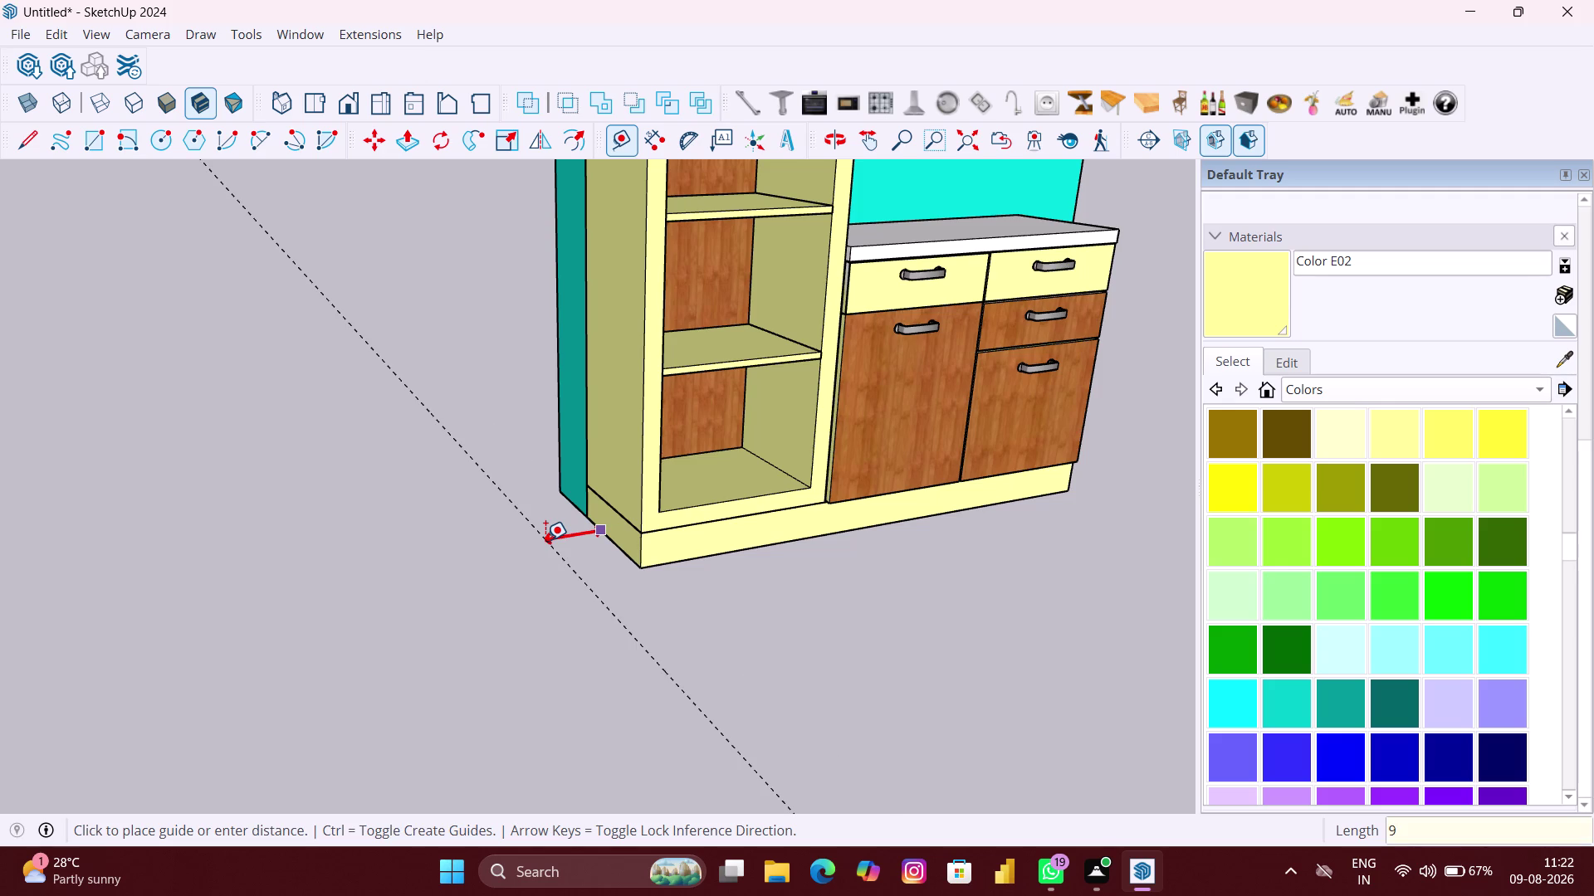
Place the first guide line 9 inches from a bottom wall corner.
key(shift+quotedbl)
key(Return)
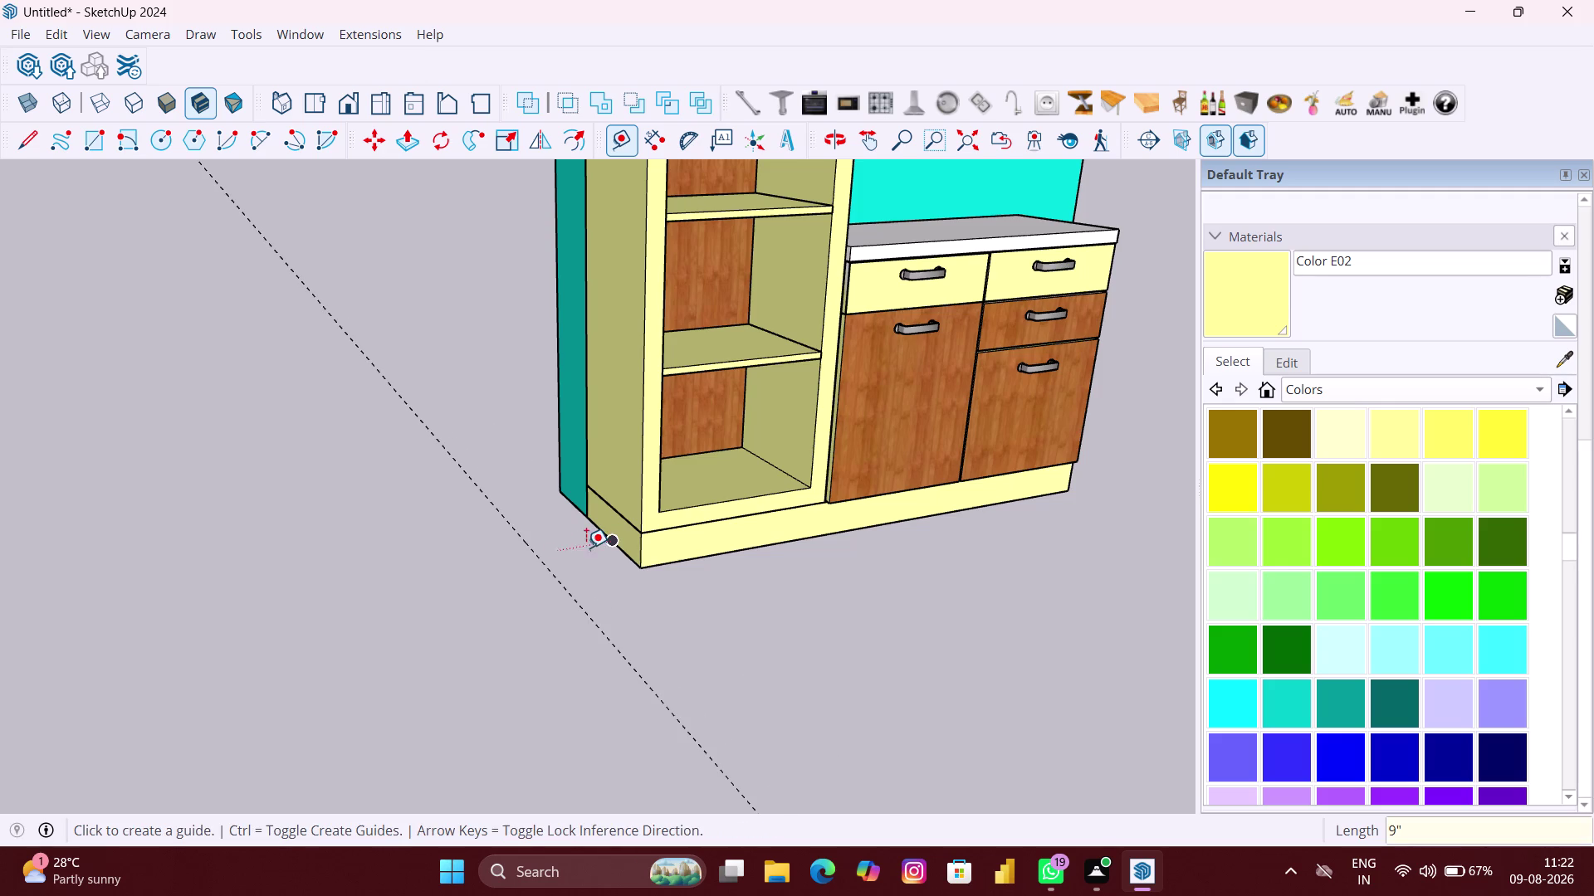
scroll(down, 3)
scroll(down, 3)
middle_drag(1032, 535, 775, 553)
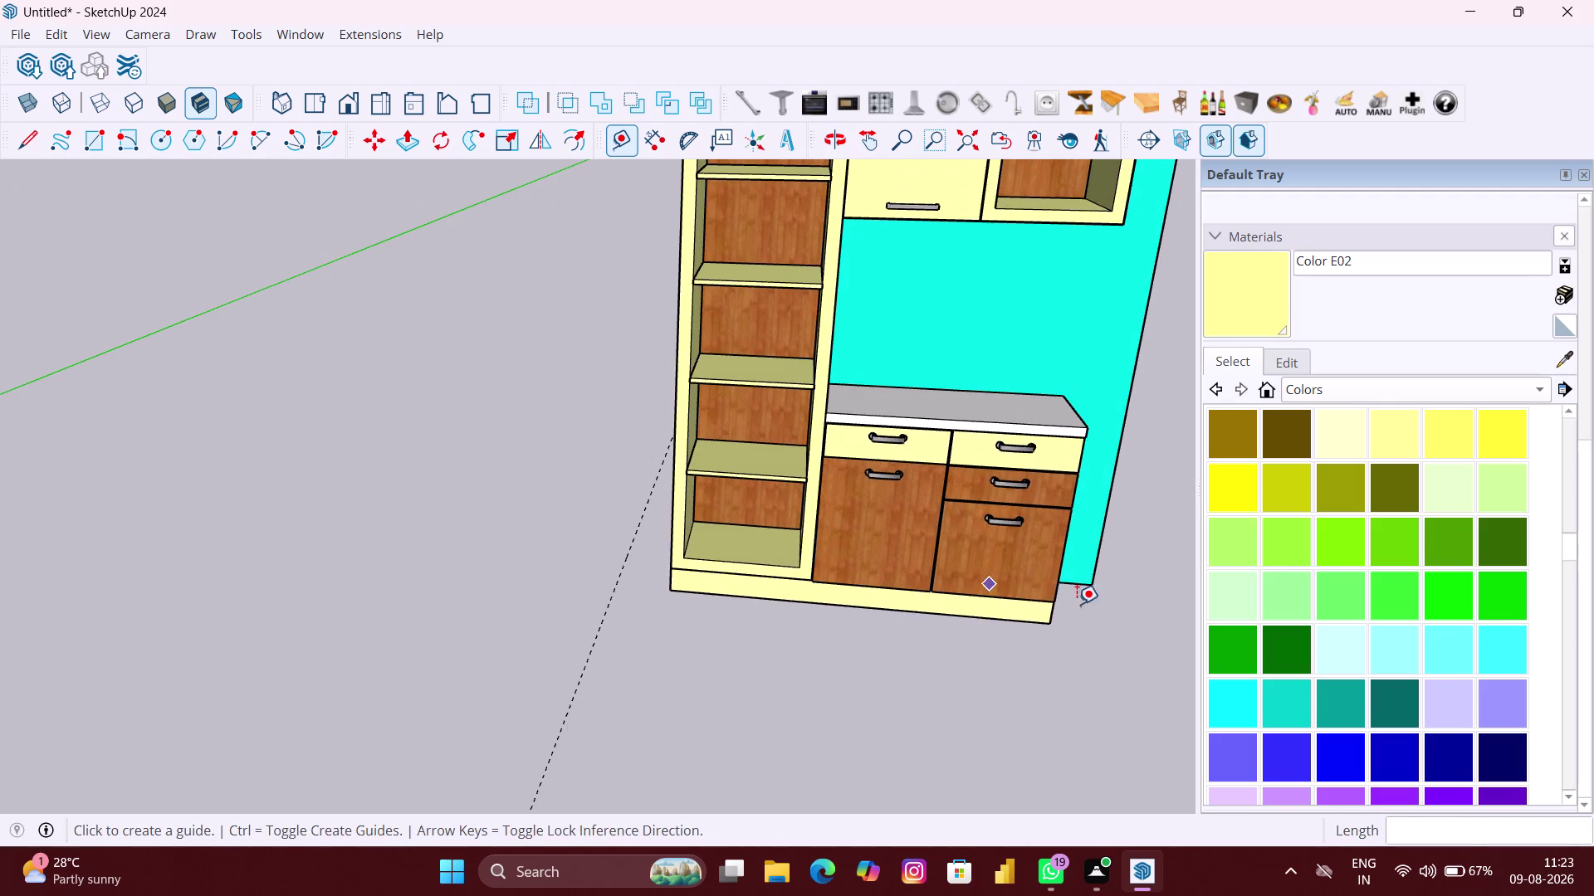
scroll(up, 3)
middle_drag(1111, 591, 1047, 595)
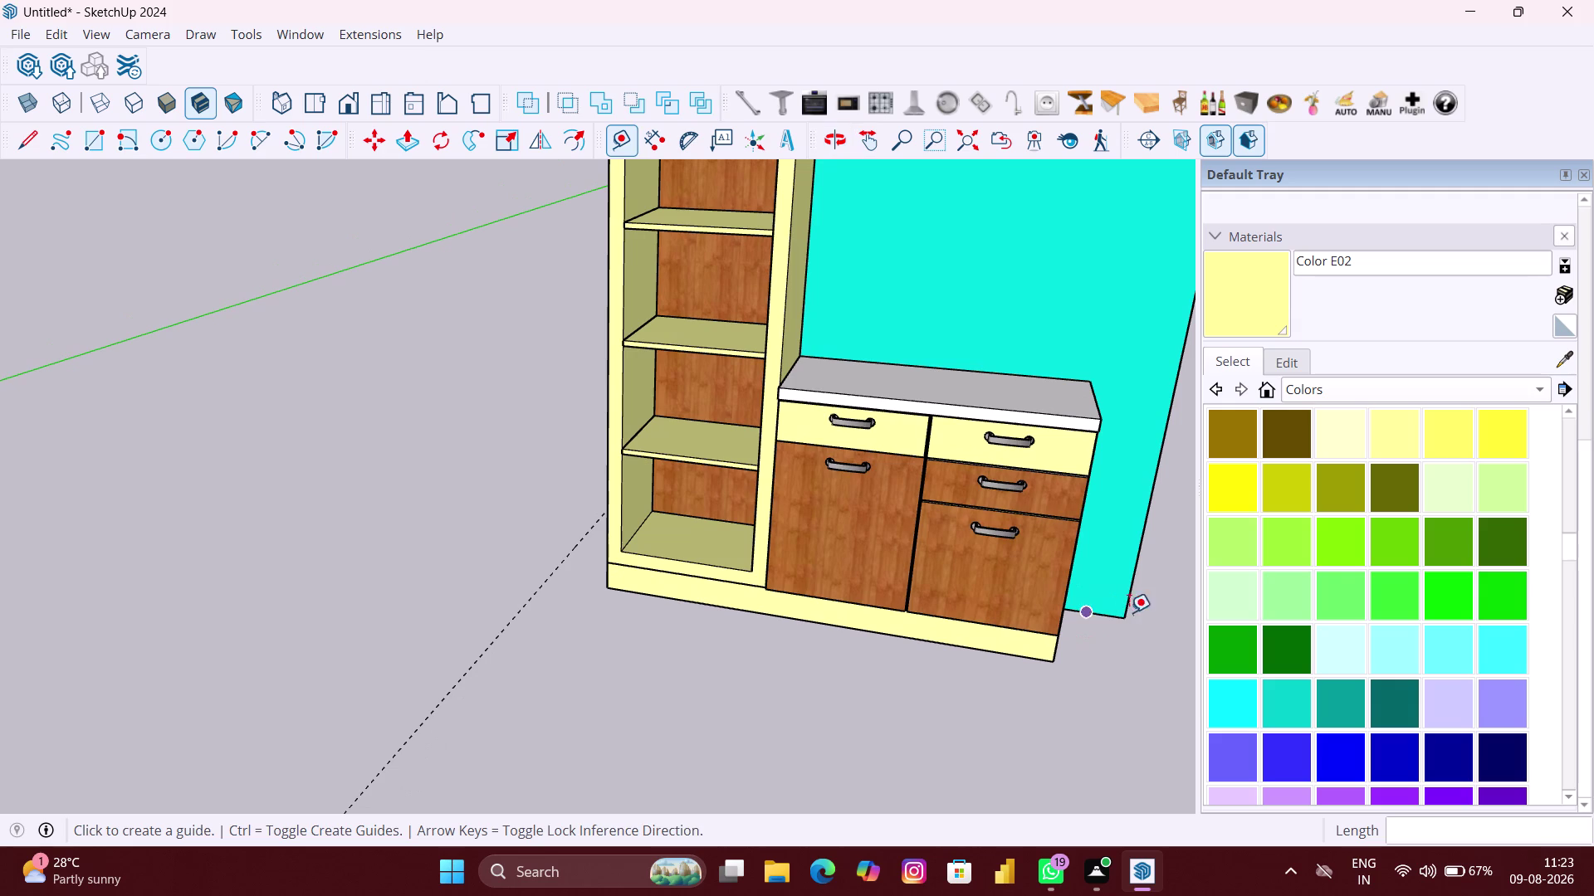
middle_drag(1147, 610, 920, 607)
scroll(up, 3)
scroll(up, 3)
scroll(up, 3)
middle_drag(890, 598, 842, 616)
Add a second 9-inch guide from the wall's right bottom corner.
click(908, 599)
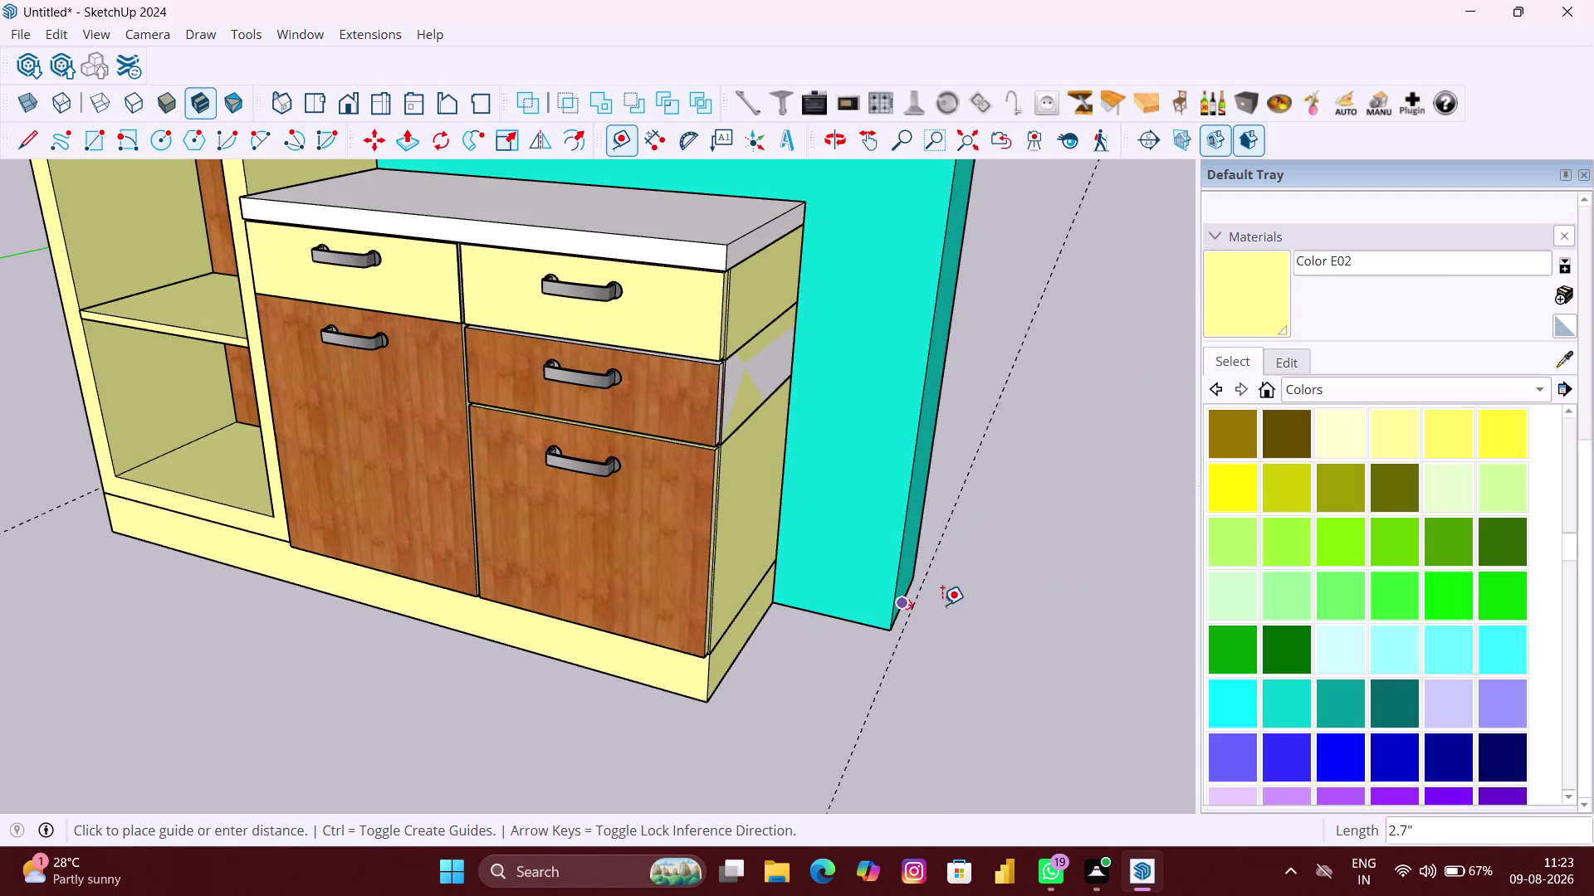
text(9")
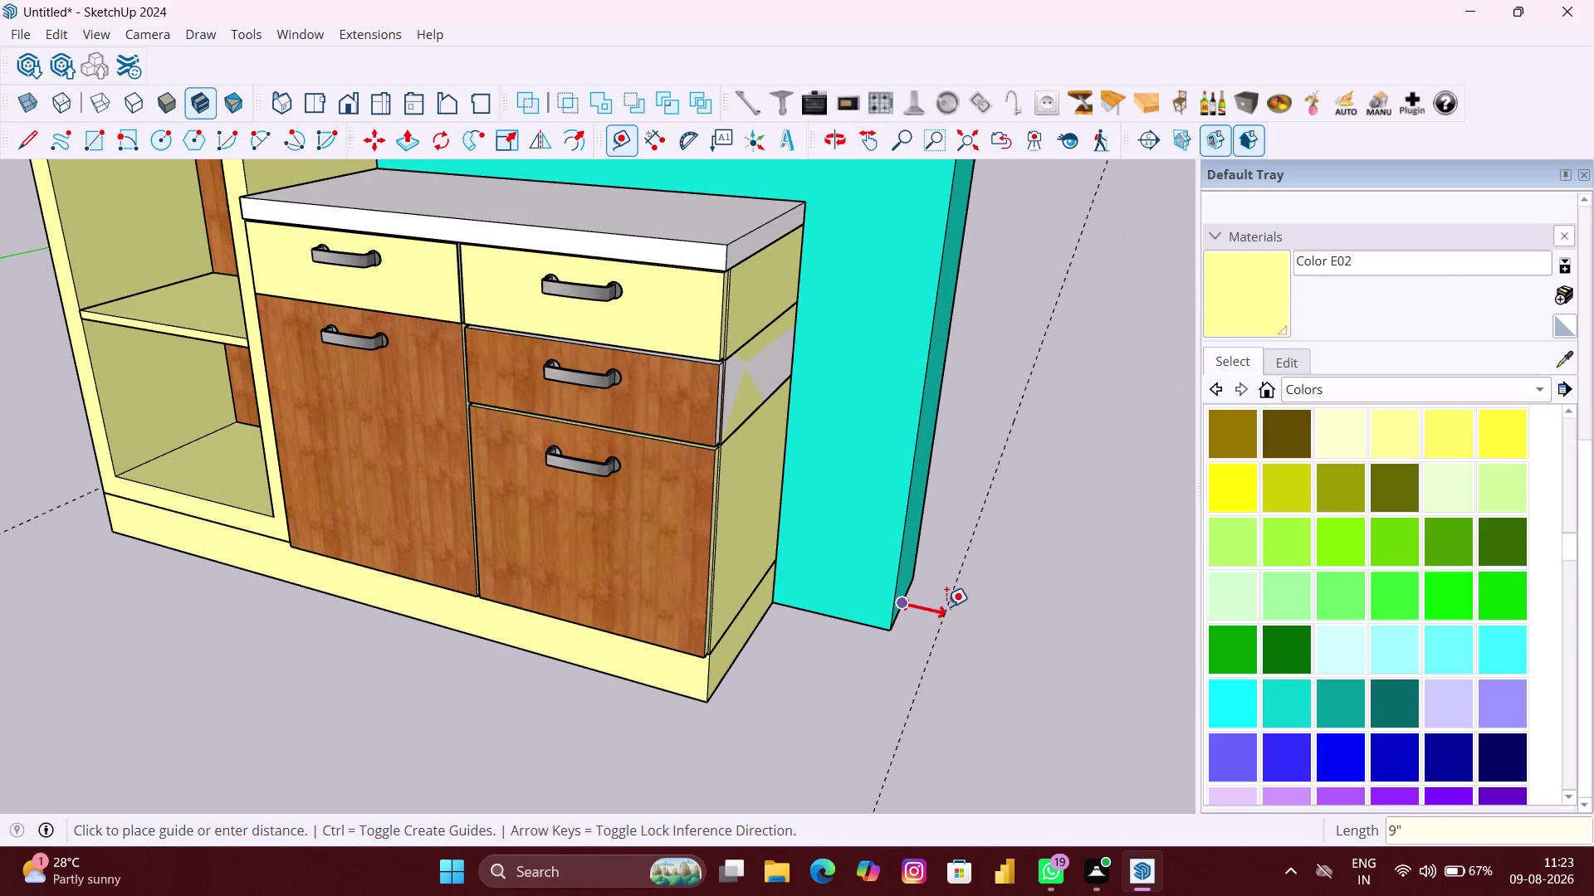
key(Return)
key(space)
click(941, 612)
scroll(up, 3)
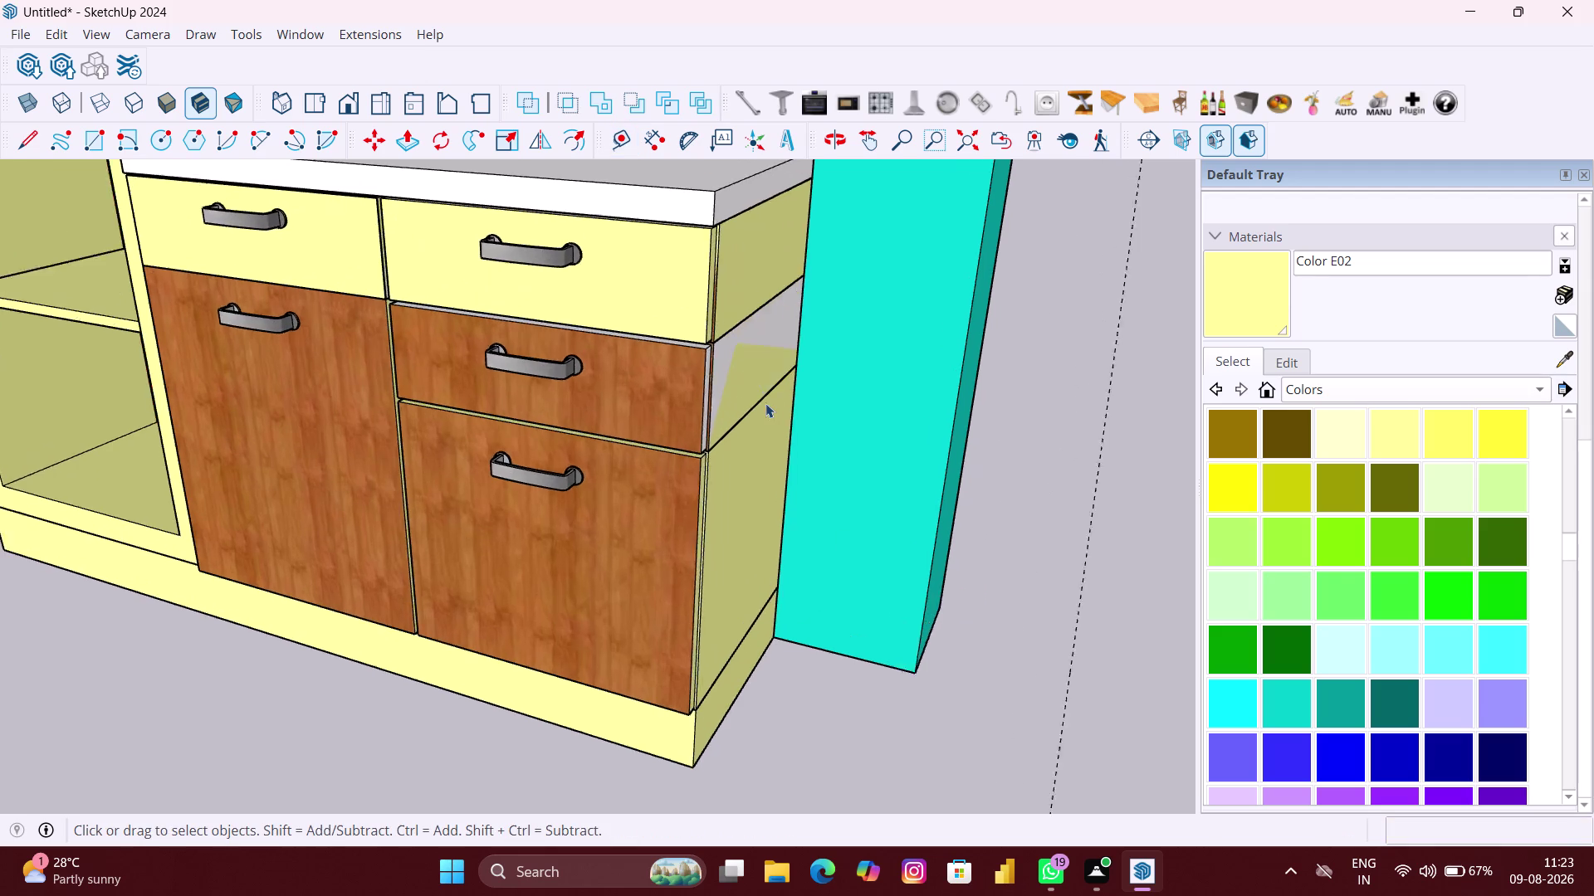
Try deleting the broken face inside the drawer group, then undo and exit.
middle_drag(761, 401, 667, 375)
click(714, 359)
double_click(716, 360)
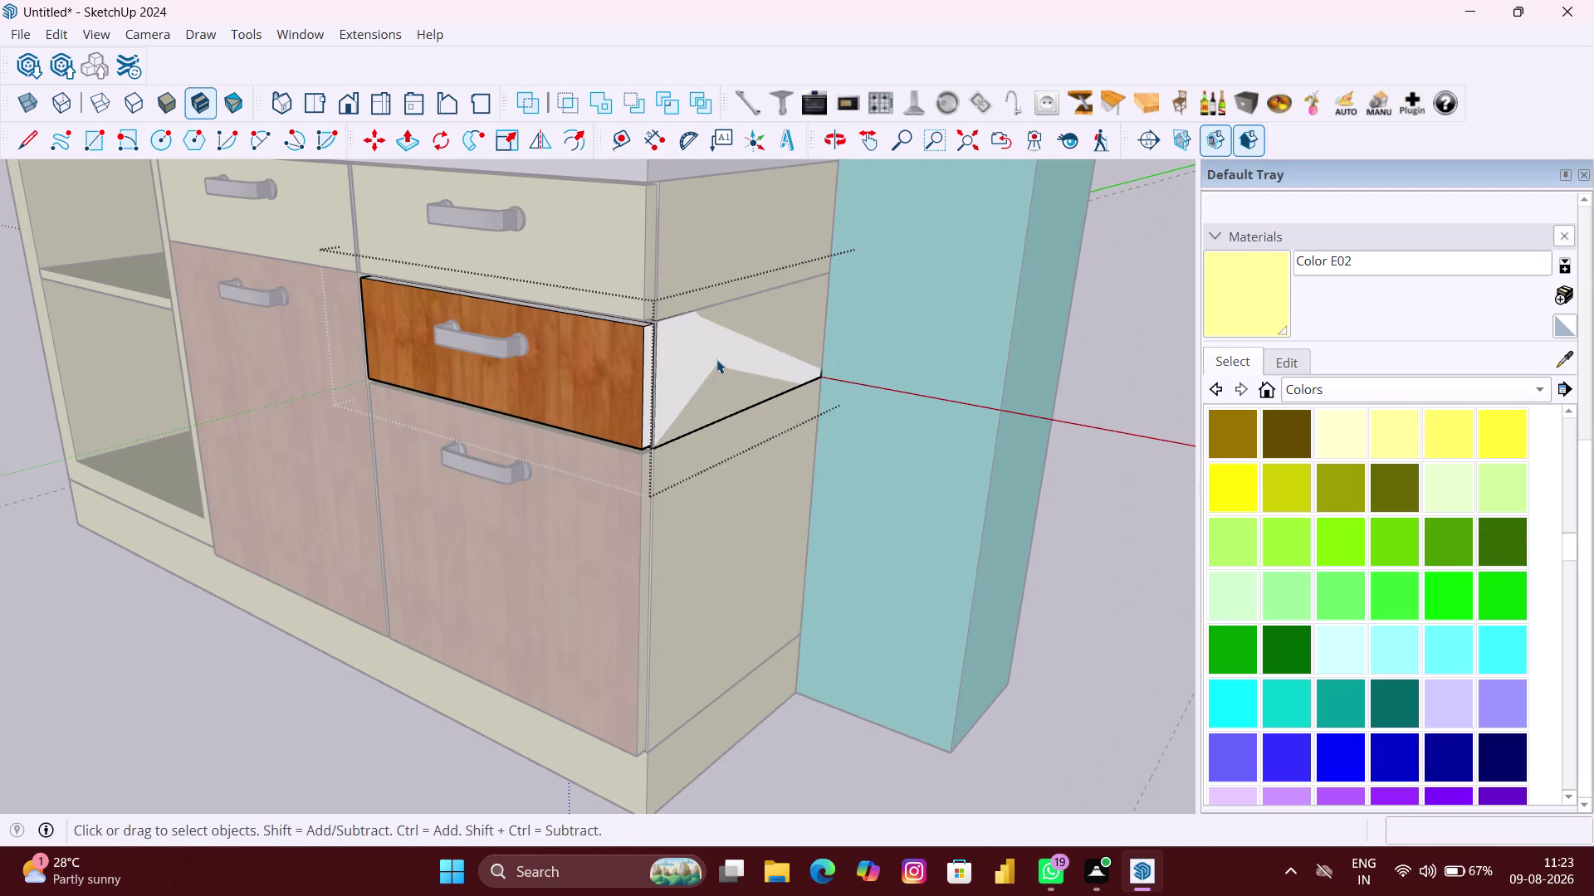
click(716, 359)
key(Delete)
scroll(down, 3)
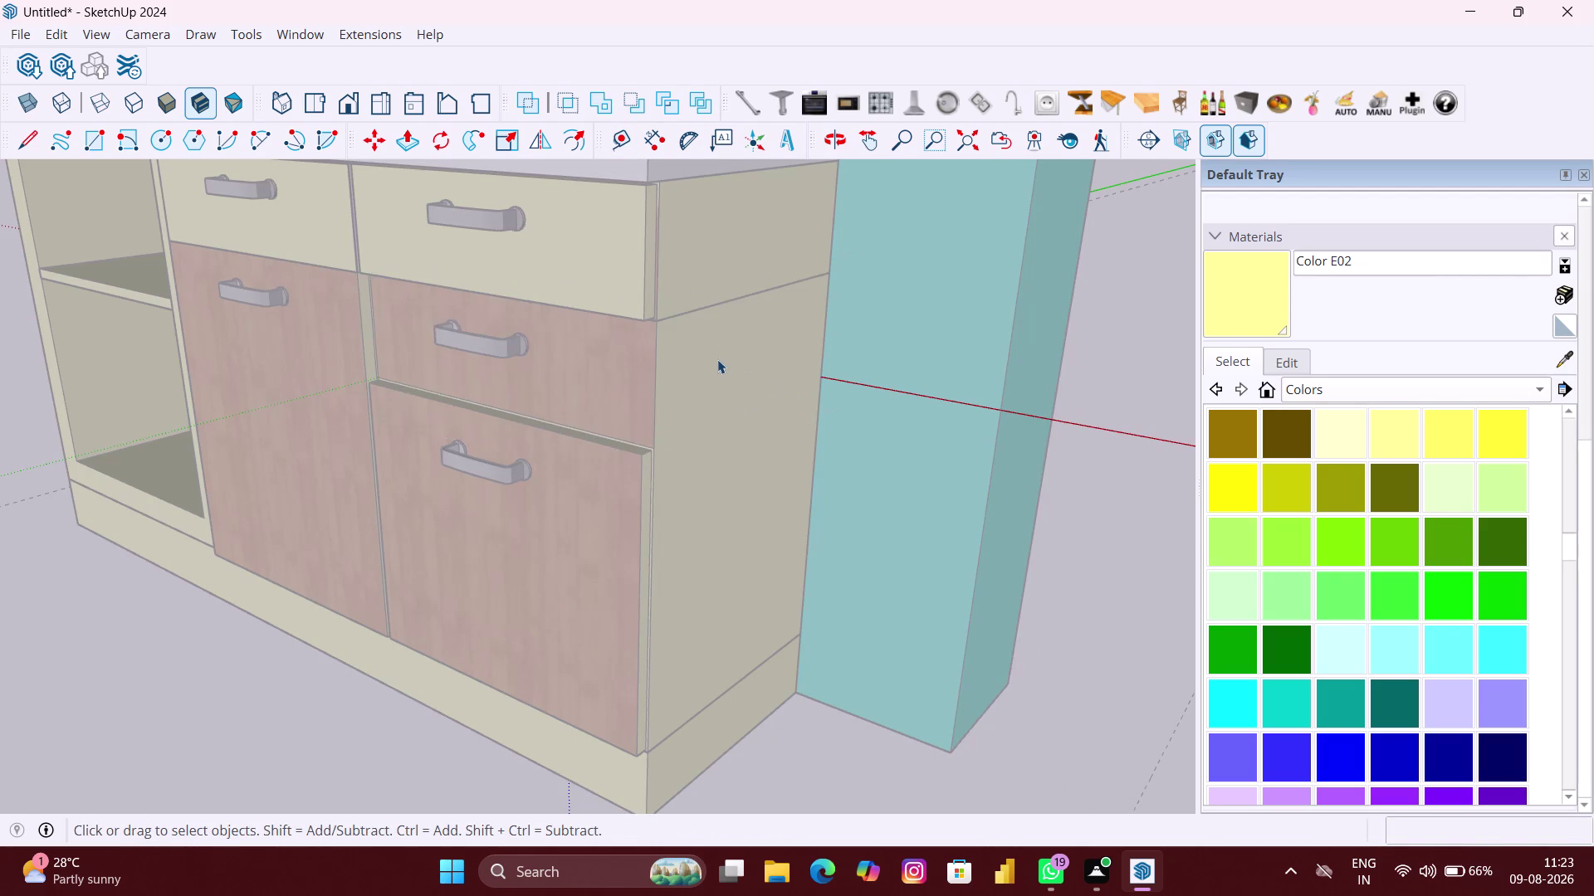
scroll(down, 3)
key(ctrl+z)
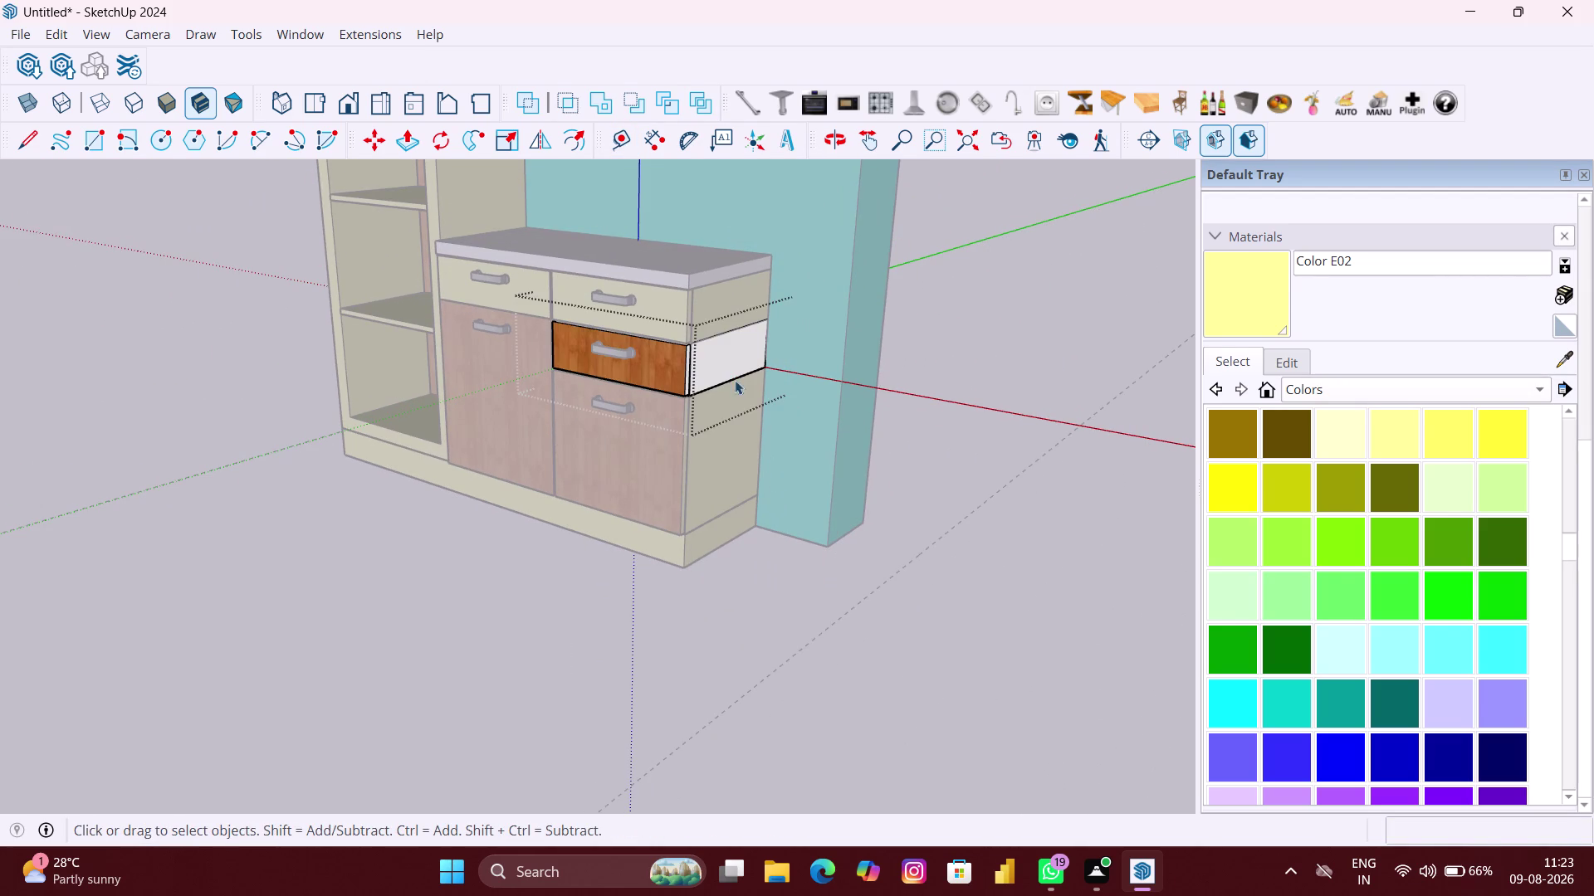
click(981, 440)
Open the side-panel group and select the face beside the drawer.
scroll(up, 3)
middle_drag(731, 373, 711, 370)
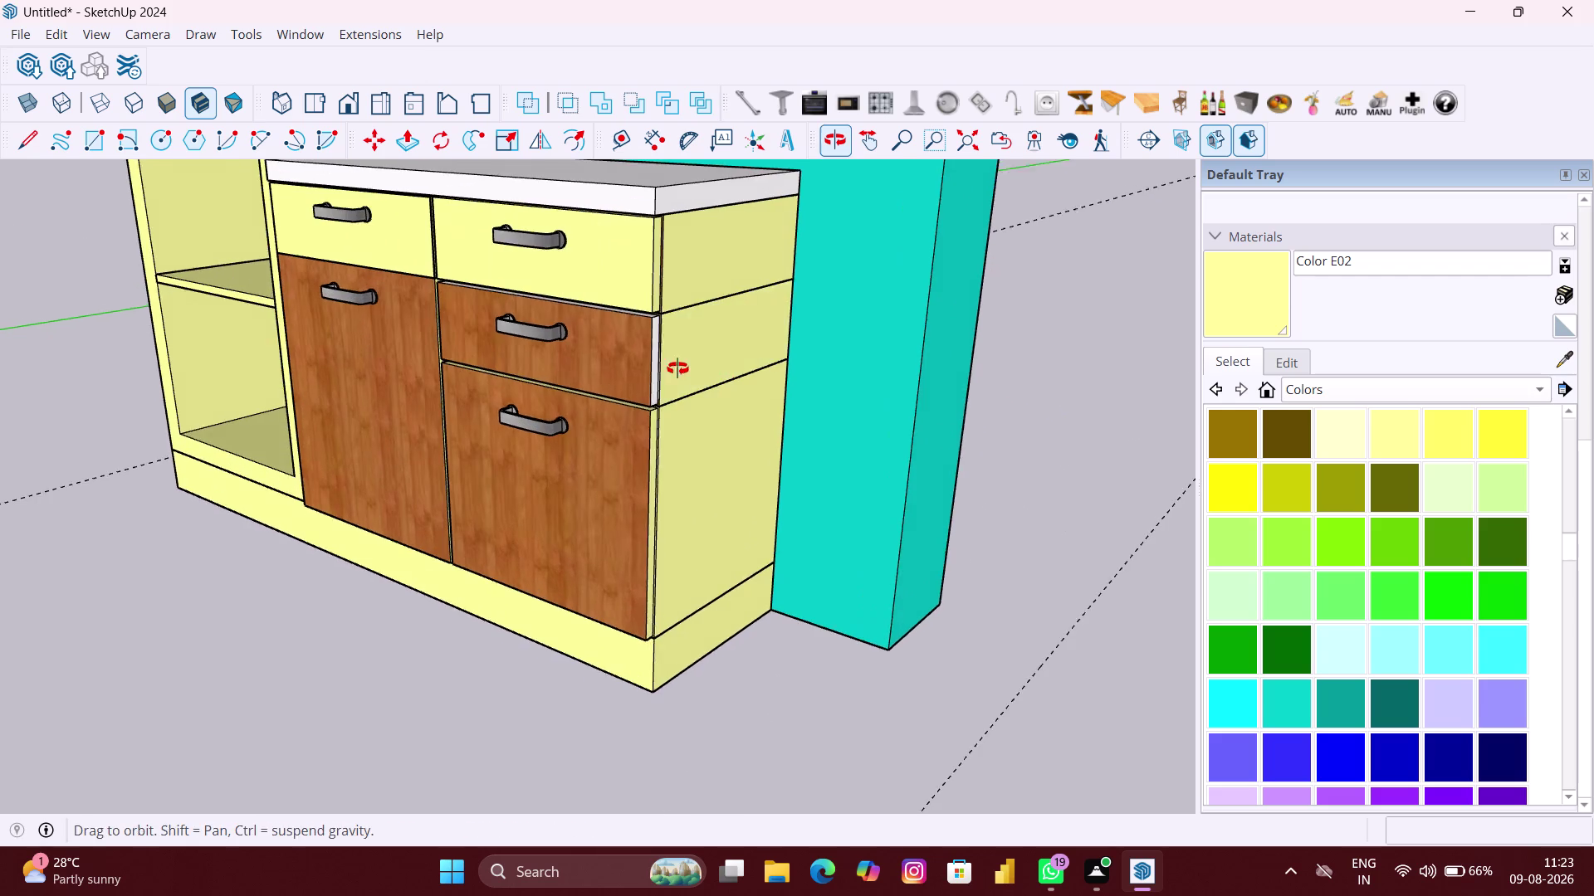
middle_drag(711, 369, 626, 369)
scroll(up, 3)
click(714, 352)
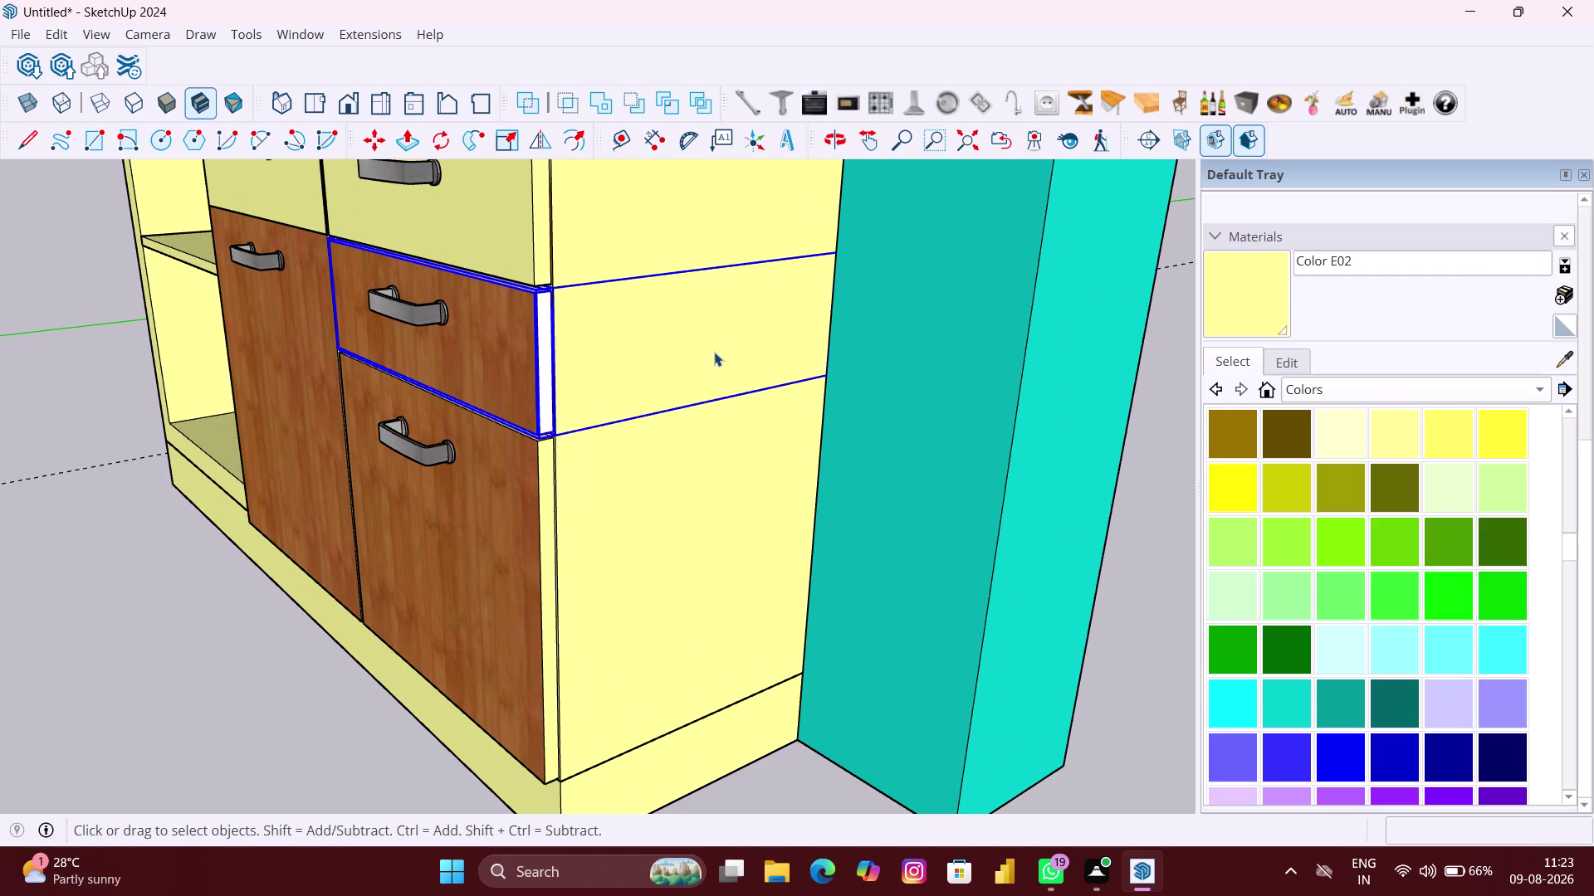
double_click(588, 359)
scroll(up, 3)
click(655, 345)
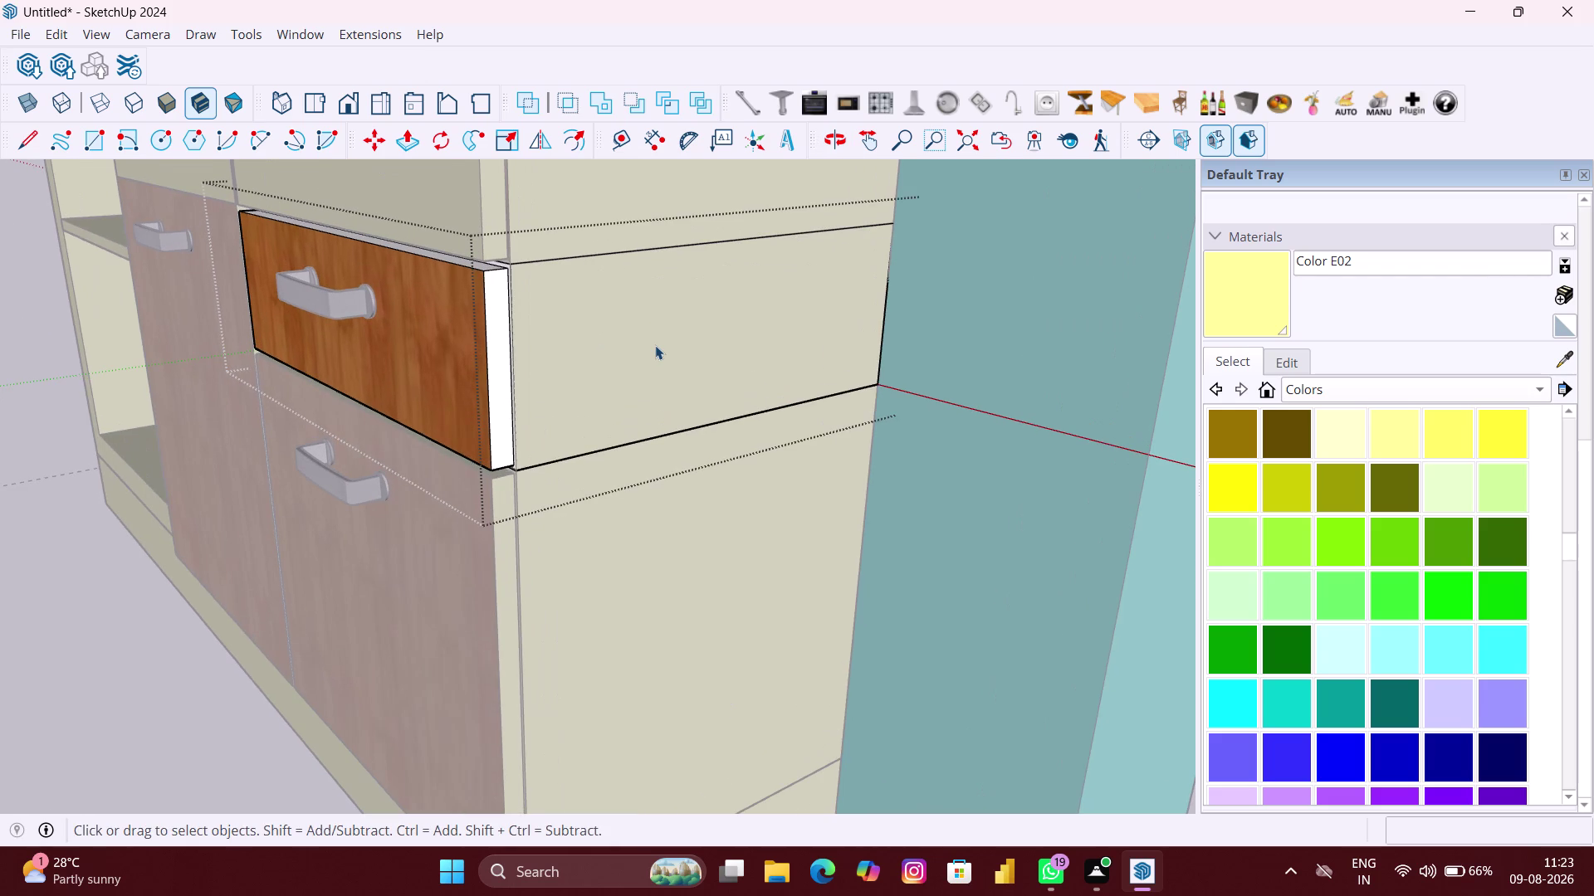
middle_drag(720, 348, 670, 352)
scroll(down, 3)
scroll(up, 3)
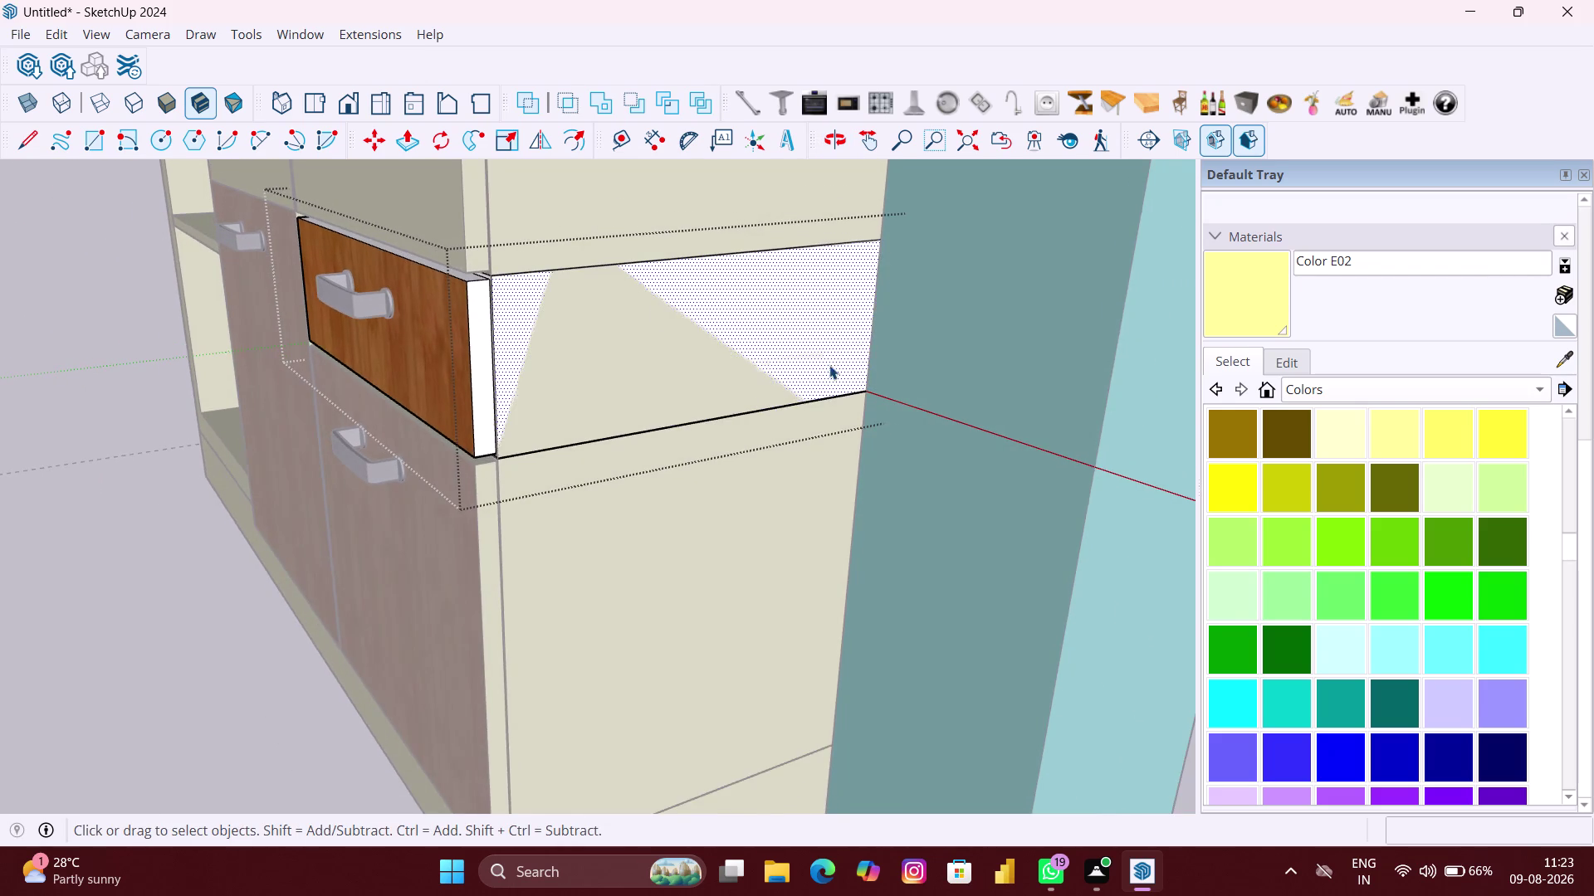
scroll(up, 3)
Delete the side face's back edge to restore a solid face, then exit the group.
click(884, 386)
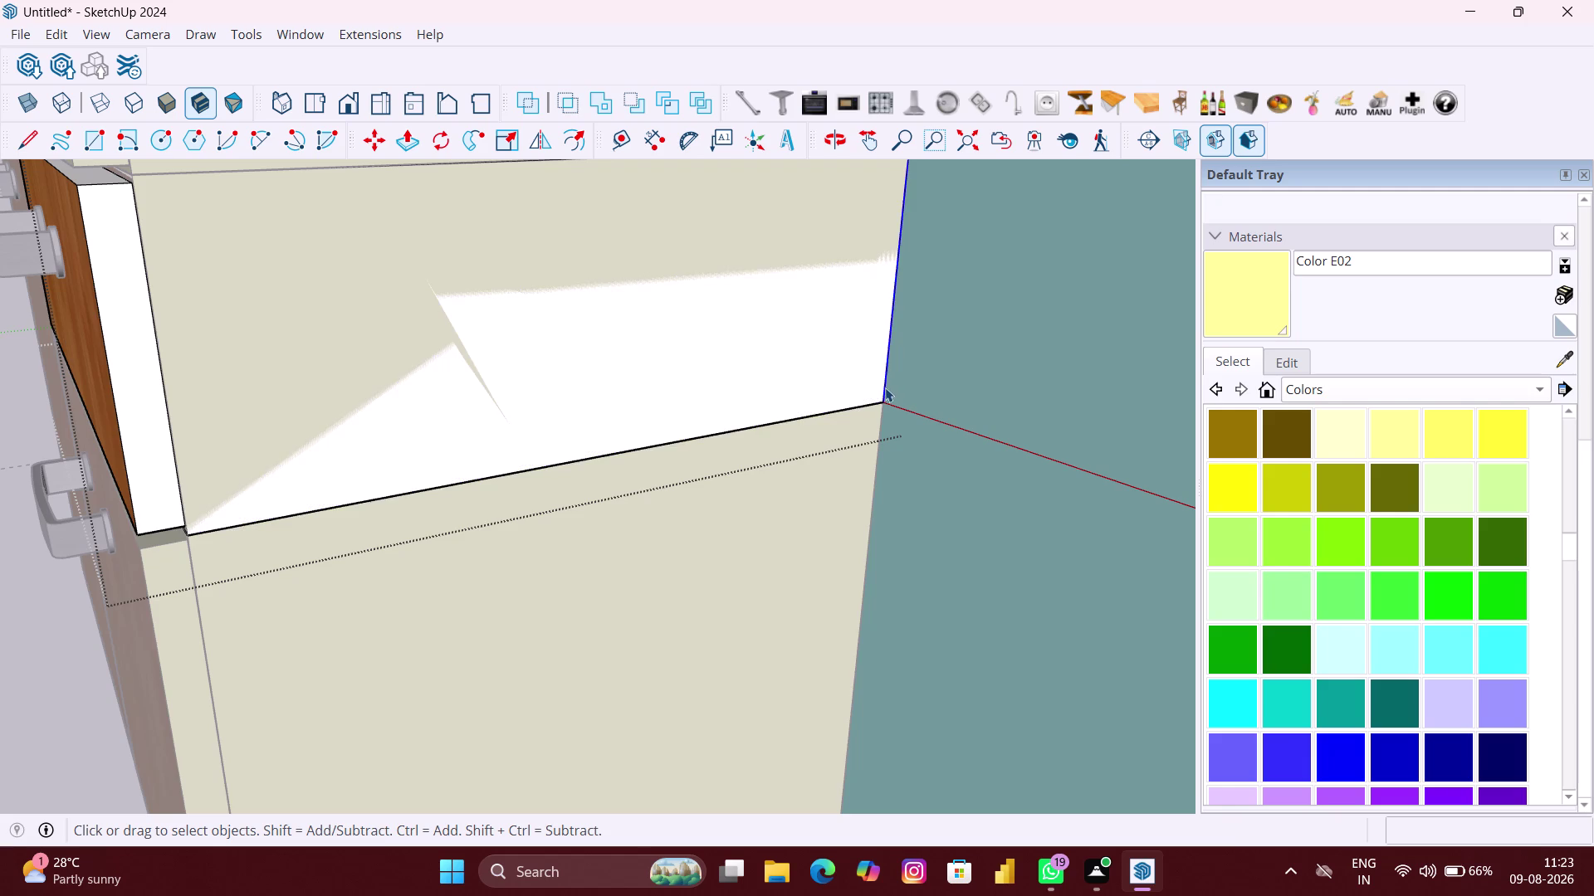
scroll(down, 3)
scroll(down, 3)
scroll(down, 3)
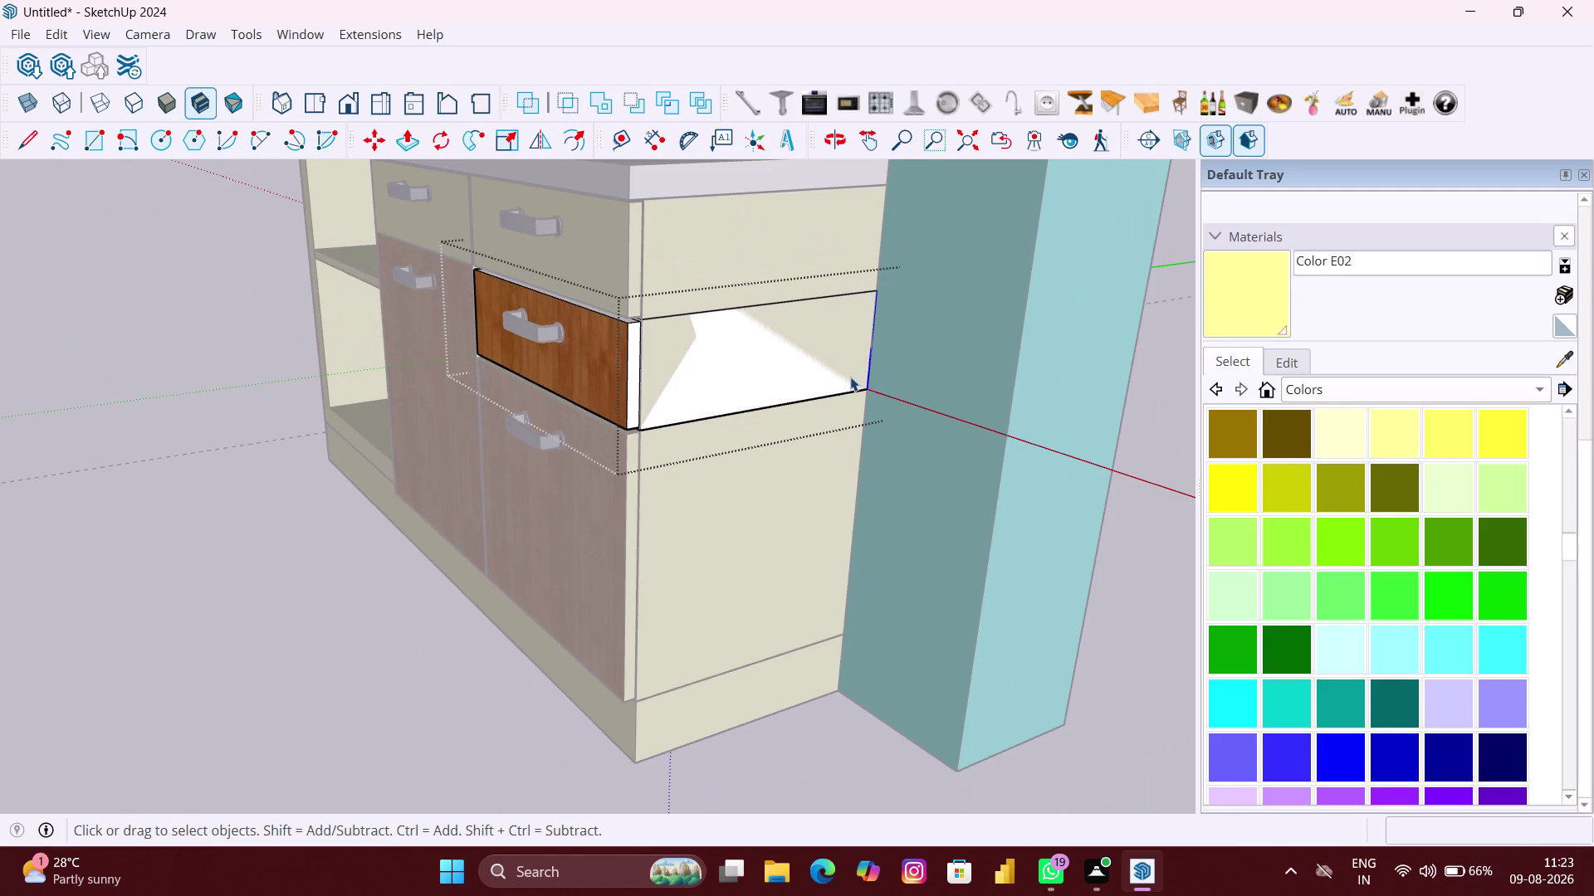
key(Delete)
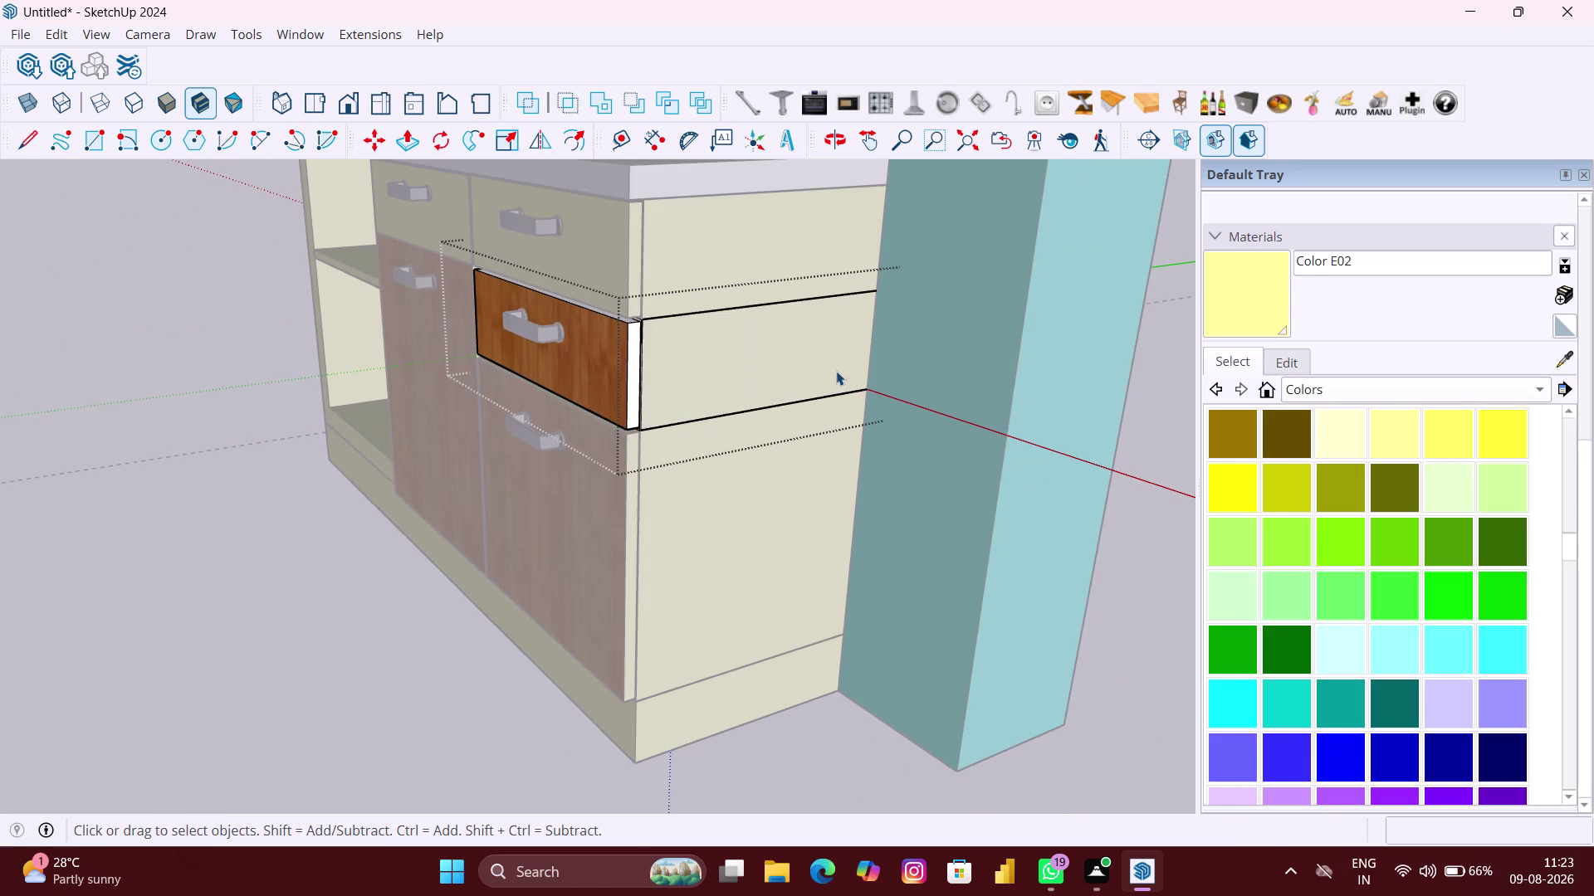
scroll(down, 3)
click(267, 513)
scroll(down, 3)
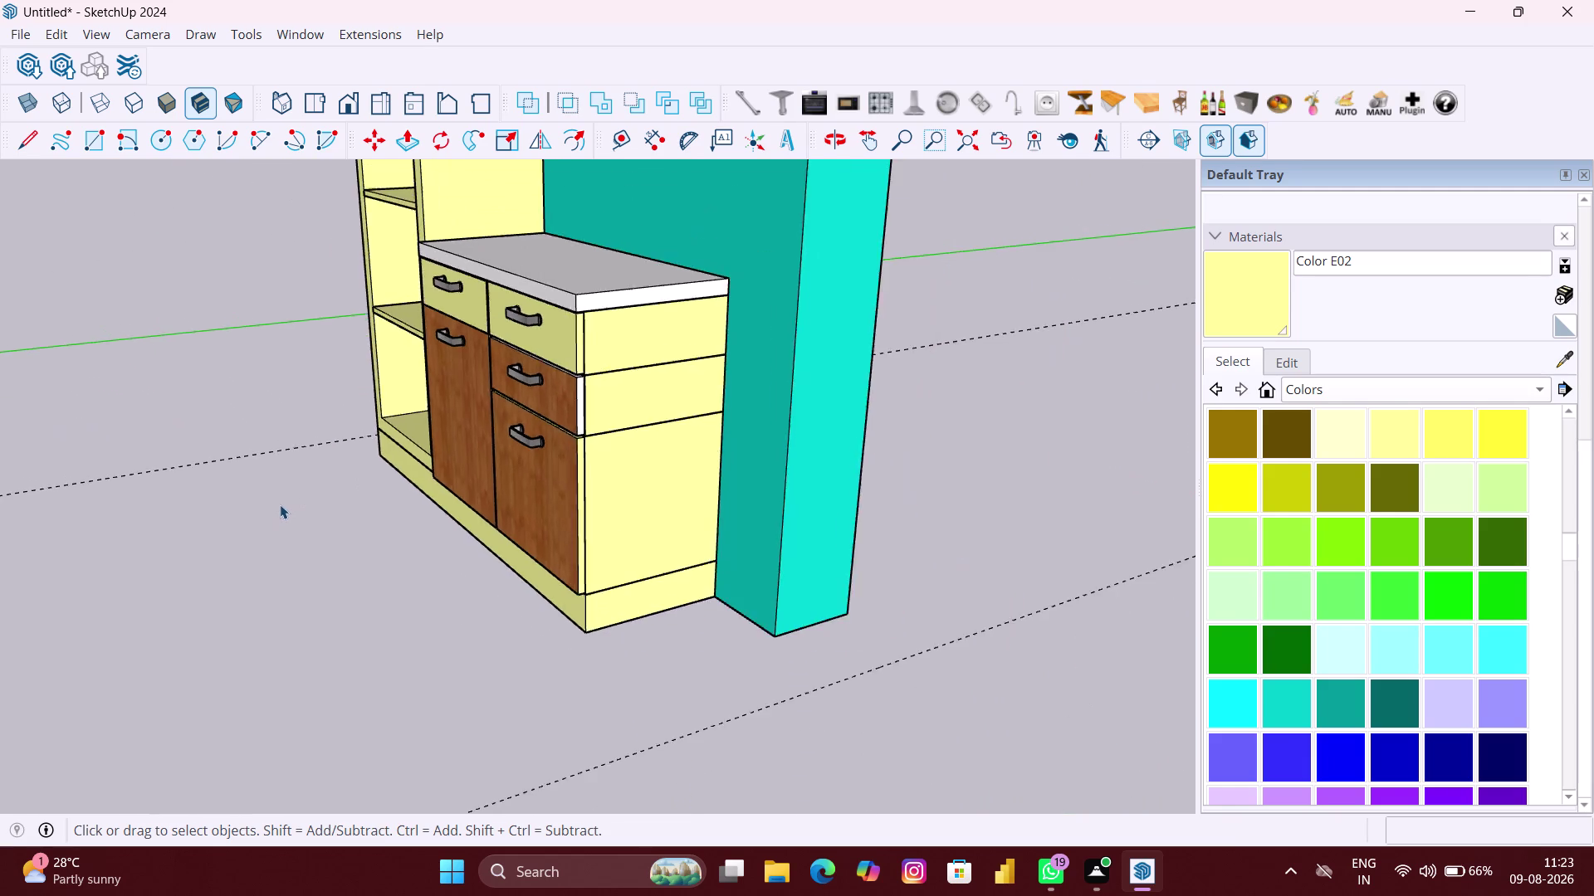
scroll(down, 3)
middle_drag(287, 503, 657, 449)
scroll(down, 3)
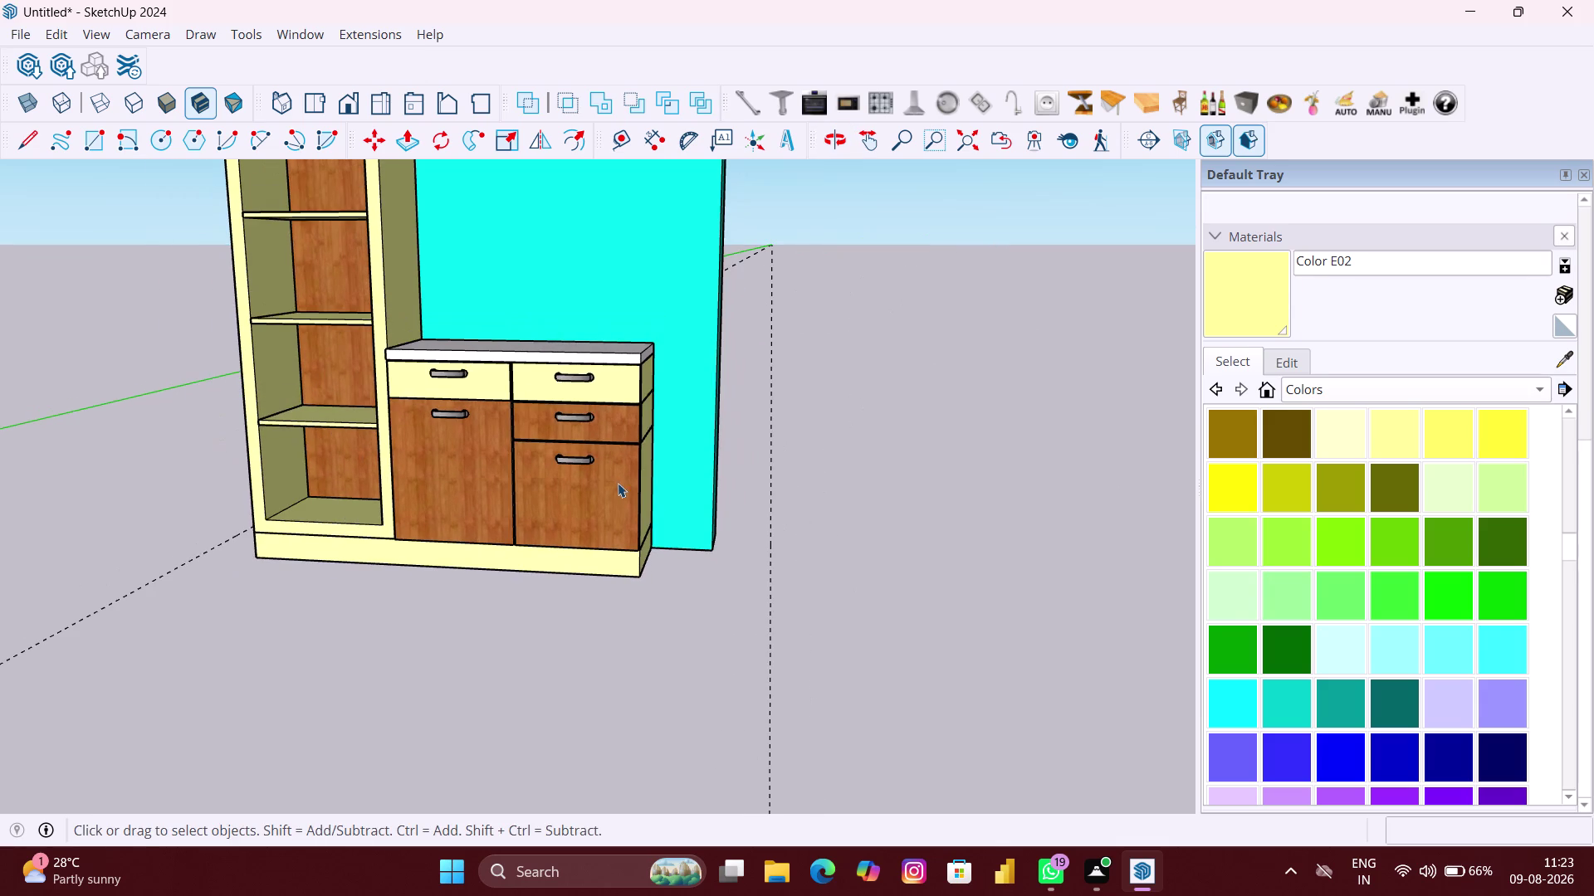
scroll(up, 3)
middle_drag(644, 439, 354, 450)
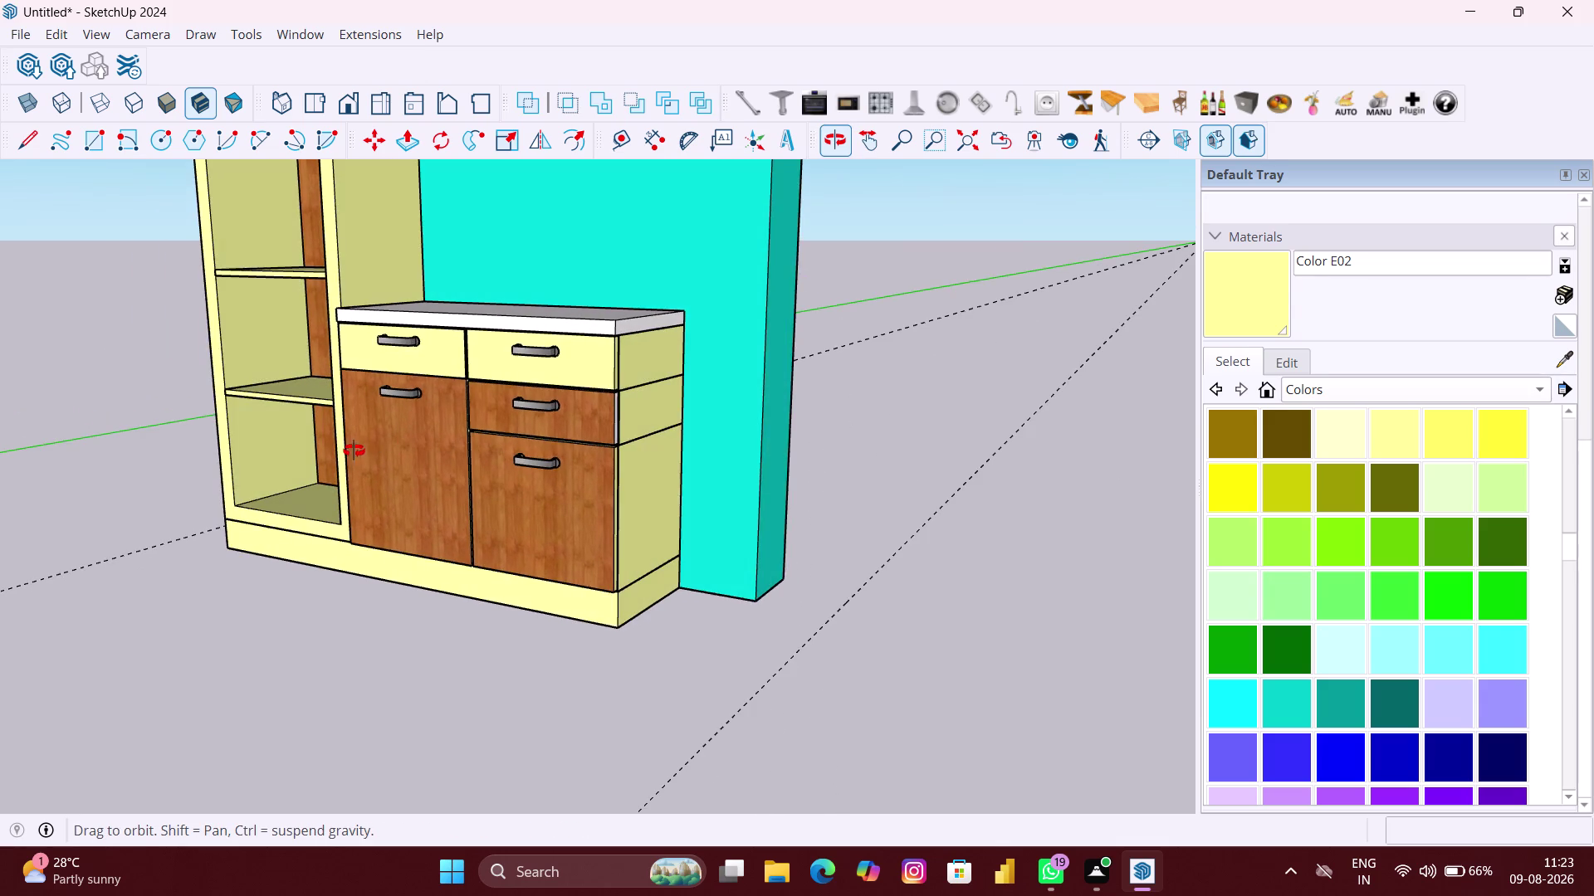
middle_drag(354, 451, 602, 468)
scroll(down, 3)
scroll(down, 3)
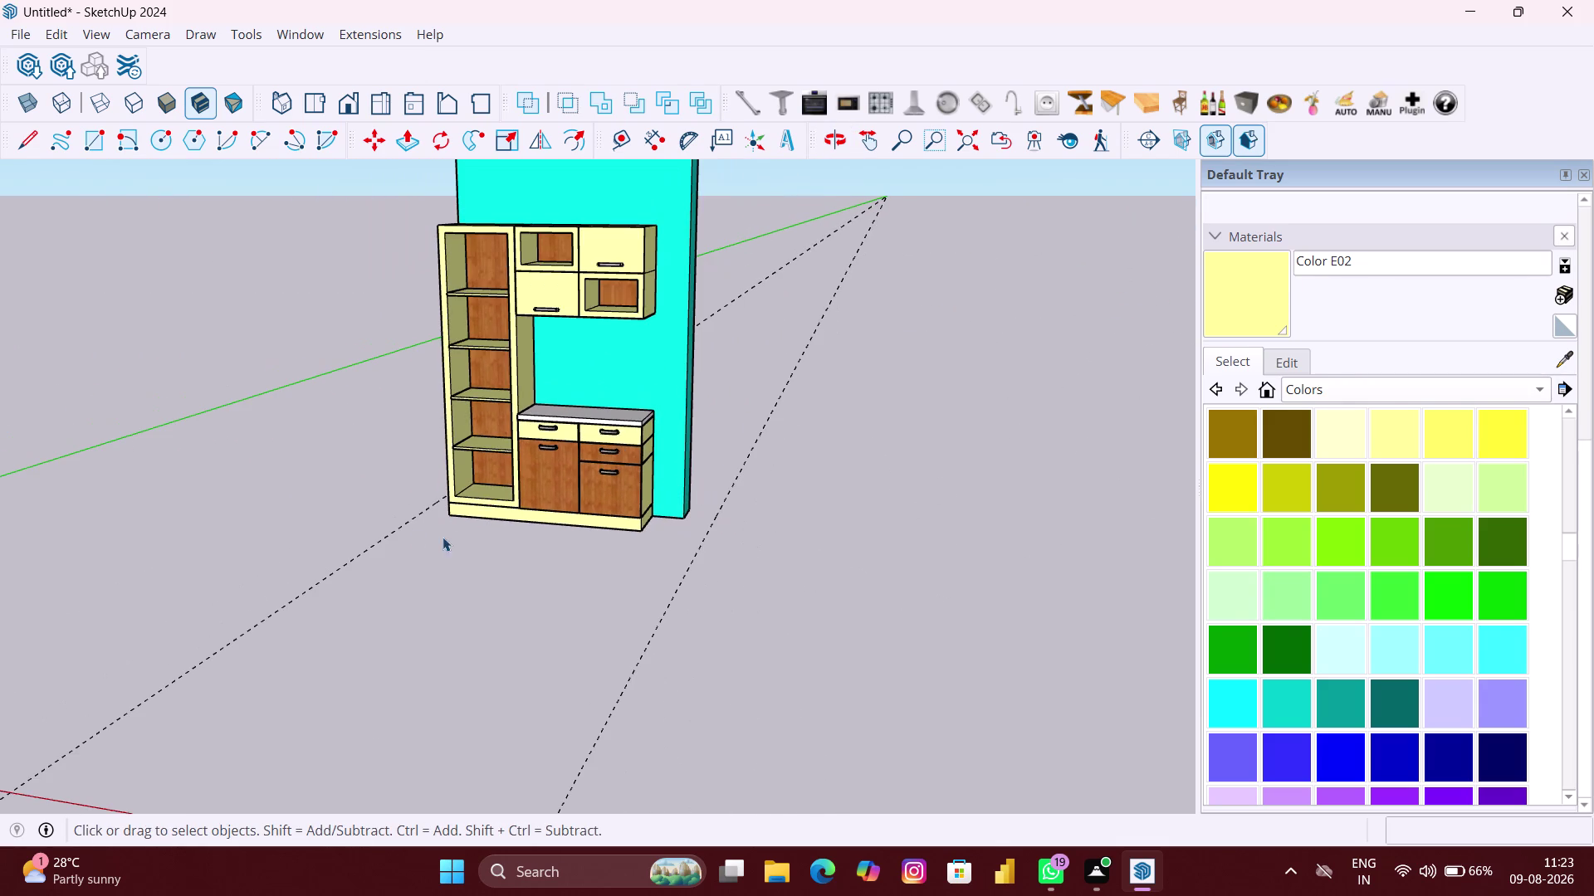
middle_drag(495, 534, 710, 545)
key(space)
click(554, 604)
scroll(up, 3)
middle_drag(576, 595, 571, 592)
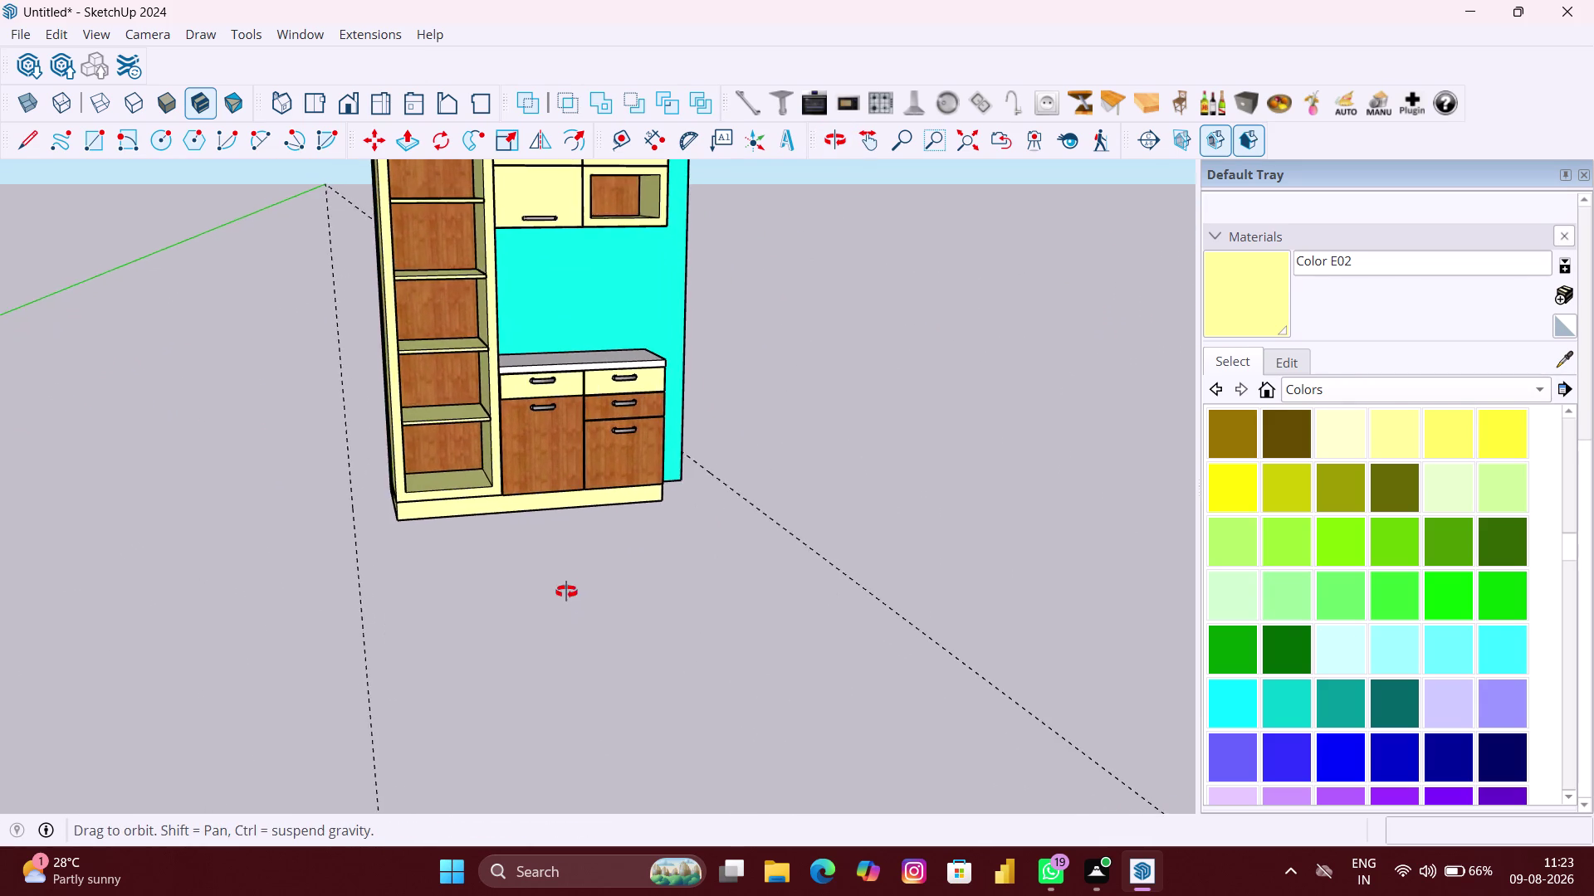
middle_drag(571, 592, 460, 581)
scroll(down, 3)
middle_drag(629, 530, 635, 530)
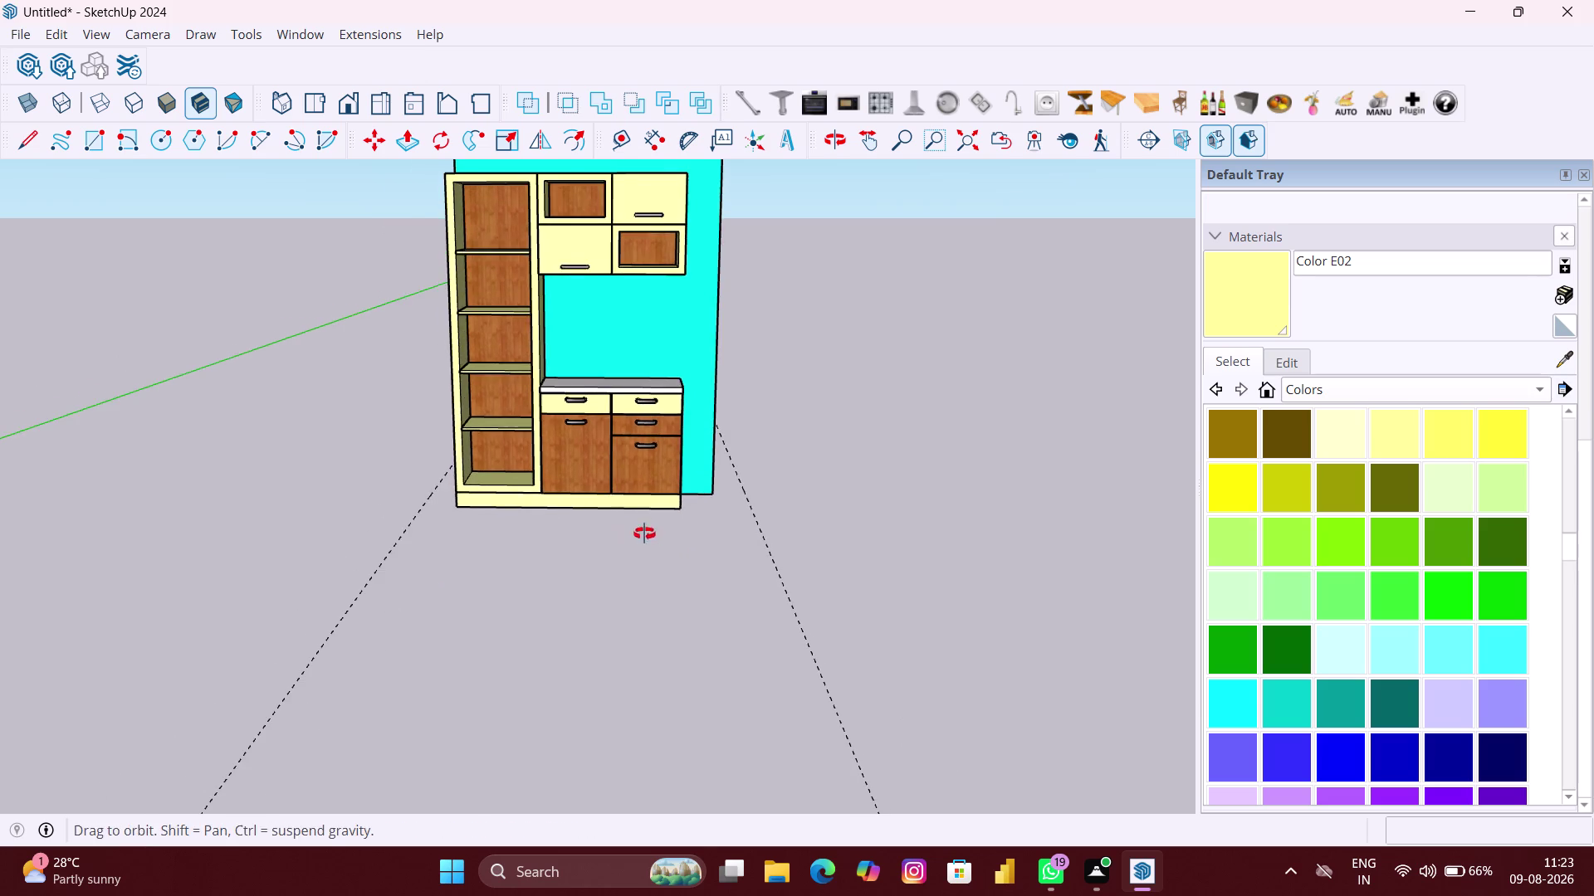
middle_drag(635, 530, 862, 554)
middle_drag(386, 537, 496, 554)
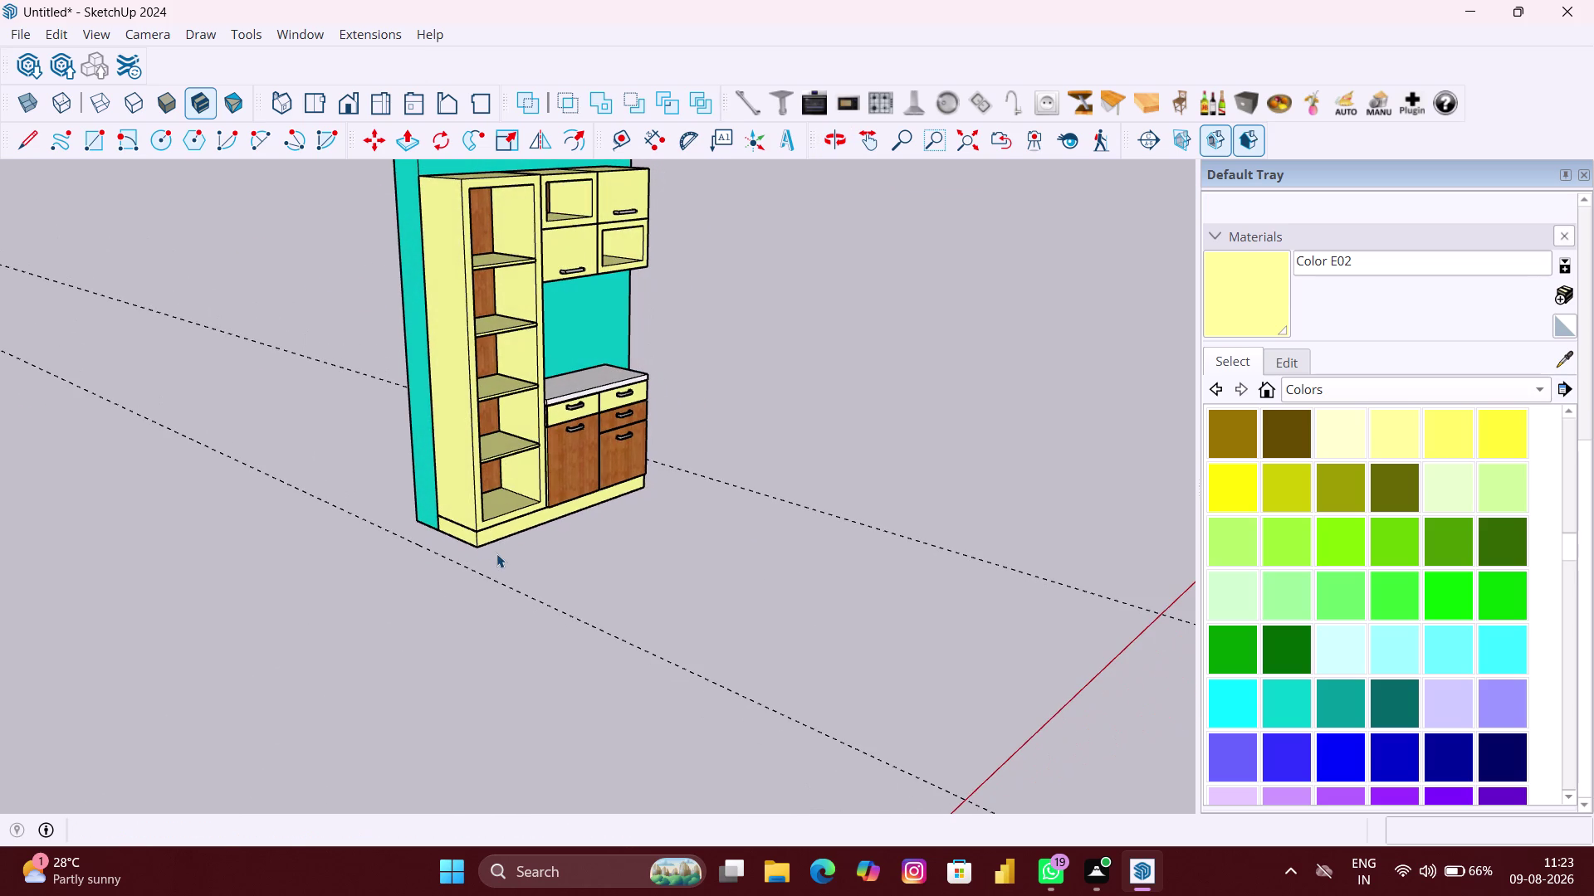
key(r)
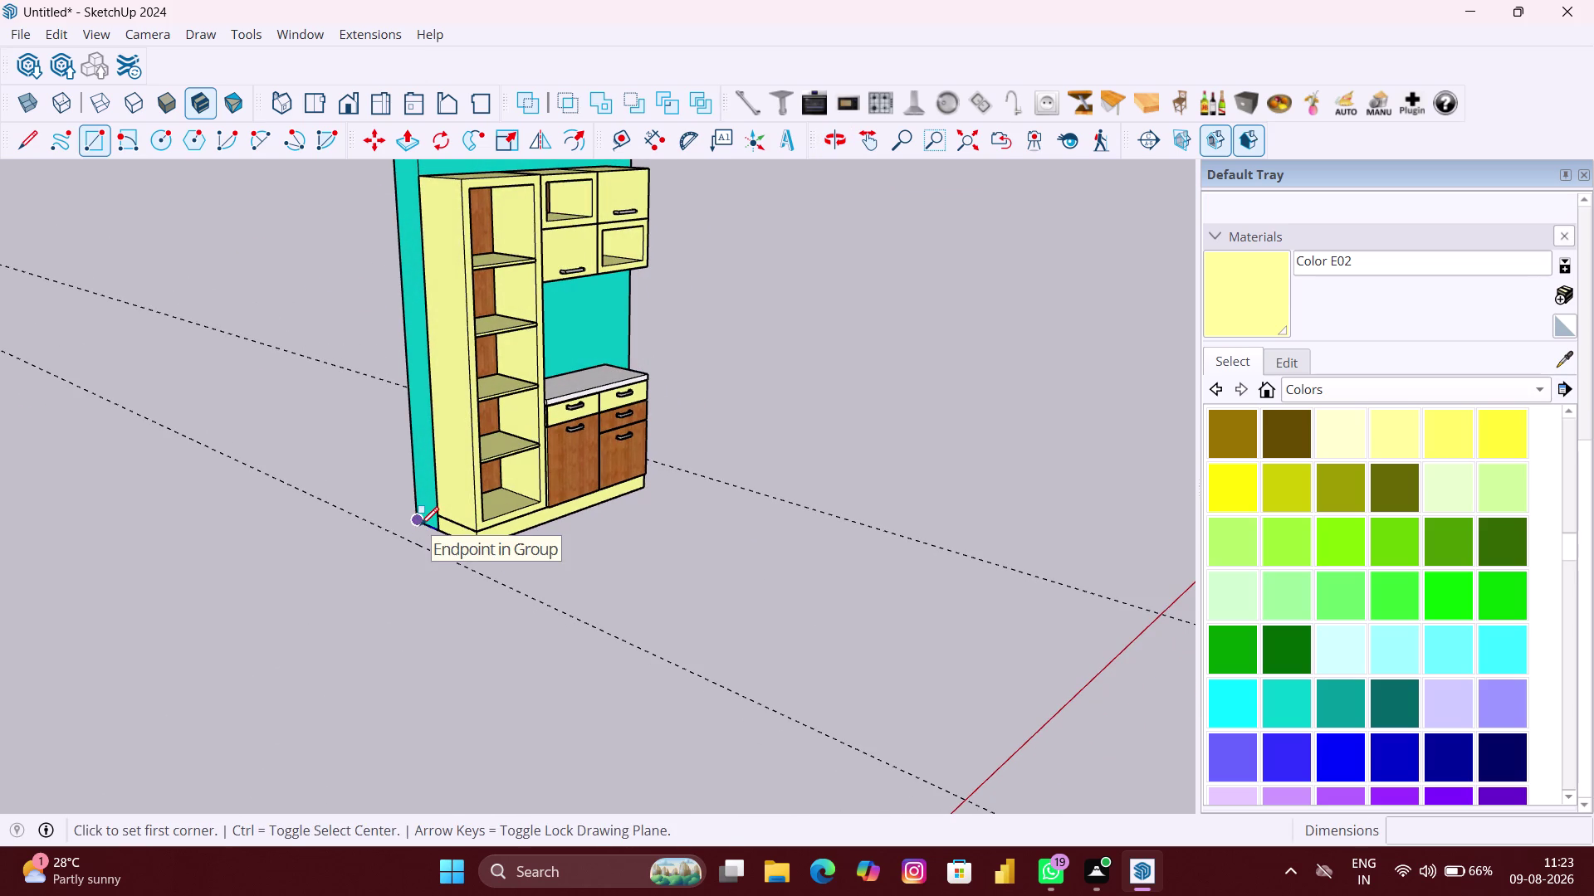
Draw a floor rectangle from the wall corner to the guide and make it a group.
click(420, 526)
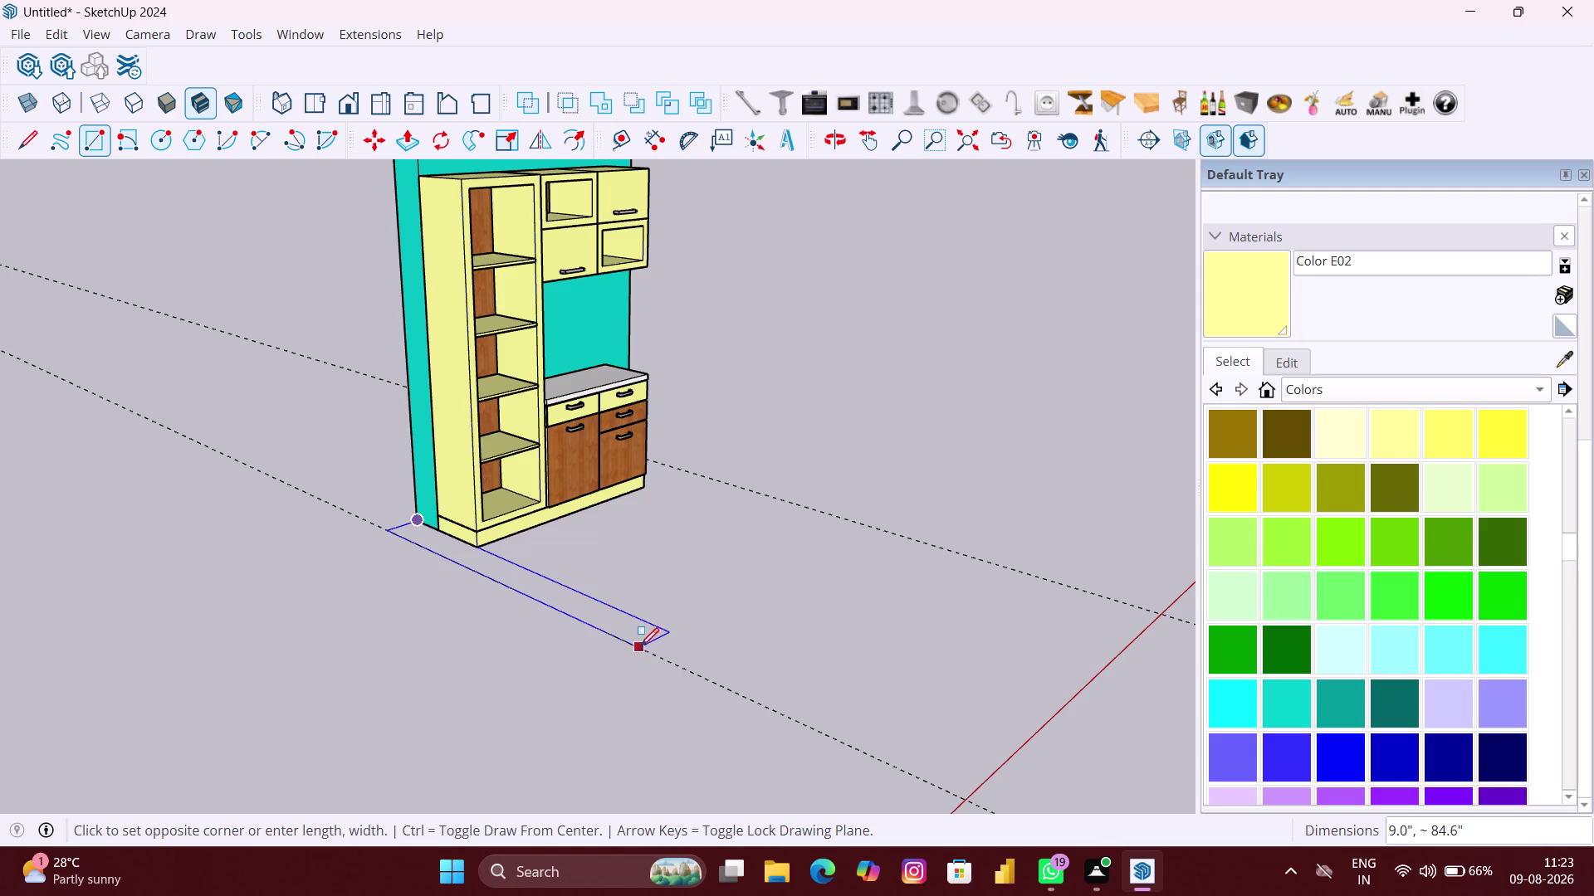
click(586, 622)
scroll(down, 3)
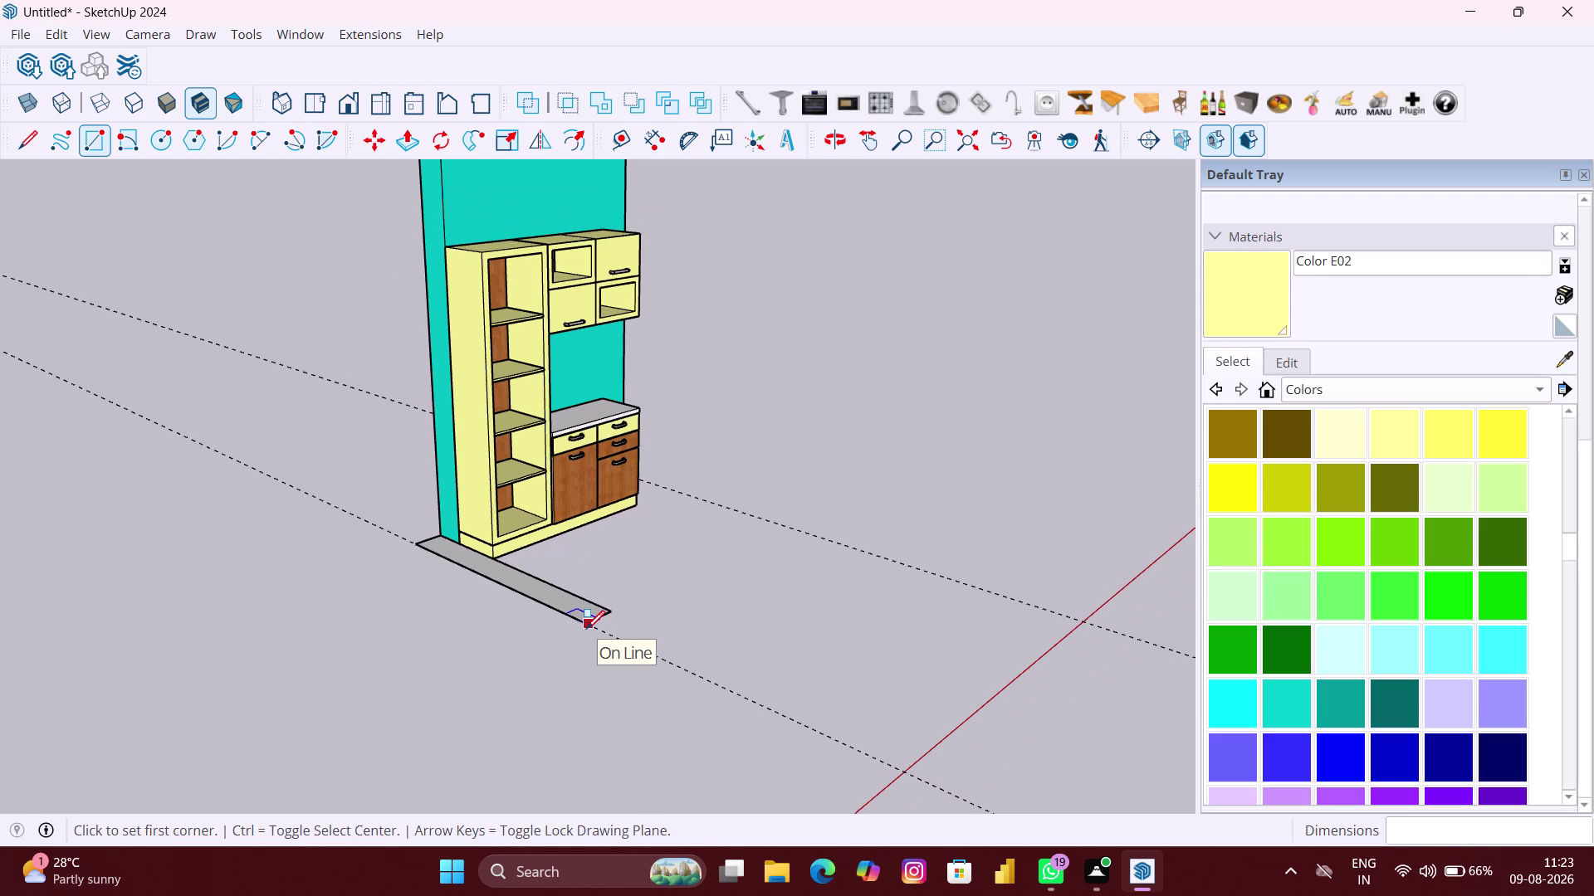
key(ctrl+z)
right_click(445, 591)
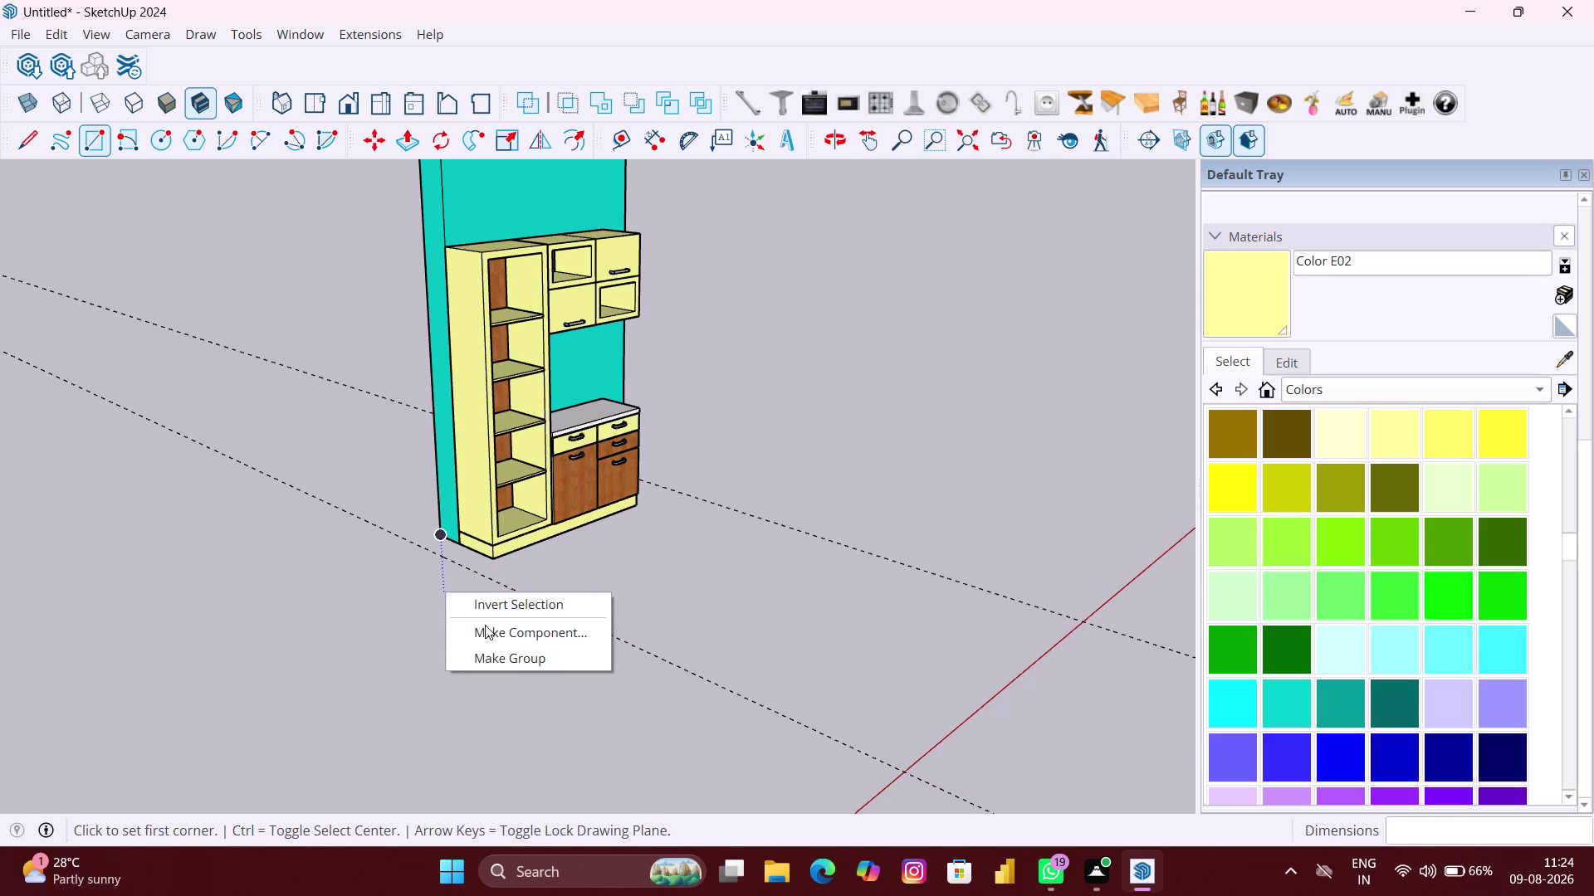
click(487, 651)
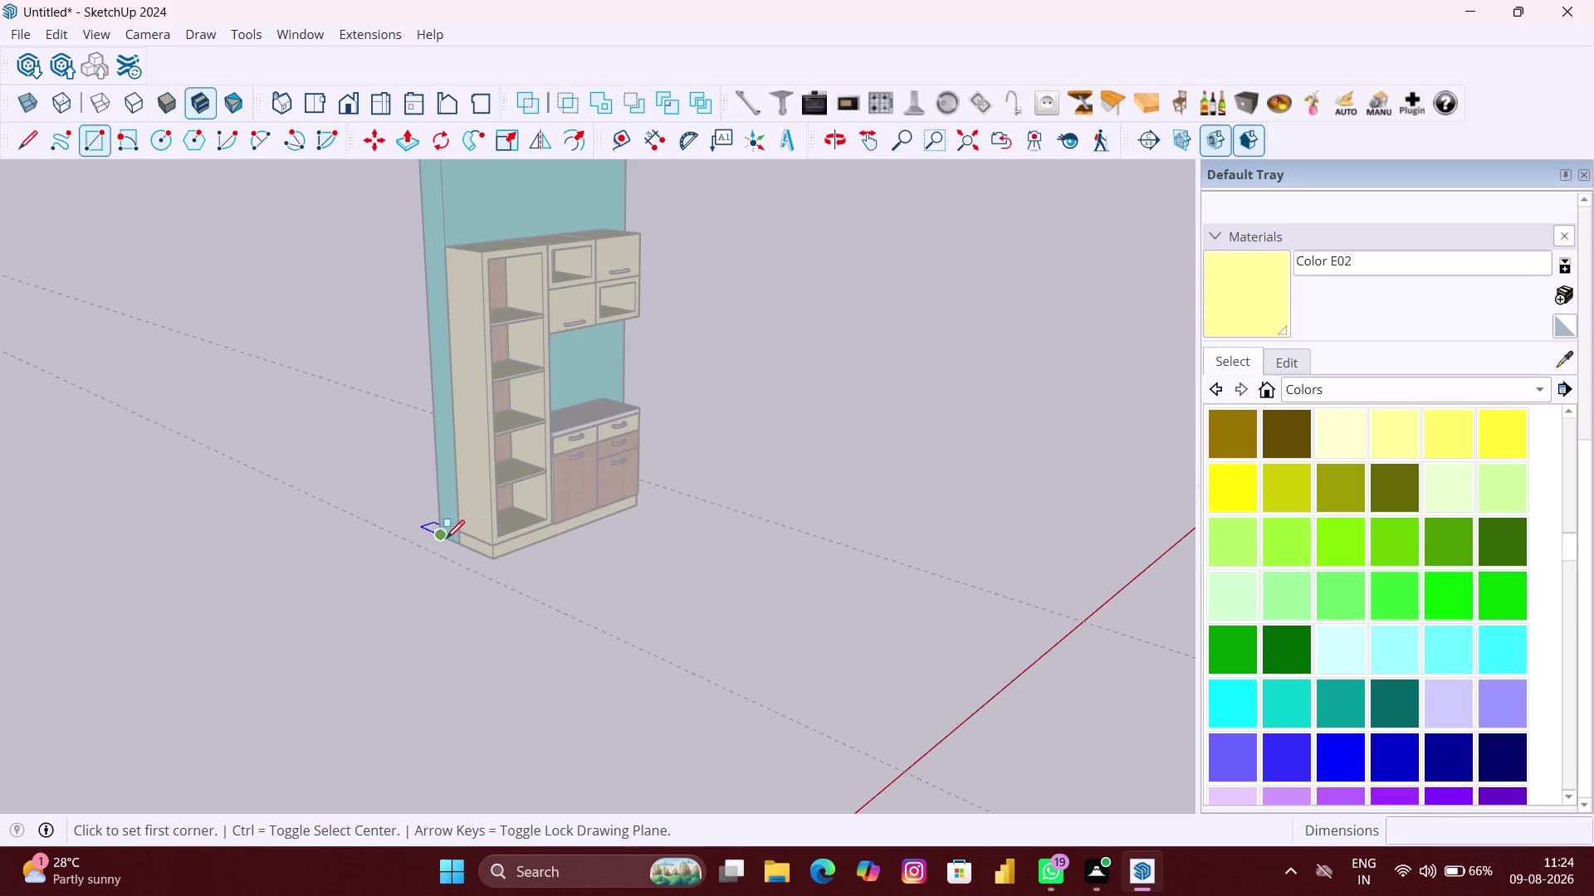
Draw the side panel rectangle along the guide and push/pull it up 10 feet.
click(445, 539)
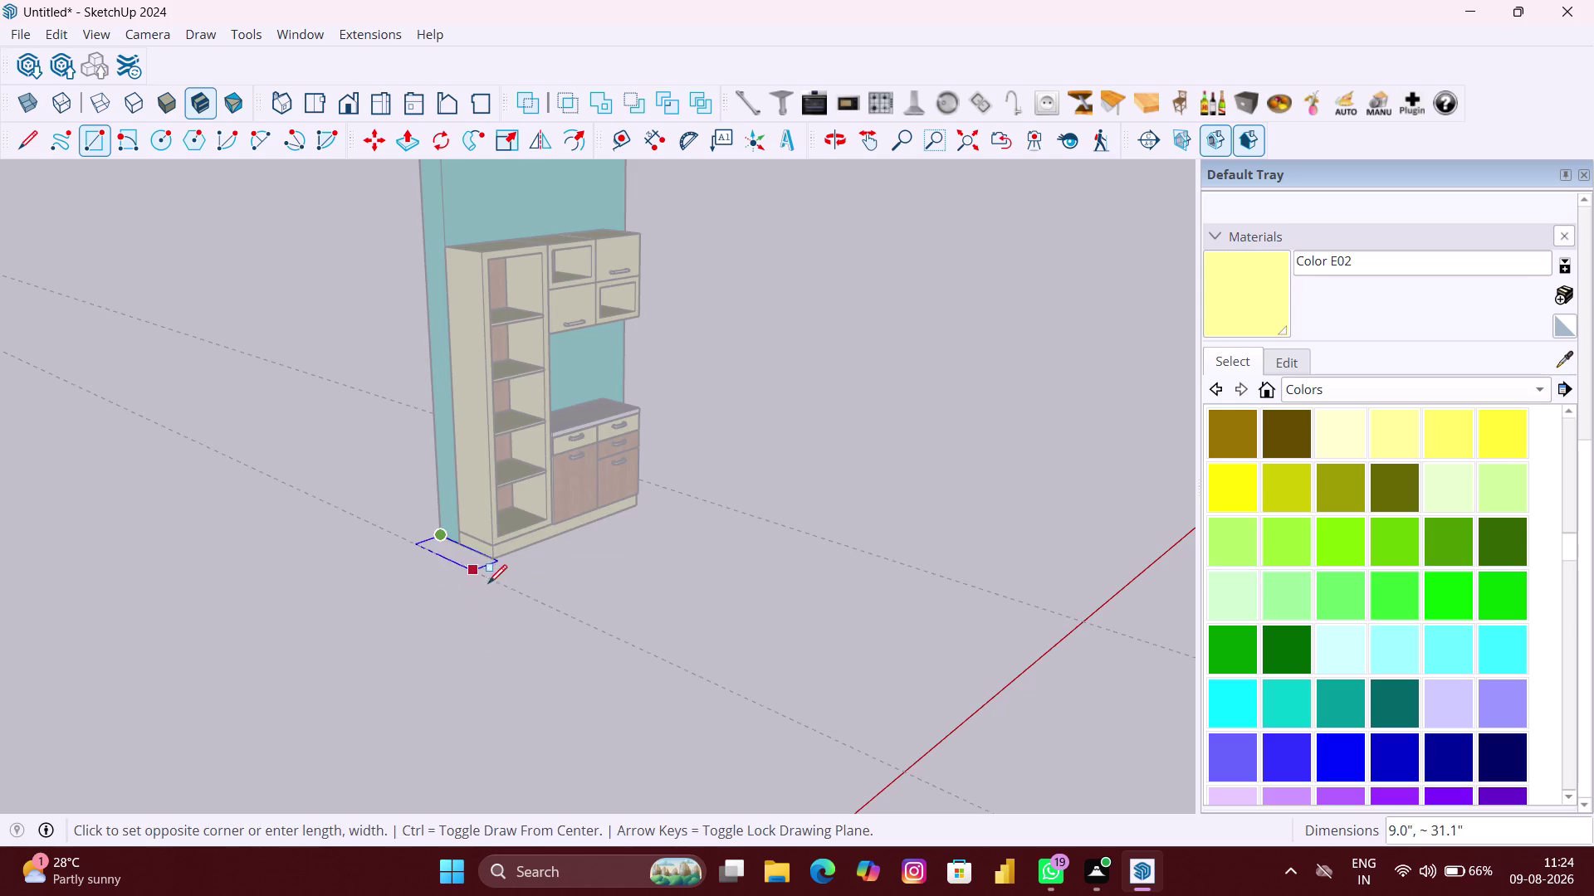
click(604, 630)
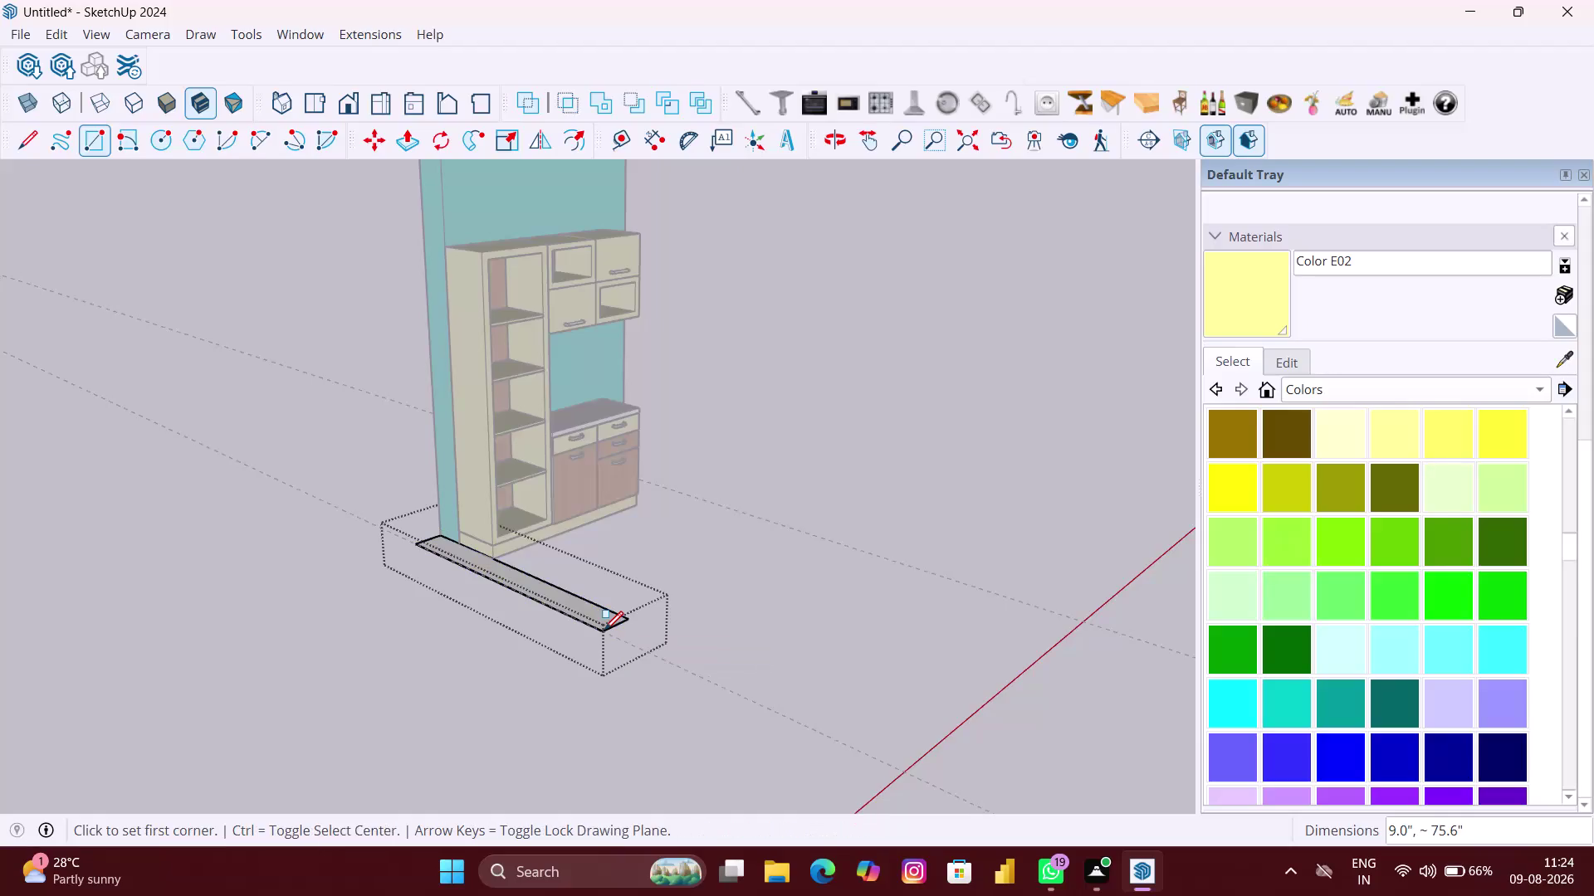
key(p)
scroll(up, 3)
click(591, 607)
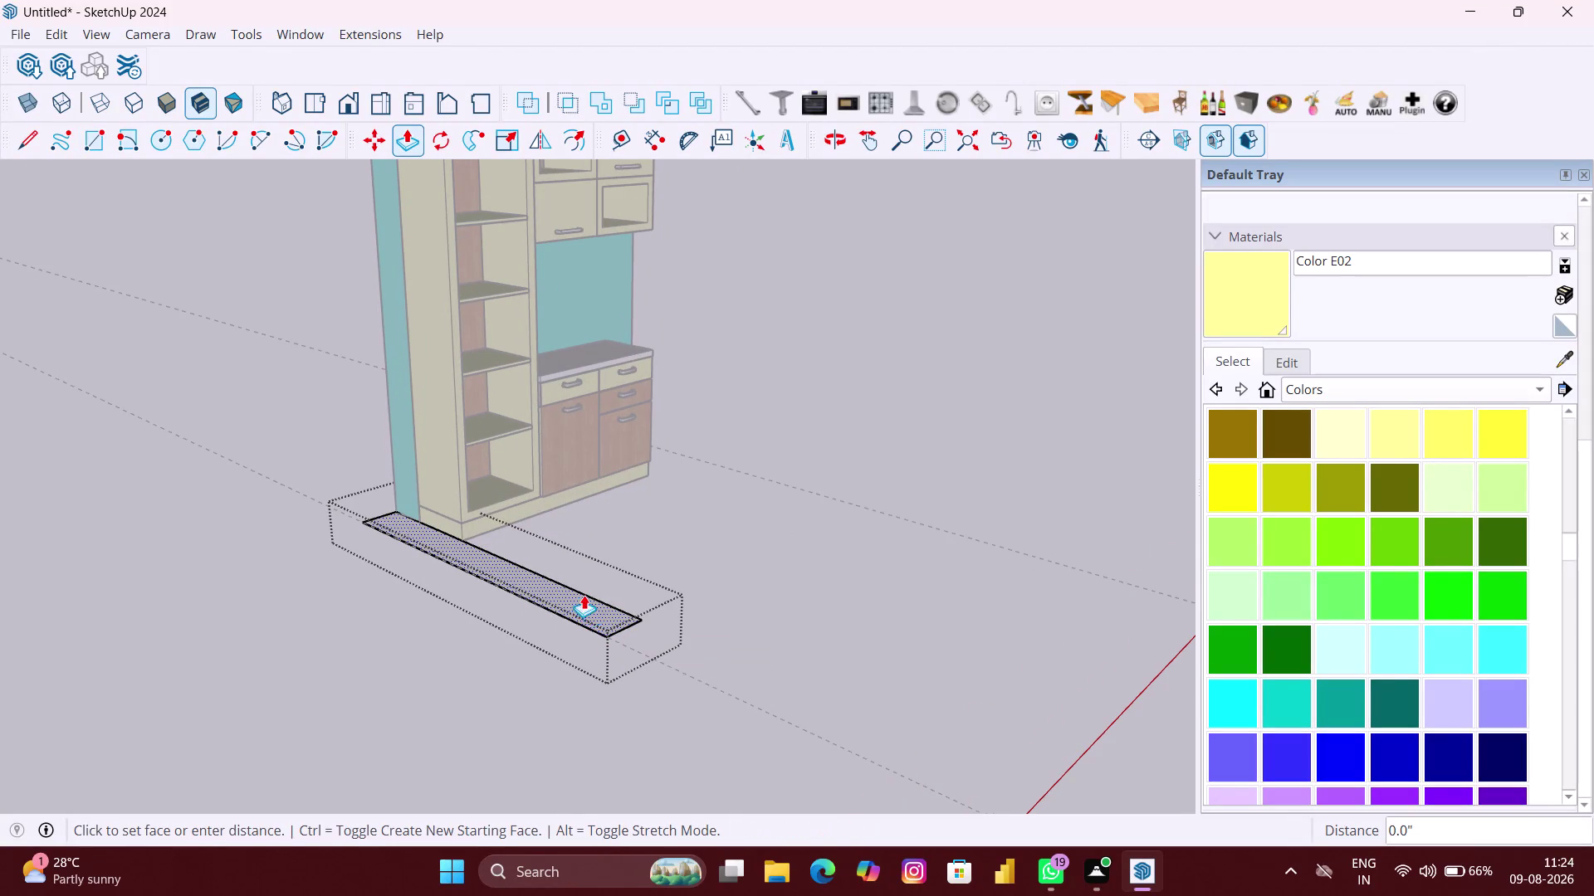
text(10)
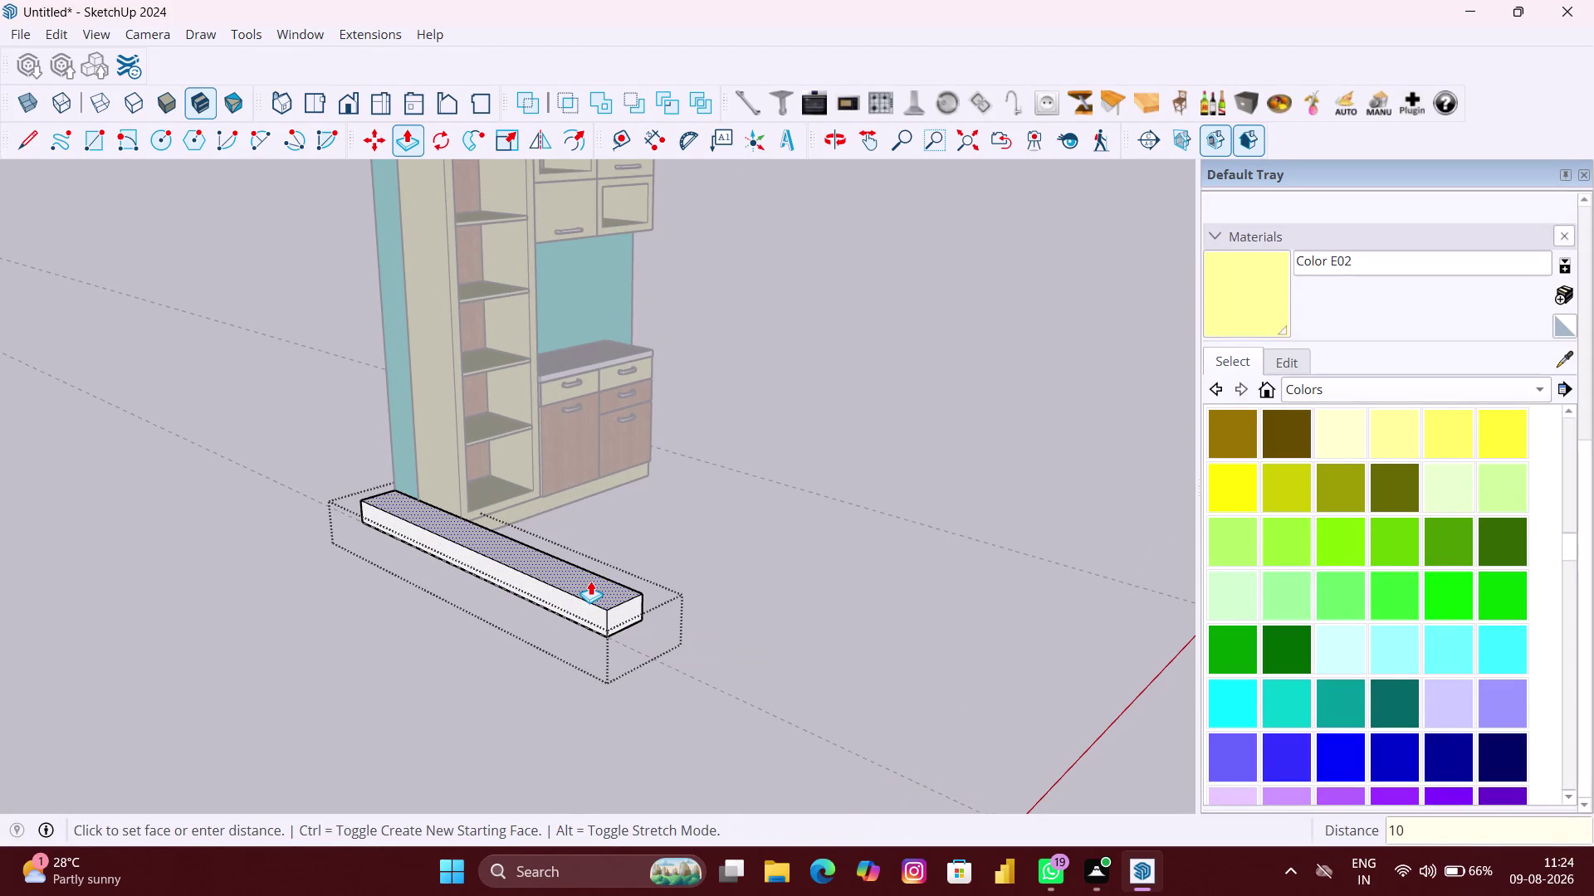
key(apostrophe)
key(Return)
Close the side panel group and orbit around the new wall.
scroll(down, 3)
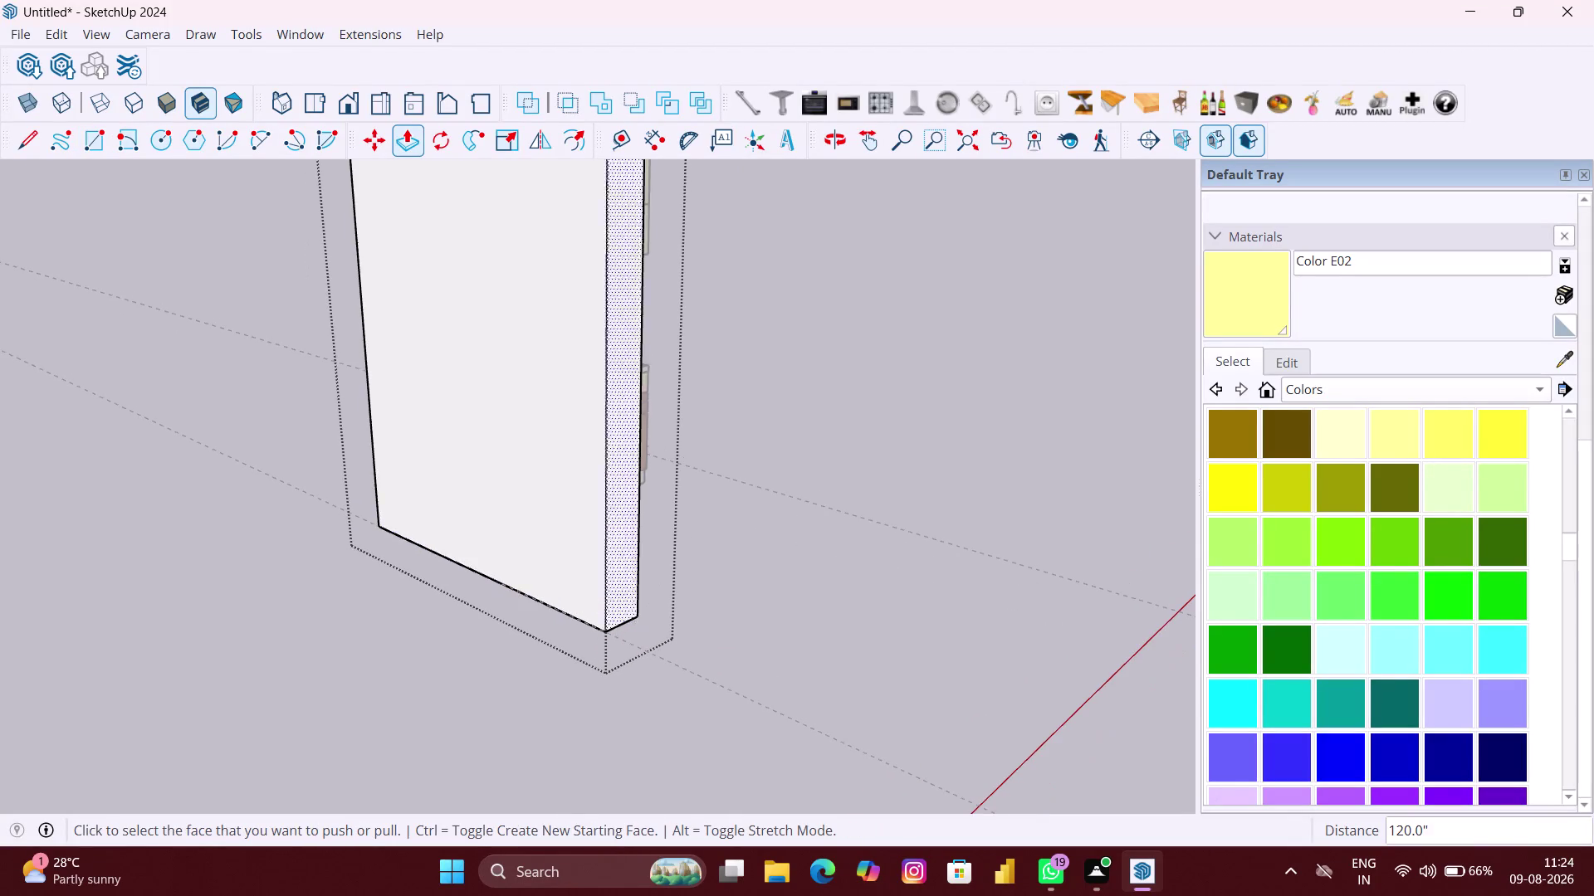
scroll(down, 3)
scroll(down, 3)
middle_drag(1063, 546, 556, 554)
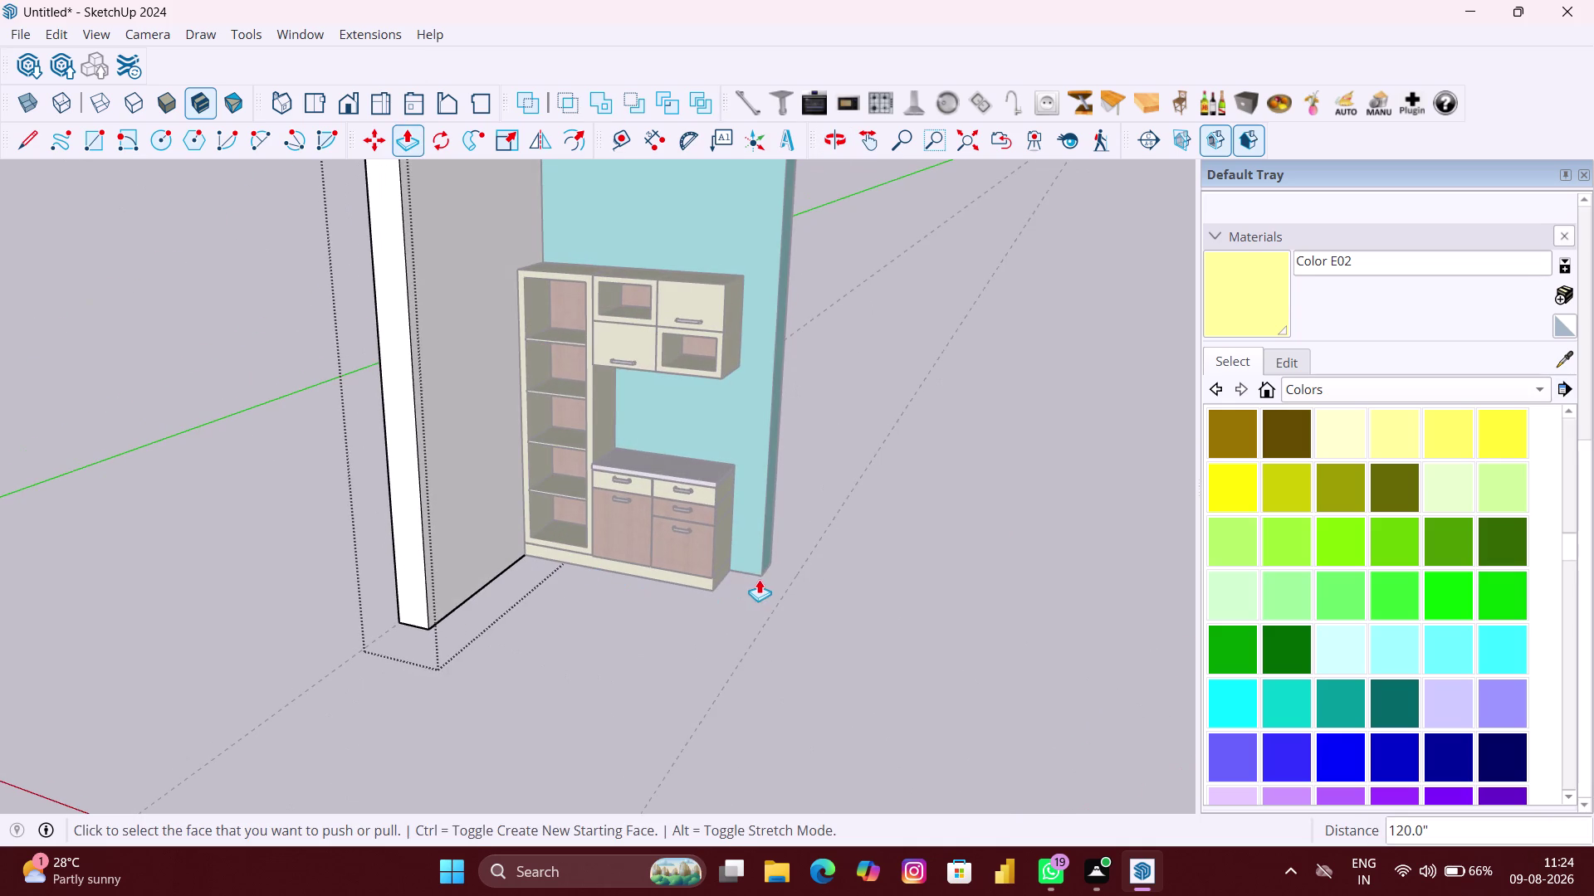
key(space)
click(585, 640)
scroll(down, 3)
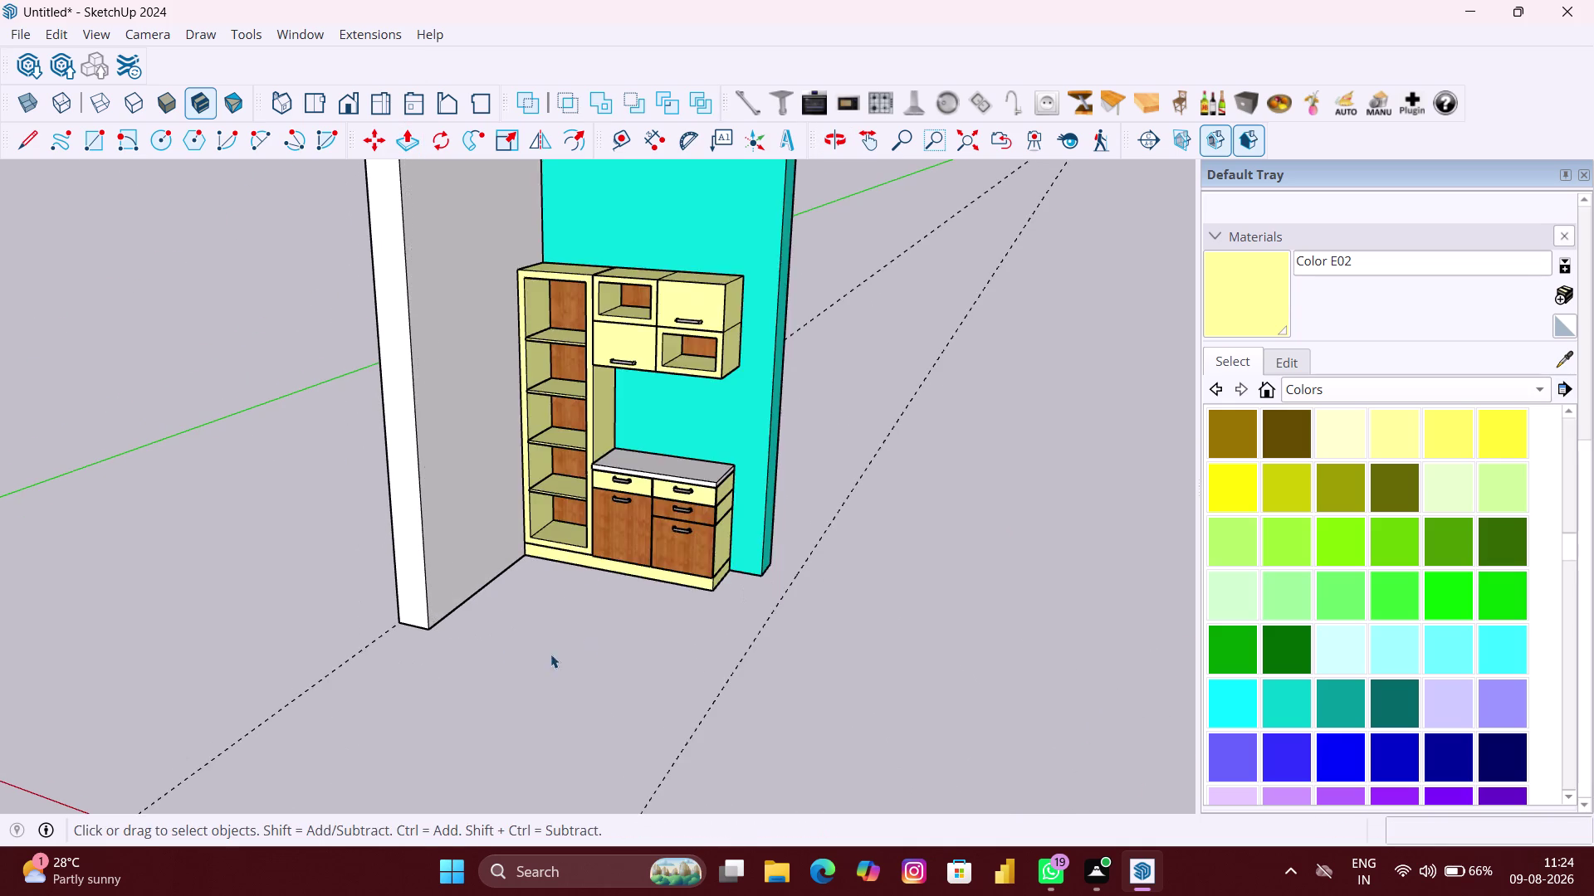
scroll(down, 3)
middle_drag(513, 643, 528, 635)
Select the tall side wall and orbit to its bottom corner.
scroll(up, 3)
middle_drag(465, 637, 466, 637)
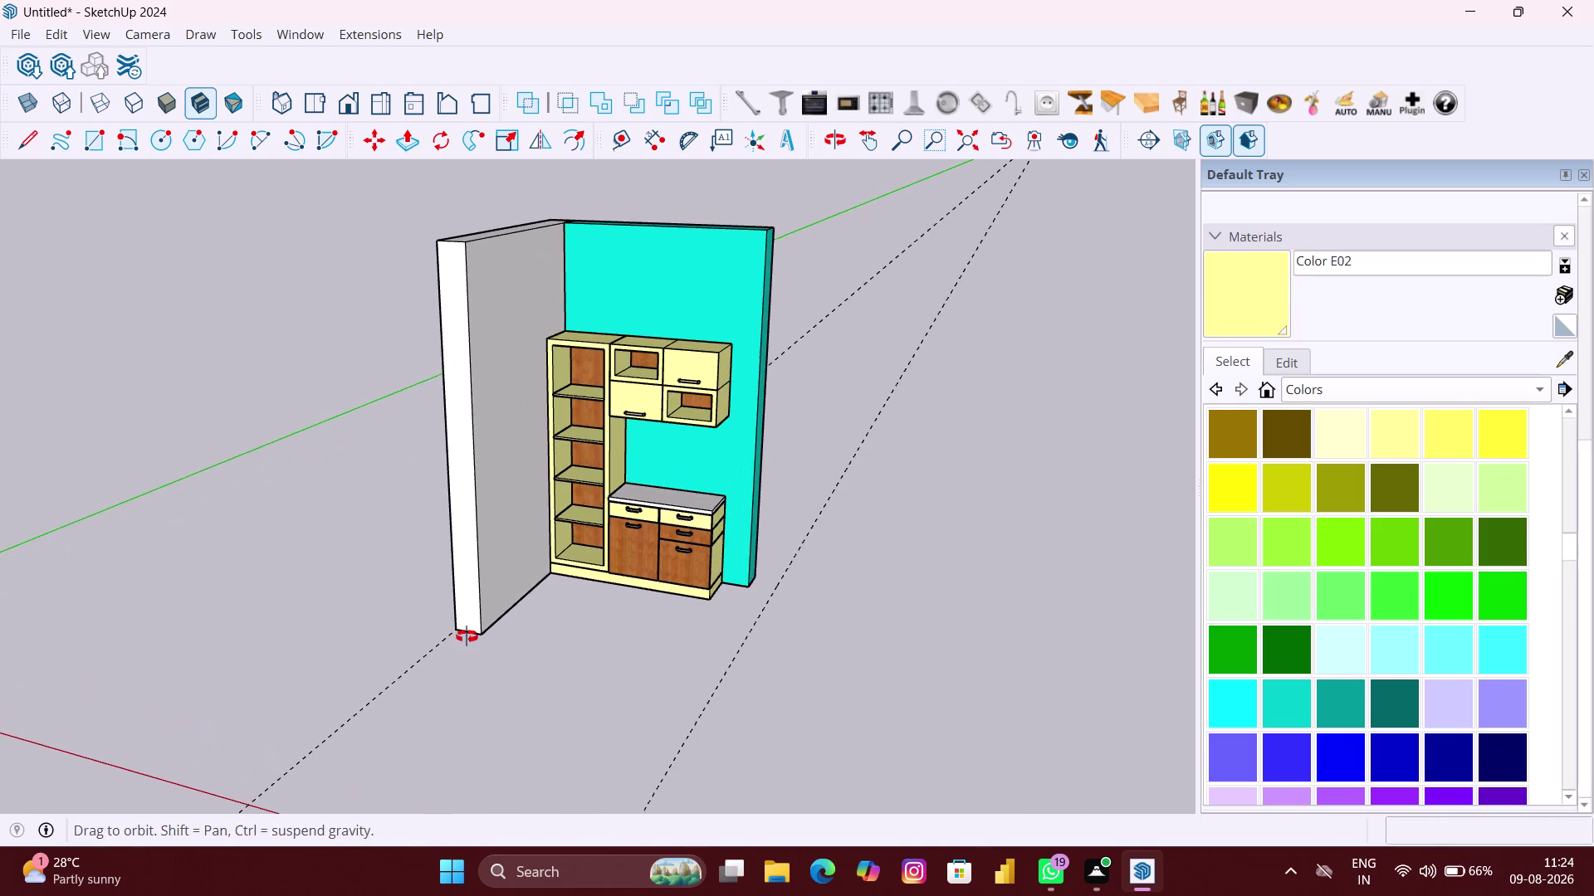
middle_drag(466, 636, 508, 633)
scroll(up, 3)
click(502, 622)
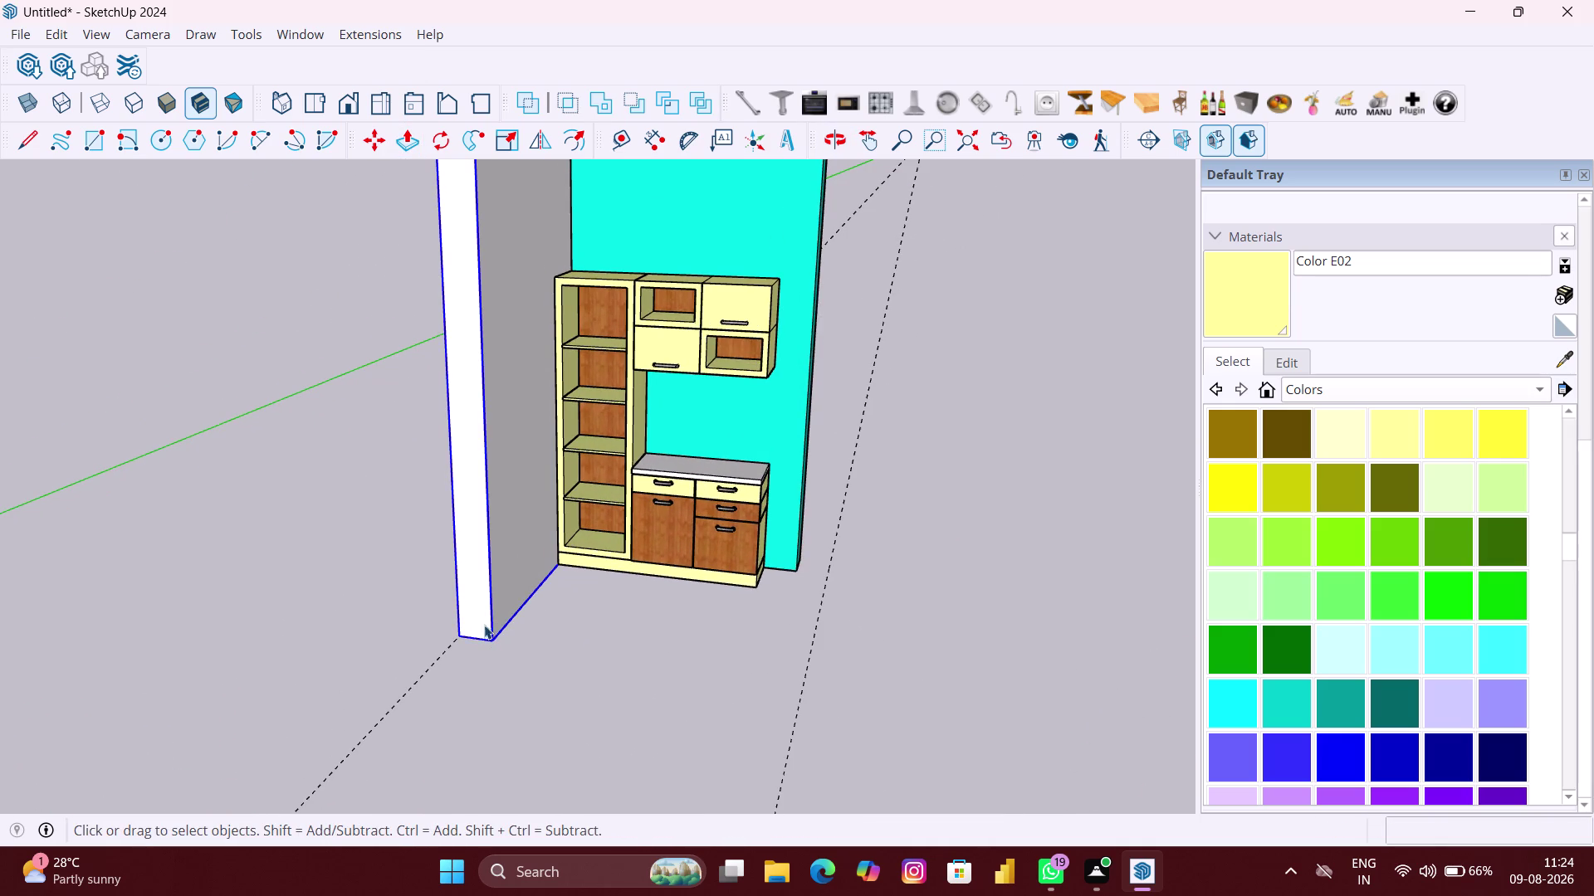
middle_drag(469, 630, 1091, 627)
middle_drag(551, 633, 614, 628)
scroll(up, 3)
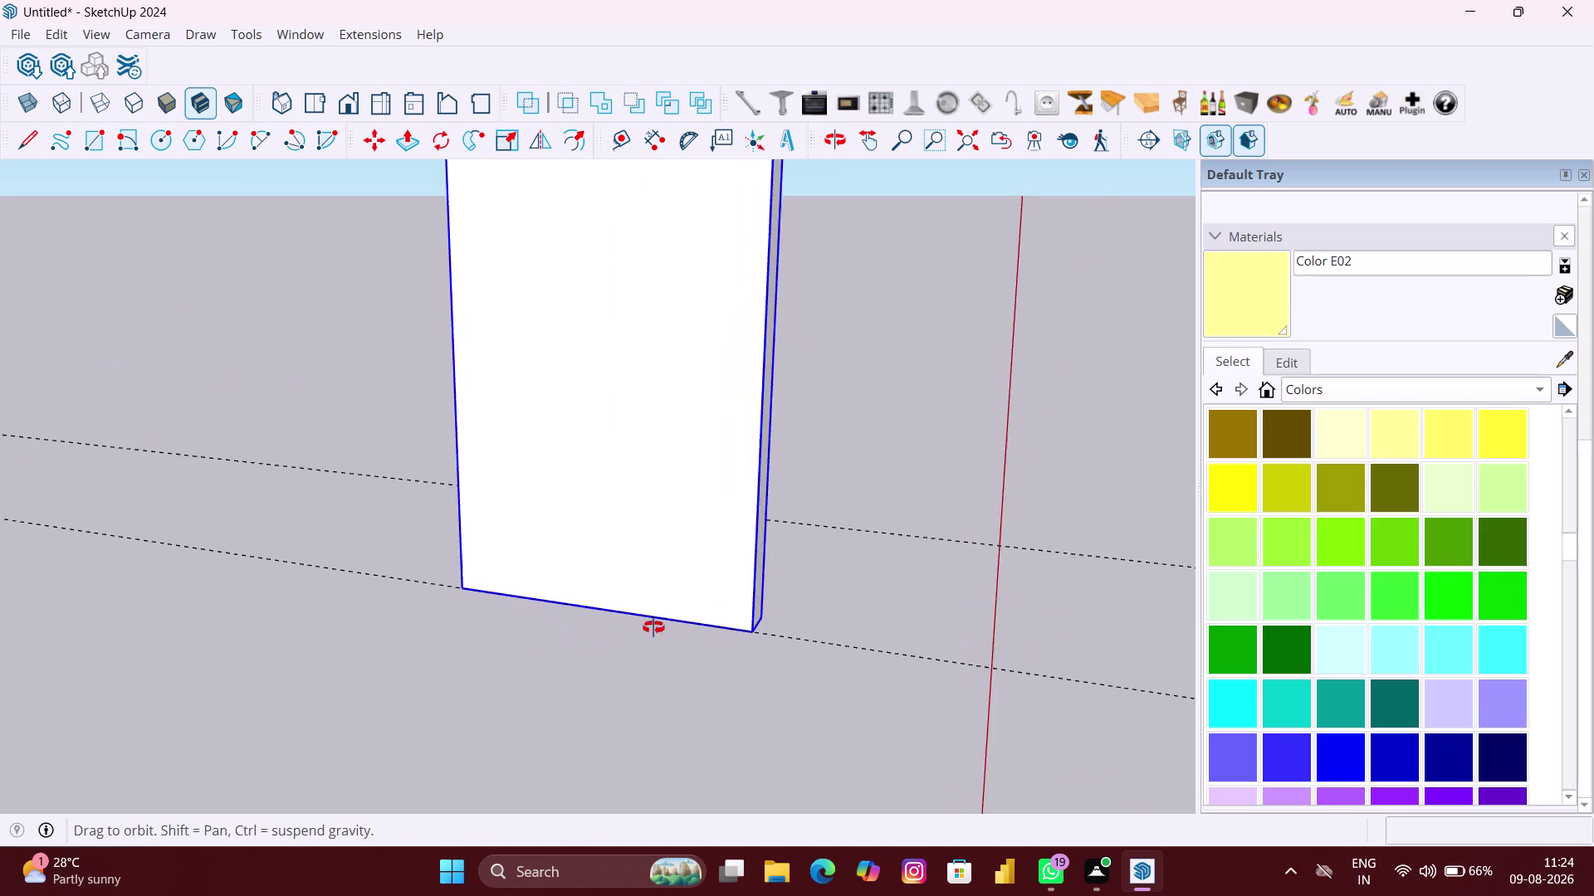
middle_drag(614, 627, 1028, 607)
Copy the side wall from its base corner to the cyan wall's far edge.
key(m)
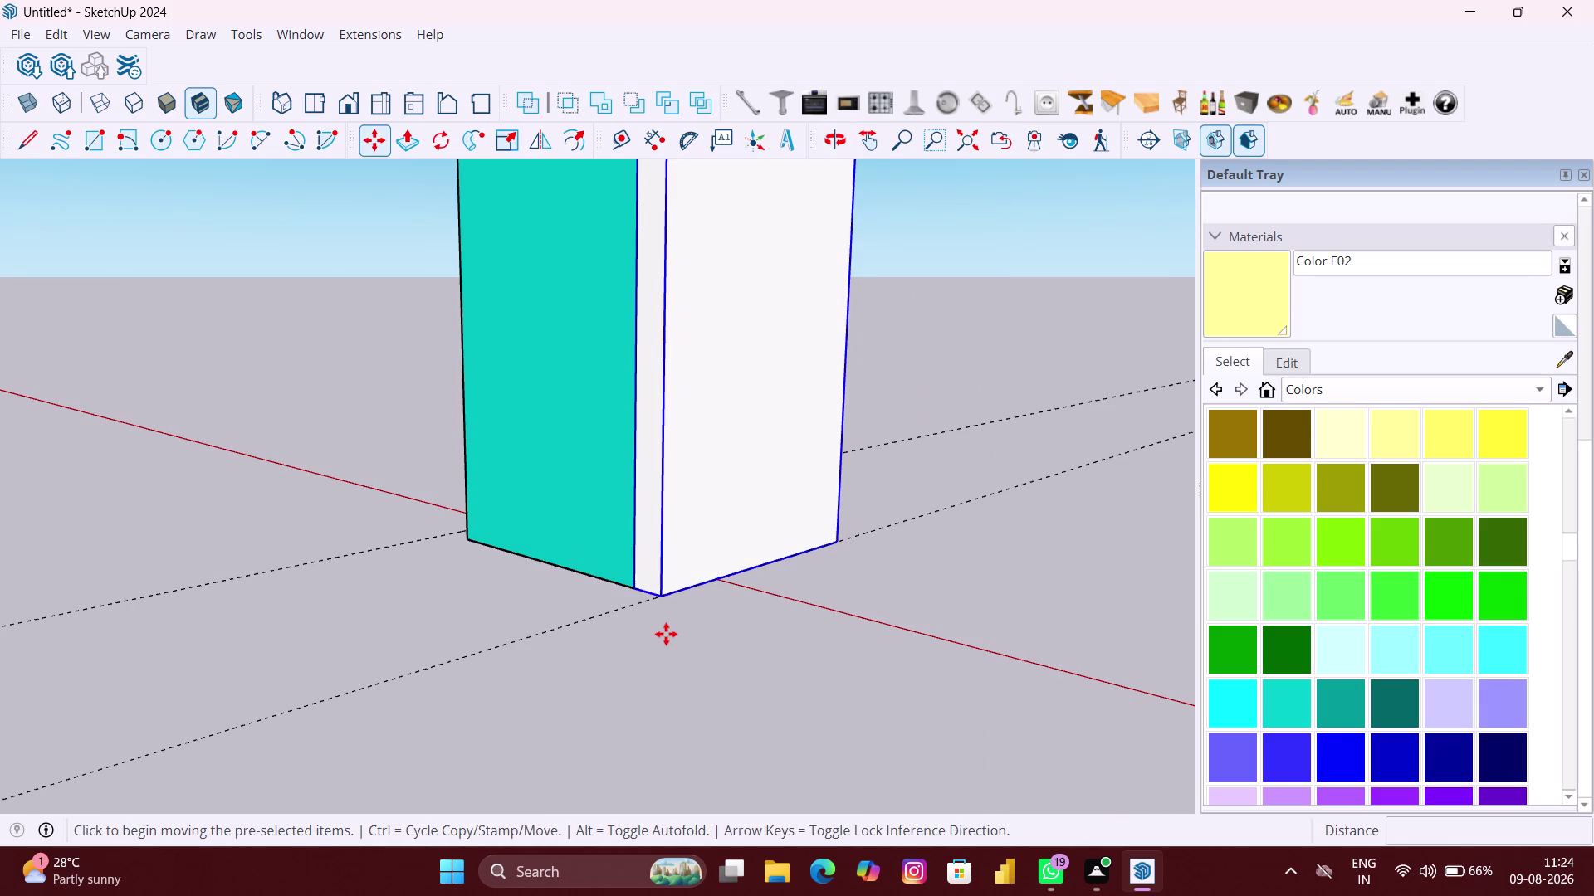
click(660, 595)
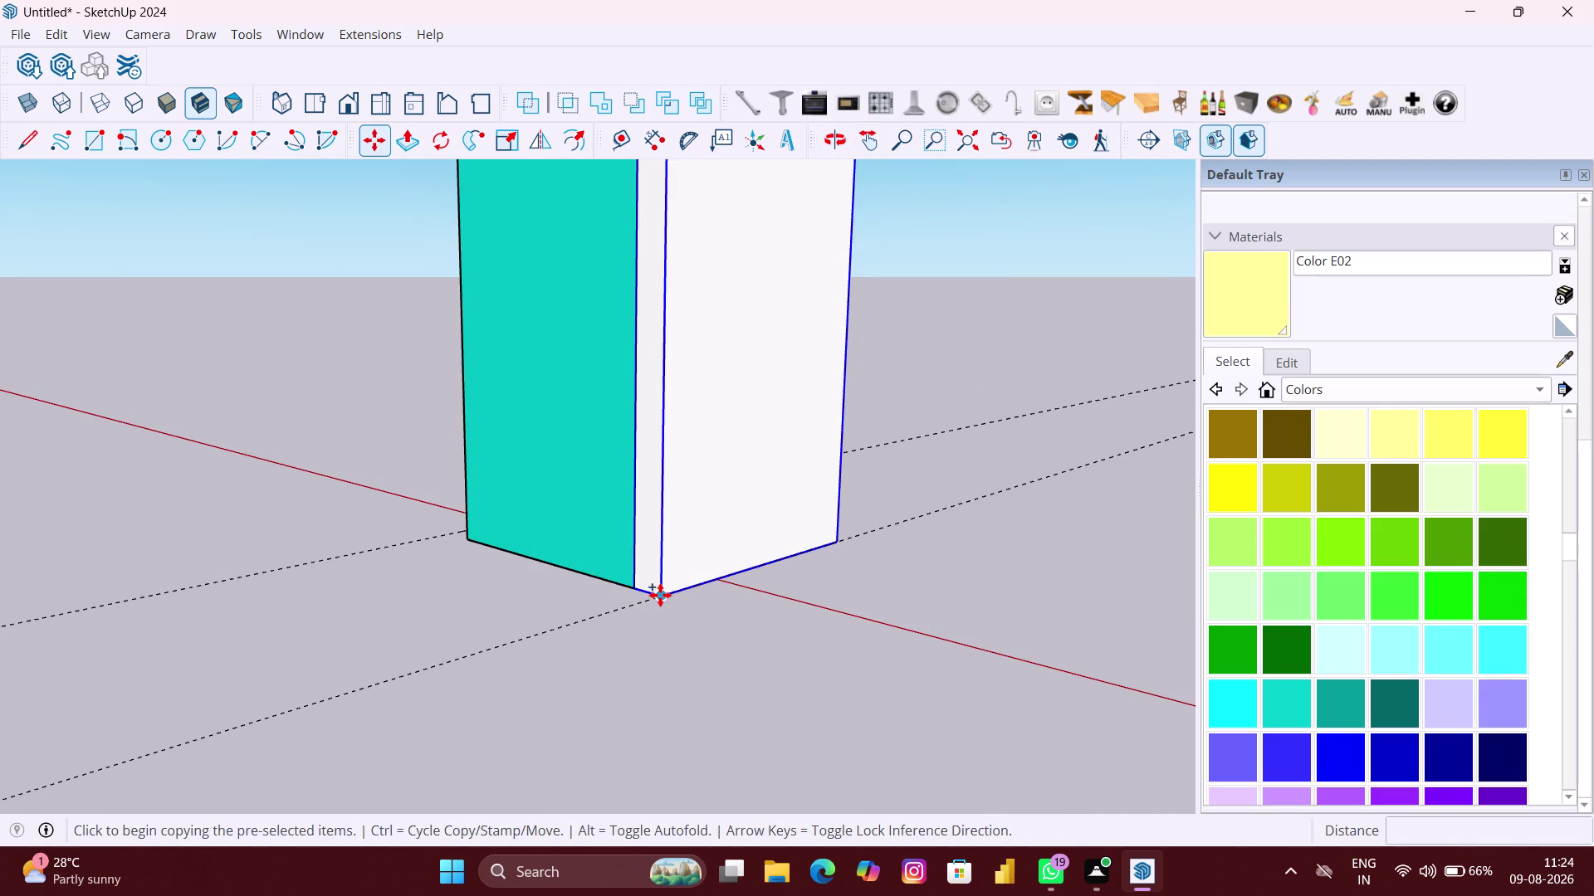
middle_drag(435, 564, 849, 664)
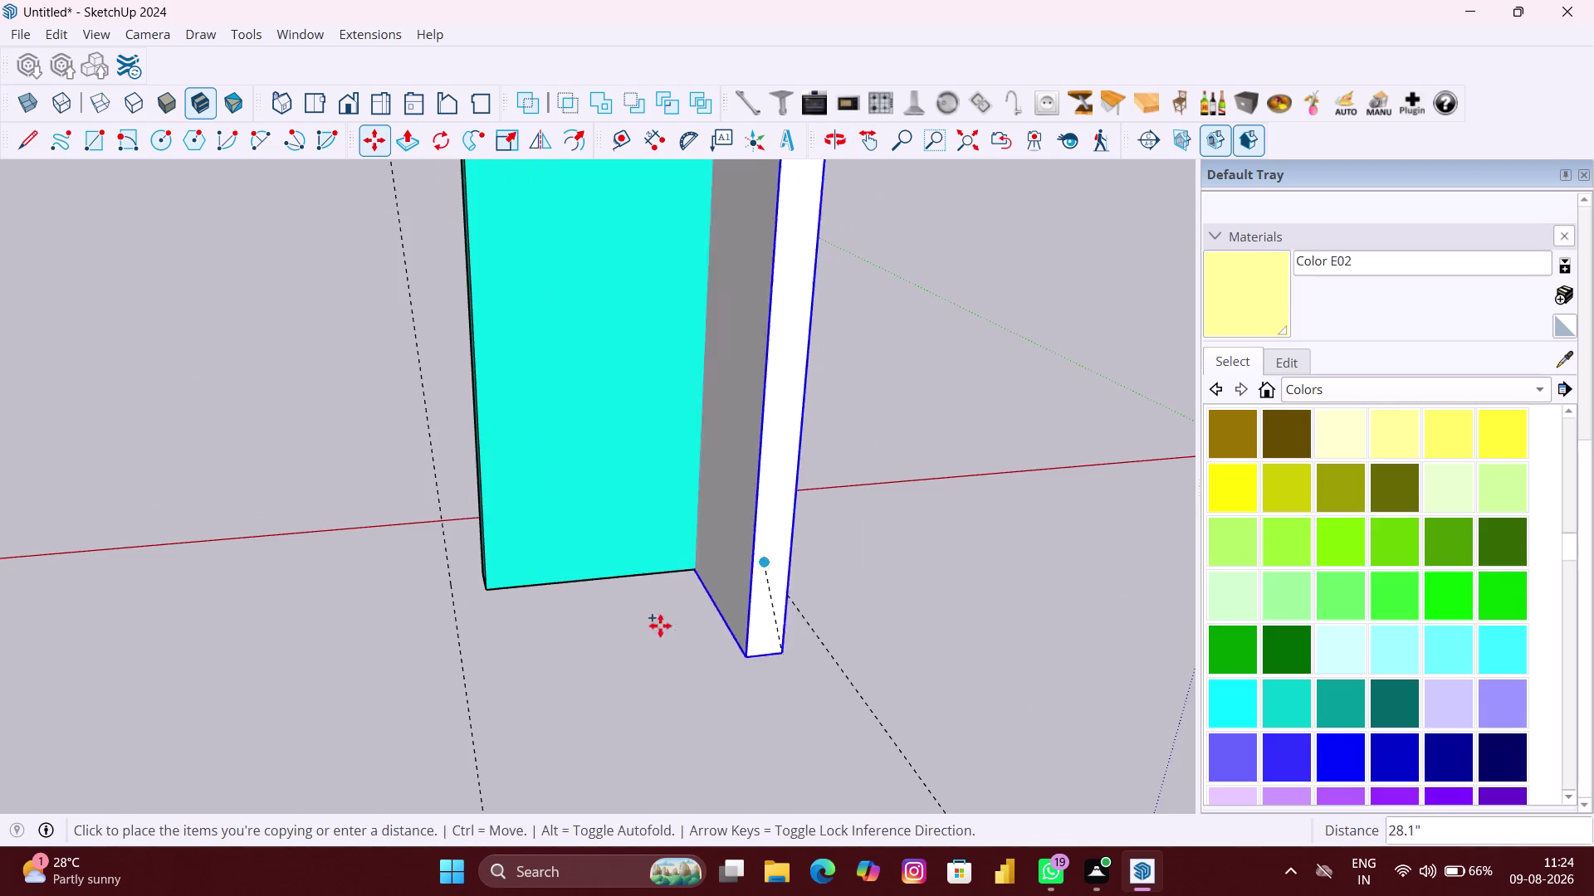
click(486, 589)
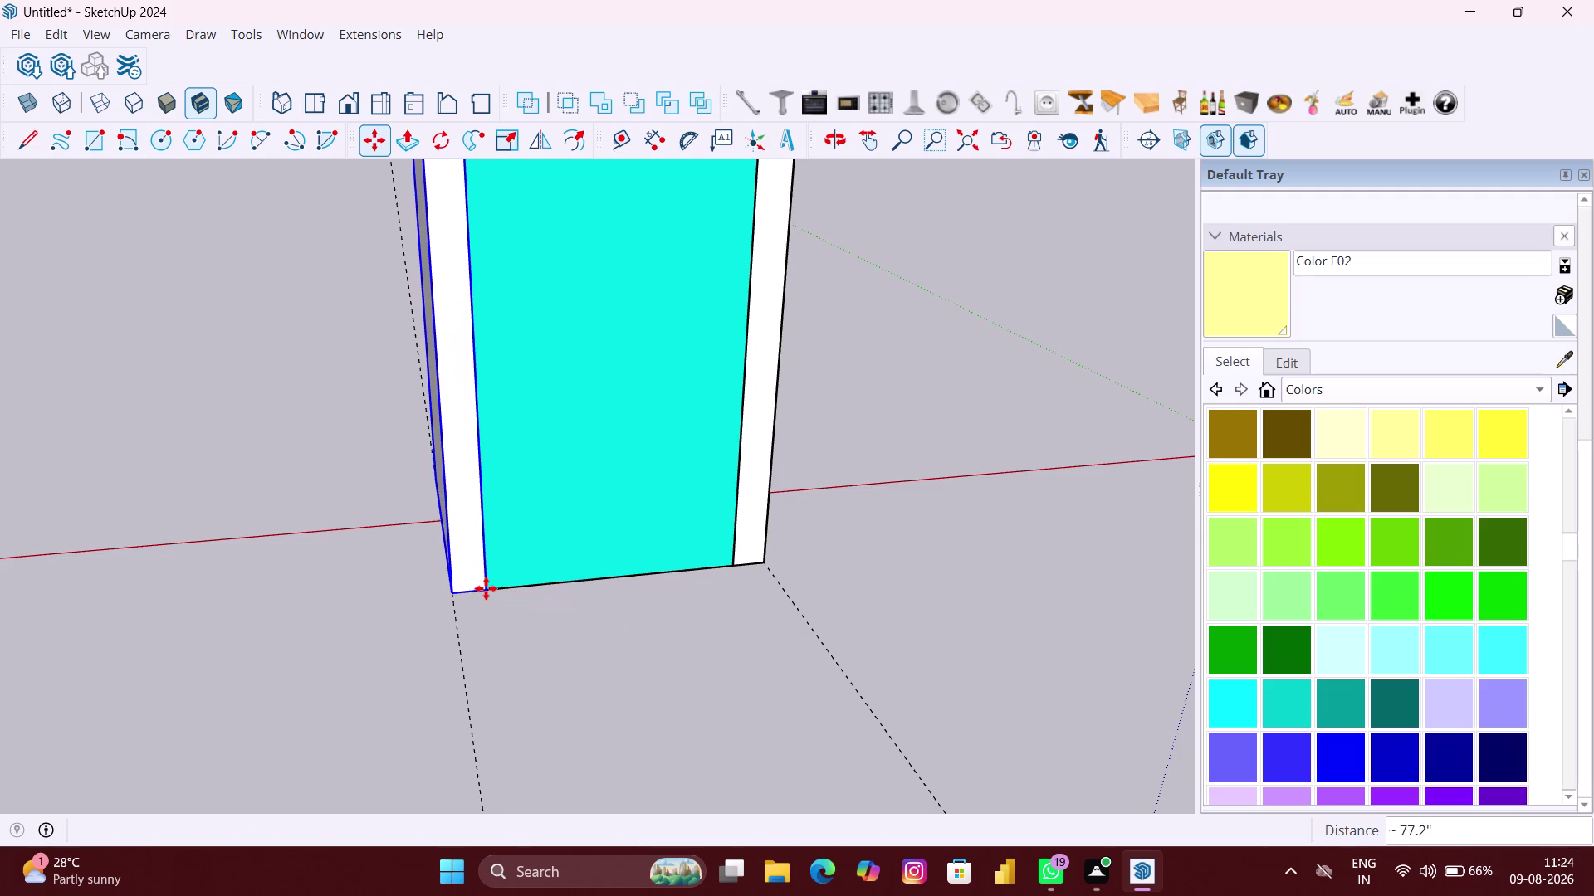
scroll(down, 3)
middle_drag(488, 589, 1012, 548)
middle_drag(280, 625, 915, 585)
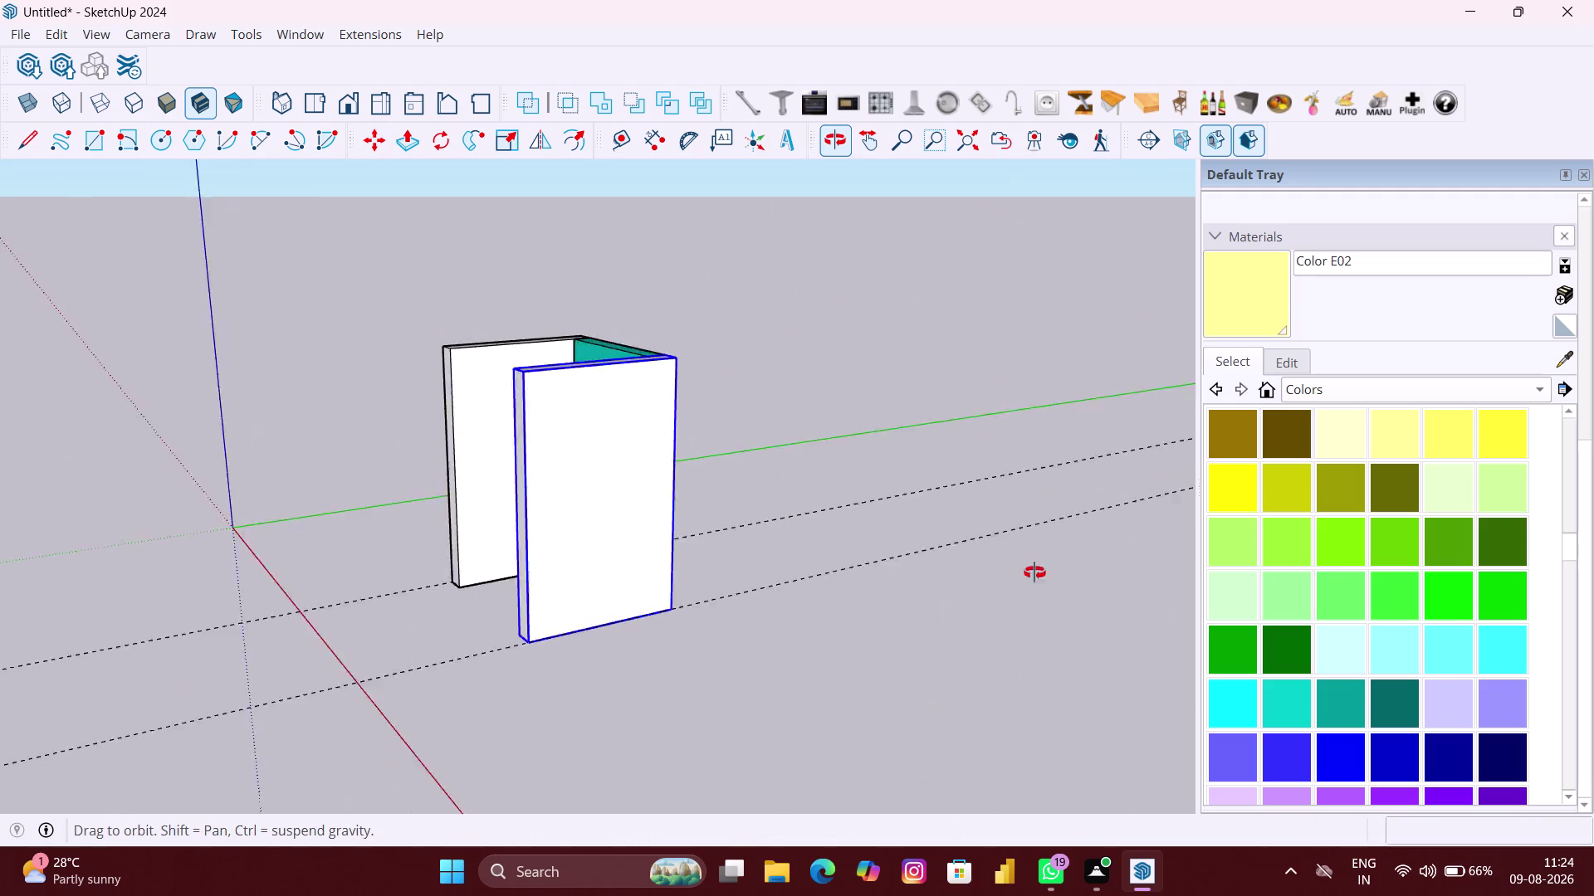
middle_drag(914, 586, 1073, 565)
click(797, 609)
key(space)
click(797, 610)
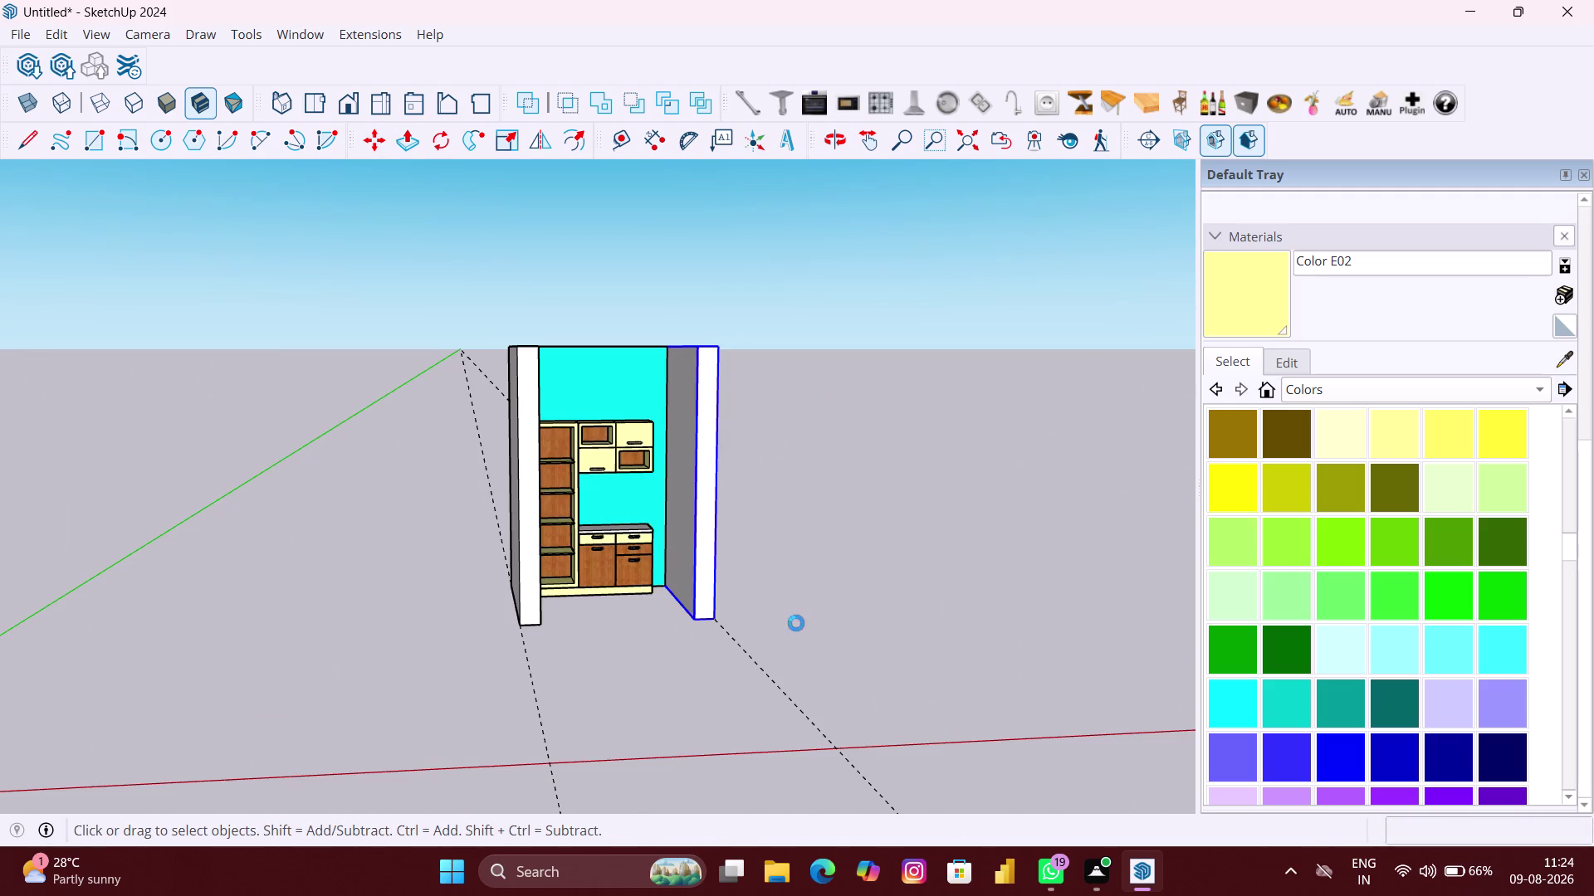
Clear the selection and view the enclosure from the front.
scroll(up, 3)
middle_drag(796, 622, 719, 621)
scroll(up, 3)
middle_drag(782, 600, 816, 600)
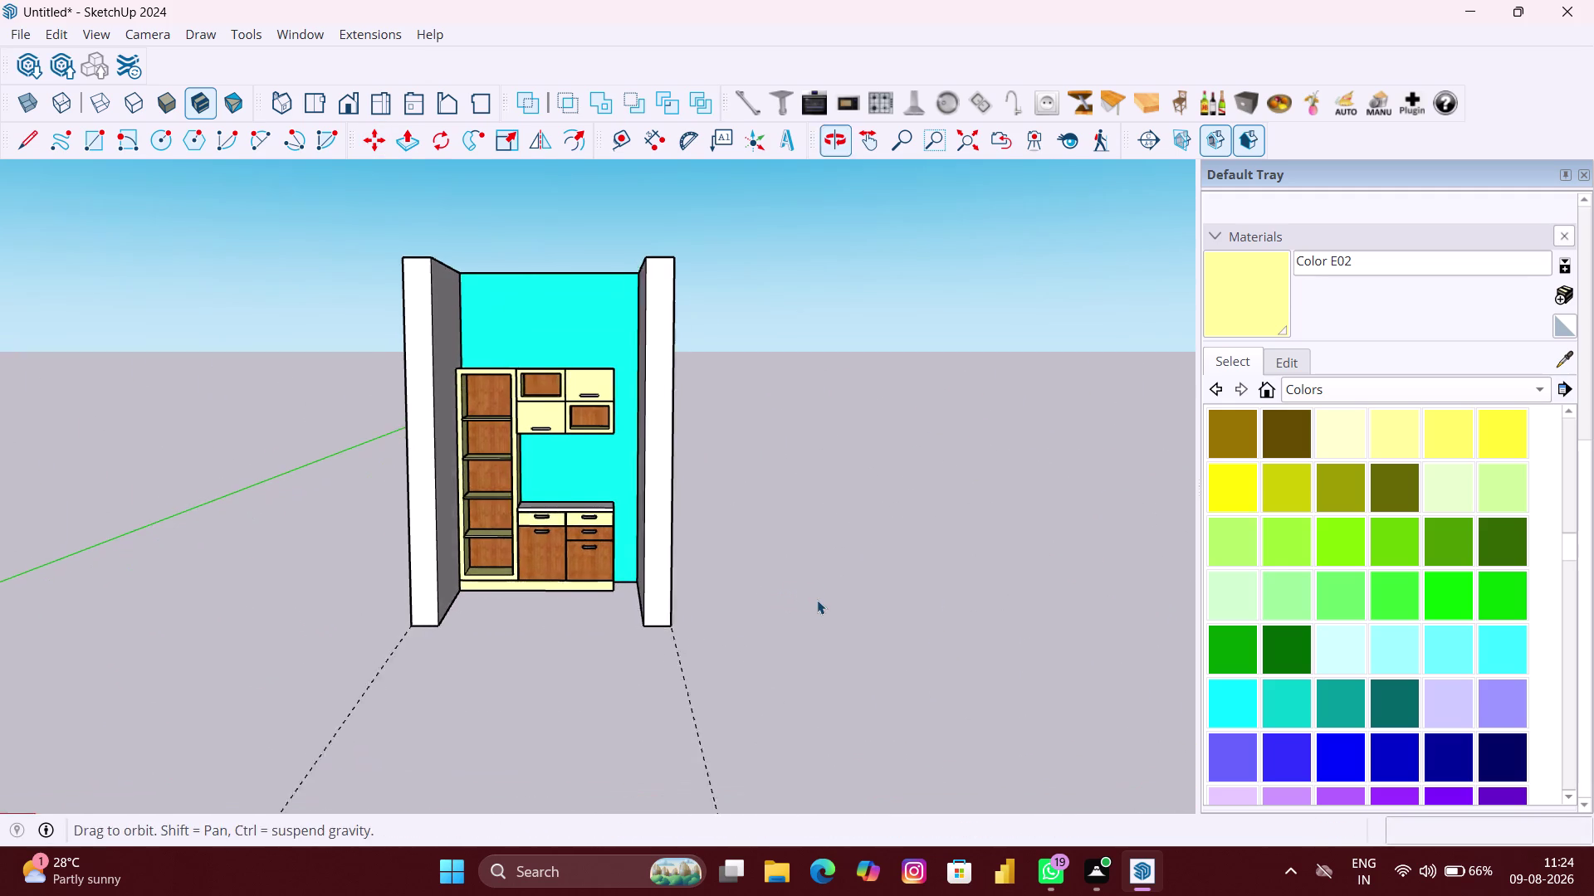
click(816, 603)
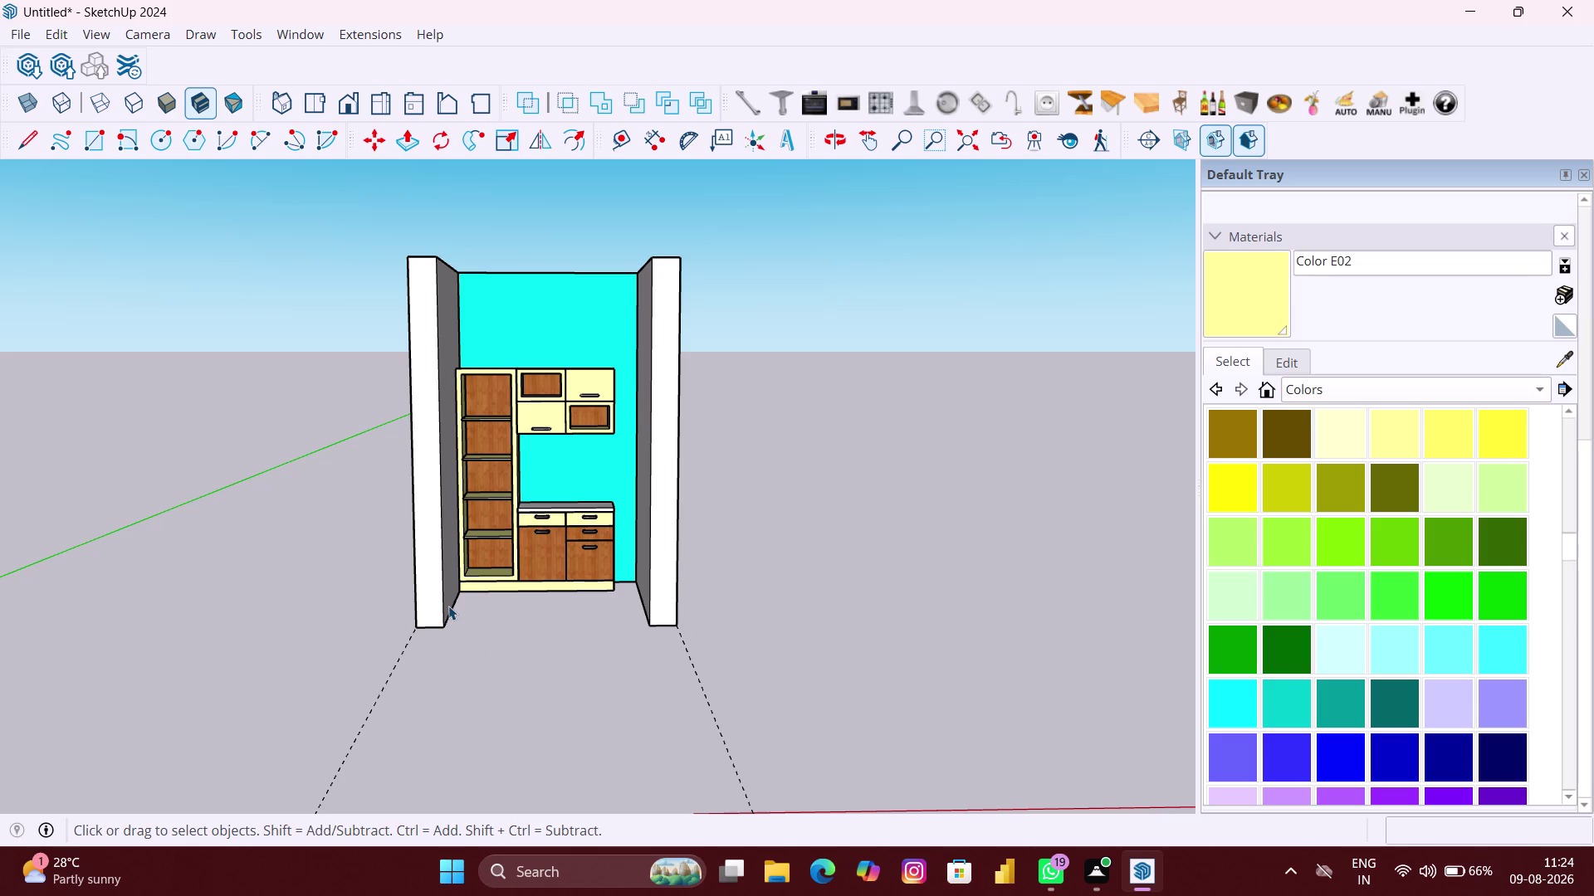
scroll(down, 3)
Orbit behind and over the walls to check the corners, then select the front side wall.
middle_drag(418, 585, 985, 684)
middle_drag(687, 644, 692, 703)
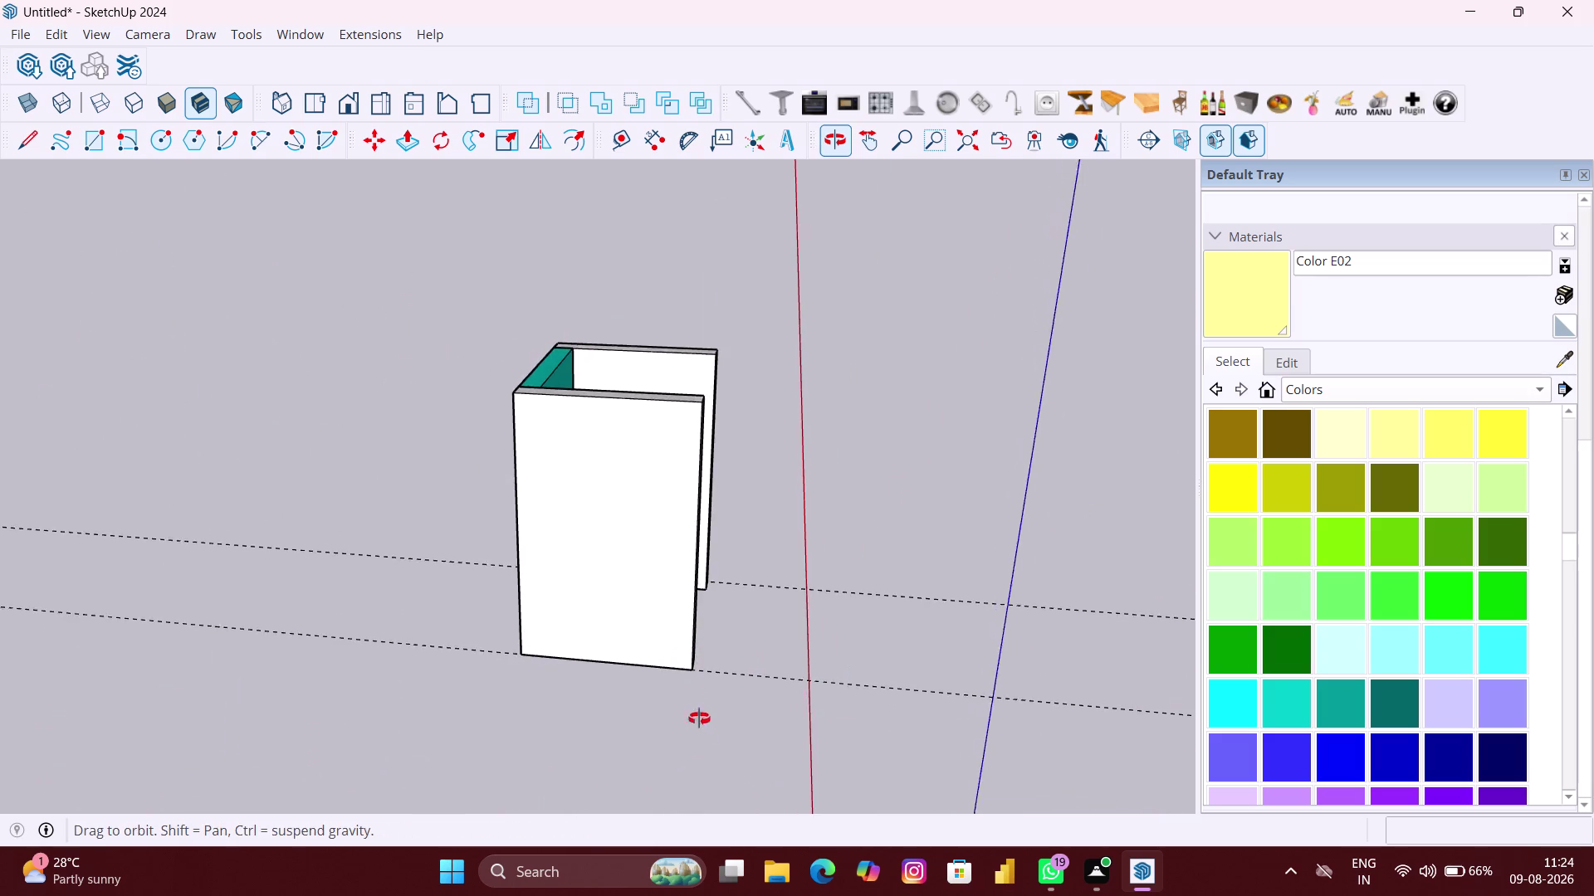
middle_drag(693, 703, 709, 748)
middle_drag(638, 631, 786, 639)
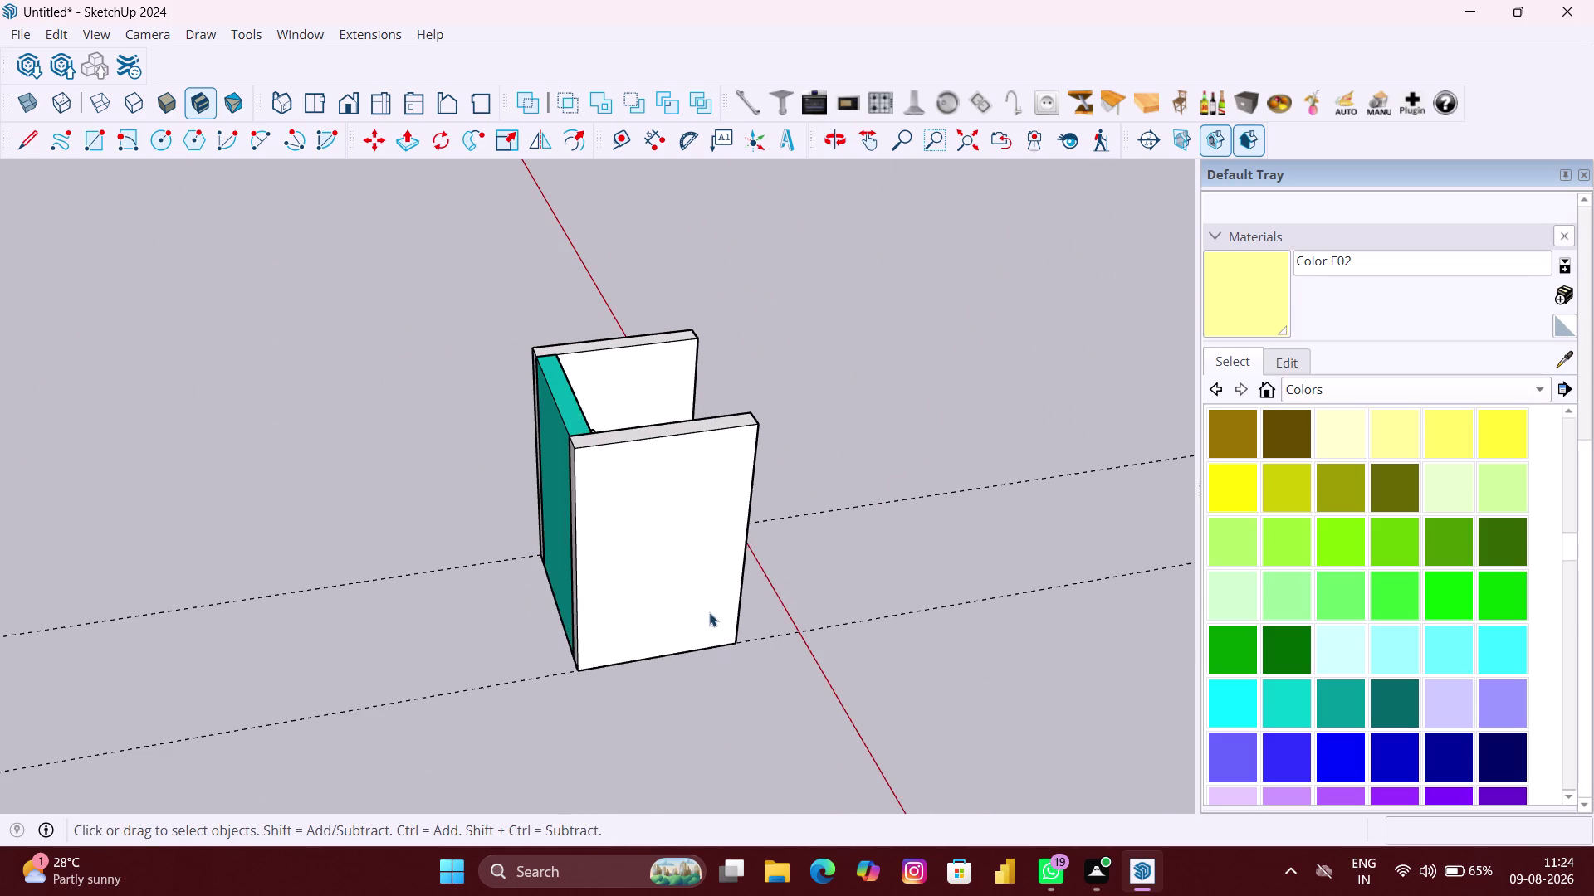
scroll(up, 3)
middle_drag(643, 606, 600, 688)
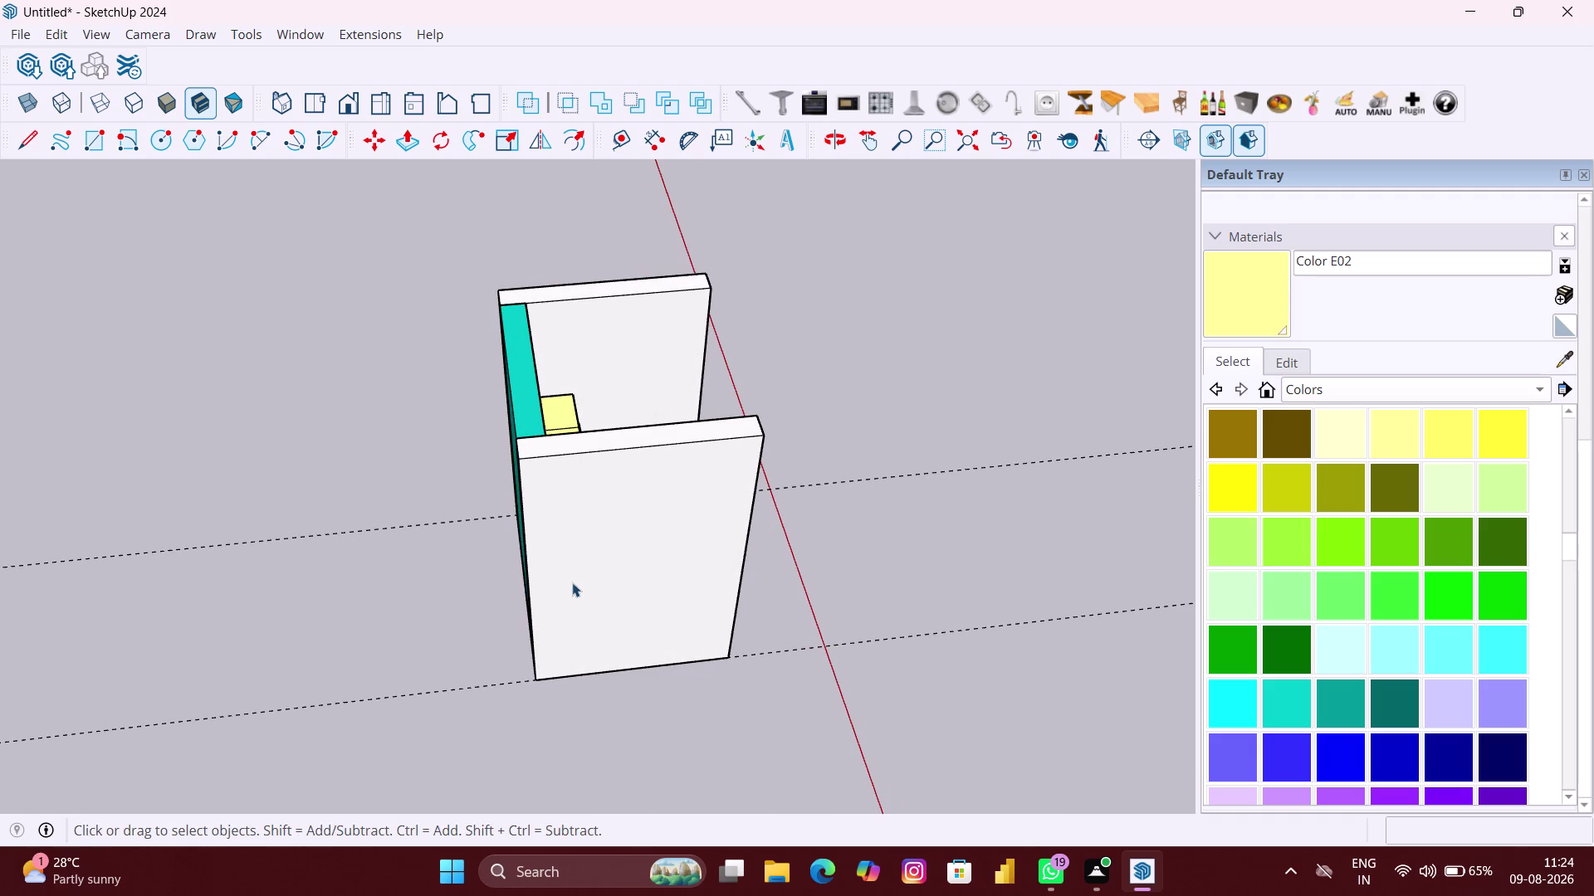
middle_drag(613, 457, 607, 483)
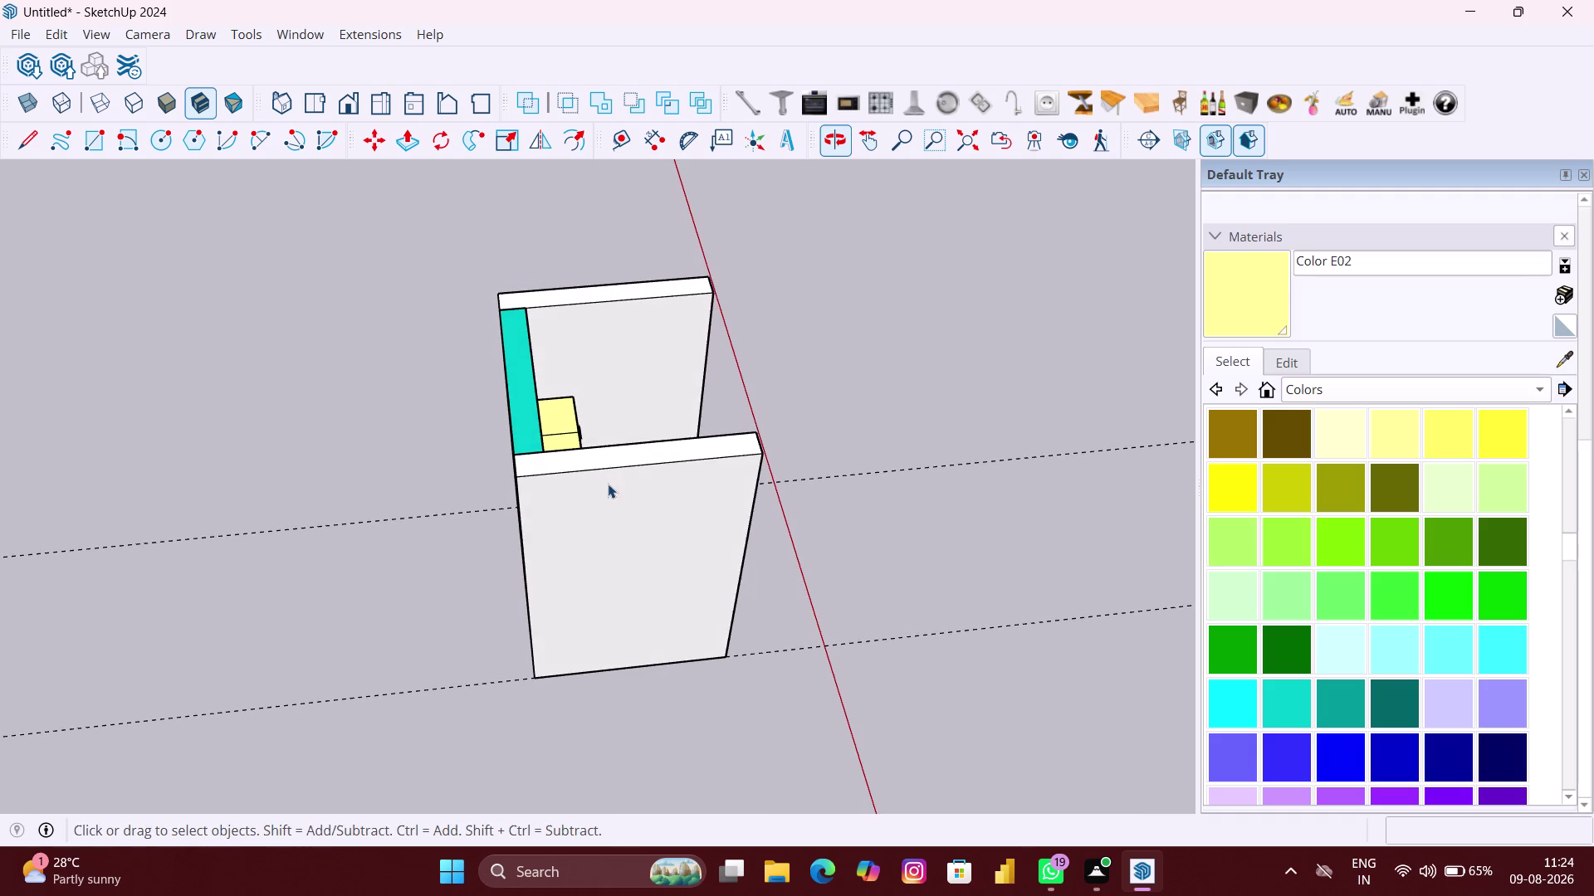
middle_drag(632, 494, 553, 500)
middle_drag(623, 506, 486, 526)
click(604, 517)
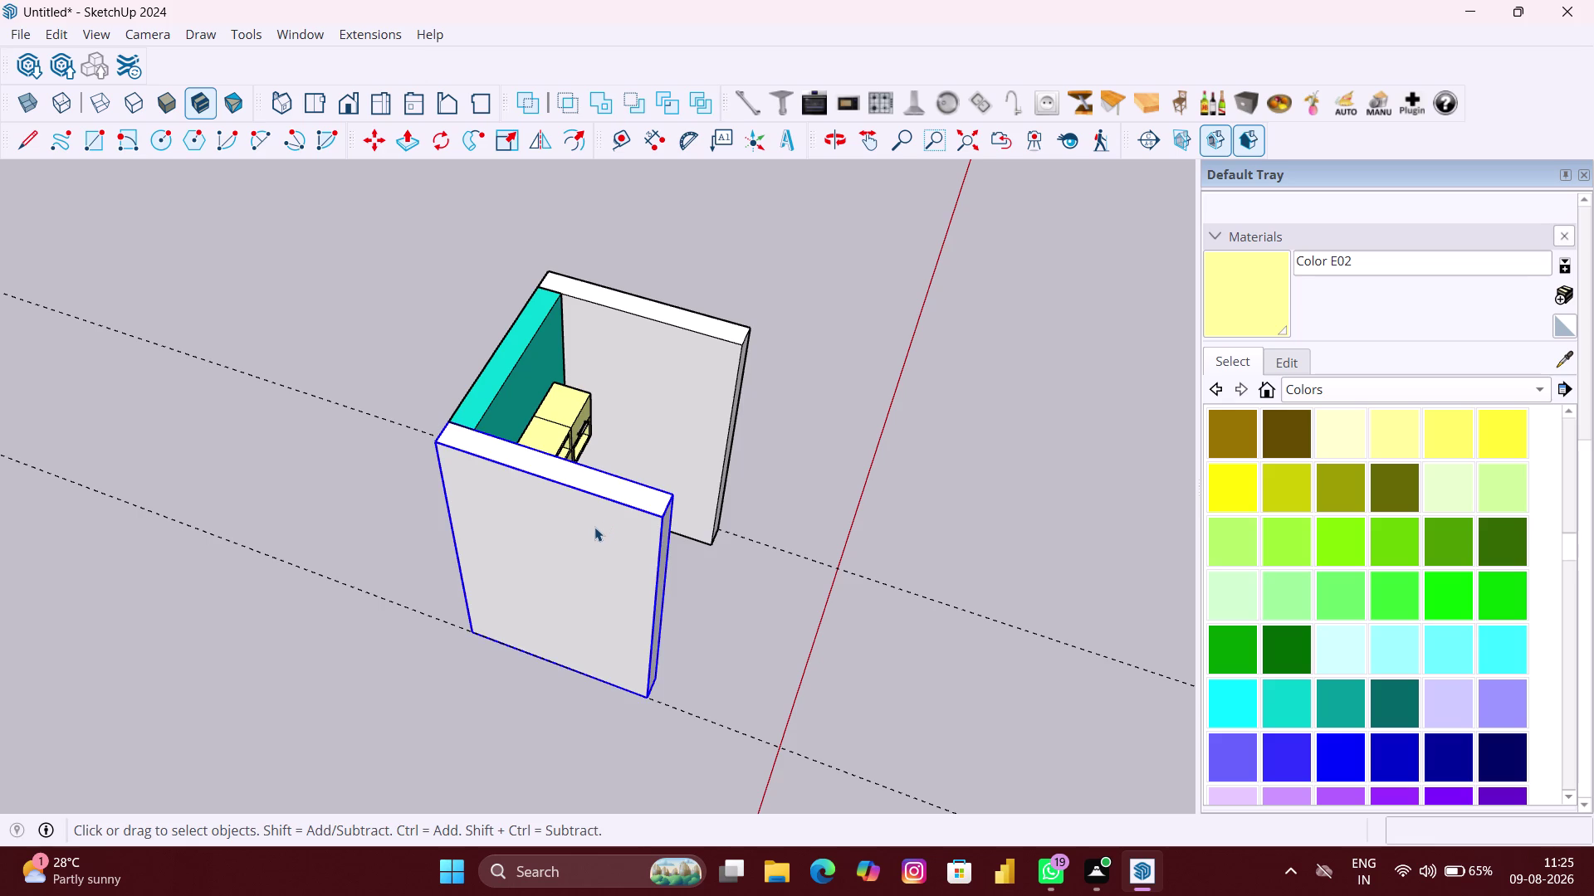
Move the front side wall from its bottom corner to a spot beside the cyan wall.
key(m)
middle_drag(499, 521, 1283, 527)
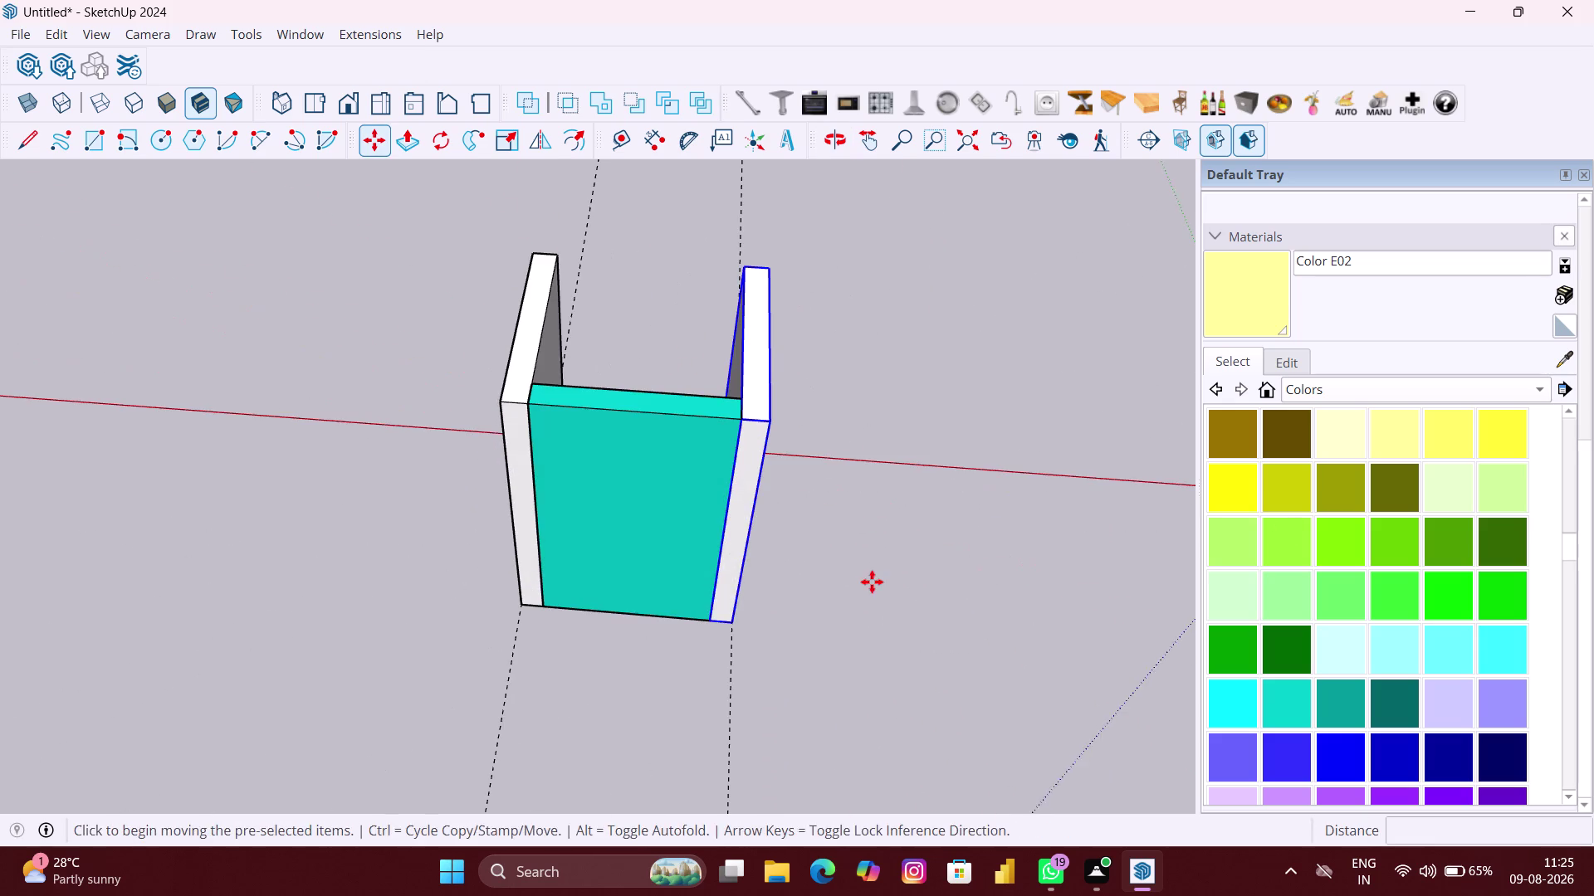
middle_drag(872, 582, 897, 575)
scroll(up, 3)
scroll(up, 3)
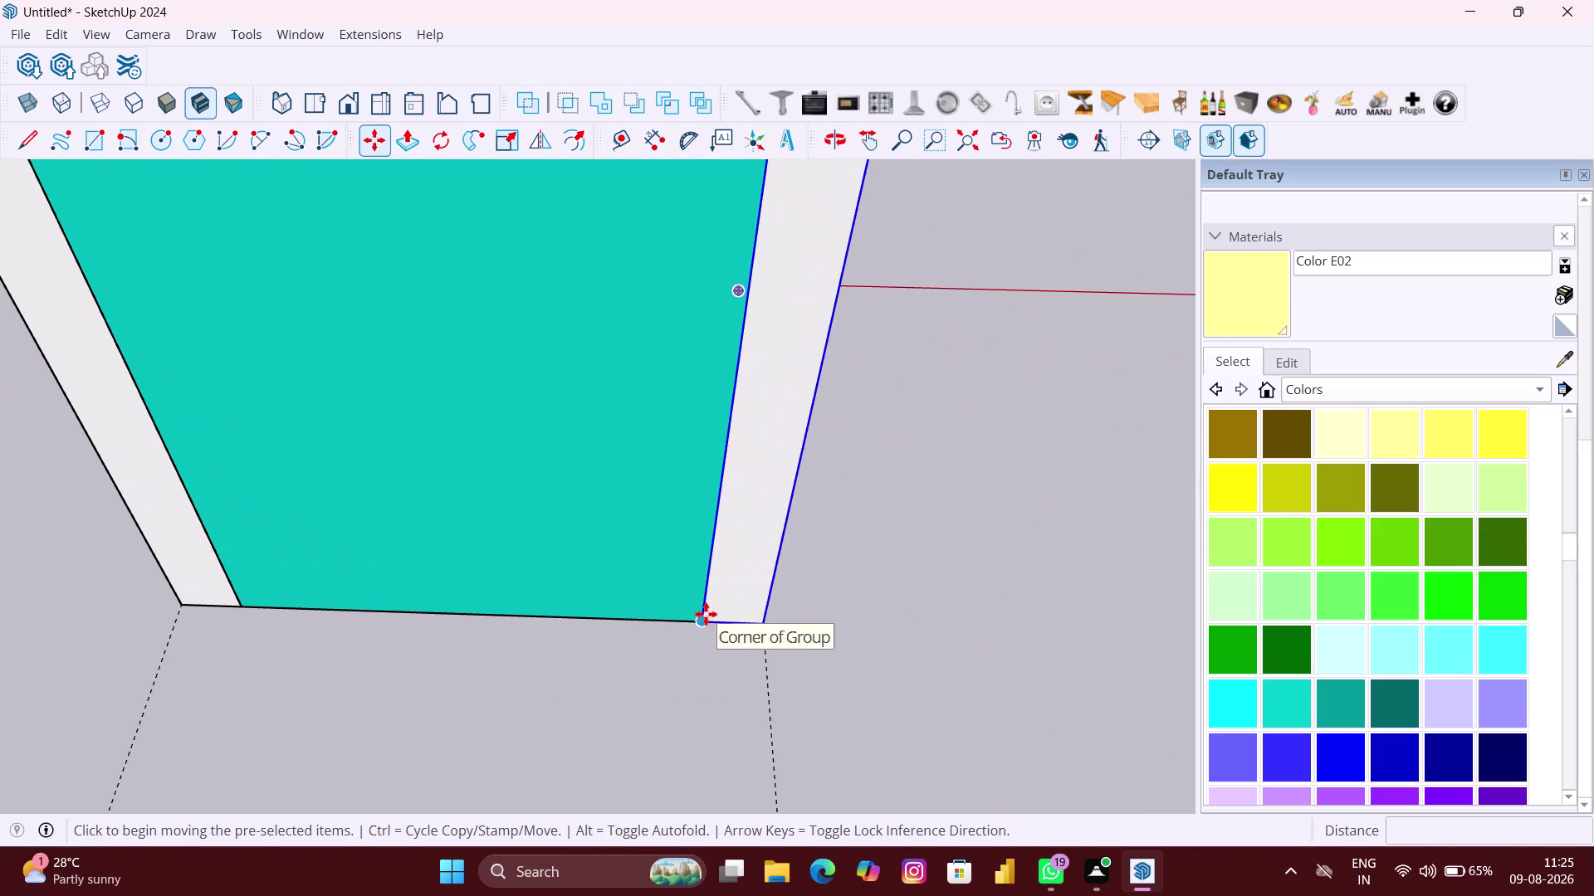
click(702, 625)
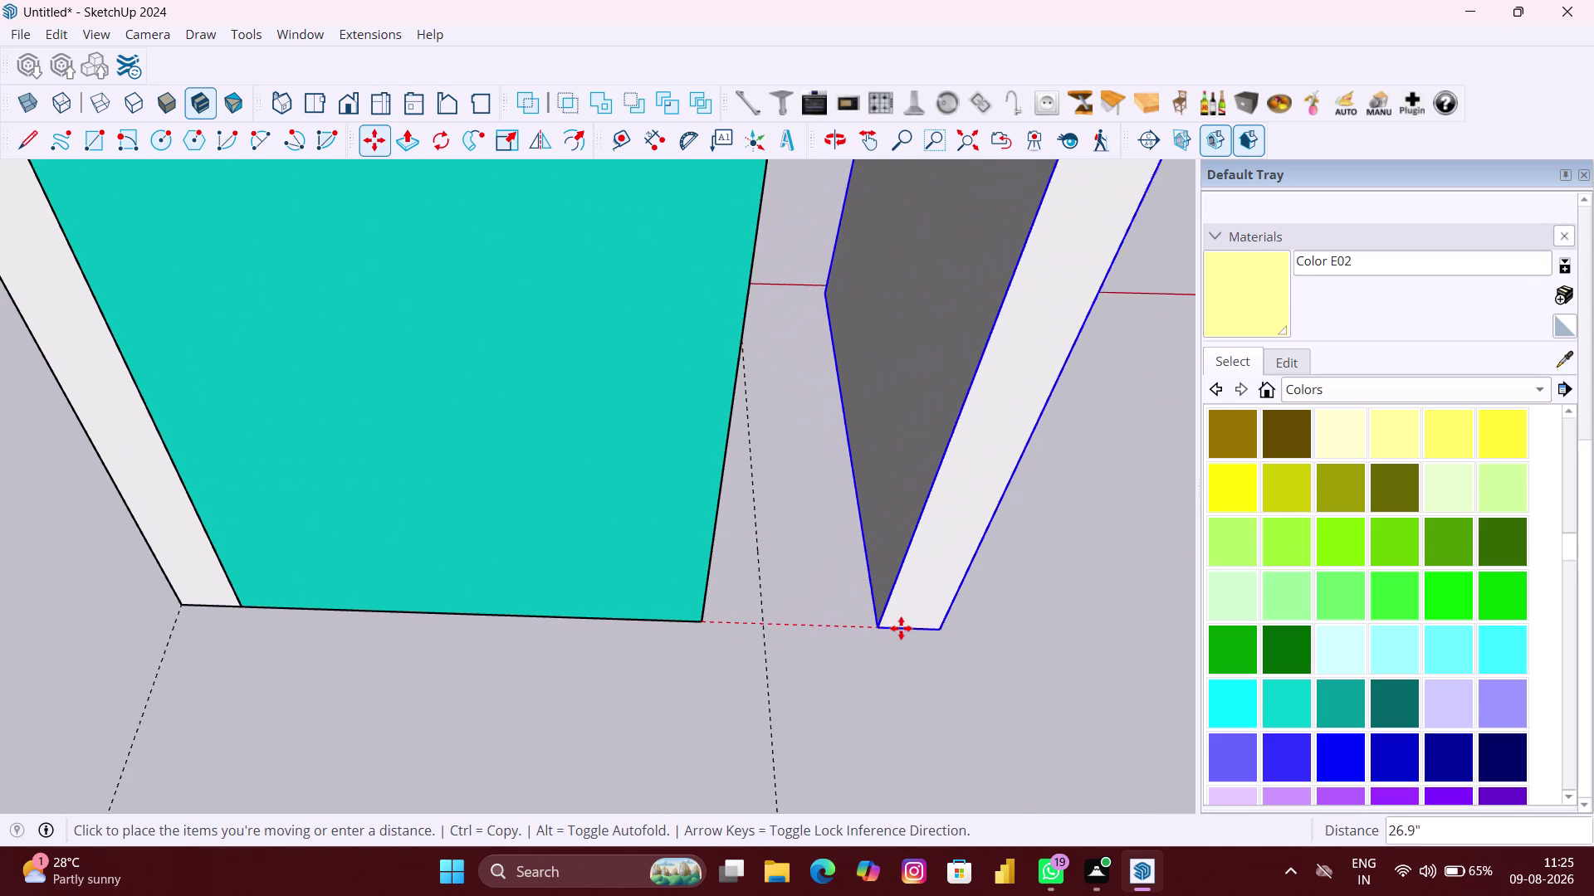
click(947, 630)
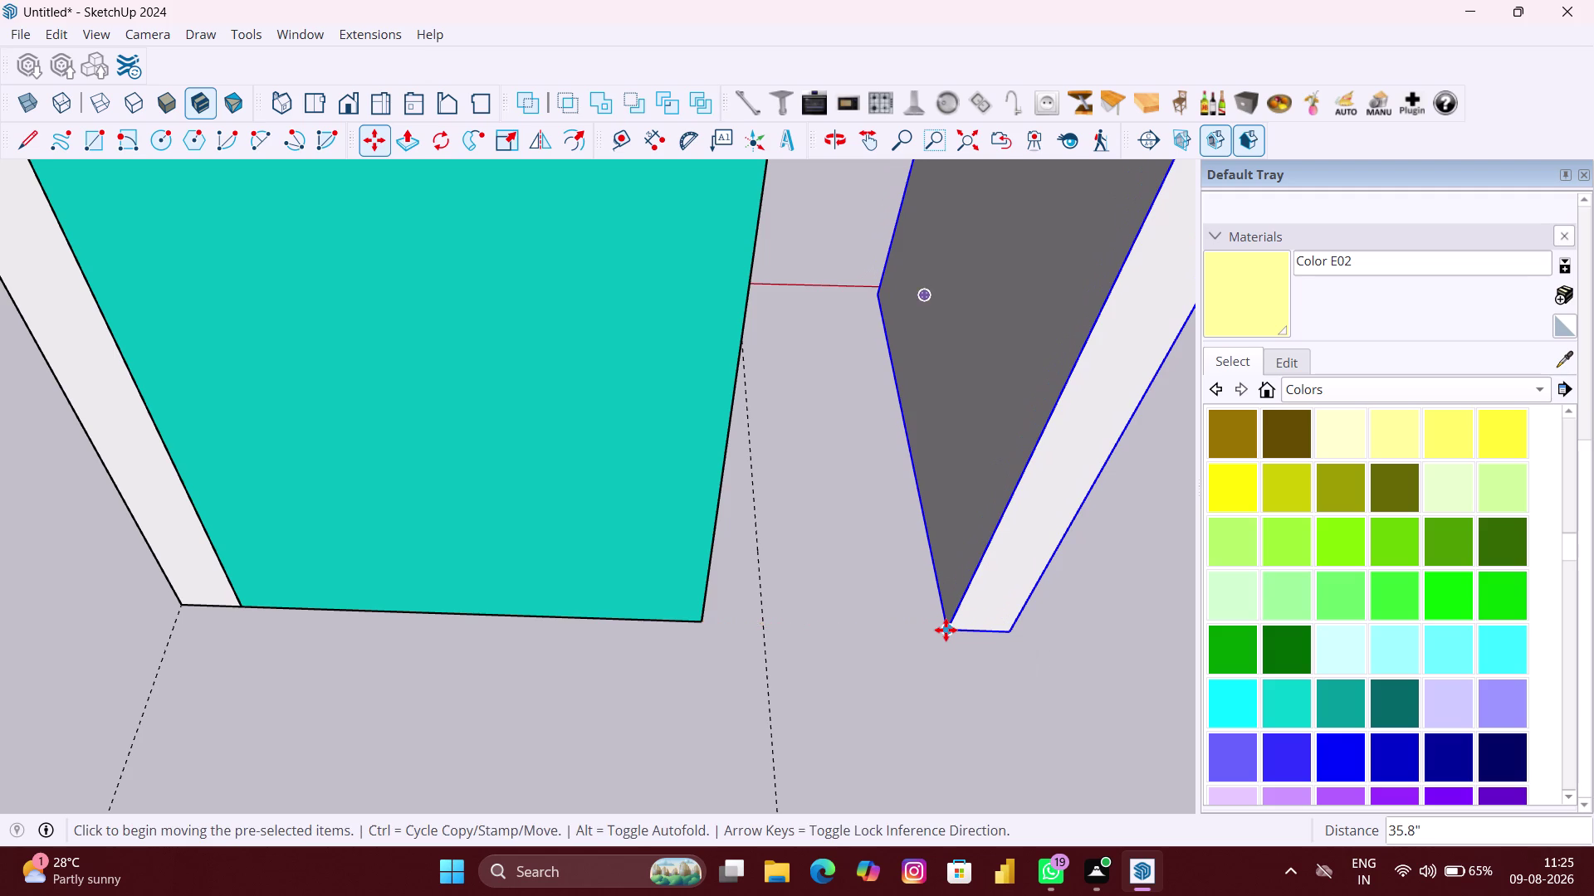
scroll(down, 3)
middle_drag(944, 630, 960, 630)
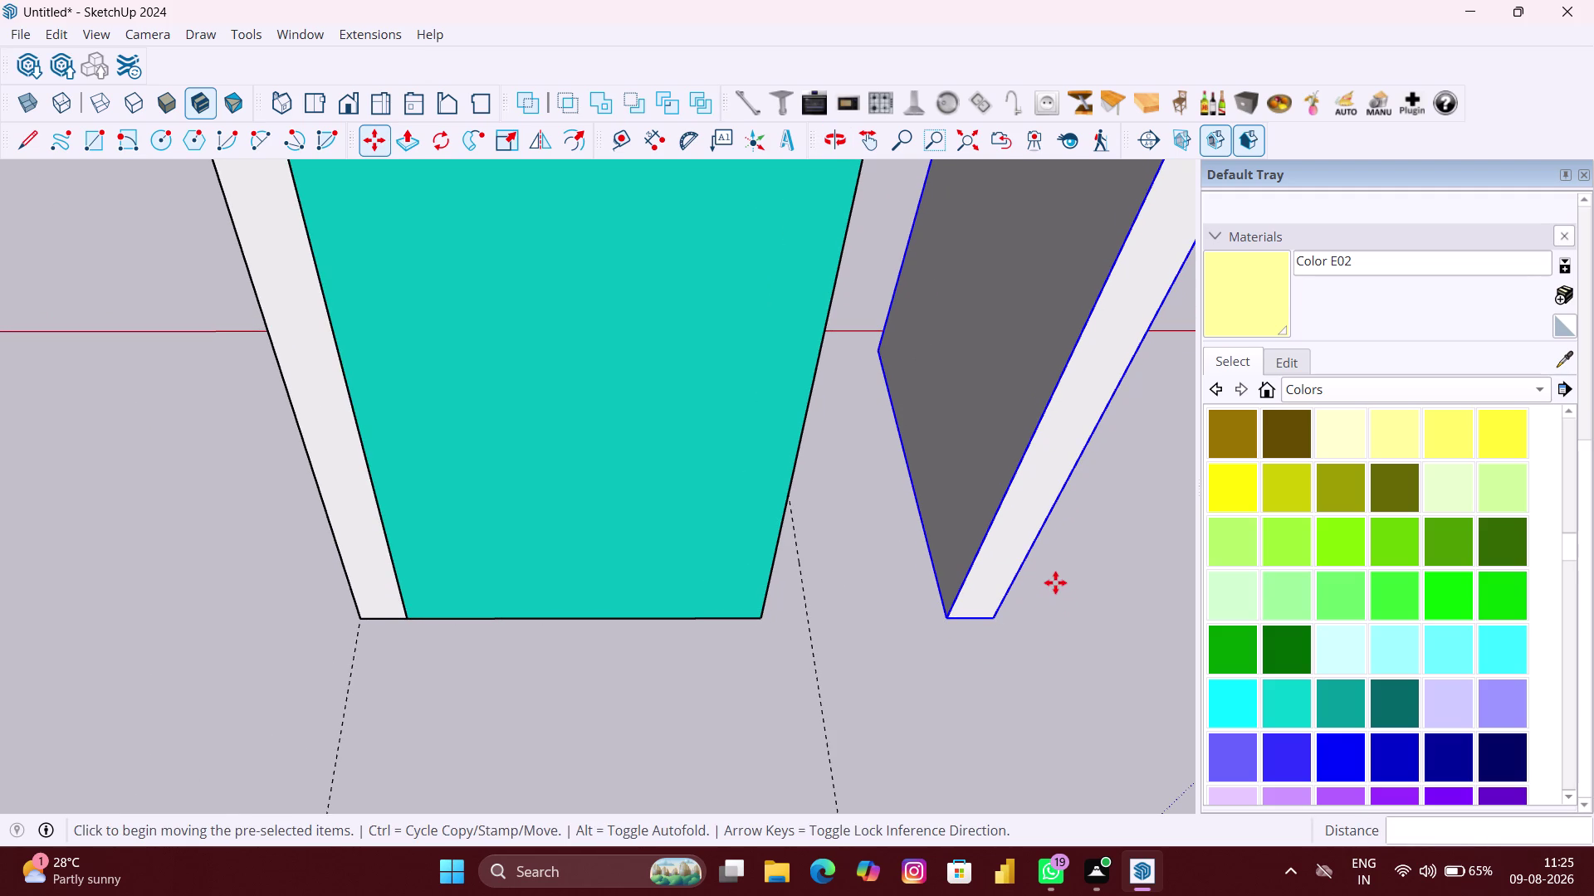
Open the moved wall's group and push/pull its inner face 9 inches.
key(space)
click(1022, 541)
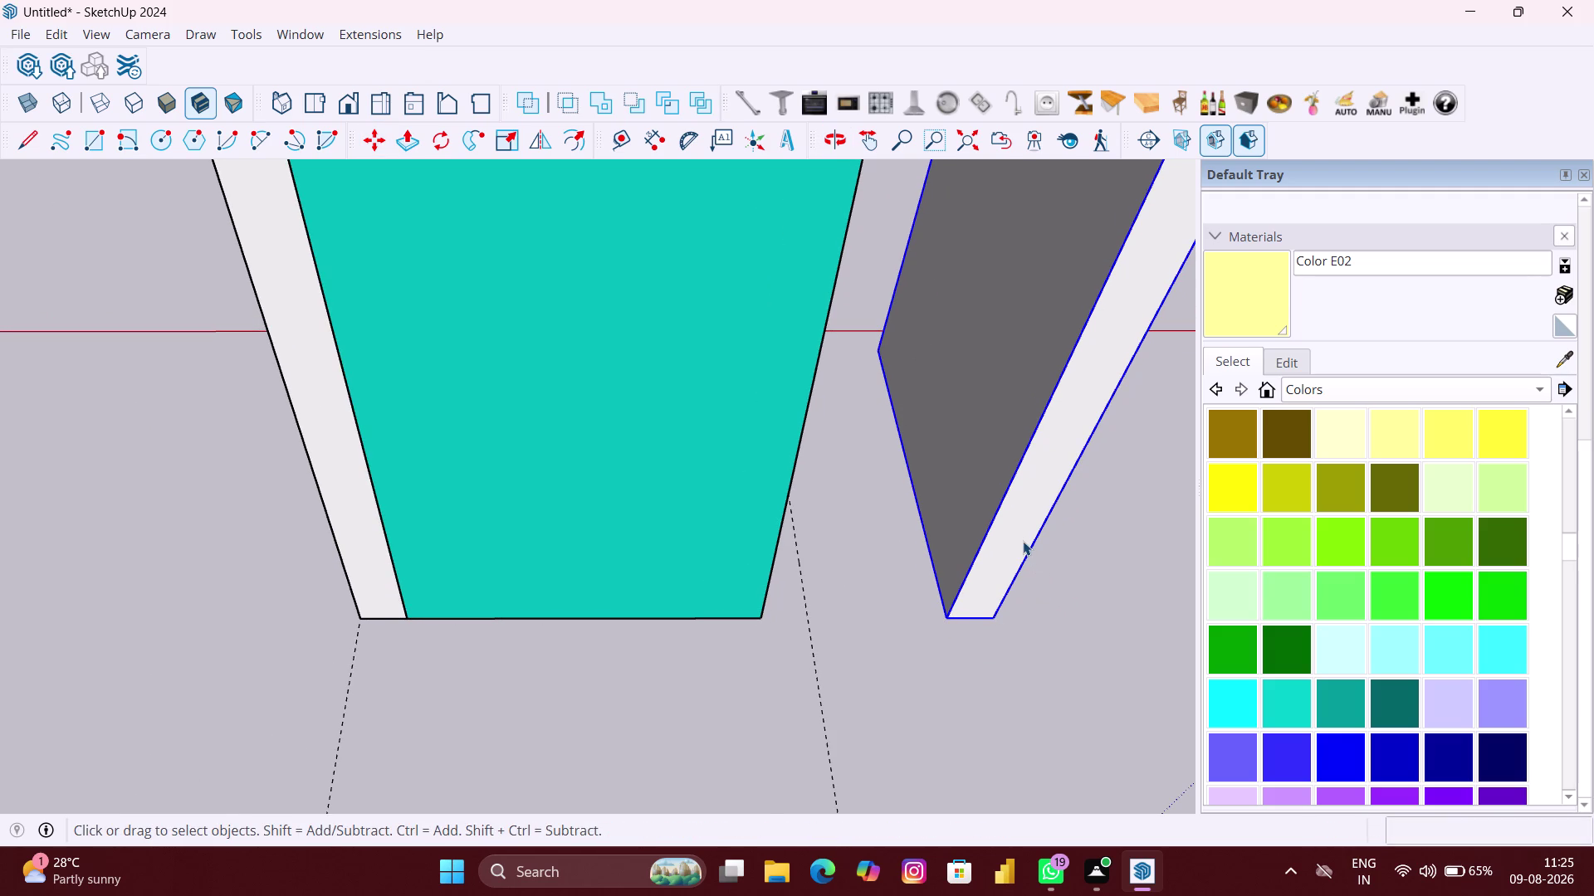
click(1022, 541)
scroll(up, 3)
key(p)
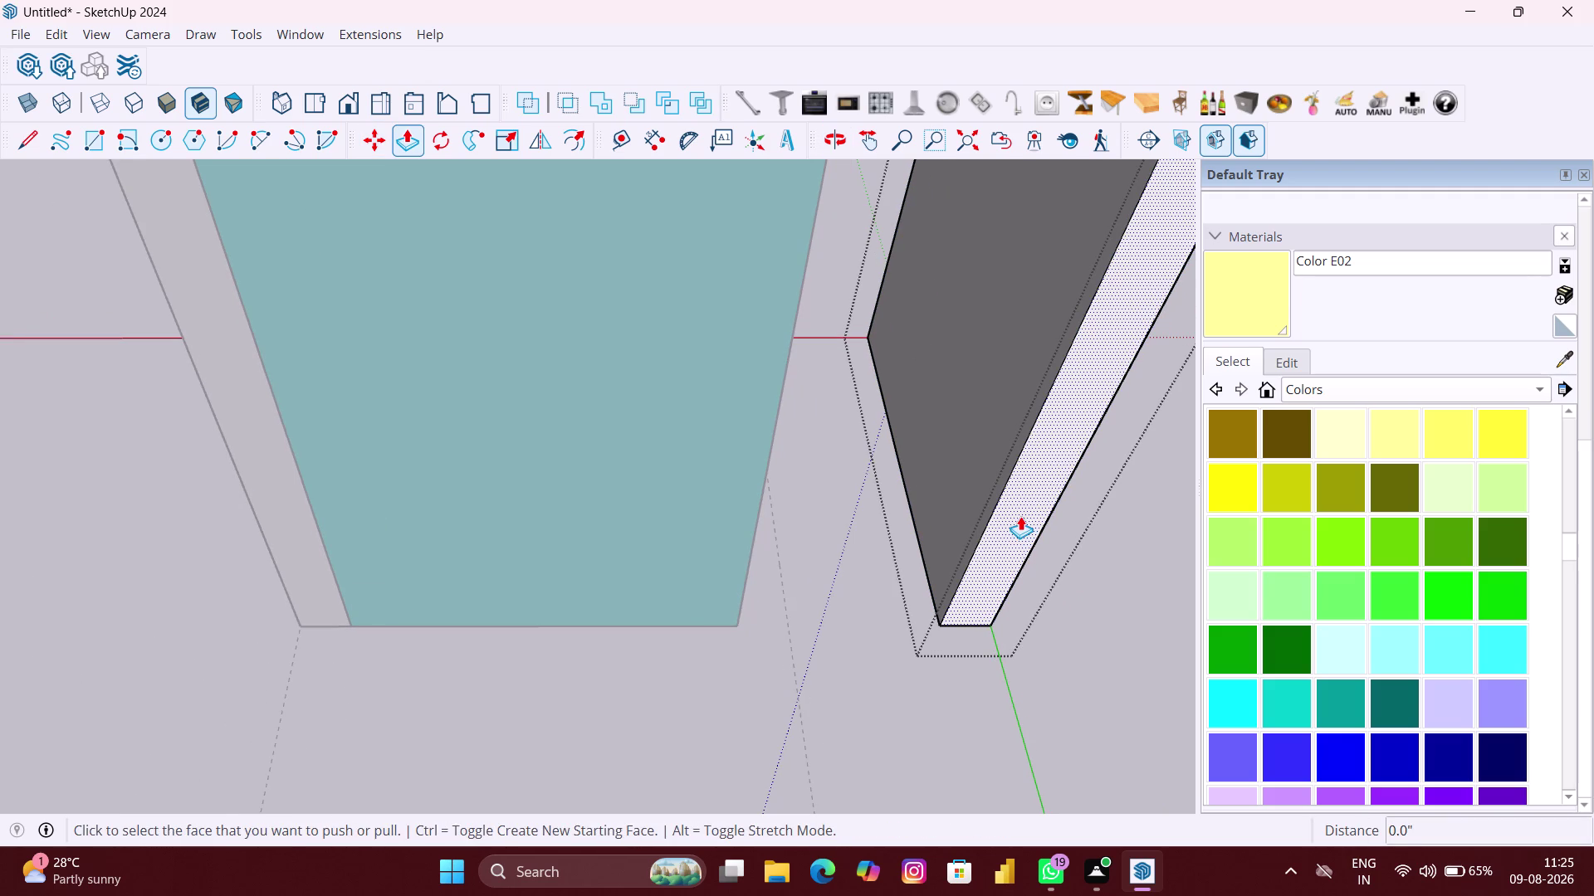
click(1020, 517)
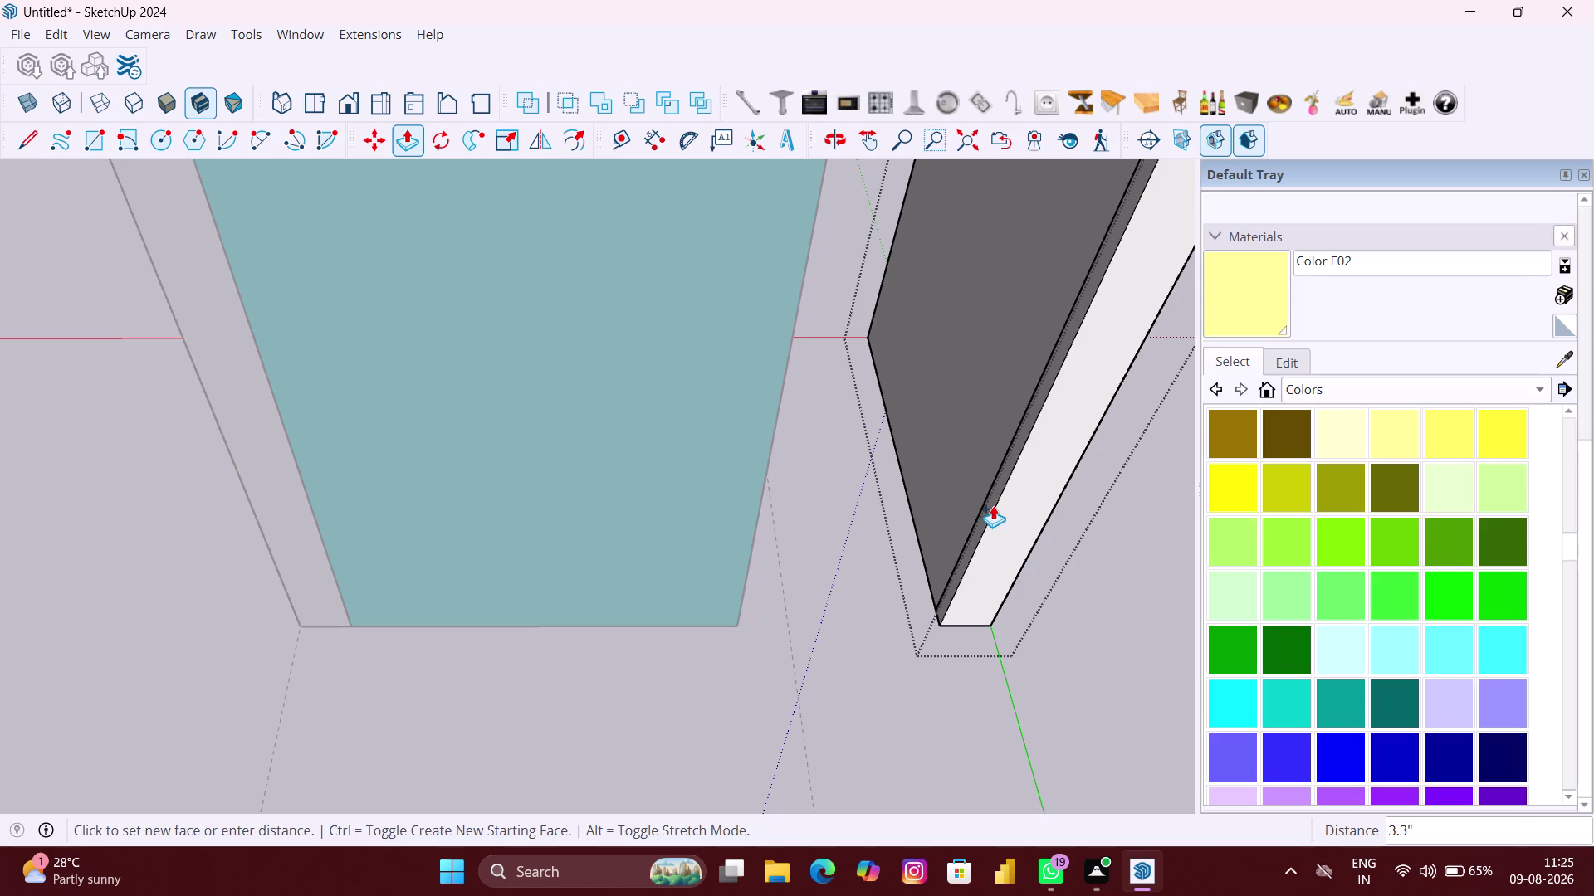
key(9)
key(shift+quotedbl)
key(Return)
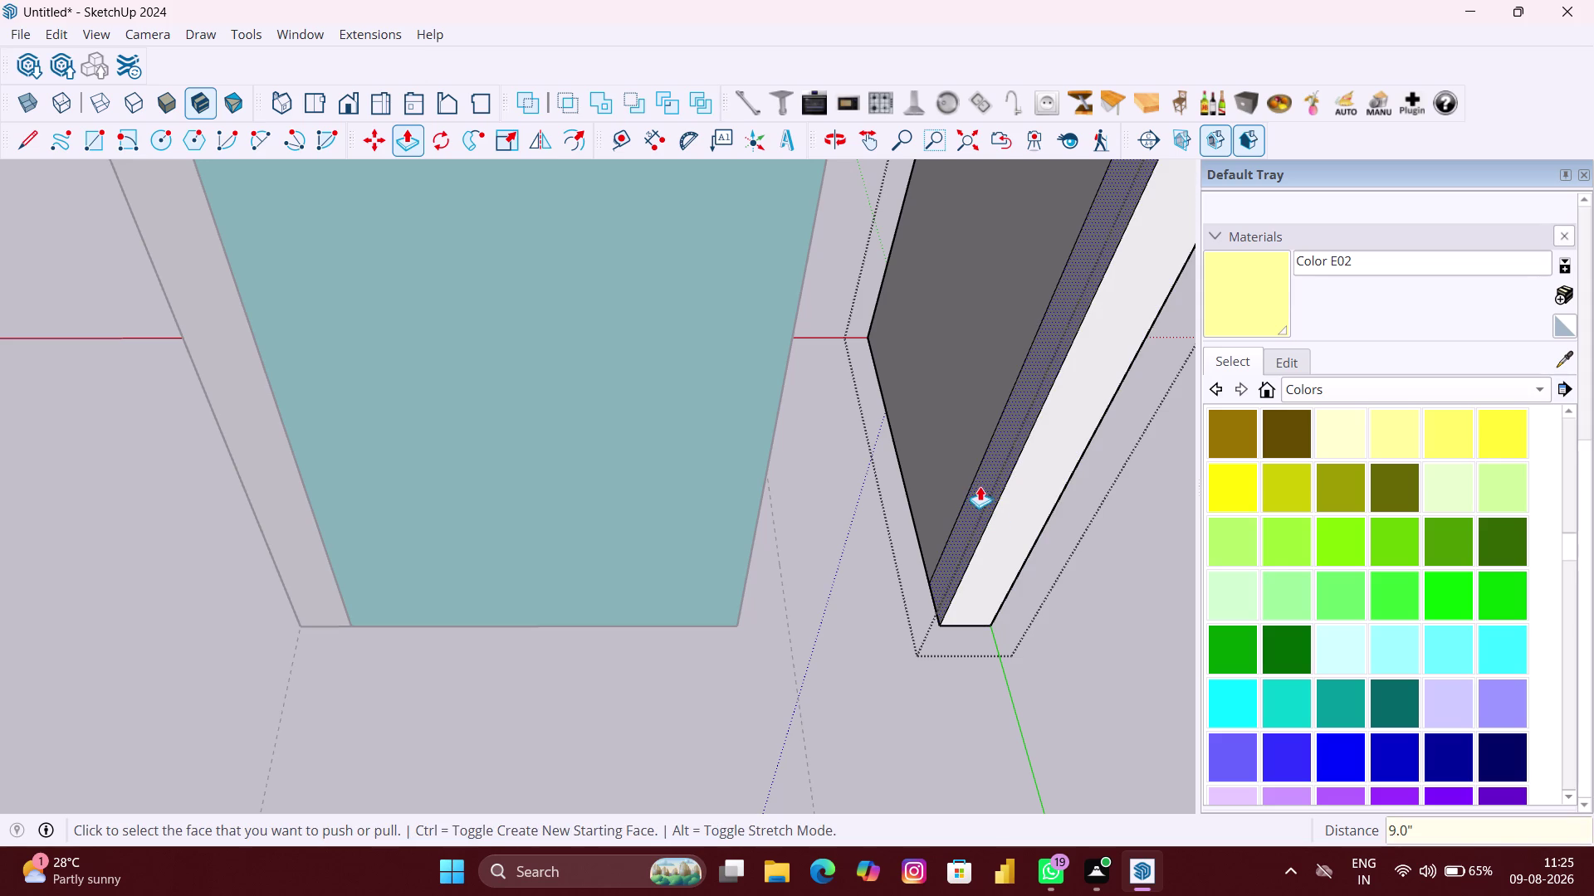
Pull the wall's inner face again, then orbit out to review the corner.
click(981, 486)
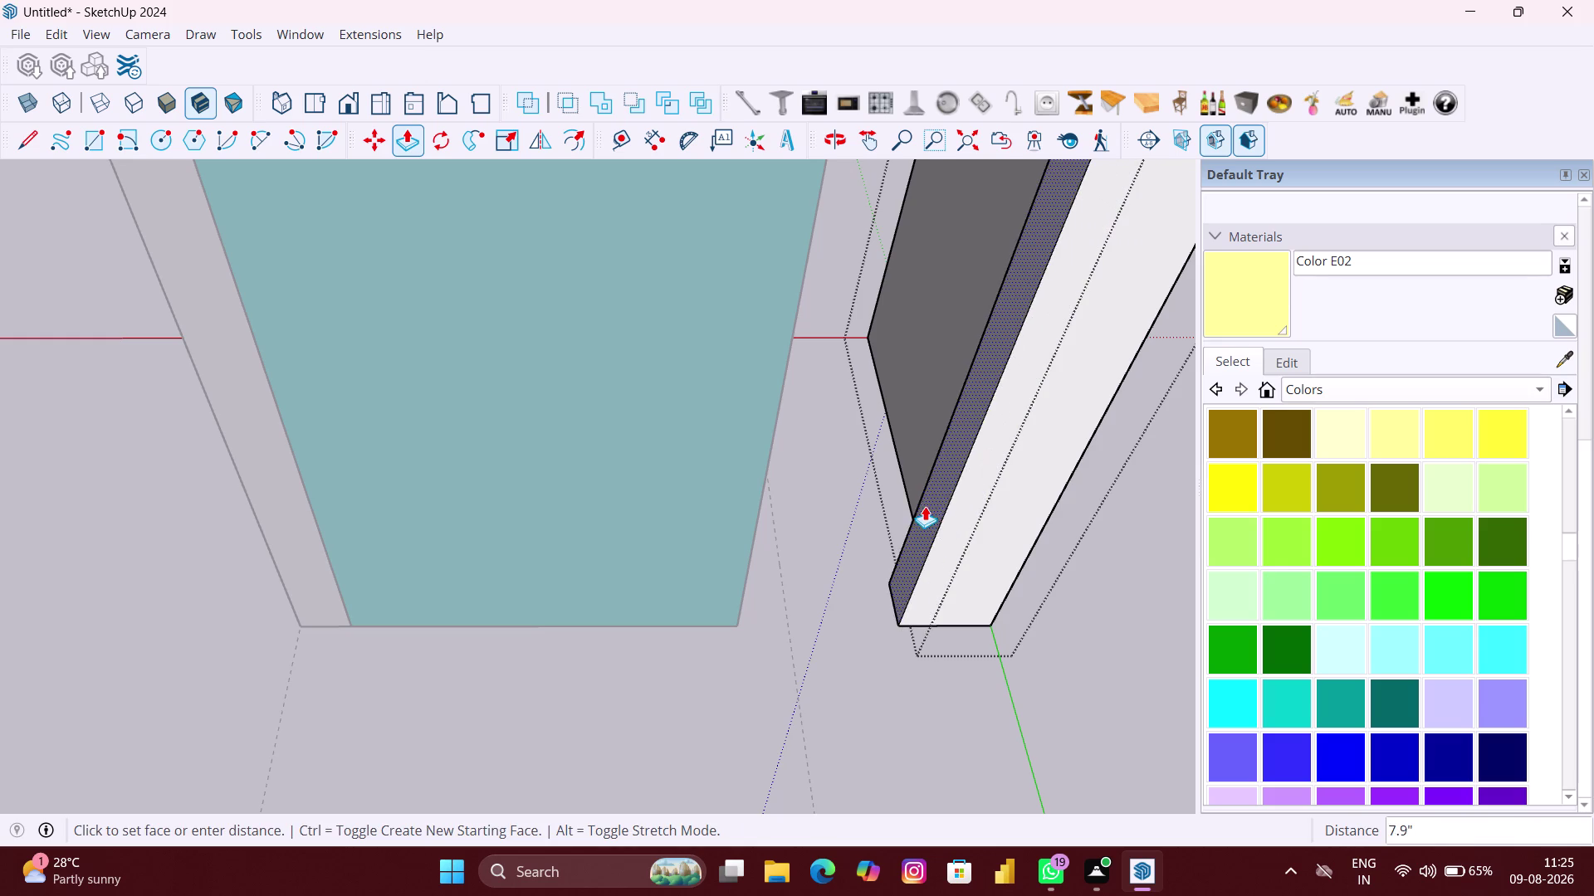
middle_drag(924, 506, 710, 523)
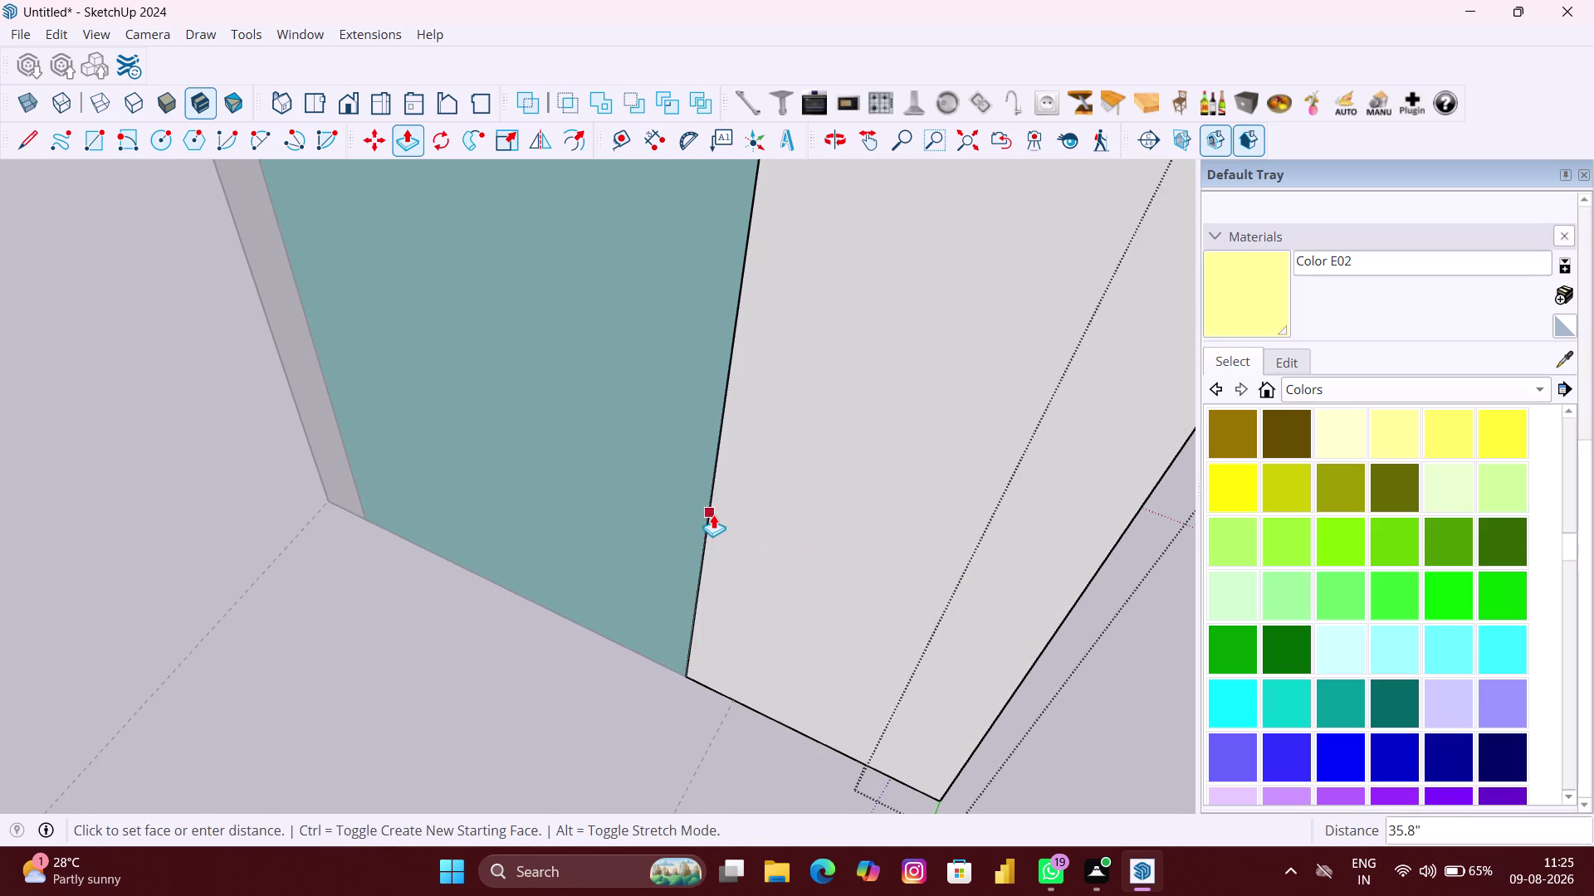
click(713, 514)
scroll(down, 3)
middle_drag(725, 542, 293, 520)
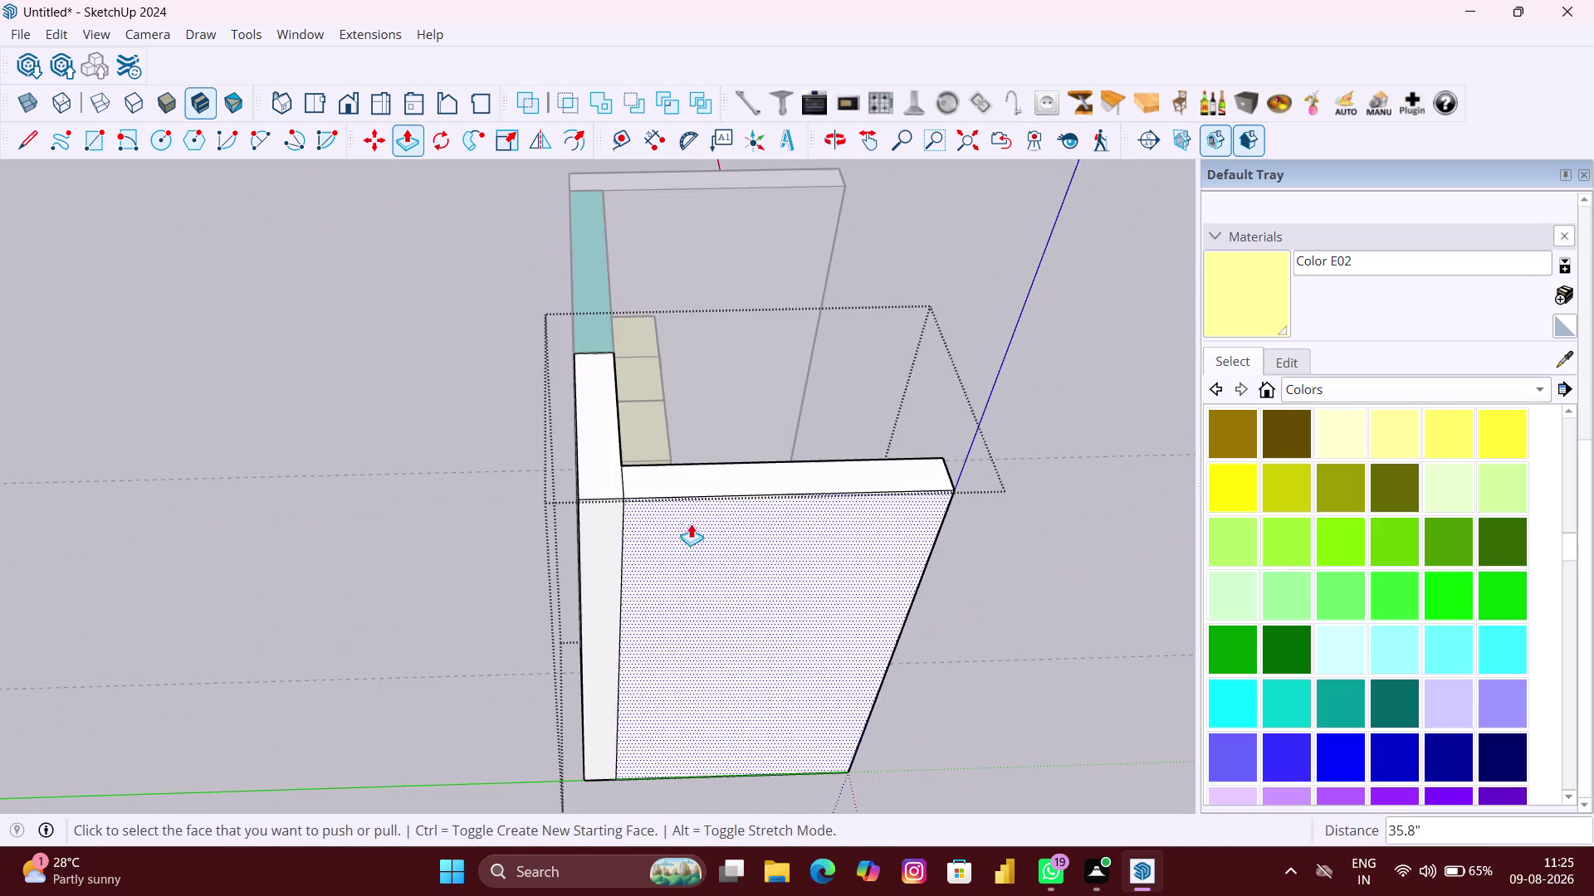
middle_drag(707, 525, 221, 470)
middle_drag(620, 473, 466, 451)
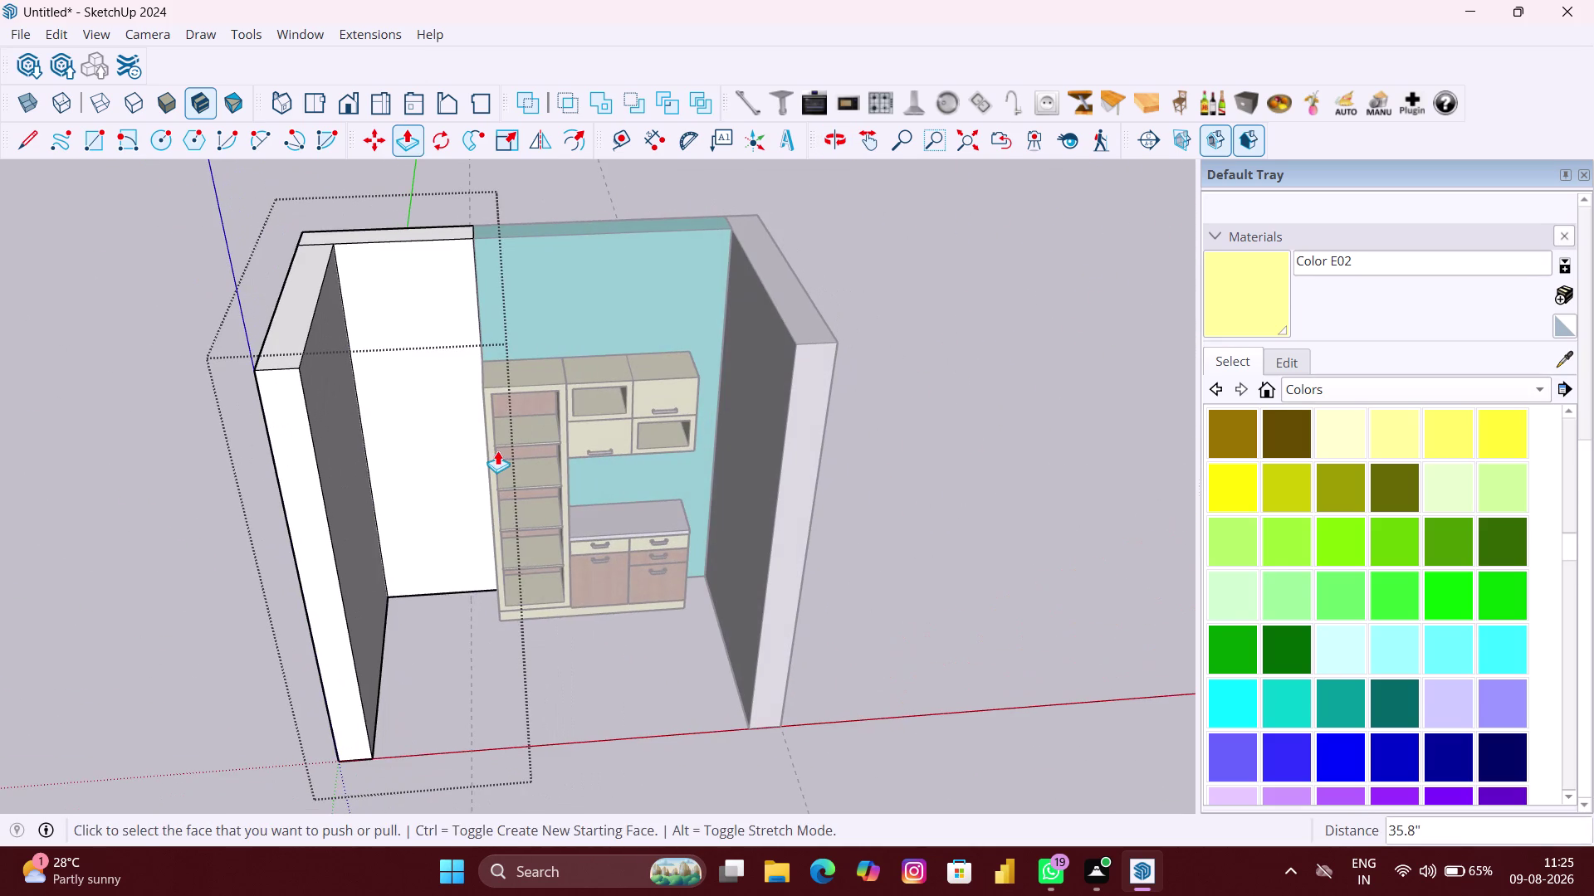
key(space)
Sample the back wall's cyan with Paint Bucket, undoing an accidental whole-wall paint.
click(1135, 565)
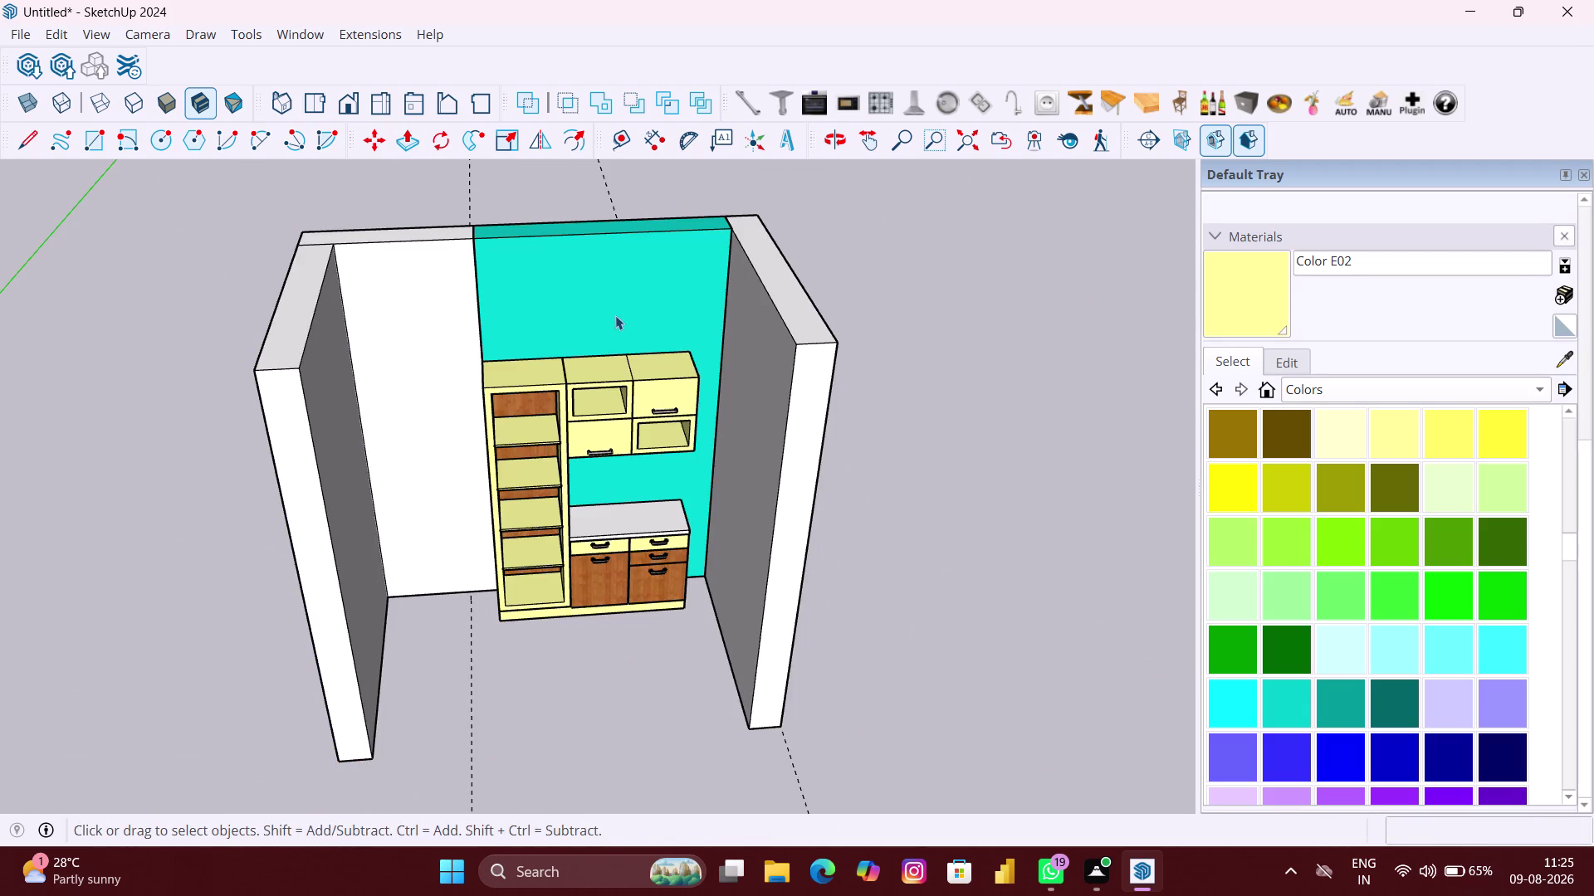
click(1565, 359)
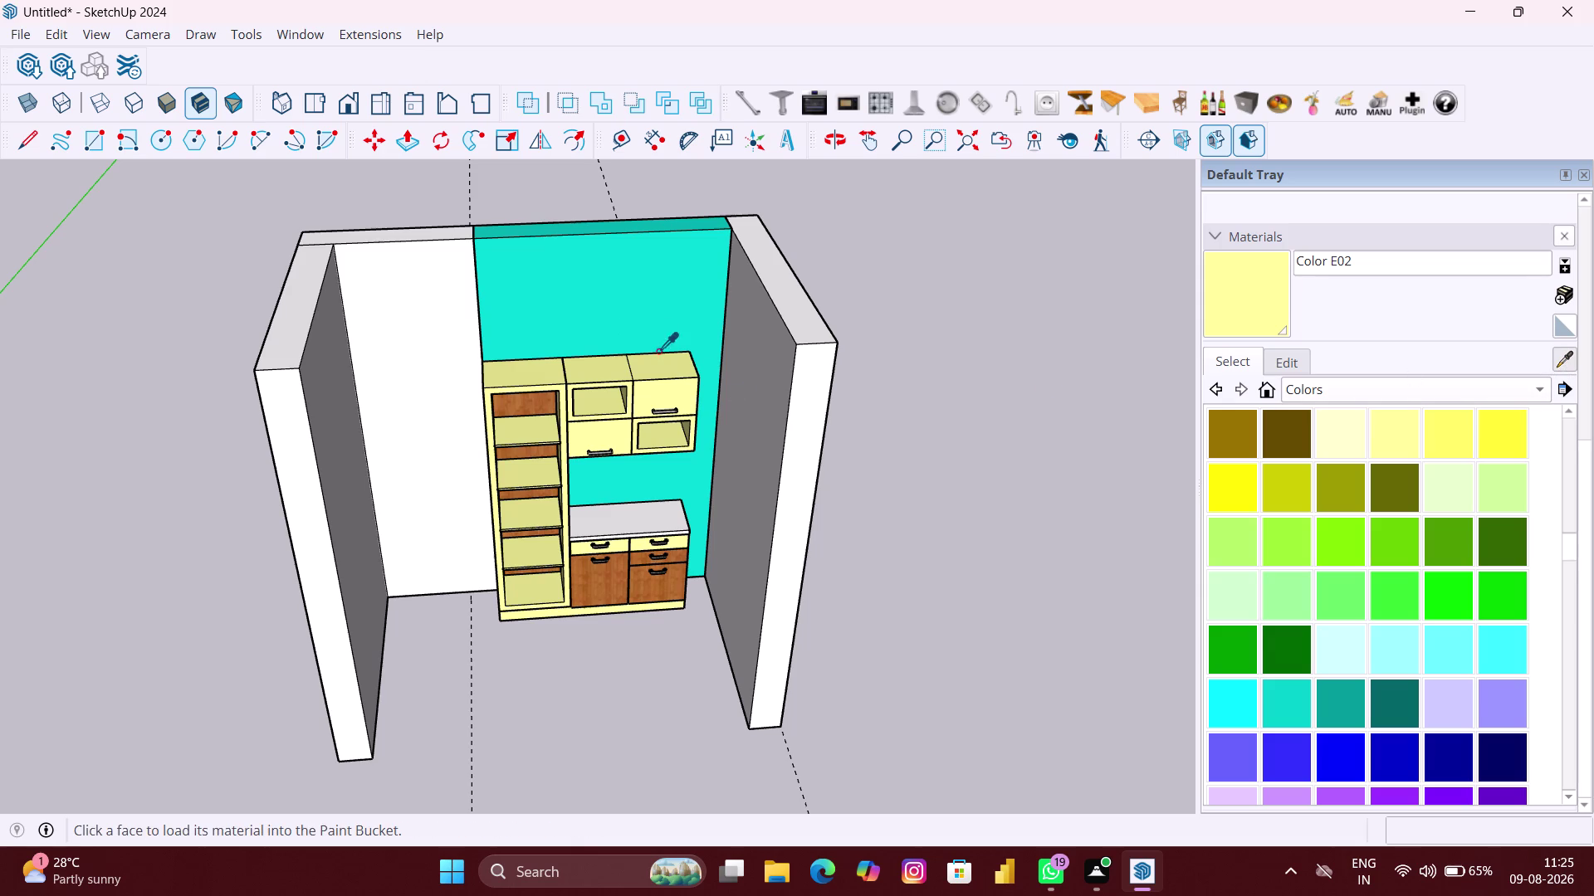
click(642, 329)
click(390, 336)
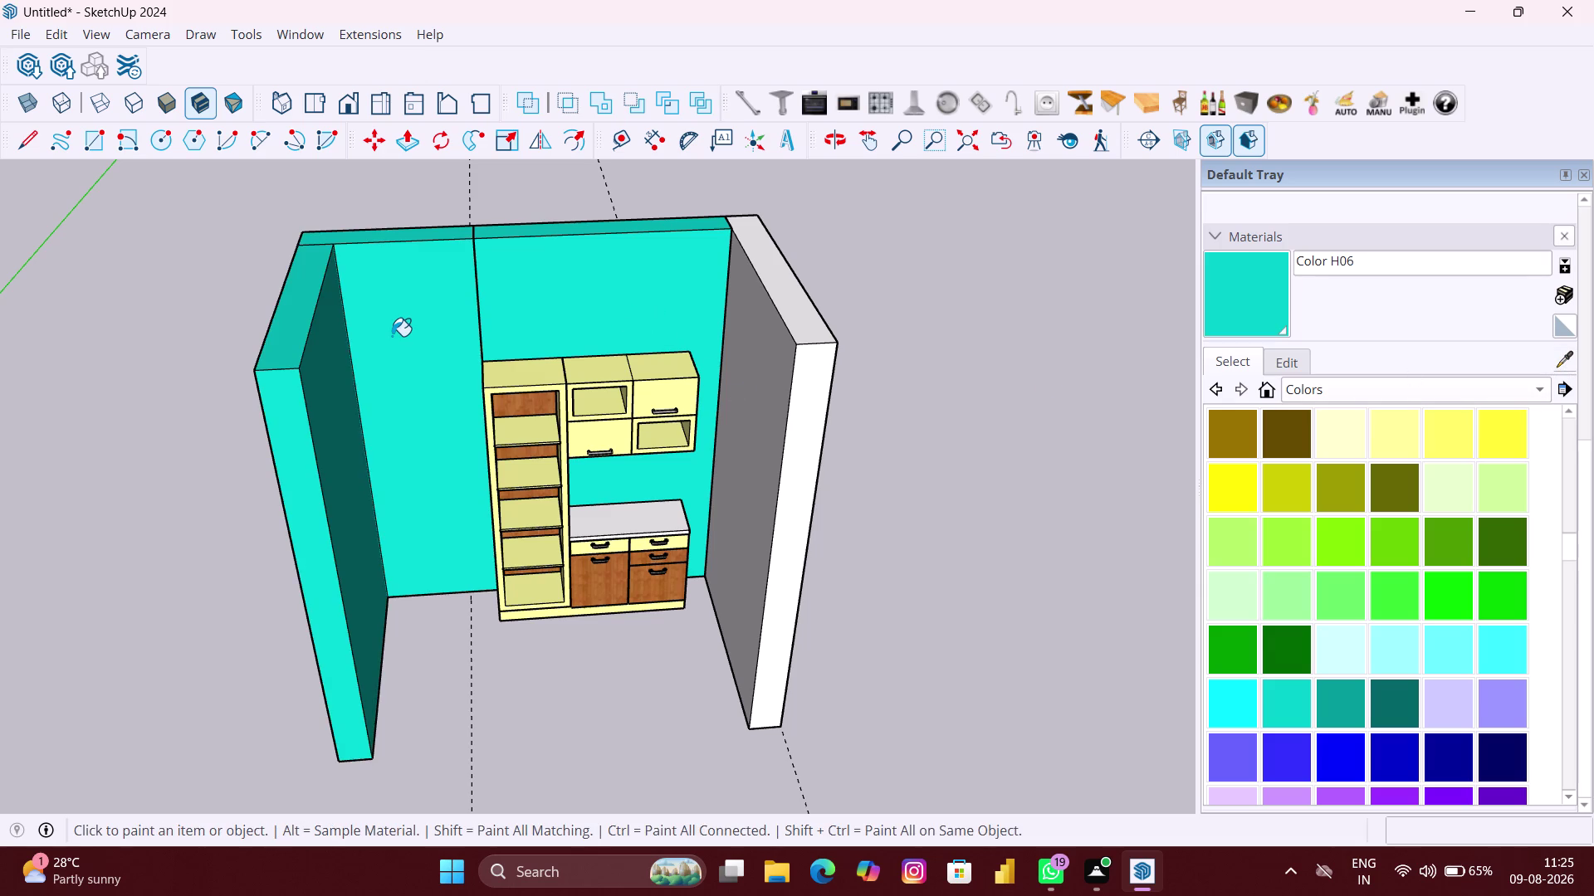
key(ctrl+z)
key(space)
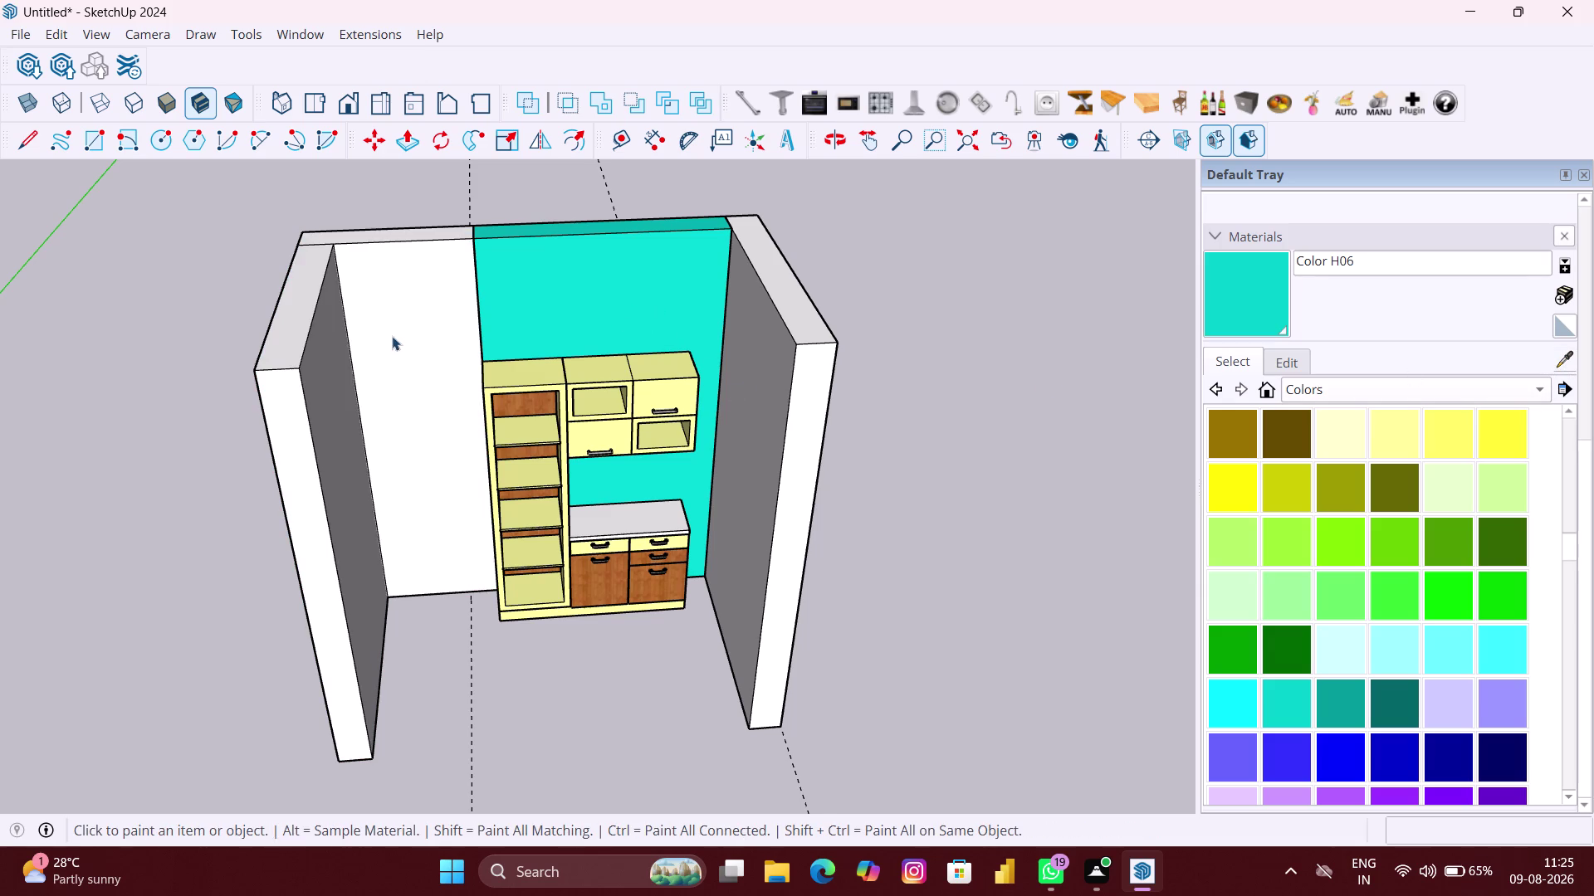
Open the left wall panel group and paint its inner face cyan.
click(400, 349)
click(375, 363)
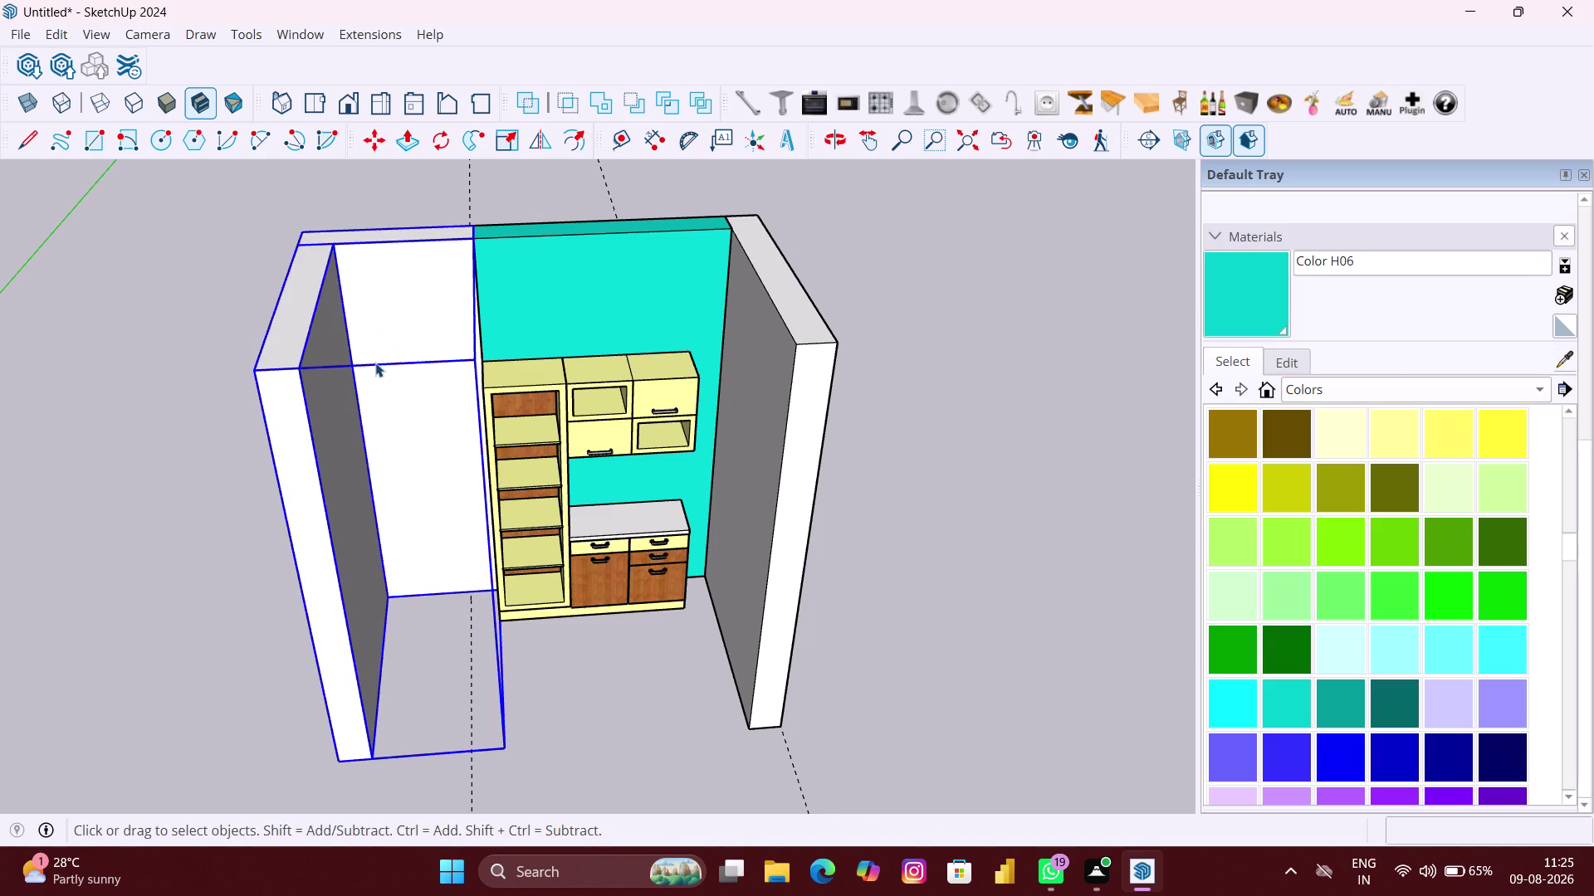
click(375, 363)
click(418, 355)
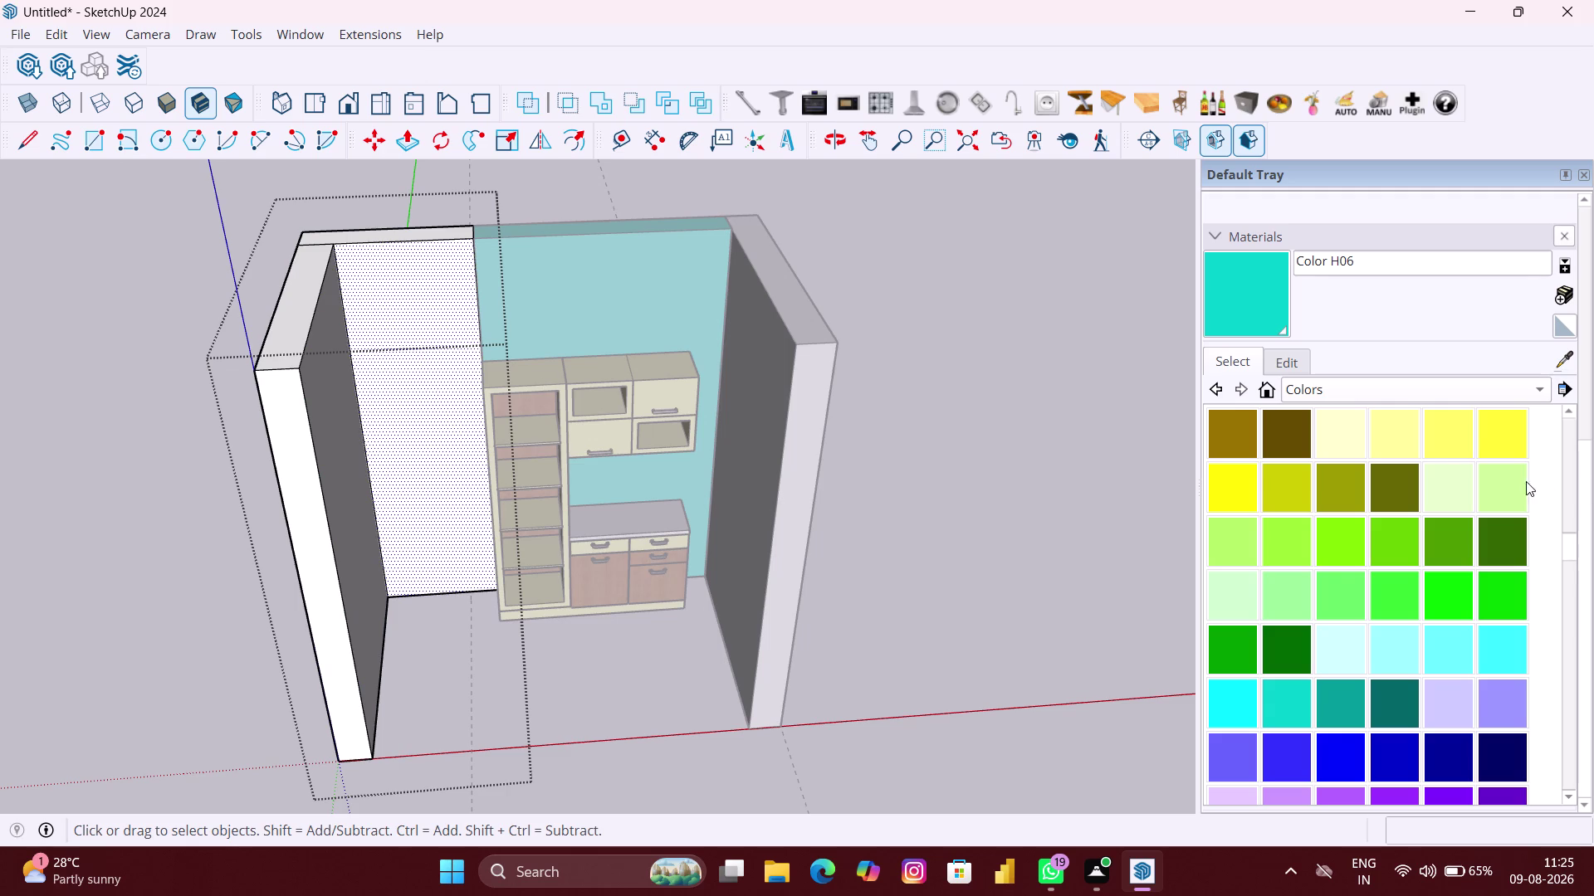
click(1230, 299)
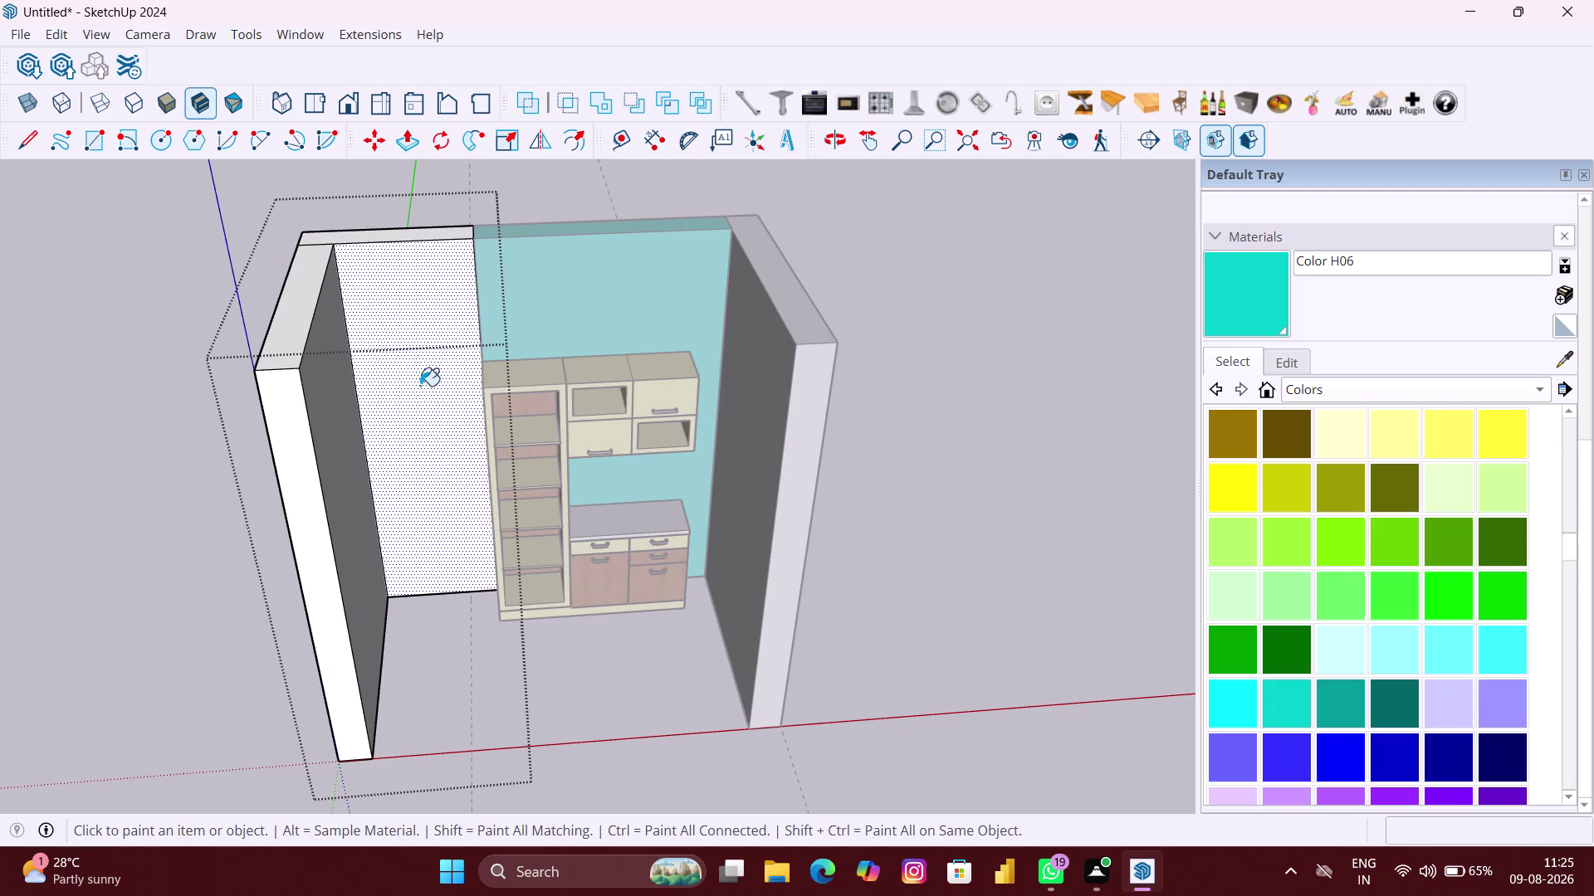
click(420, 386)
Paint the left panel's top edge cyan, then close the panel group.
middle_drag(433, 379, 452, 469)
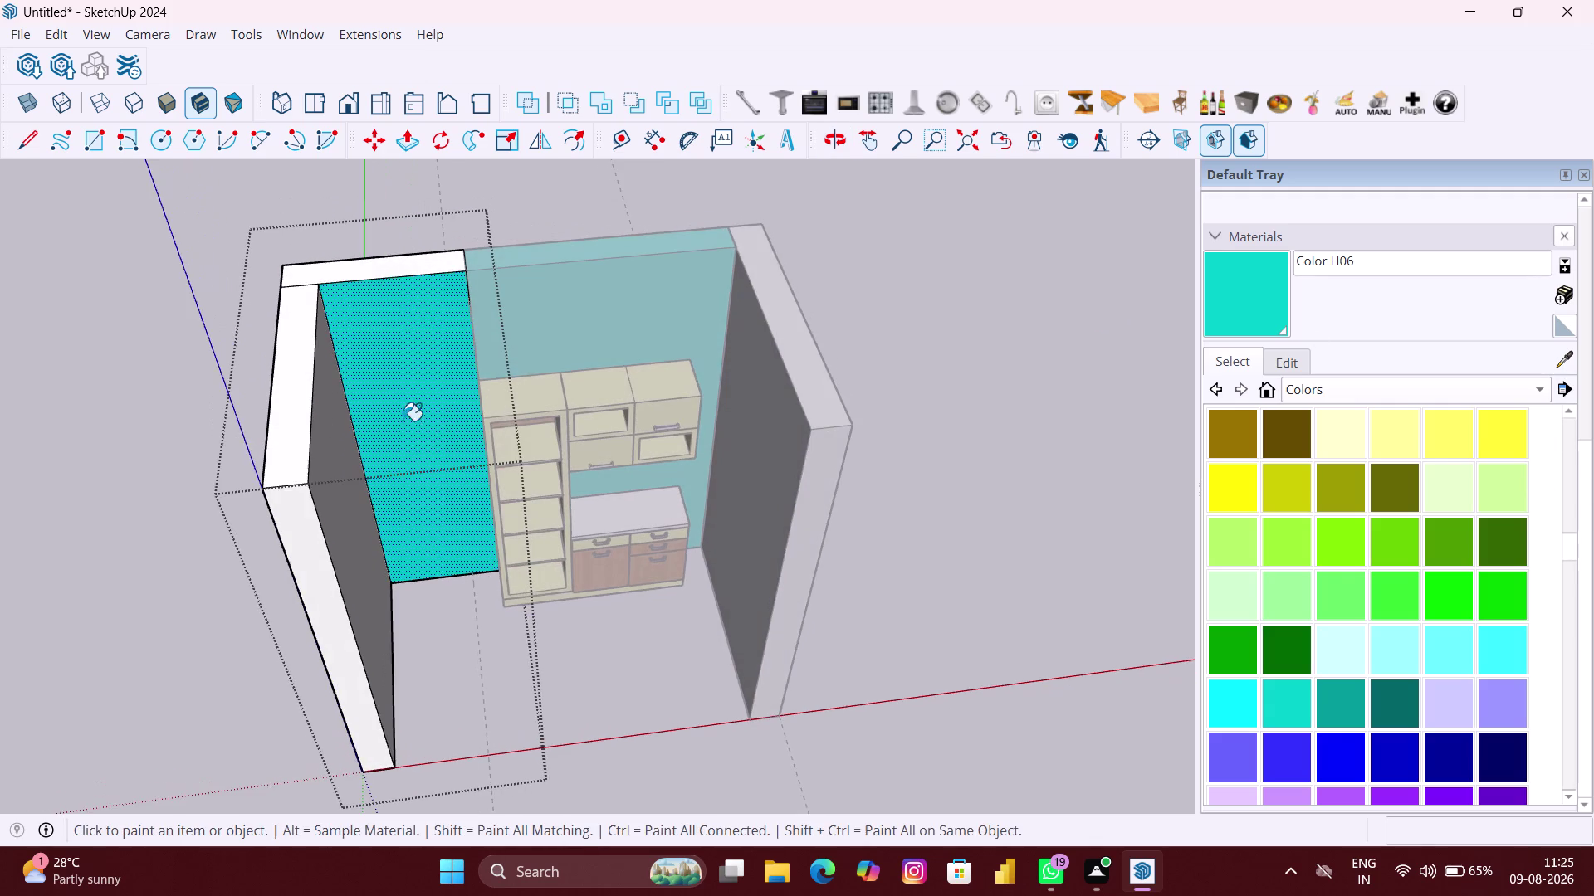
scroll(up, 3)
click(392, 271)
scroll(down, 3)
middle_drag(362, 274, 852, 286)
middle_drag(375, 330, 1021, 282)
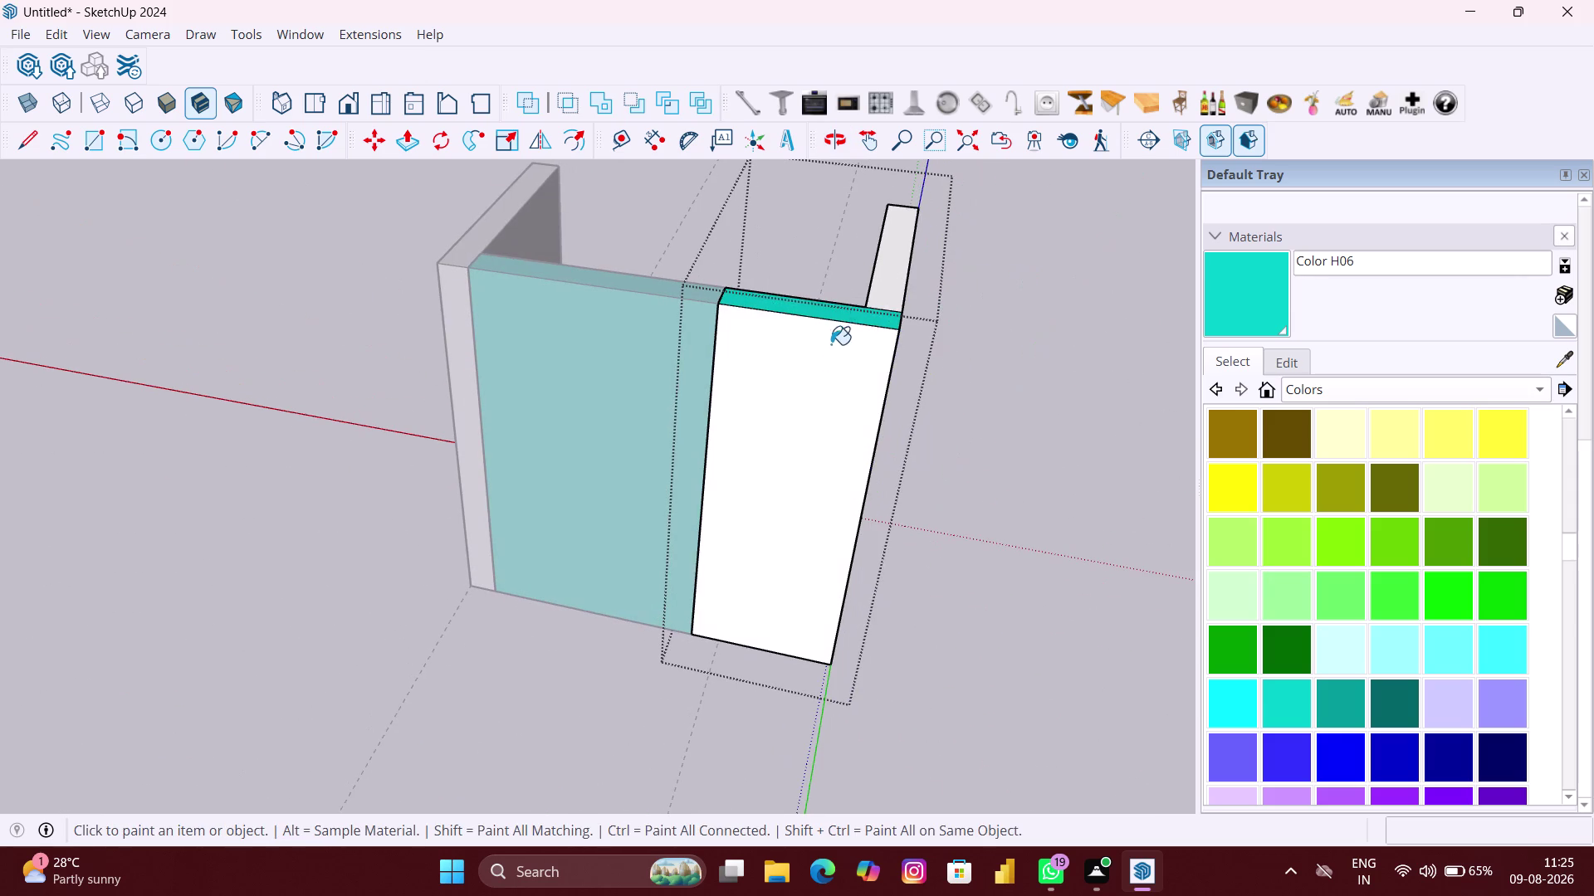
click(828, 367)
scroll(down, 3)
middle_drag(955, 362, 0, 314)
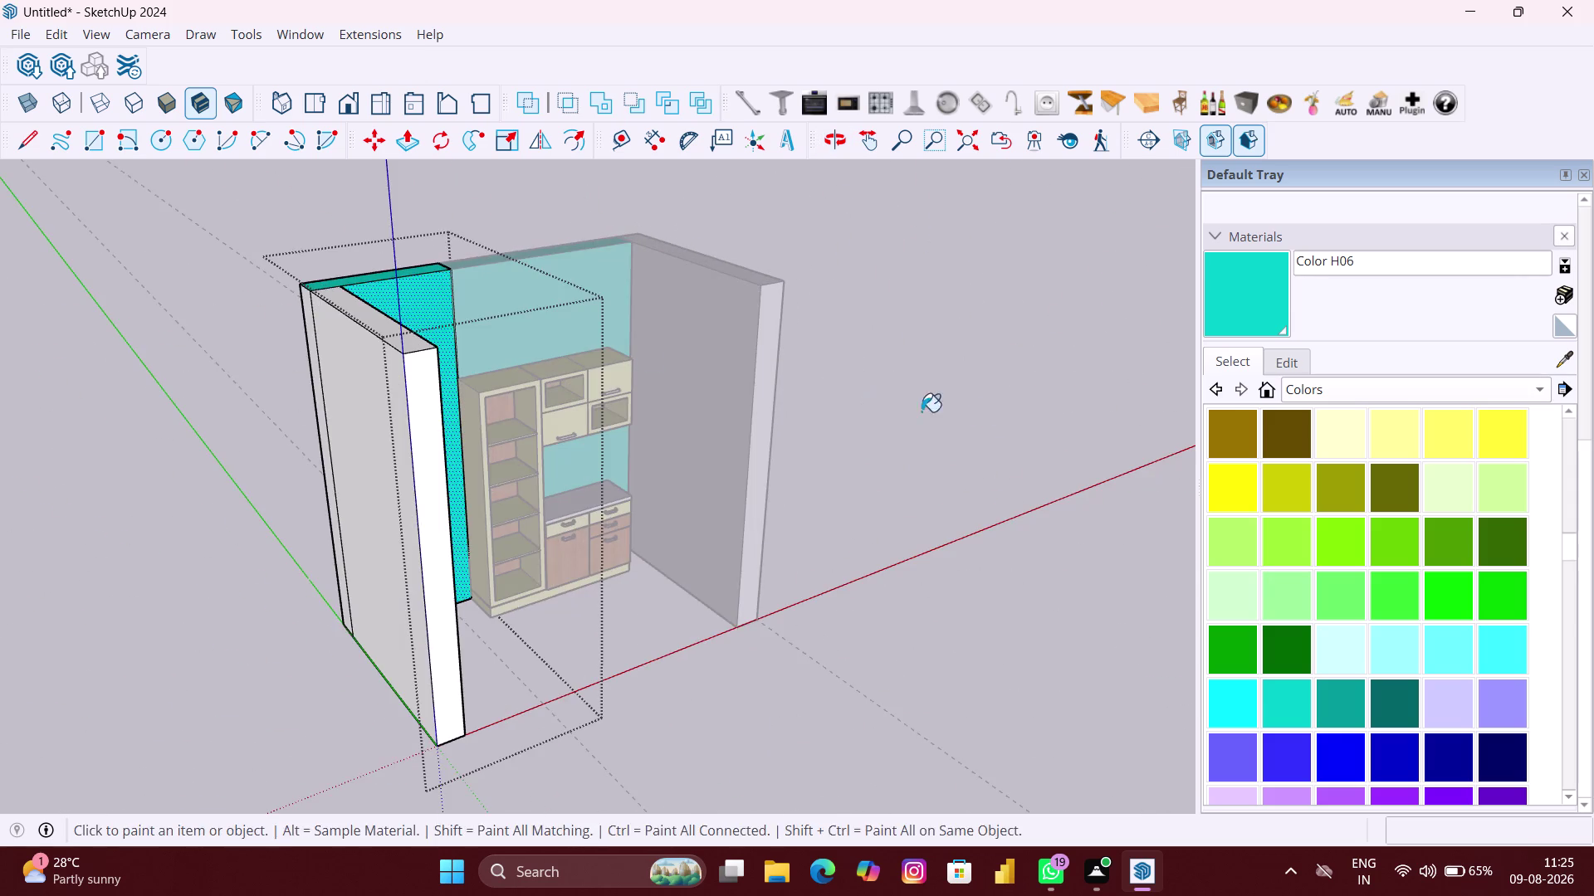
middle_drag(996, 425, 906, 409)
key(space)
click(1033, 405)
scroll(up, 3)
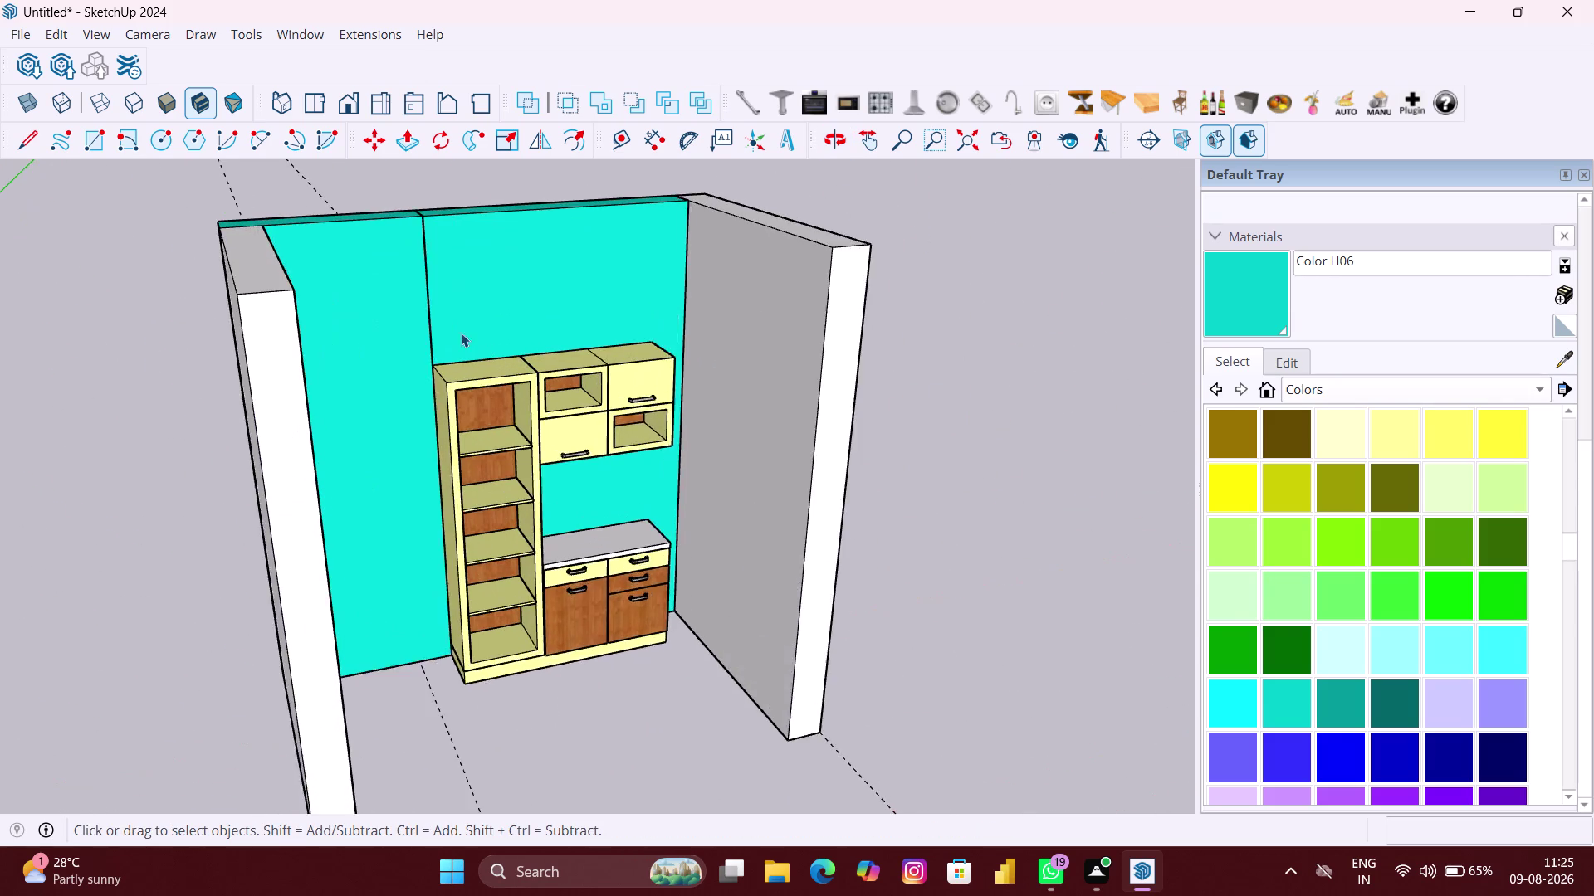
scroll(up, 3)
click(423, 326)
double_click(426, 327)
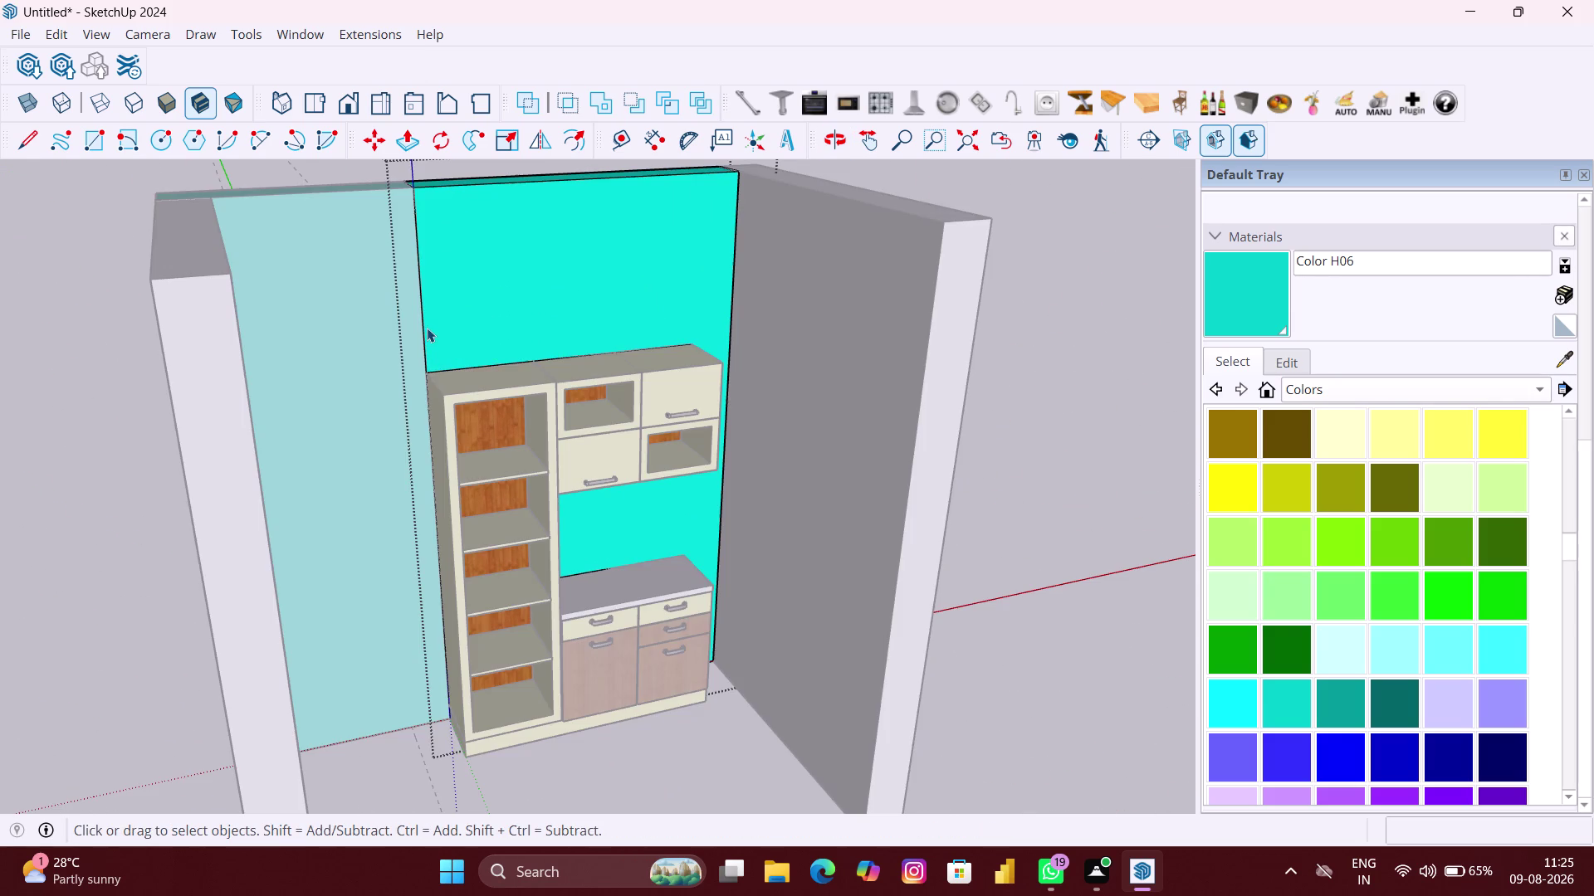
click(427, 322)
click(424, 323)
scroll(up, 3)
middle_drag(422, 323, 426, 377)
scroll(down, 3)
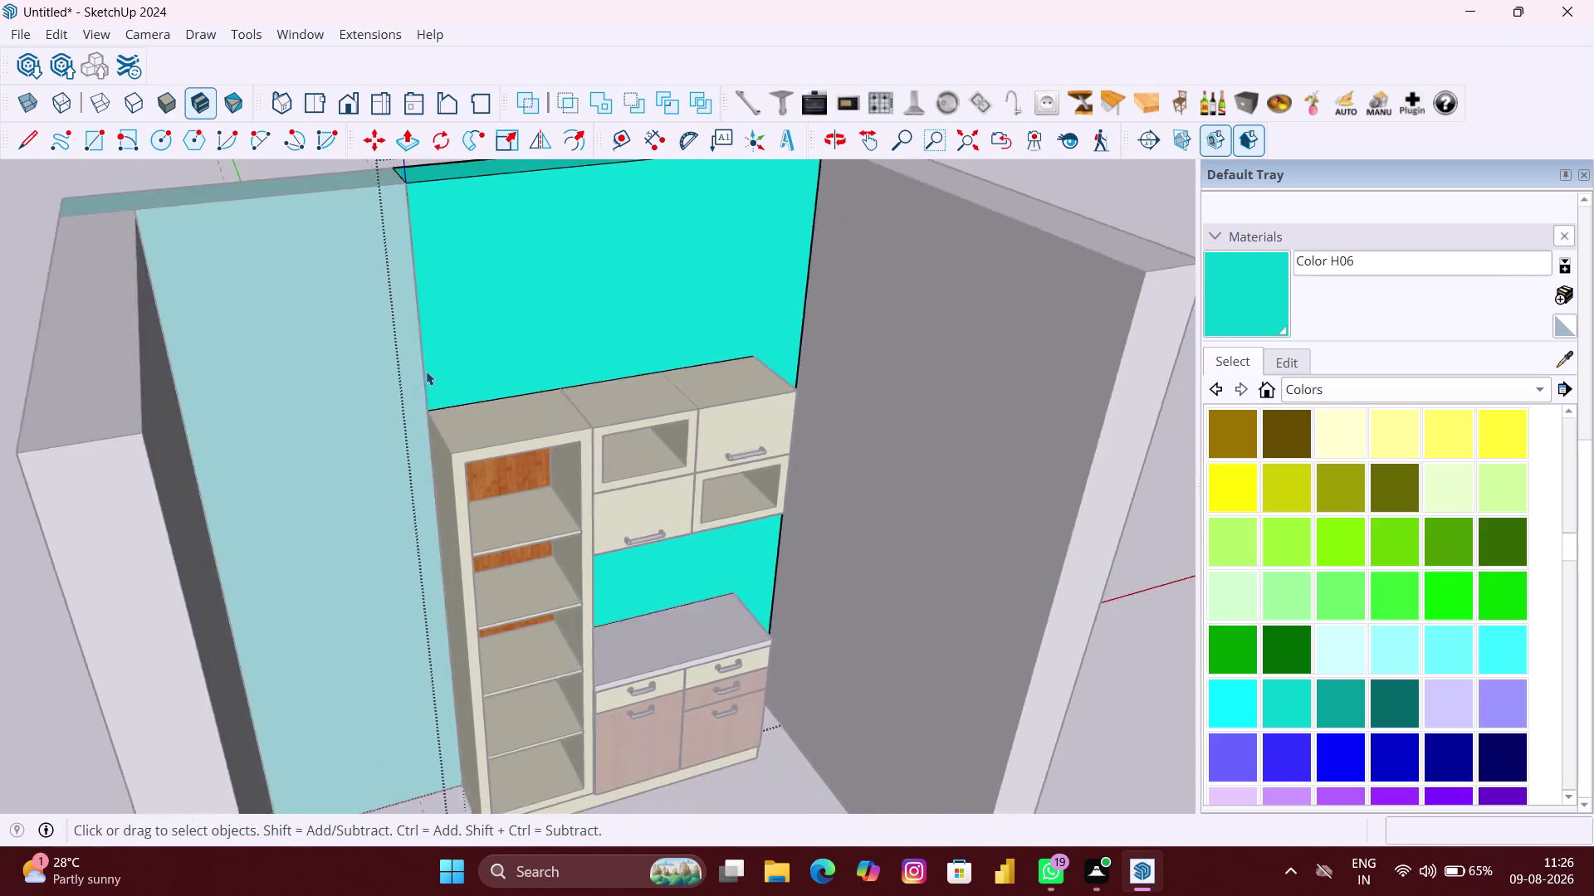
scroll(down, 3)
key(Escape)
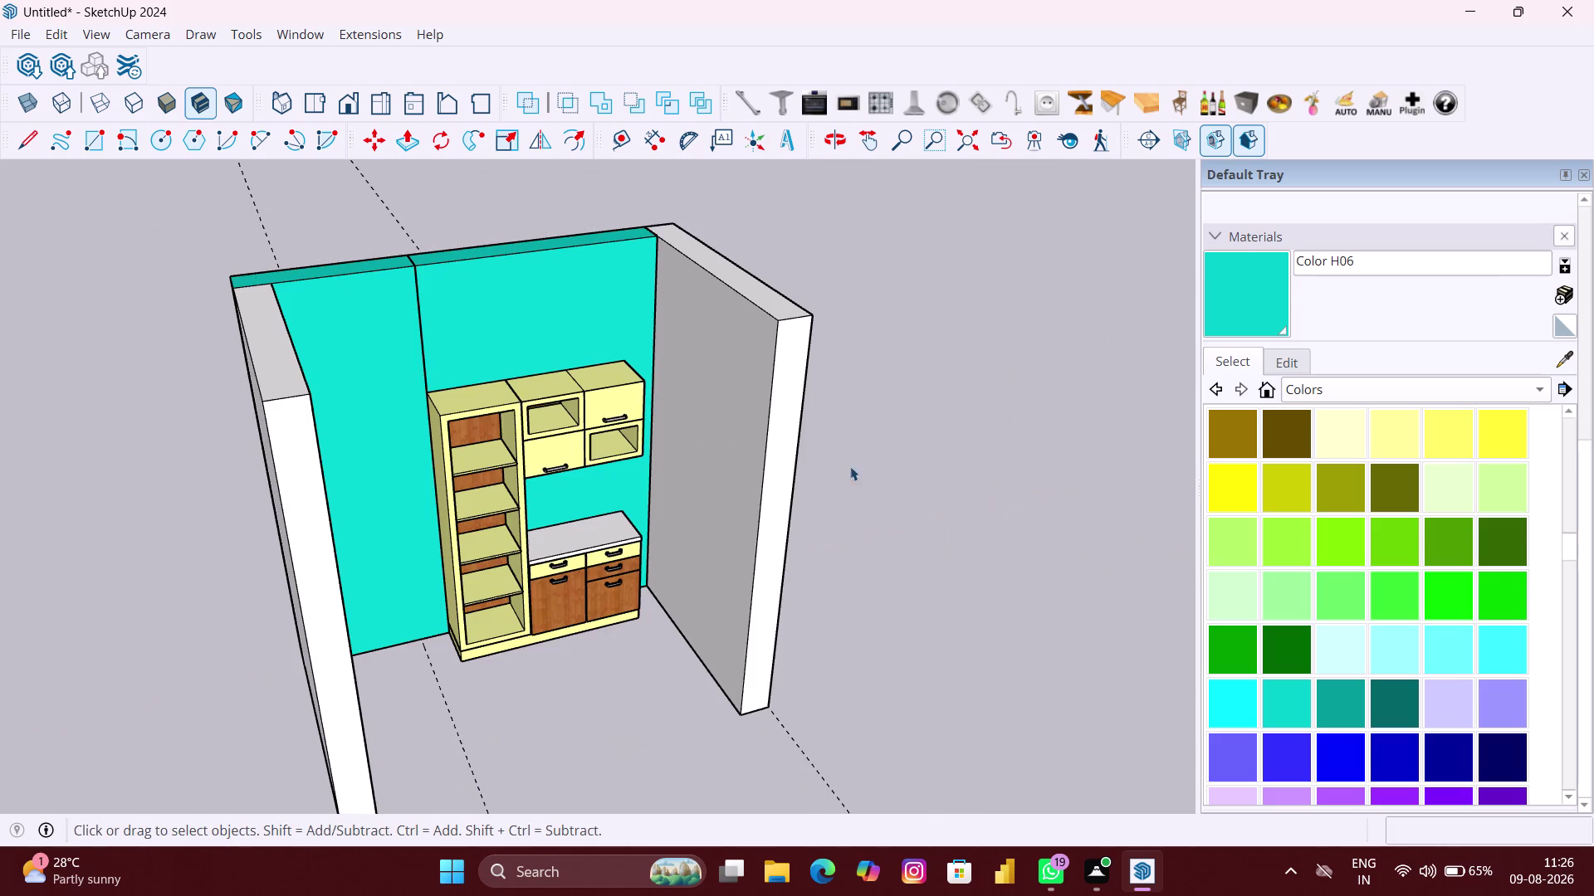
click(975, 478)
middle_drag(890, 487, 659, 449)
scroll(up, 3)
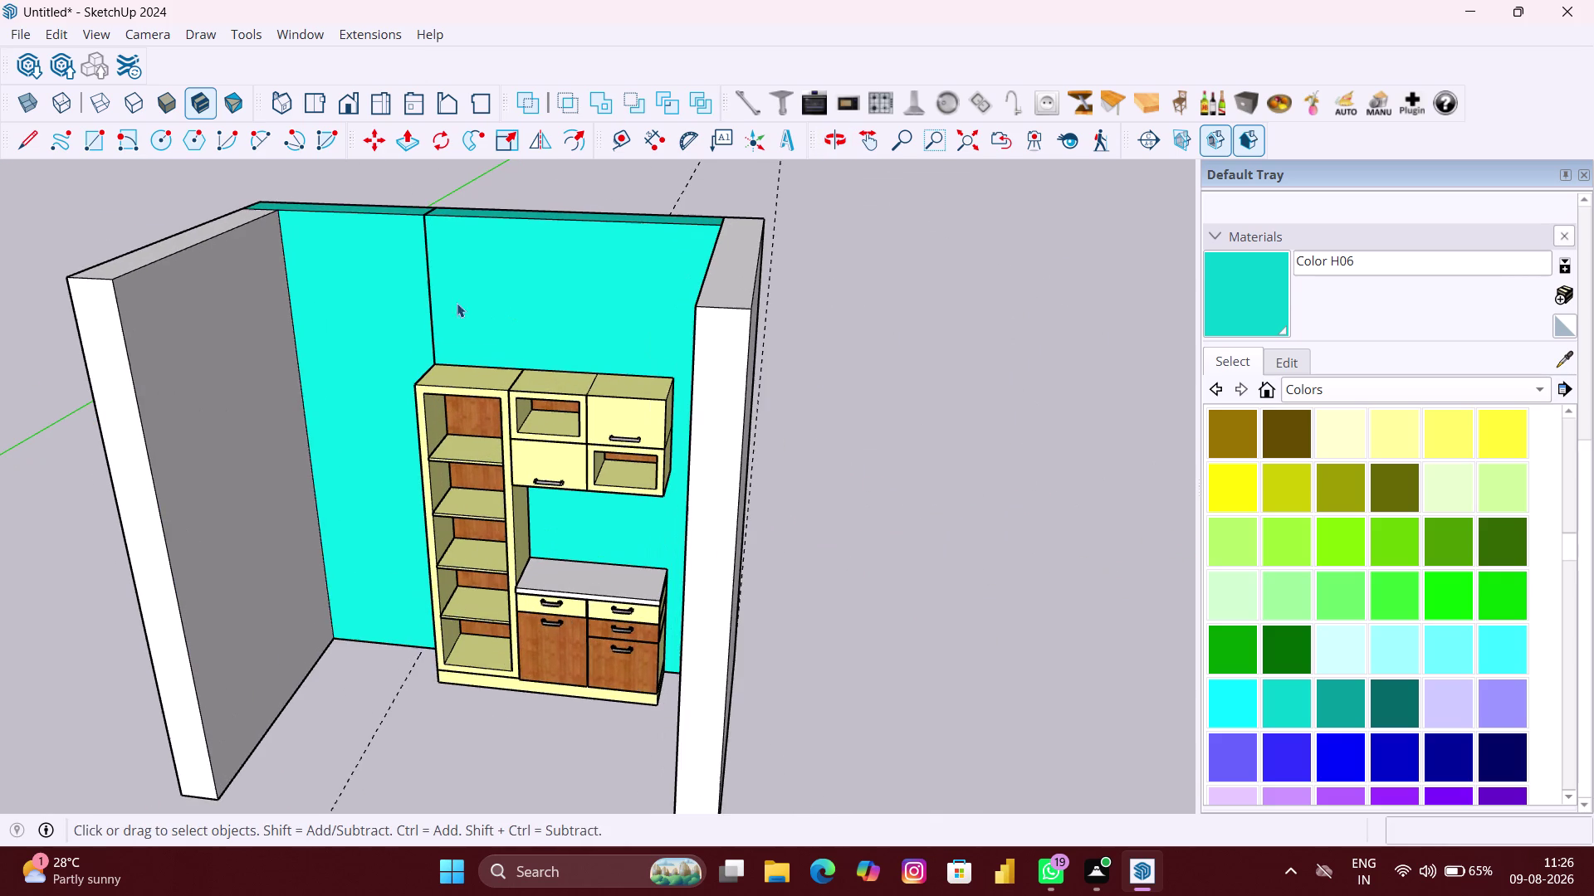
double_click(396, 309)
double_click(399, 310)
scroll(up, 3)
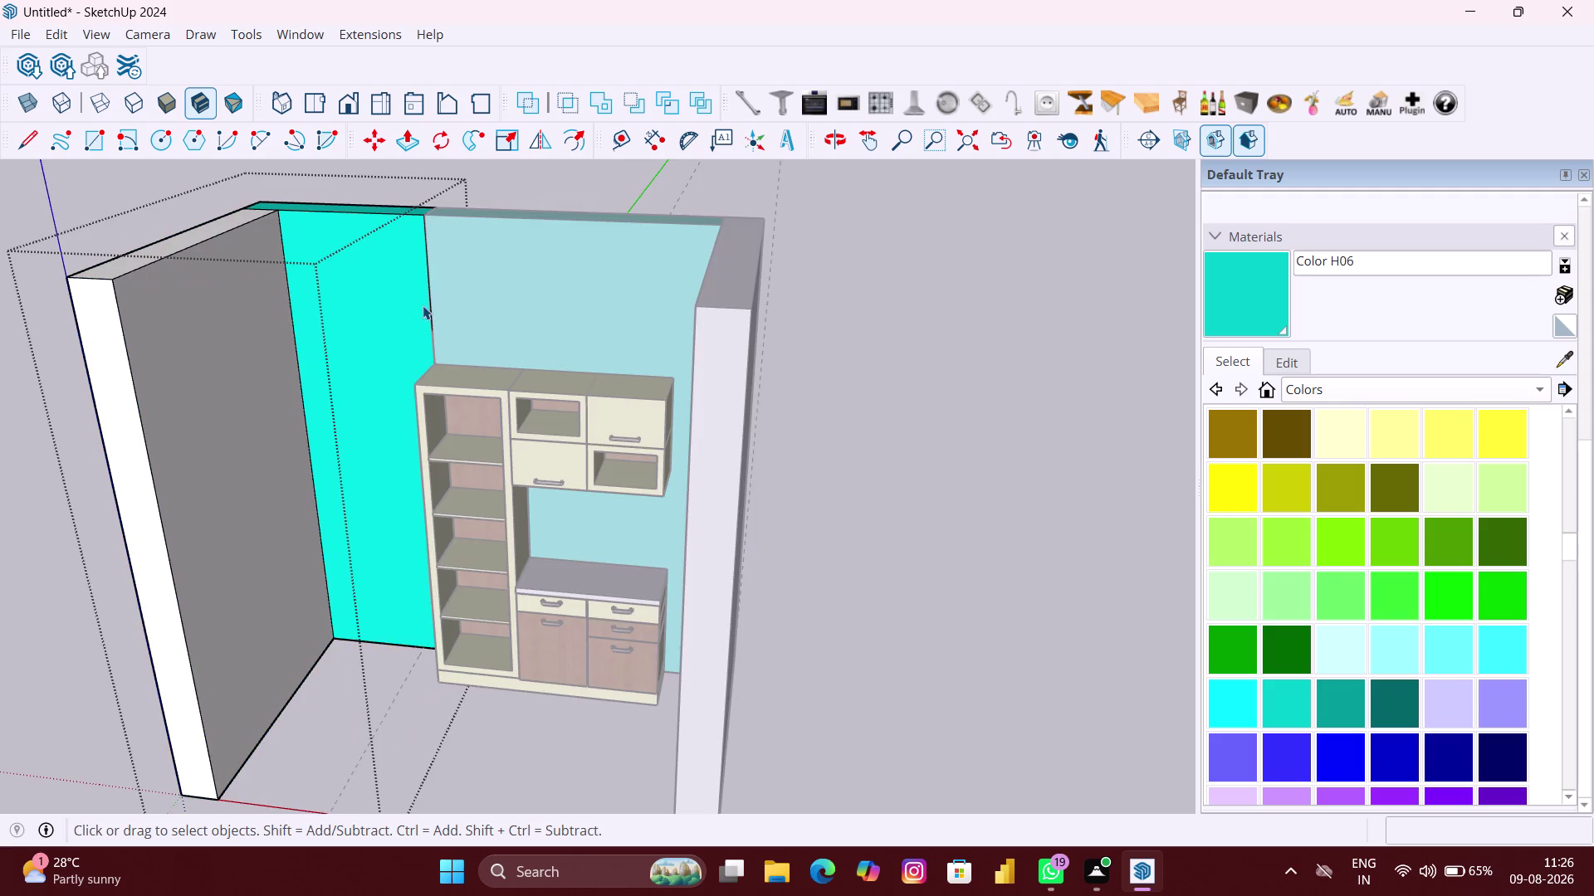
middle_drag(429, 309, 582, 318)
scroll(up, 3)
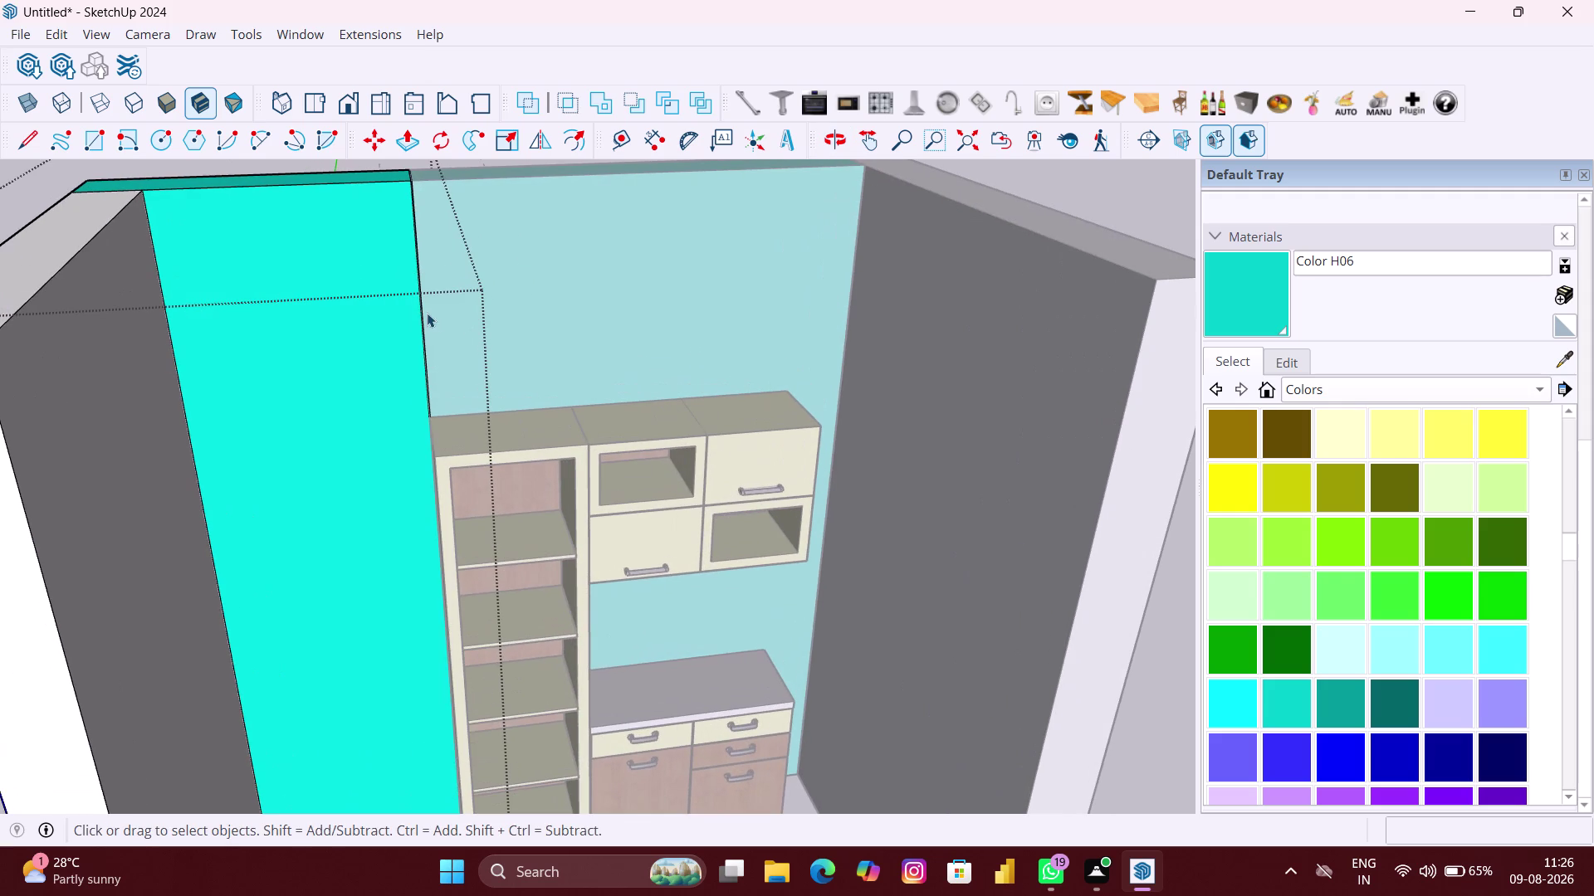
click(422, 312)
key(Delete)
key(ctrl+z)
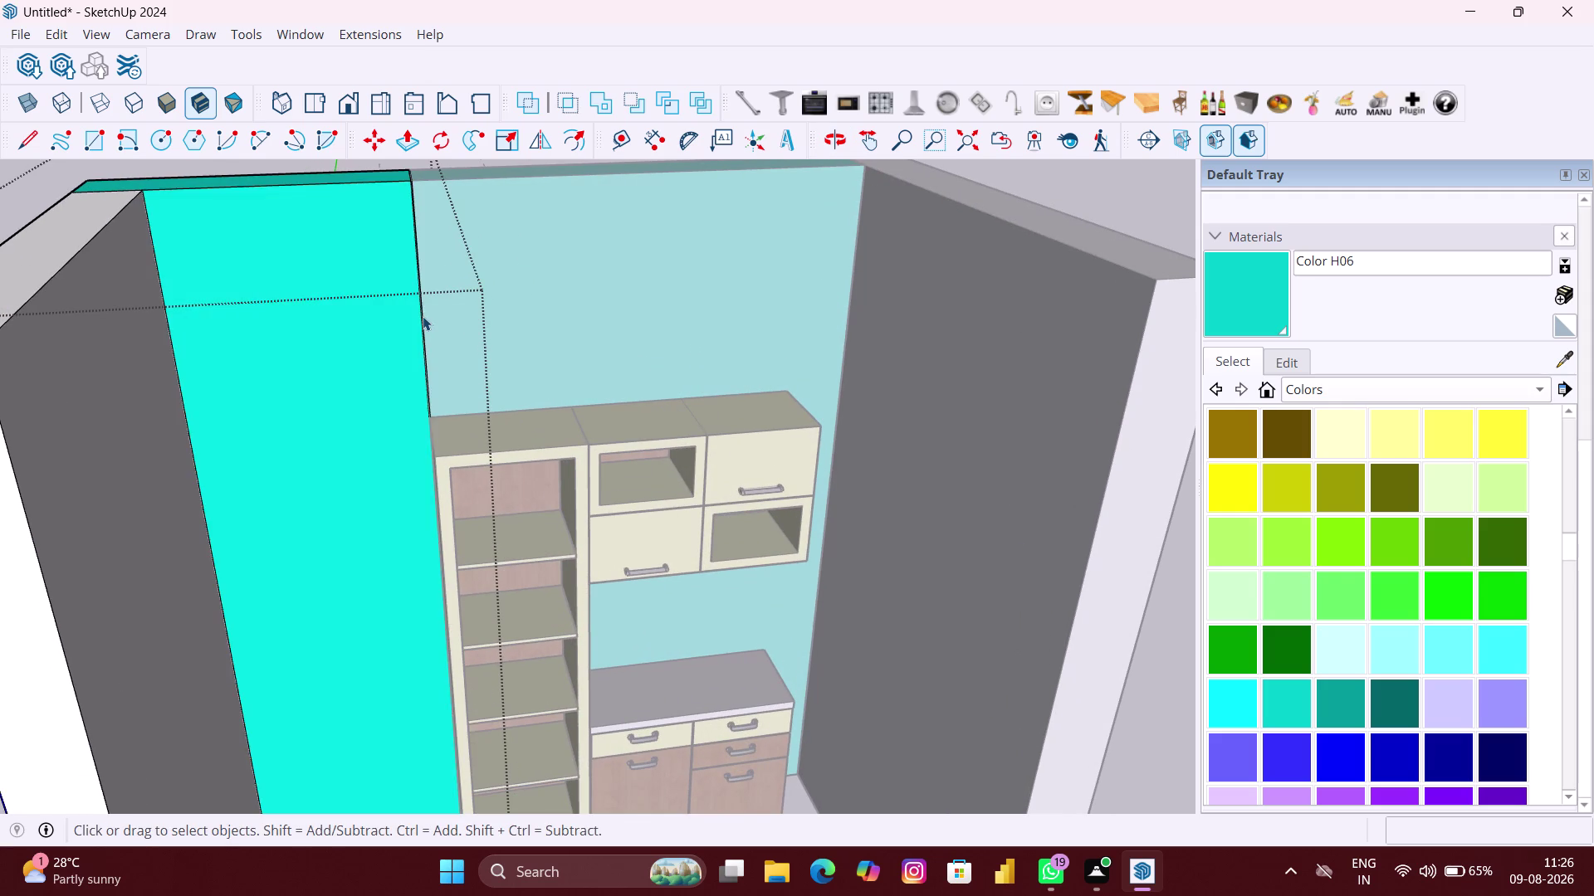
scroll(down, 3)
key(space)
click(867, 446)
middle_drag(662, 446, 519, 376)
scroll(up, 3)
middle_drag(554, 422, 649, 398)
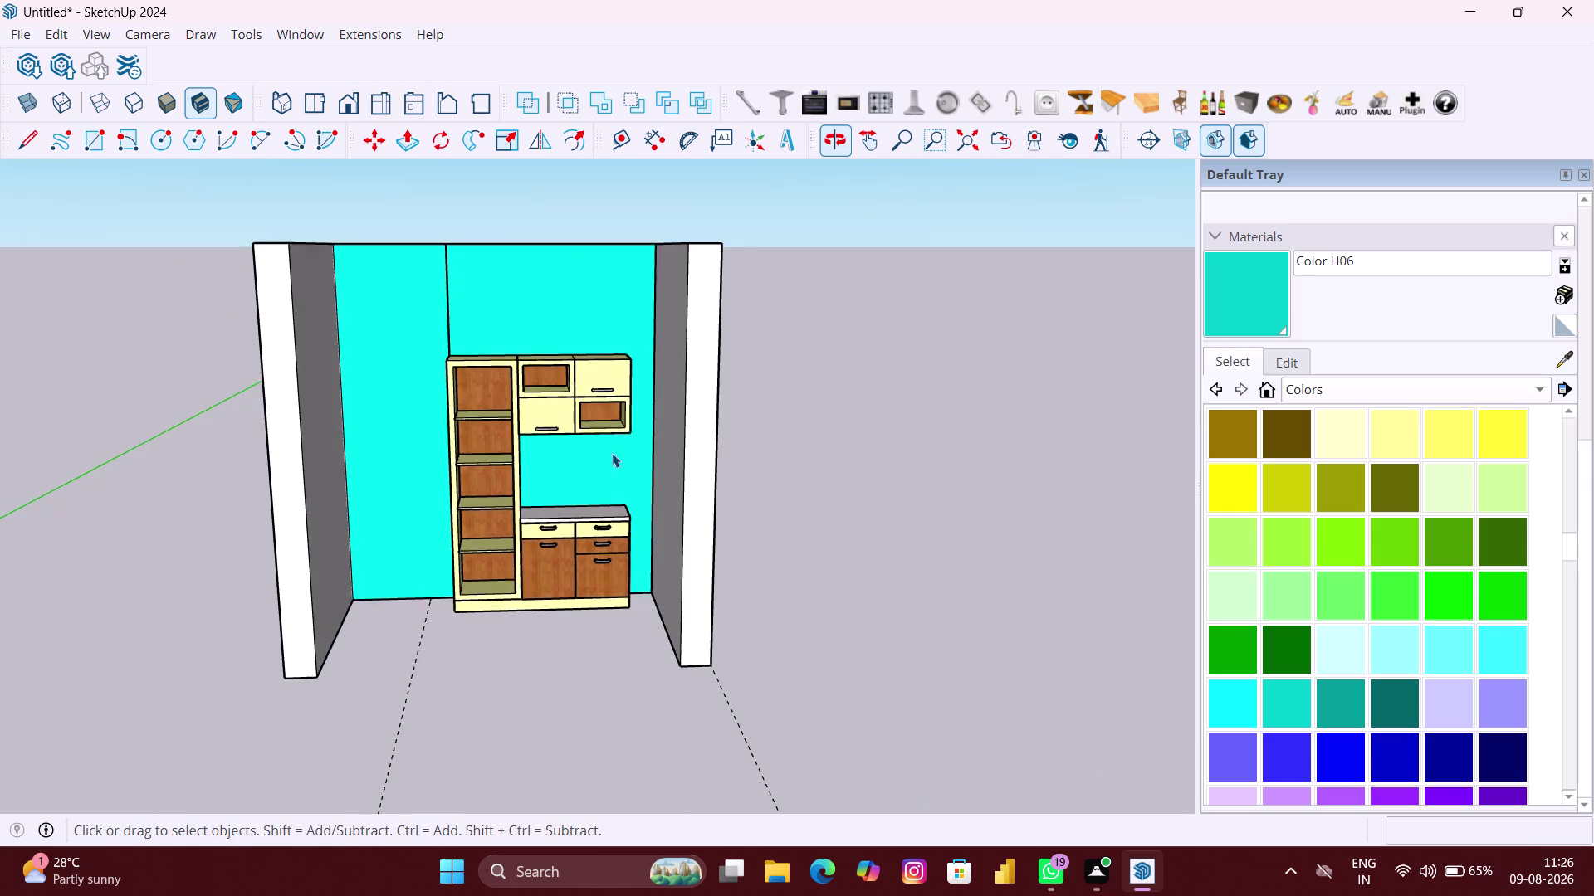
scroll(up, 3)
scroll(up, 3)
middle_drag(415, 460, 596, 466)
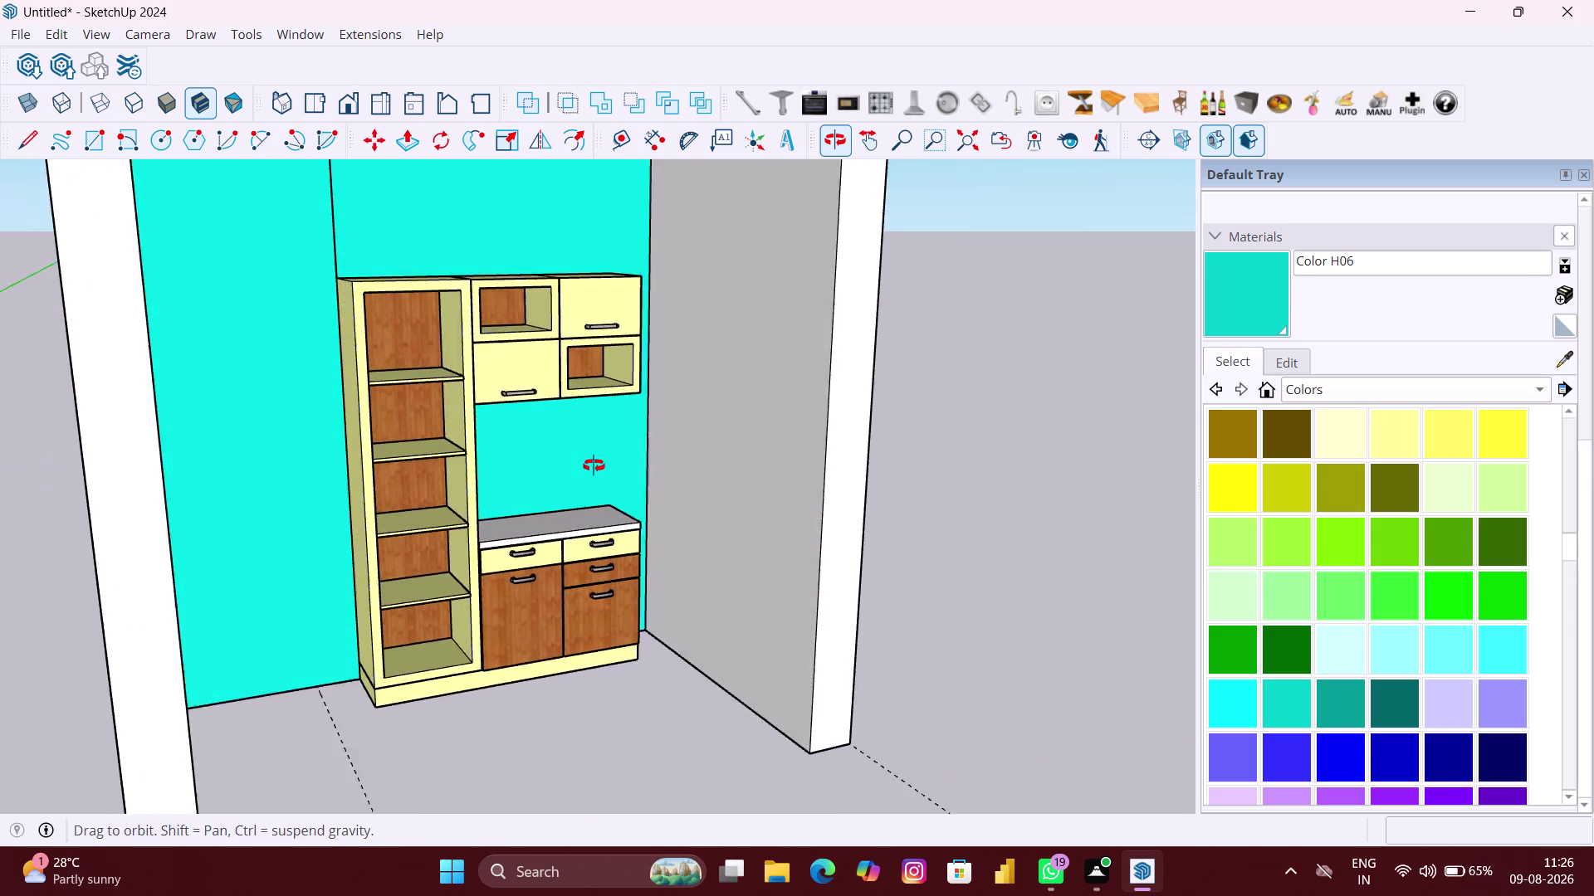
middle_drag(596, 466, 313, 484)
scroll(up, 3)
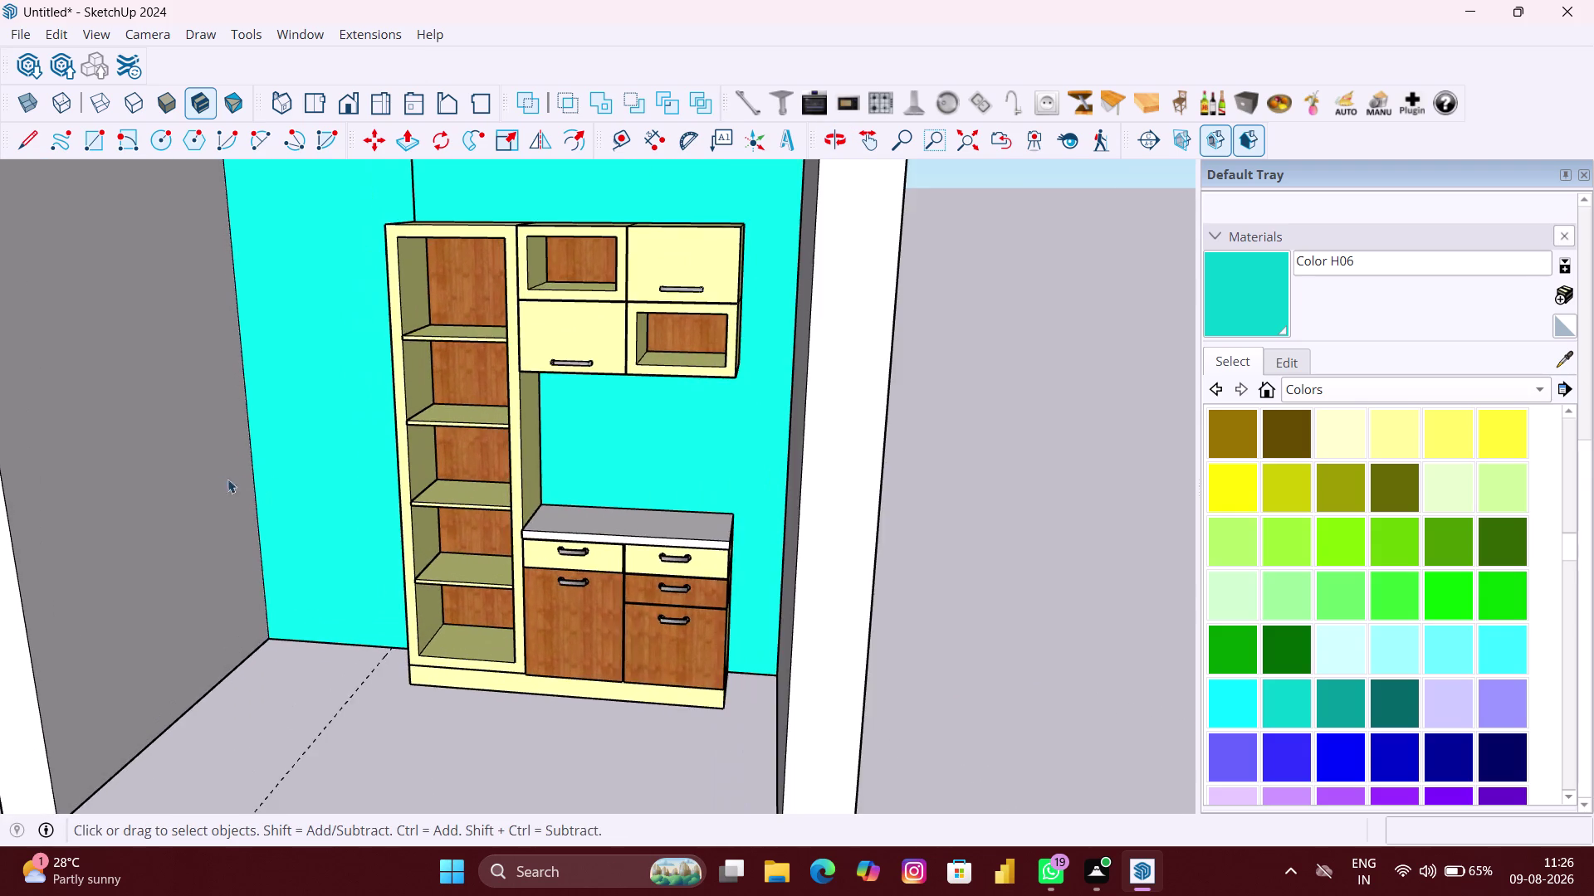
scroll(down, 3)
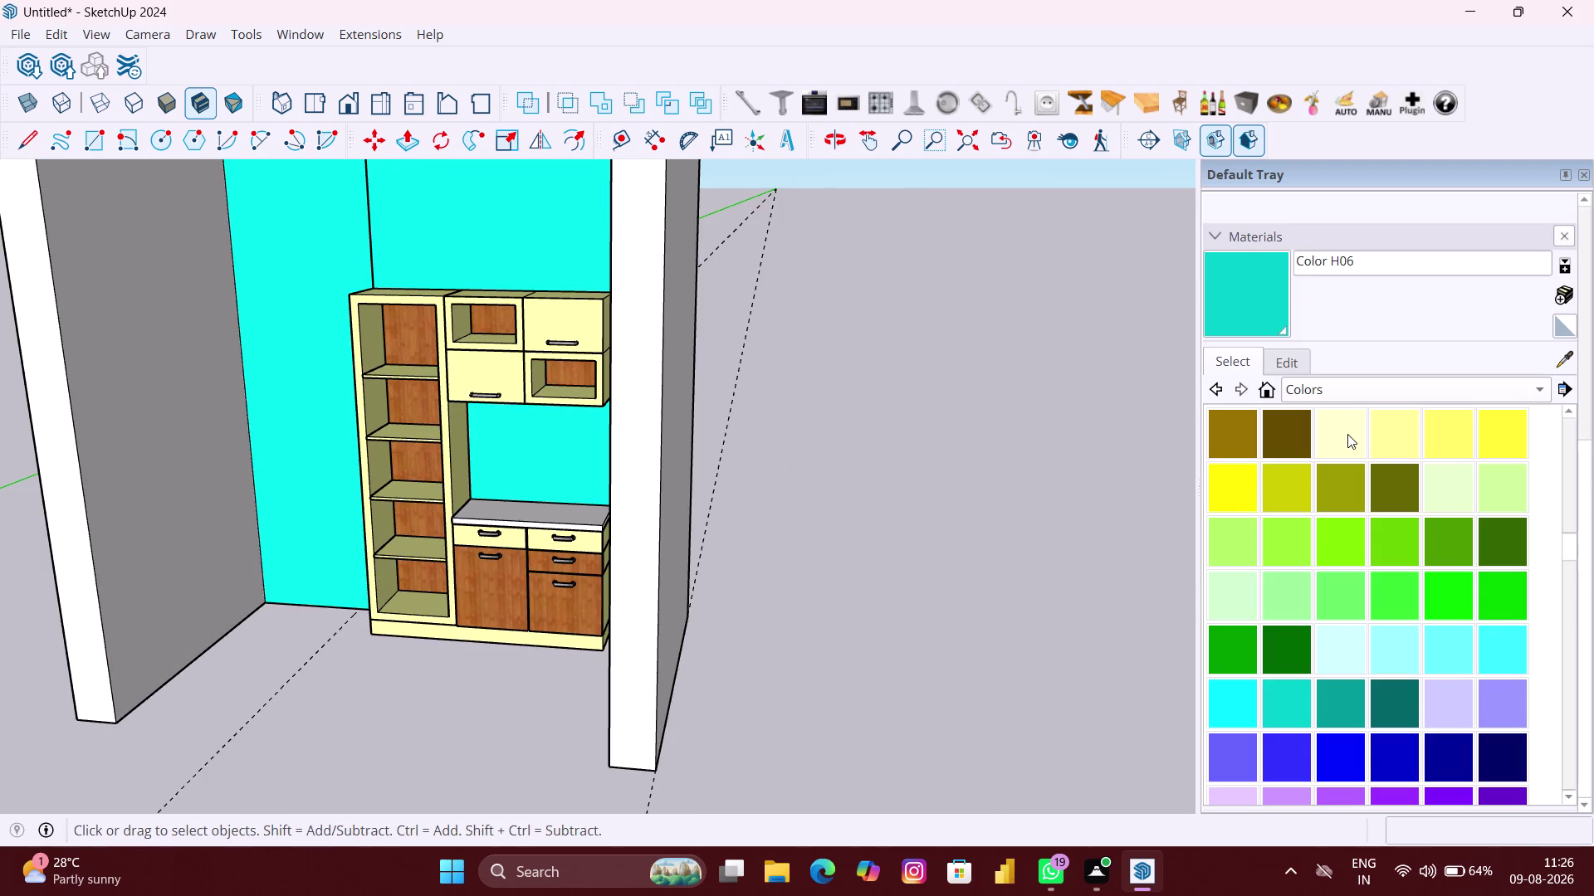
scroll(down, 3)
middle_drag(683, 512, 800, 620)
scroll(down, 3)
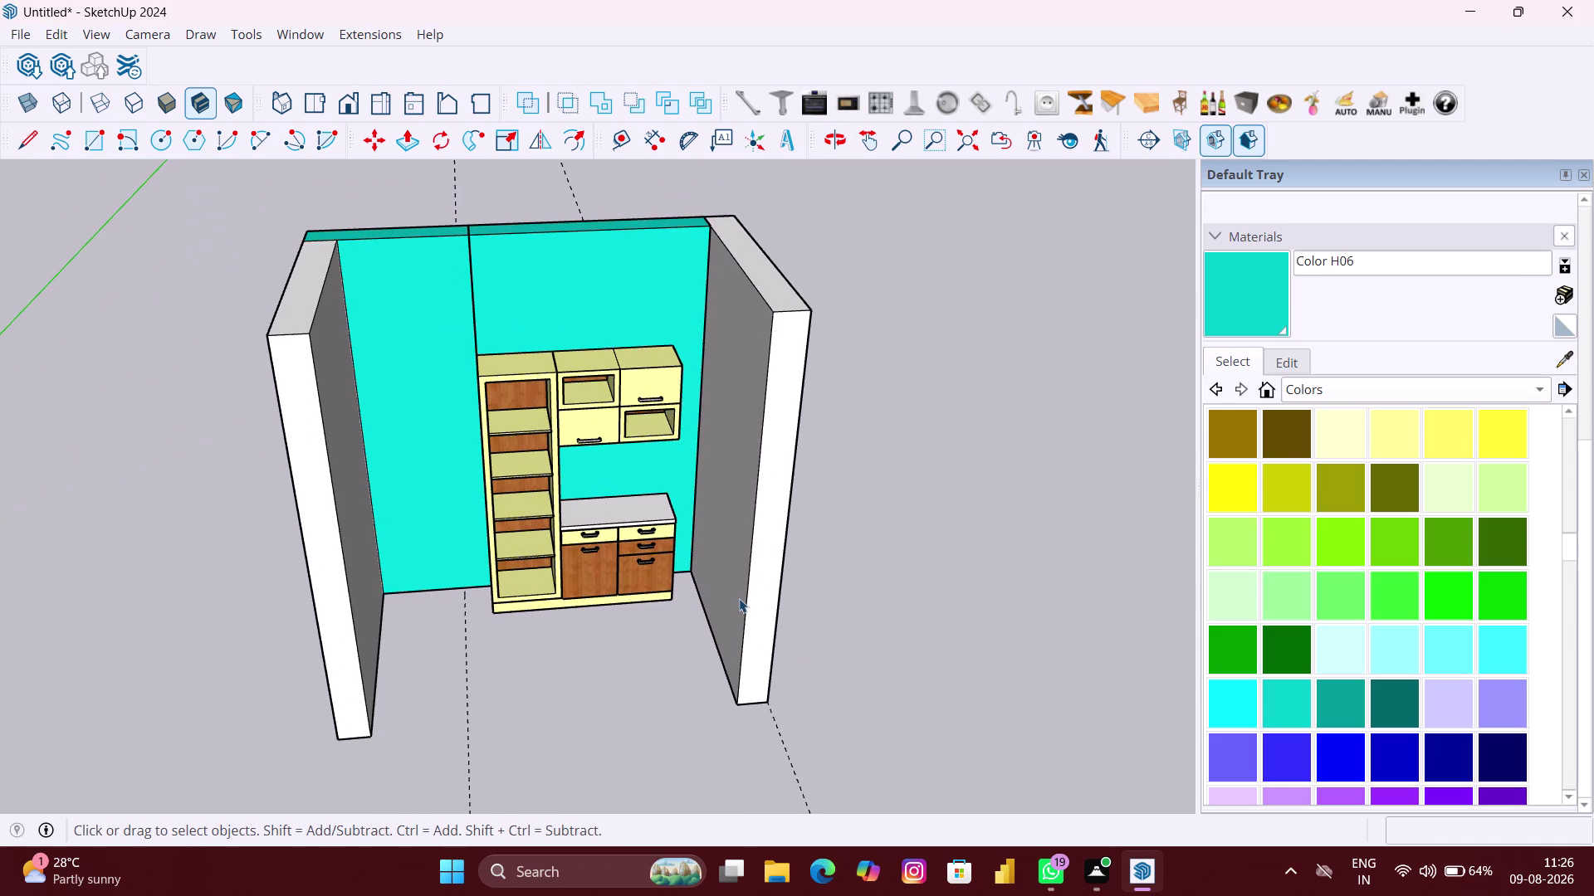
key(ctrl+z)
key(ctrl+z)
Undo back past the left panel's cyan paint and the left wall panel's creation.
key(ctrl+z)
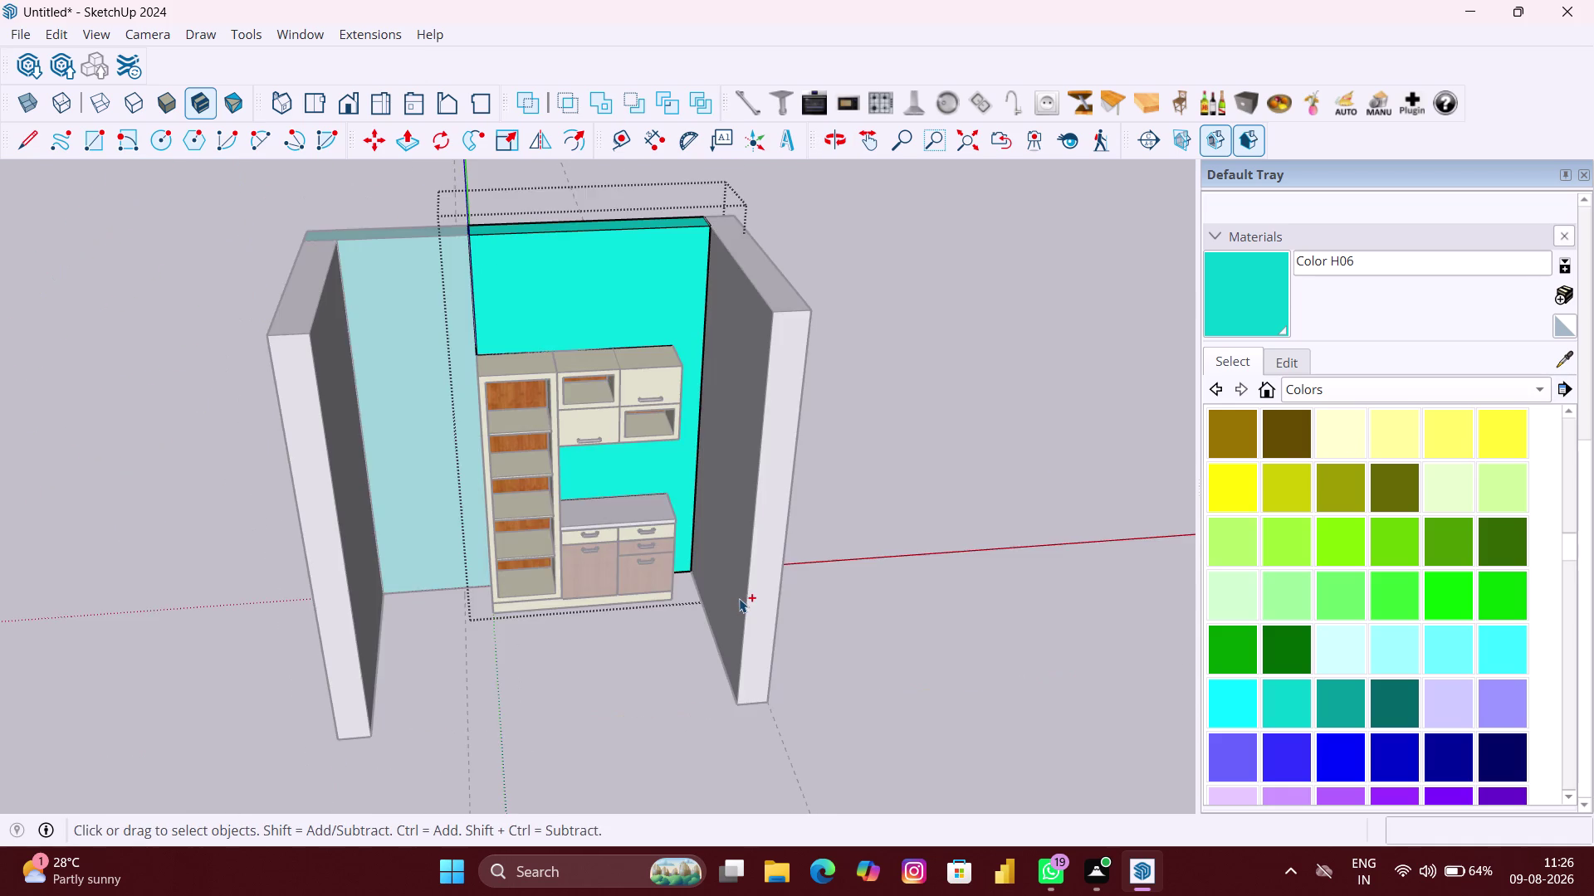
key(ctrl+z)
key(ctrl+z)
key(ctrl+z)
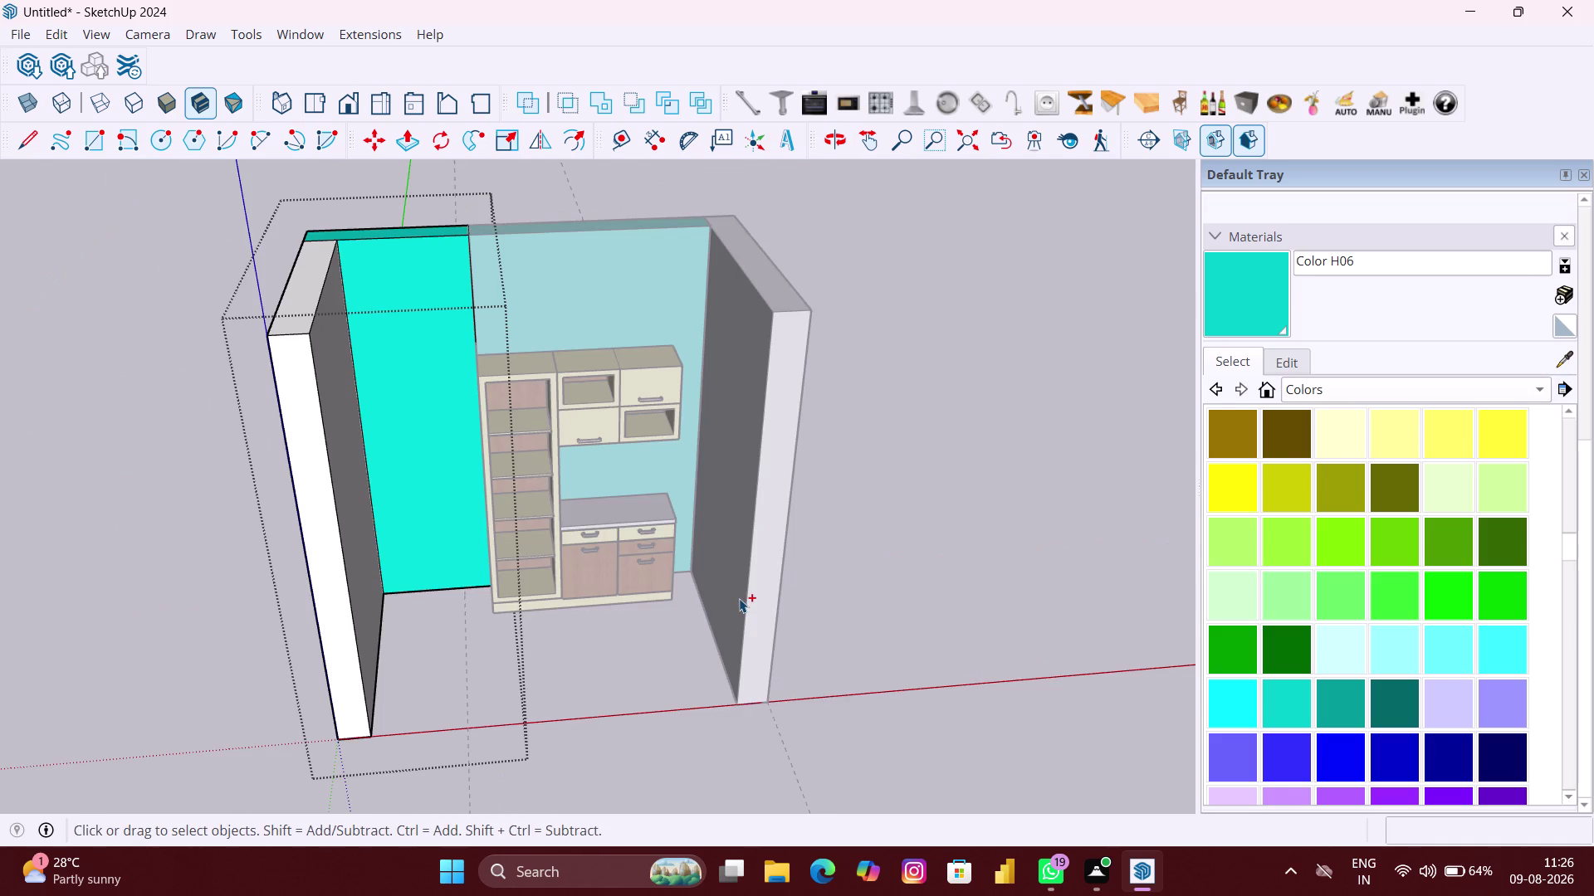
key(ctrl+z)
key(ctrl+z)
key(ctrl+z)
key(ctrl+z)
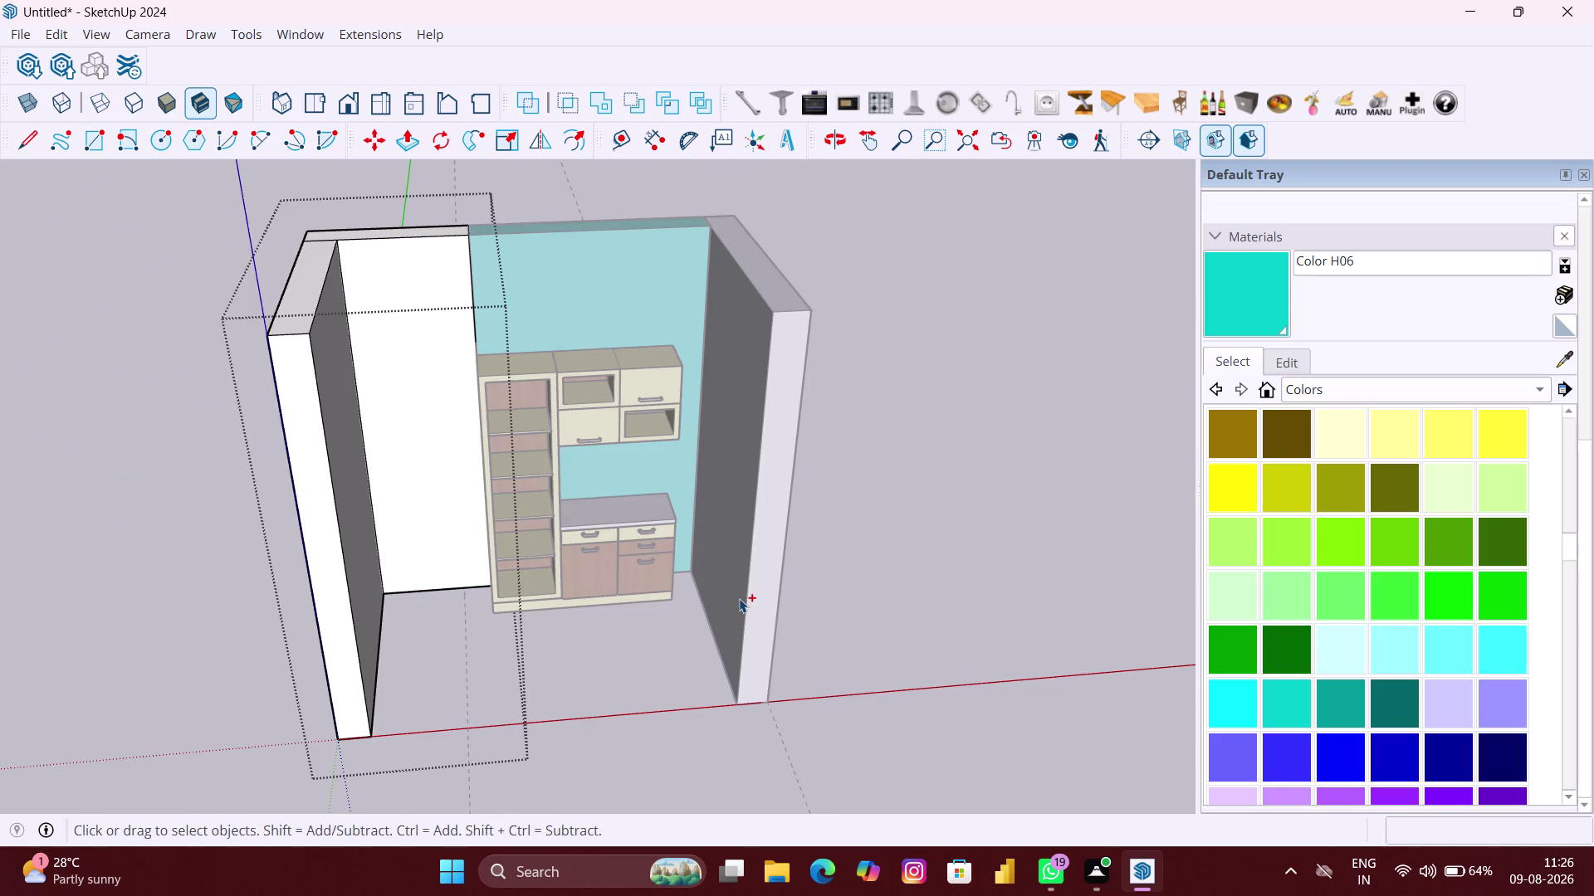
key(ctrl+z)
key(ctrl+z)
key(ctrl+z)
key(ctrl+z)
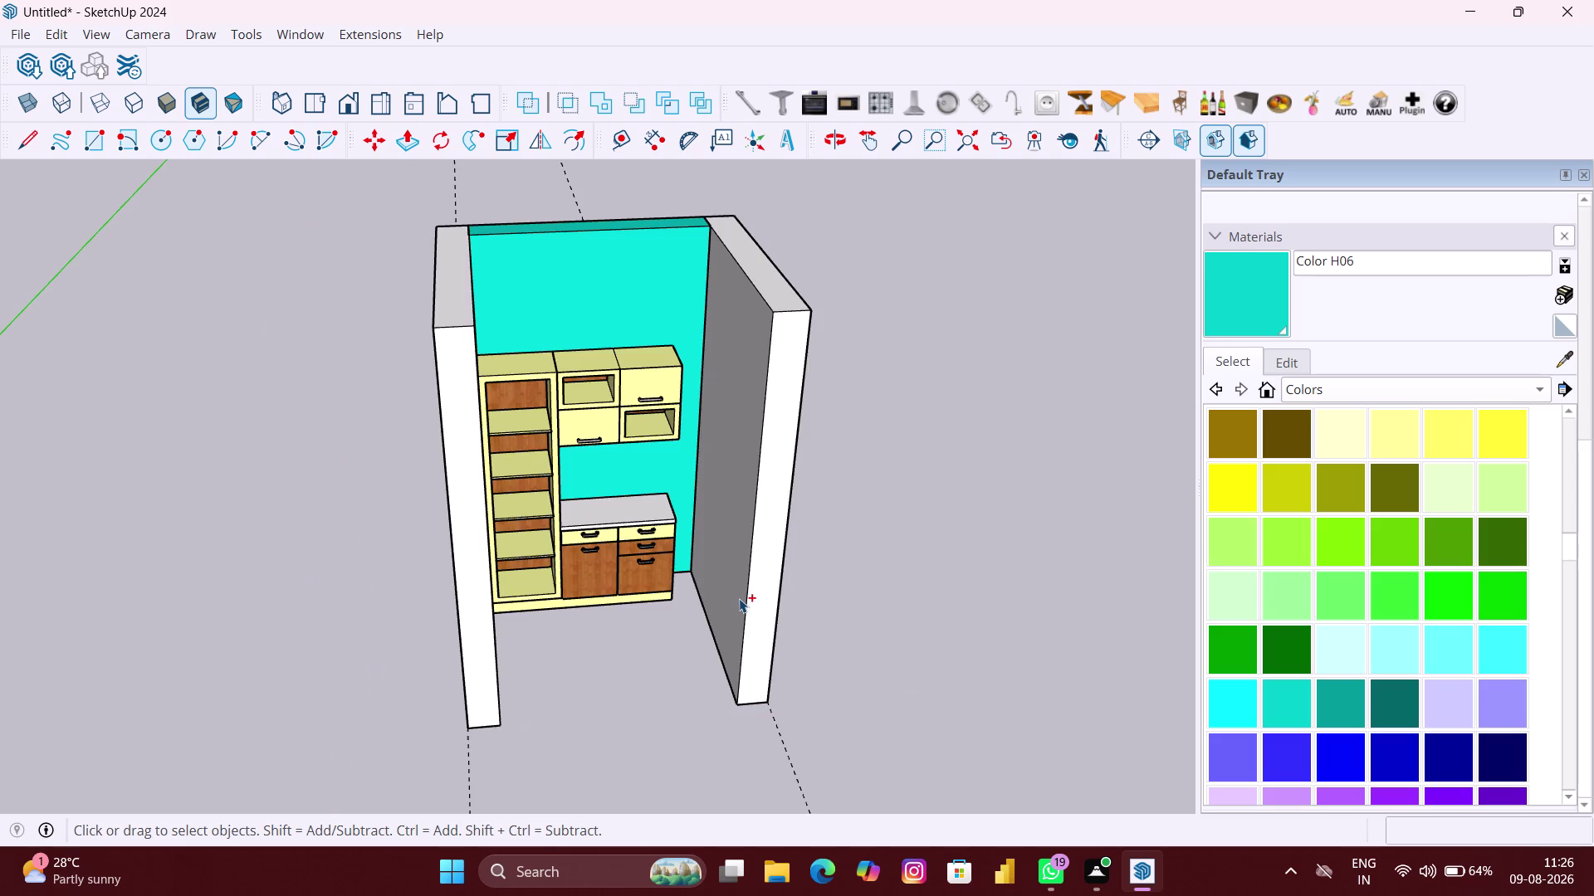
Orbit and zoom around the crockery unit, closing in on the lower cabinets.
key(space)
scroll(up, 3)
middle_drag(865, 615, 821, 596)
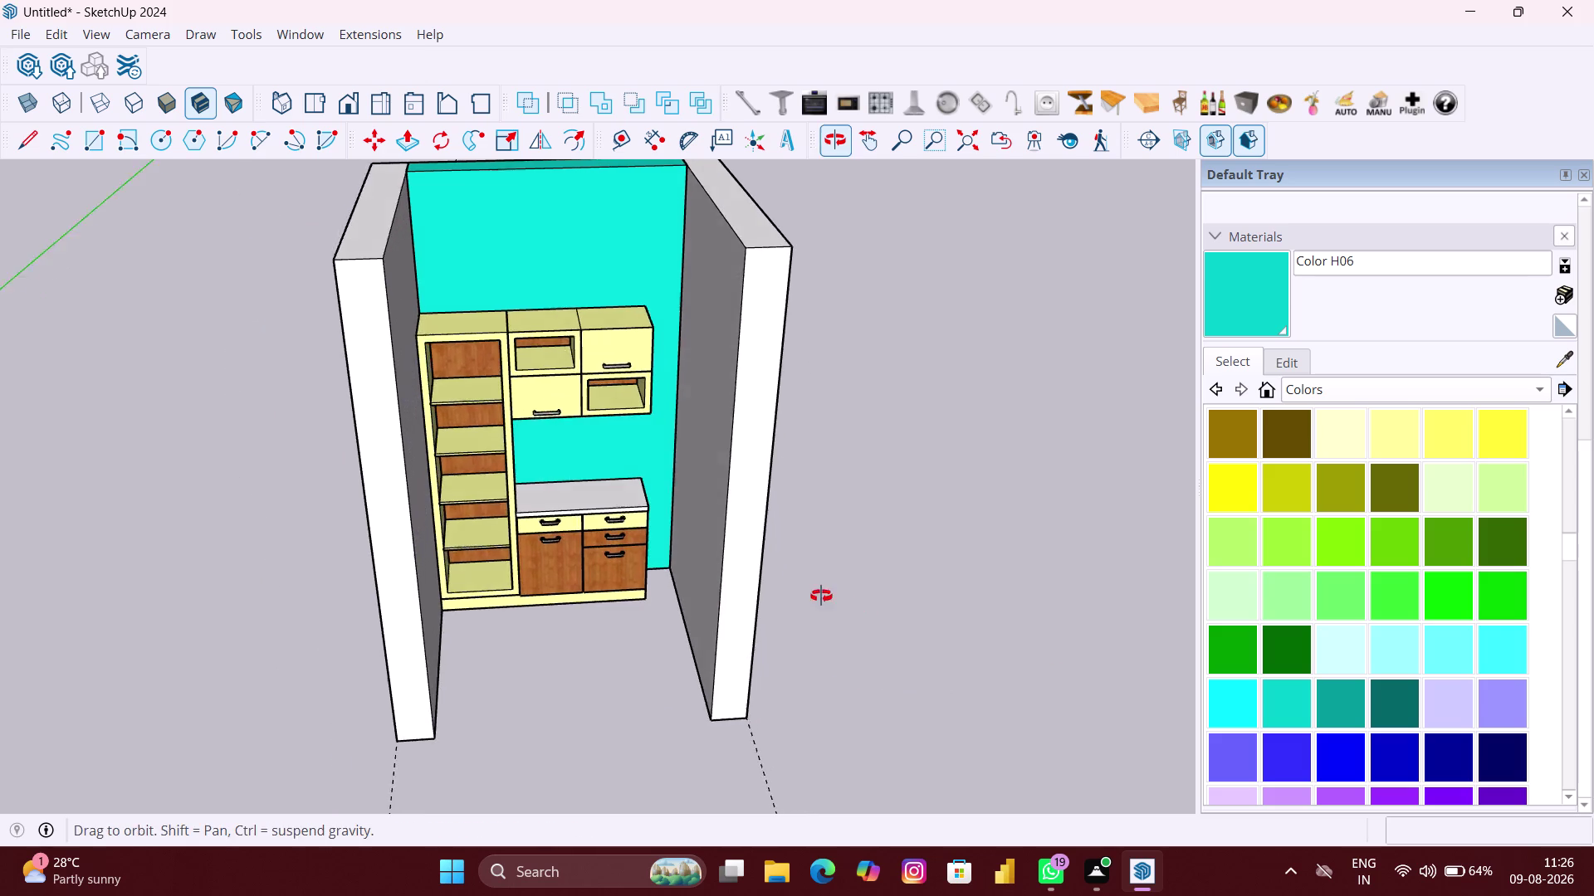
middle_drag(821, 597, 821, 596)
scroll(up, 3)
middle_drag(825, 591, 872, 585)
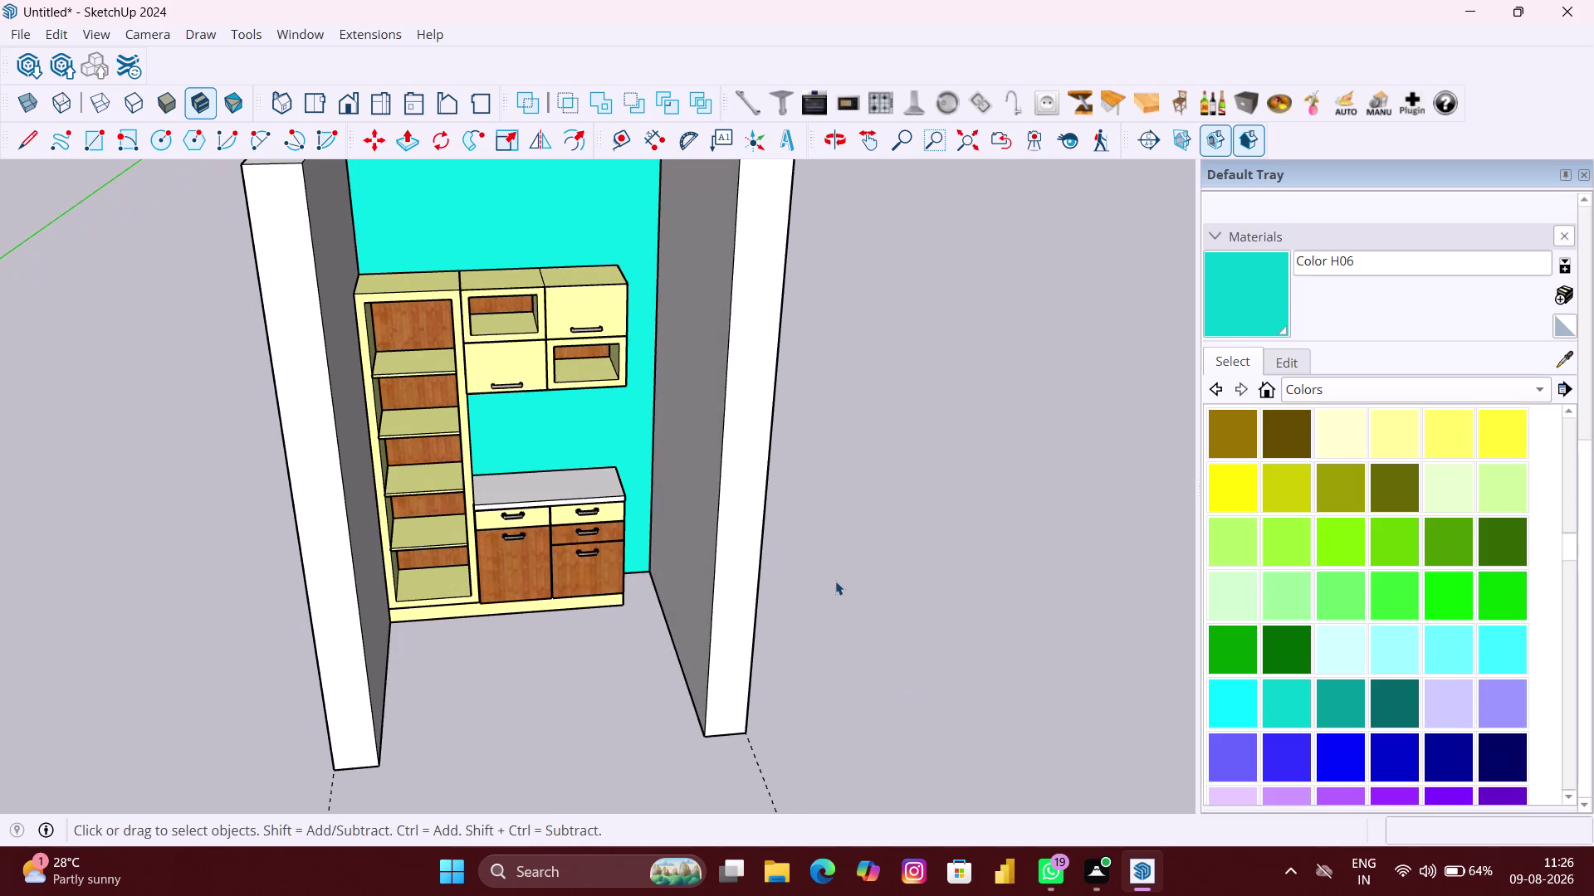
scroll(down, 3)
scroll(up, 3)
scroll(up, 3)
middle_drag(743, 553, 742, 548)
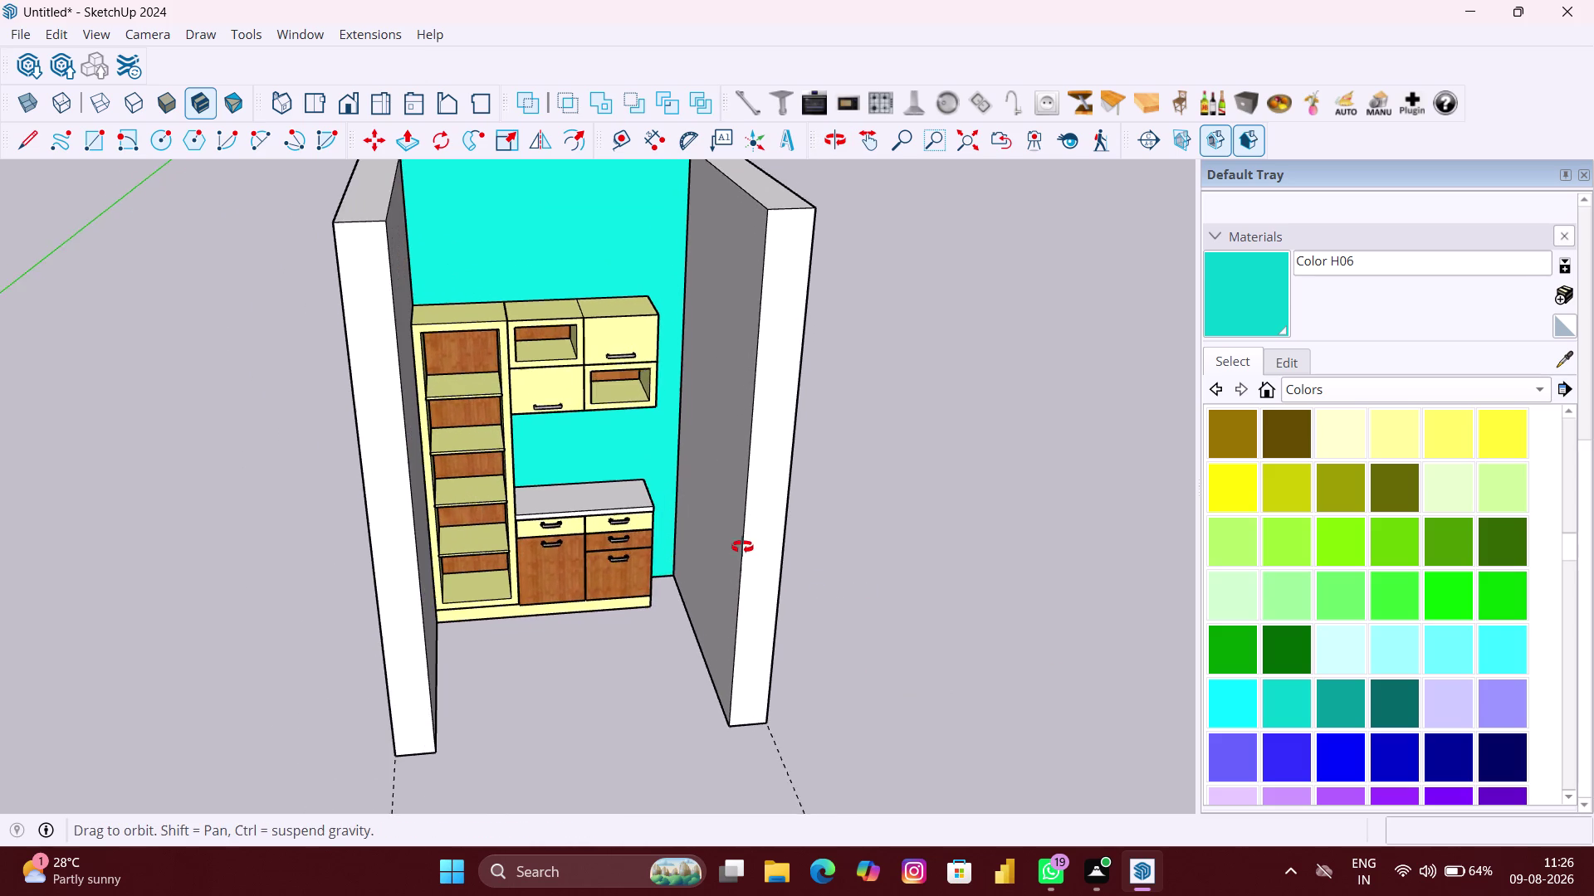
middle_drag(742, 548, 744, 525)
scroll(up, 3)
scroll(up, 3)
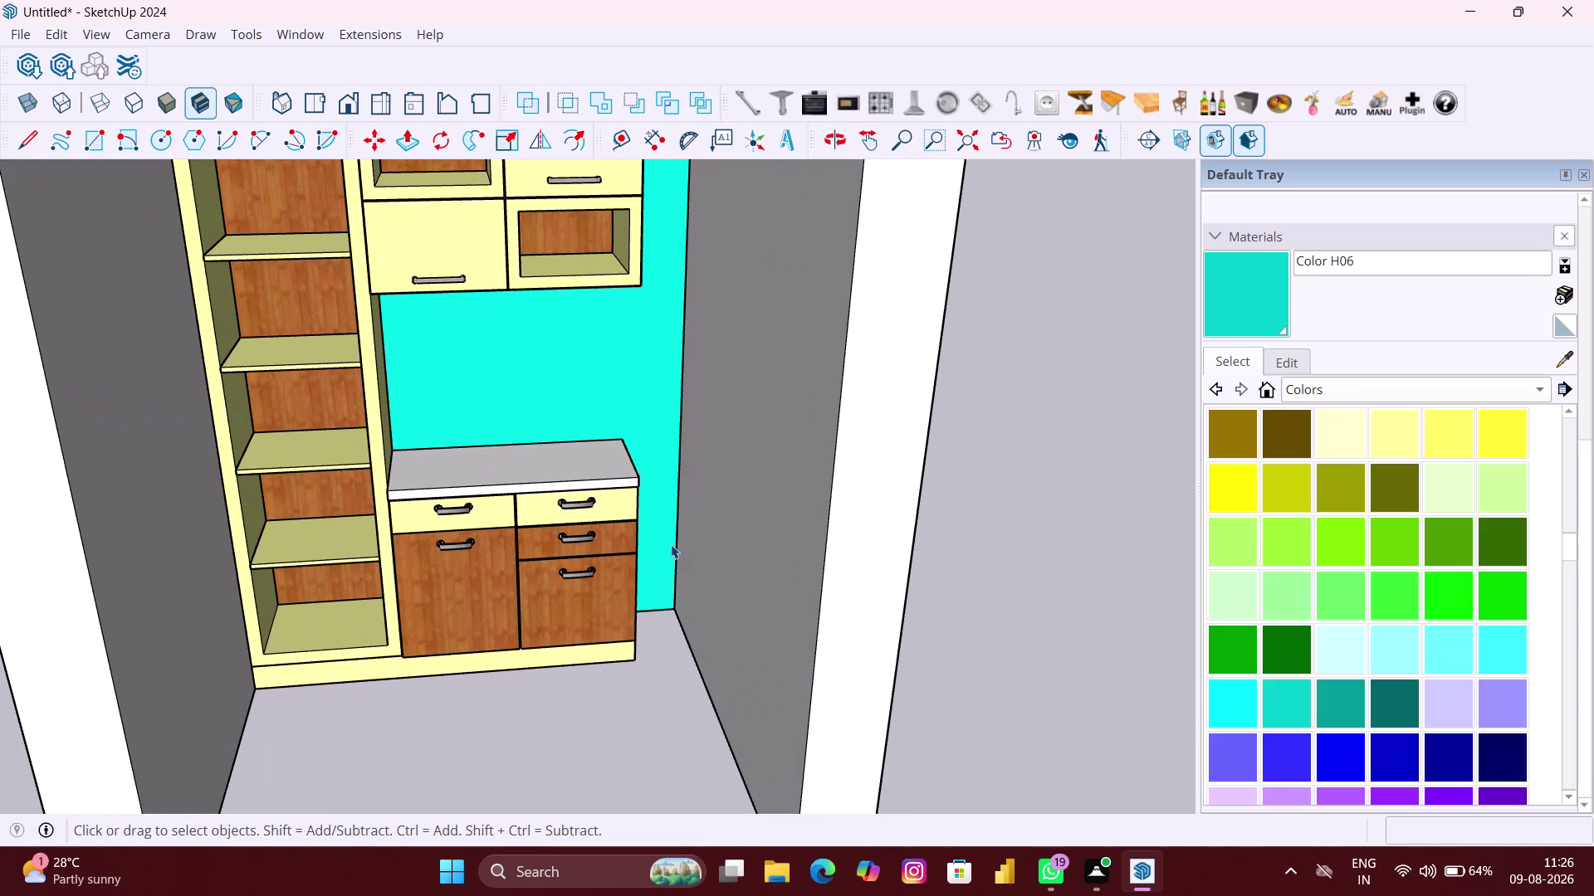
Undo four more steps, exit group editing, and face the unit front-on.
key(ctrl+z)
key(ctrl+z)
key(ctrl+z)
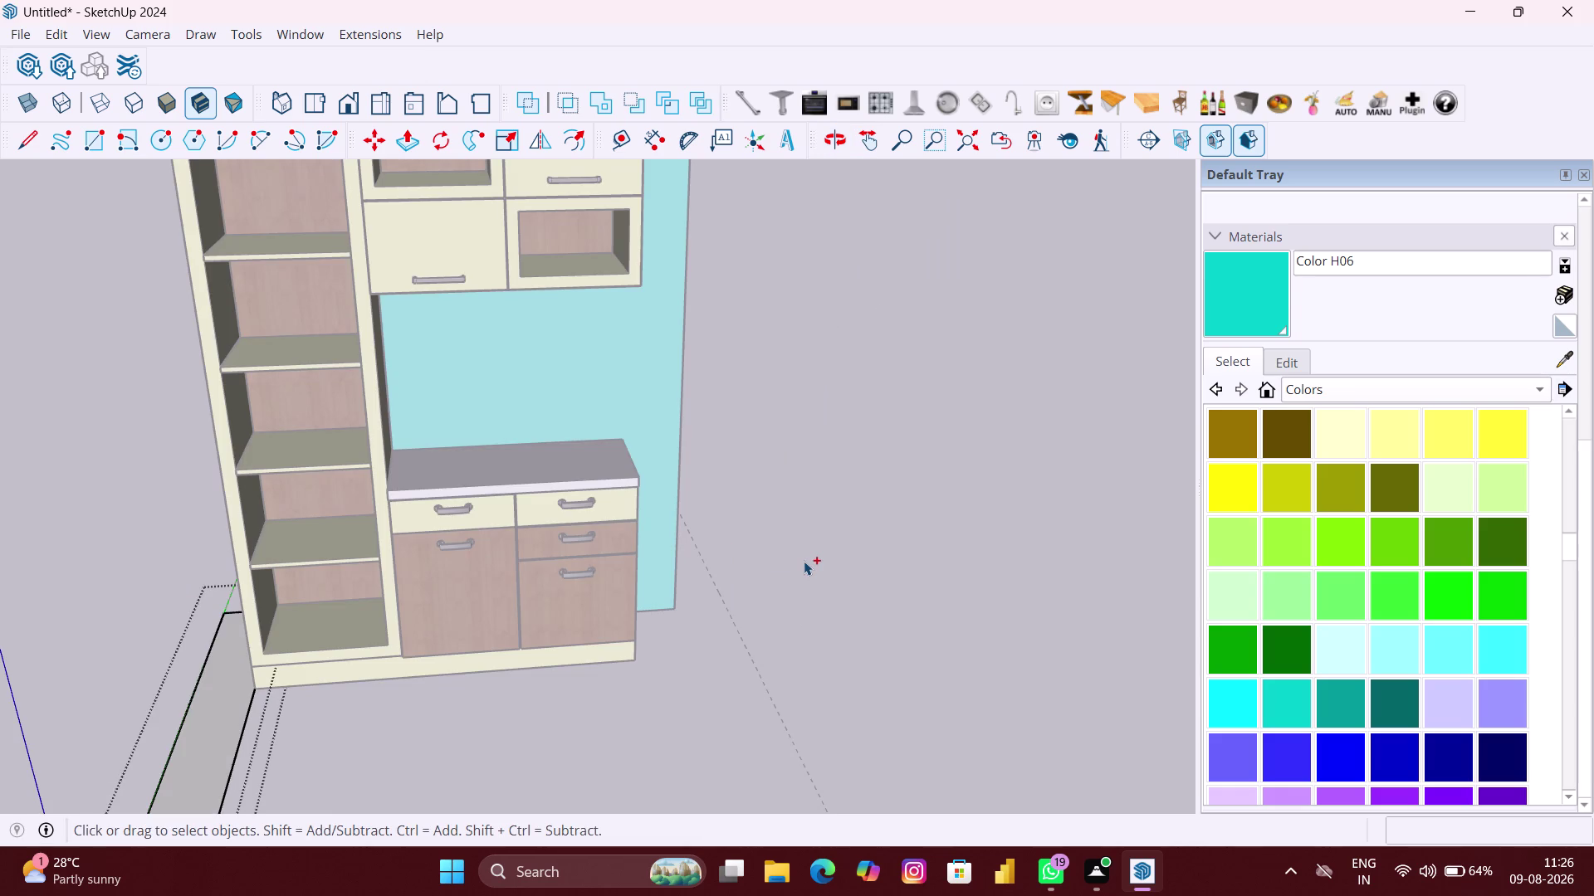
key(ctrl+z)
scroll(down, 3)
key(space)
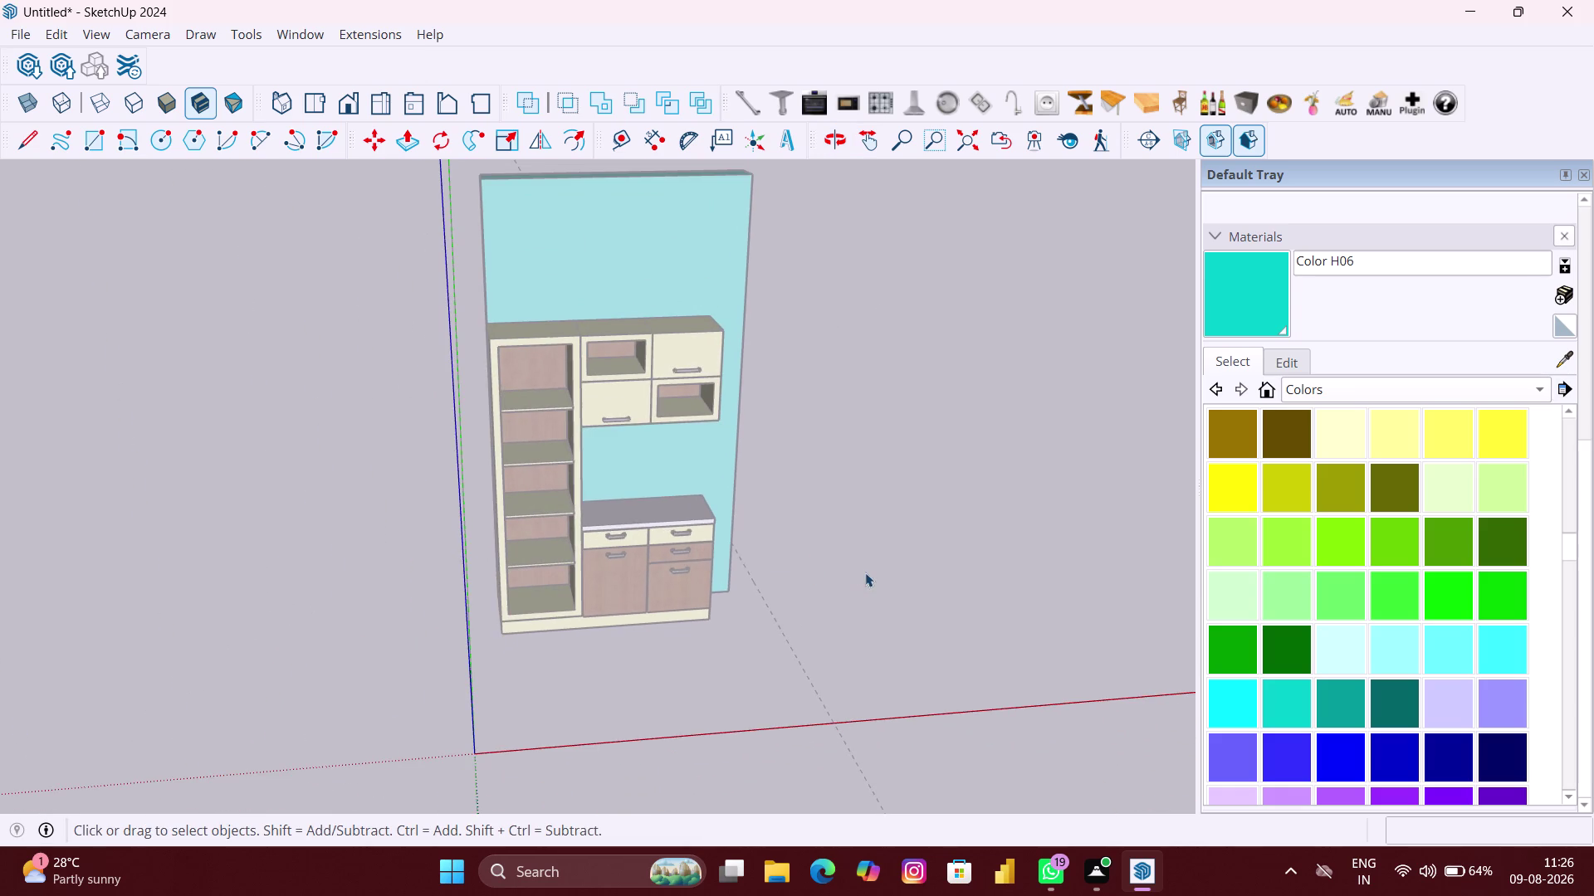
click(869, 576)
middle_drag(818, 587, 765, 544)
Orbit to view the unit's left side panel and lower cabinets up close.
scroll(up, 3)
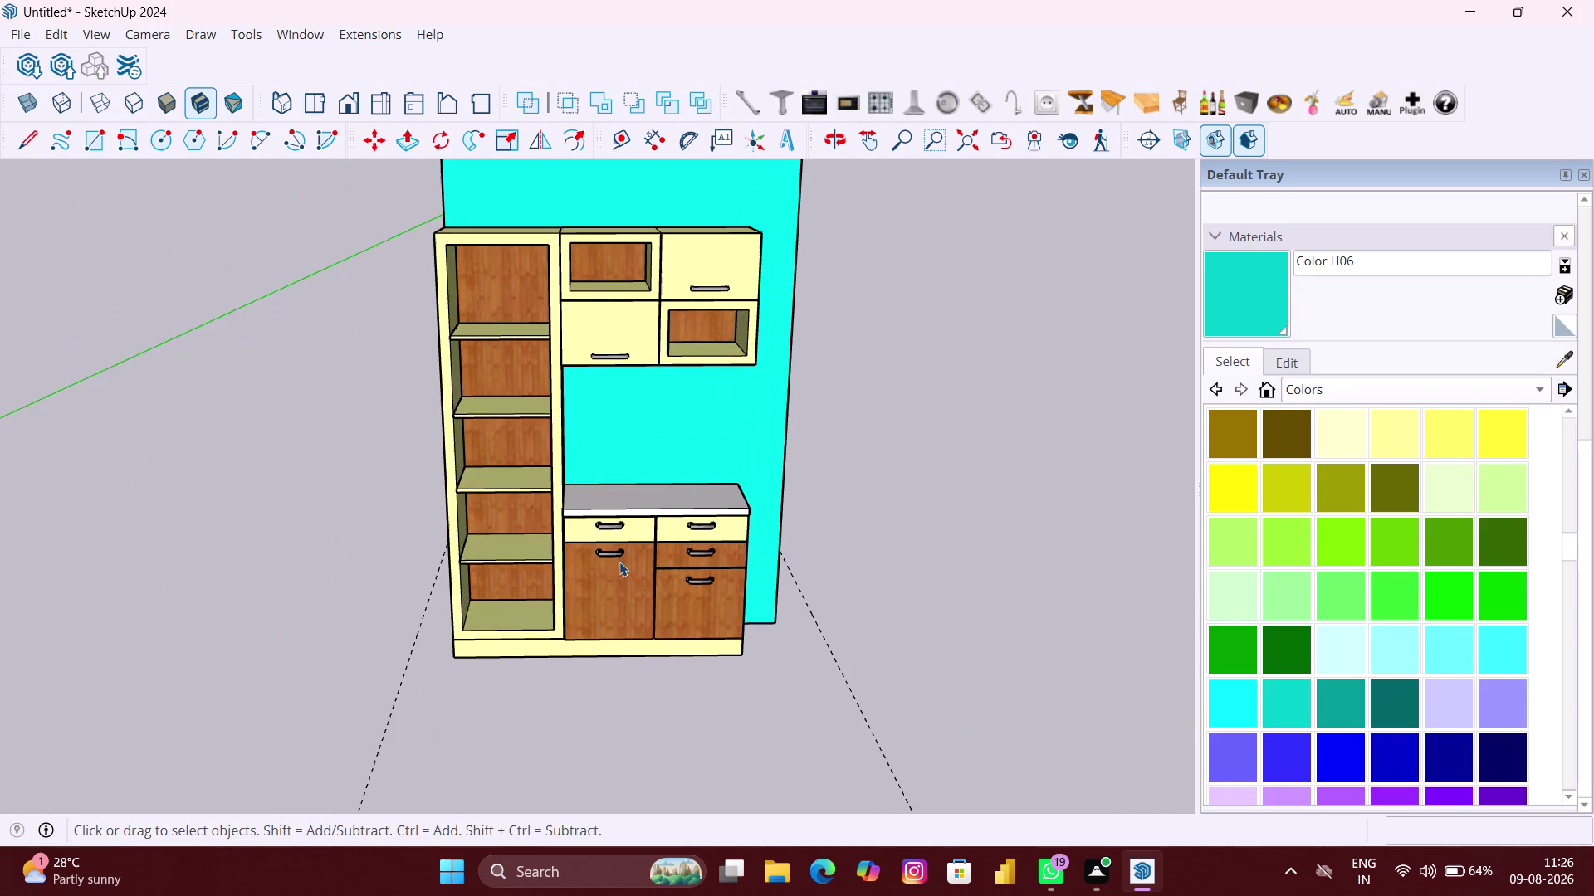
middle_drag(616, 562, 867, 546)
scroll(up, 3)
scroll(up, 3)
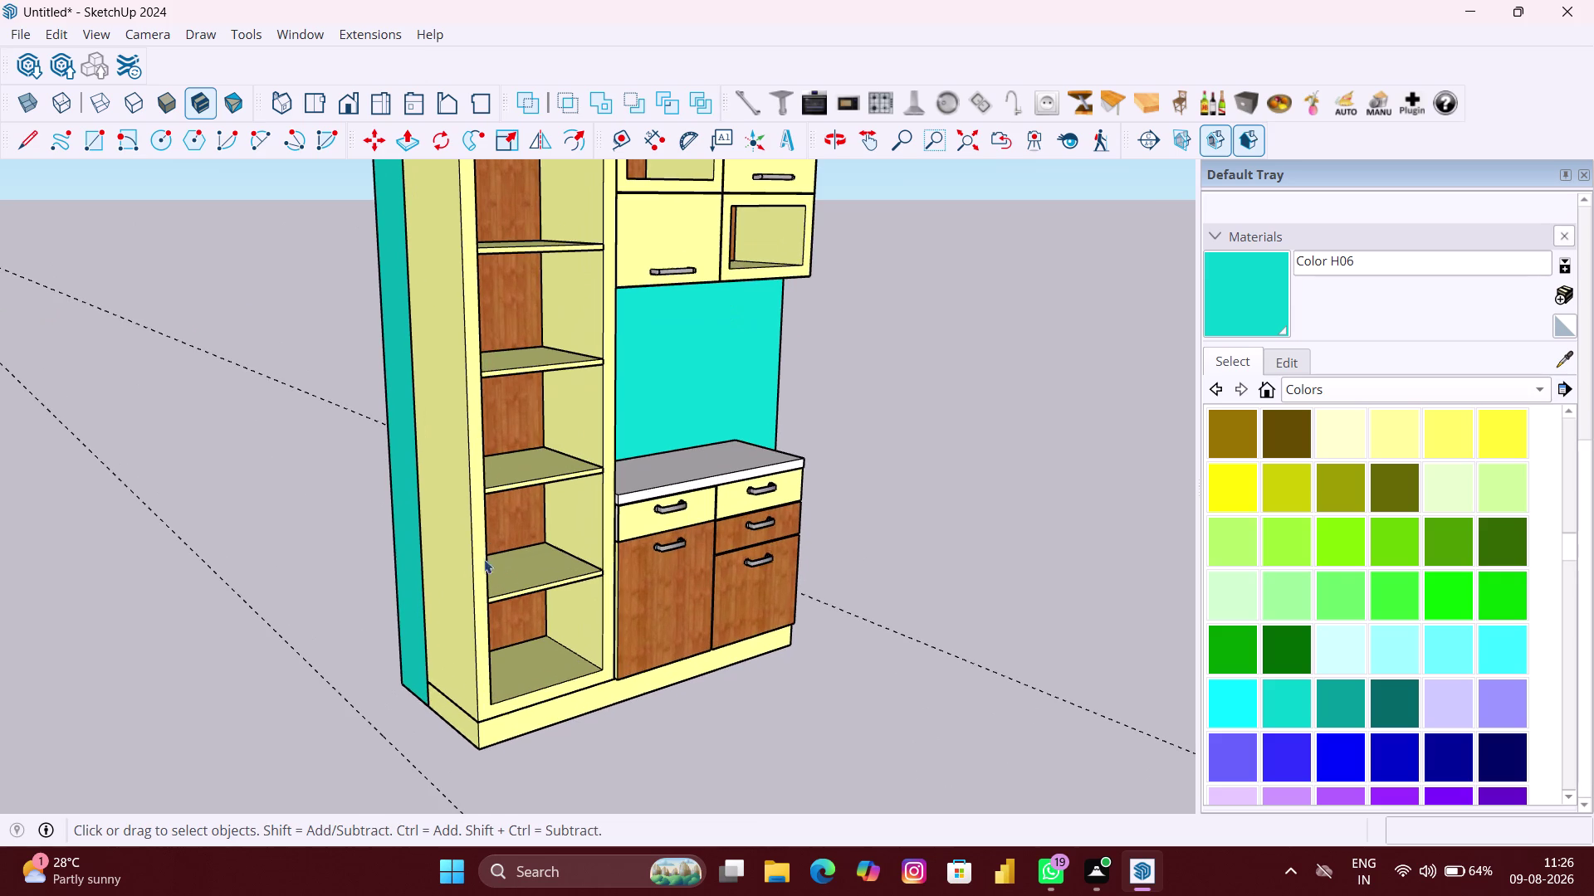
scroll(up, 3)
middle_drag(418, 610, 419, 609)
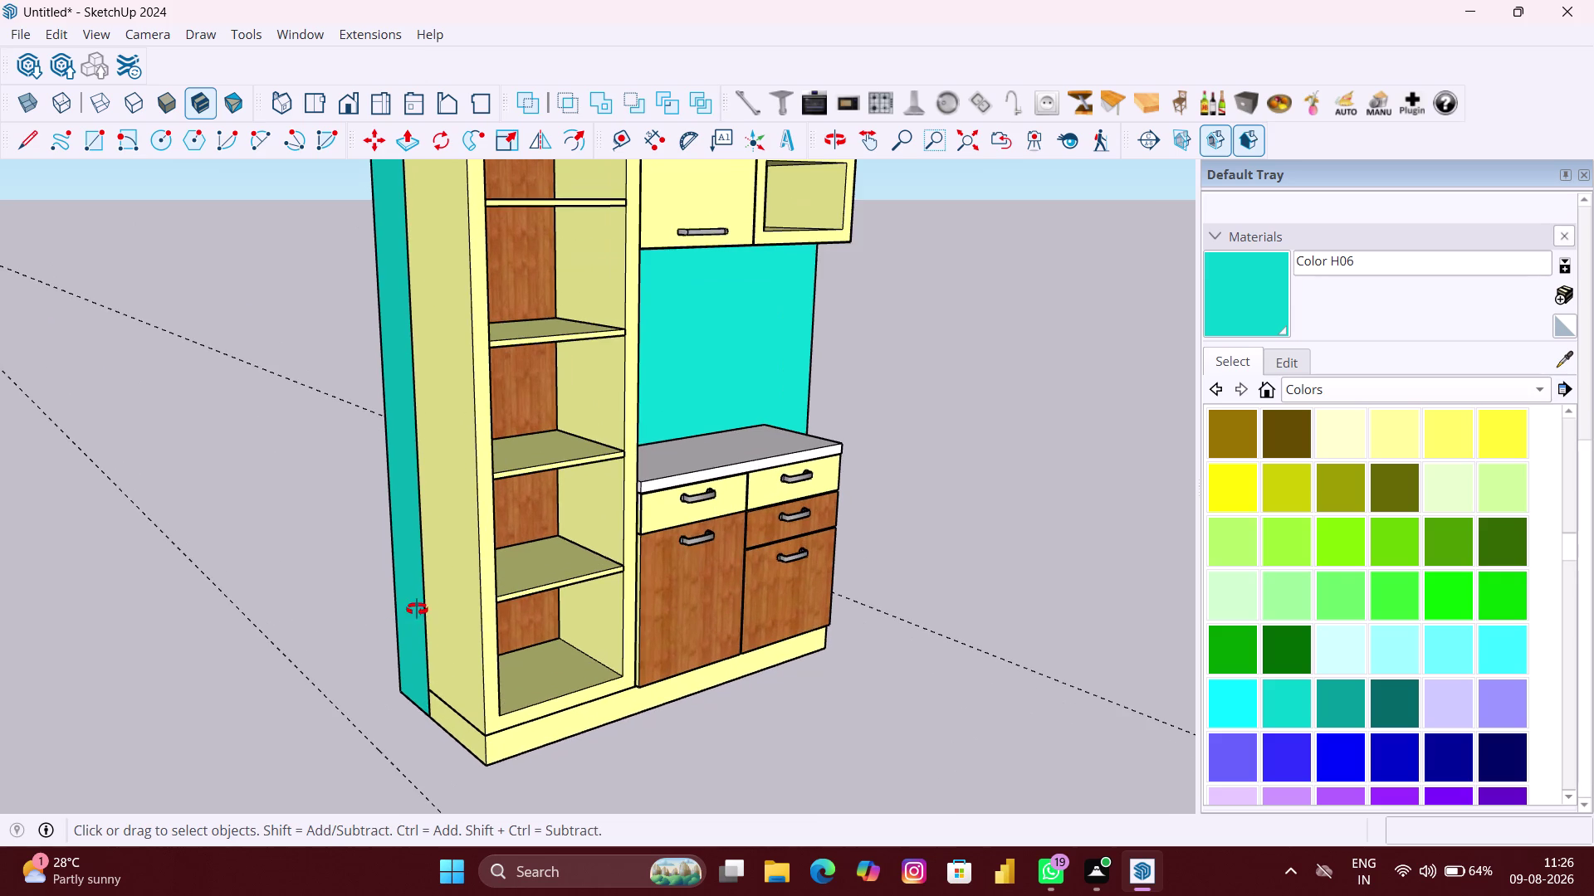
middle_drag(419, 609, 361, 610)
scroll(up, 3)
middle_drag(426, 602, 415, 600)
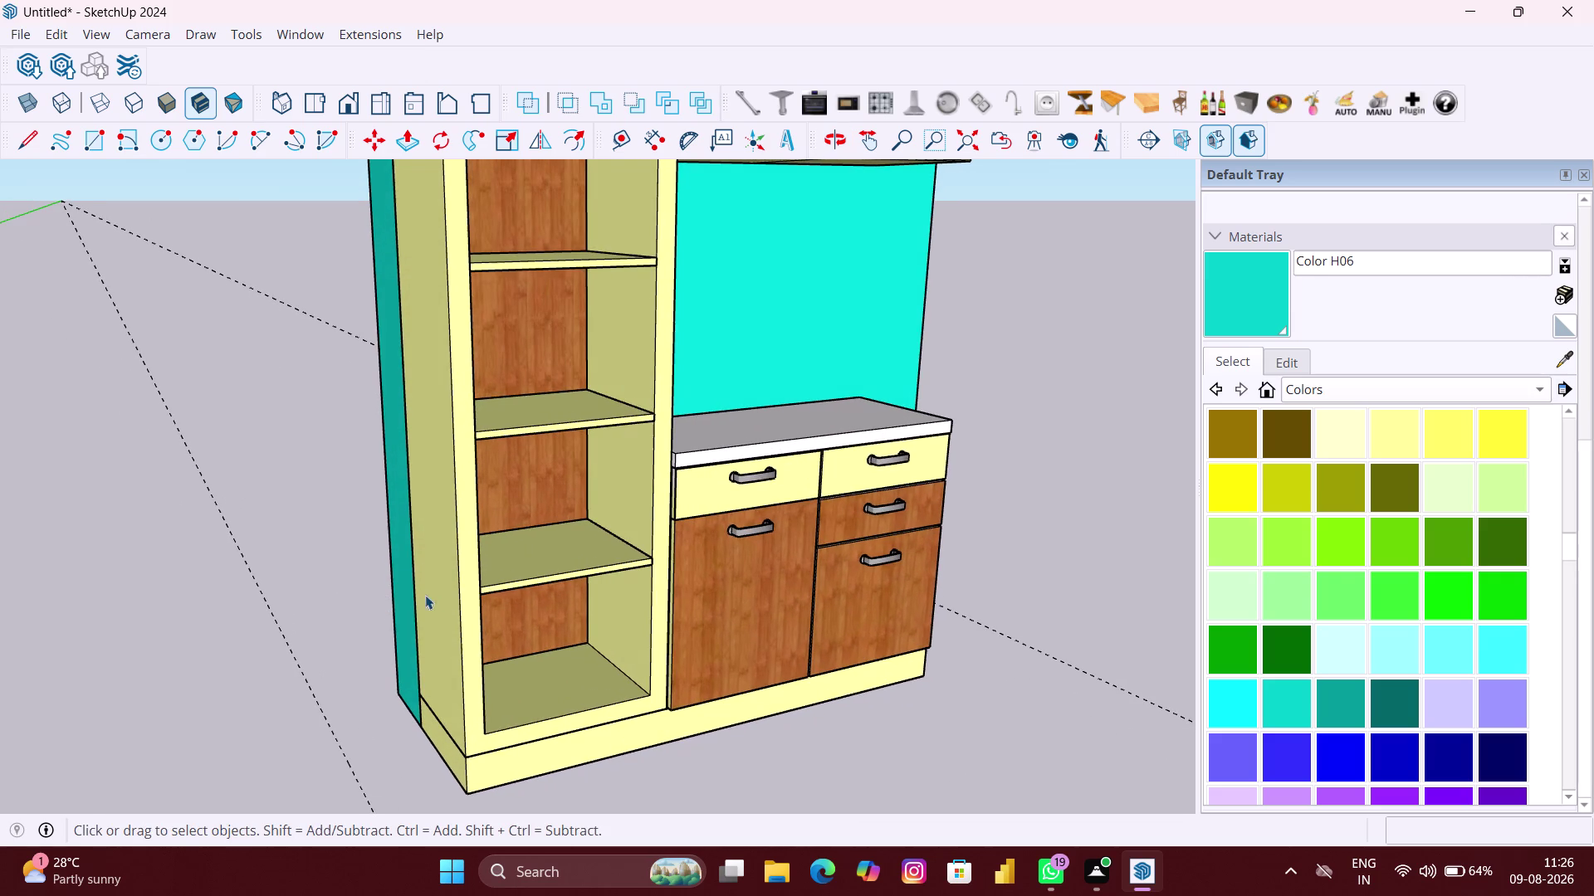
Open the crockery unit group and inspect its side panel against the wall.
click(545, 511)
double_click(537, 509)
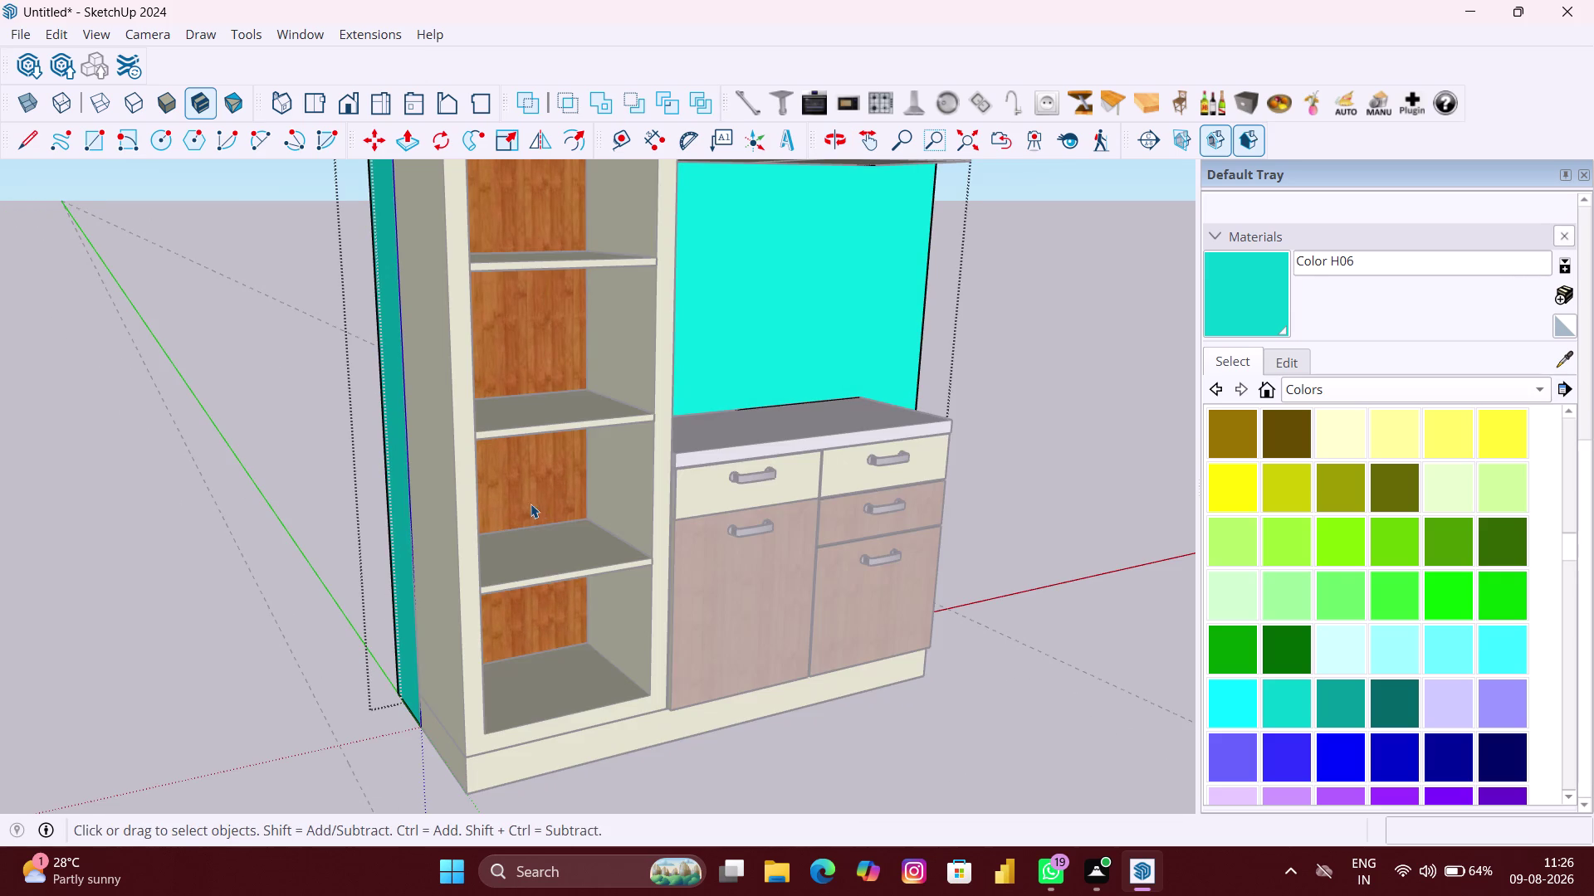
click(528, 498)
scroll(down, 3)
scroll(up, 3)
middle_drag(438, 513, 440, 513)
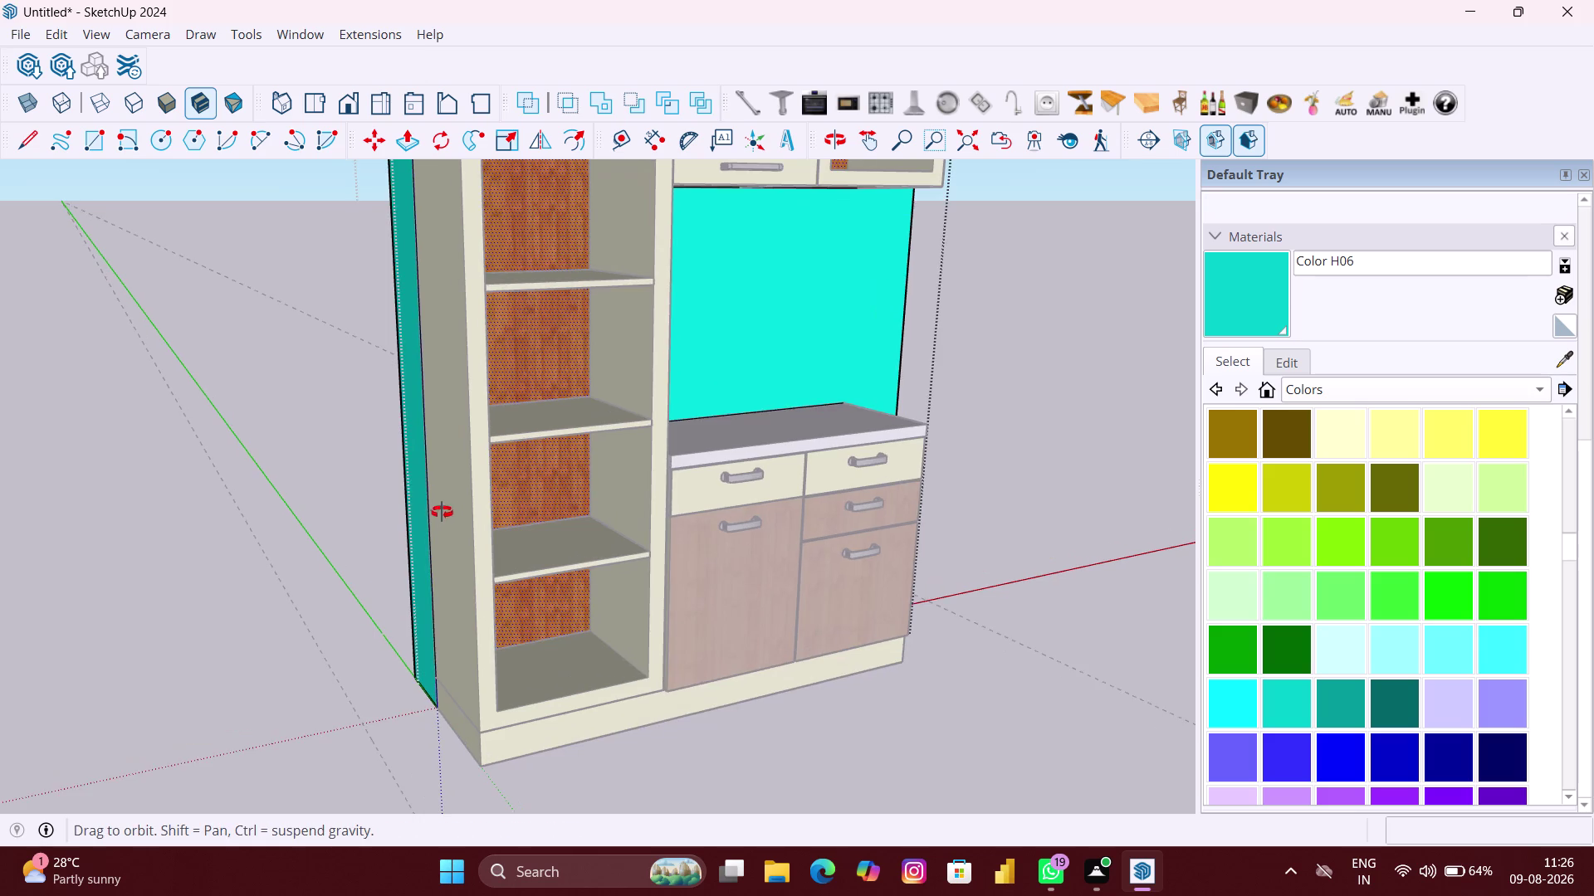
middle_drag(440, 513, 769, 497)
scroll(up, 3)
middle_drag(534, 526, 569, 525)
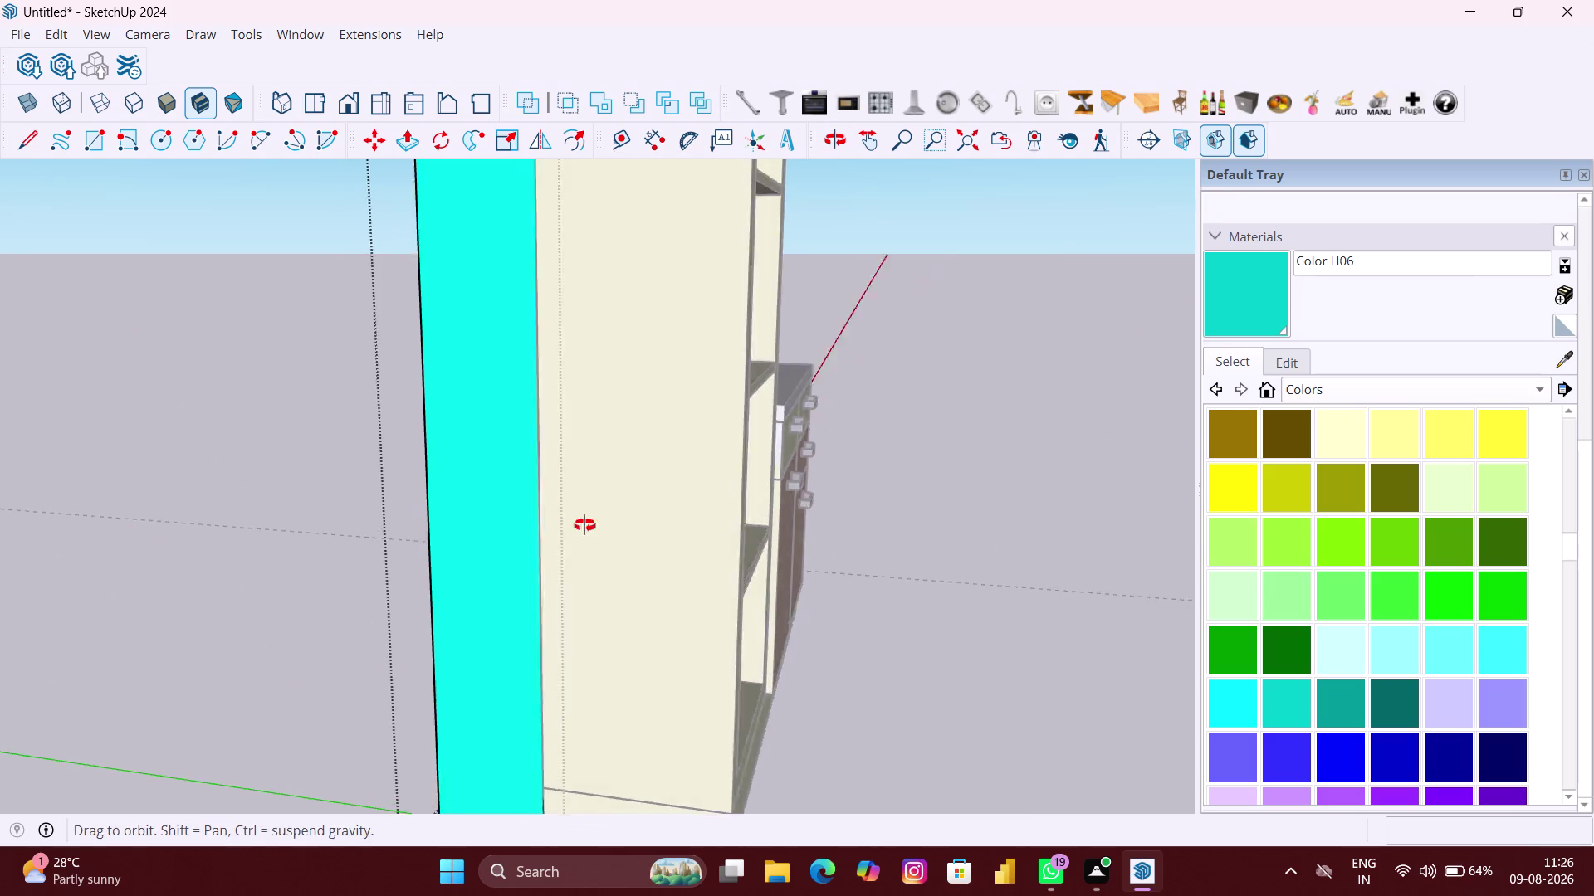
middle_drag(569, 525, 608, 525)
Orbit back to a front view, exit the group, and open 3D Warehouse.
scroll(up, 3)
scroll(down, 3)
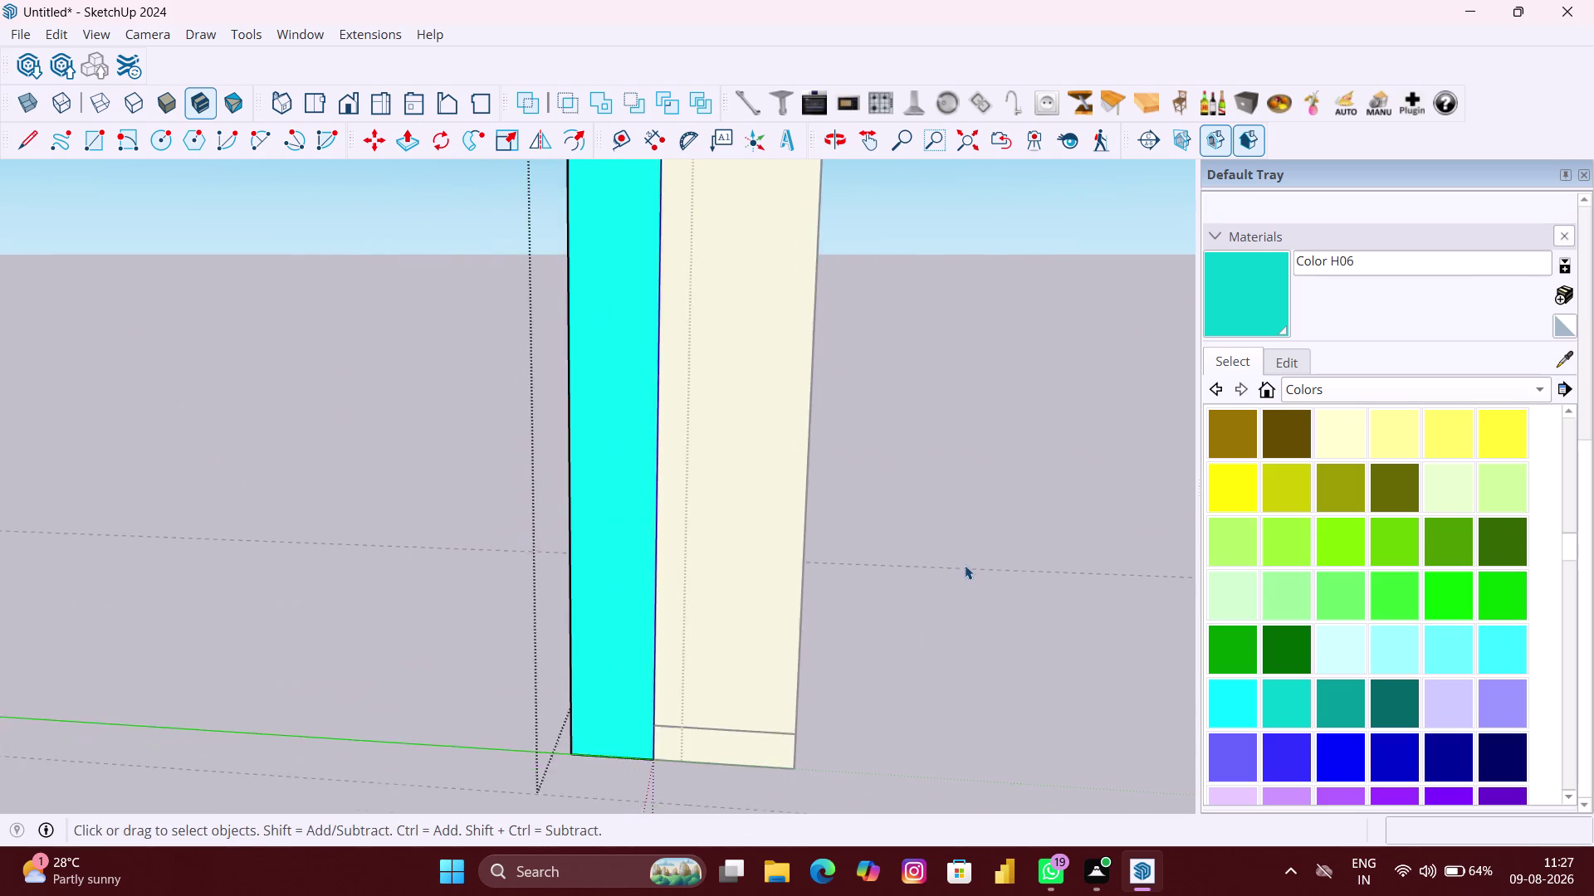
scroll(down, 3)
middle_drag(966, 564, 558, 541)
scroll(down, 3)
middle_drag(953, 534, 804, 524)
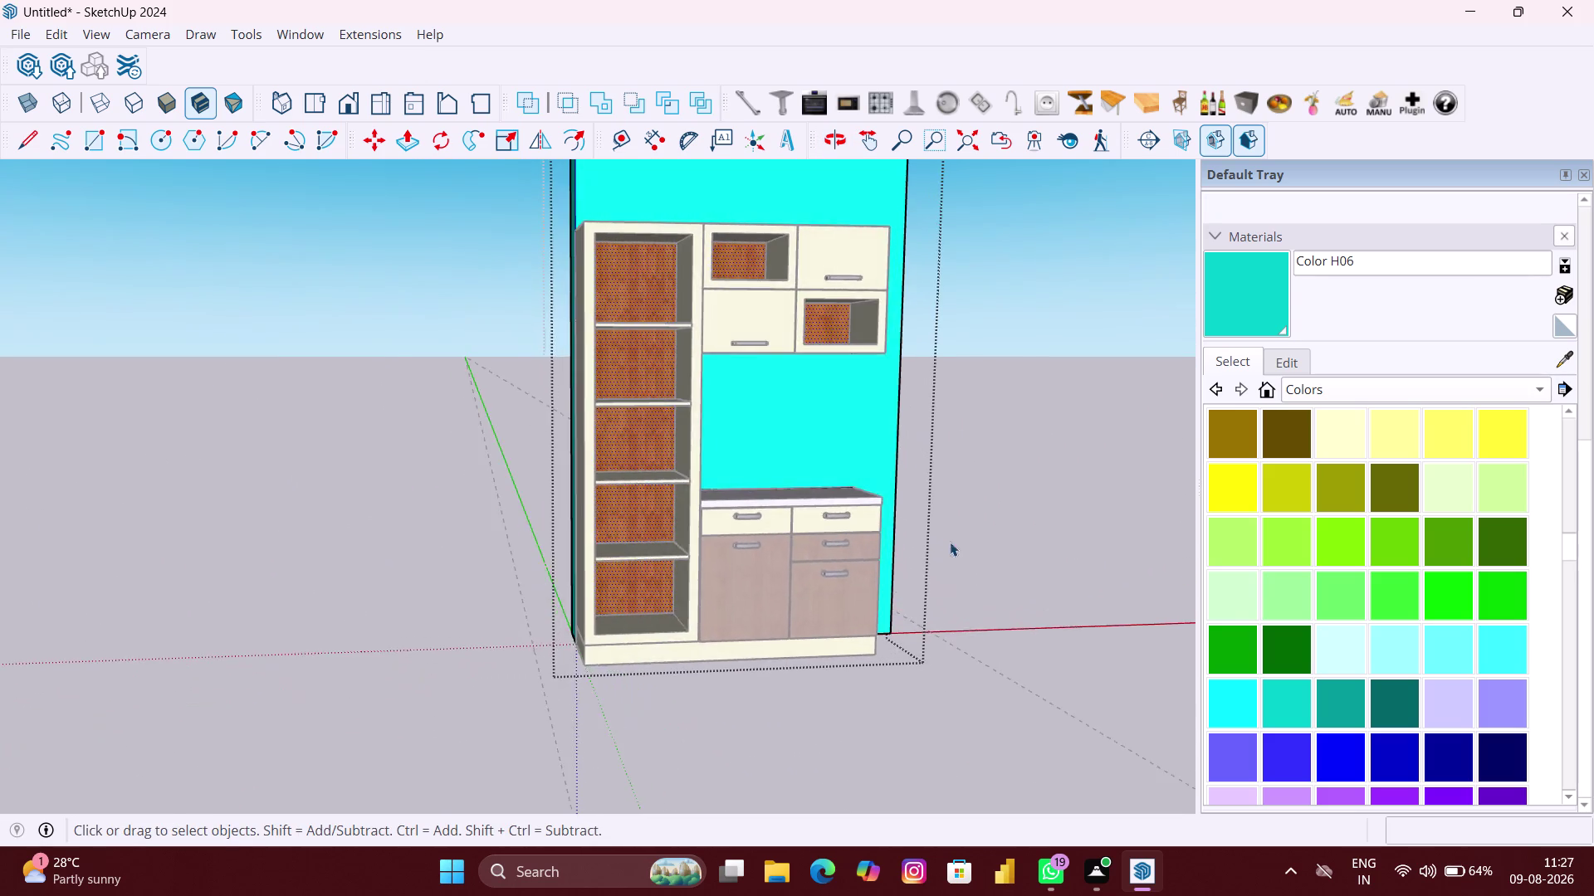
scroll(down, 3)
click(1064, 561)
middle_drag(969, 539, 898, 543)
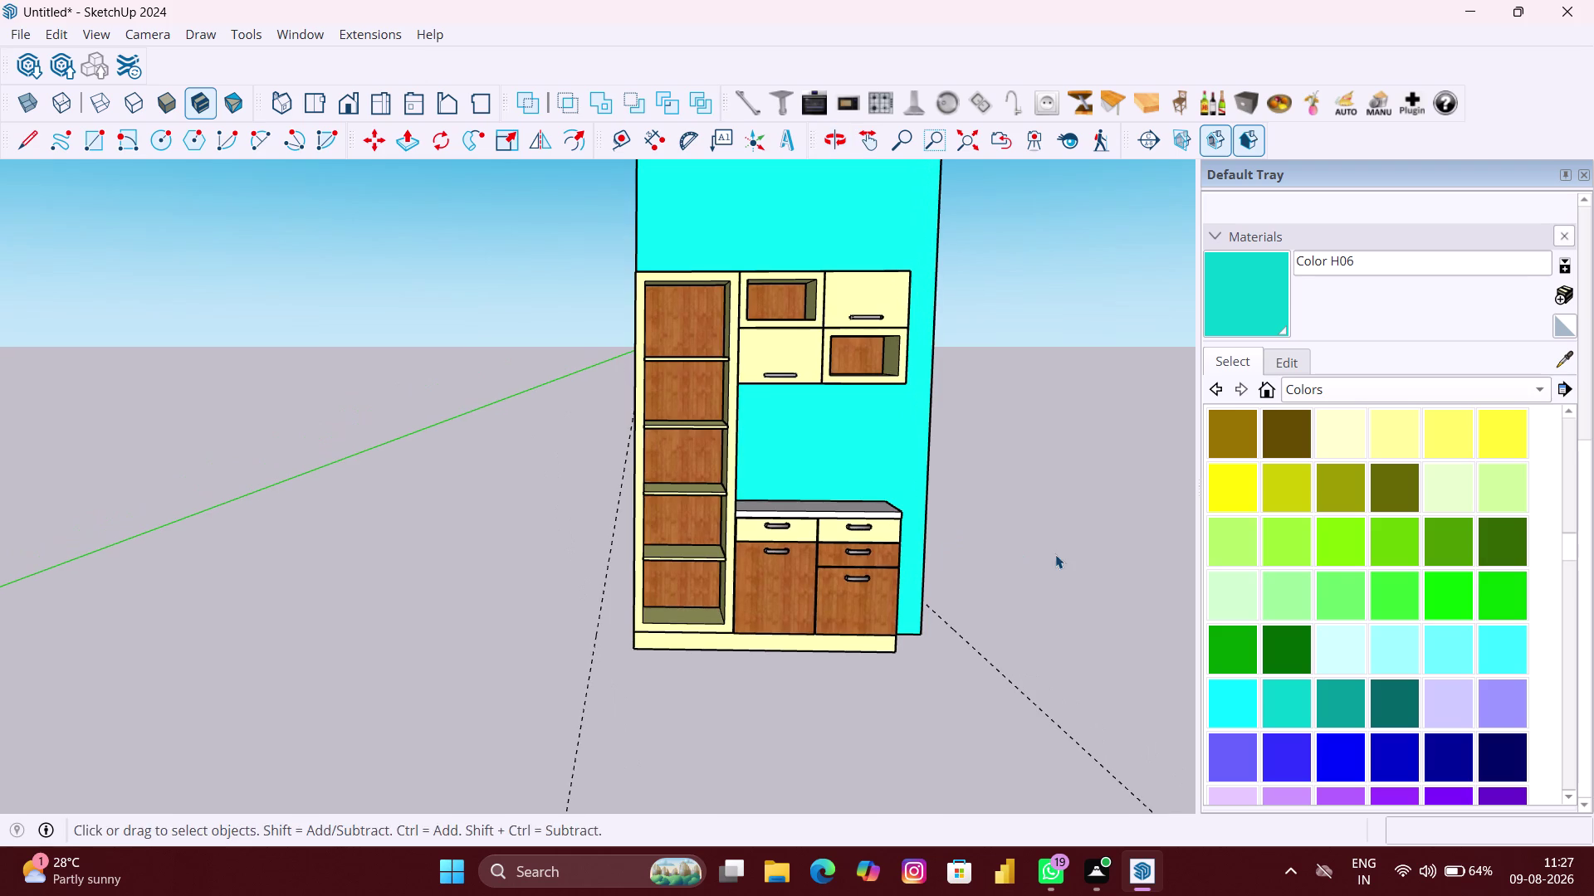
middle_drag(1055, 554, 1020, 609)
scroll(up, 3)
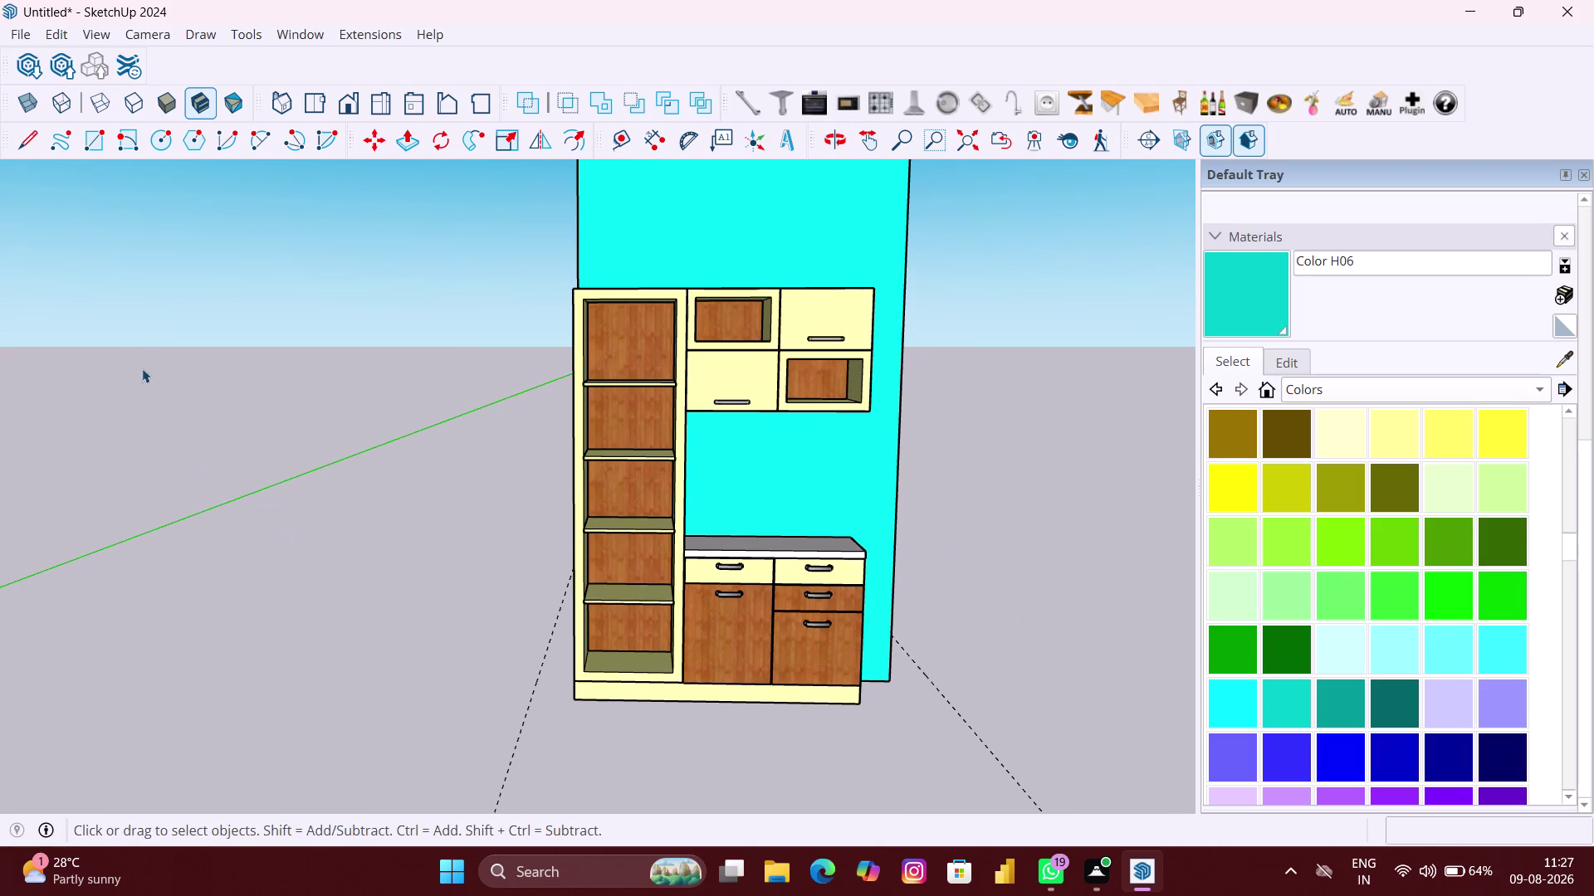
click(31, 55)
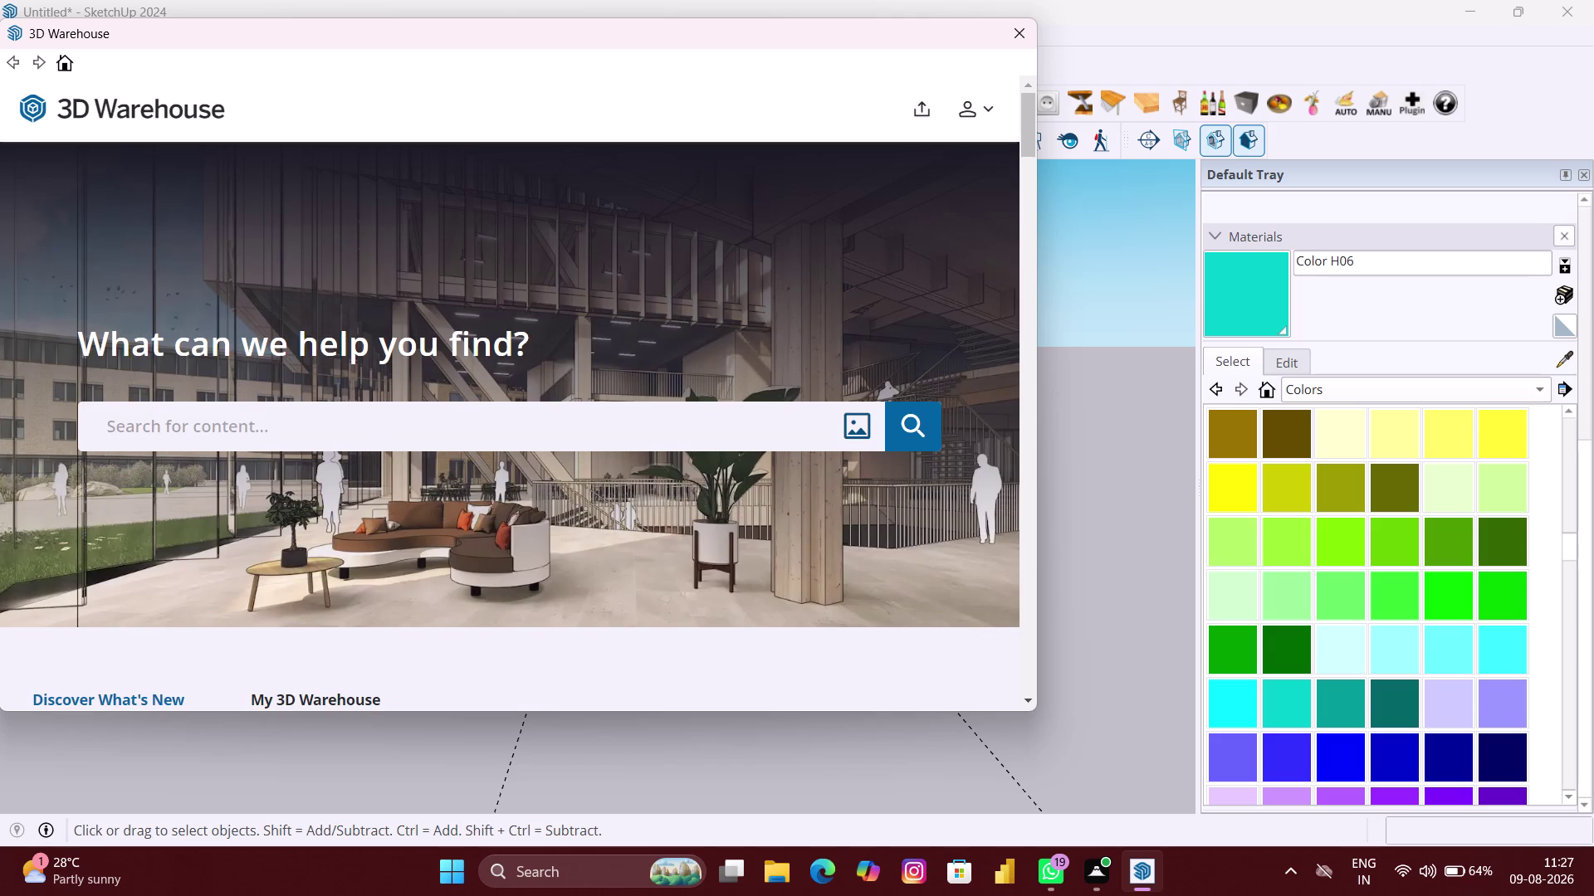
Search 3D Warehouse for 'CROCKERY'.
click(373, 422)
key(c)
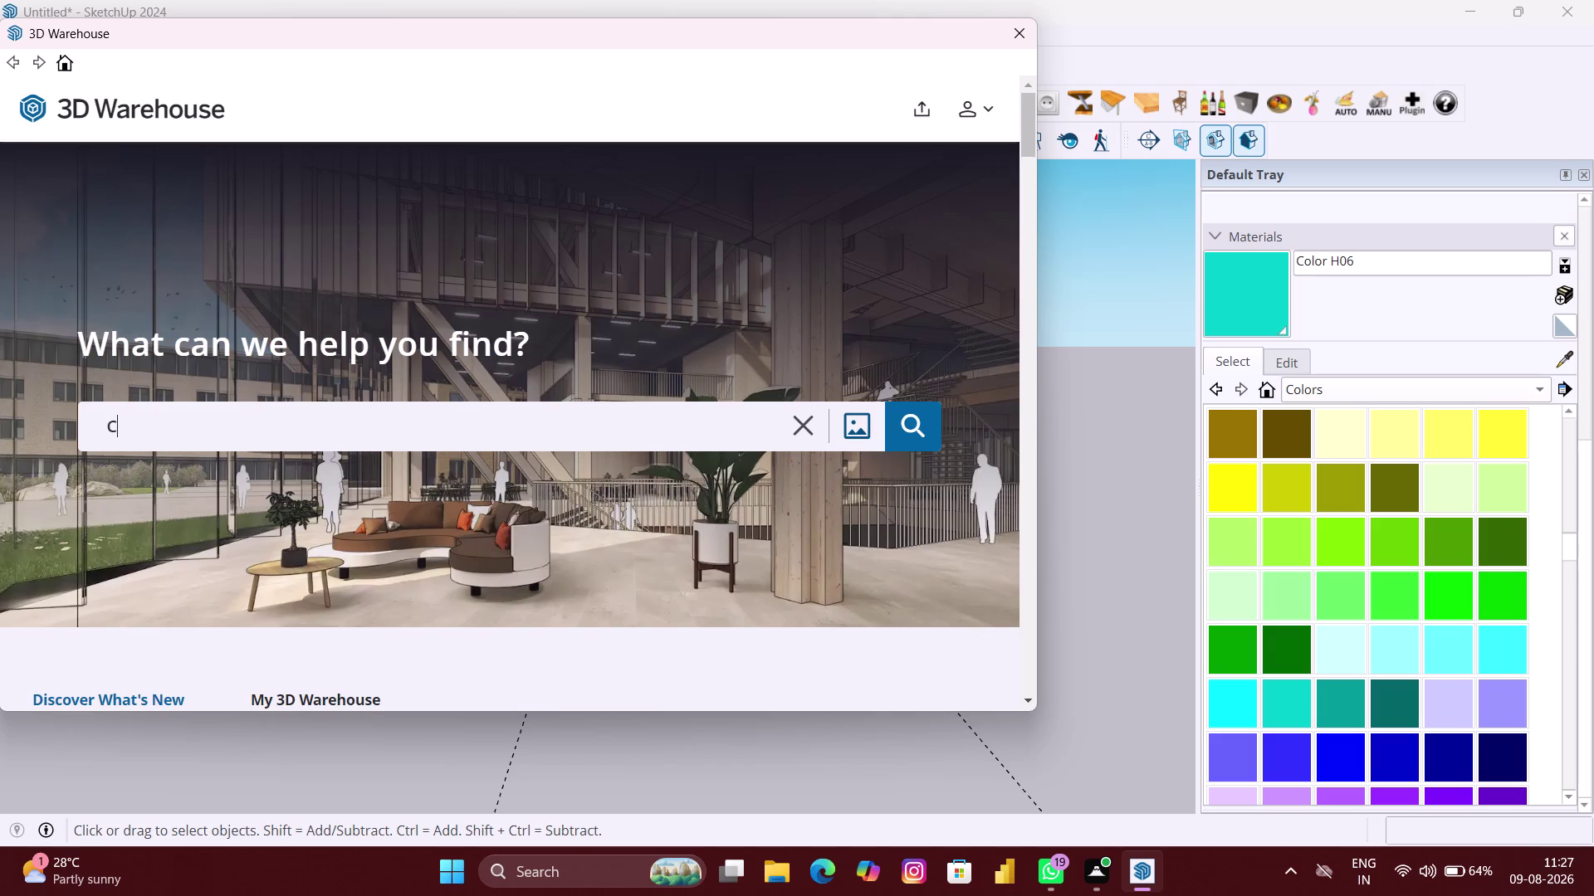
text(RO)
key(c)
key(k)
text(ER)
text(Y)
key(Return)
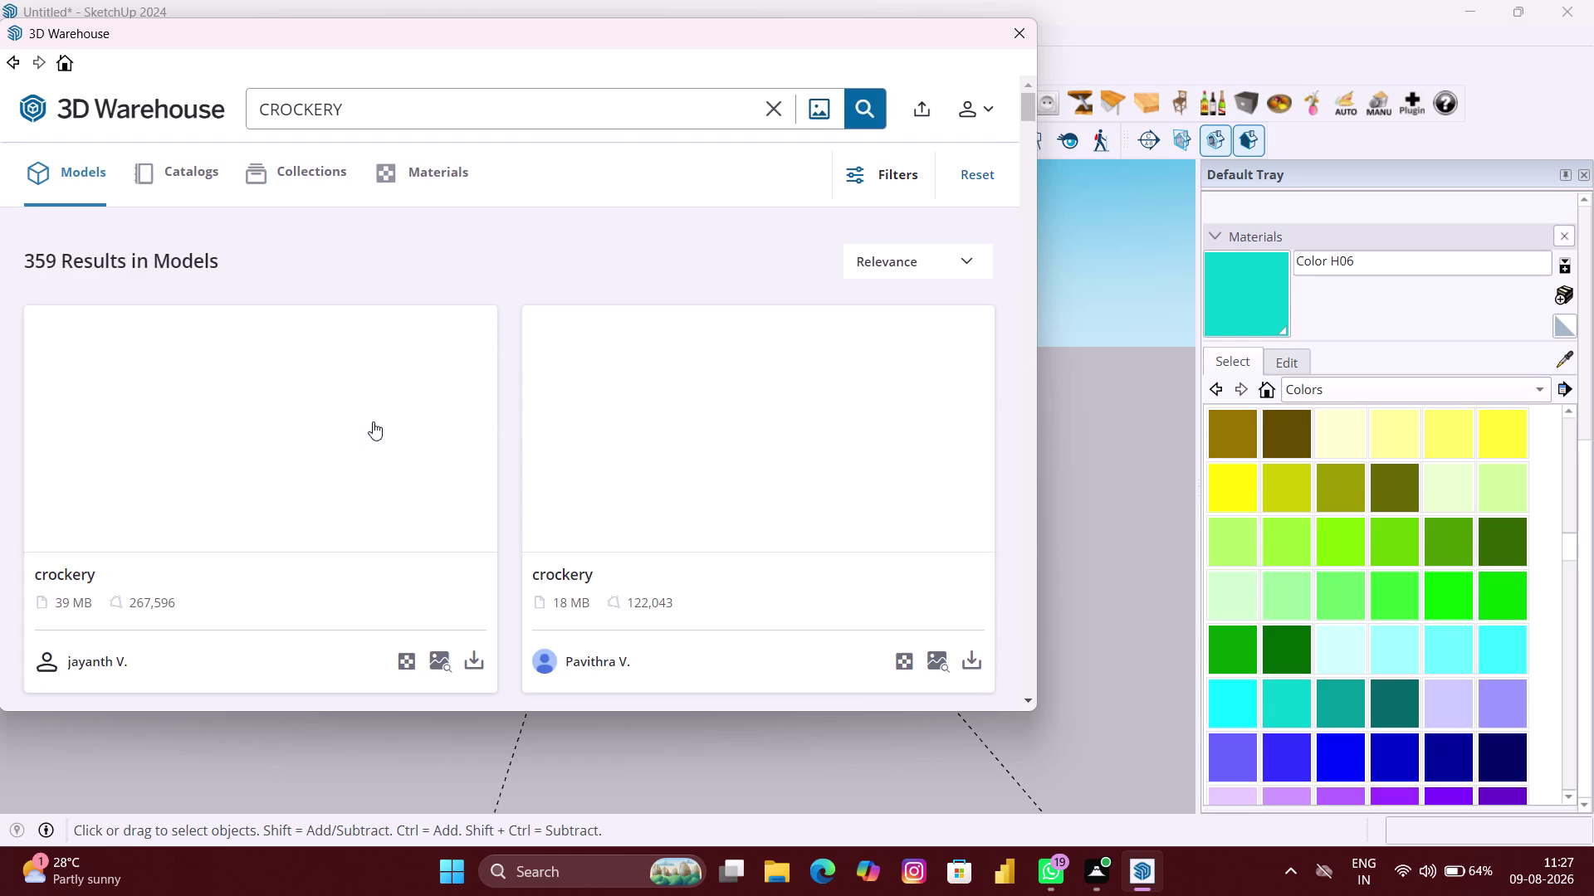
Scroll down through the crockery model results.
scroll(down, 3)
scroll(down, 3)
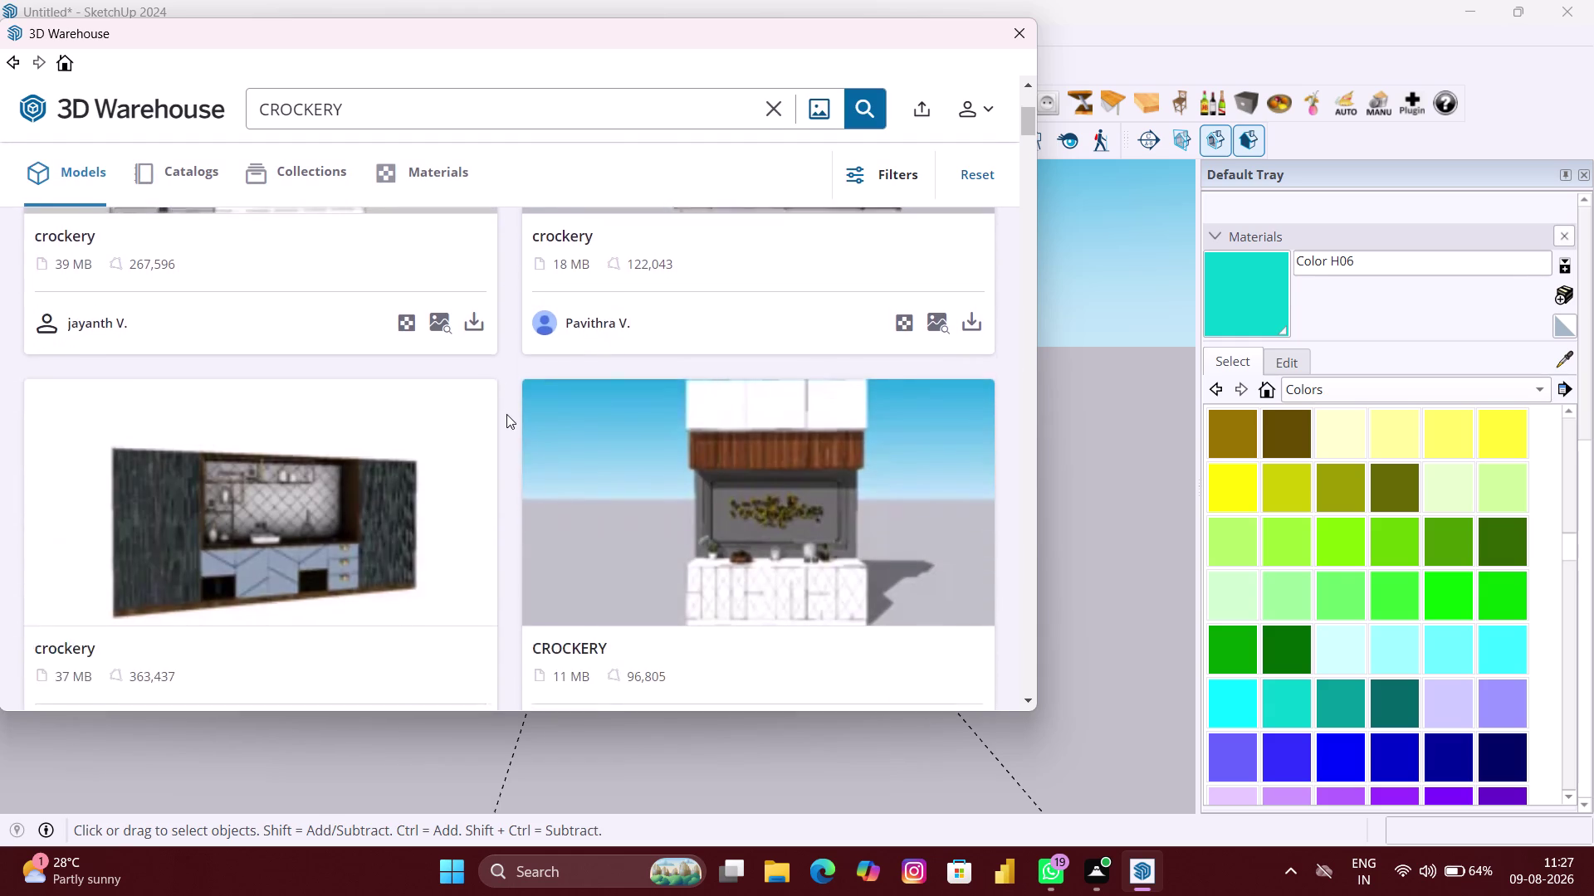
scroll(down, 3)
scroll(down, 3)
scroll(down, 3)
scroll(down, 3)
scroll(down, 3)
scroll(down, 3)
scroll(down, 3)
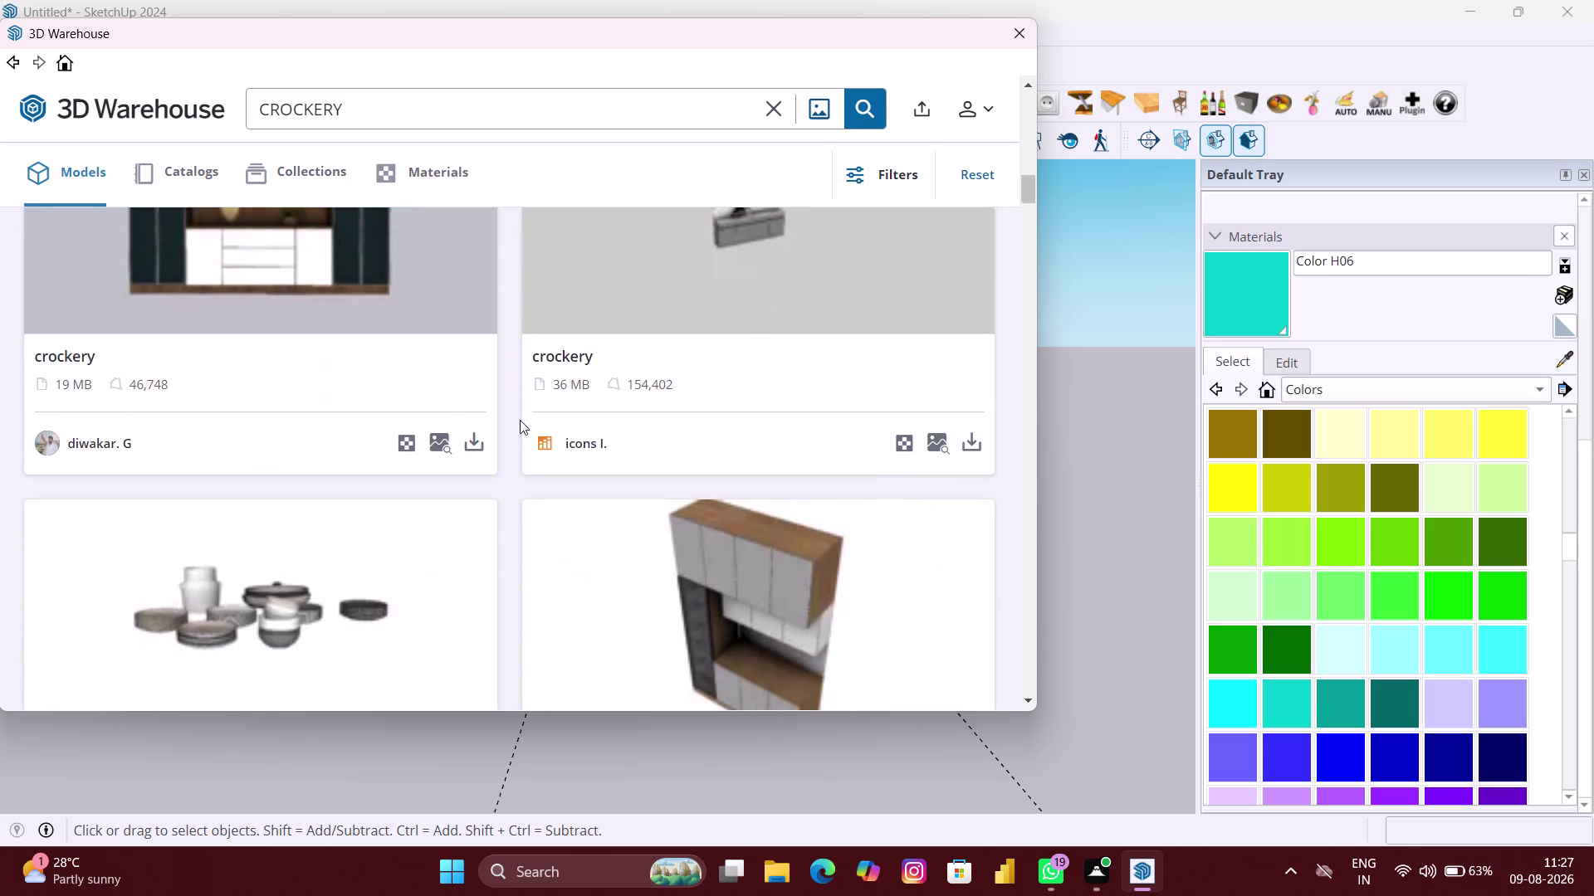
scroll(down, 3)
scroll(down, 3)
scroll(down, 3)
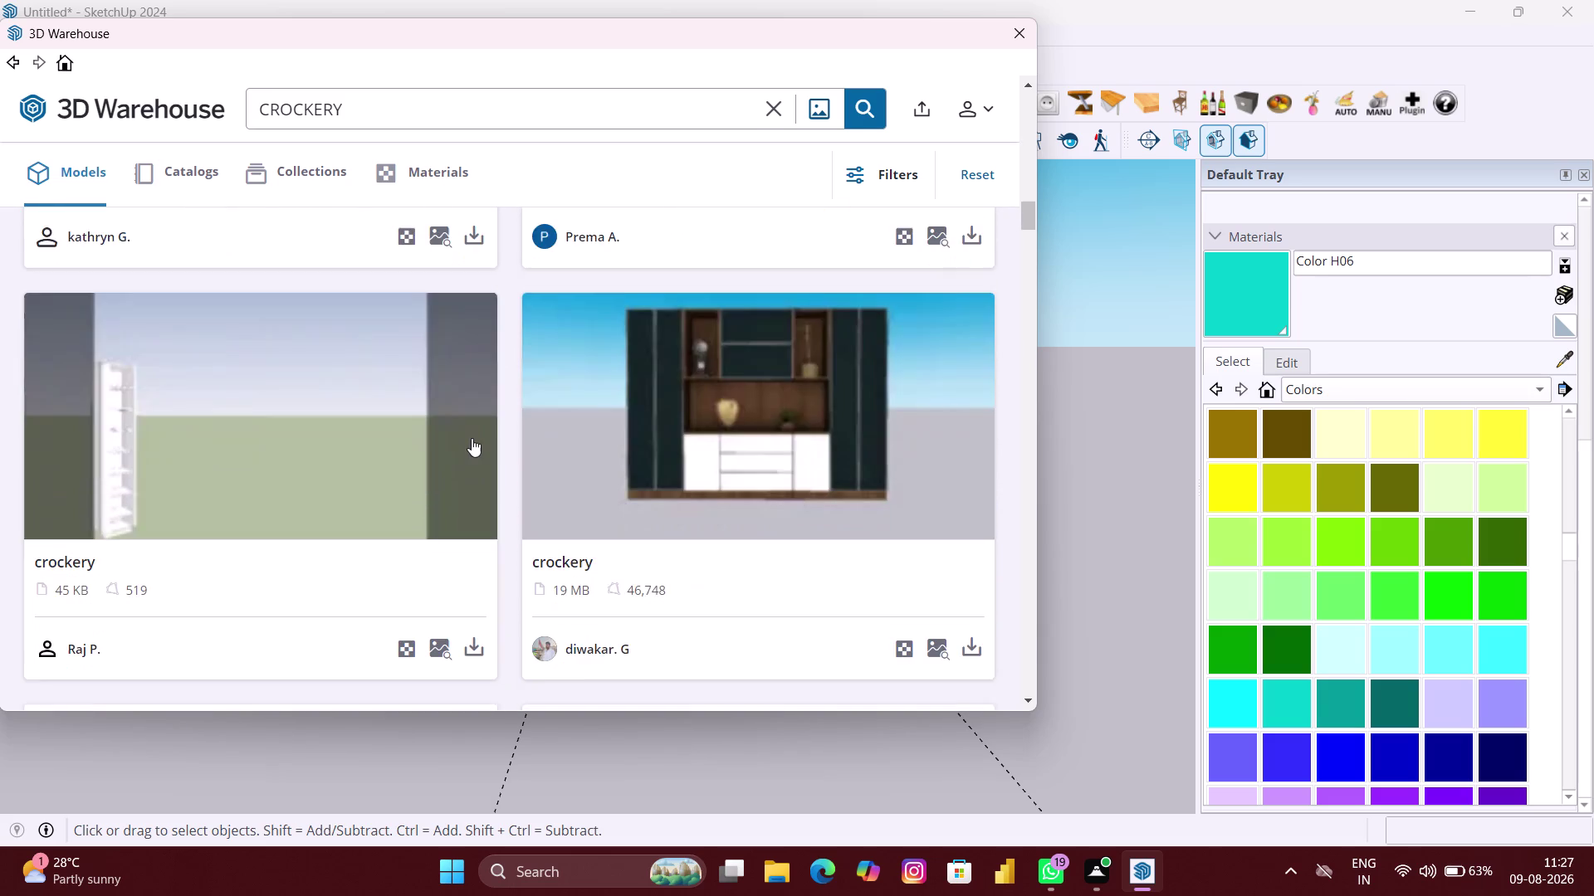
scroll(down, 3)
scroll(down, 3)
scroll(down, 3)
scroll(down, 3)
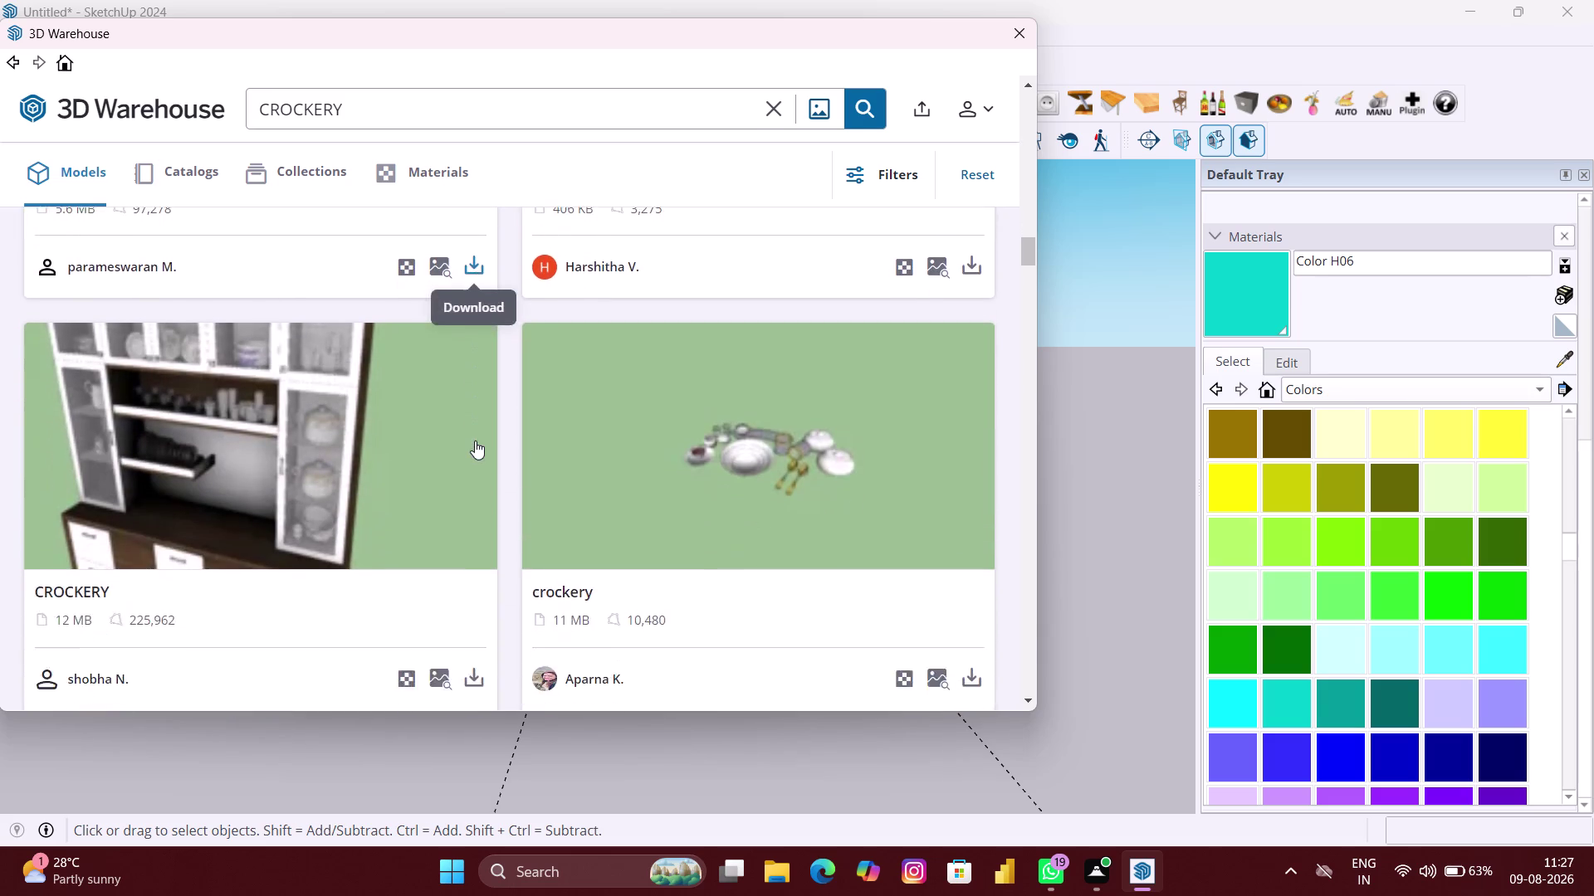
scroll(down, 3)
scroll(down, 3)
scroll(down, 3)
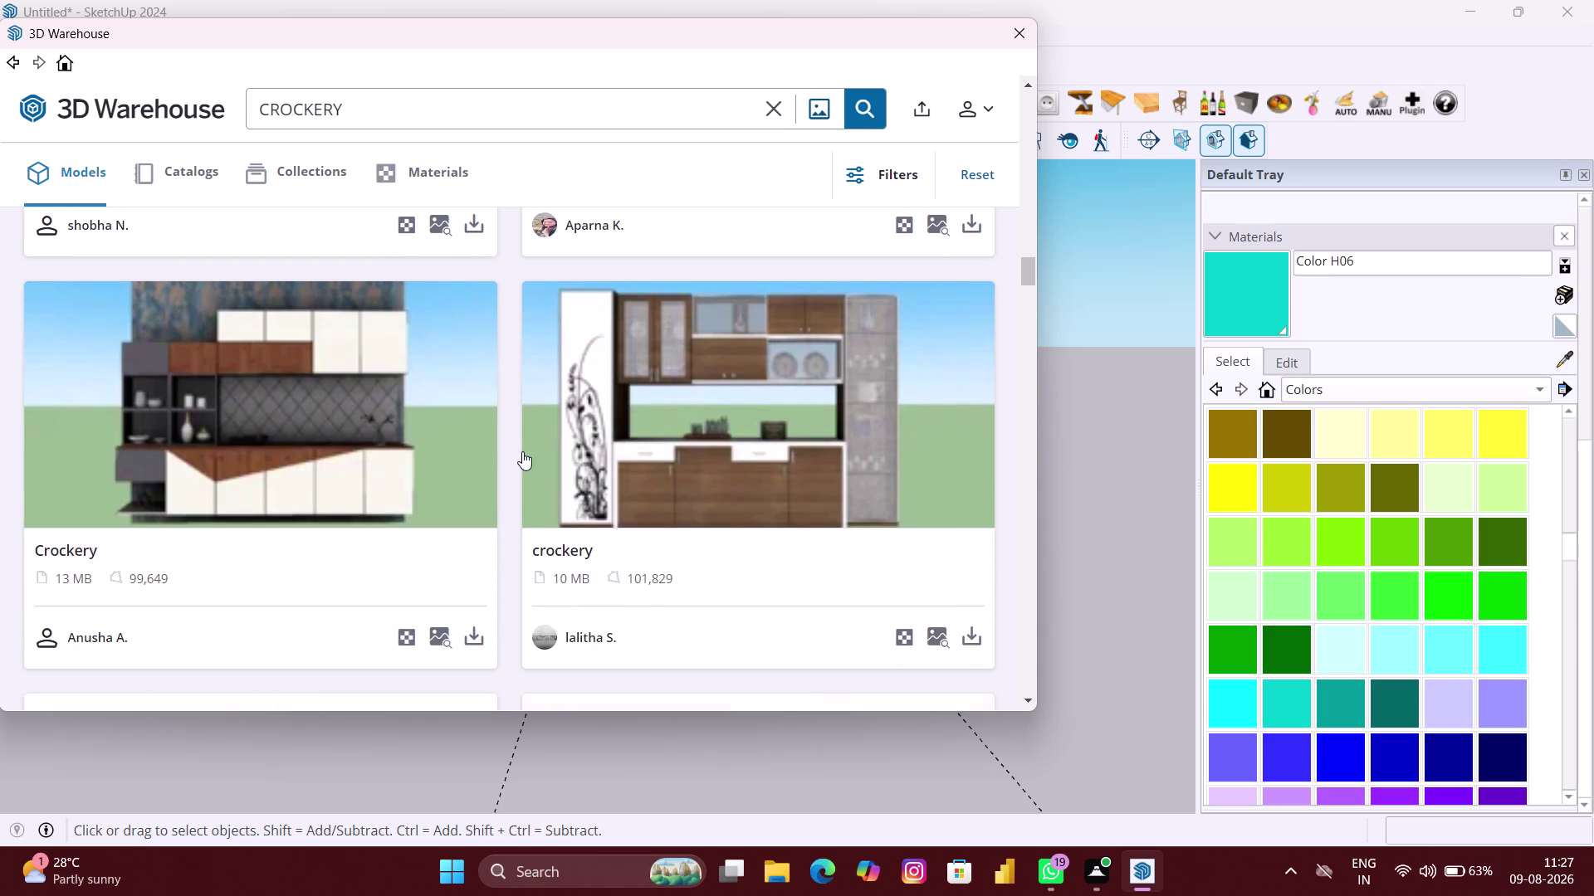
scroll(down, 3)
scroll(down, 3)
scroll(down, 3)
scroll(down, 3)
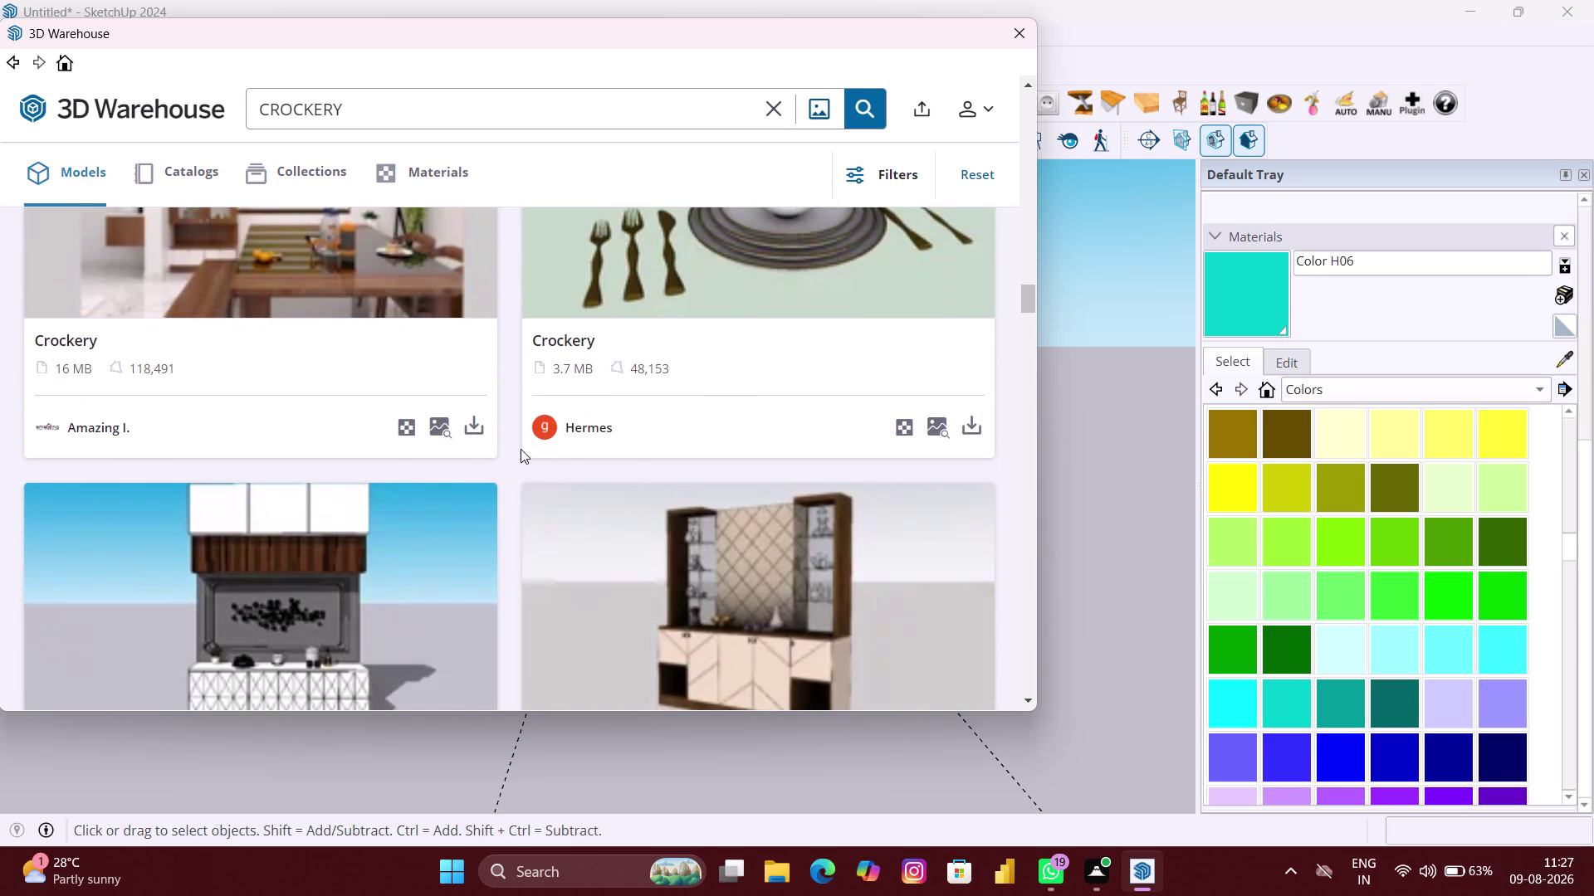
scroll(down, 3)
scroll(down, 3)
scroll(down, 3)
scroll(down, 3)
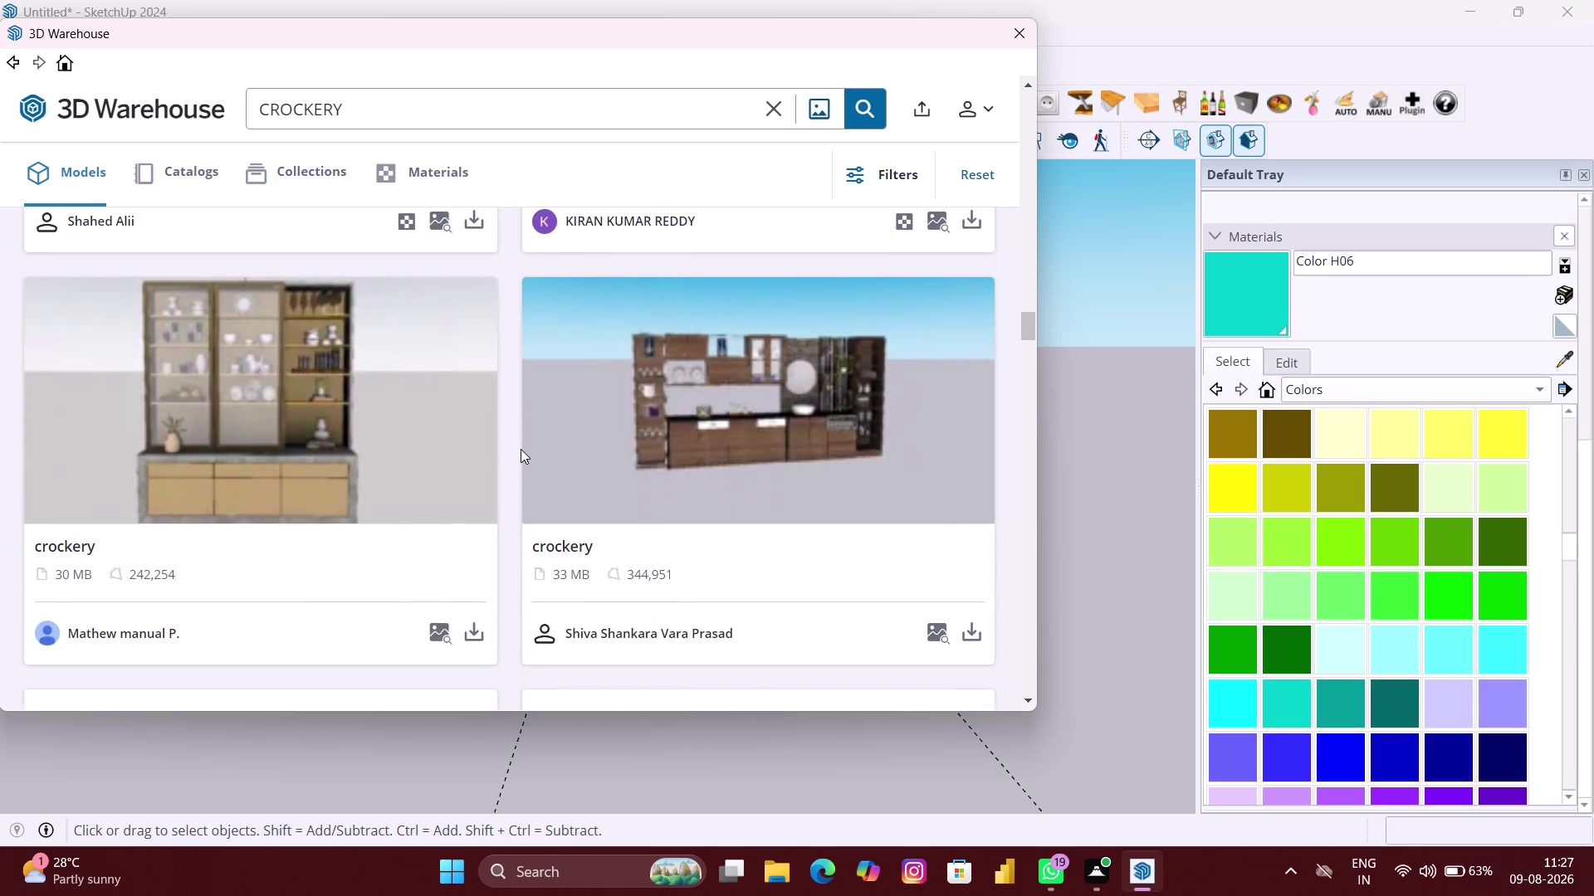
scroll(down, 3)
scroll(down, 3)
scroll(down, 3)
scroll(down, 3)
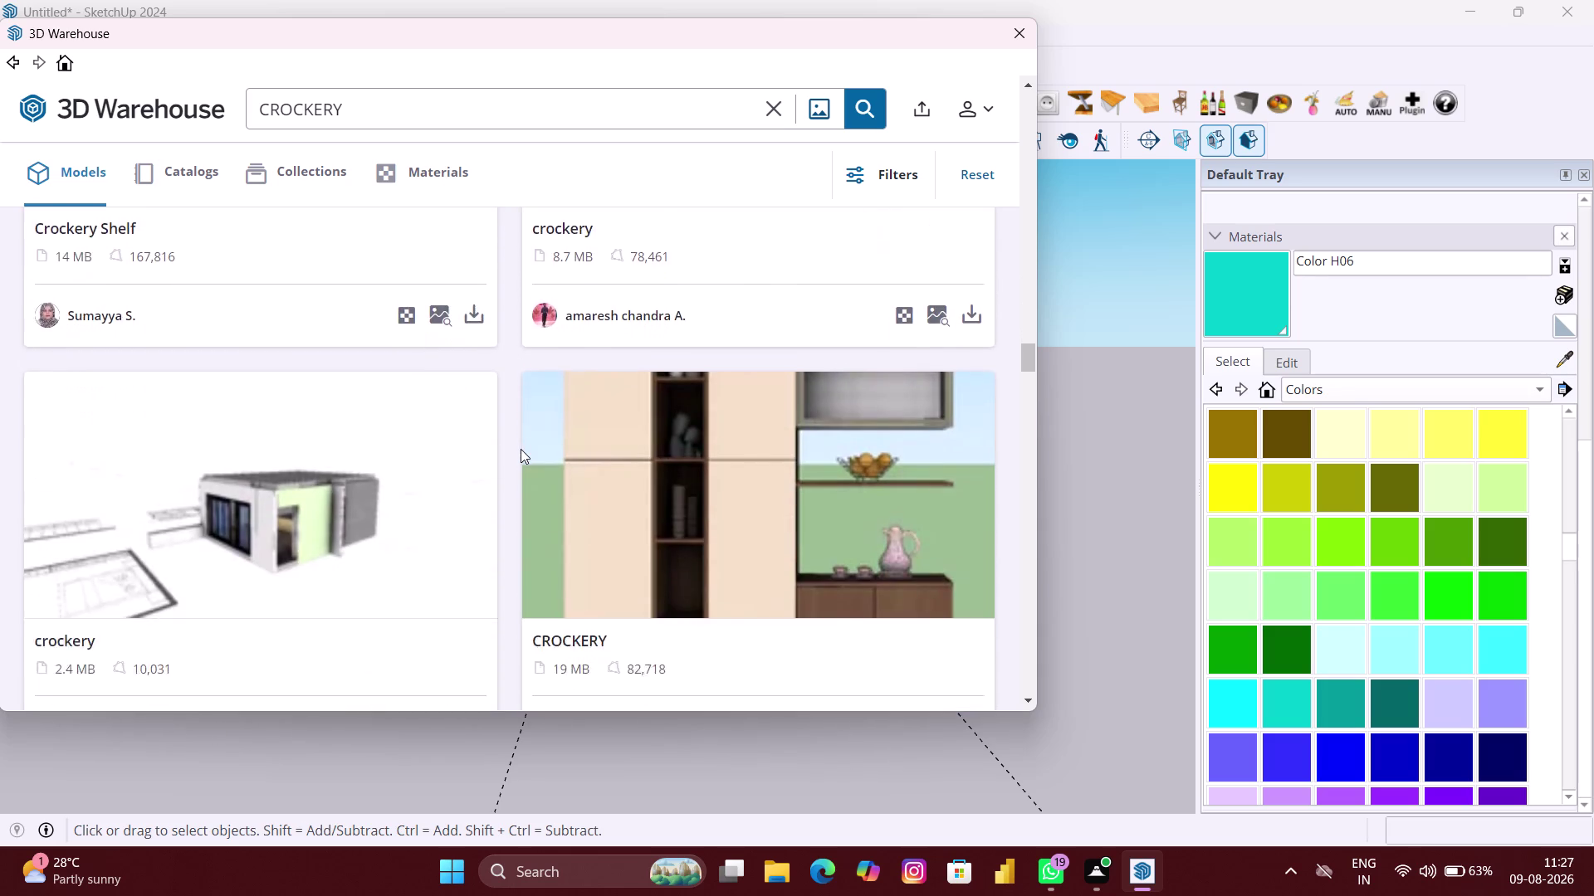
scroll(down, 3)
scroll(down, 3)
scroll(down, 3)
scroll(down, 3)
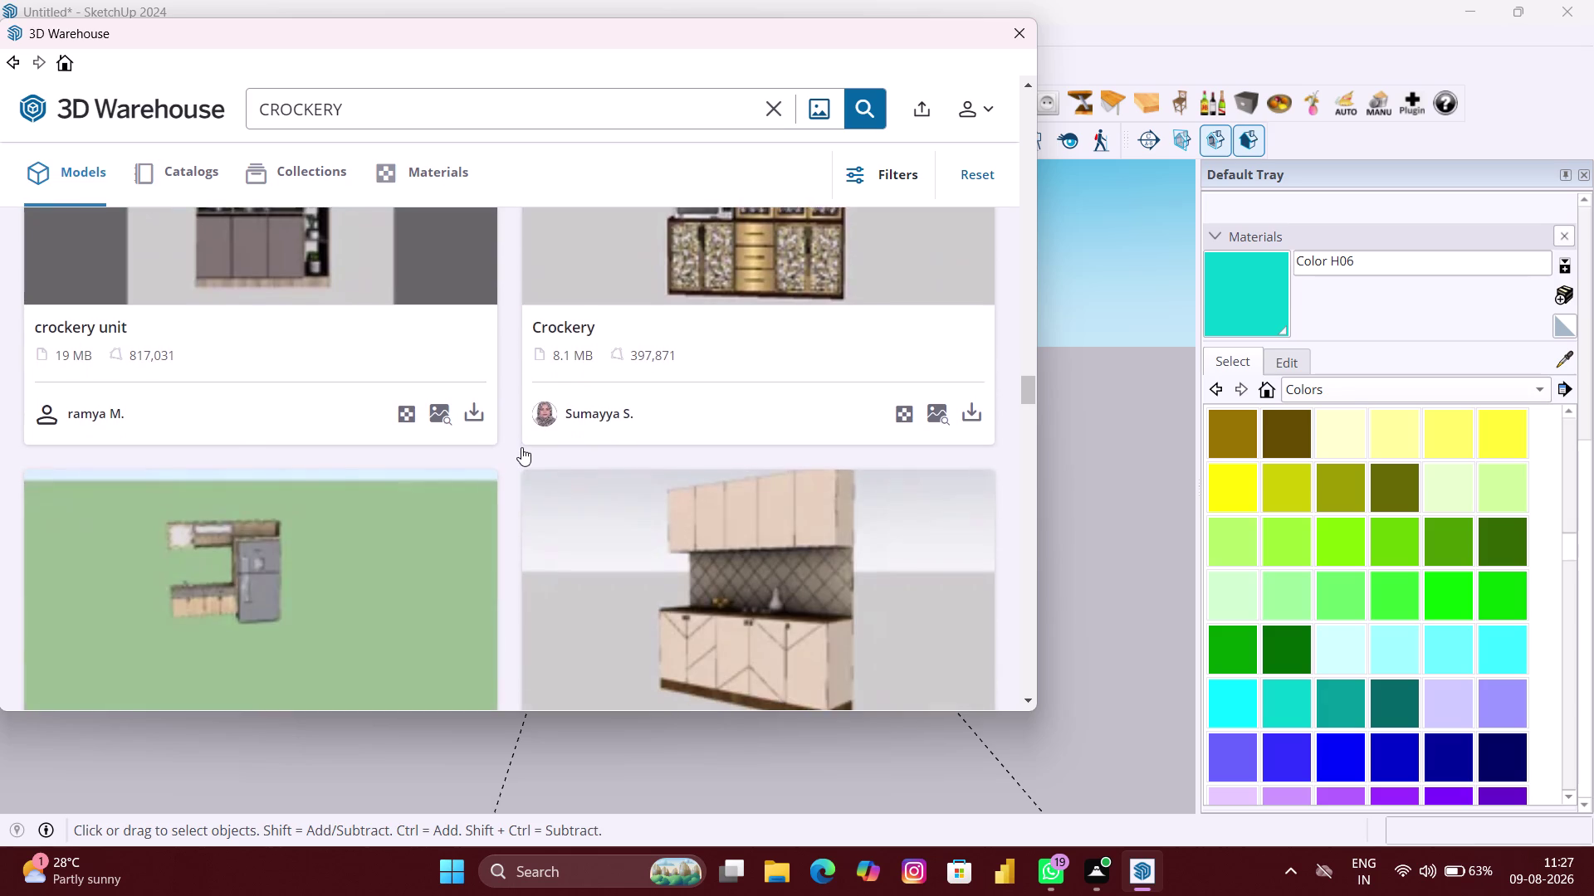
scroll(down, 3)
scroll(down, 3)
scroll(down, 3)
scroll(down, 3)
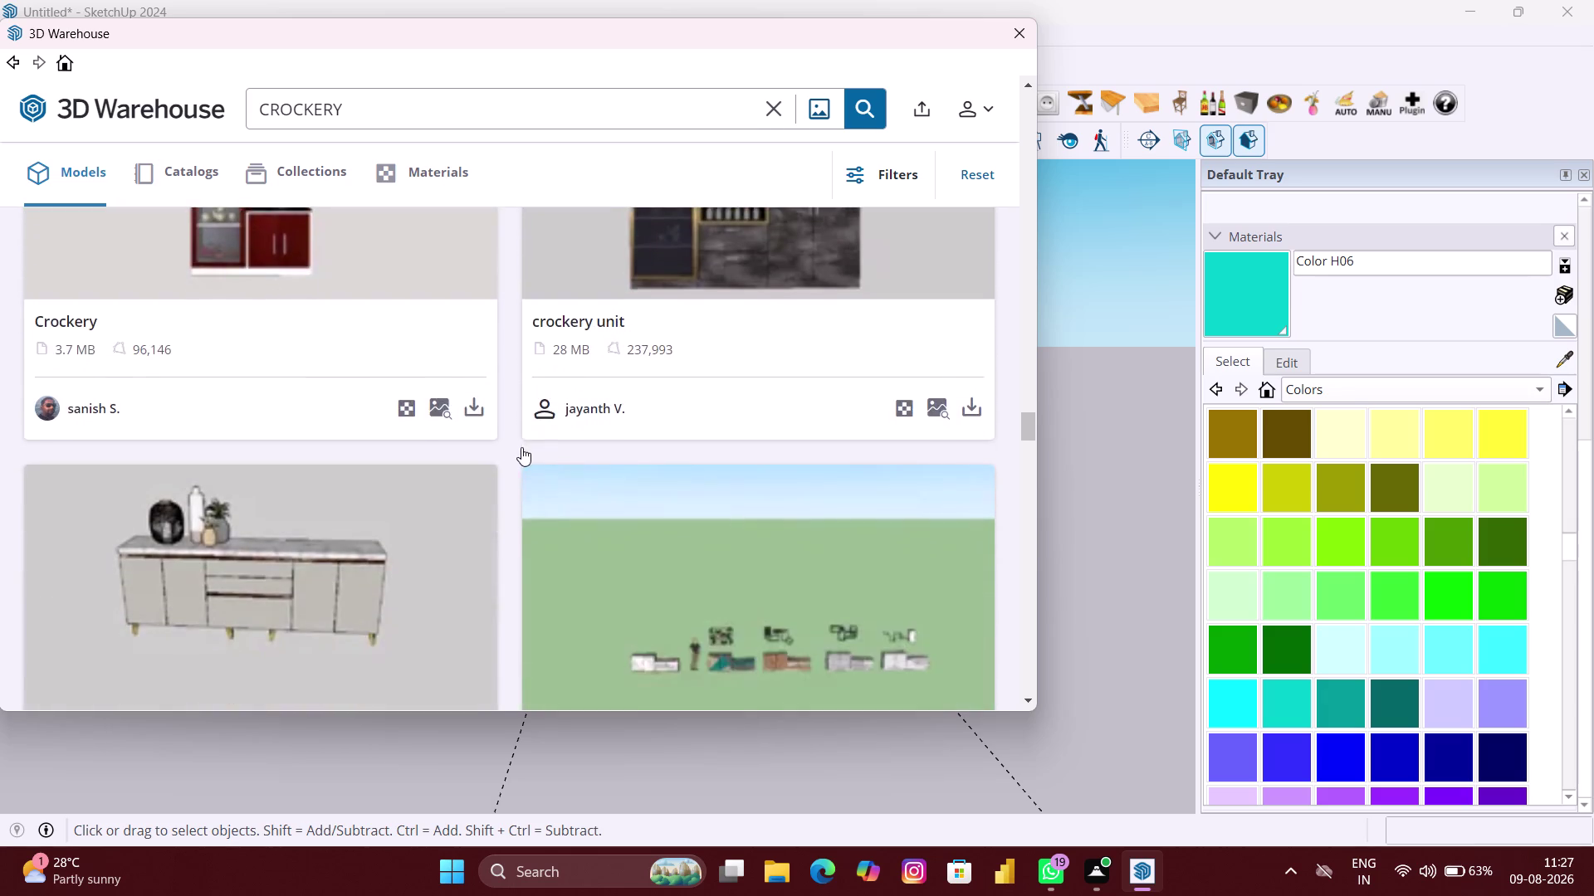
scroll(down, 3)
scroll(down, 3)
scroll(down, 3)
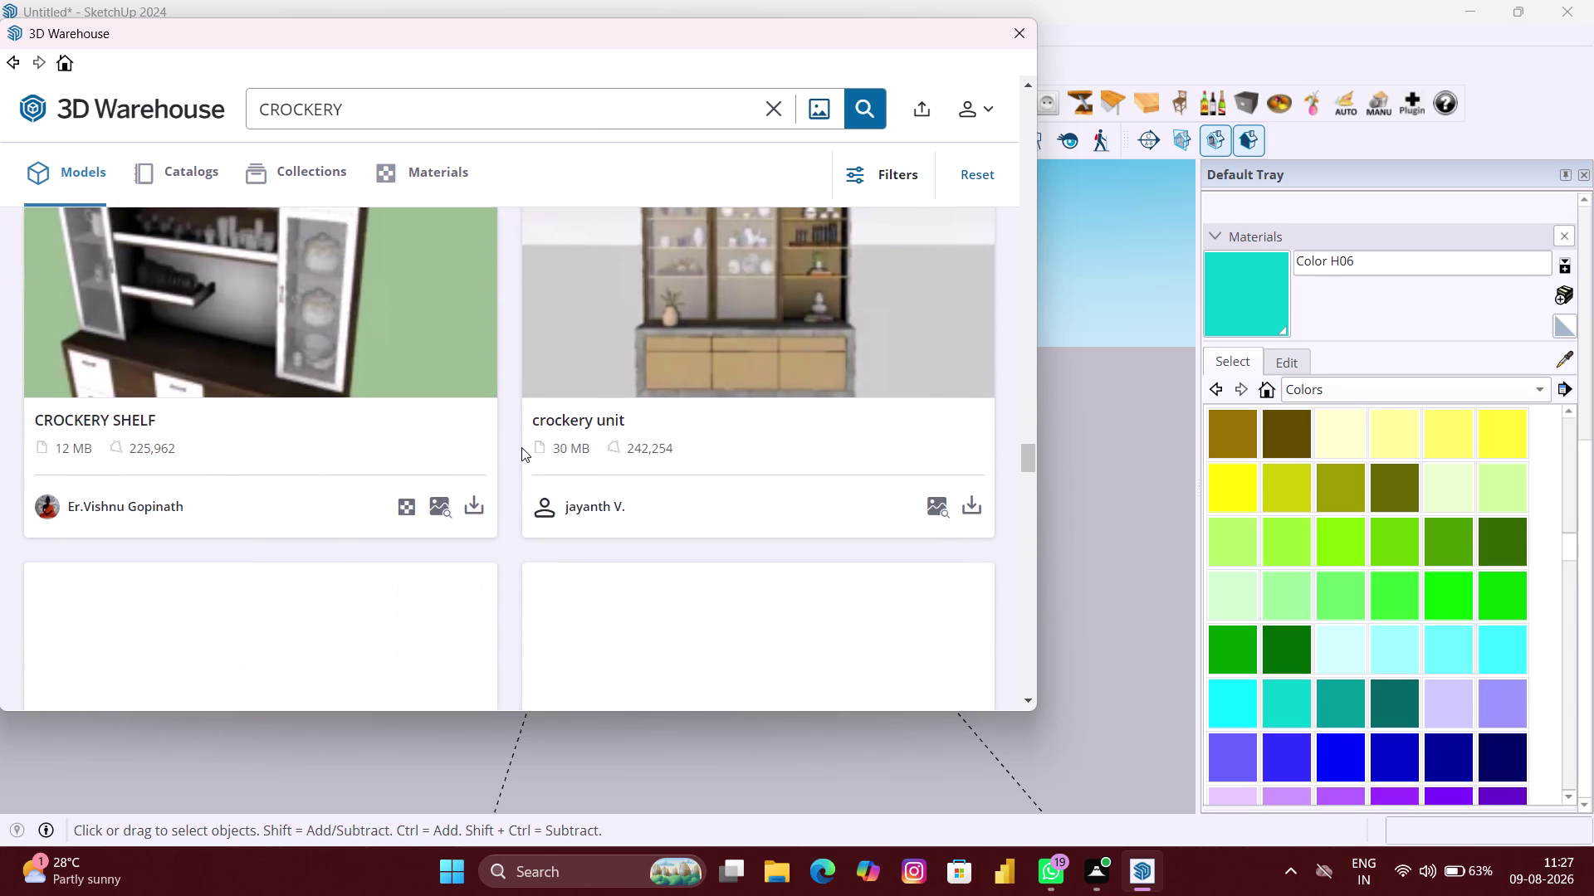
scroll(down, 3)
scroll(down, 3)
scroll(down, 3)
scroll(down, 3)
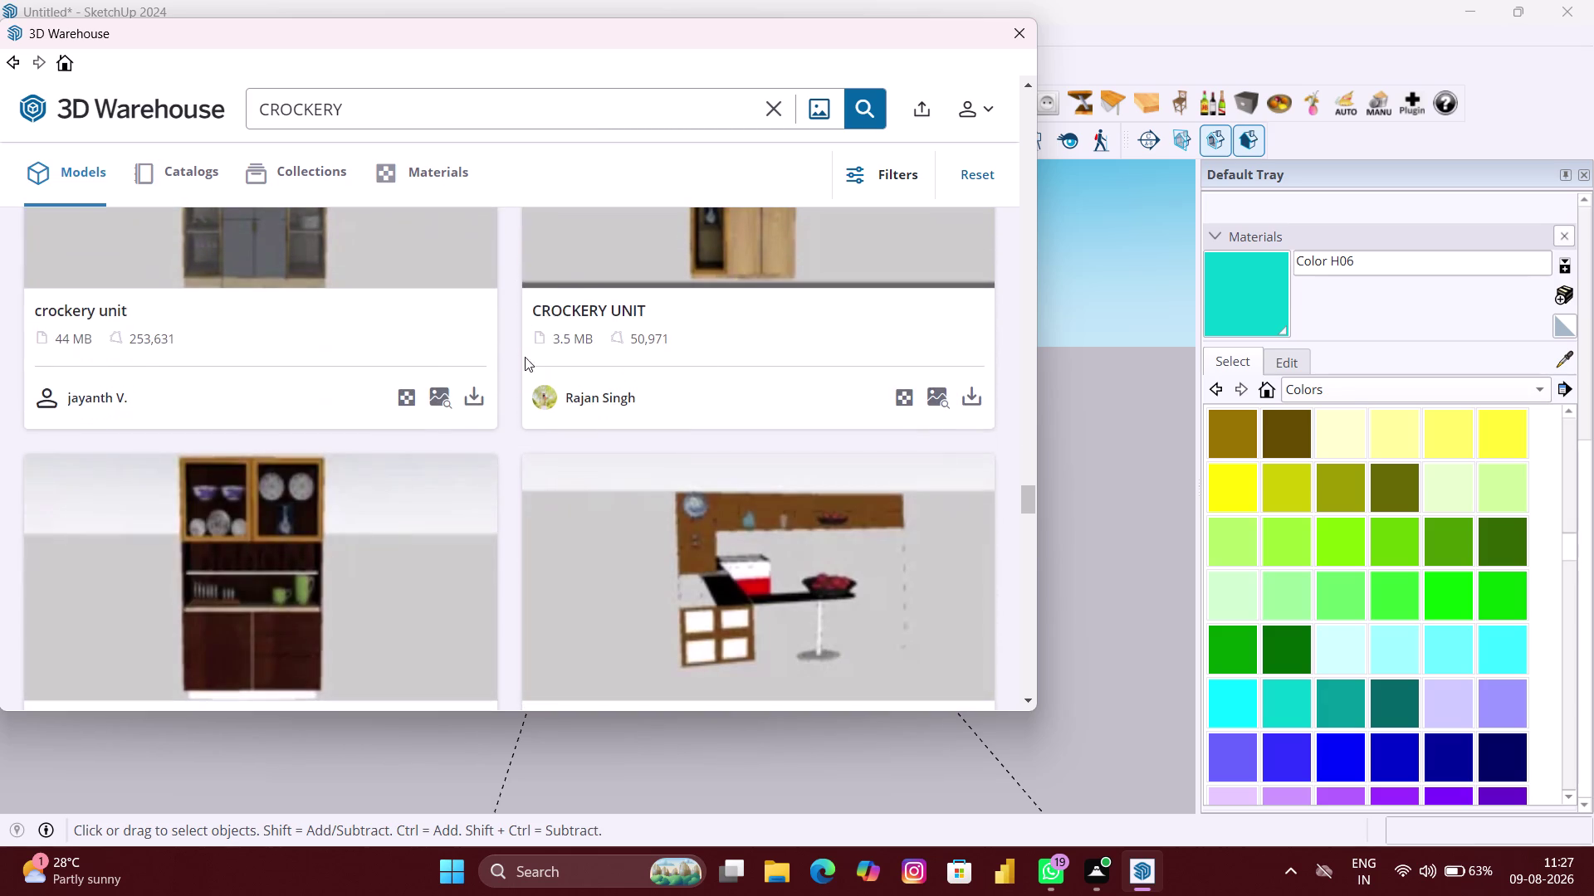
Refine the 3D Warehouse search to 'CROCKERY DECOR'.
click(477, 126)
key(space)
text(DE)
key(c)
text(OR)
key(Return)
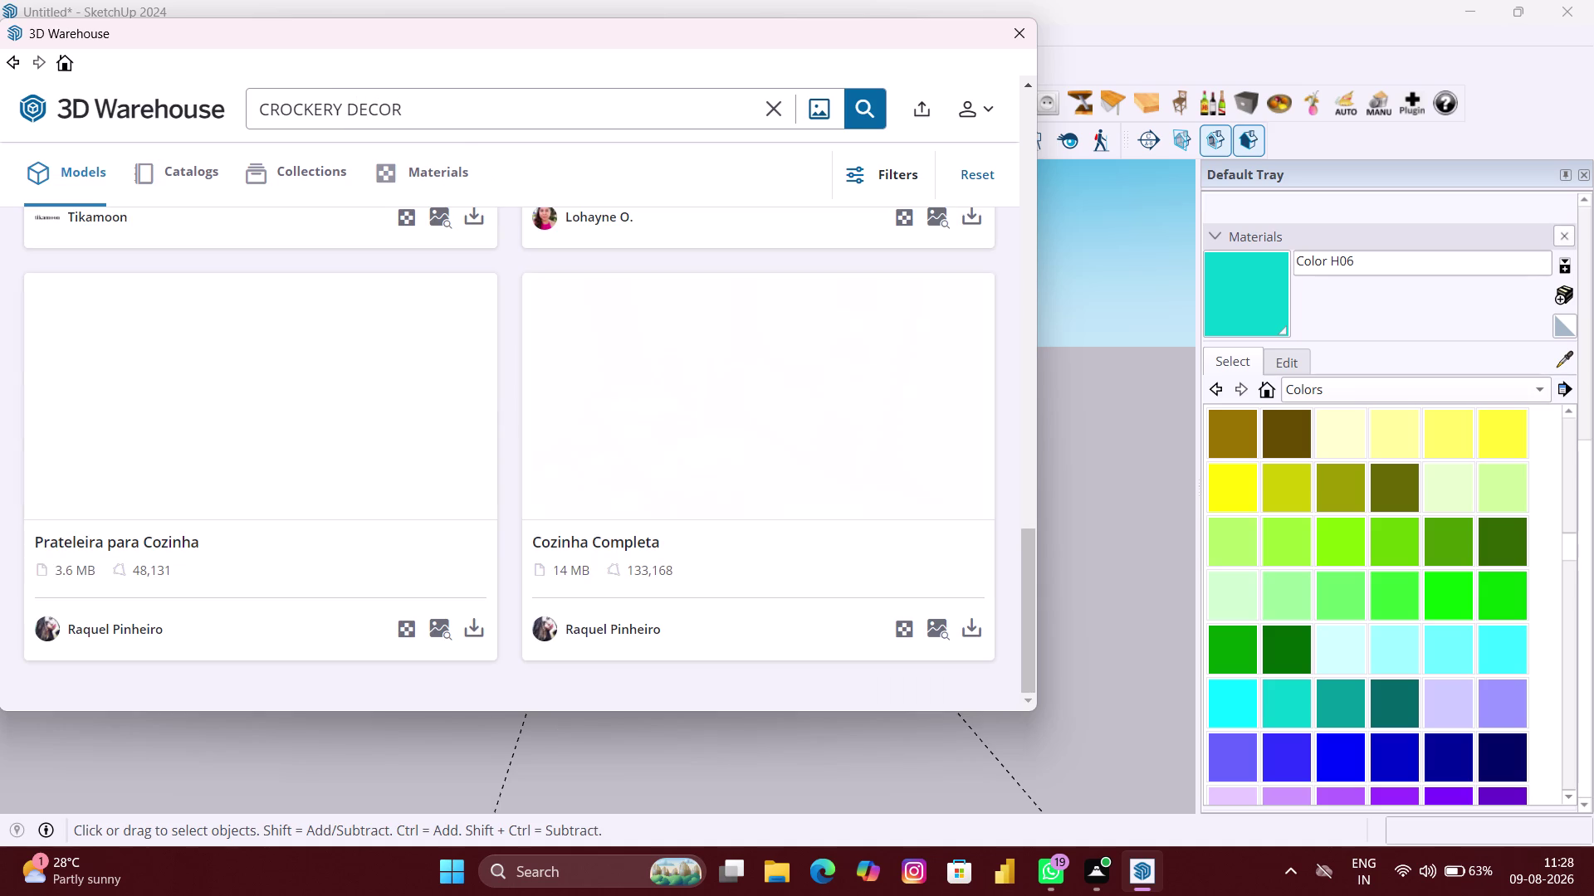
Browse the 10 crockery decor results, then close 3D Warehouse.
scroll(down, 3)
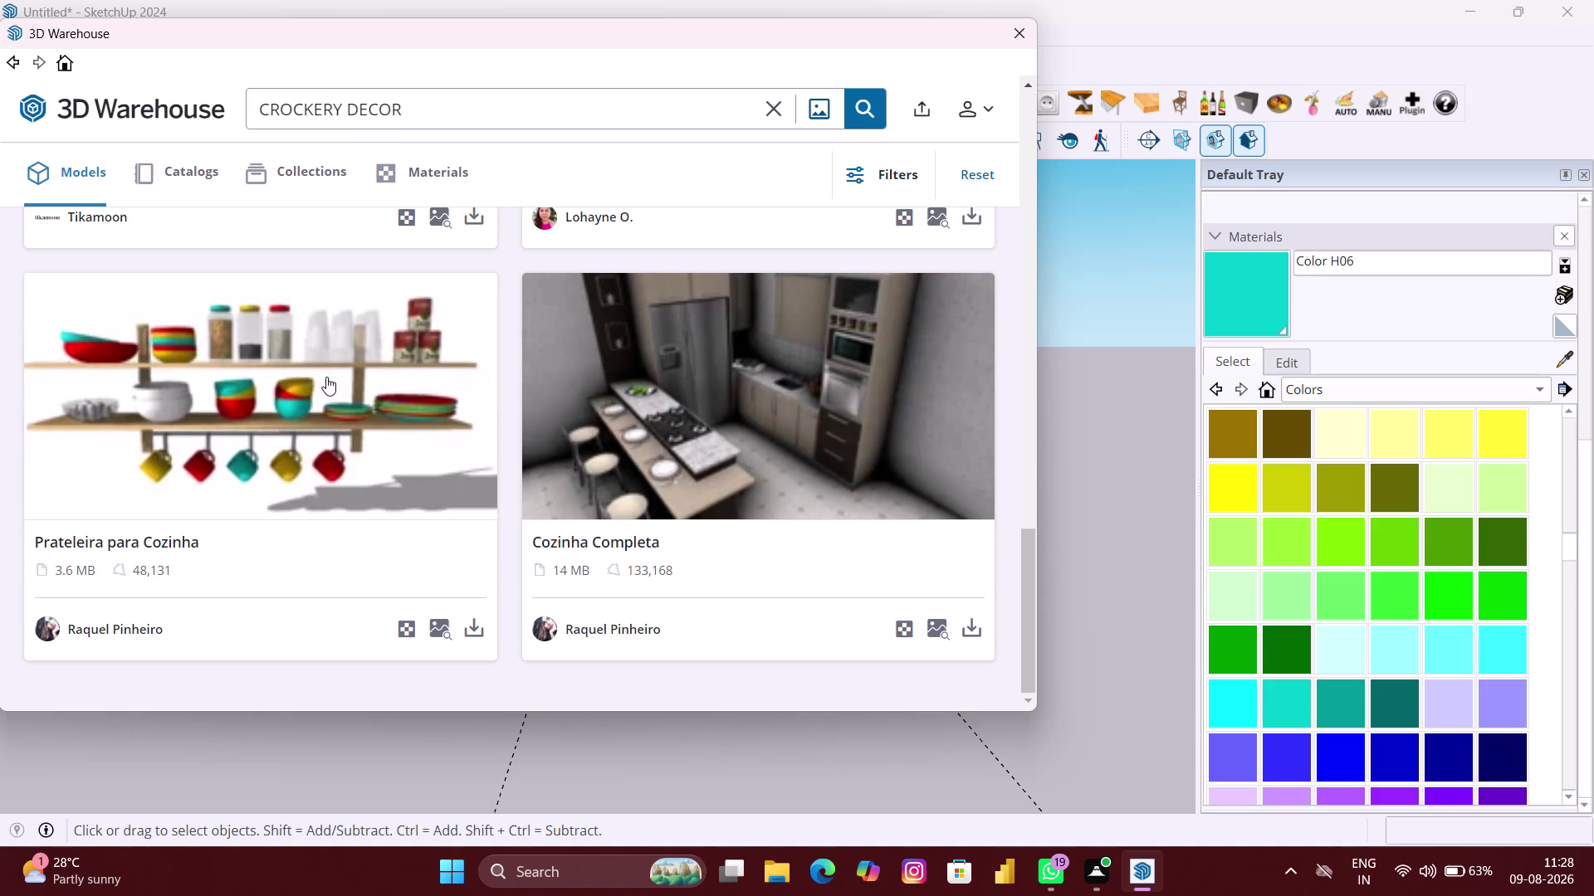
scroll(down, 3)
scroll(down, 3)
scroll(down, 3)
scroll(down, 3)
scroll(up, 3)
scroll(up, 3)
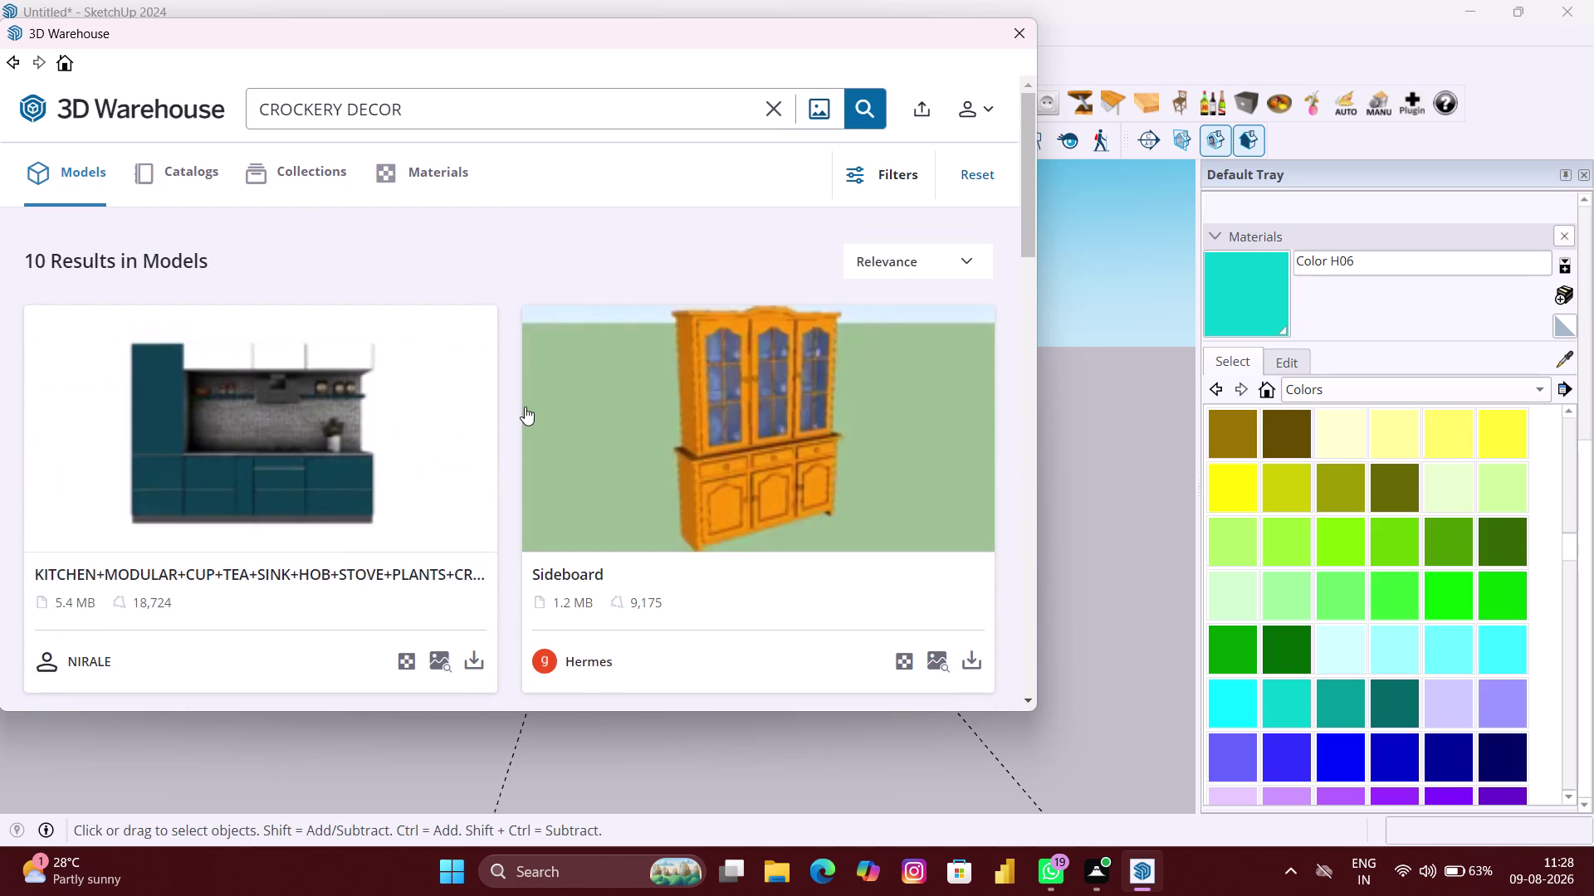
scroll(up, 3)
scroll(down, 3)
scroll(down, 3)
scroll(down, 3)
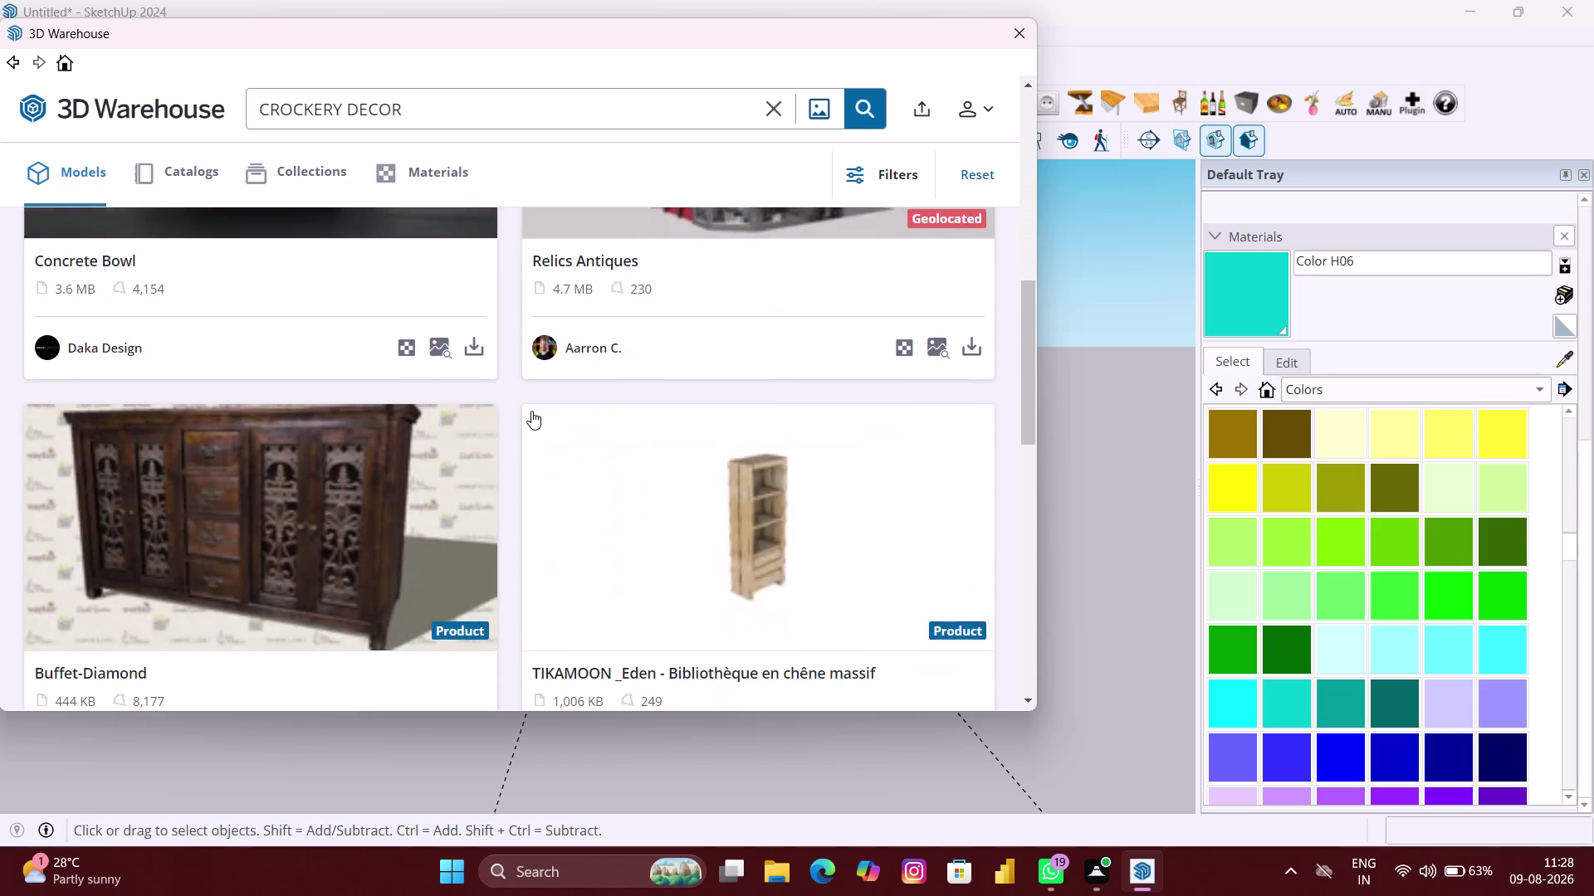
scroll(down, 3)
scroll(down, 3)
scroll(down, 3)
scroll(down, 3)
scroll(down, 3)
scroll(down, 3)
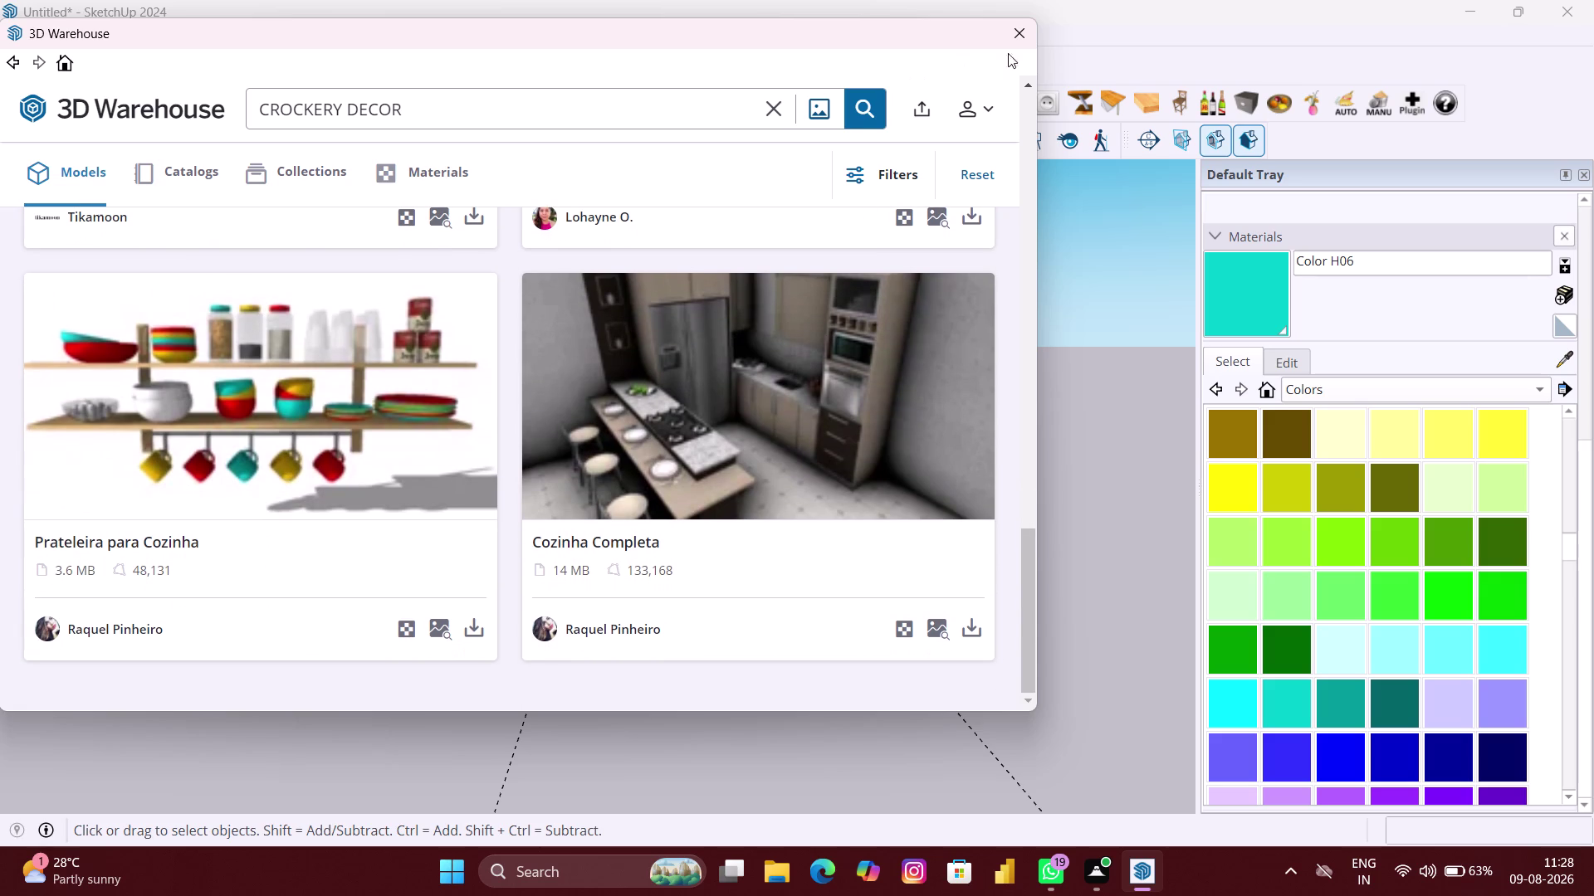
click(1027, 35)
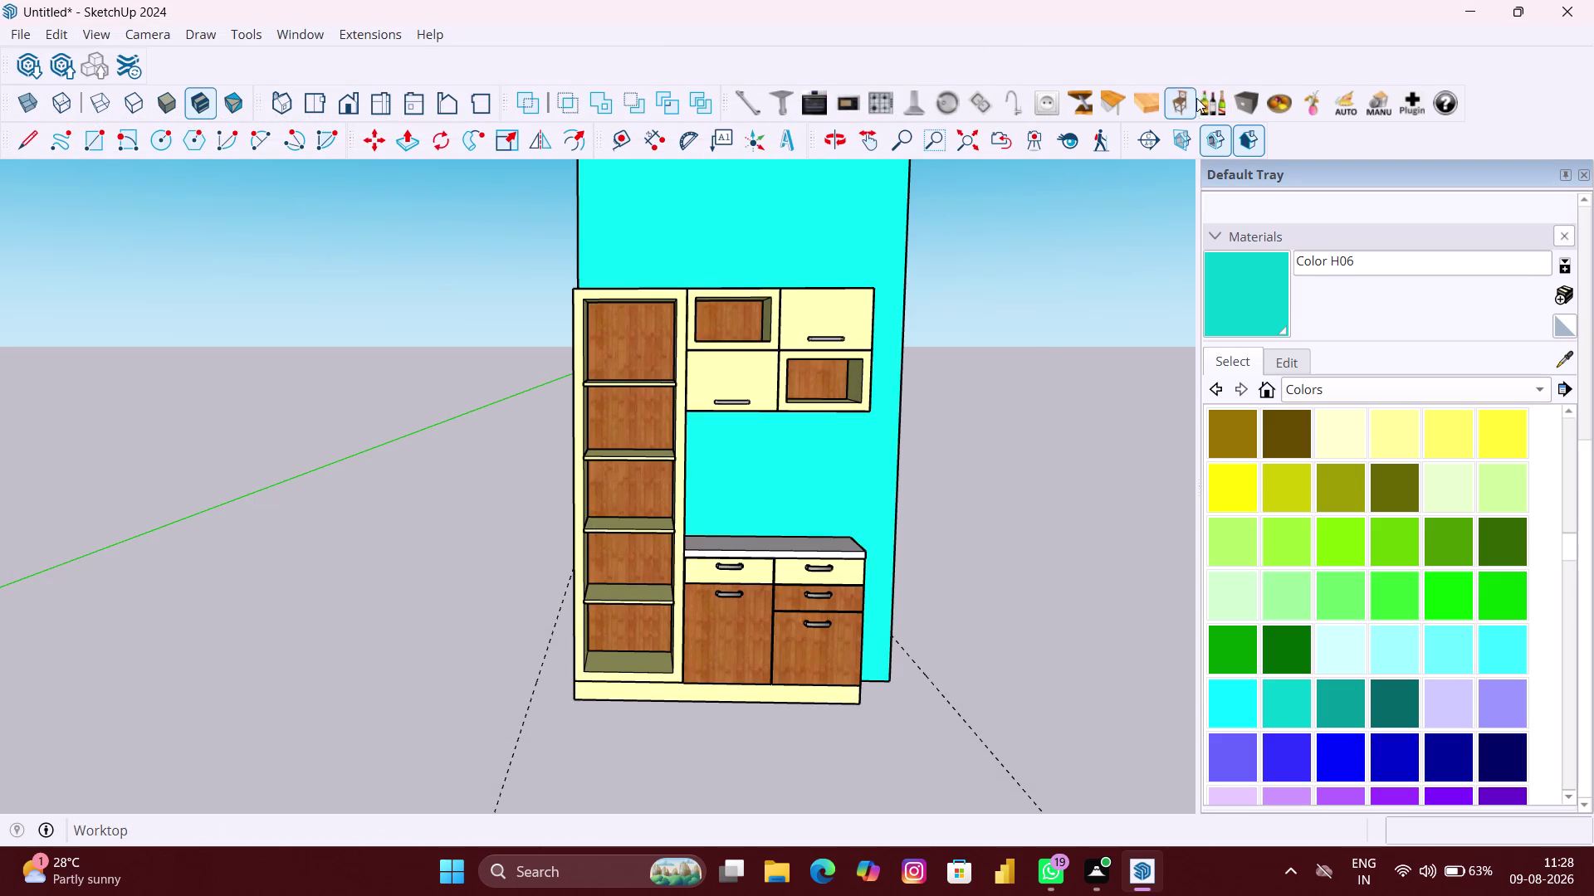
Place a box on the upper shelf, try grey basket variants, and keep the black storage box.
click(1249, 94)
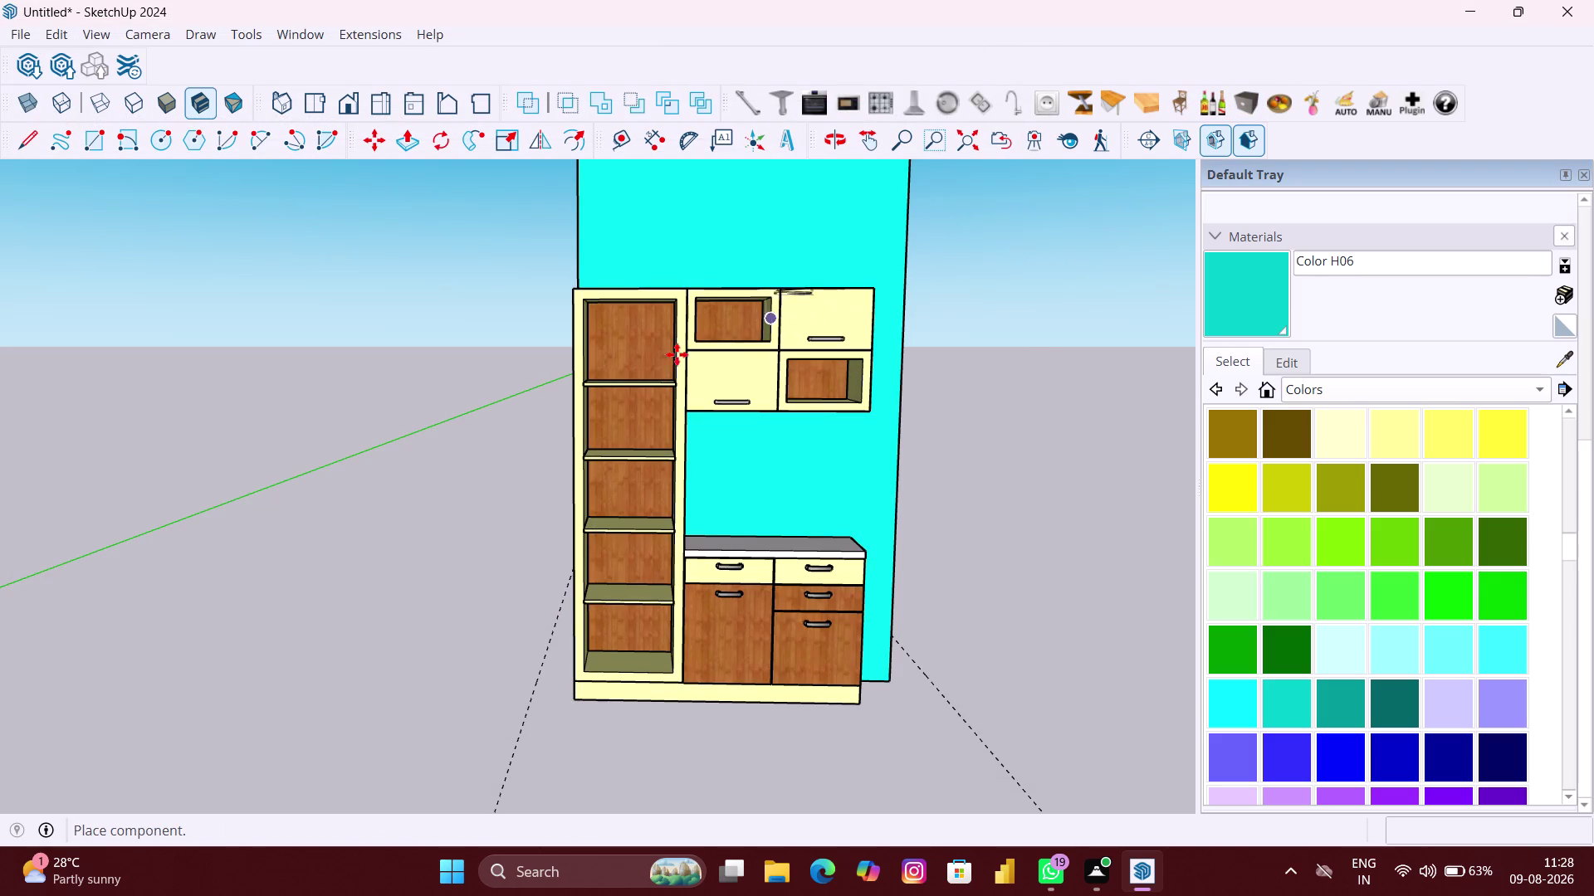
scroll(up, 3)
scroll(up, 3)
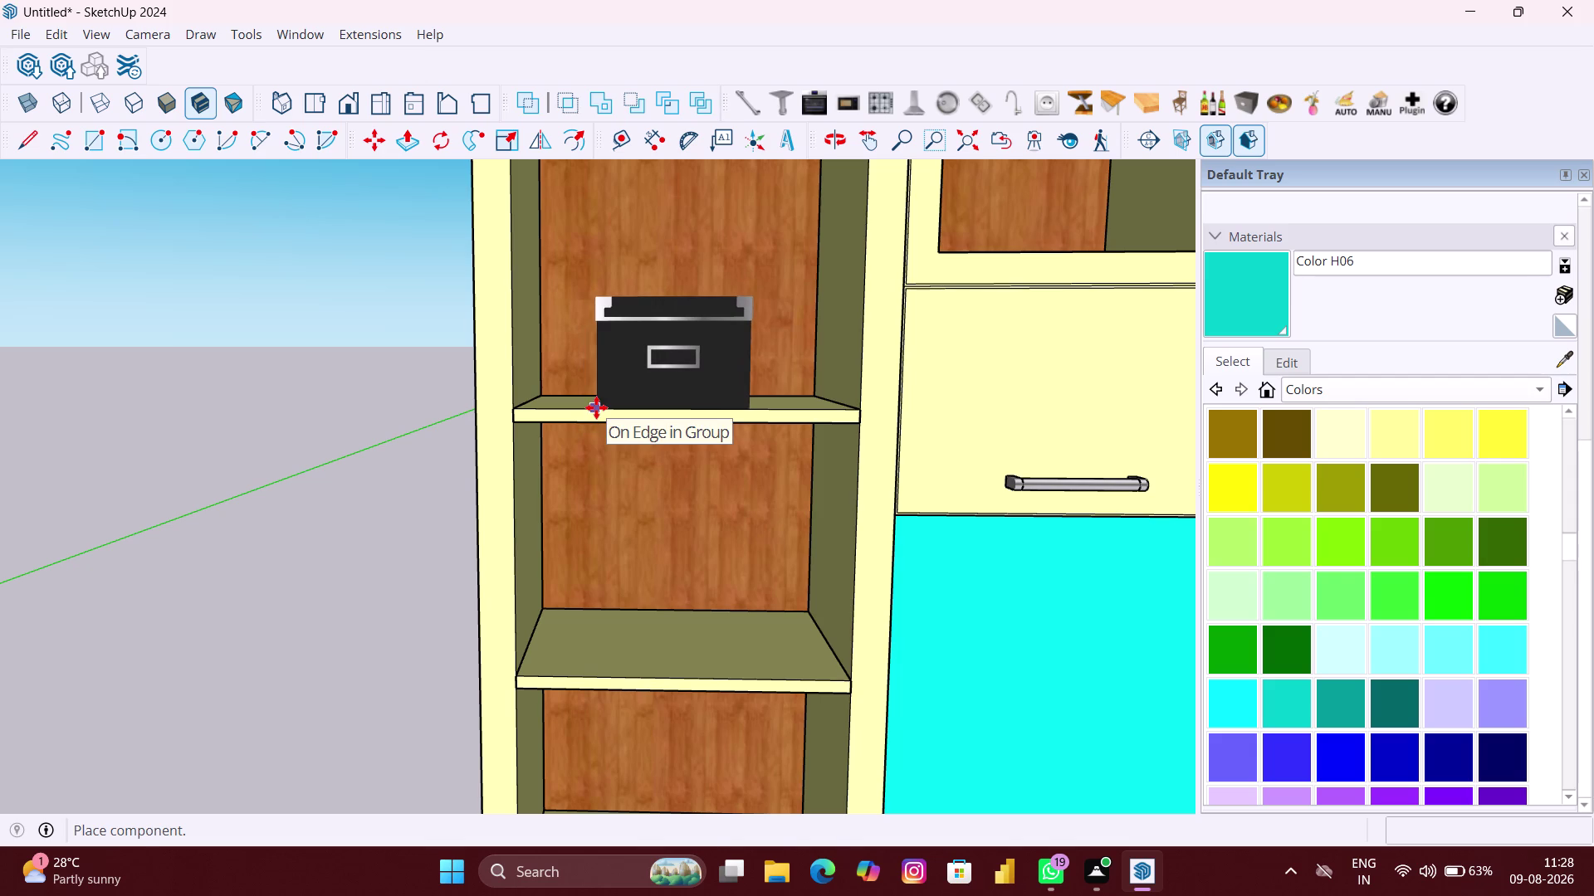
click(596, 407)
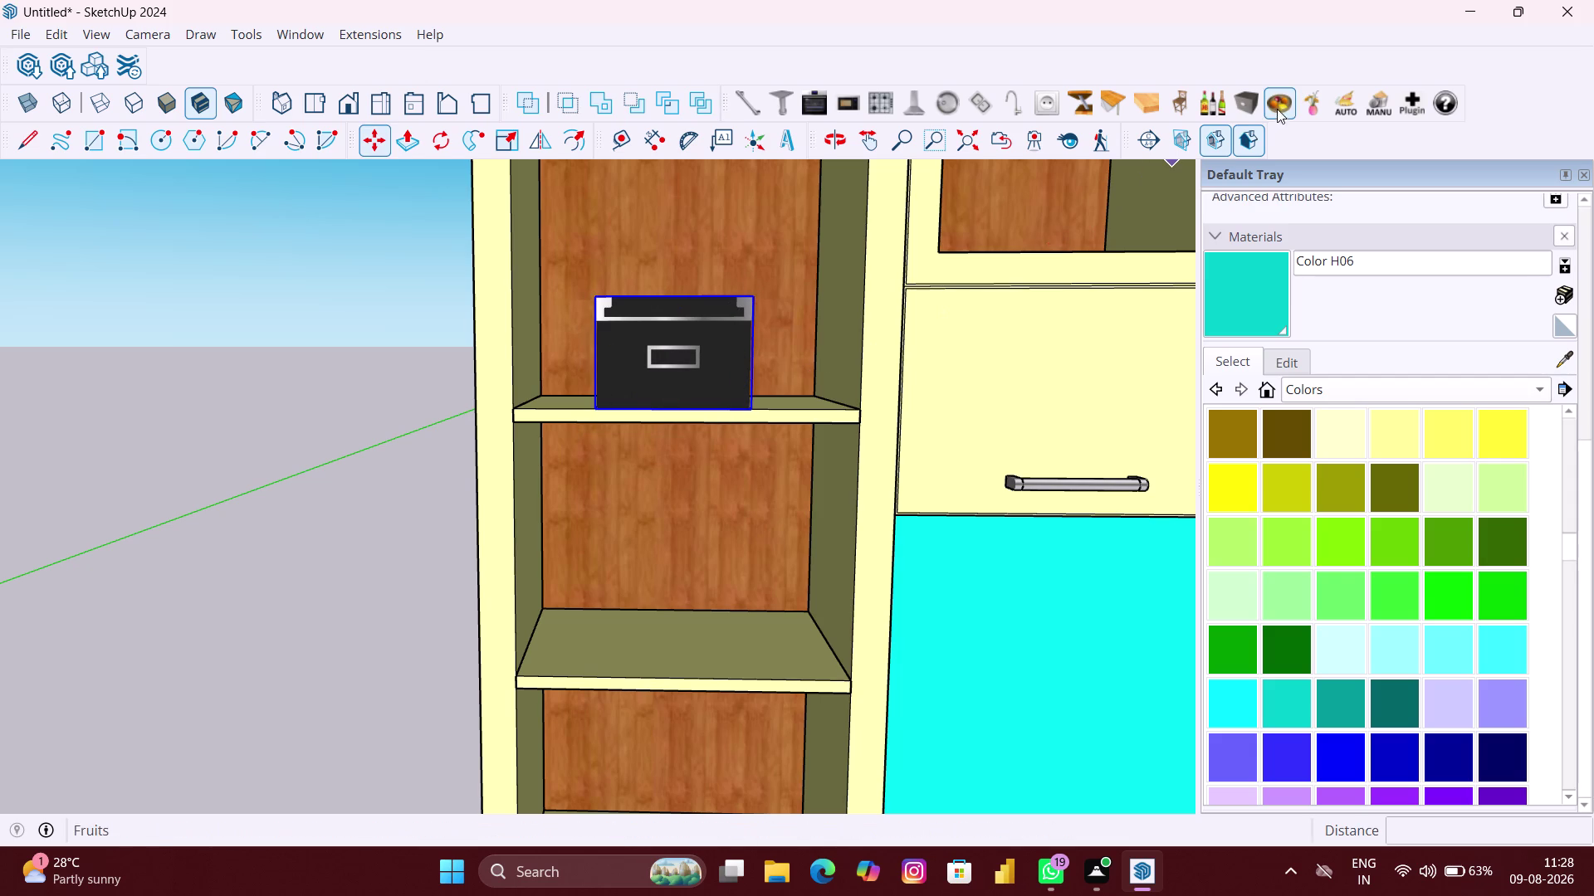
click(1245, 104)
click(1245, 104)
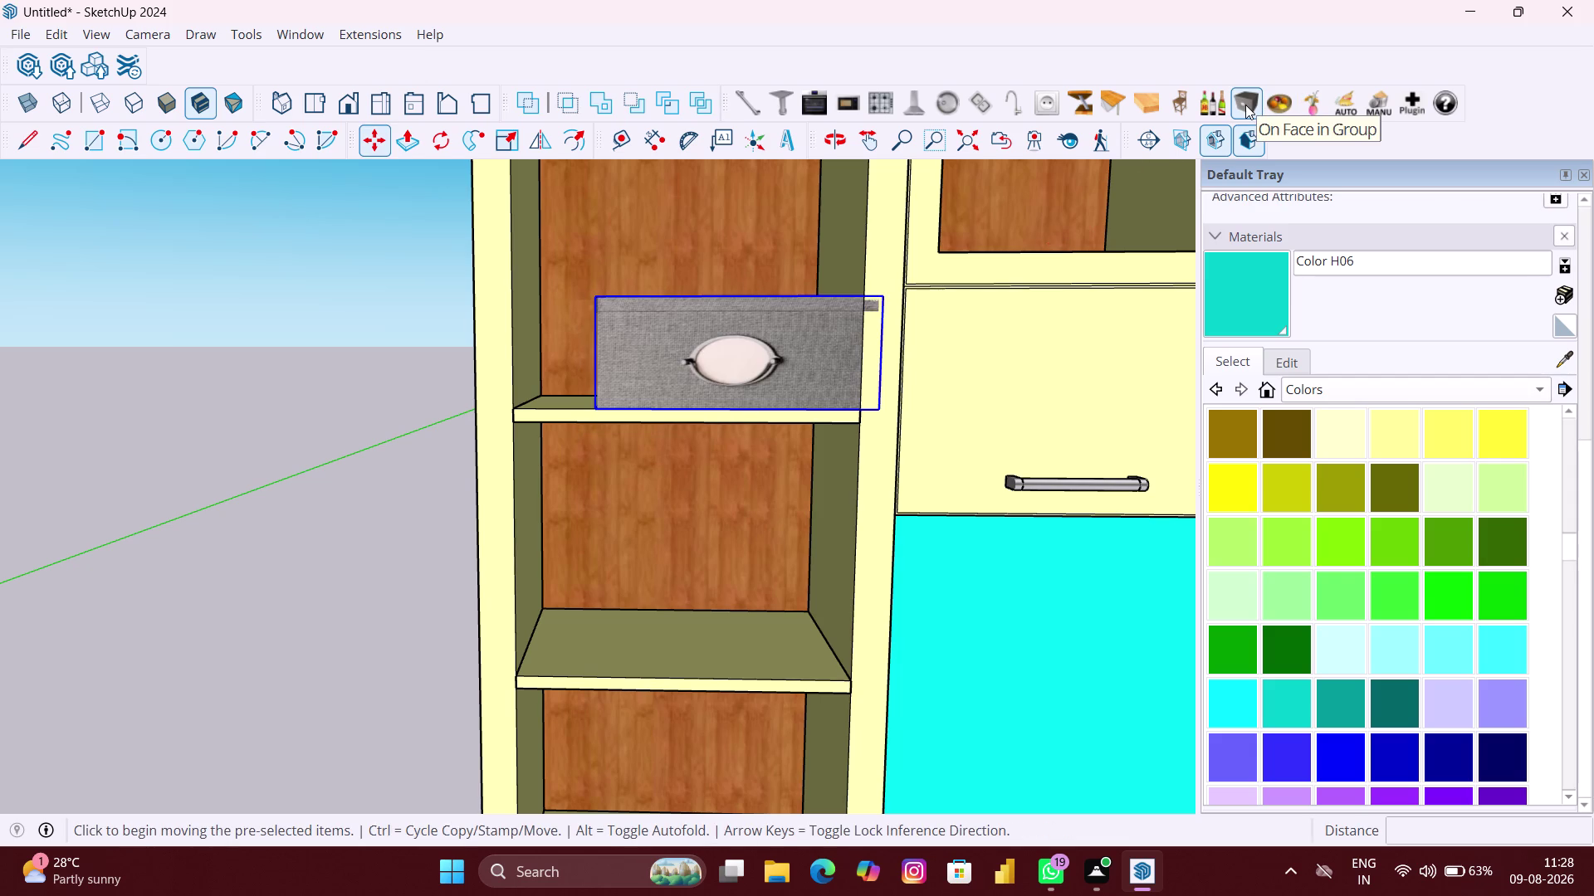
click(1245, 104)
click(1245, 105)
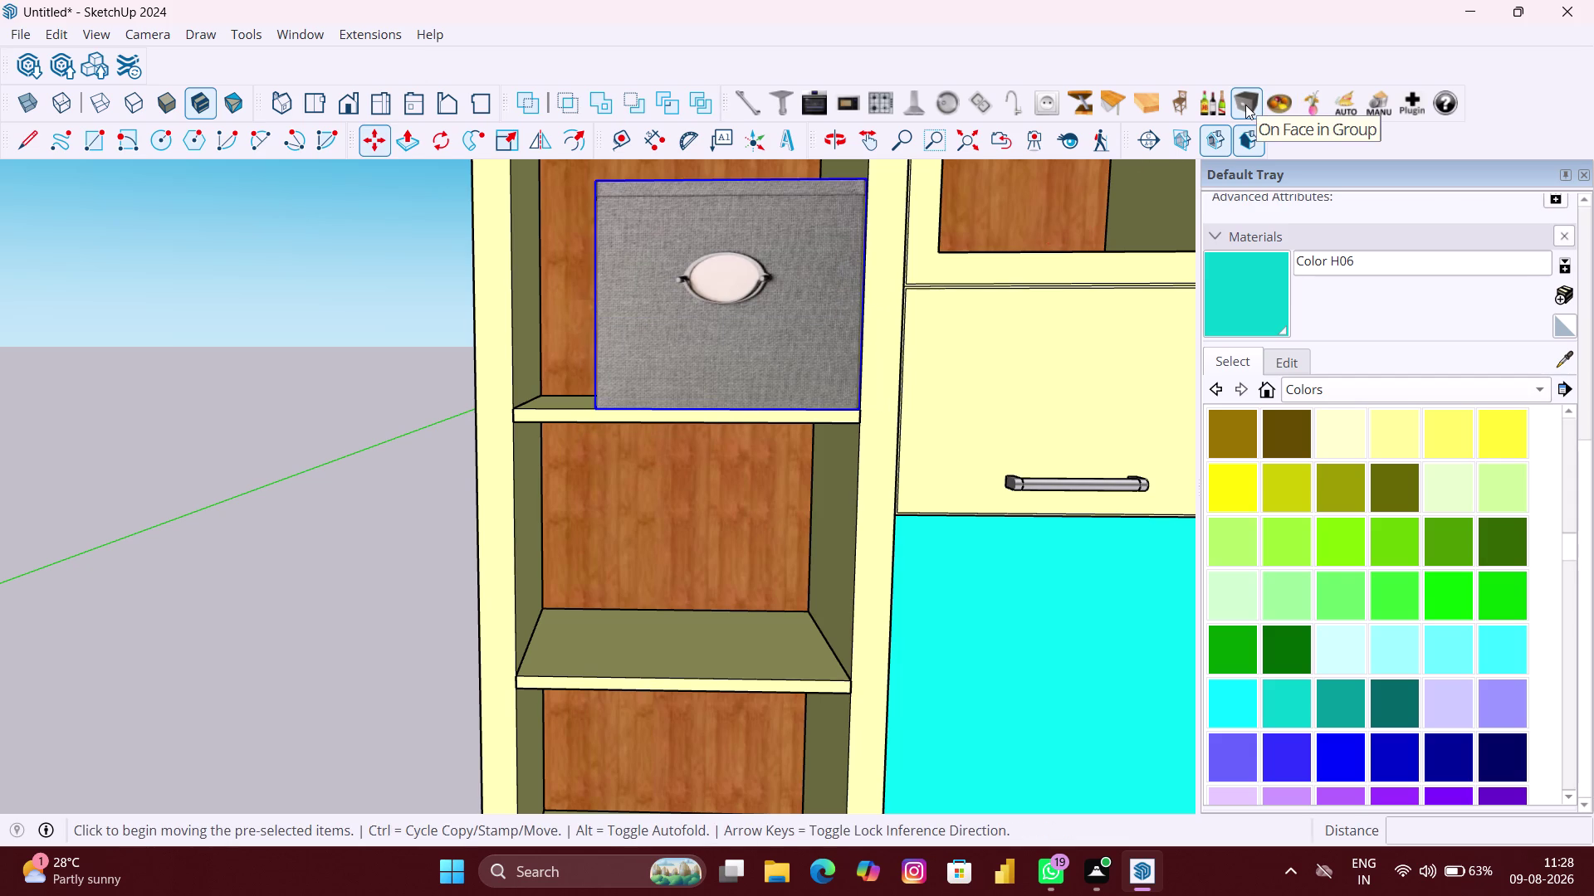
click(1245, 104)
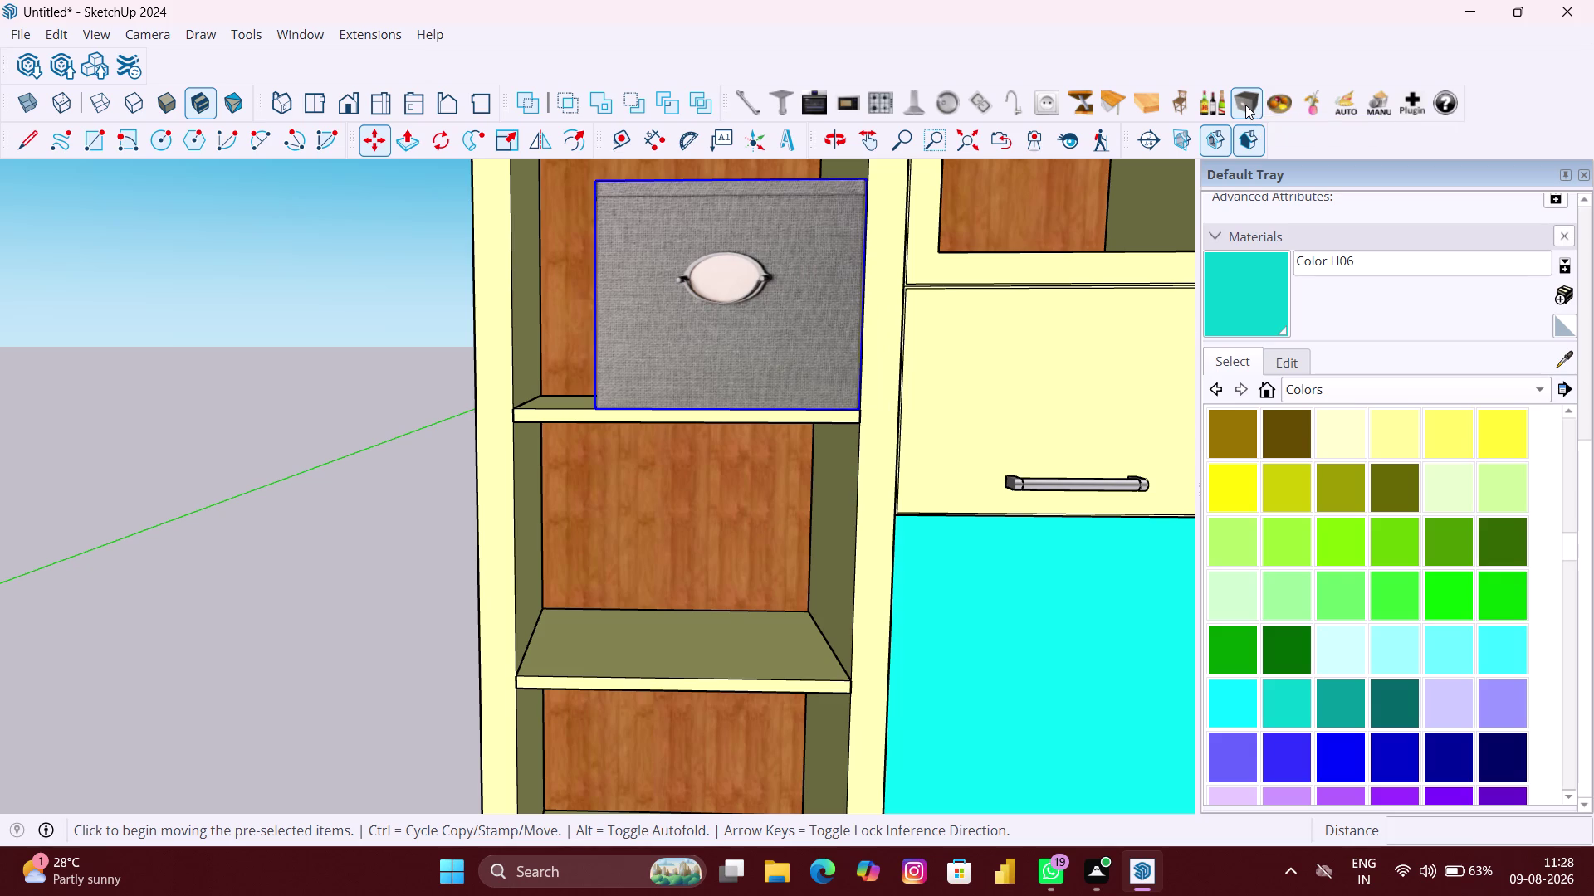
click(1242, 106)
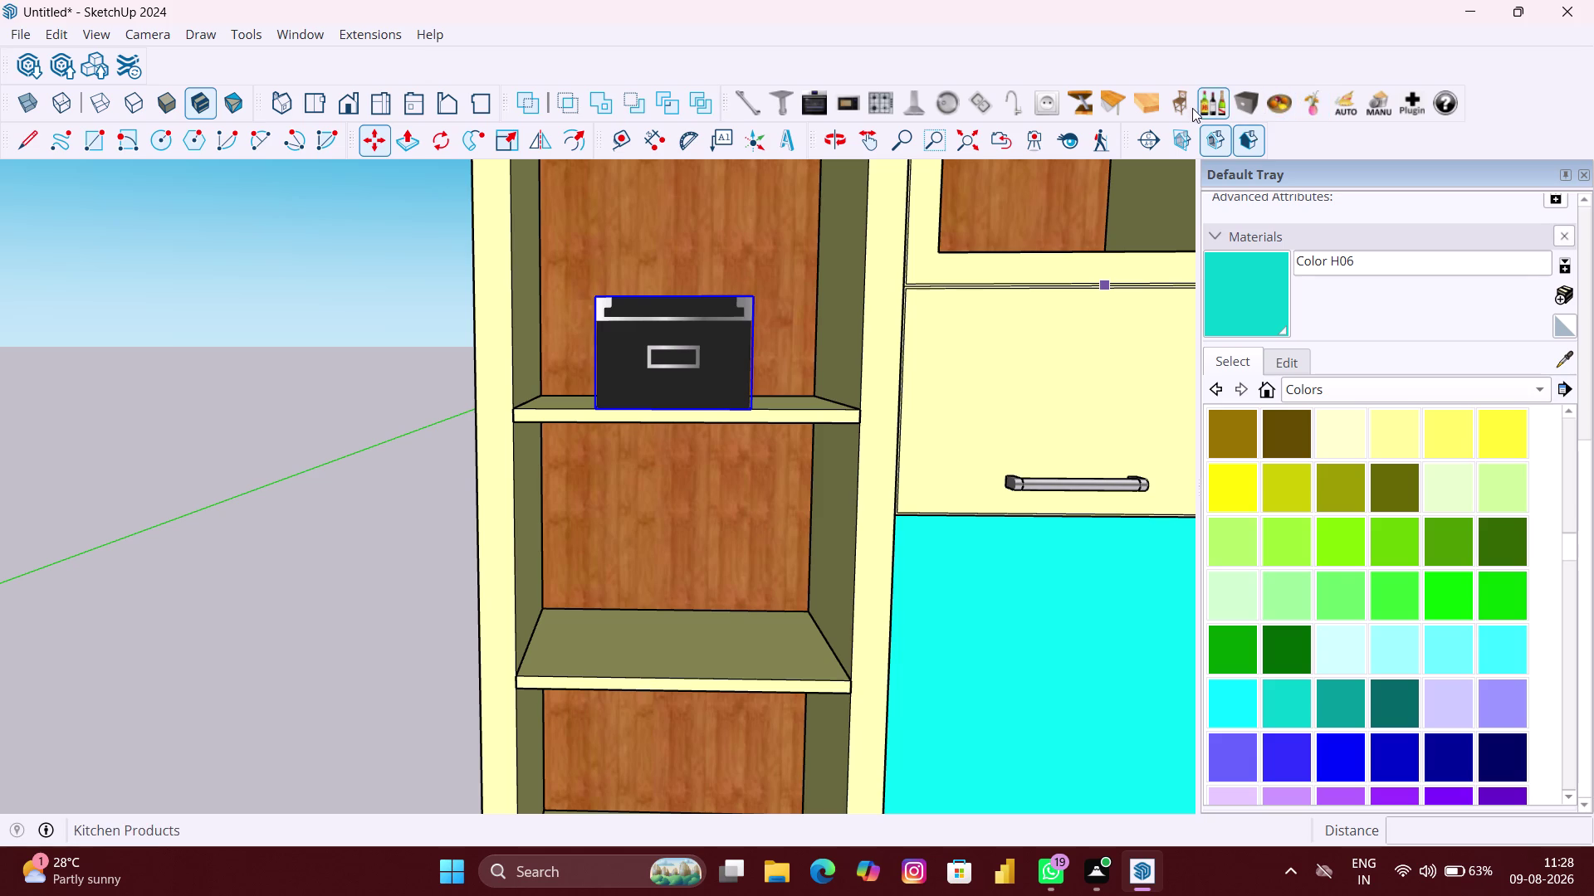
Cycle the shelf item through bottles and a pepper mill to the white patterned bowl.
click(1215, 101)
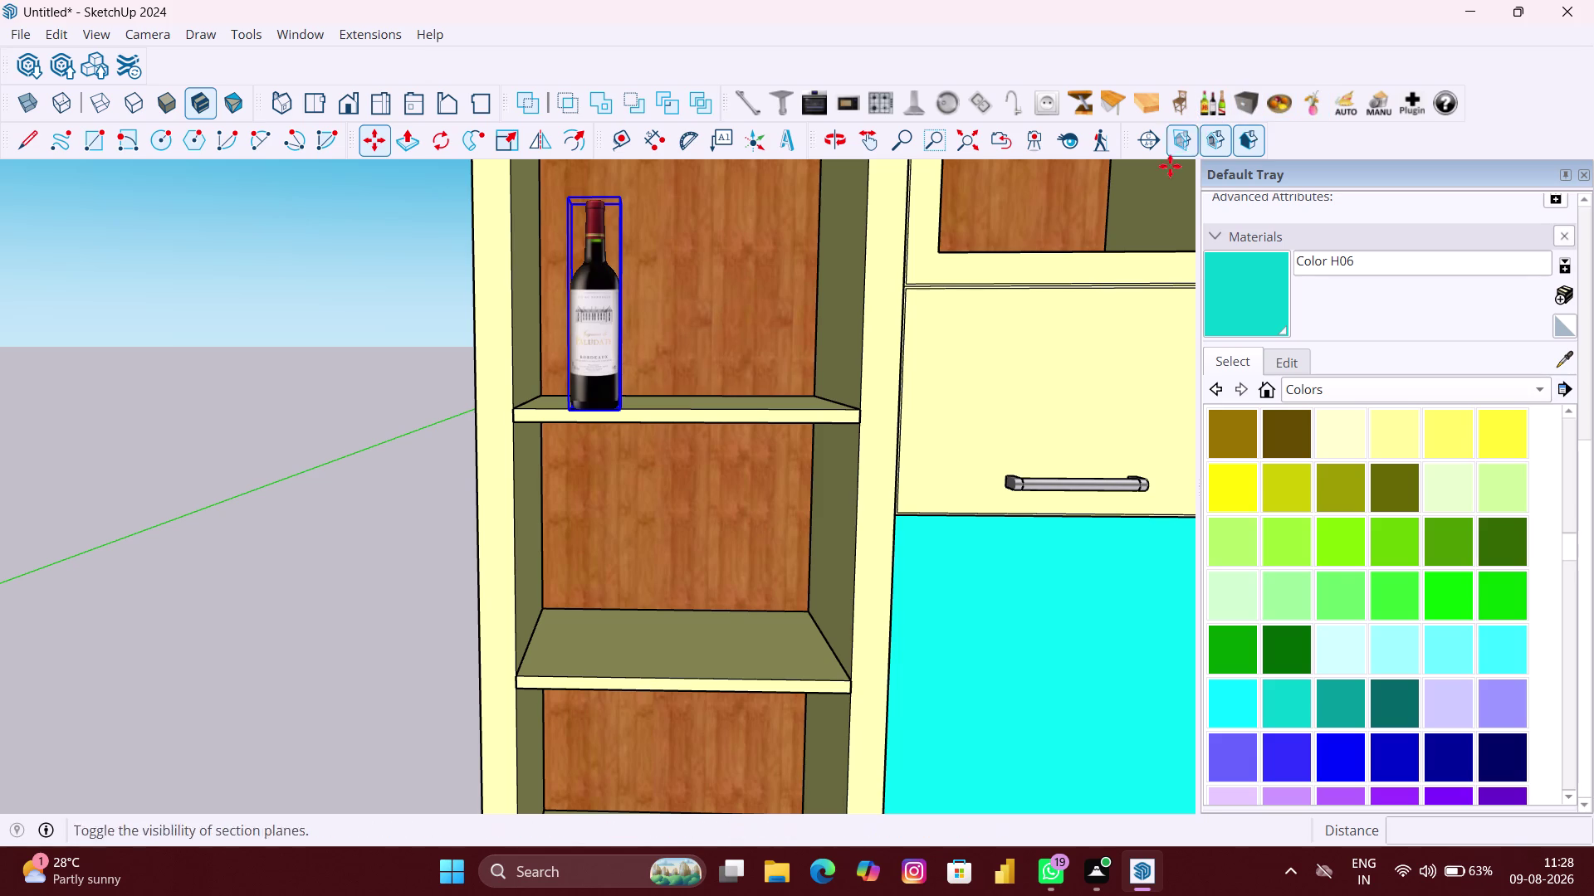
click(1221, 108)
click(1220, 109)
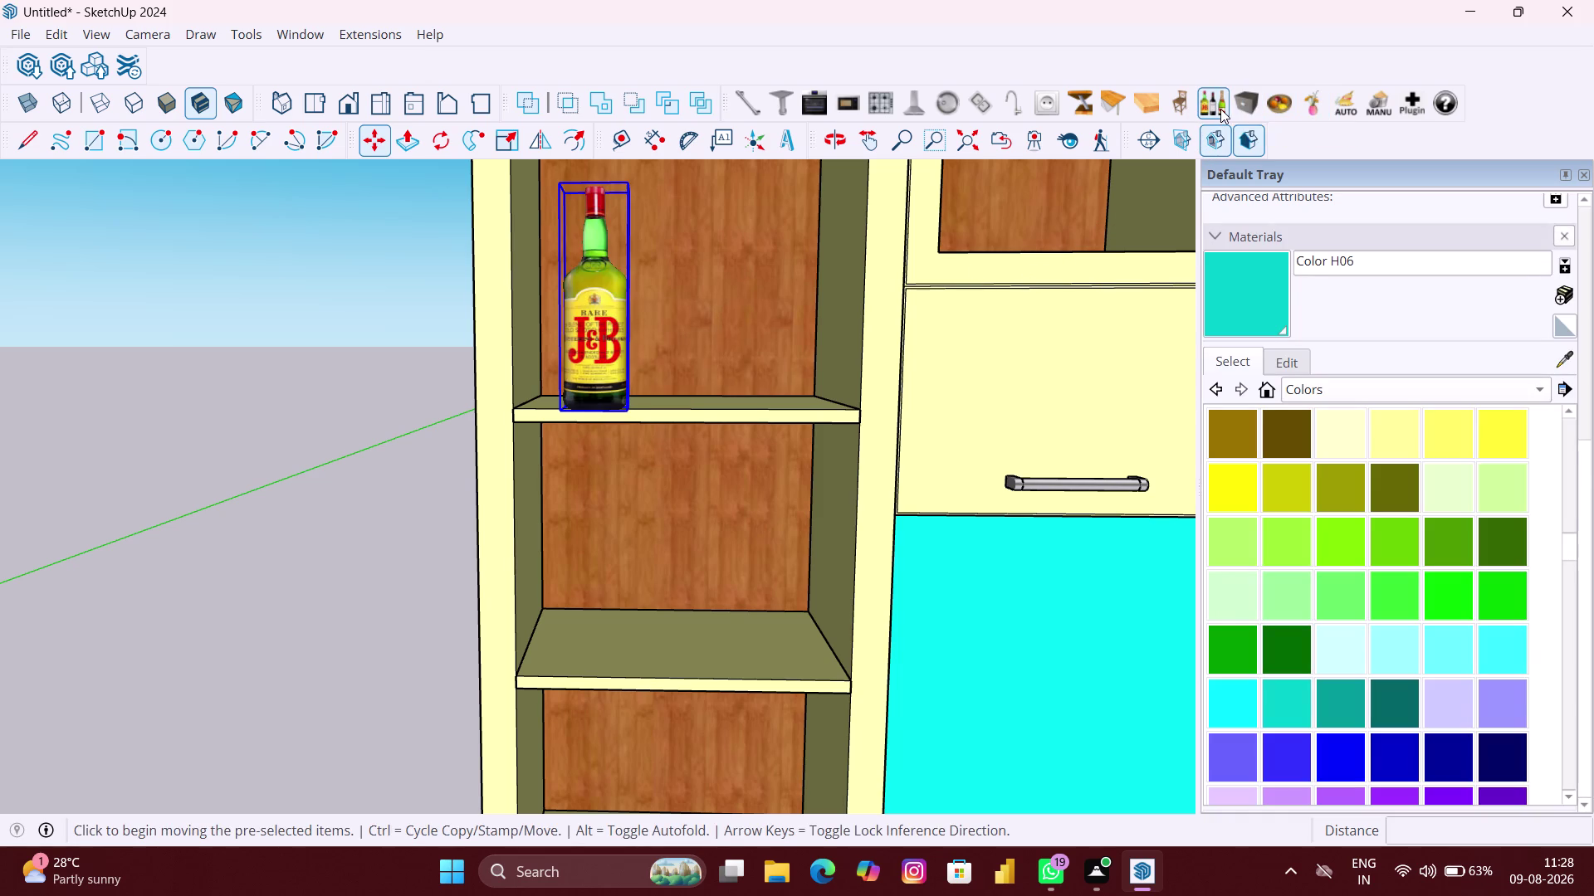
click(1220, 109)
click(1220, 109)
click(1220, 109)
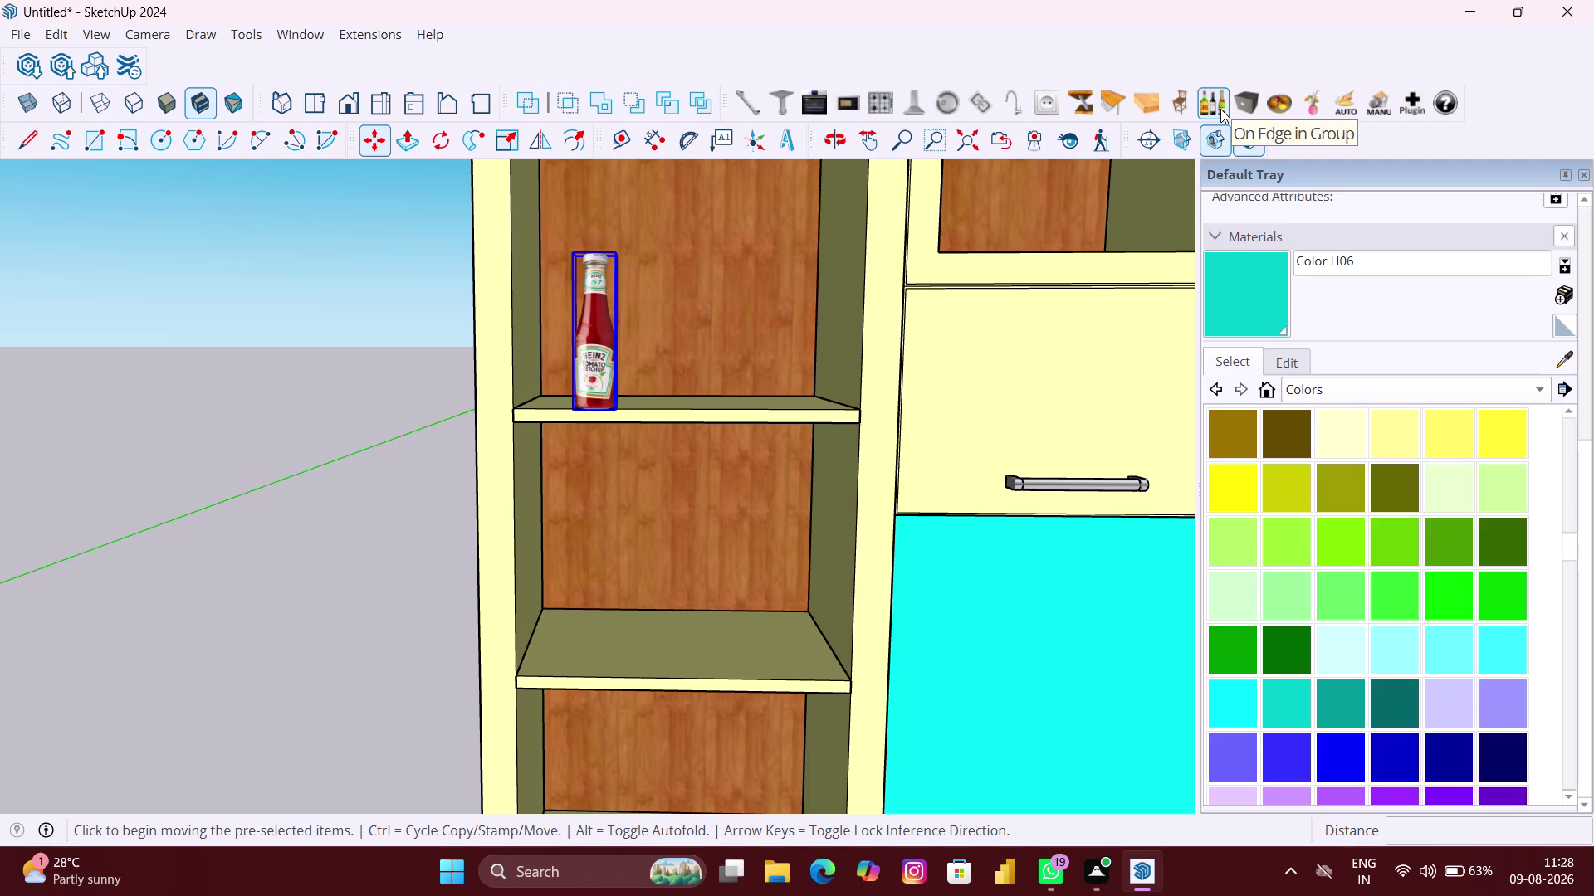
click(1220, 108)
click(1220, 109)
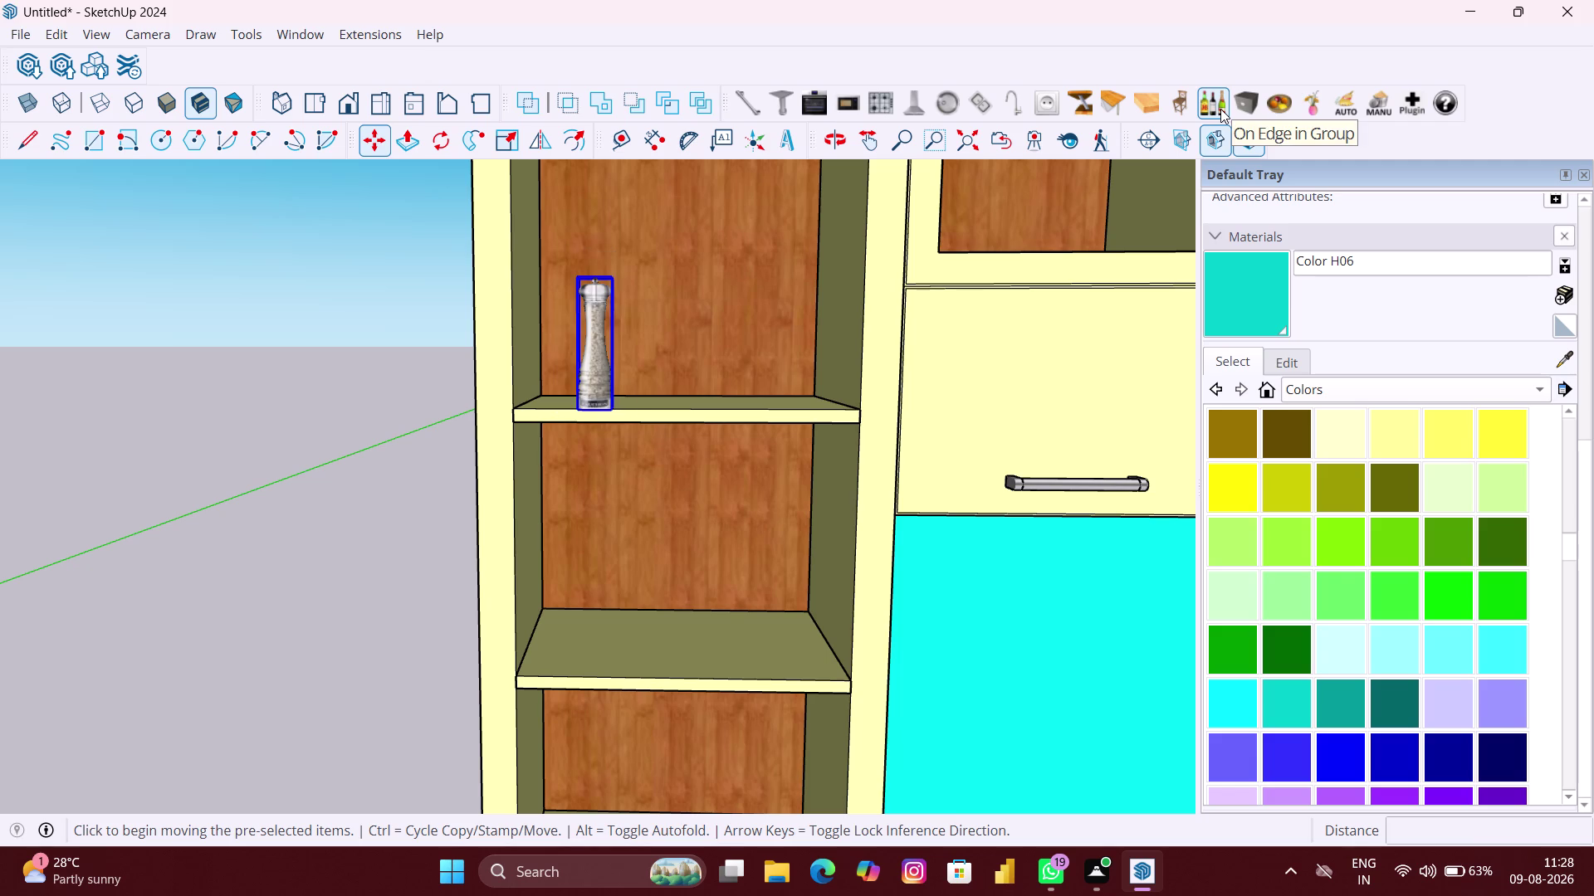
click(1220, 109)
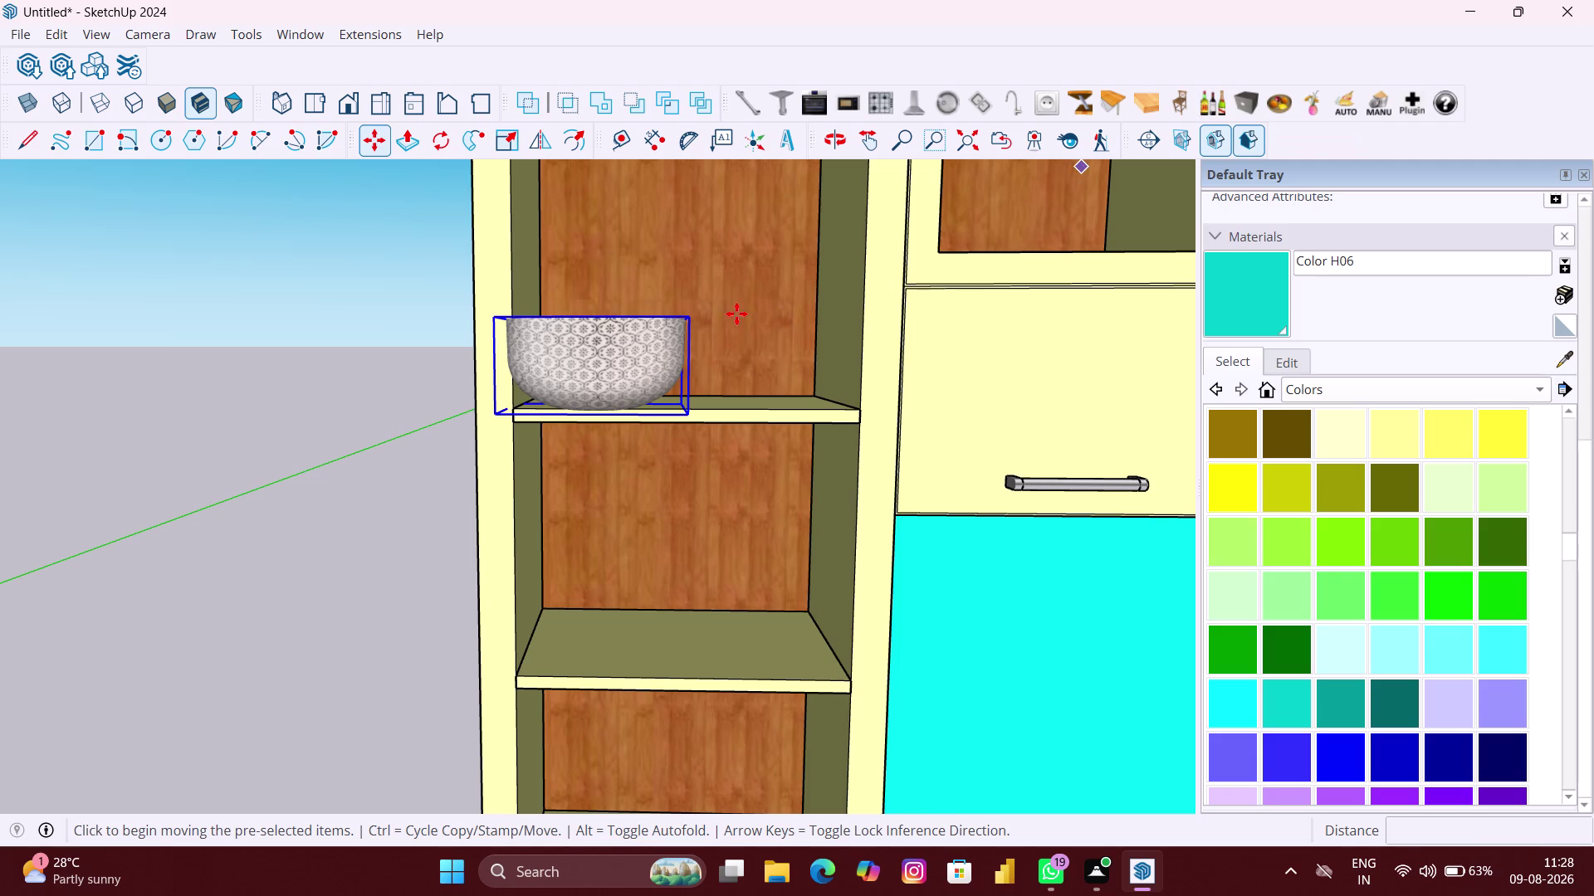
Move the white patterned bowl slightly to the right on the shelf.
click(688, 410)
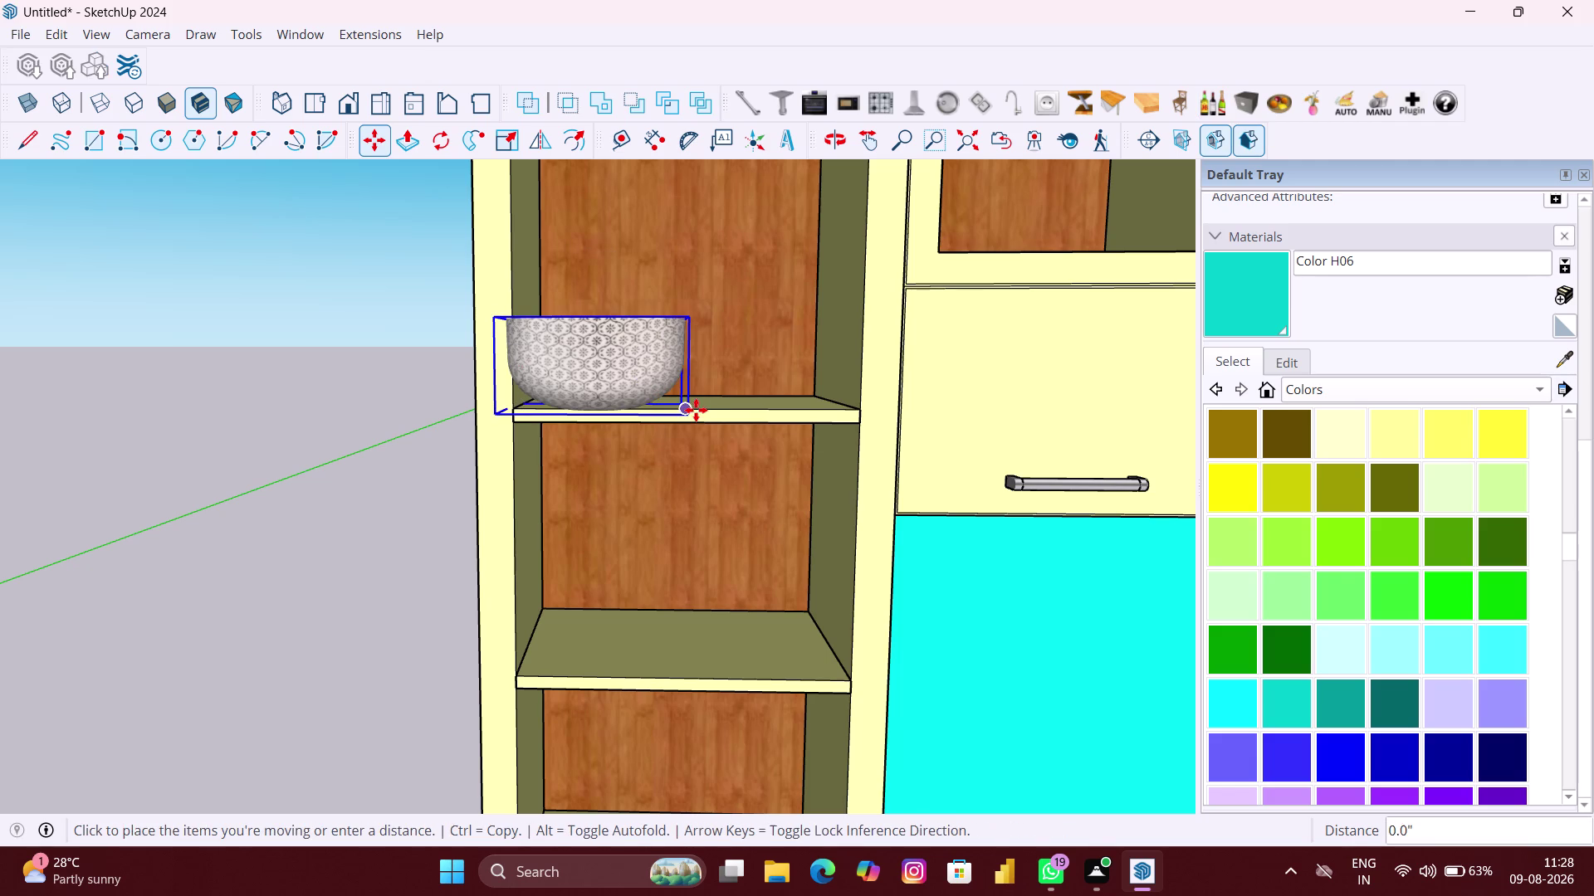
click(715, 407)
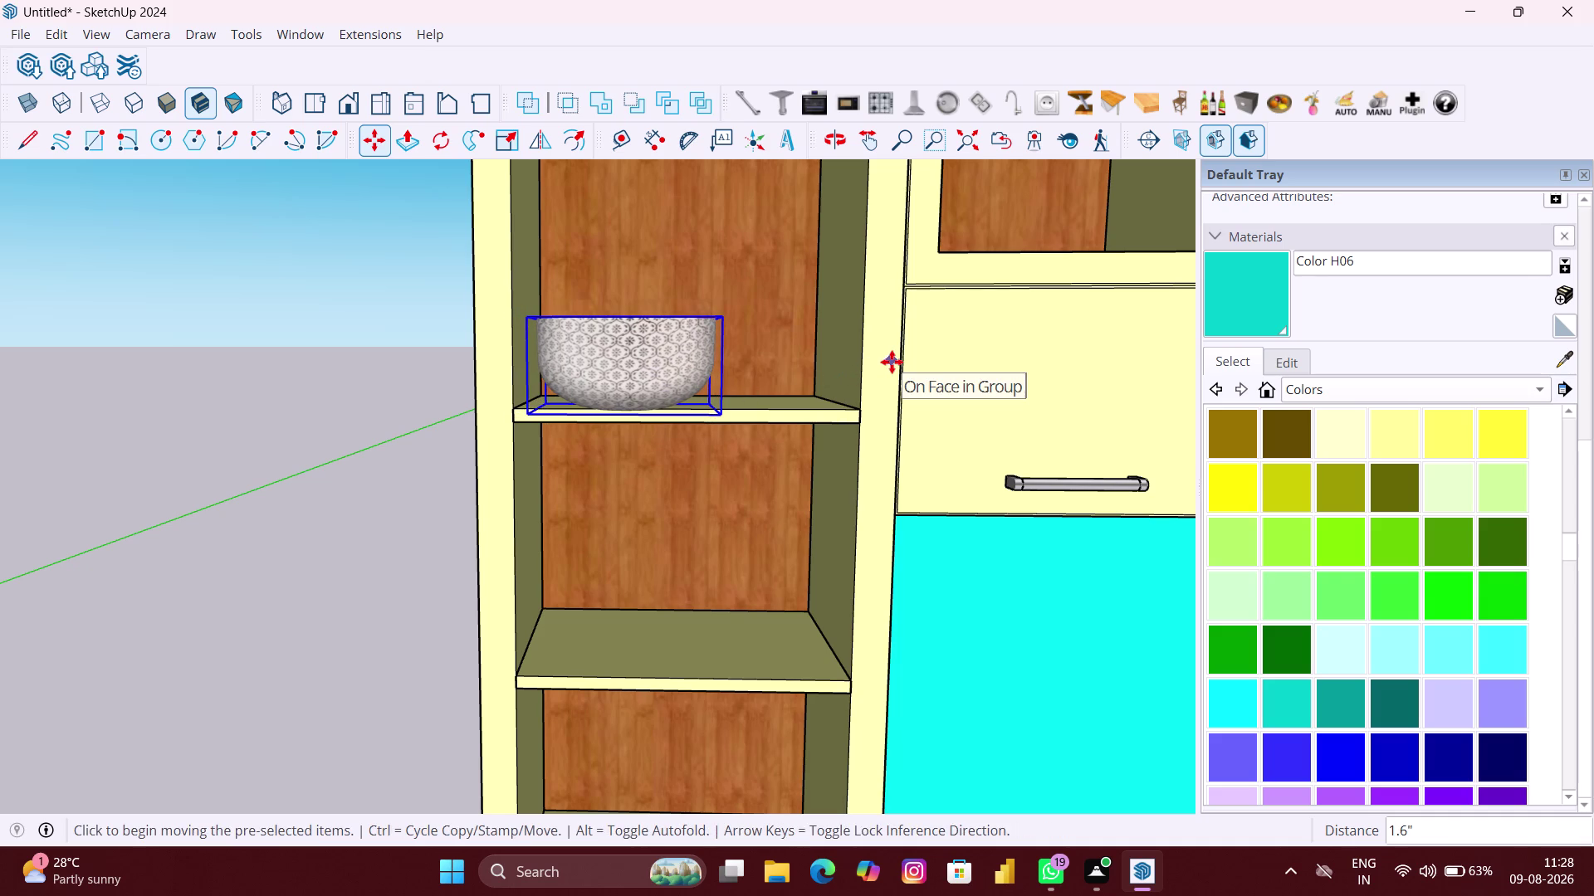
key(space)
click(433, 383)
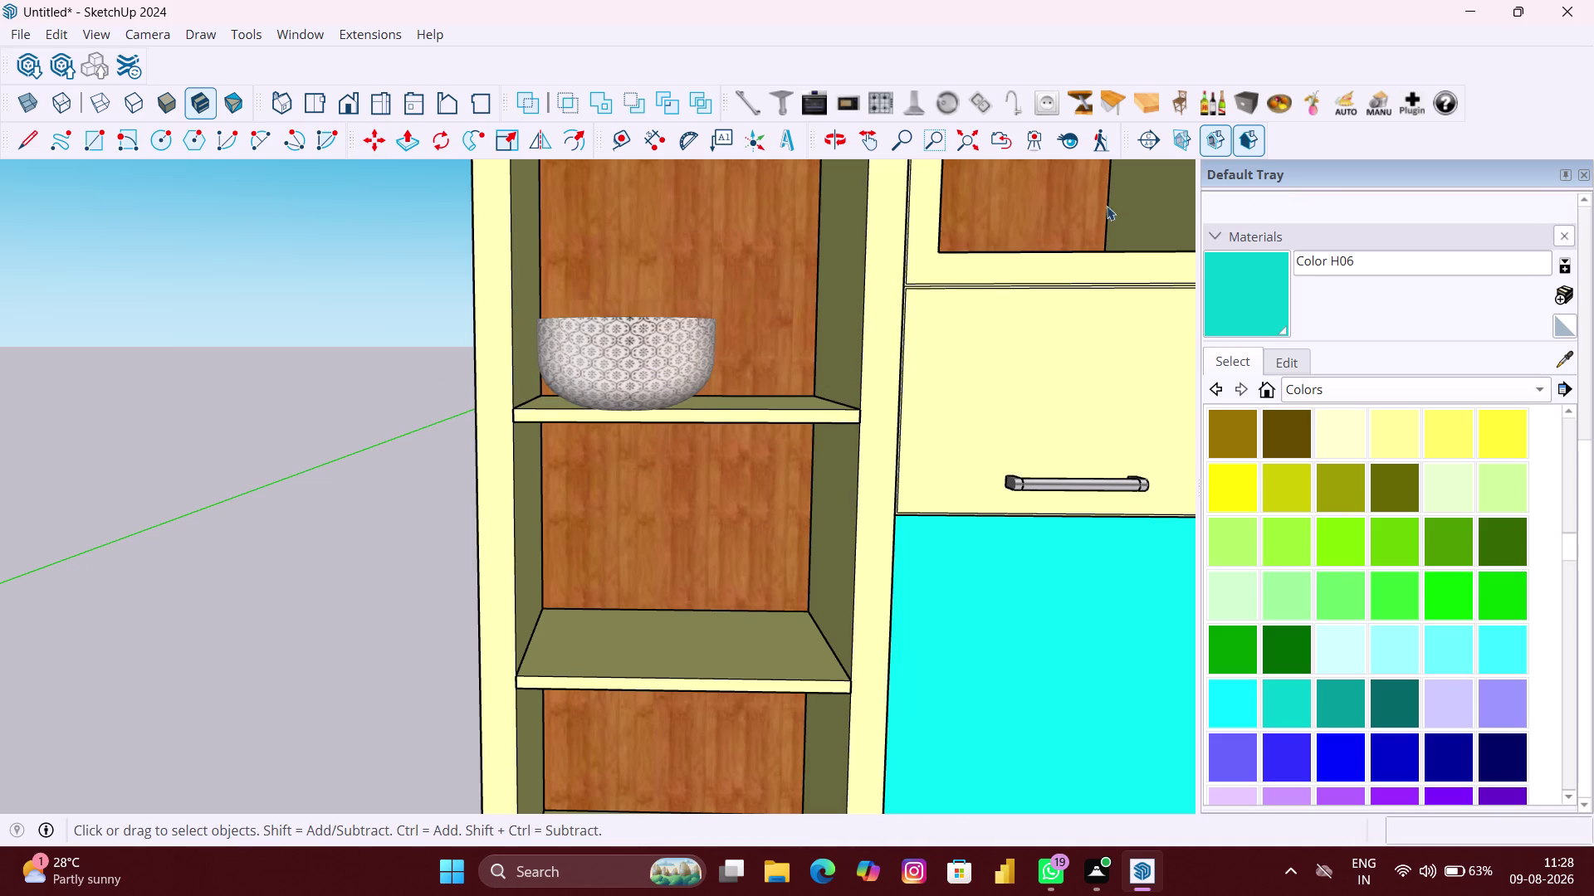
click(1240, 104)
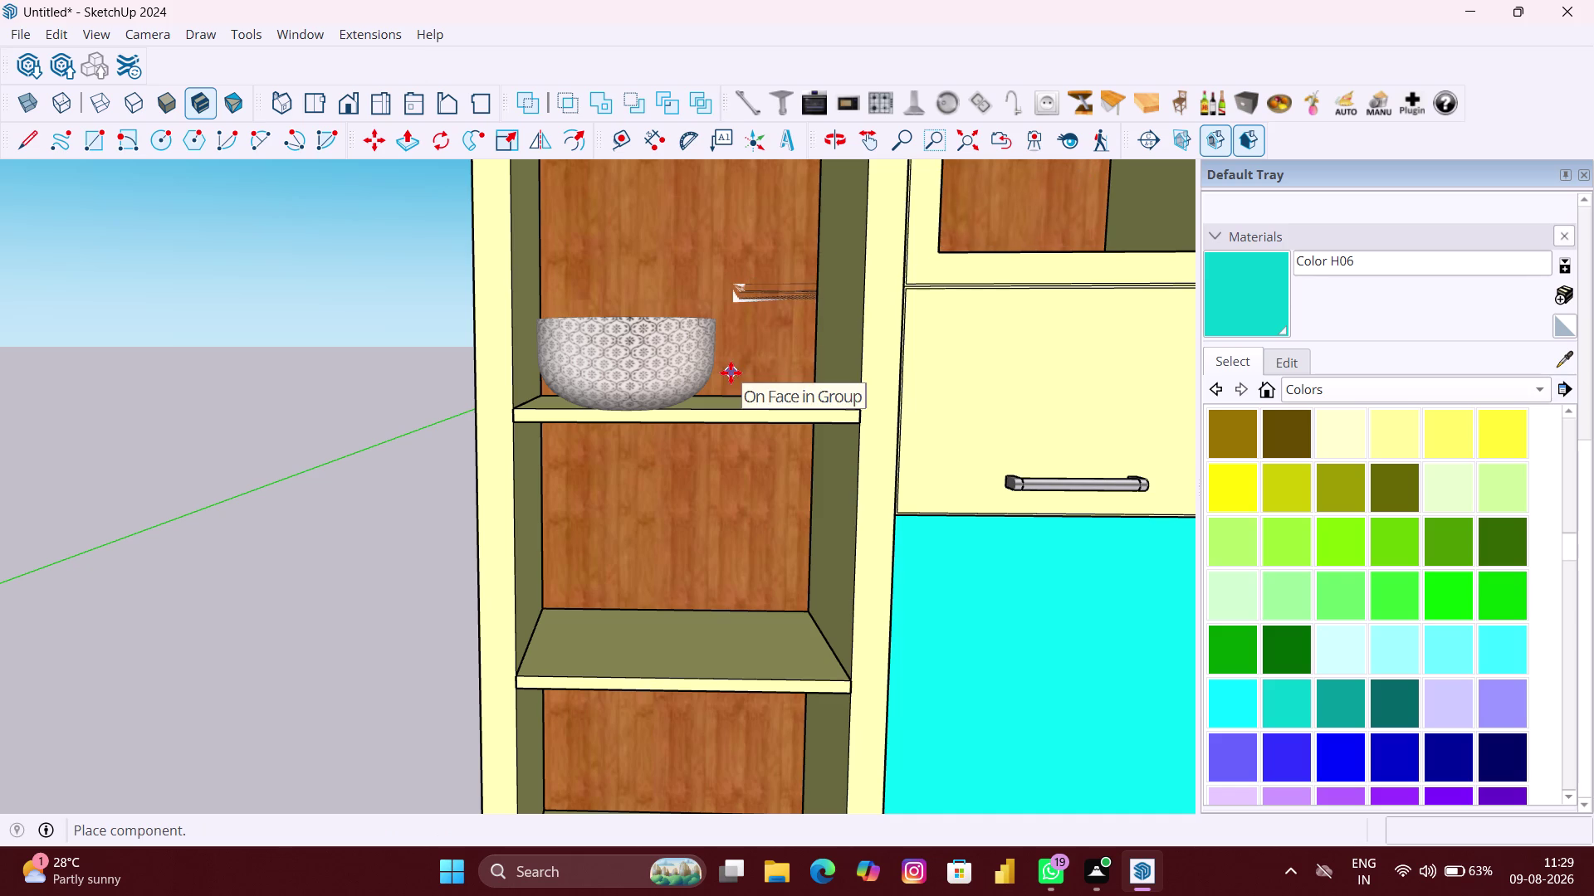
Place a bottle on the lower shelf and cycle through wine, ketchup, pepper mill and spice variants.
click(1224, 111)
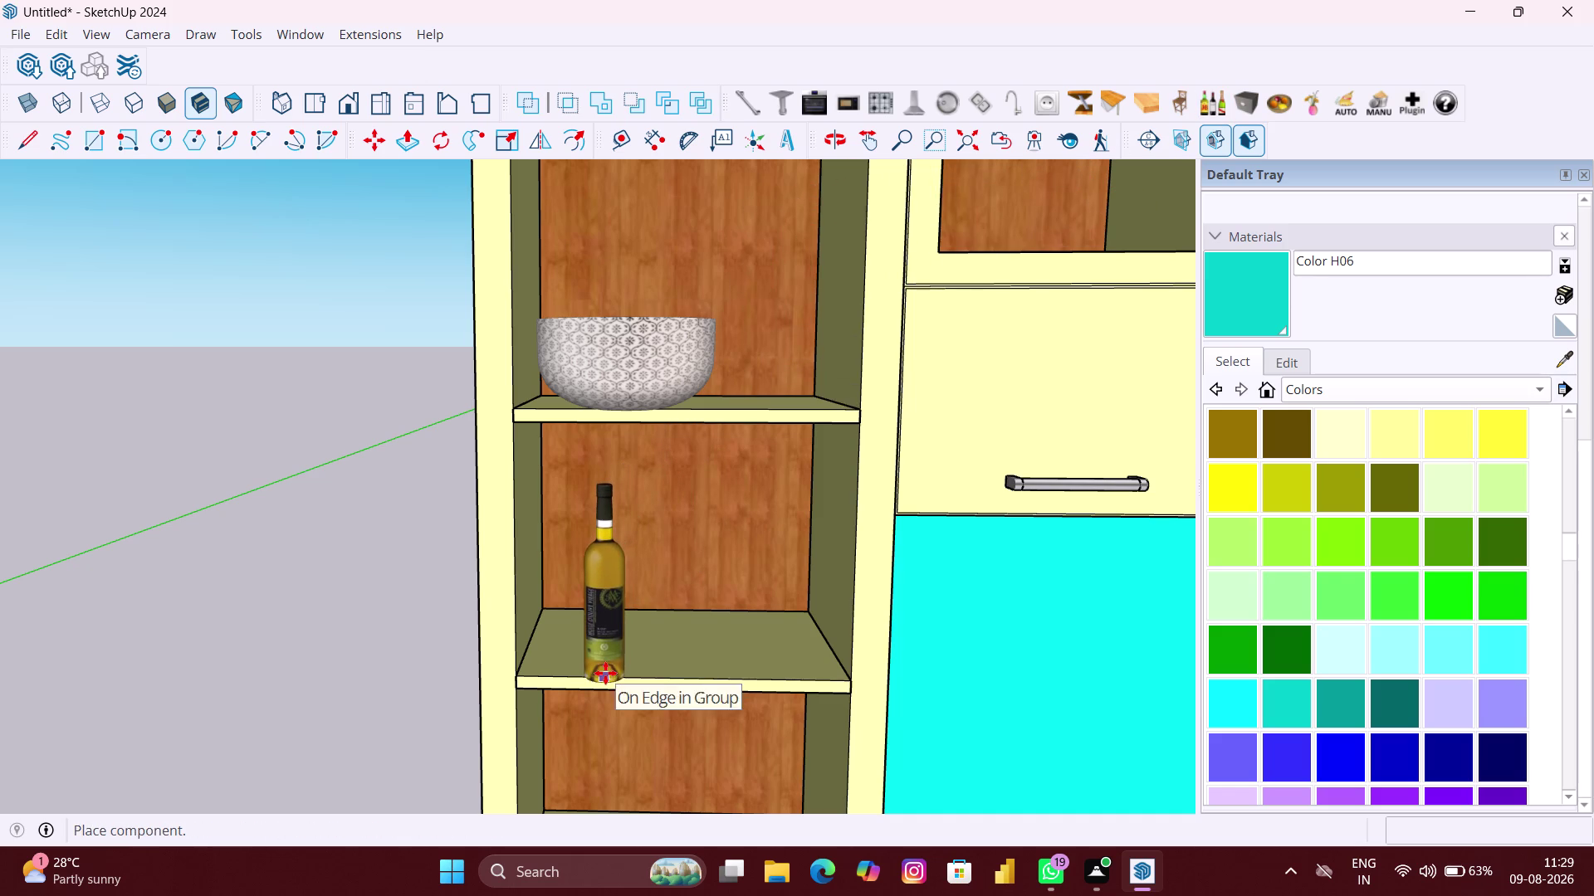
click(610, 633)
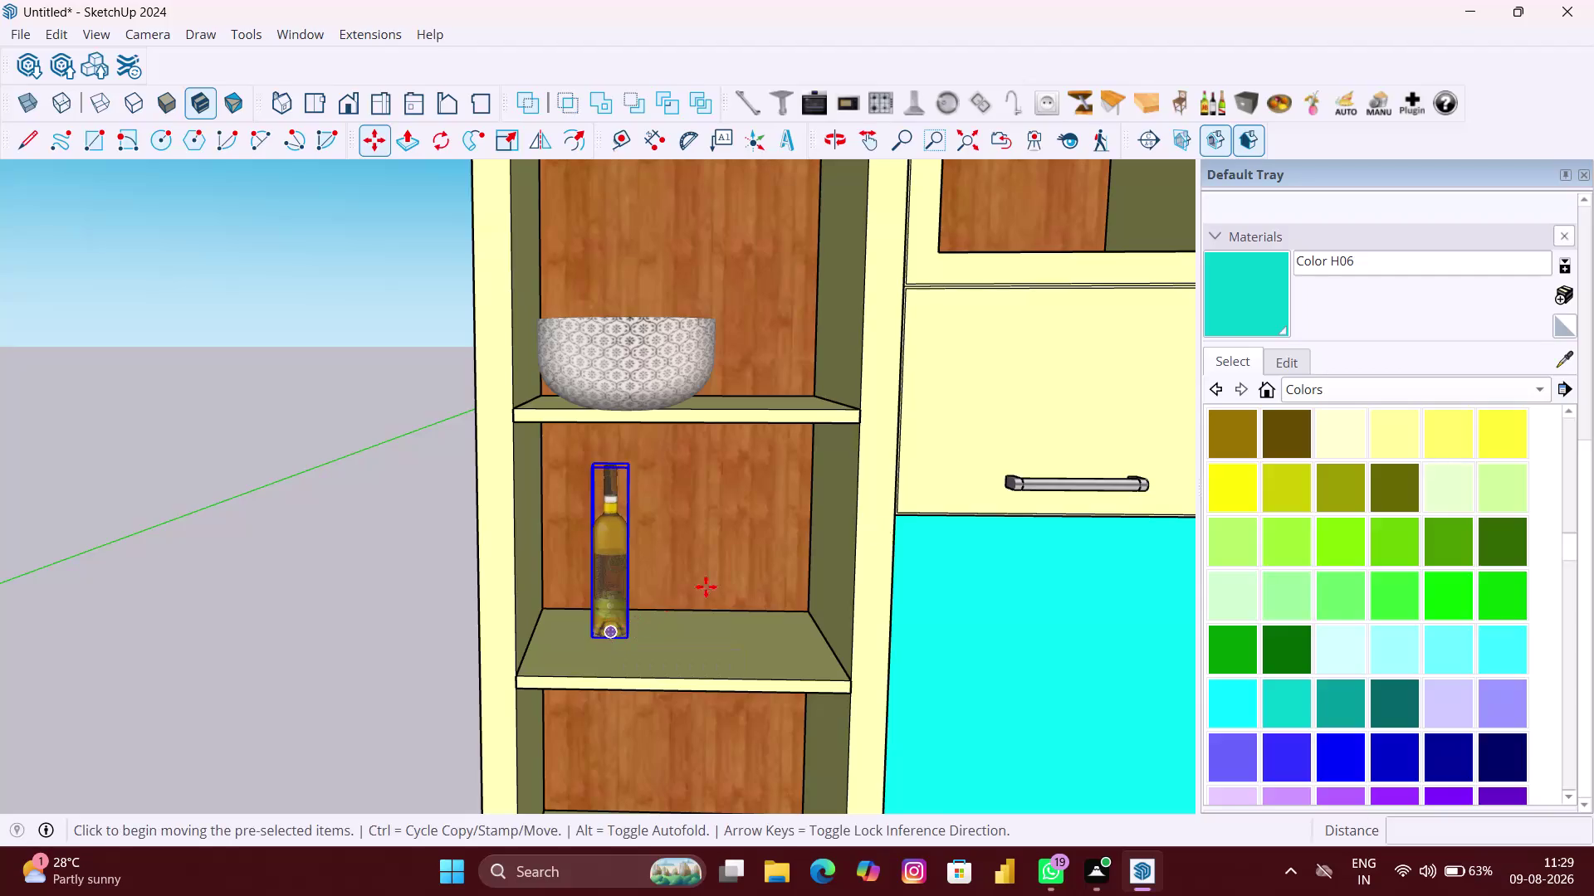
click(1213, 101)
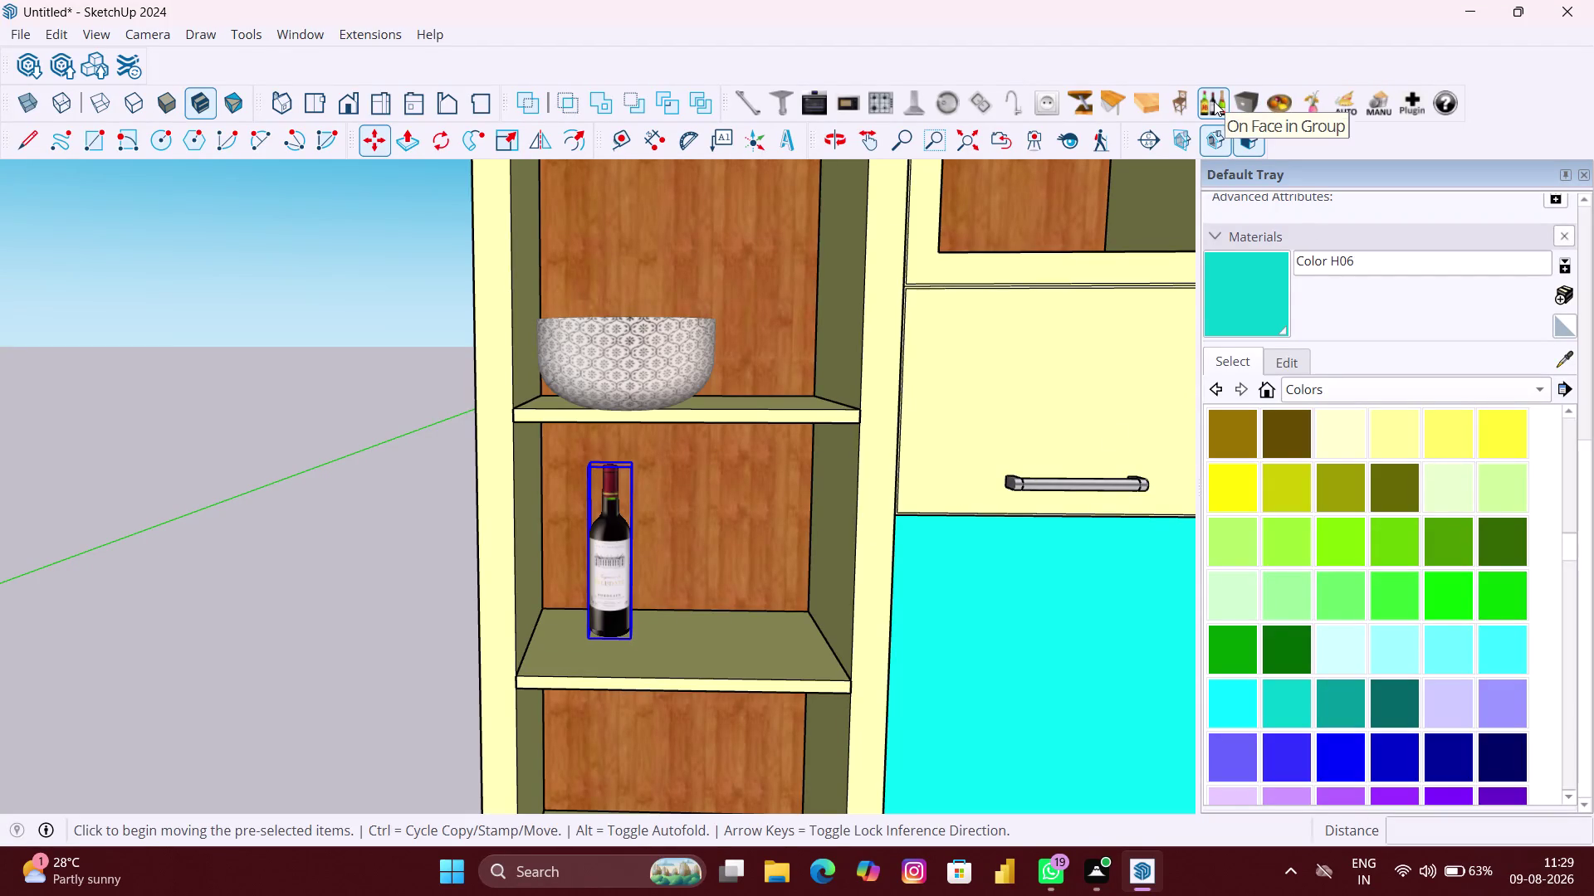
click(1213, 101)
click(1213, 102)
click(1213, 101)
click(1214, 101)
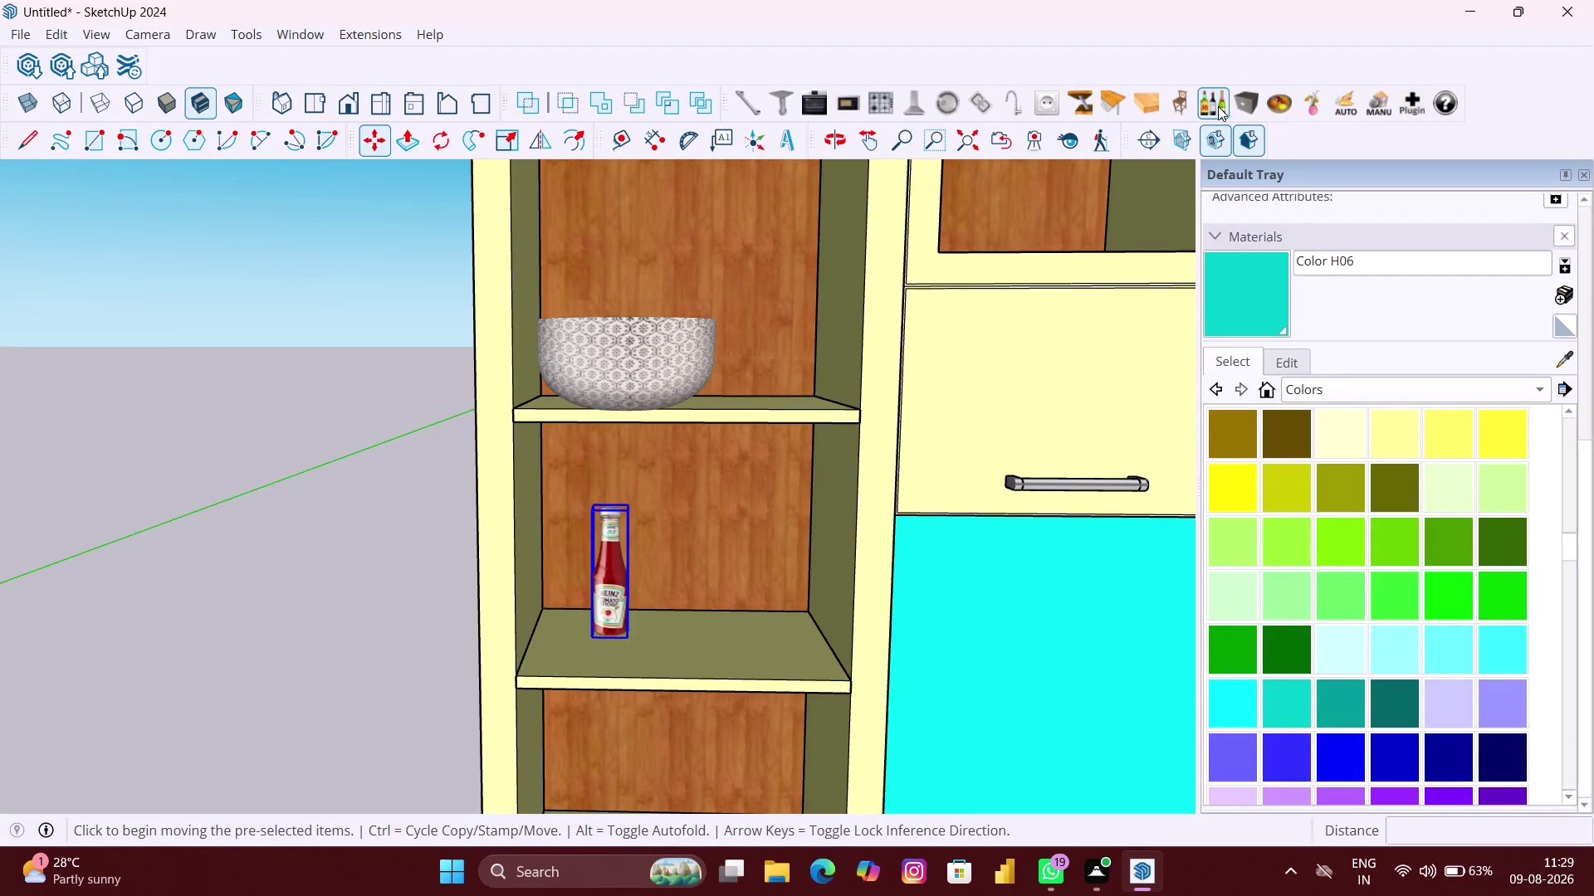
click(1217, 106)
click(1221, 107)
click(1222, 107)
click(1222, 107)
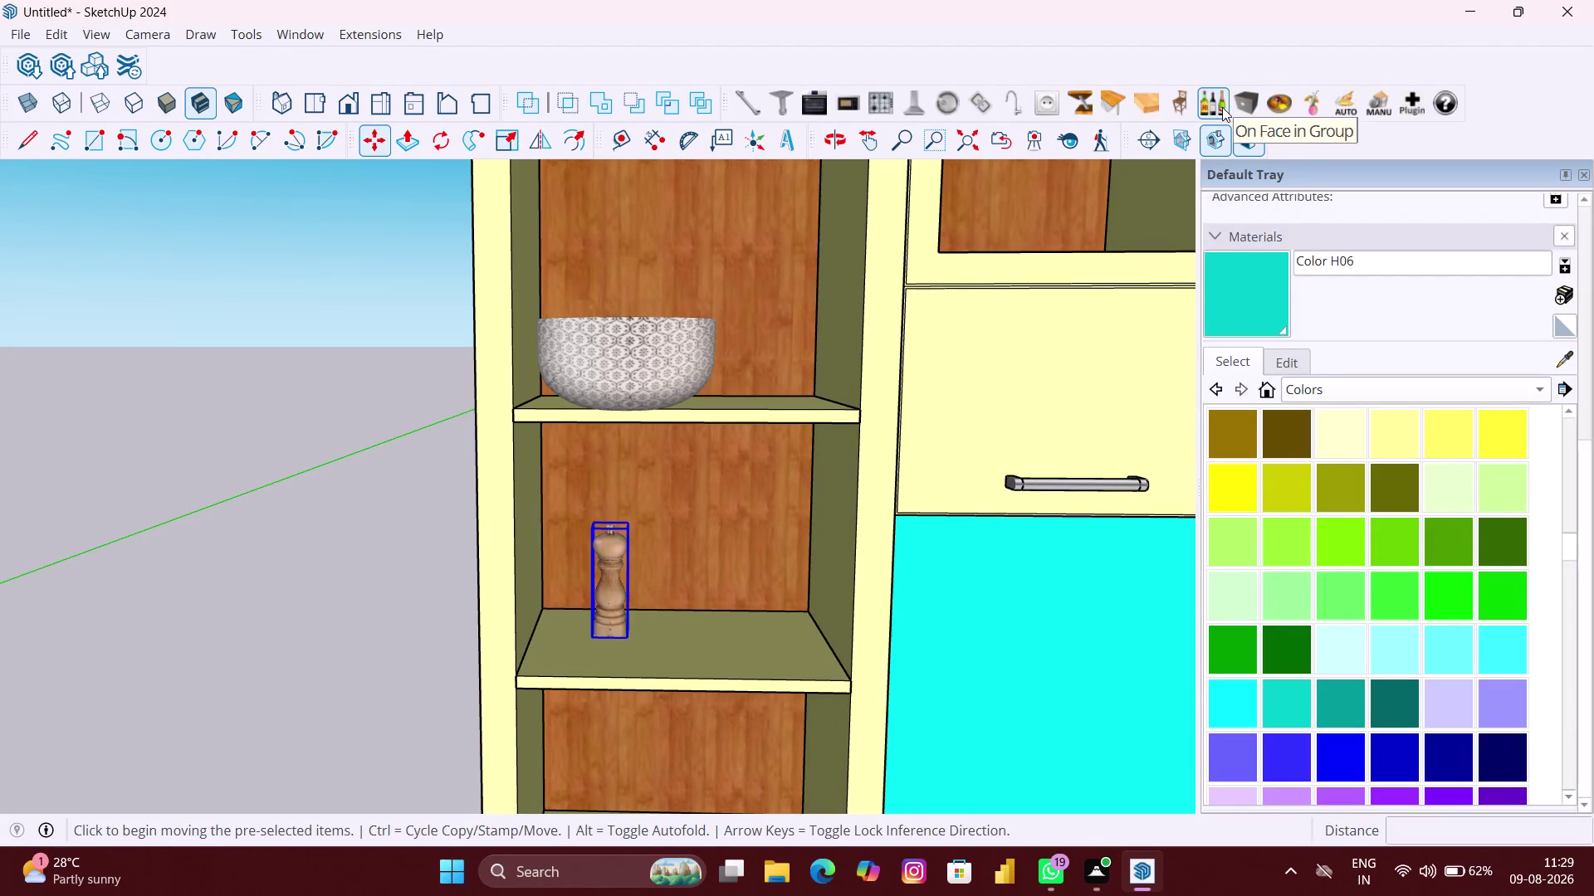
drag(1221, 107, 1230, 117)
click(1250, 134)
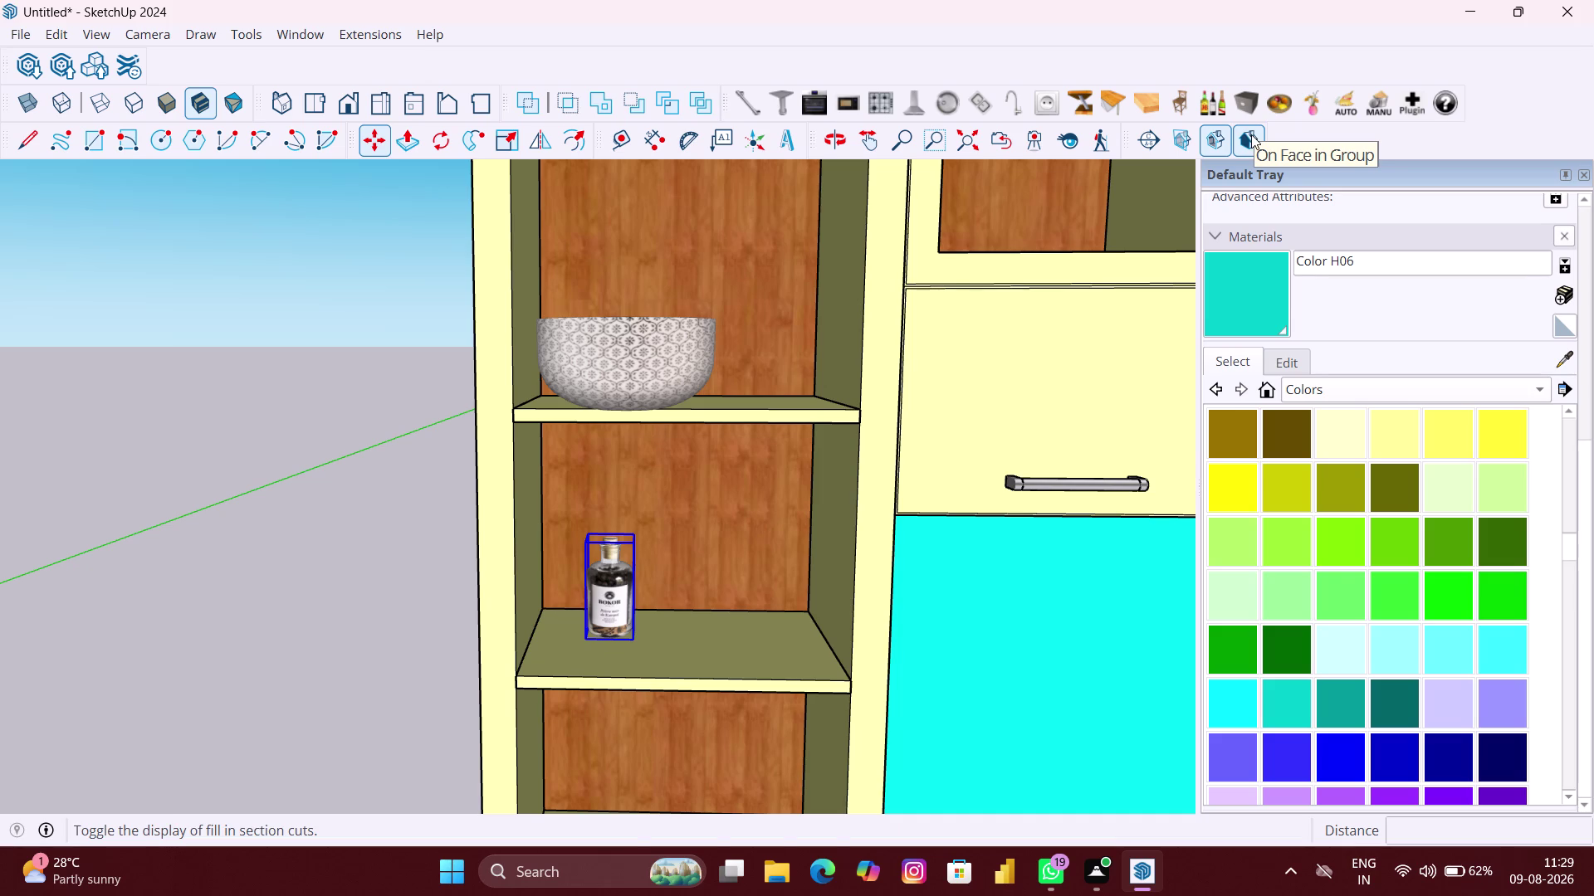
Cycle through the jar variants until the white lidded pot appears.
click(1218, 107)
click(1221, 105)
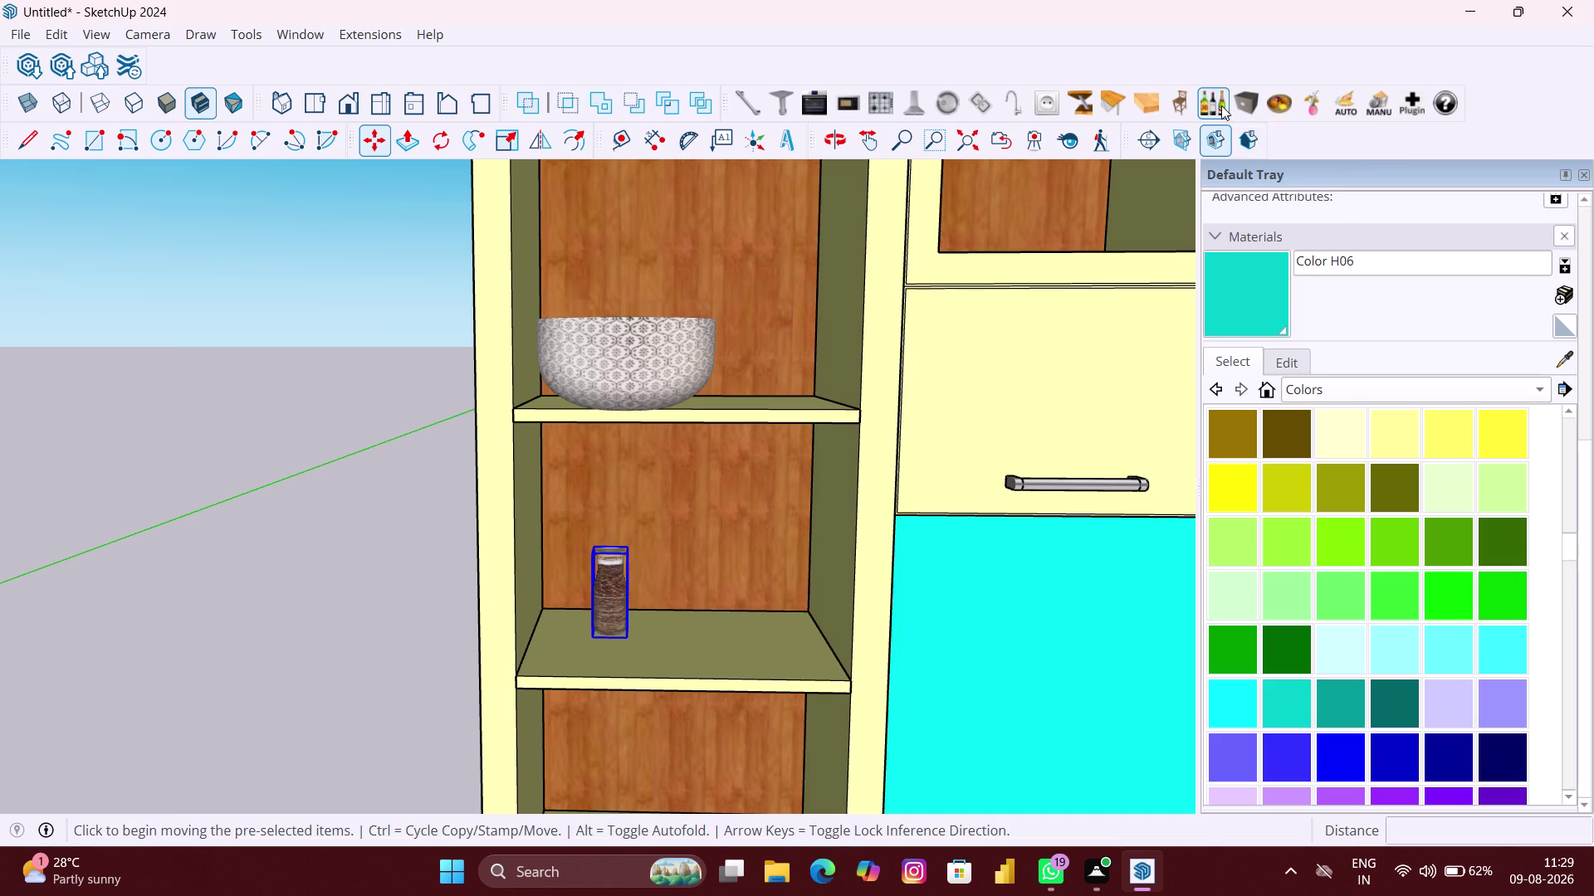
click(1221, 105)
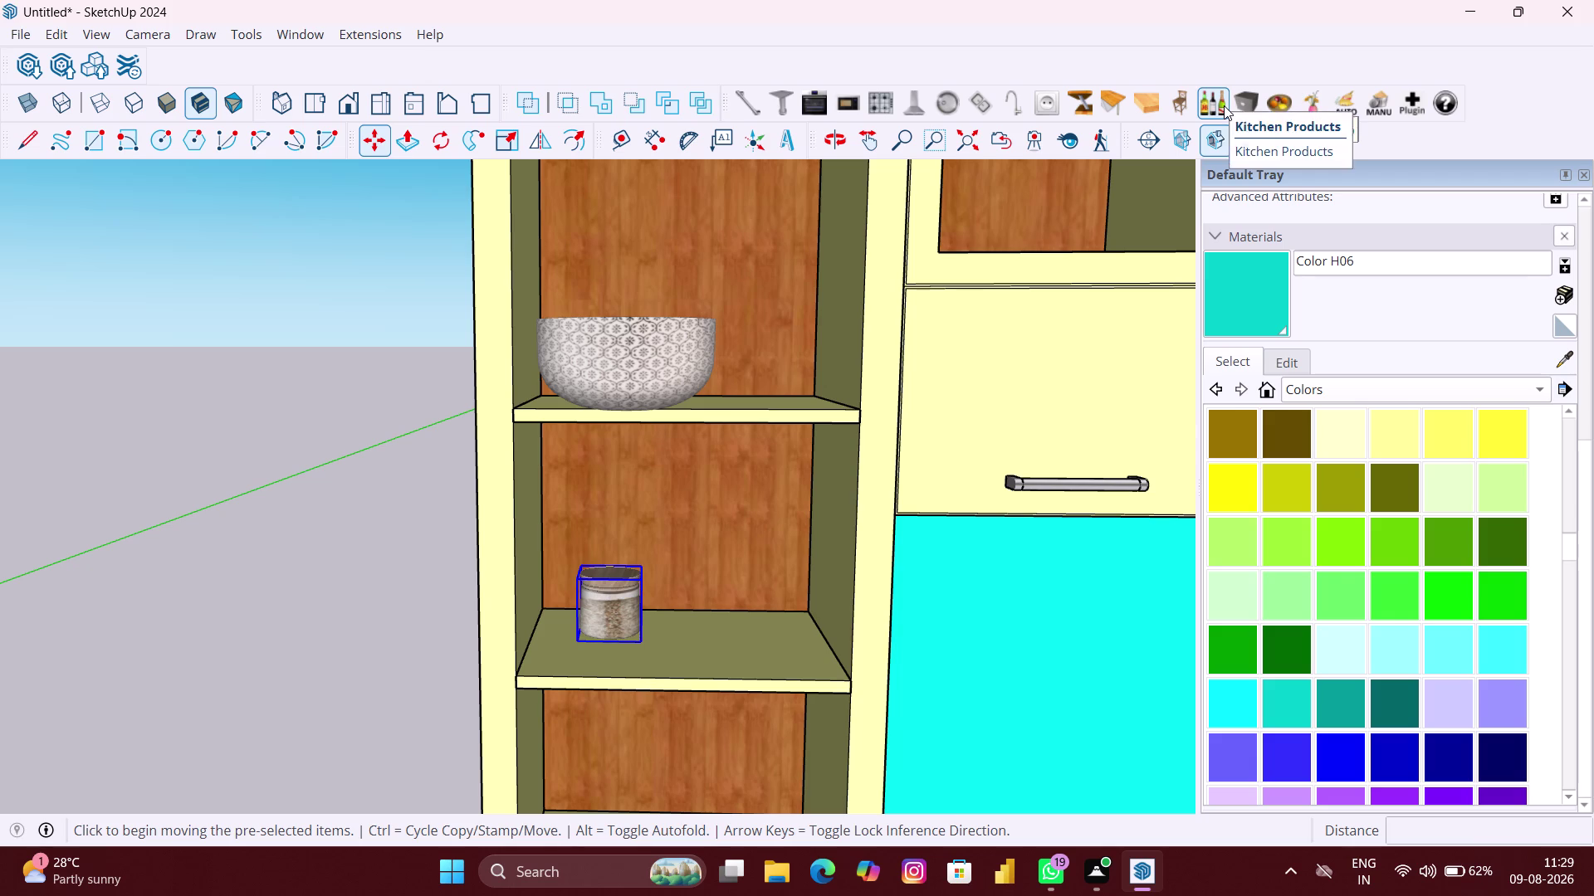
click(1223, 105)
click(1228, 103)
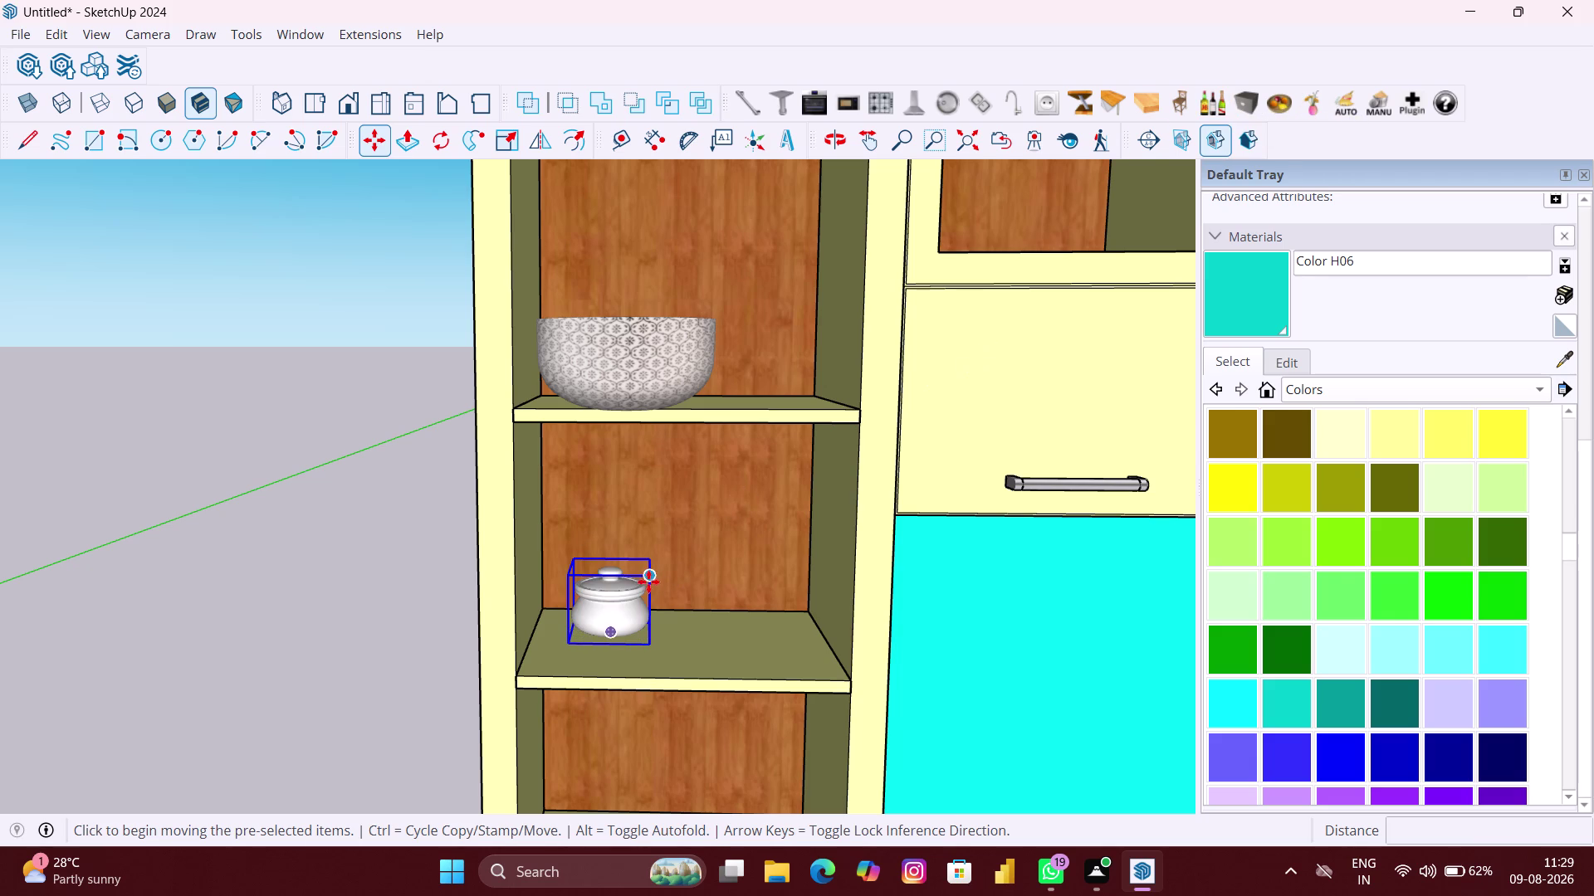
Move the white lidded pot up beside the patterned bowl on the upper shelf.
click(650, 579)
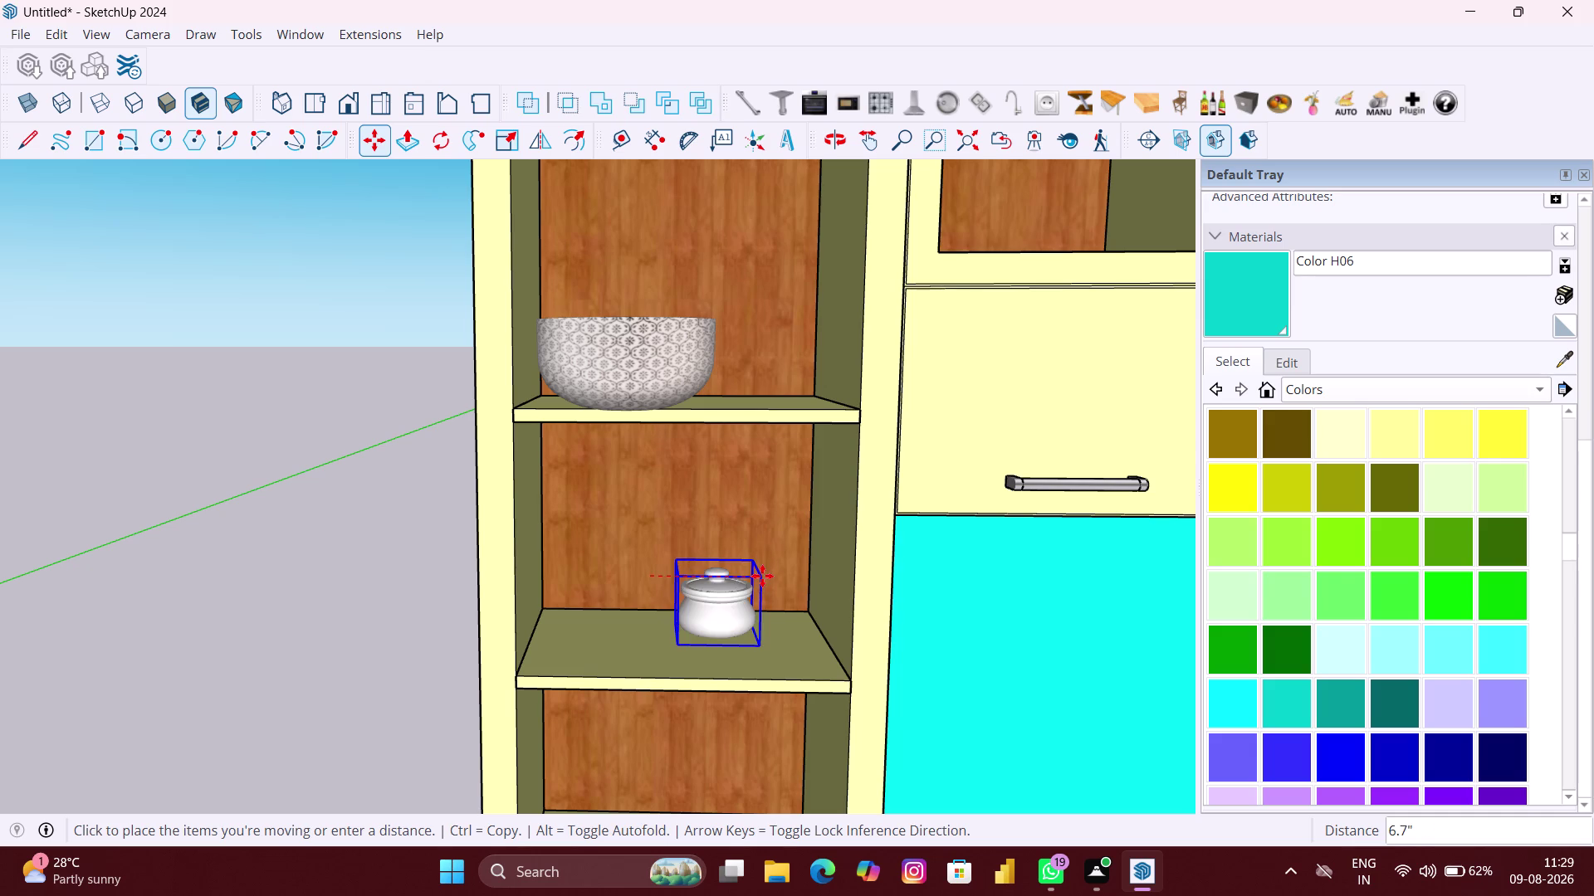
click(762, 577)
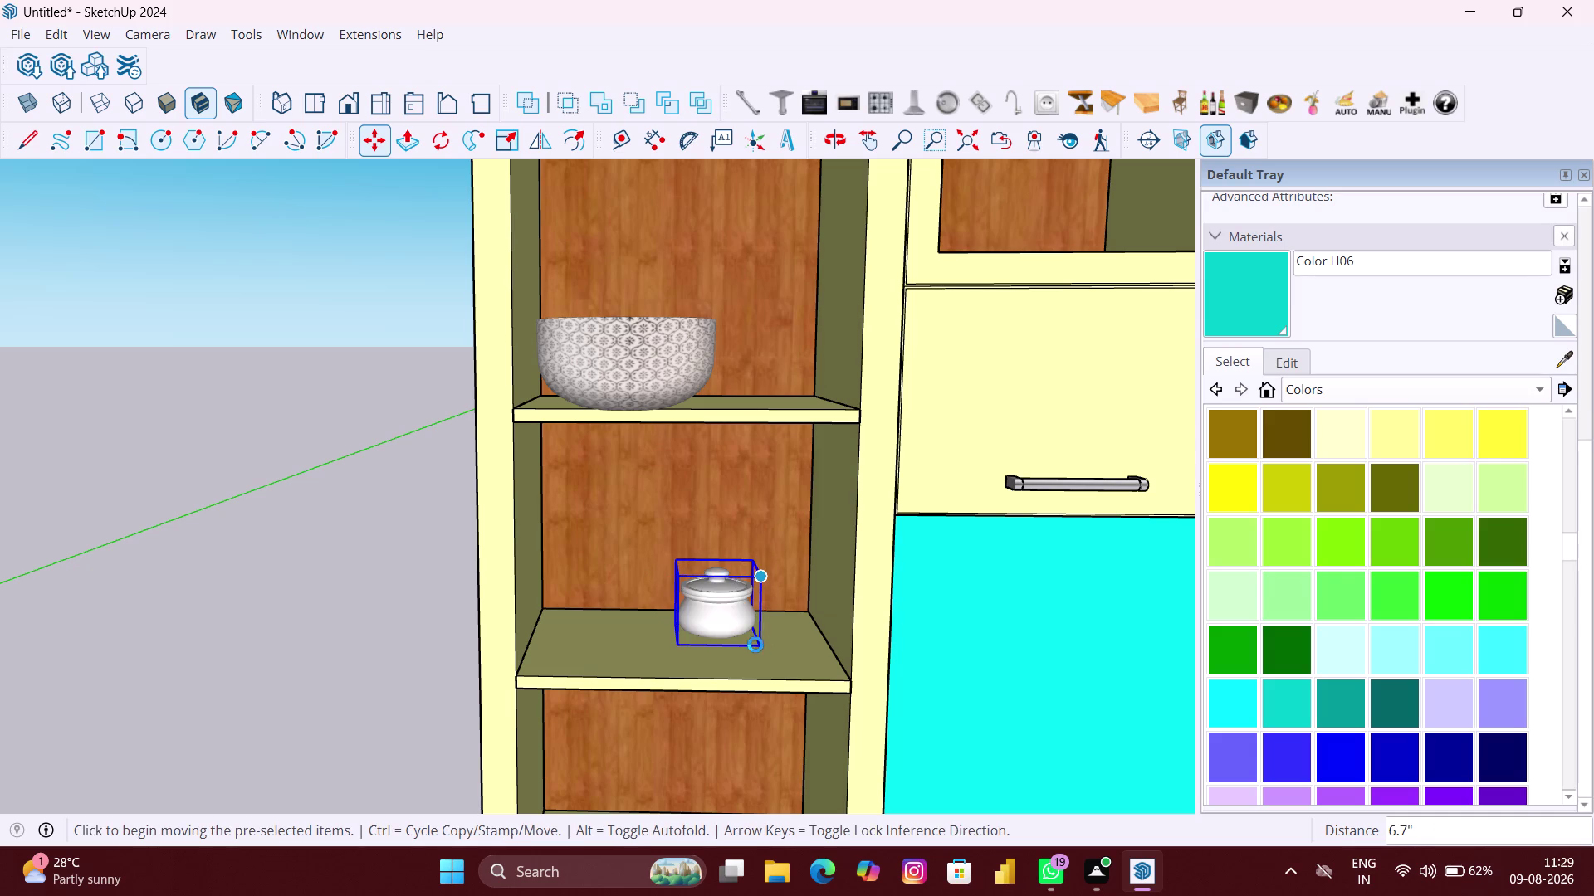
click(759, 646)
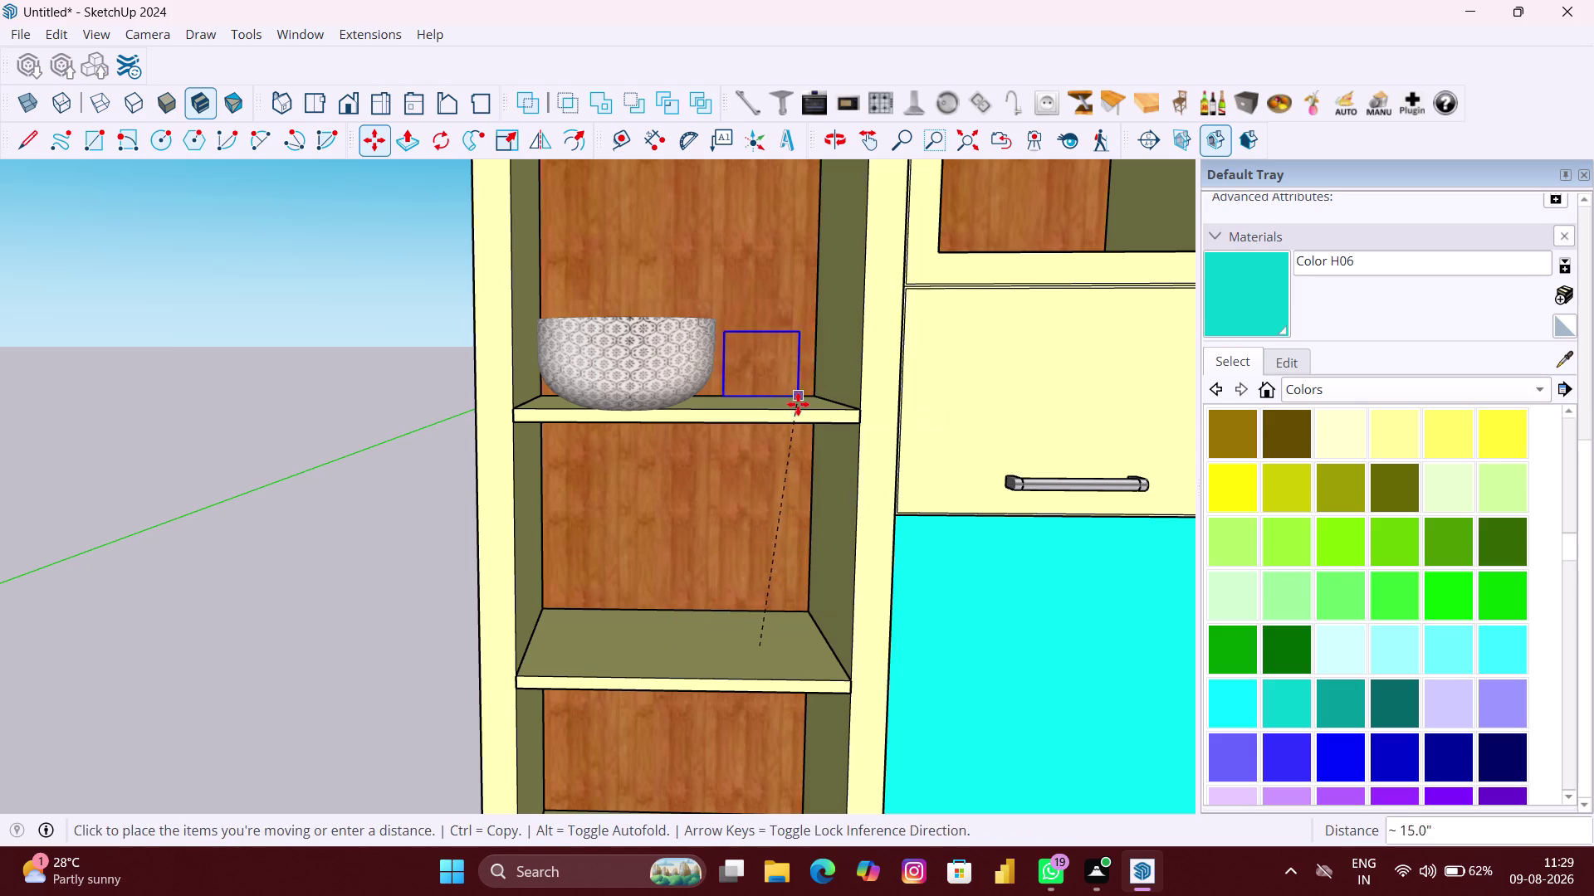
scroll(up, 3)
scroll(up, 3)
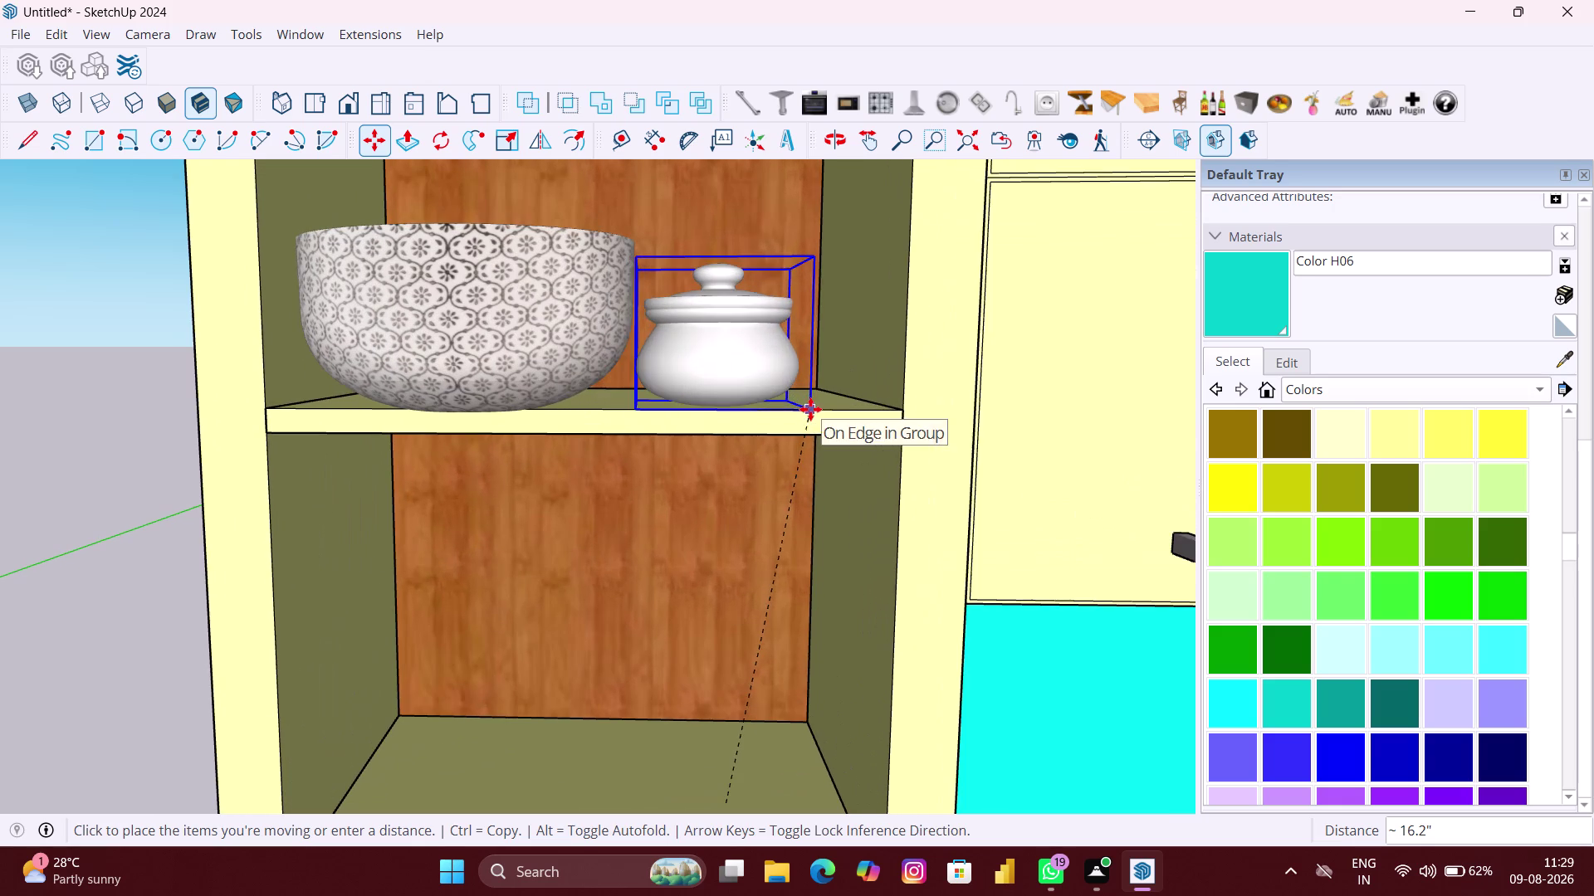
click(833, 408)
scroll(down, 3)
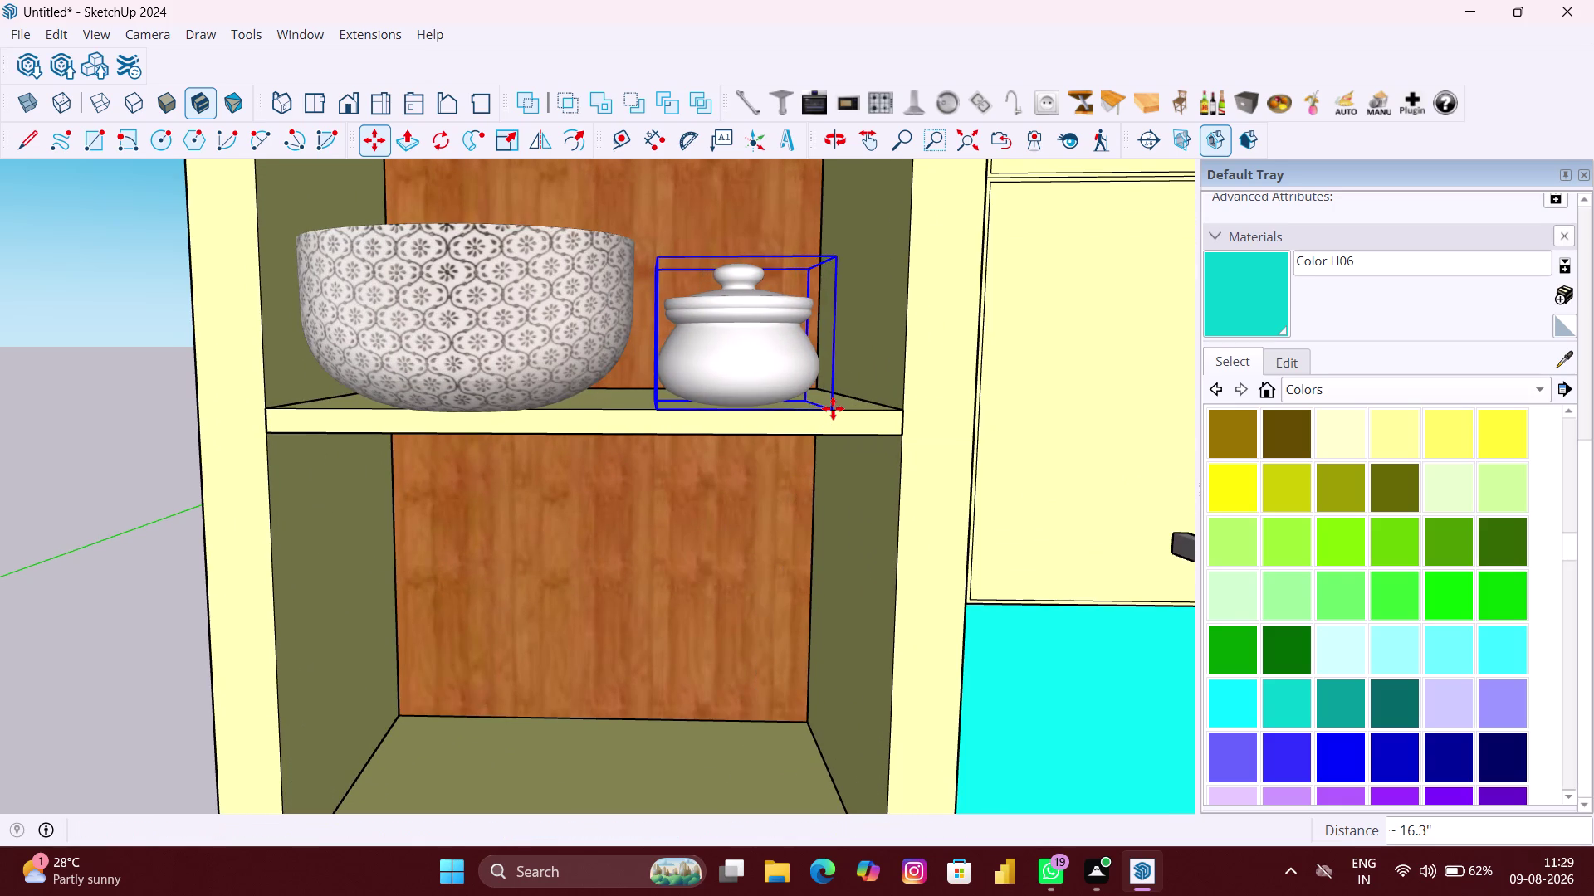
scroll(down, 3)
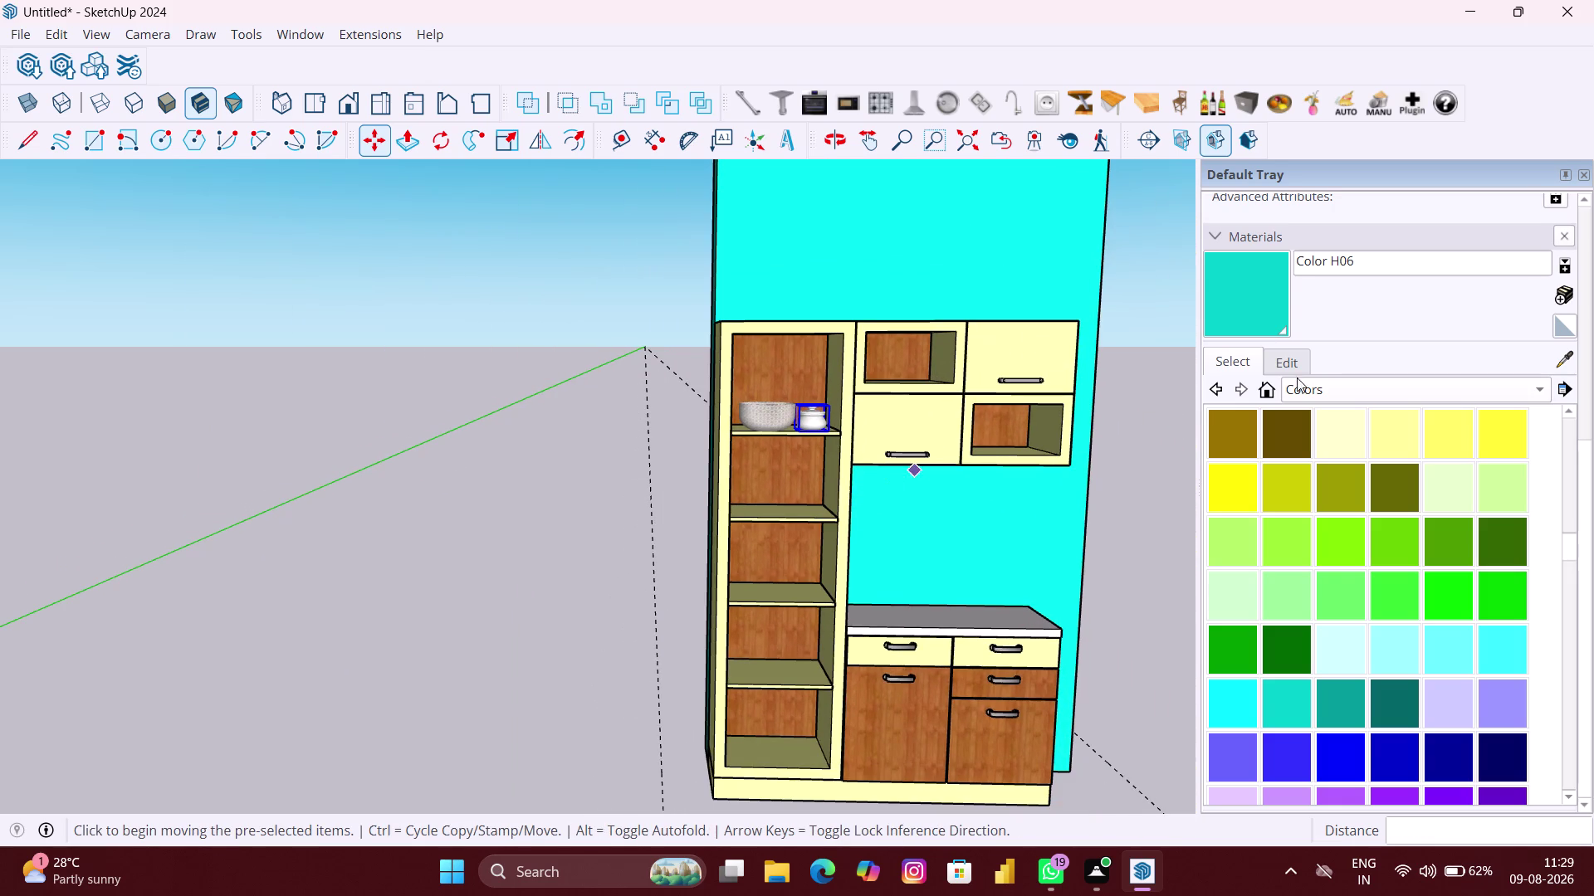
key(space)
key(space)
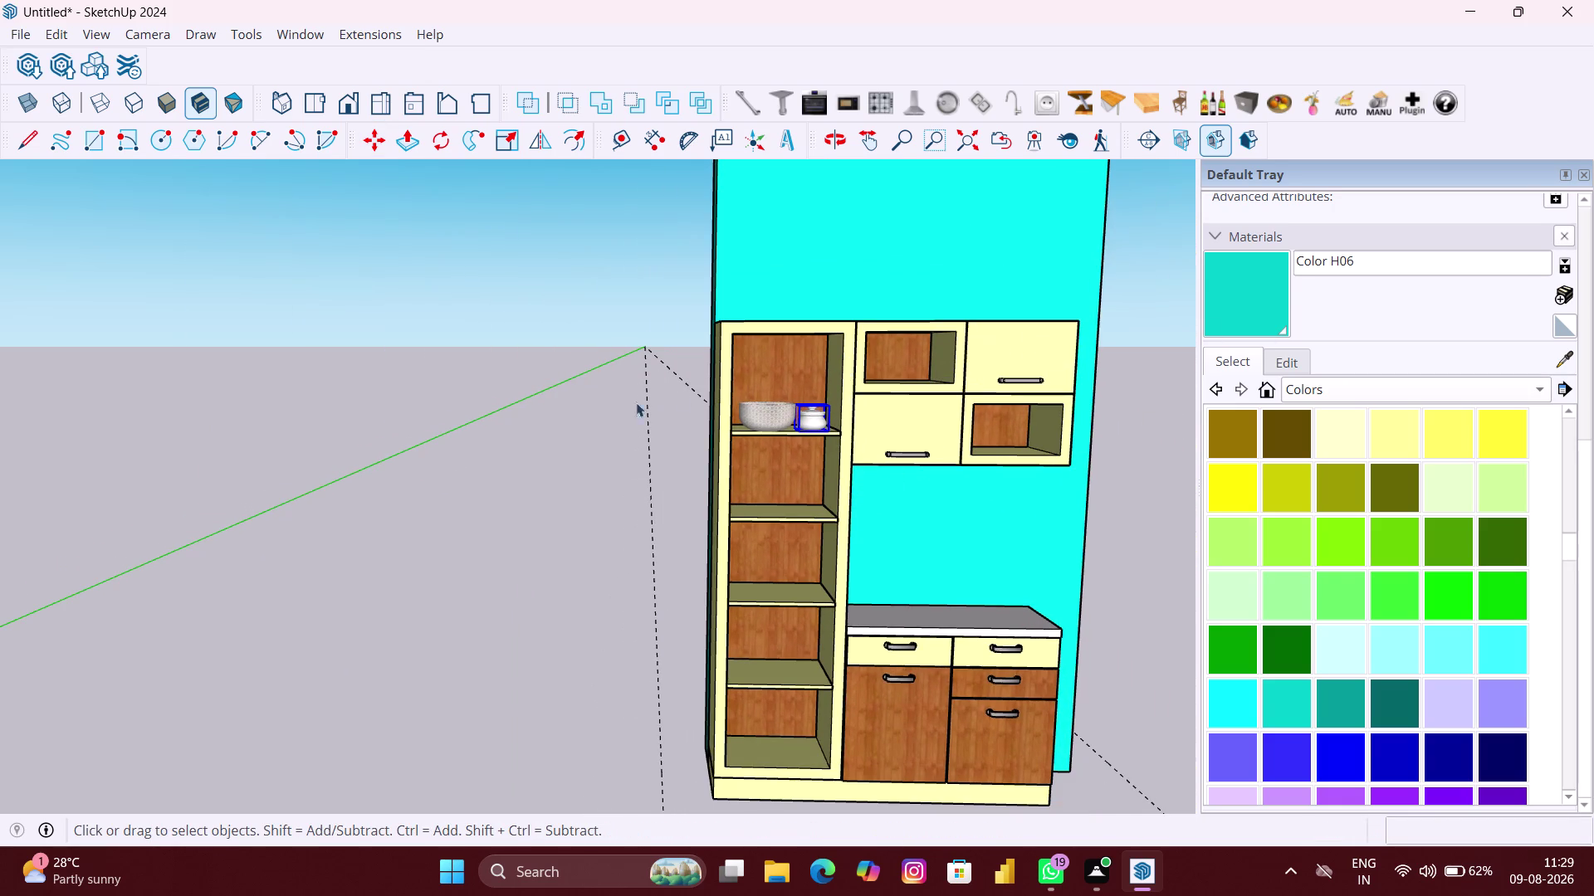
click(617, 409)
scroll(up, 3)
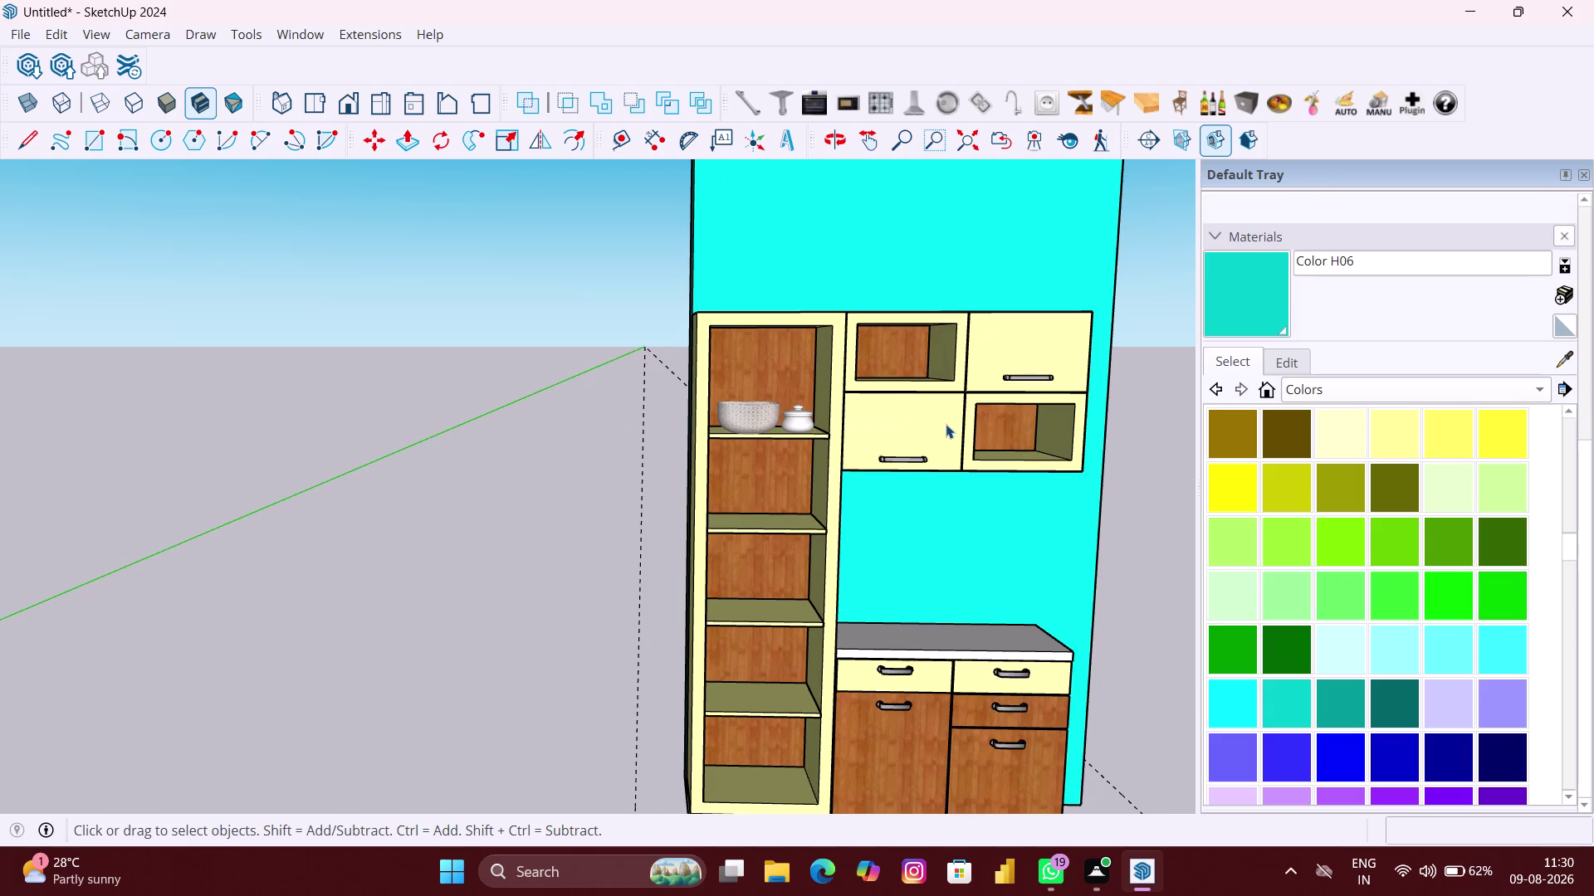
middle_drag(942, 435, 893, 309)
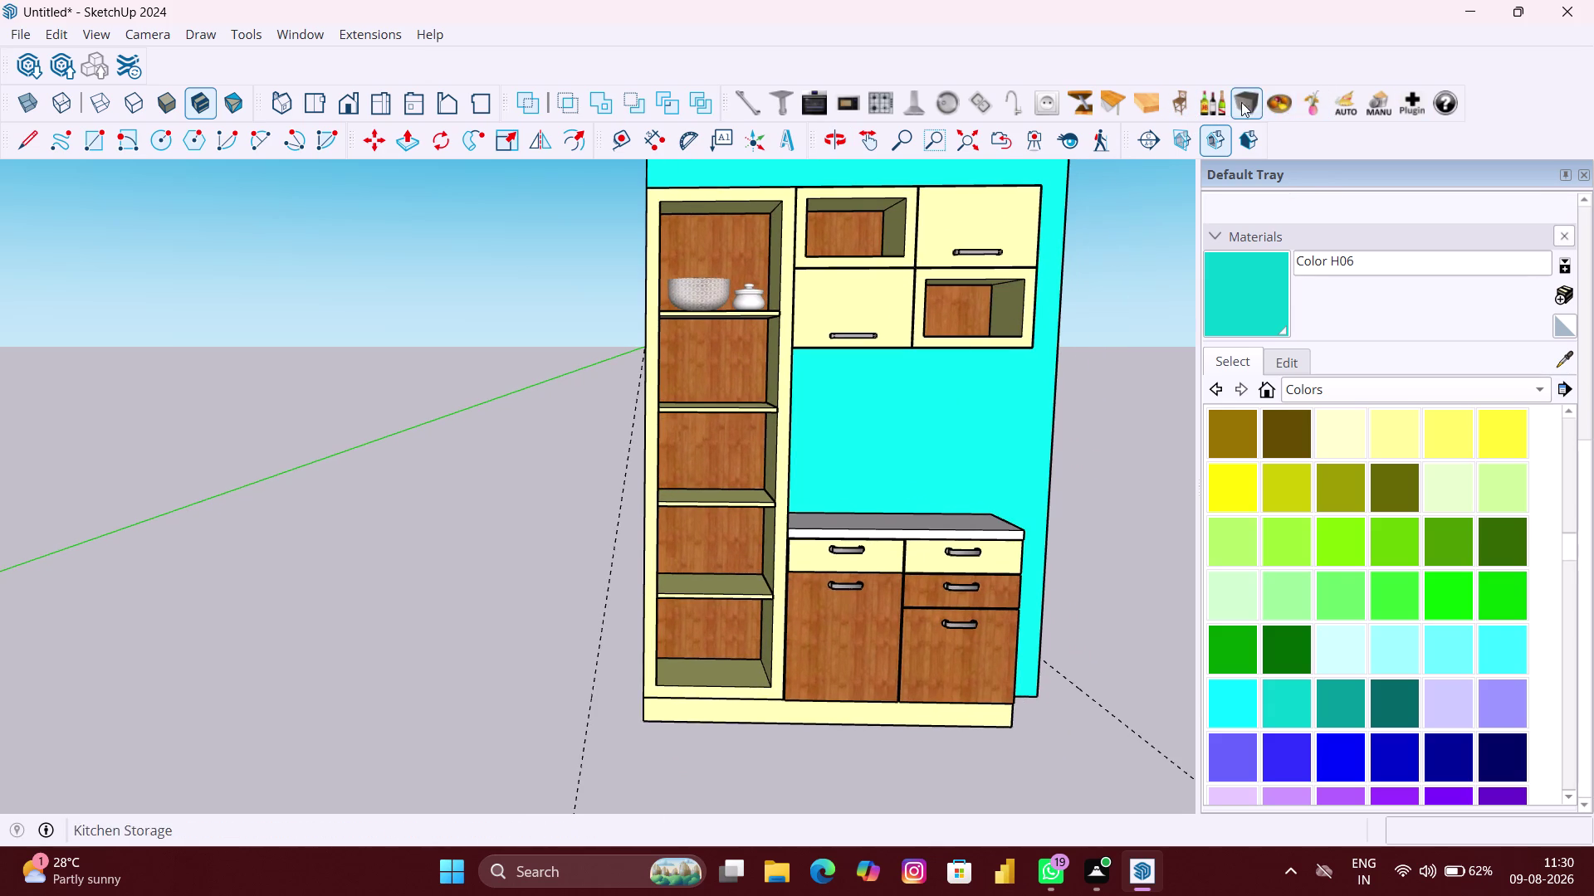
click(1221, 106)
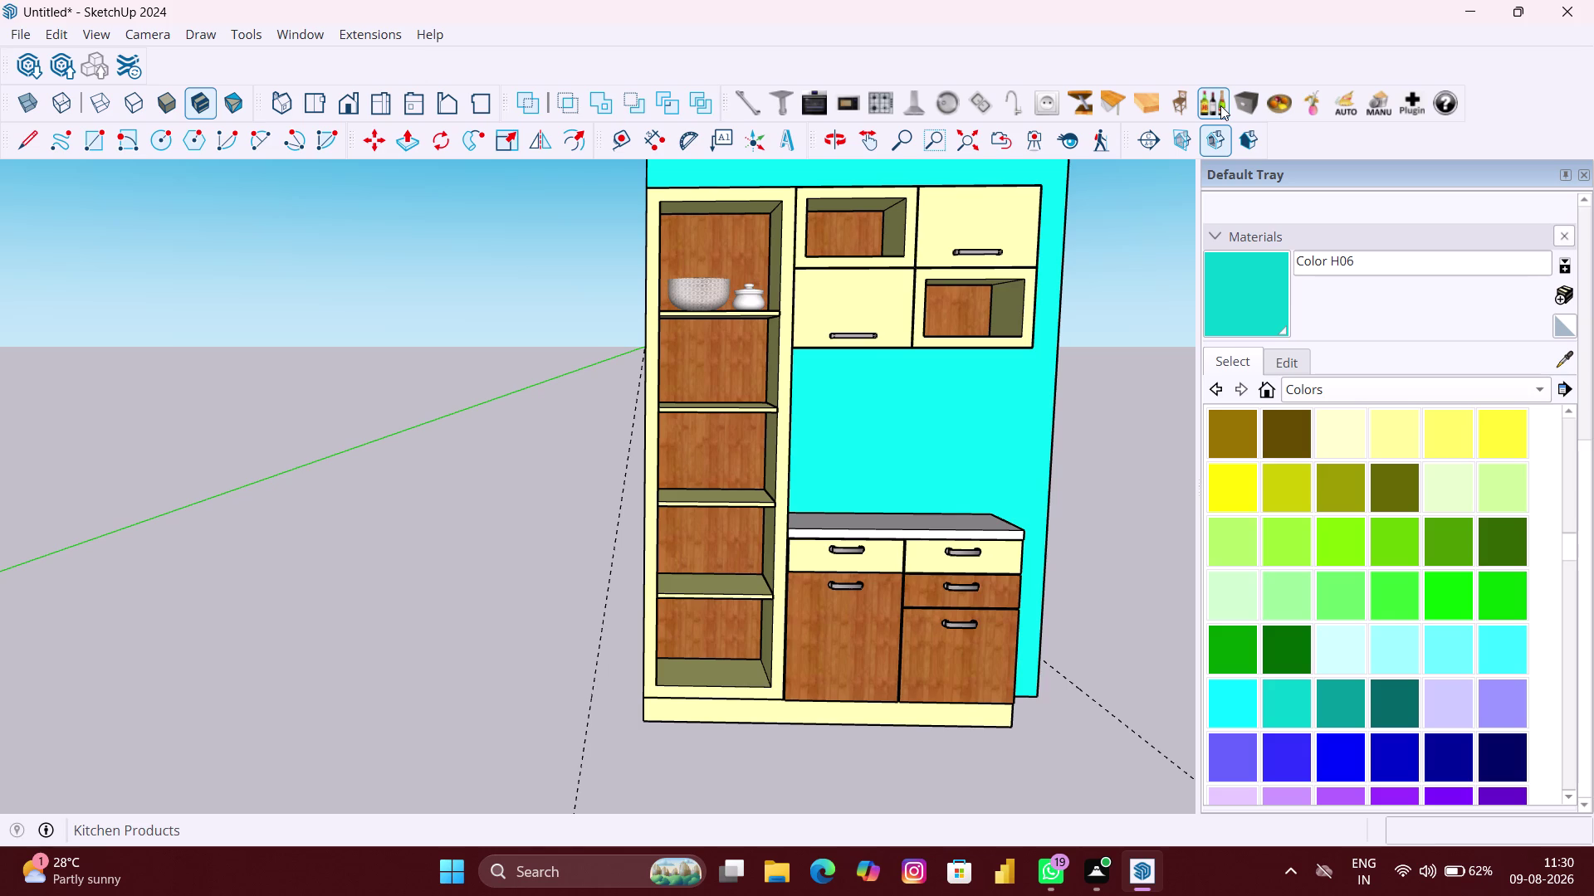
Place a bottle on the middle shelf and cycle through wine bottle, tube and jar variants.
scroll(up, 3)
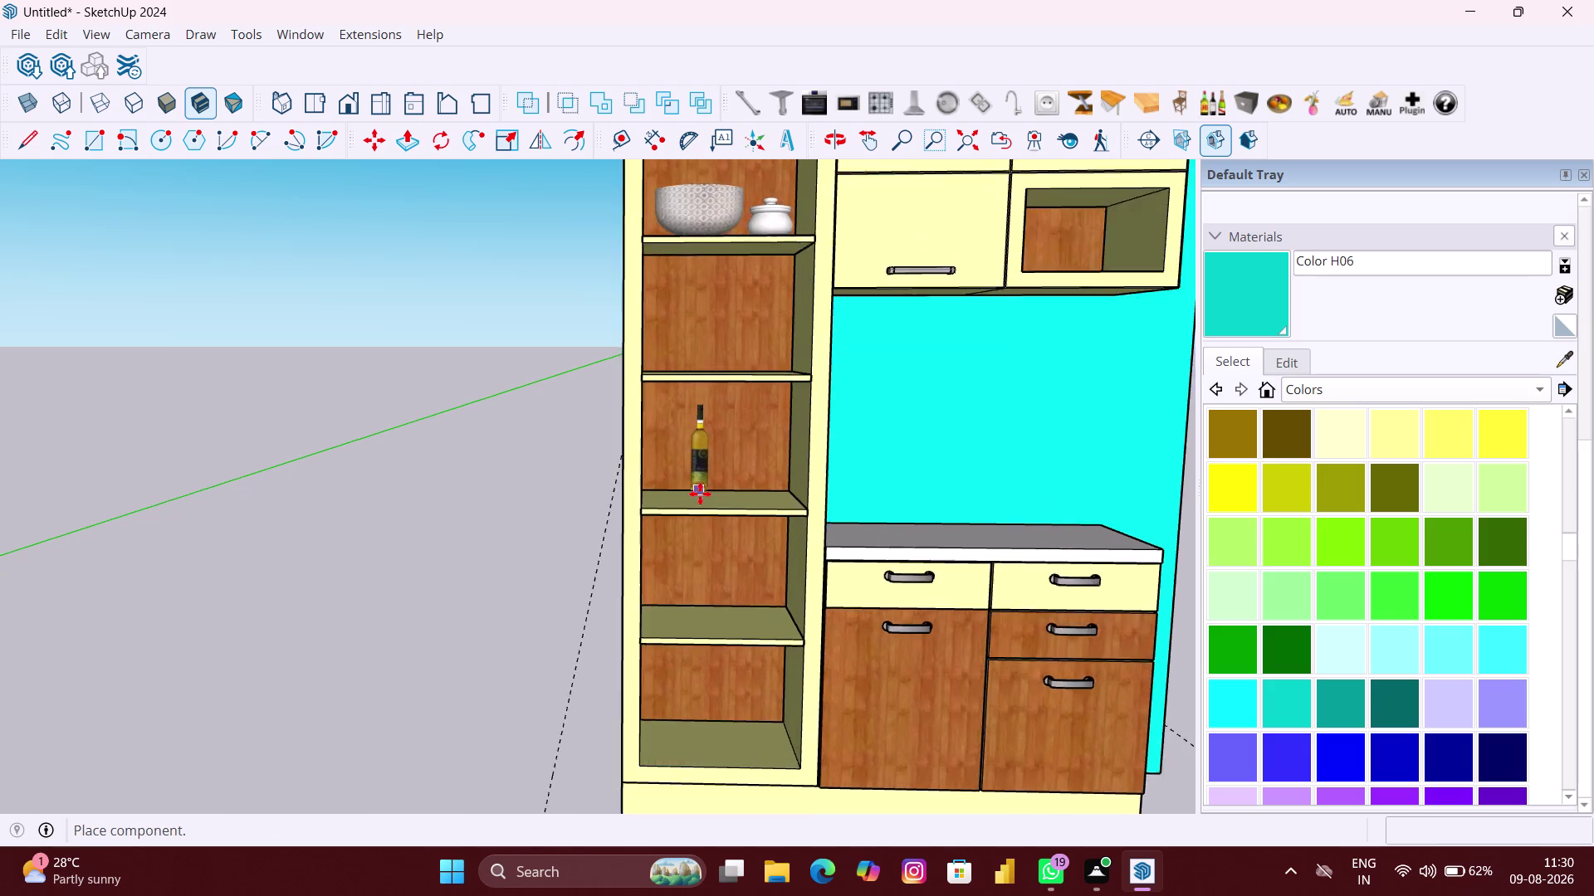
scroll(up, 3)
click(703, 508)
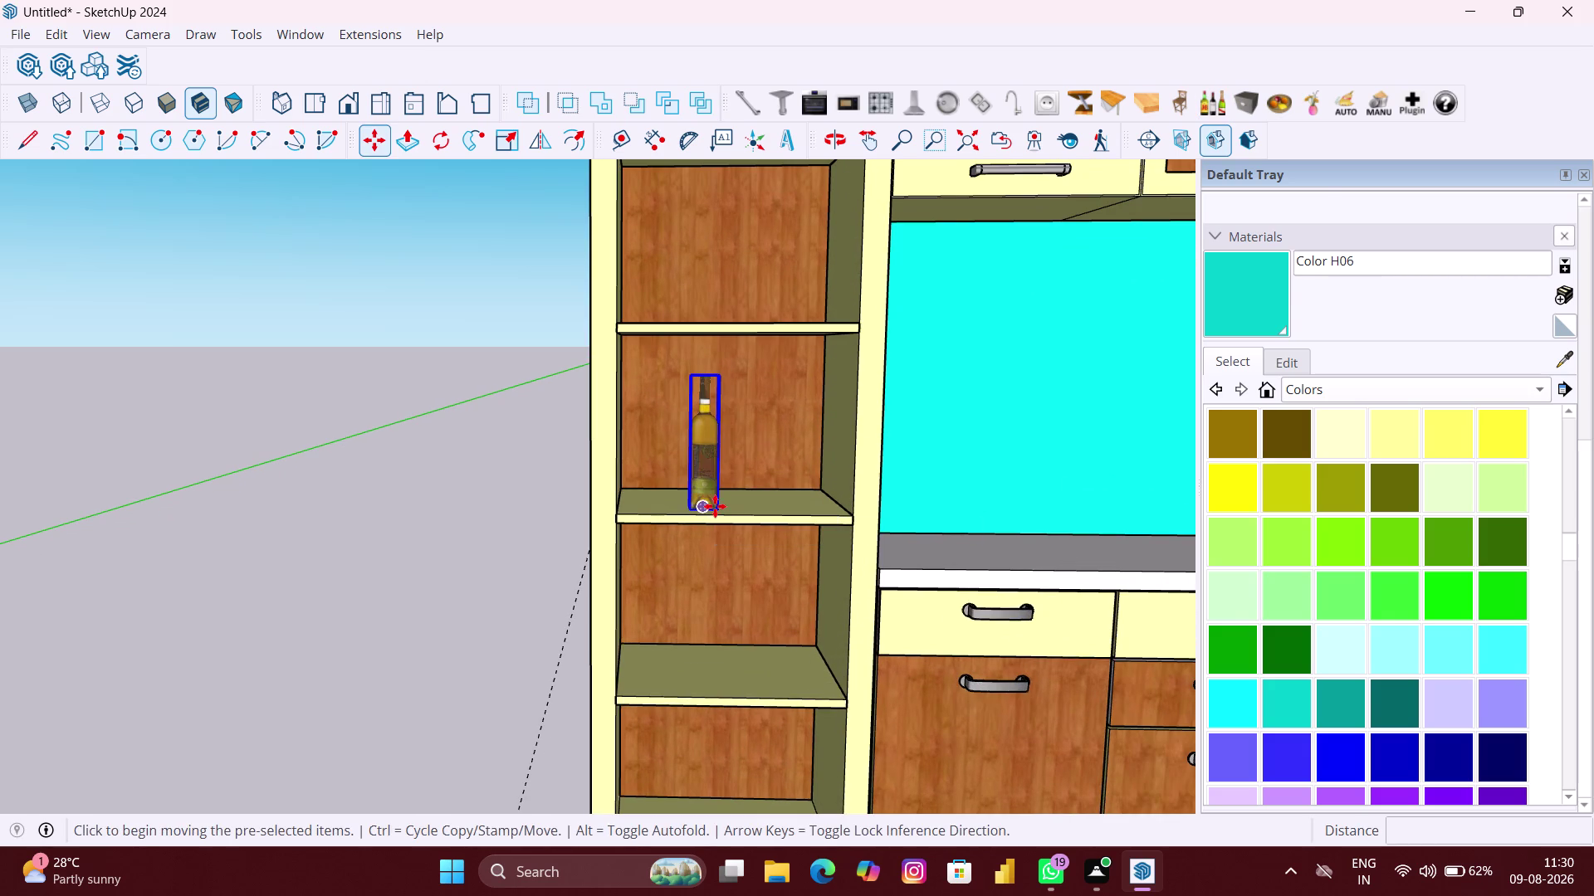
triple_click(1215, 104)
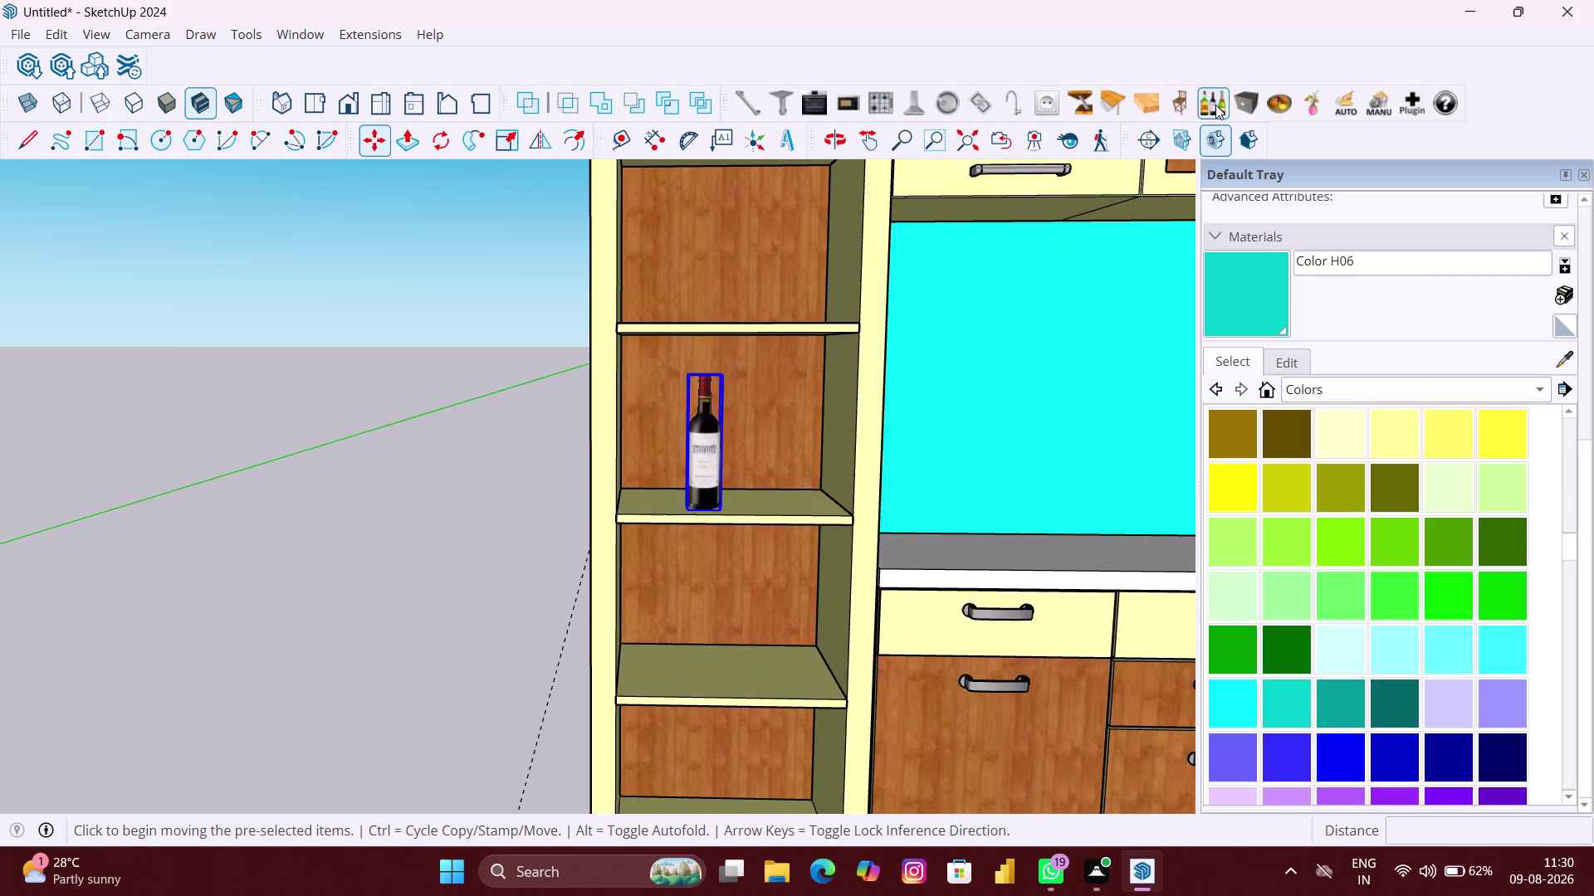
triple_click(1215, 104)
triple_click(1215, 105)
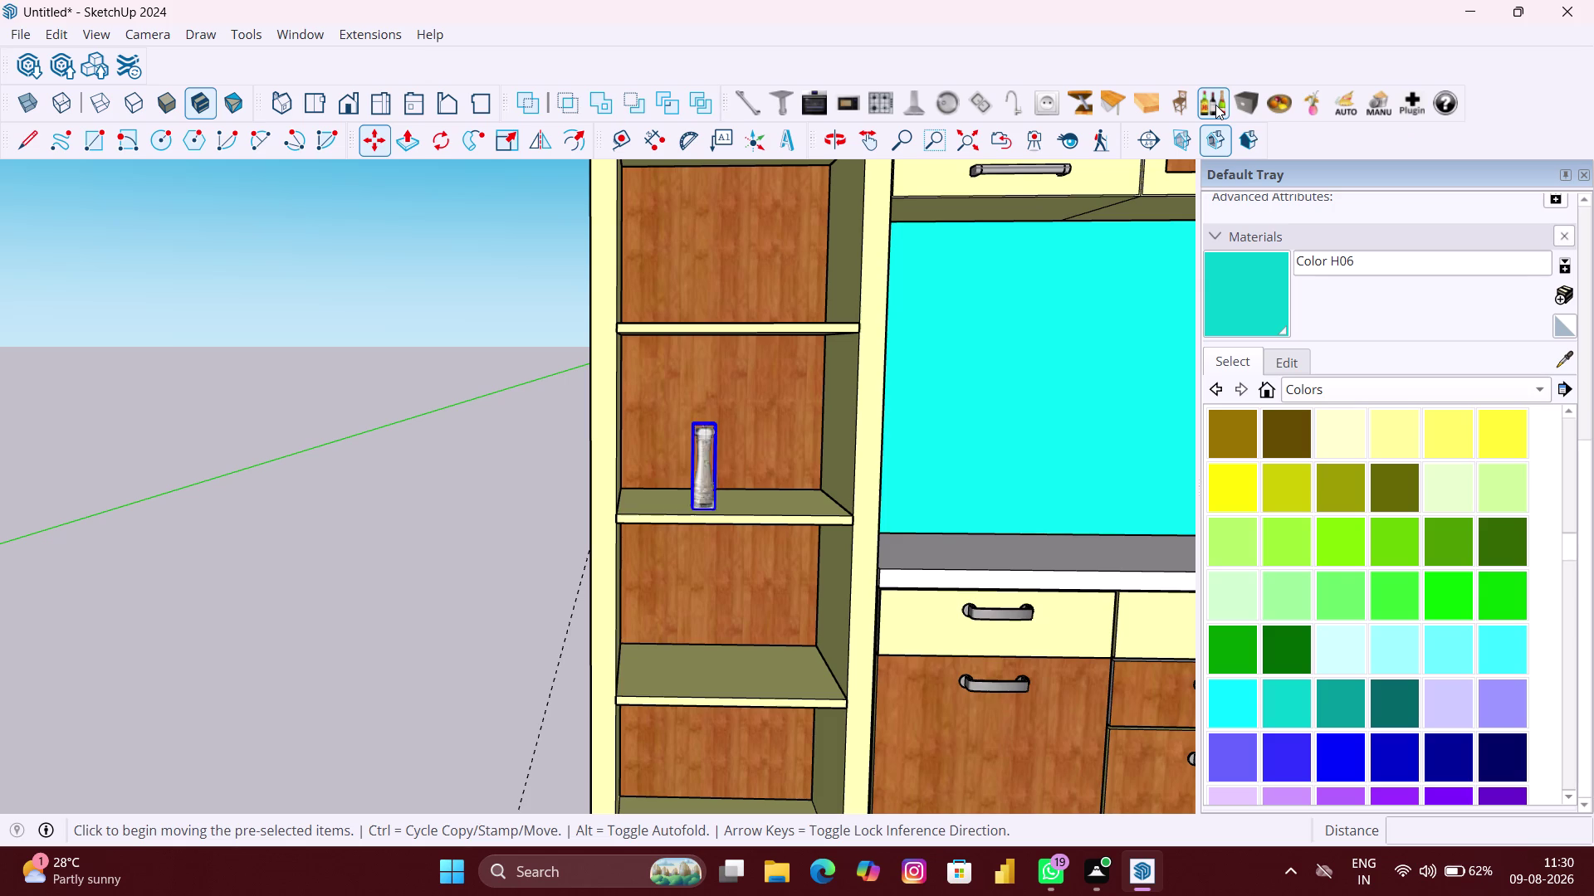
triple_click(1215, 105)
Keep cycling through the lidded pot, jars, vase and bowl until a dinner plate appears.
click(1215, 104)
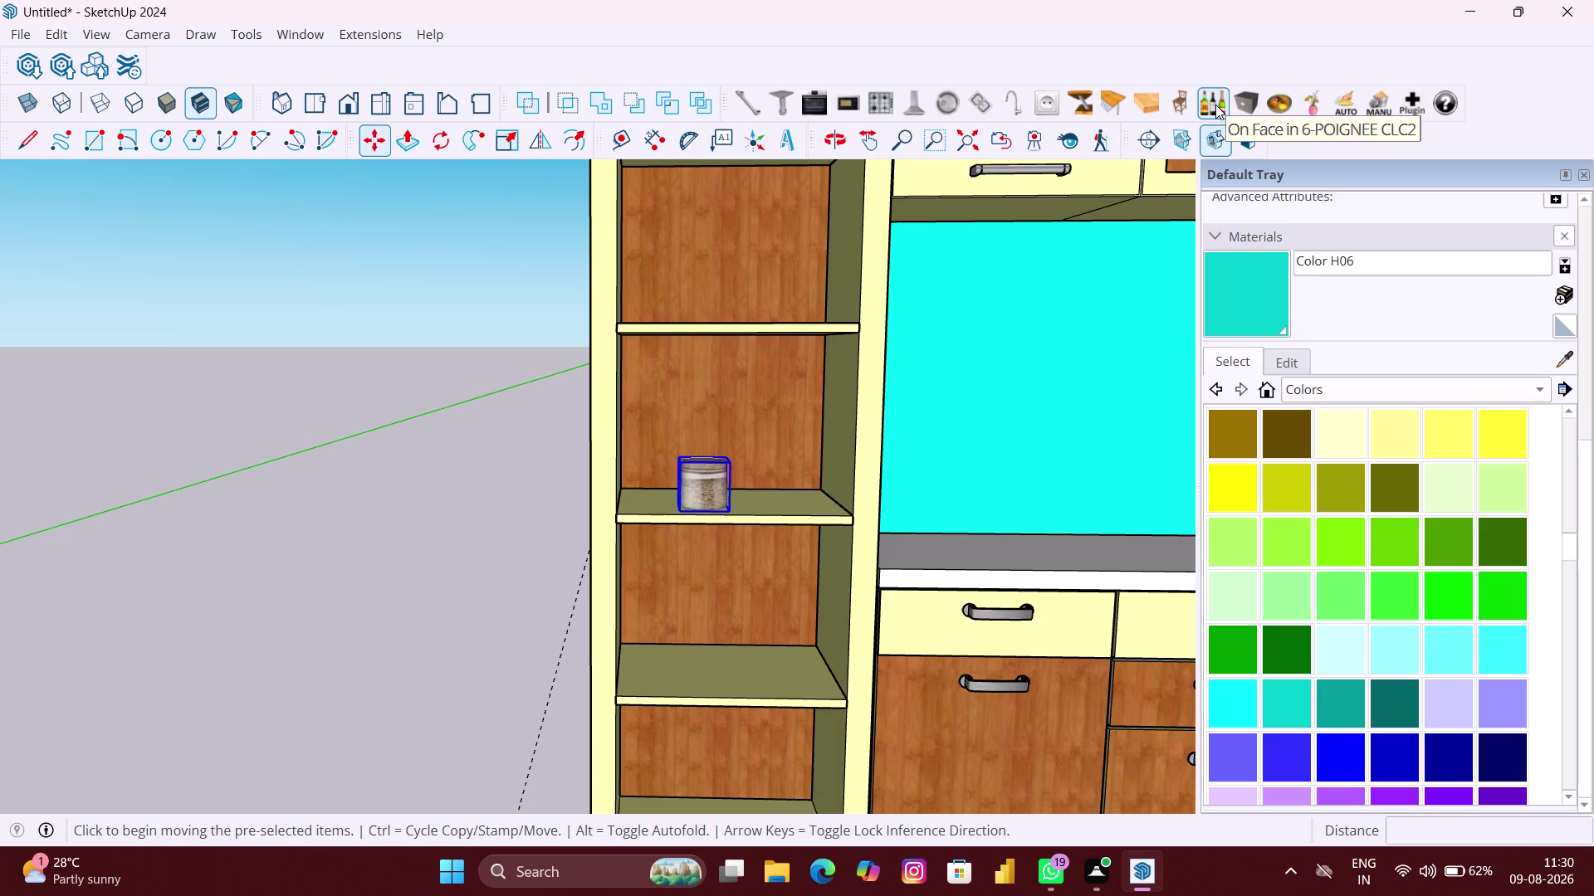
click(1215, 105)
click(1215, 105)
click(1215, 105)
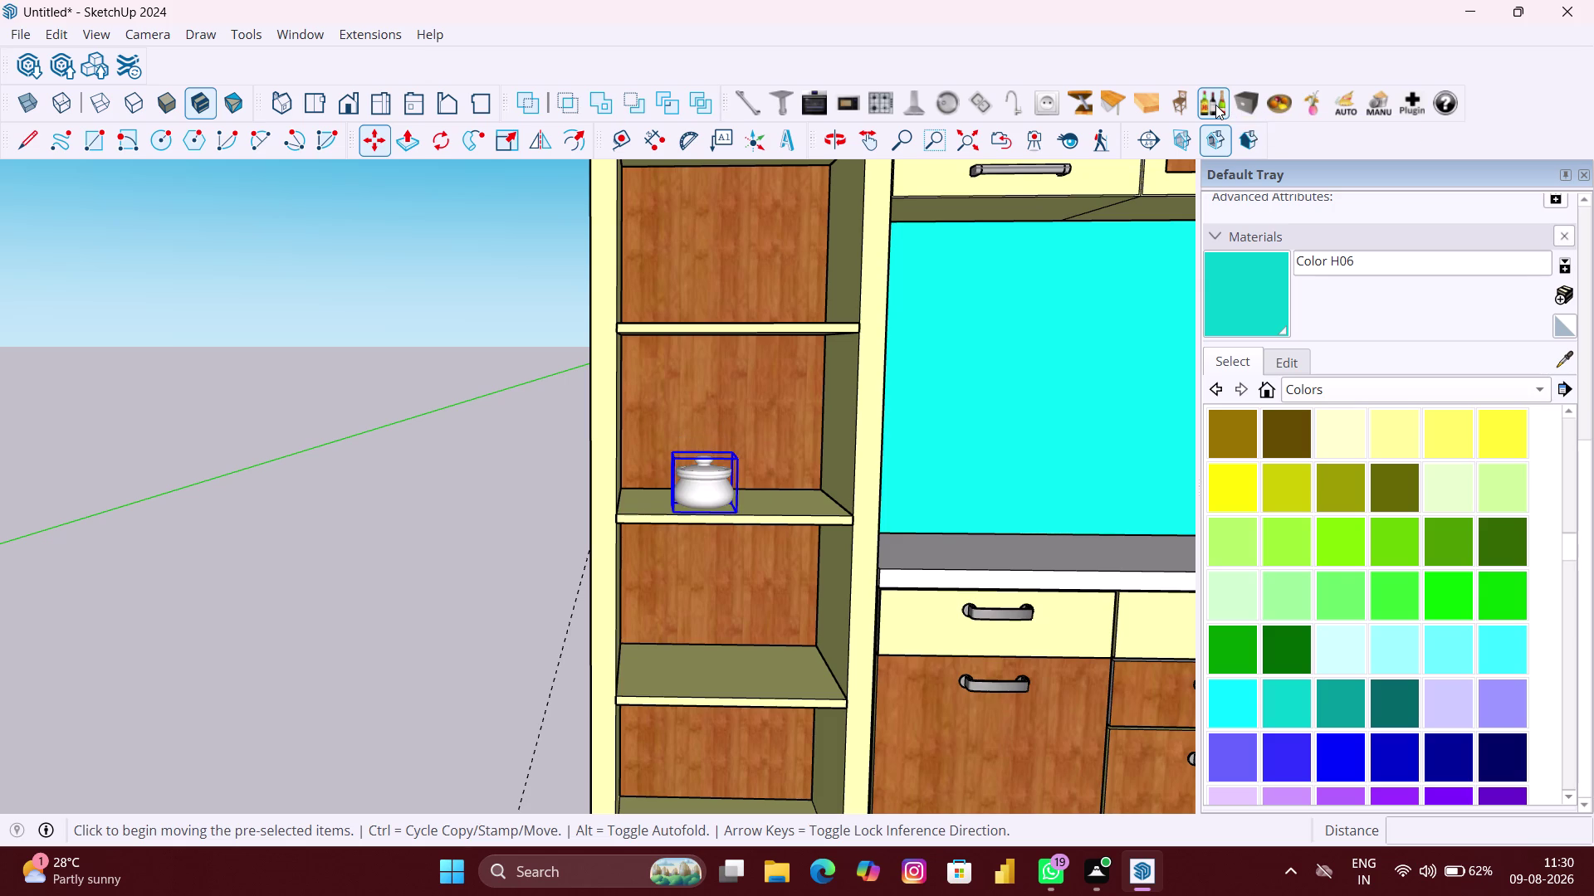
click(1215, 105)
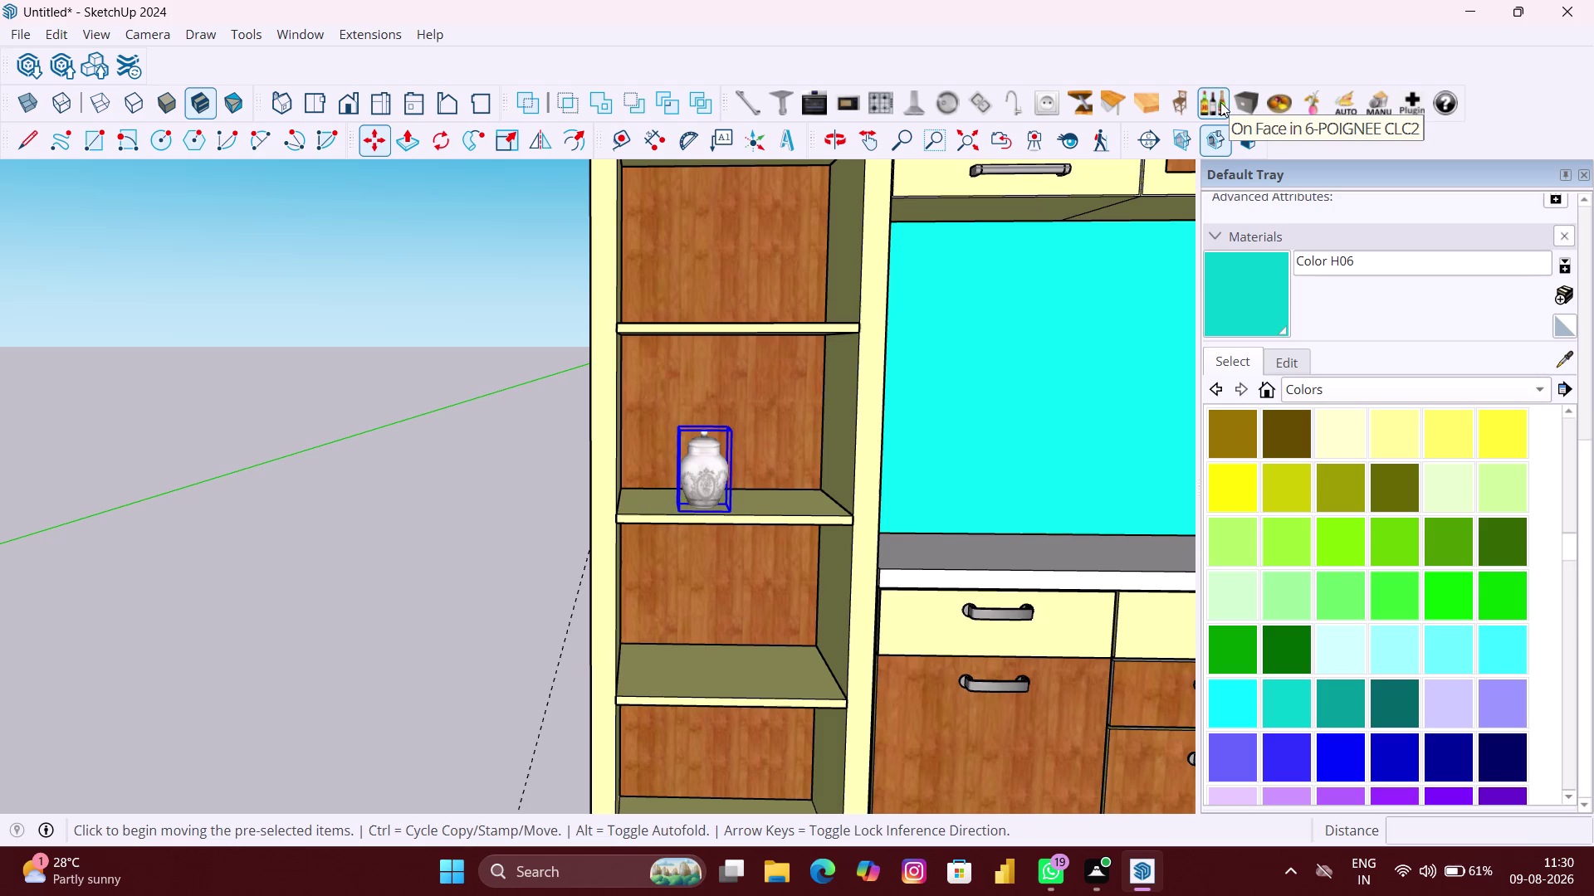
click(1220, 102)
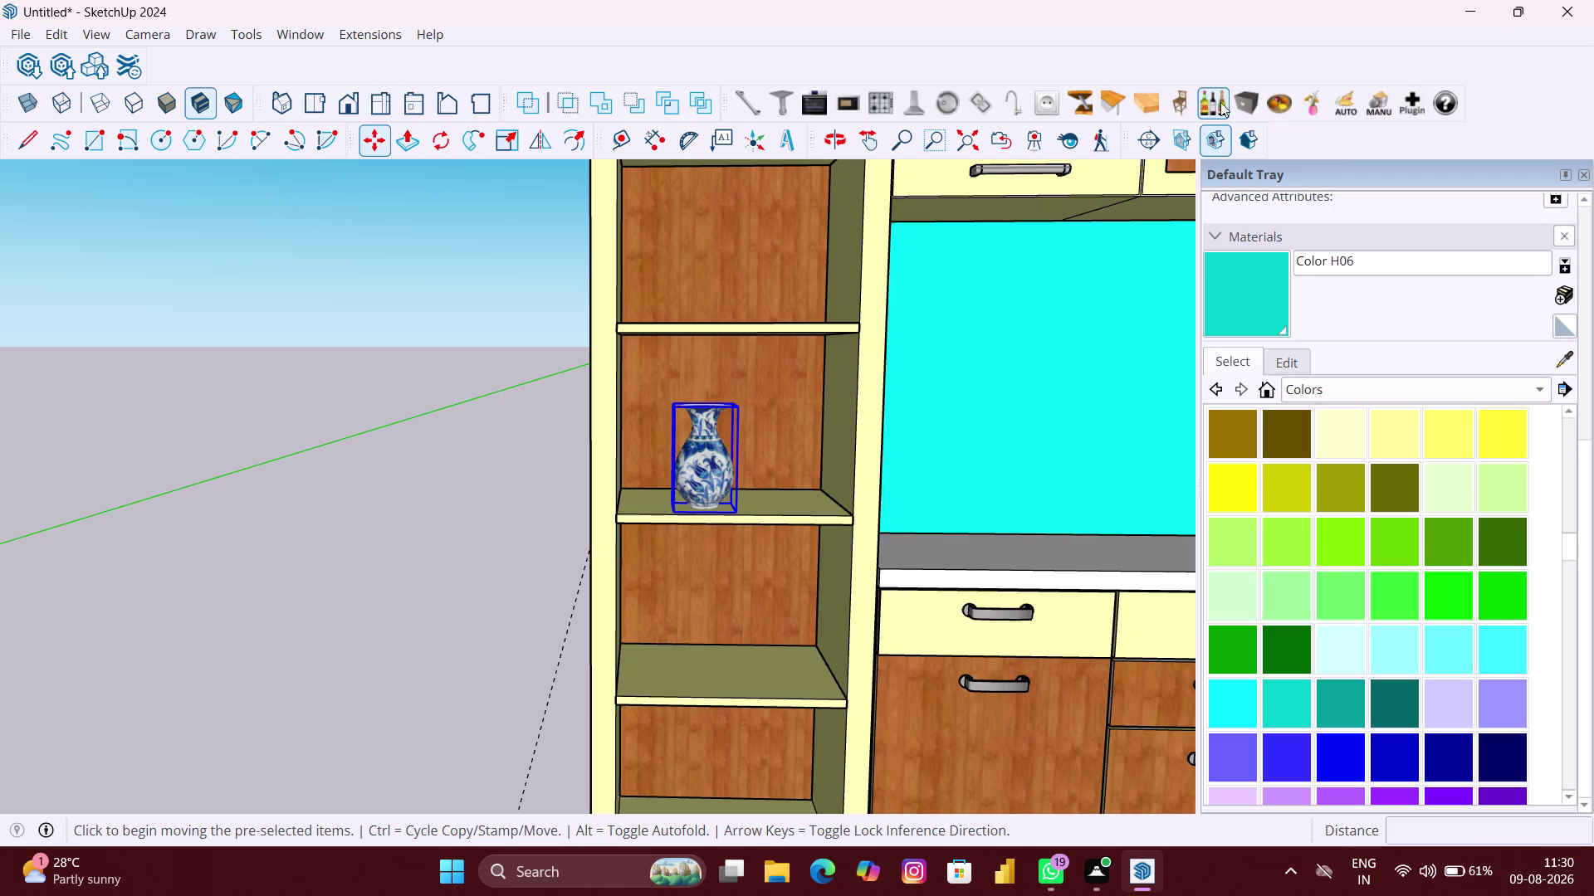
click(1221, 102)
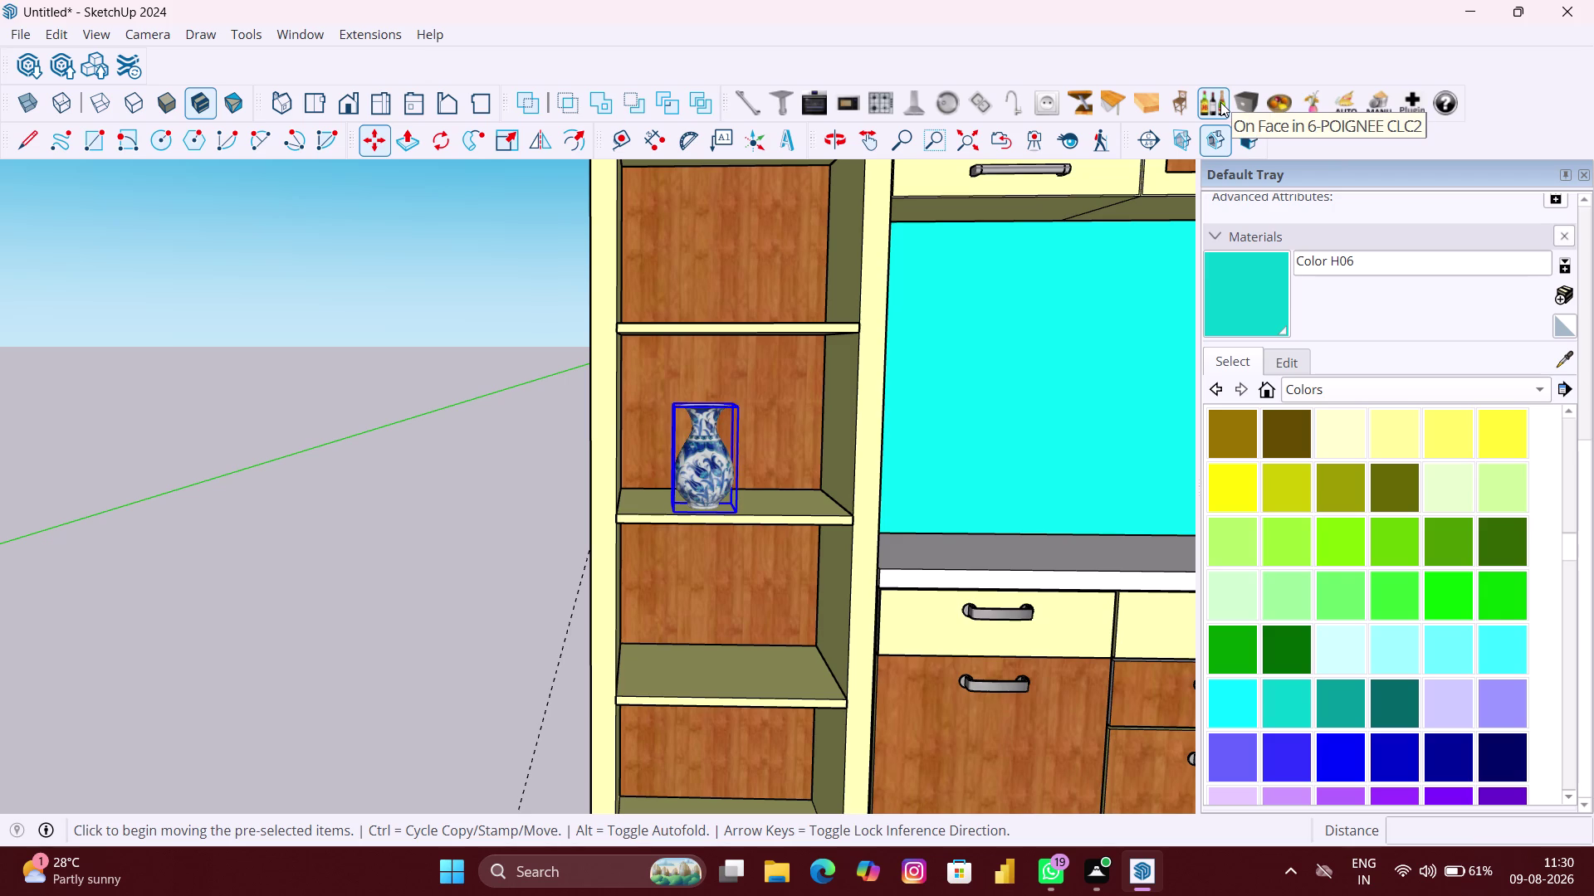
drag(1220, 102, 1223, 110)
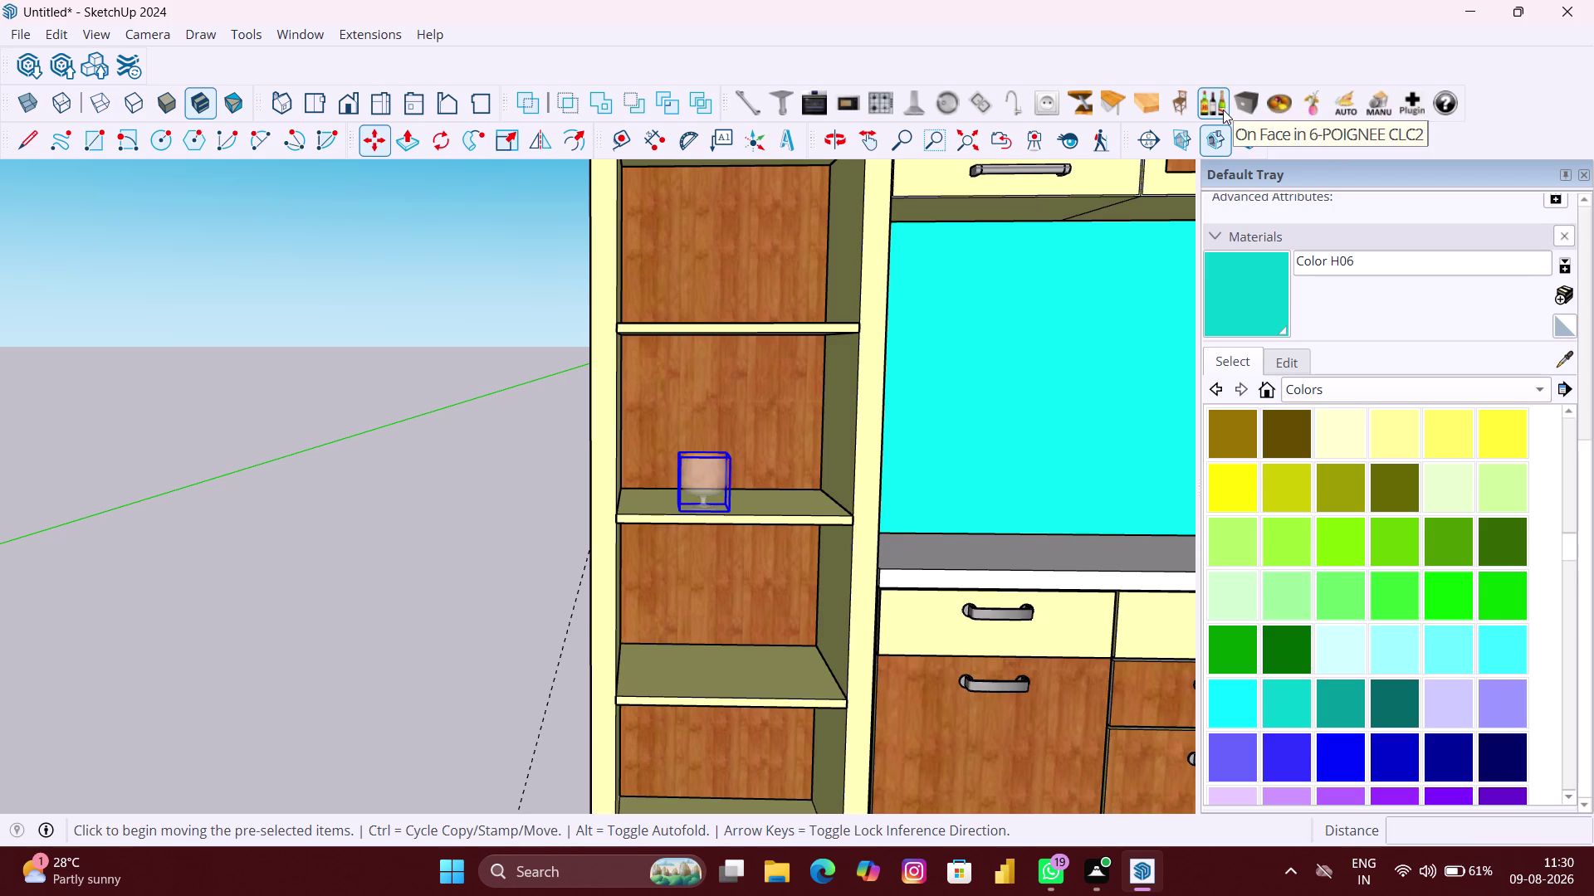
click(1223, 109)
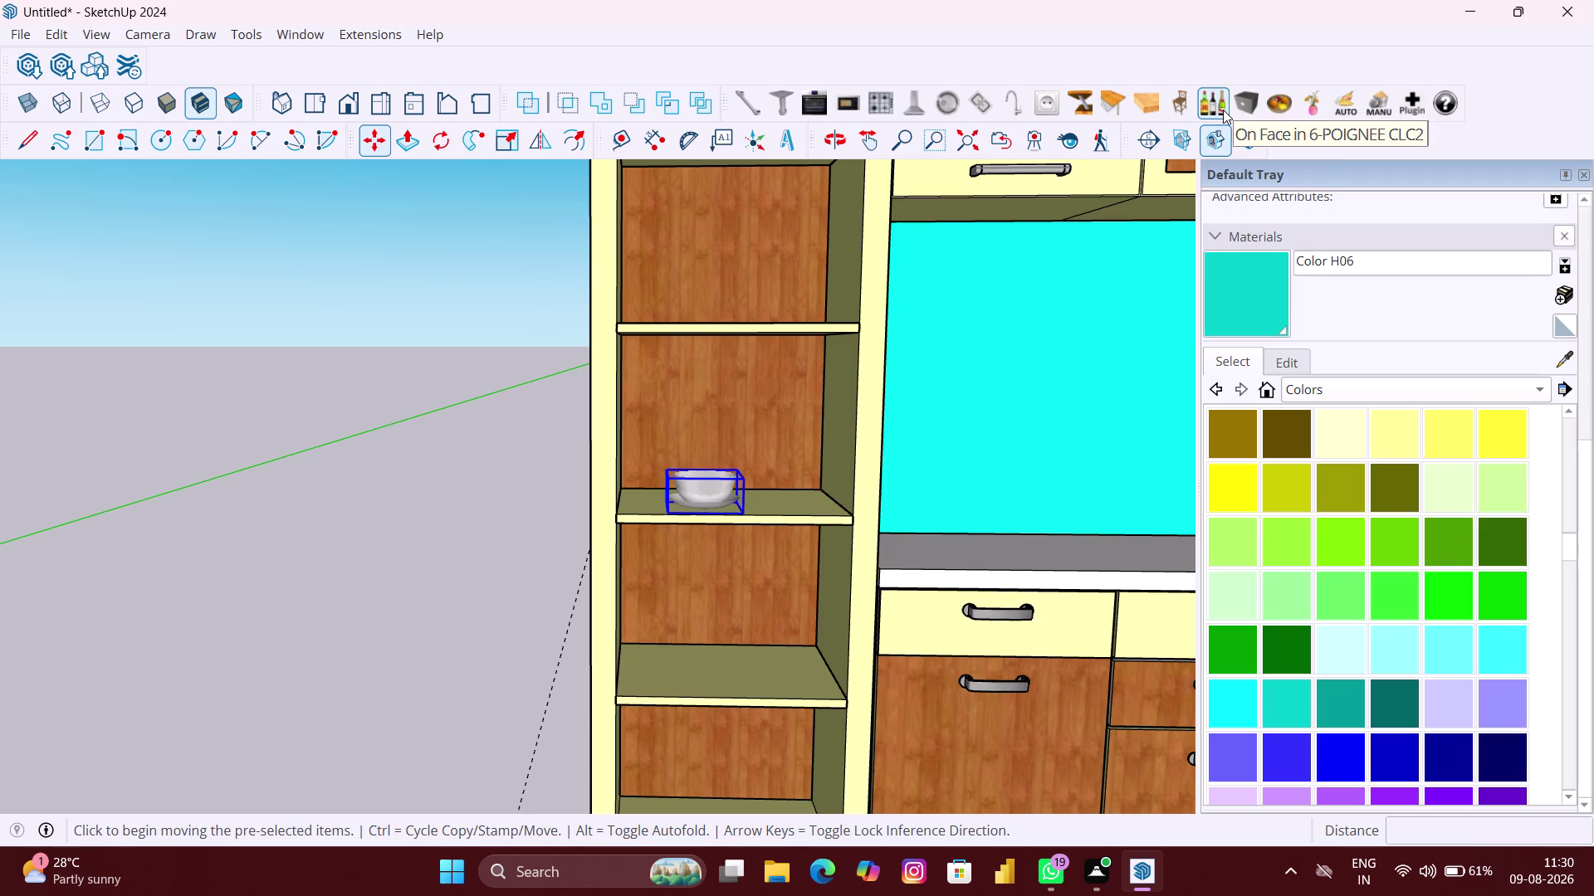
click(1222, 110)
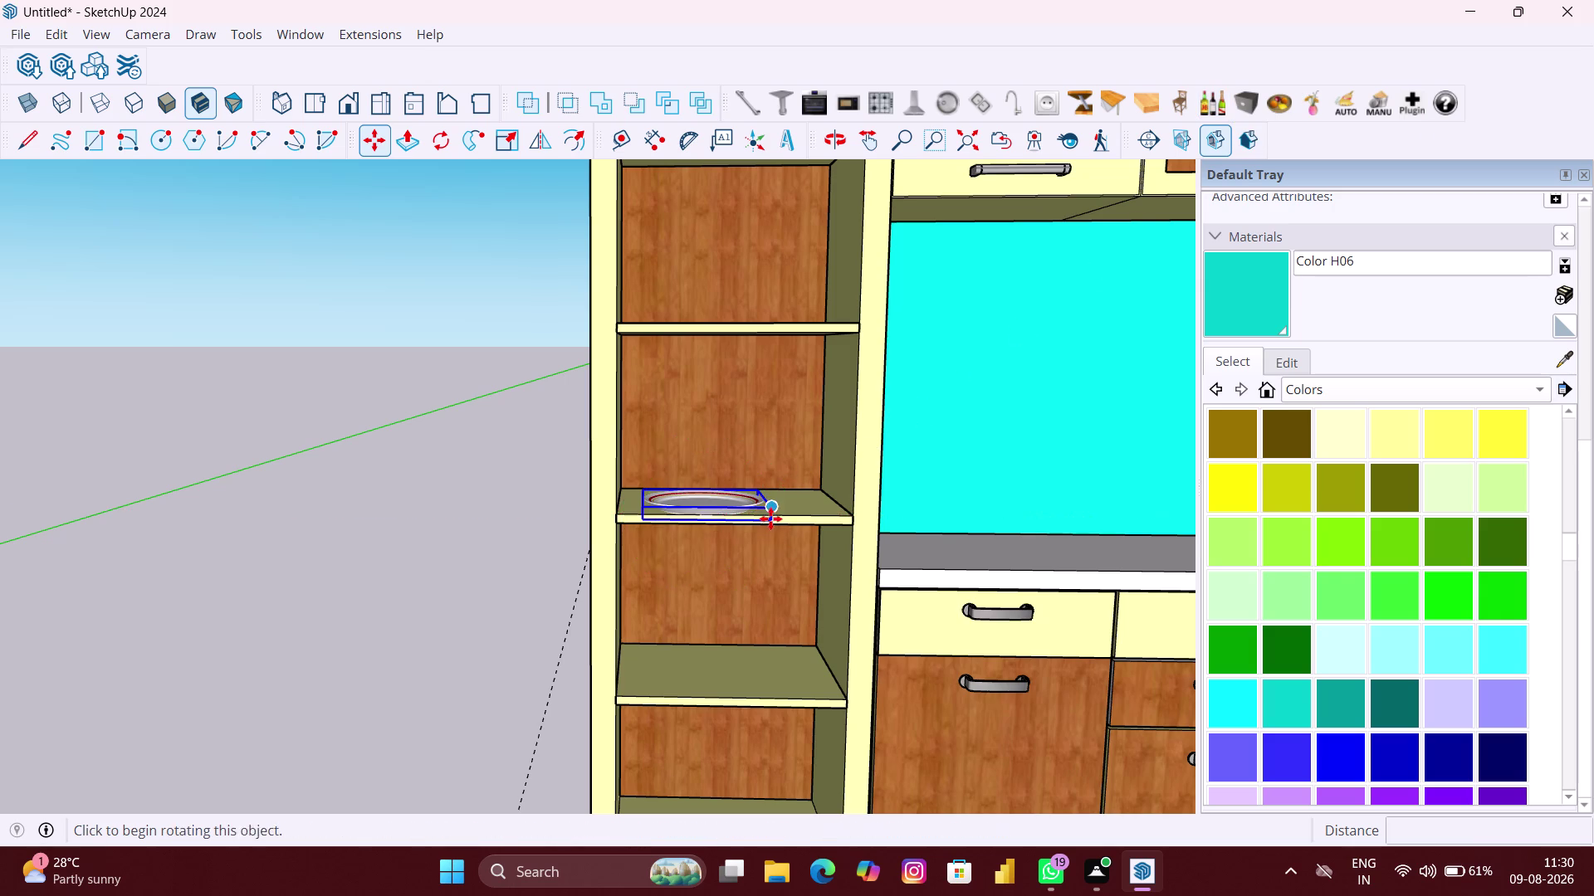
Pick up the dinner plate and set it down on the kitchen countertop.
scroll(up, 3)
scroll(up, 3)
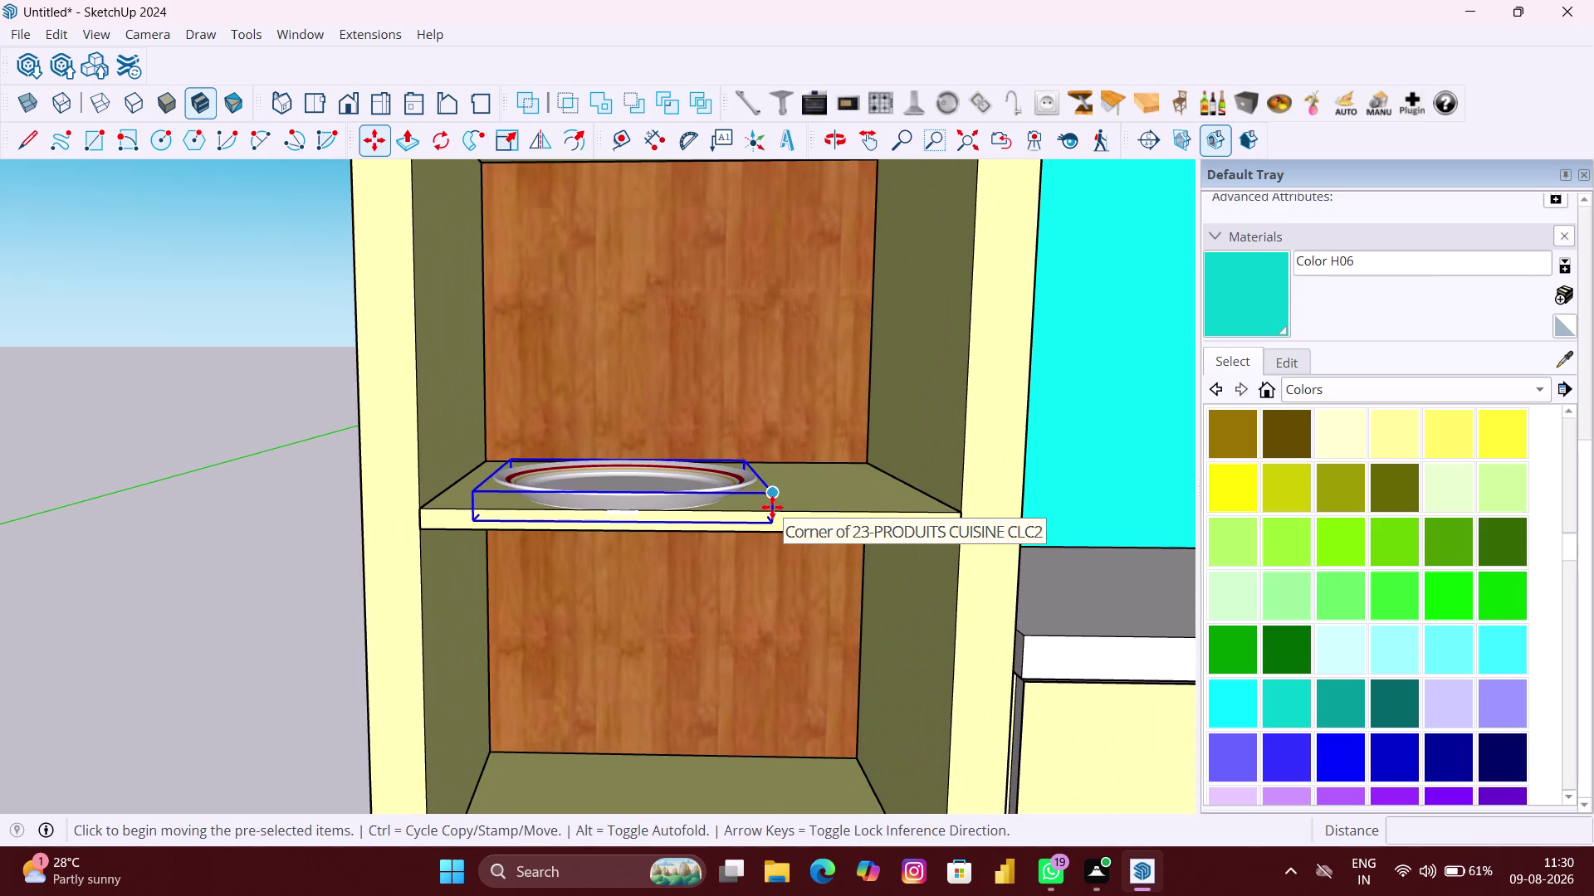
scroll(up, 3)
scroll(up, 3)
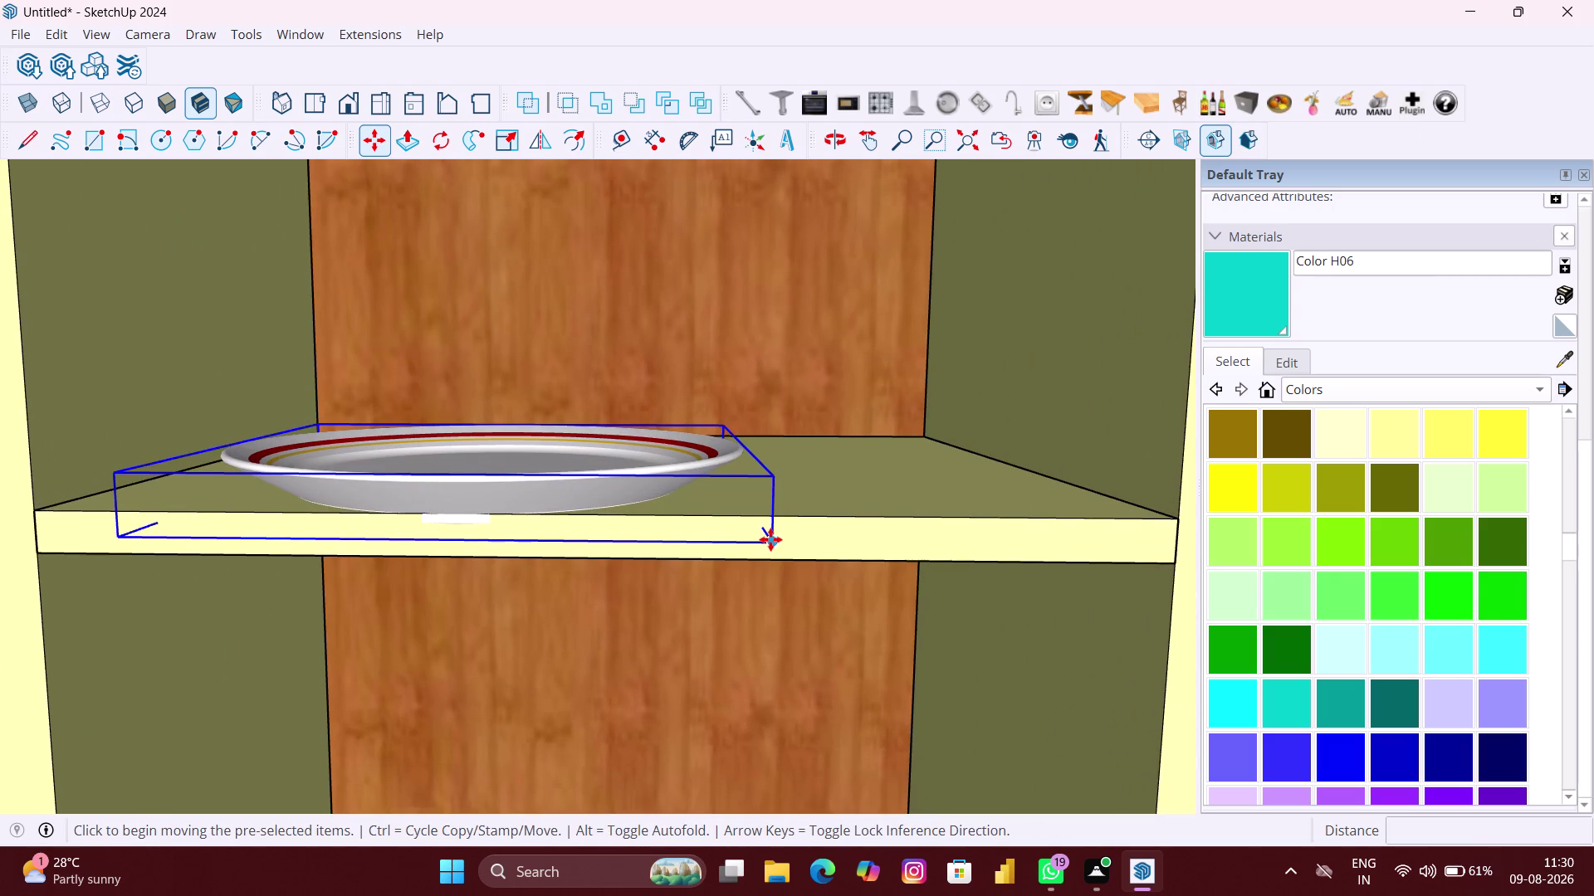
click(770, 539)
scroll(down, 3)
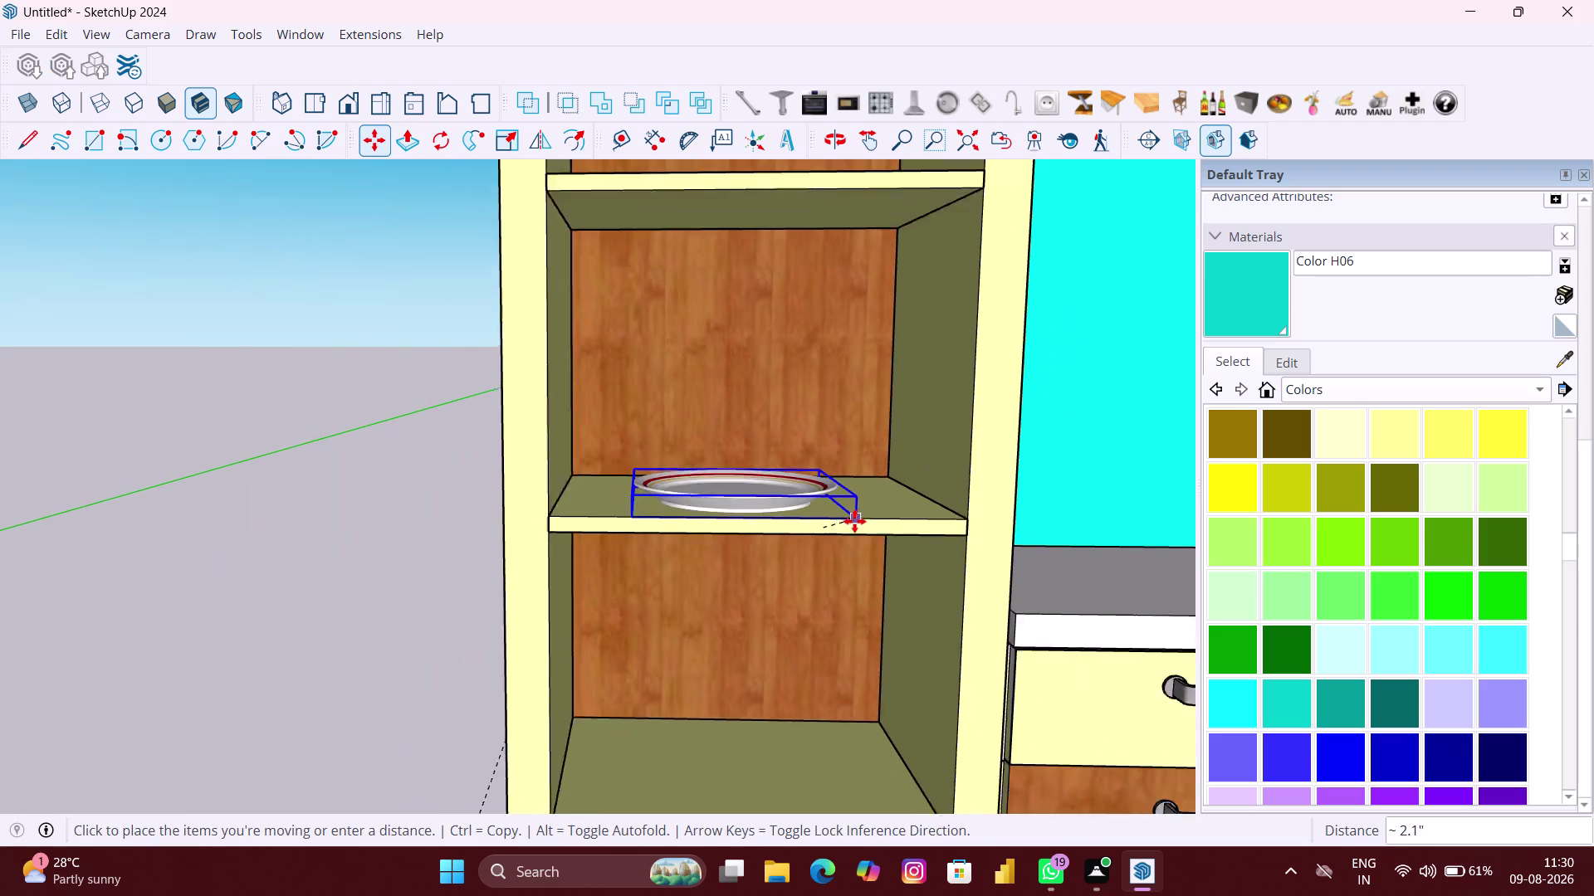
scroll(down, 3)
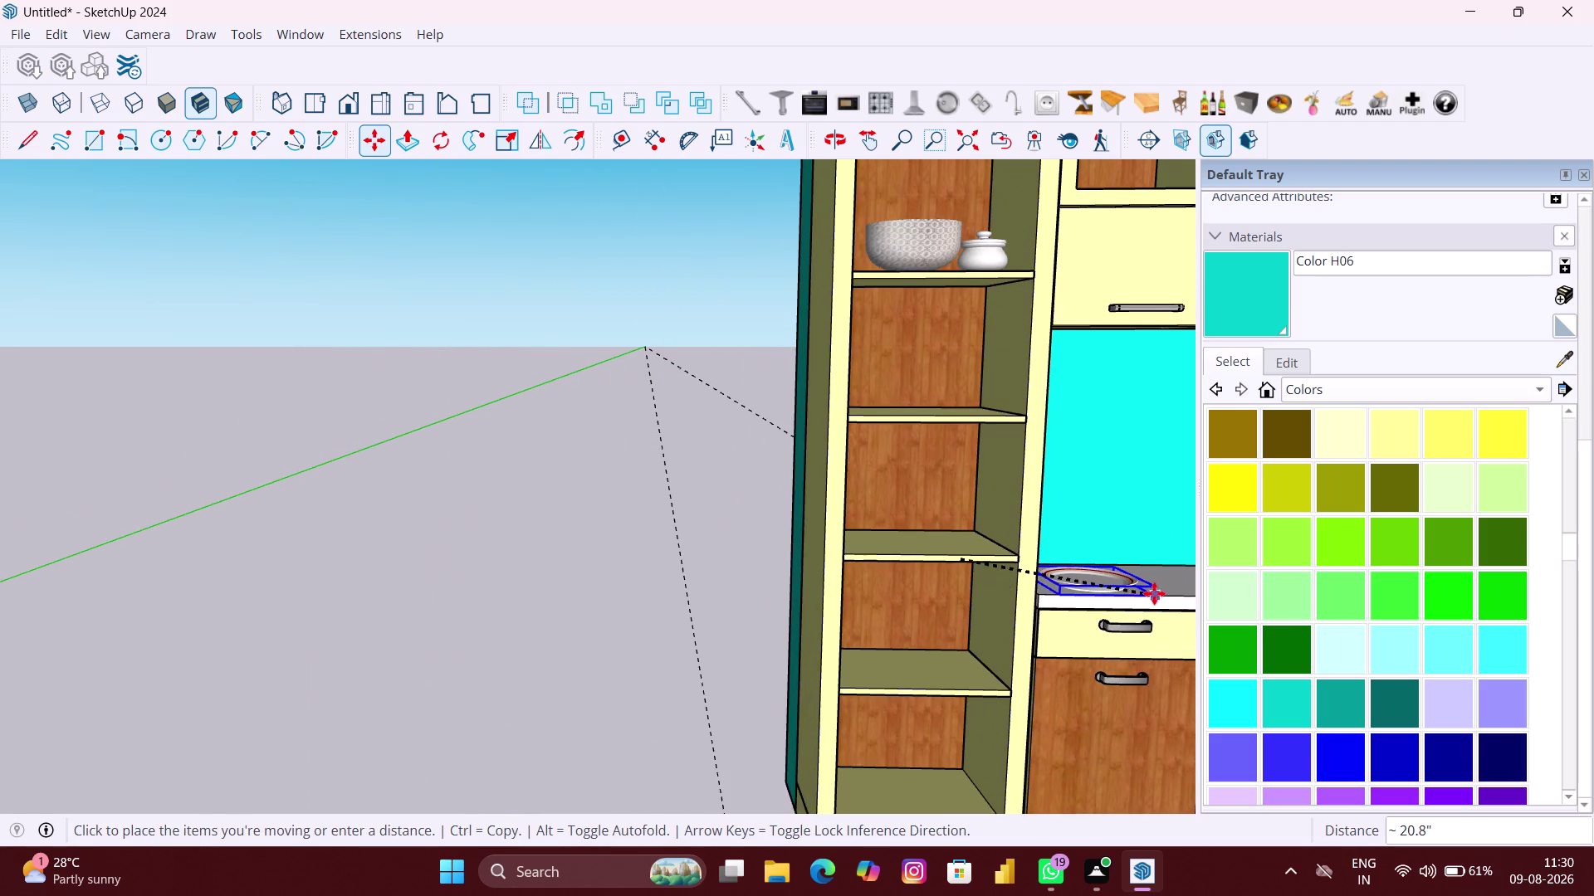
middle_drag(1152, 592, 821, 561)
scroll(up, 3)
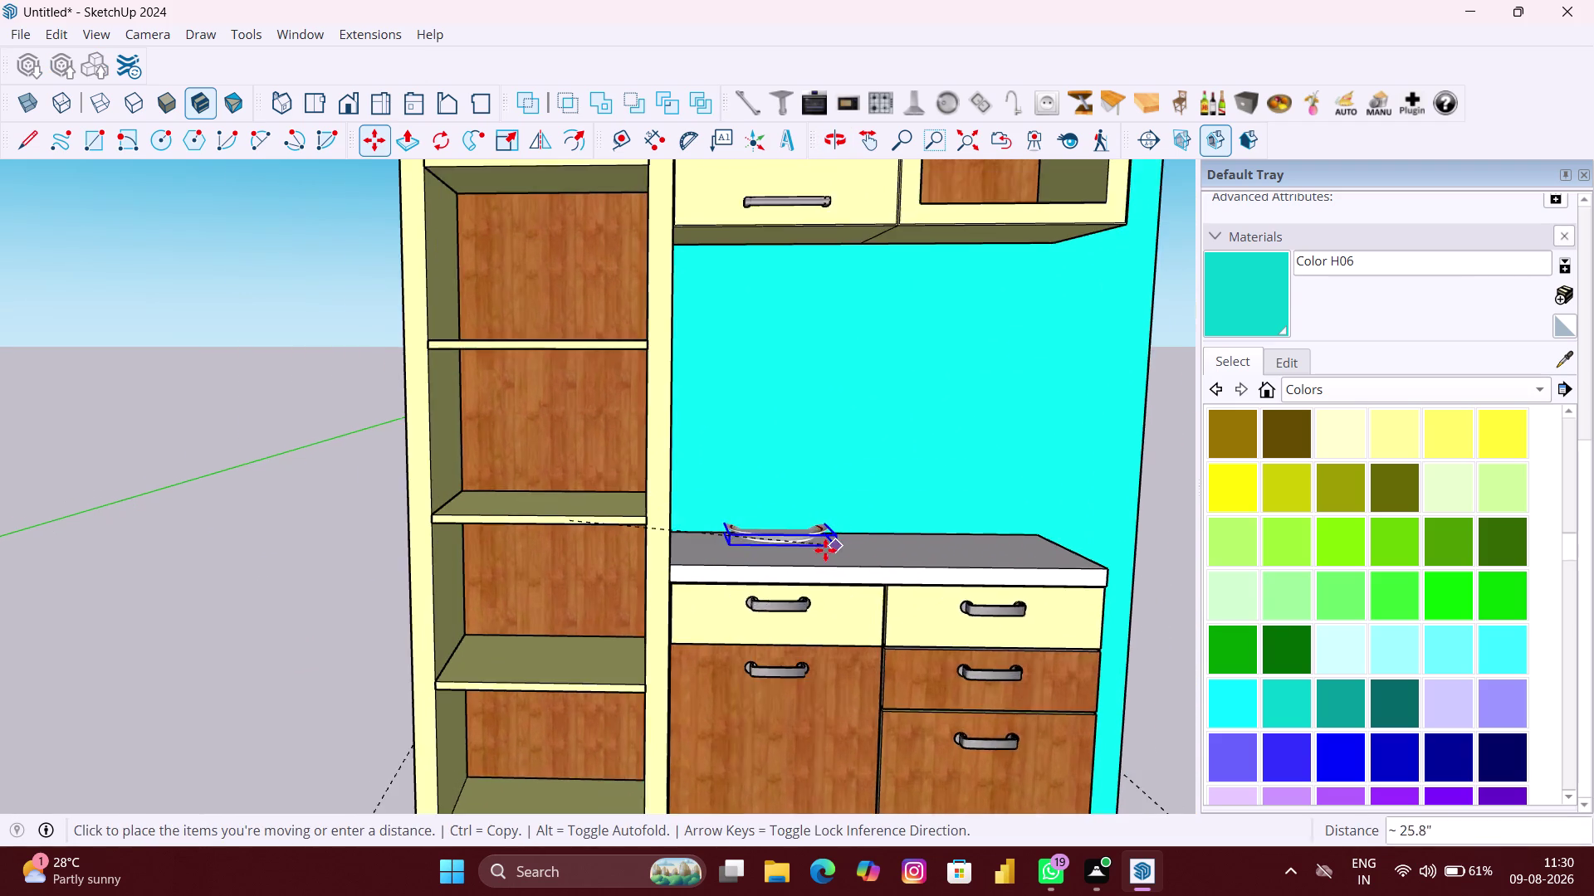
scroll(up, 3)
scroll(up, 3)
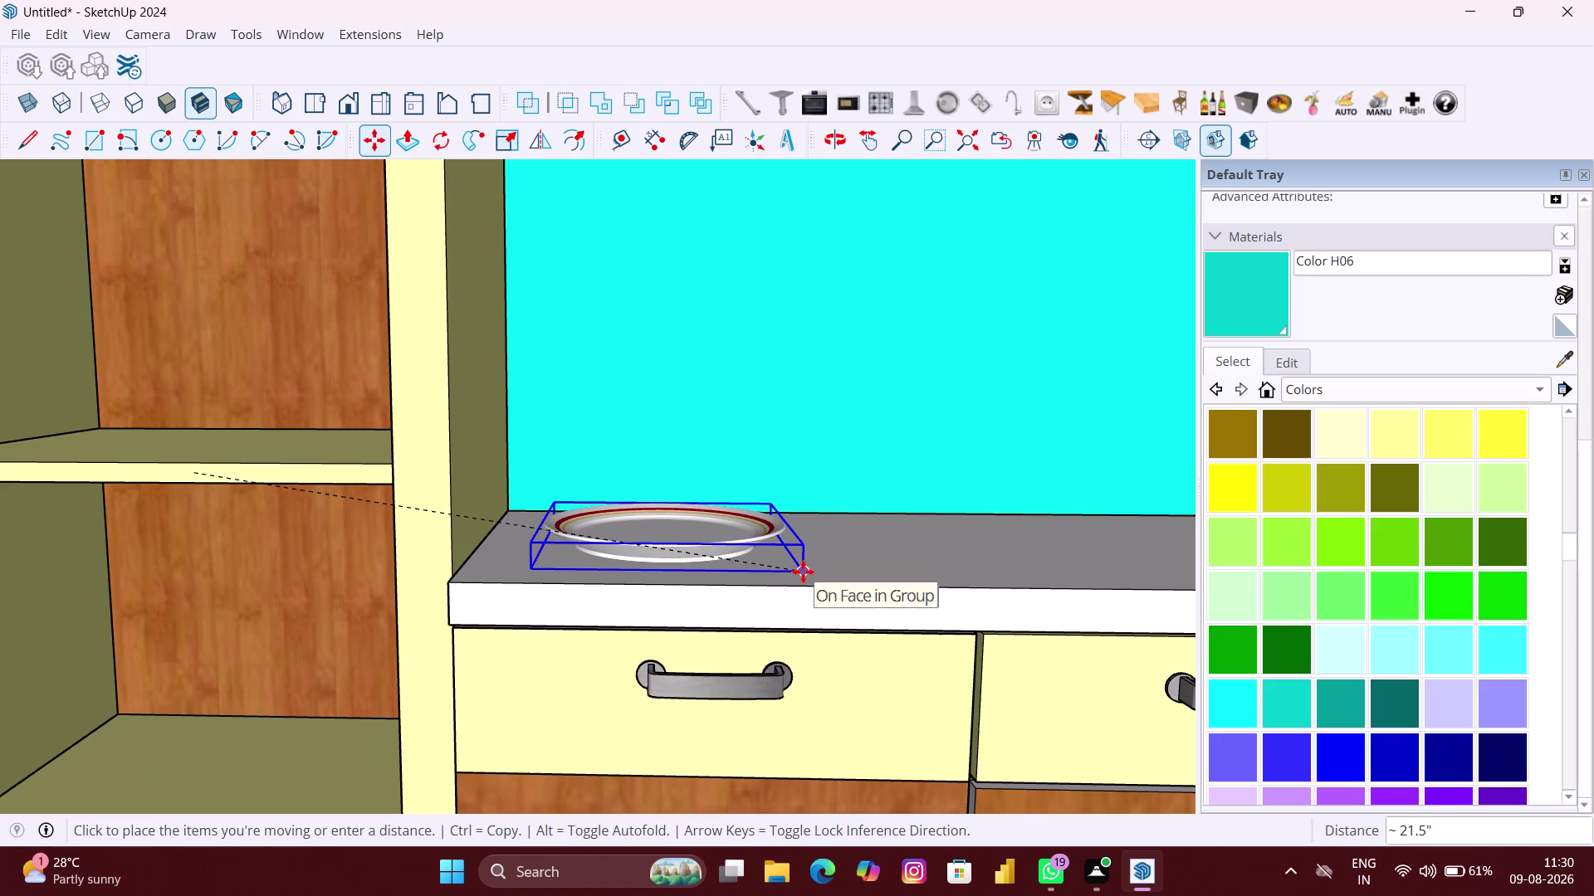
click(802, 571)
Finish the move, clear the plate selection, and pick another kitchen product.
scroll(down, 3)
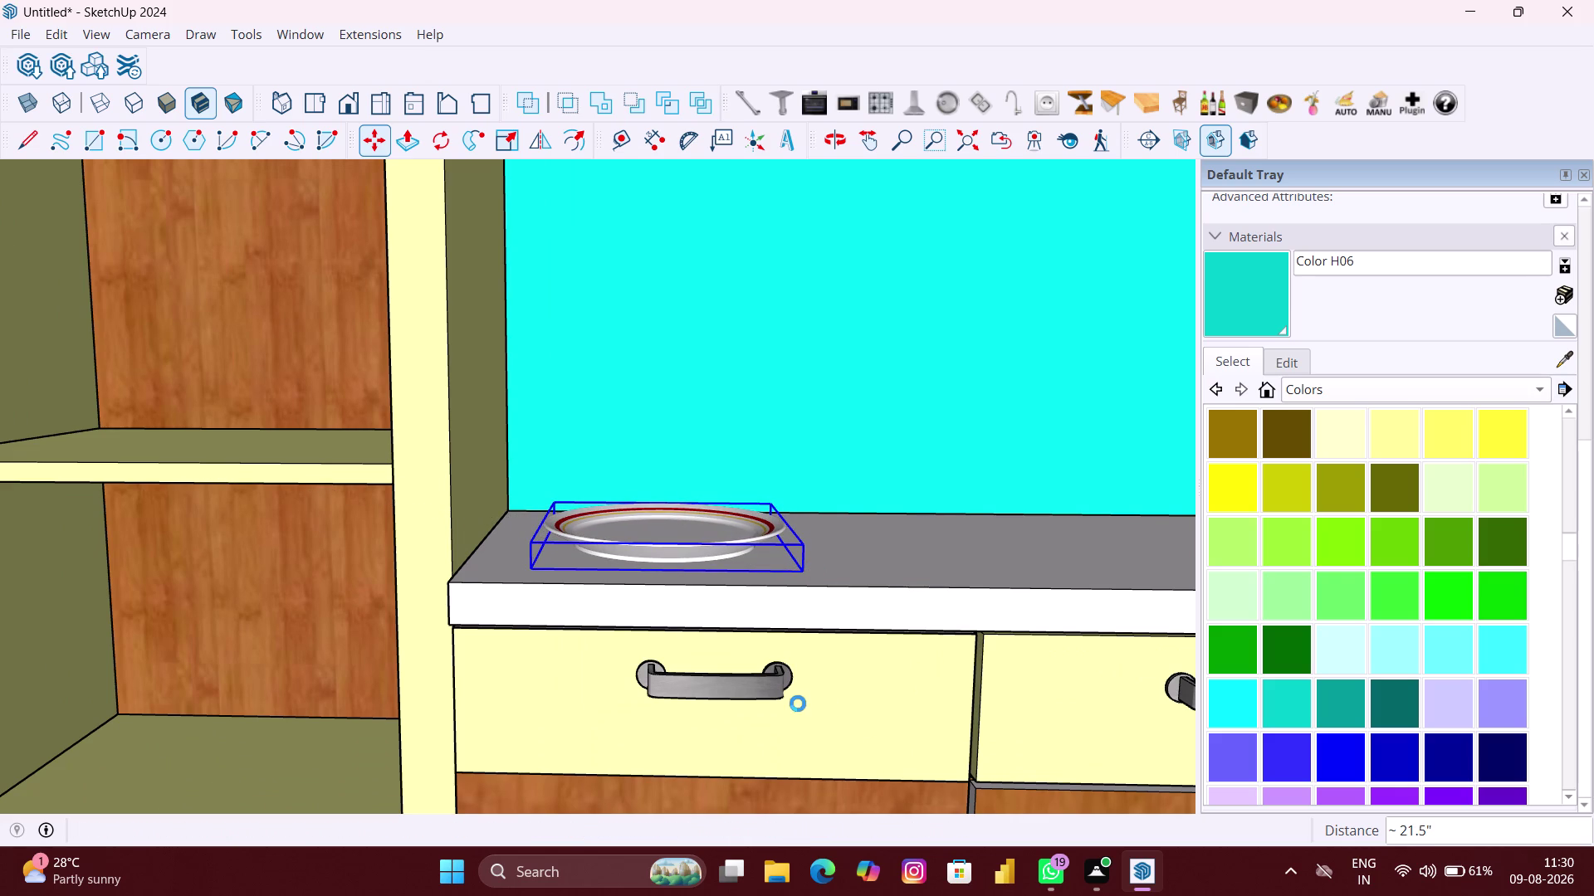
key(space)
scroll(down, 3)
key(space)
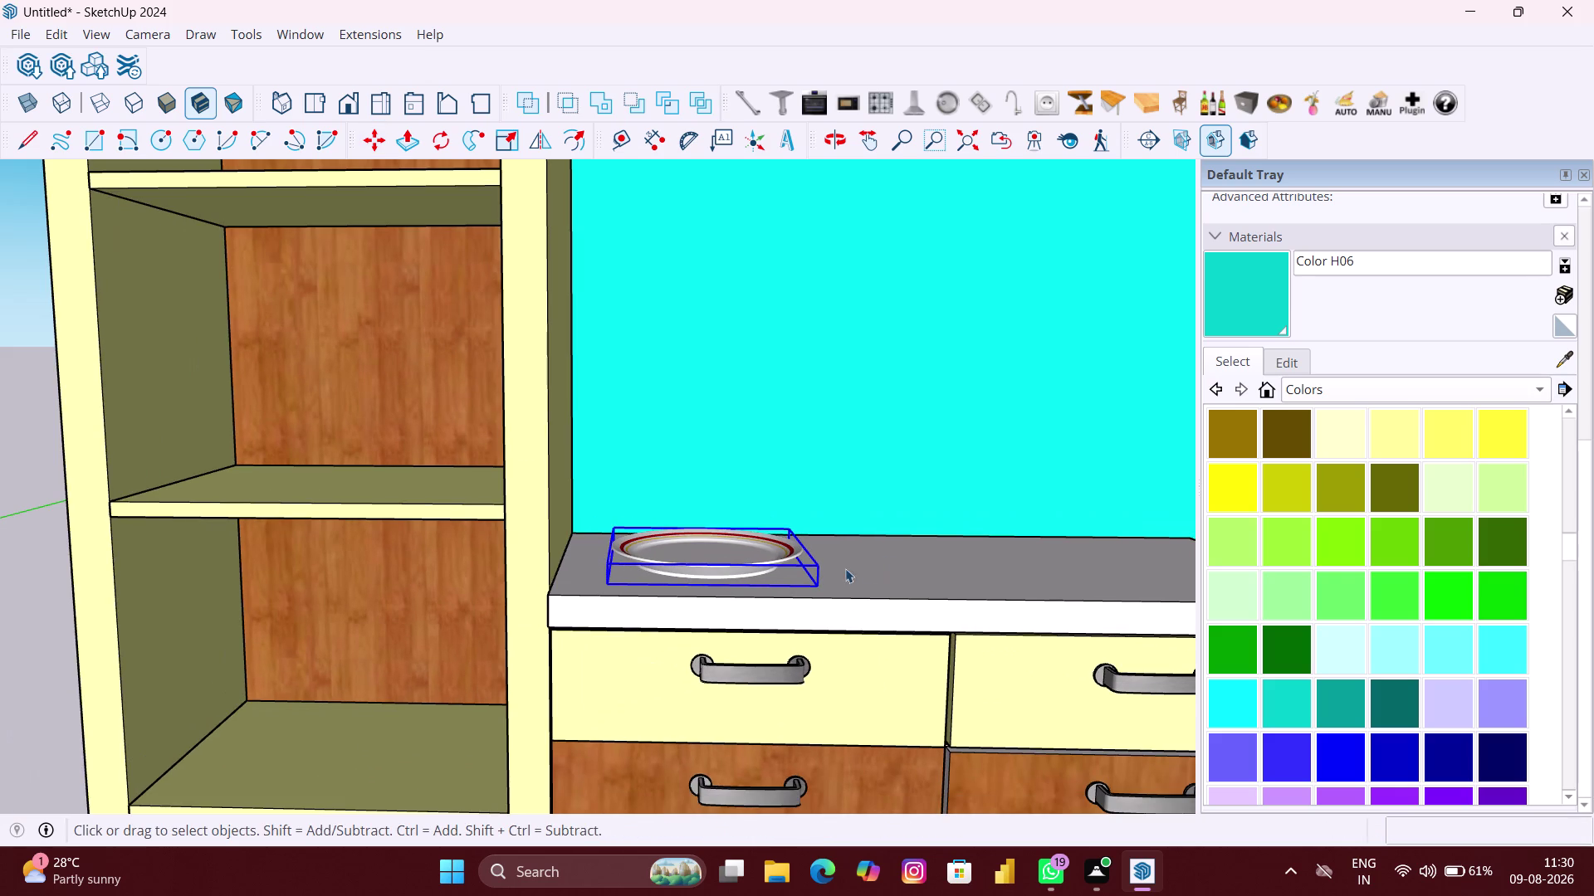
key(space)
scroll(down, 3)
scroll(down, 3)
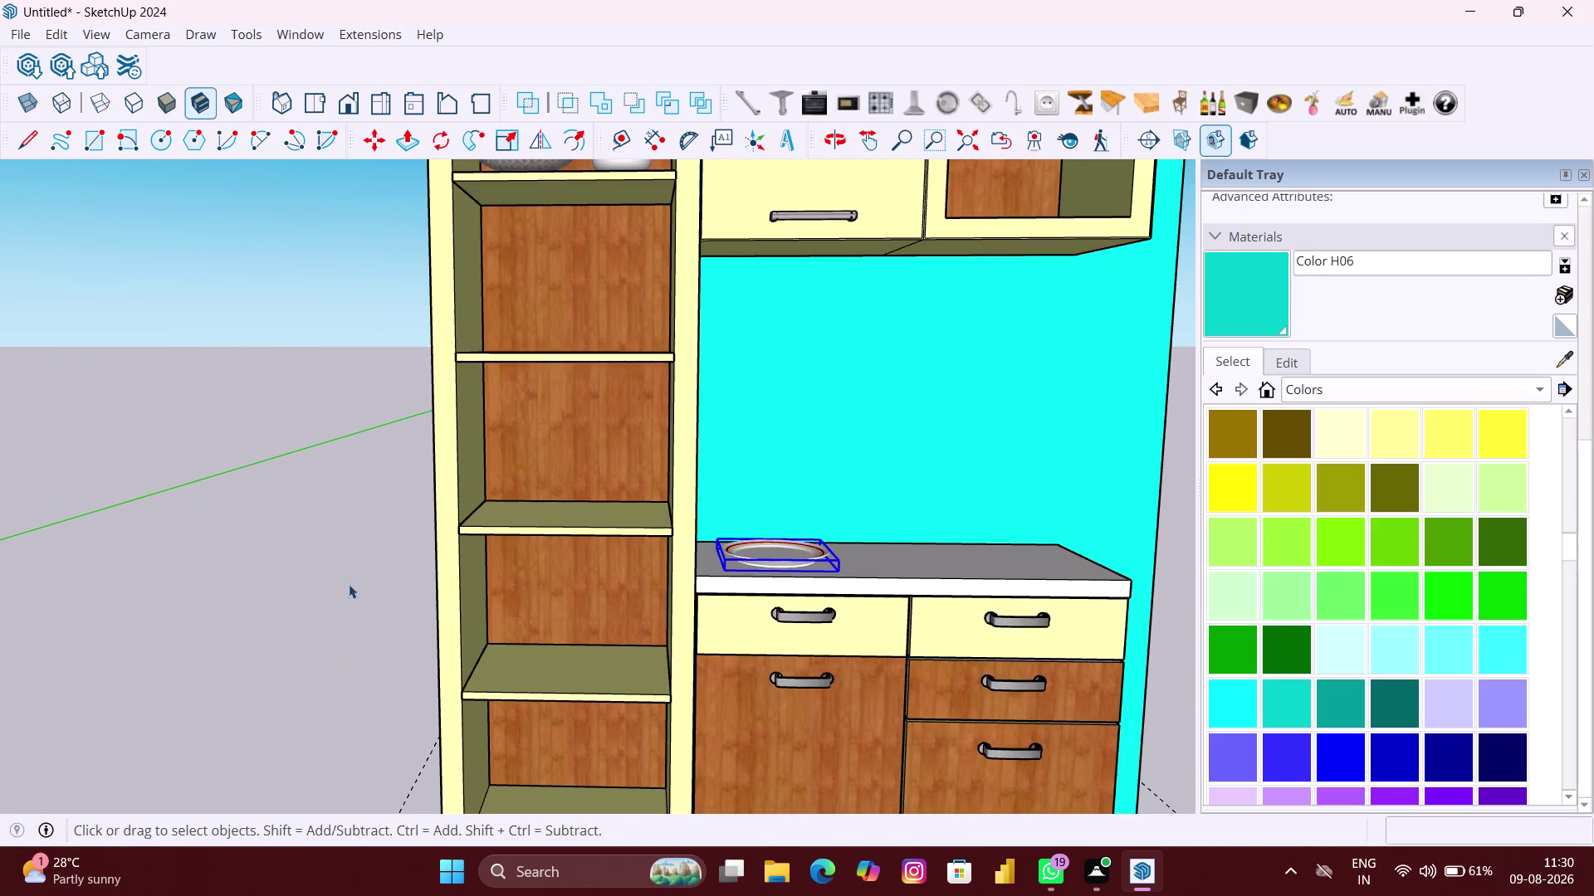
click(337, 582)
scroll(down, 3)
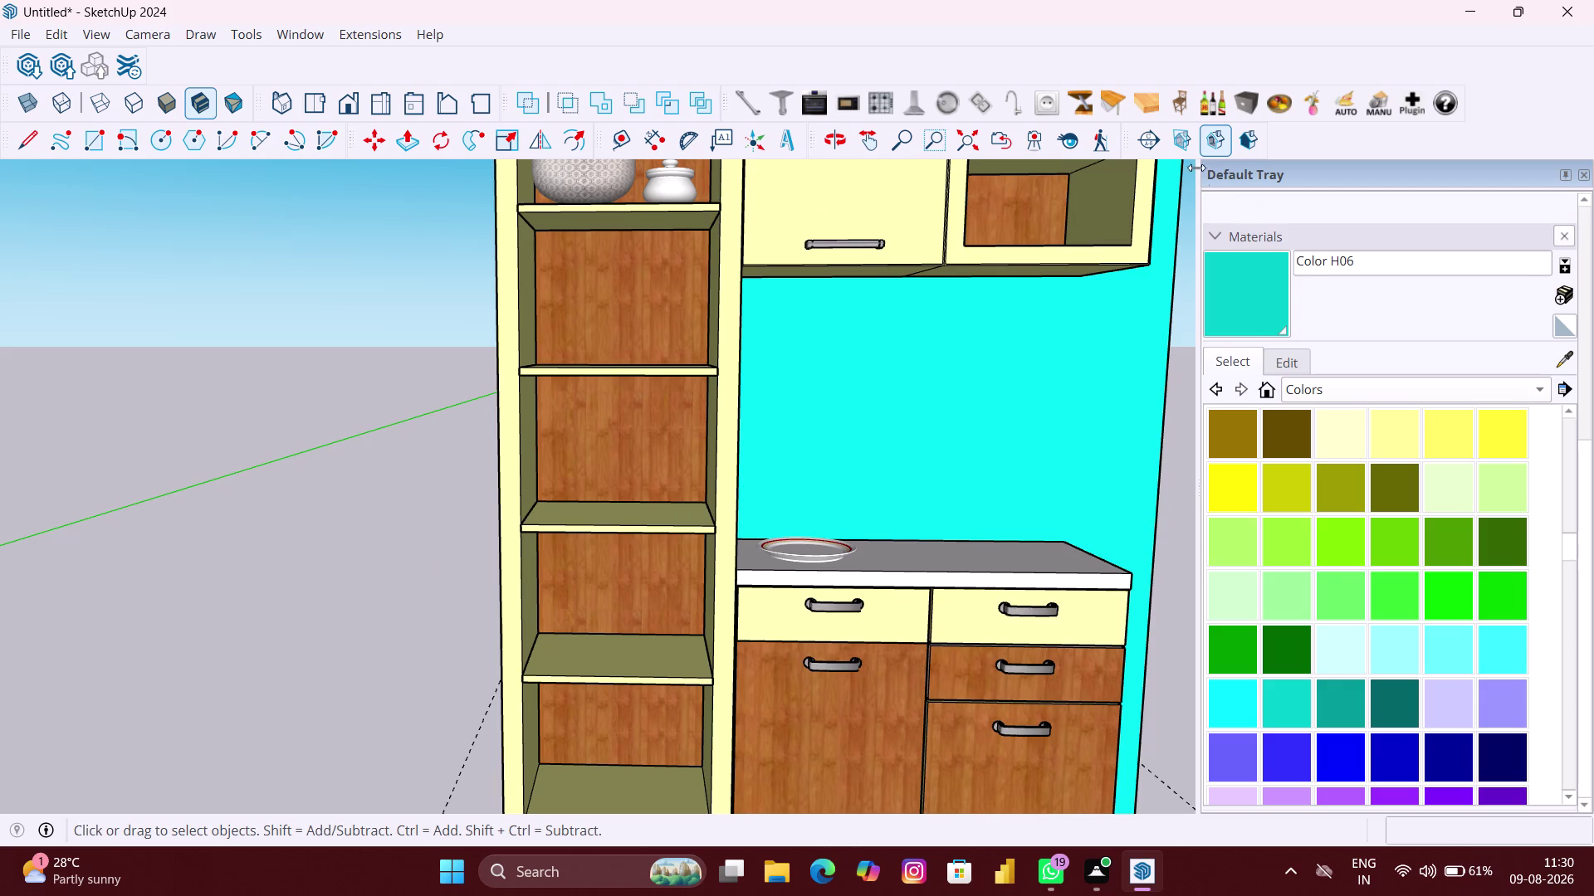
click(1212, 110)
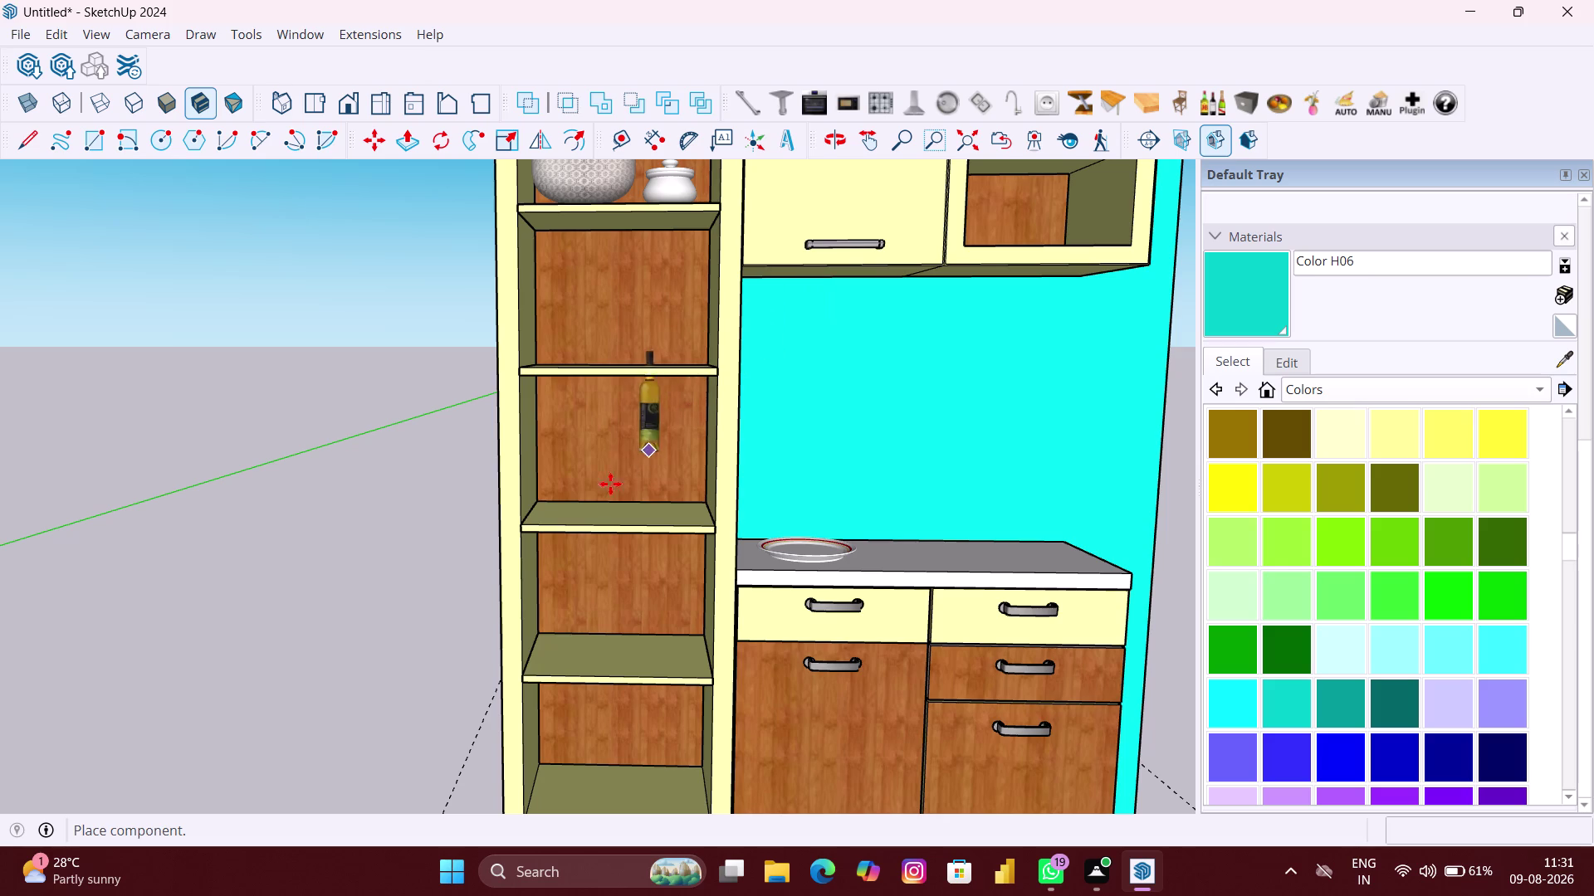
Place a bottle on the upper shelf and cycle through tube, jar and bowl variants.
middle_drag(633, 409, 612, 459)
click(637, 366)
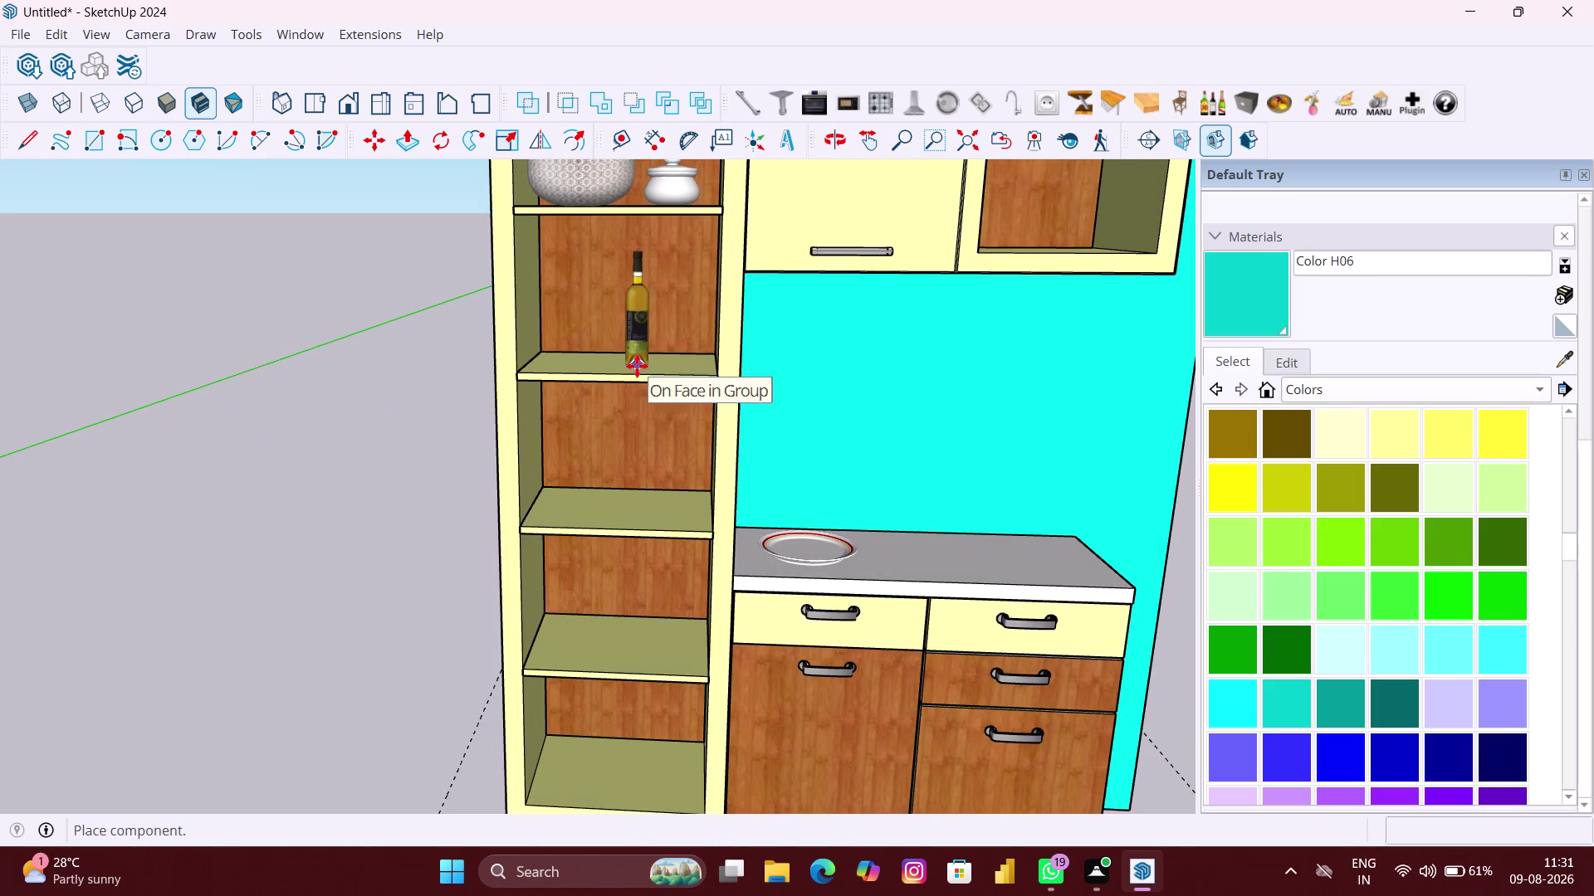
scroll(down, 3)
click(1211, 100)
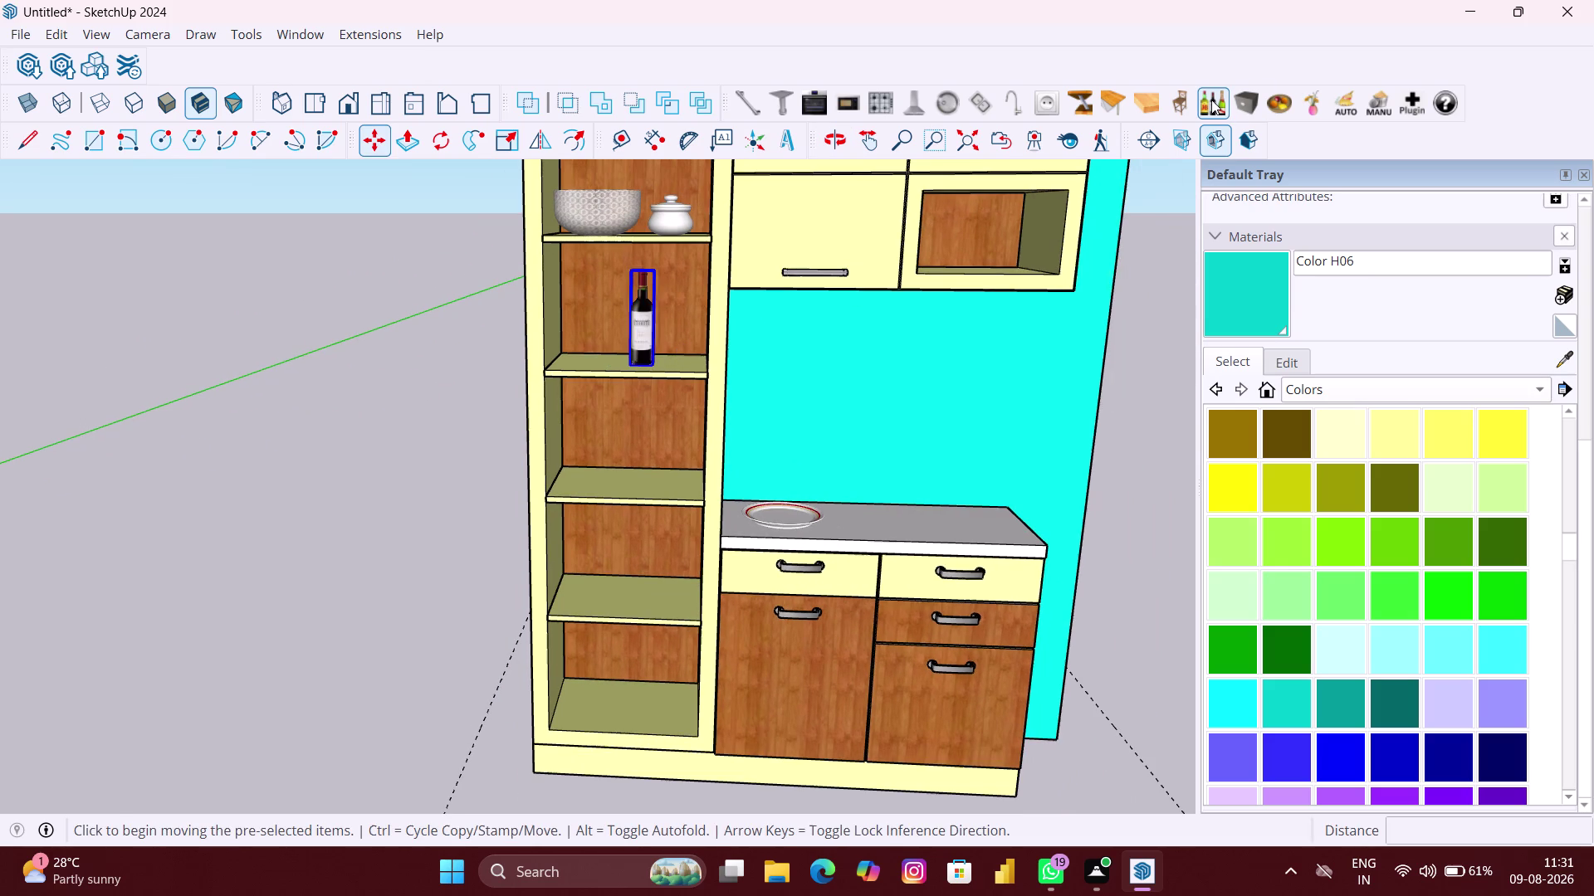
triple_click(1211, 99)
triple_click(1211, 100)
triple_click(1211, 100)
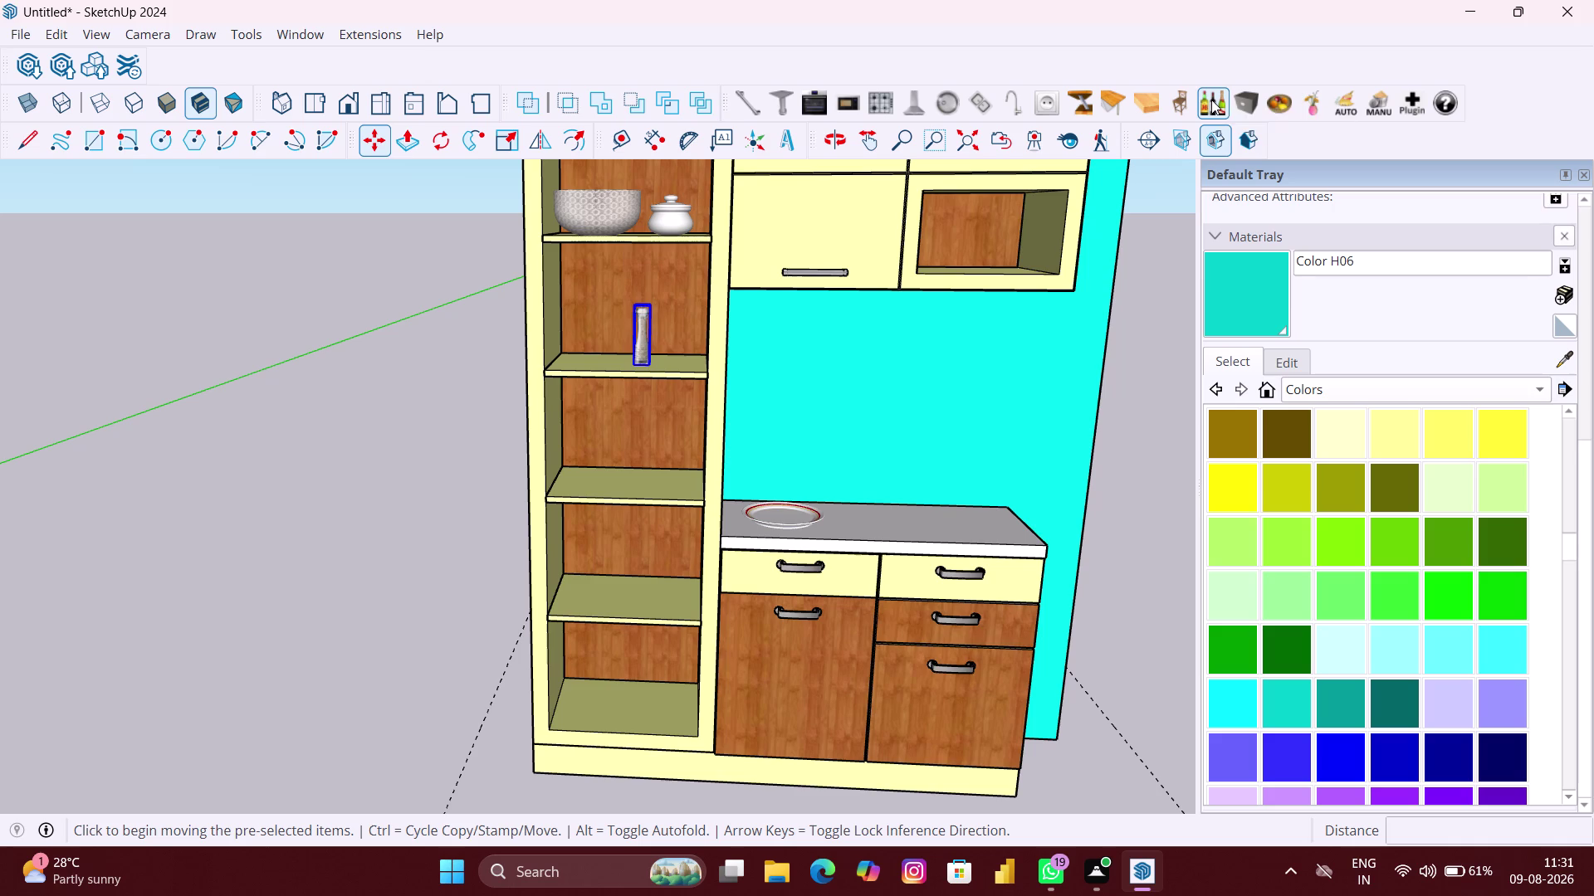
click(1211, 100)
click(1211, 100)
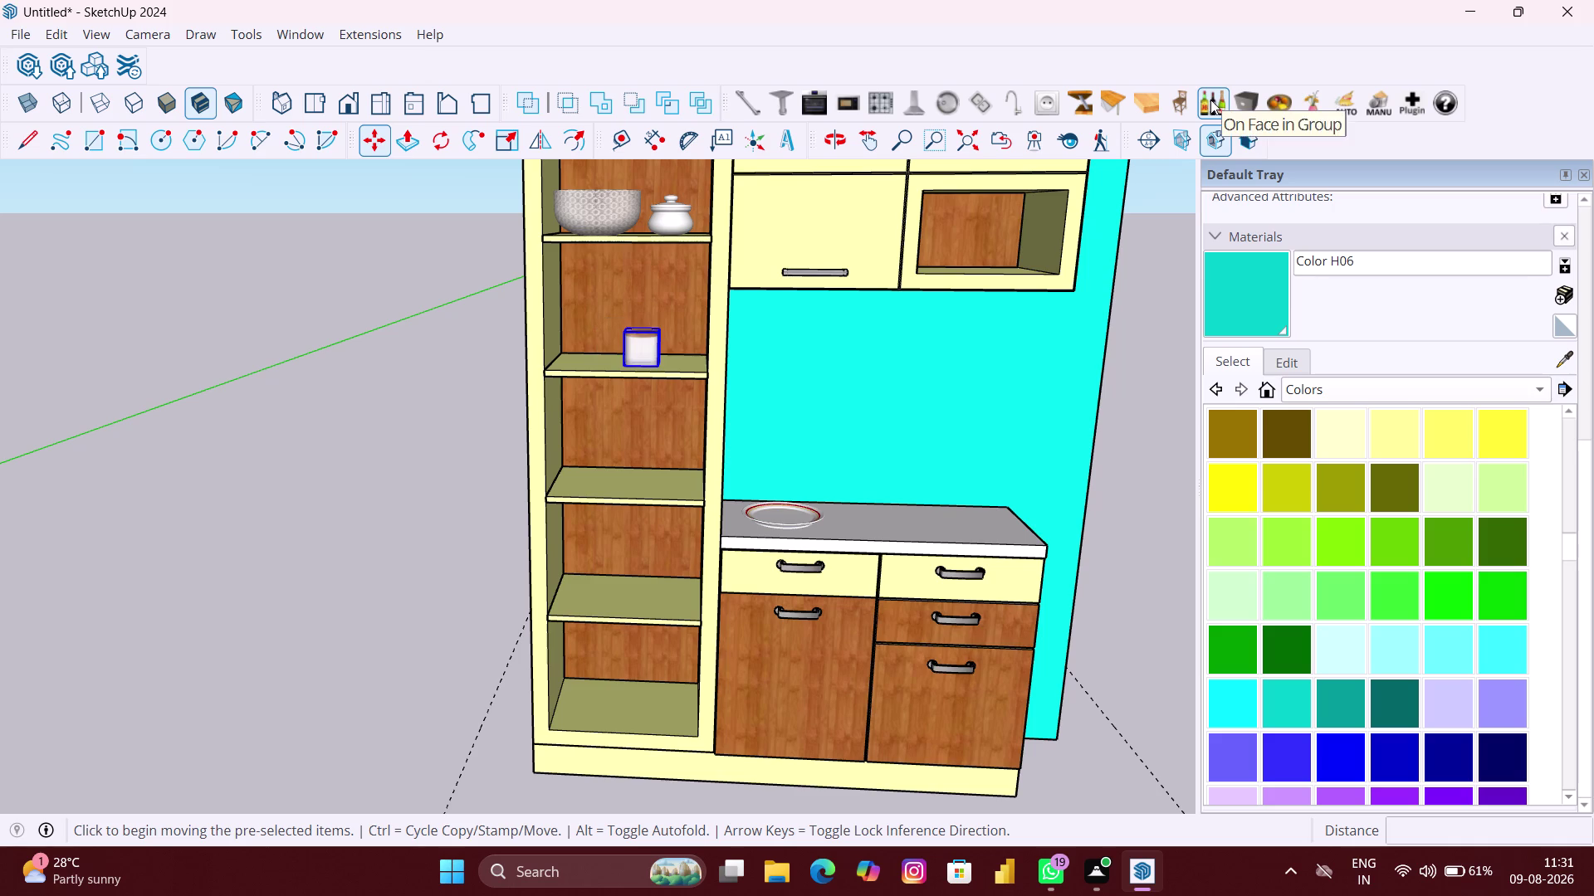
click(1210, 99)
click(1210, 100)
double_click(1209, 100)
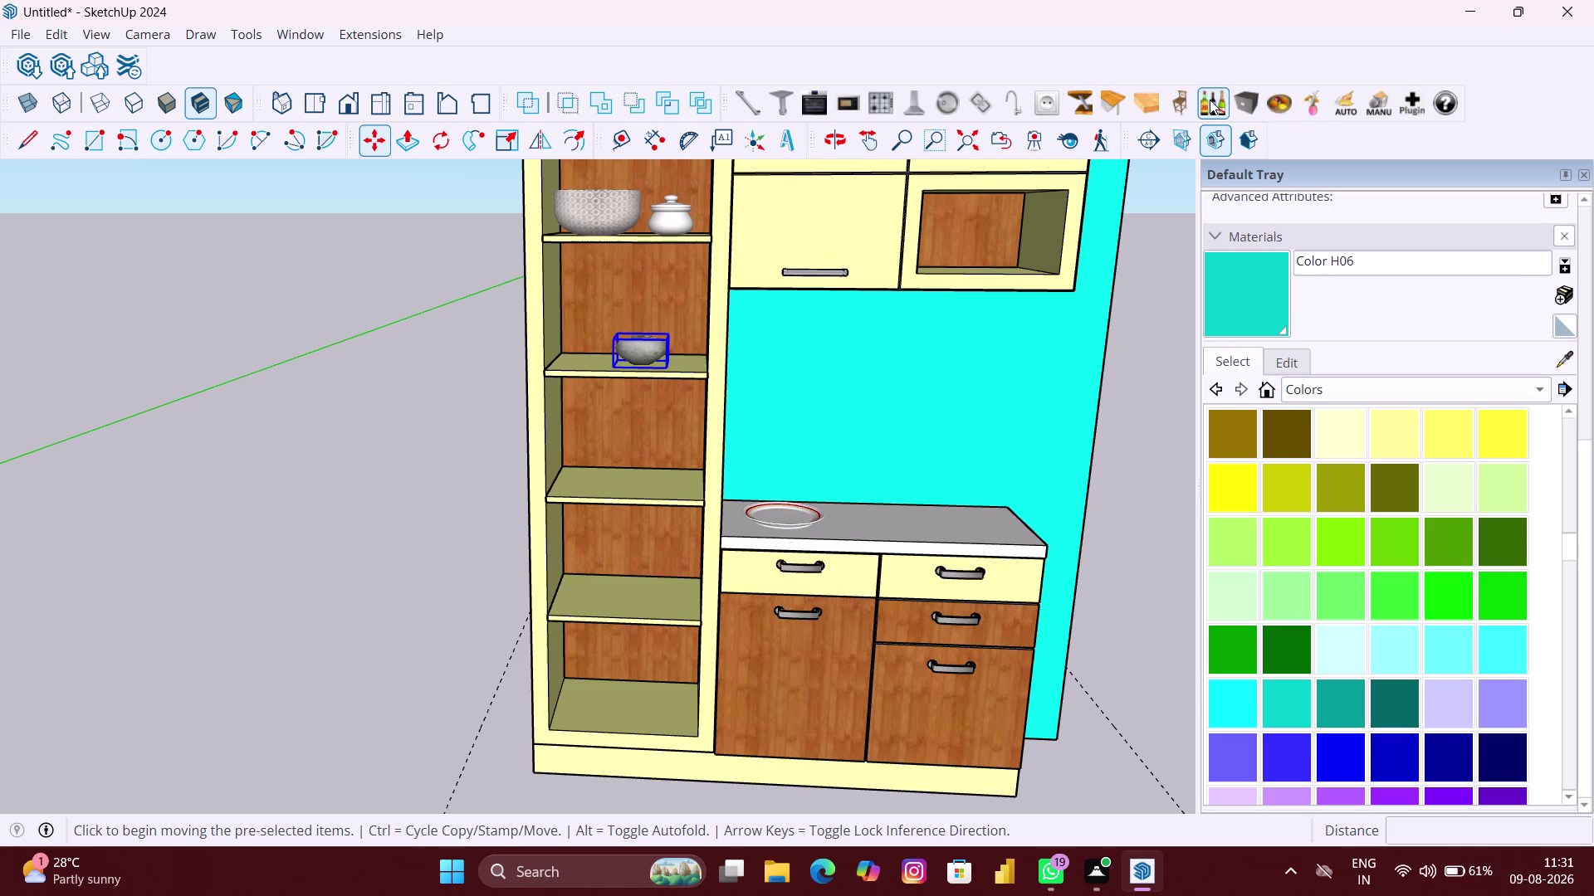
Cycle the shelf item through a glass, patterned bowl, tall bottle and sauce bottle.
click(1209, 100)
click(1210, 100)
click(1210, 100)
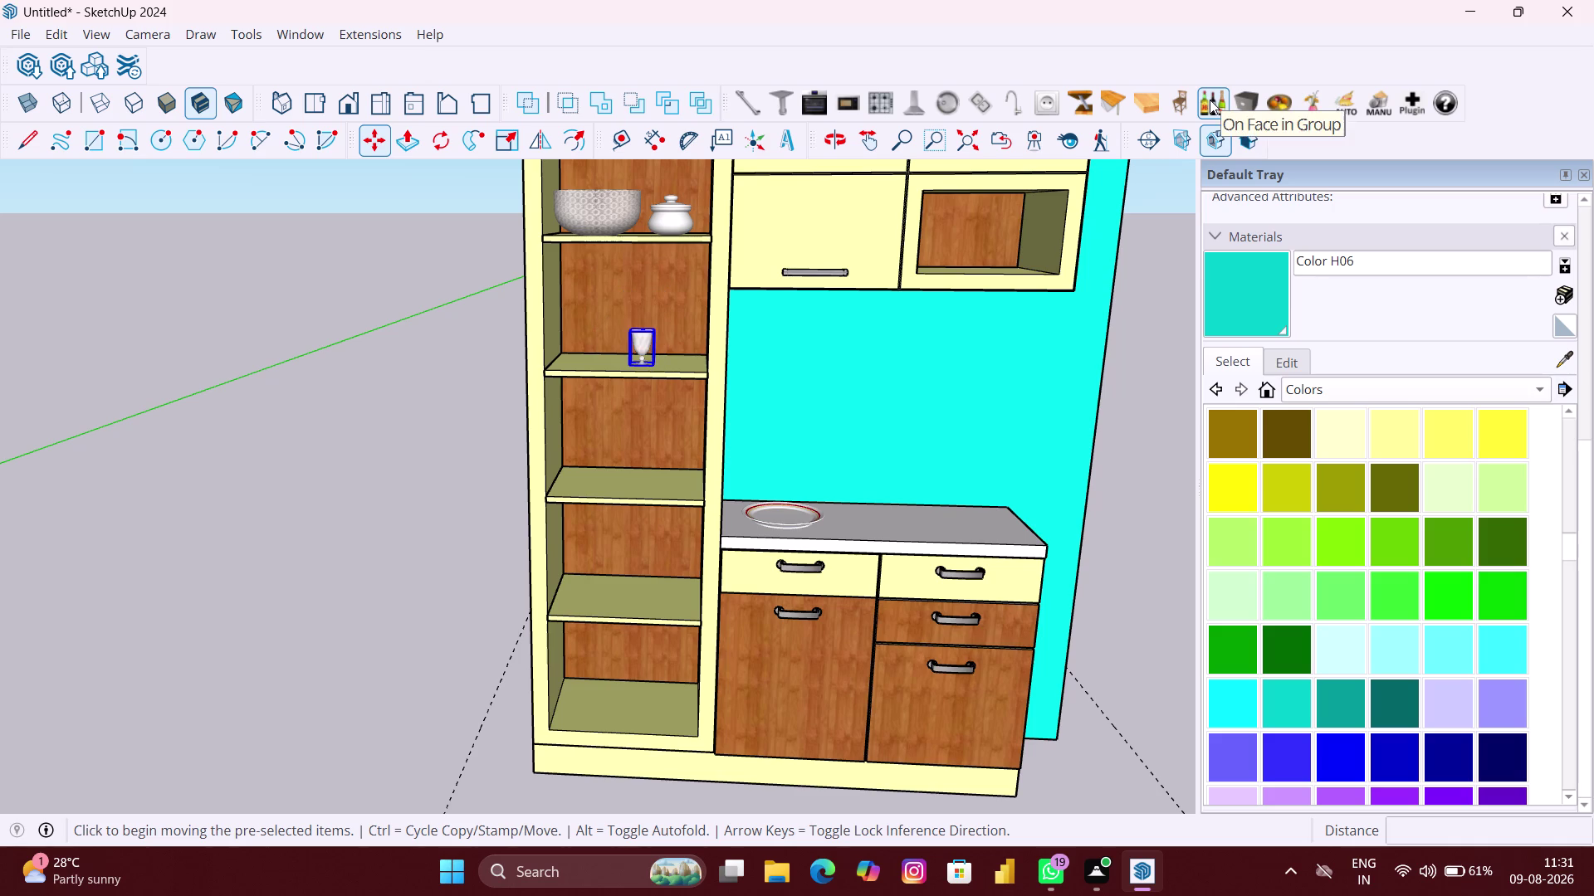
click(1209, 99)
click(1210, 100)
click(1209, 100)
click(1209, 99)
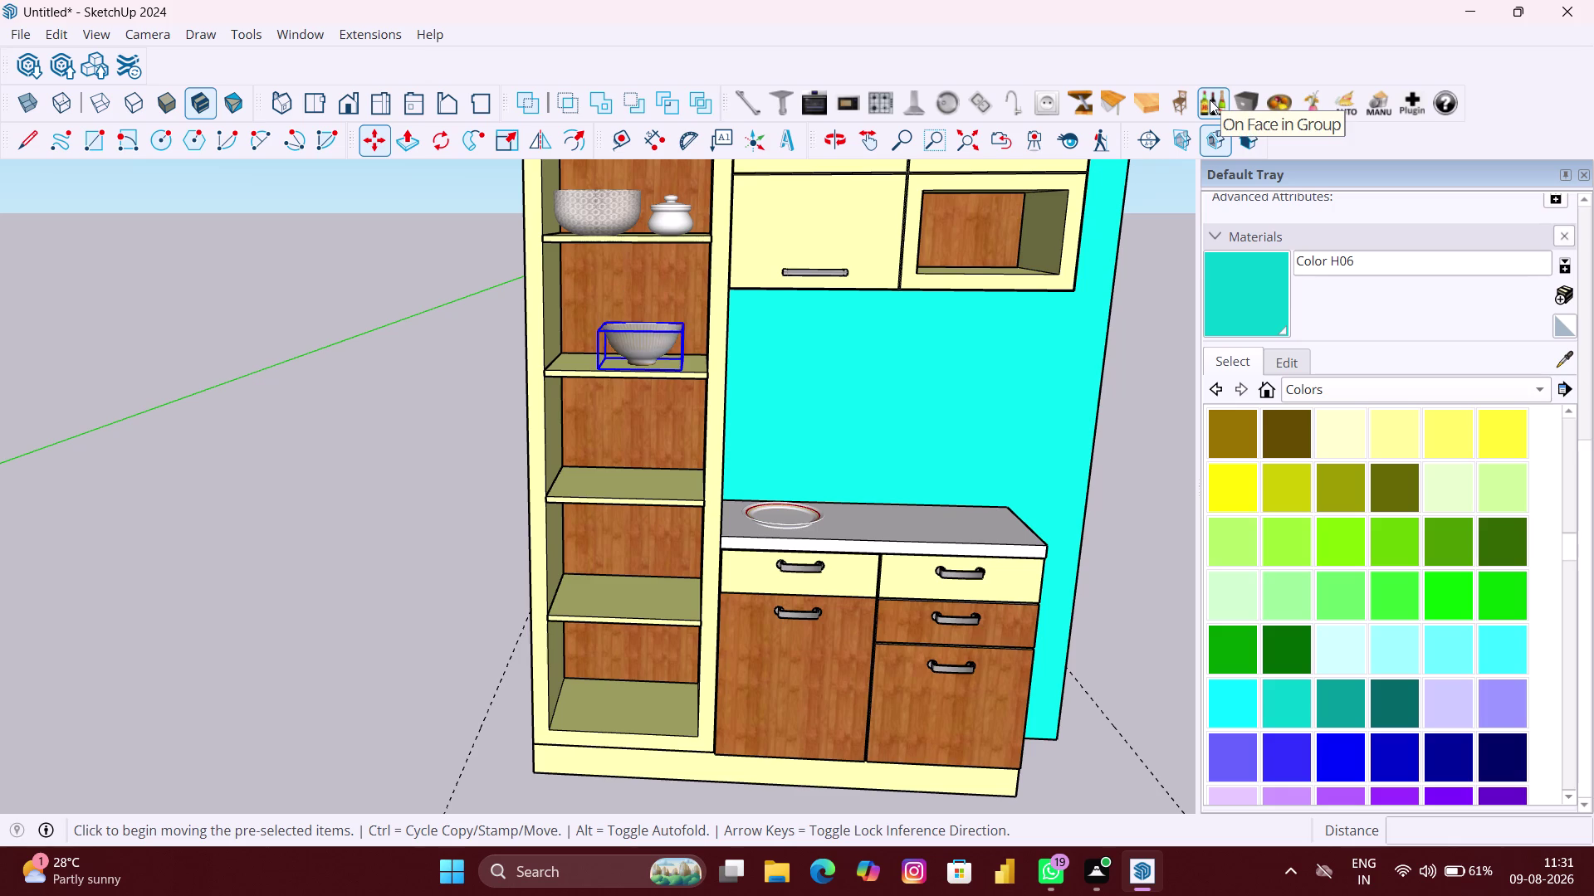
click(1209, 100)
click(1209, 99)
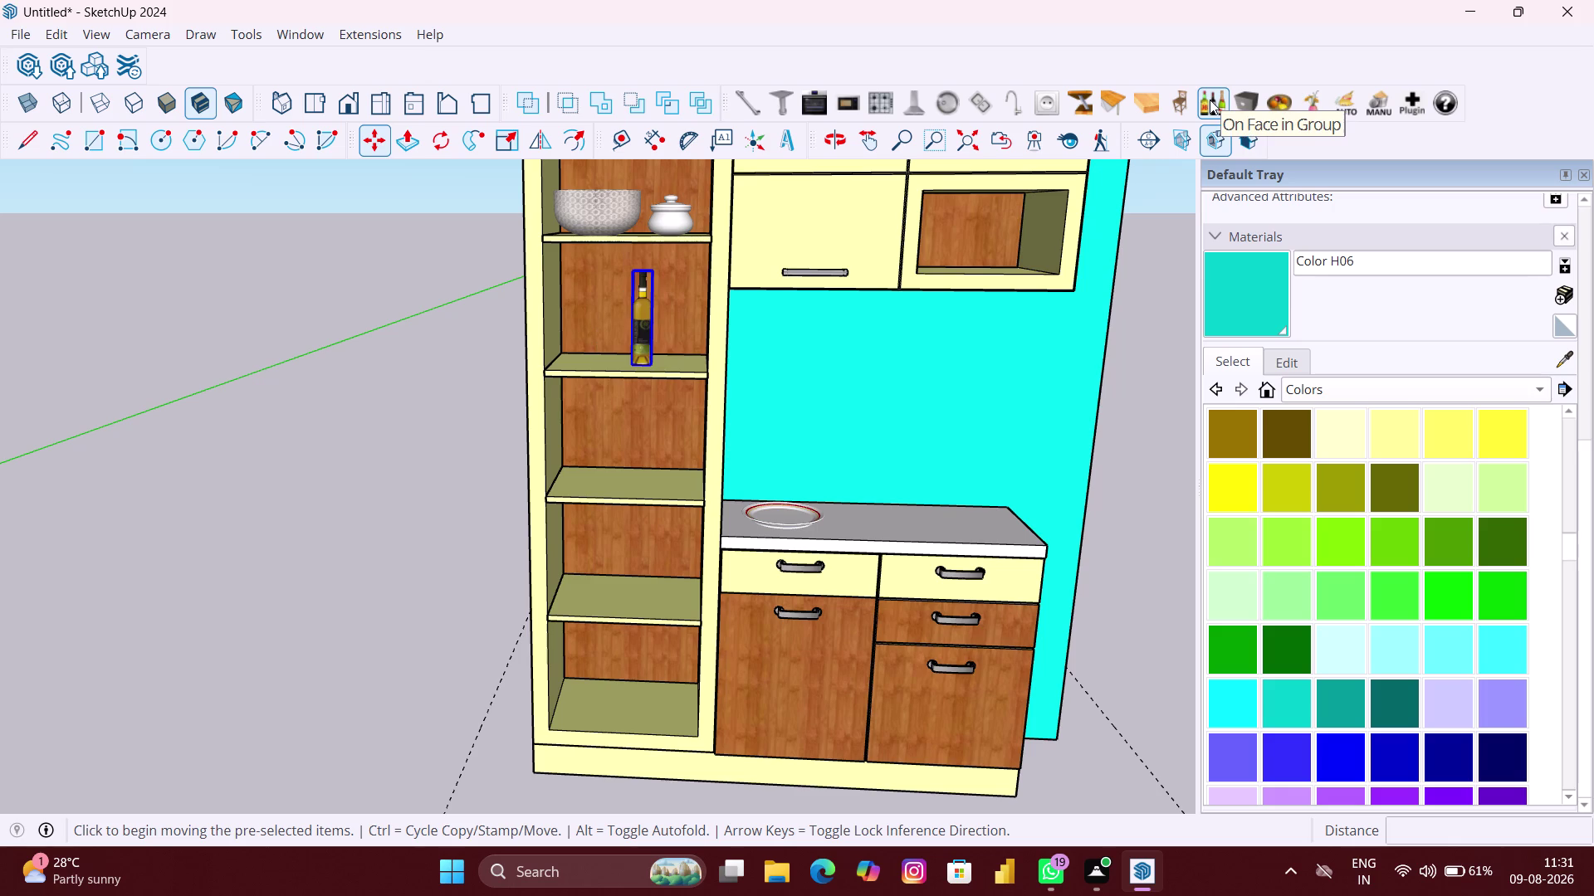
triple_click(1209, 99)
triple_click(1210, 102)
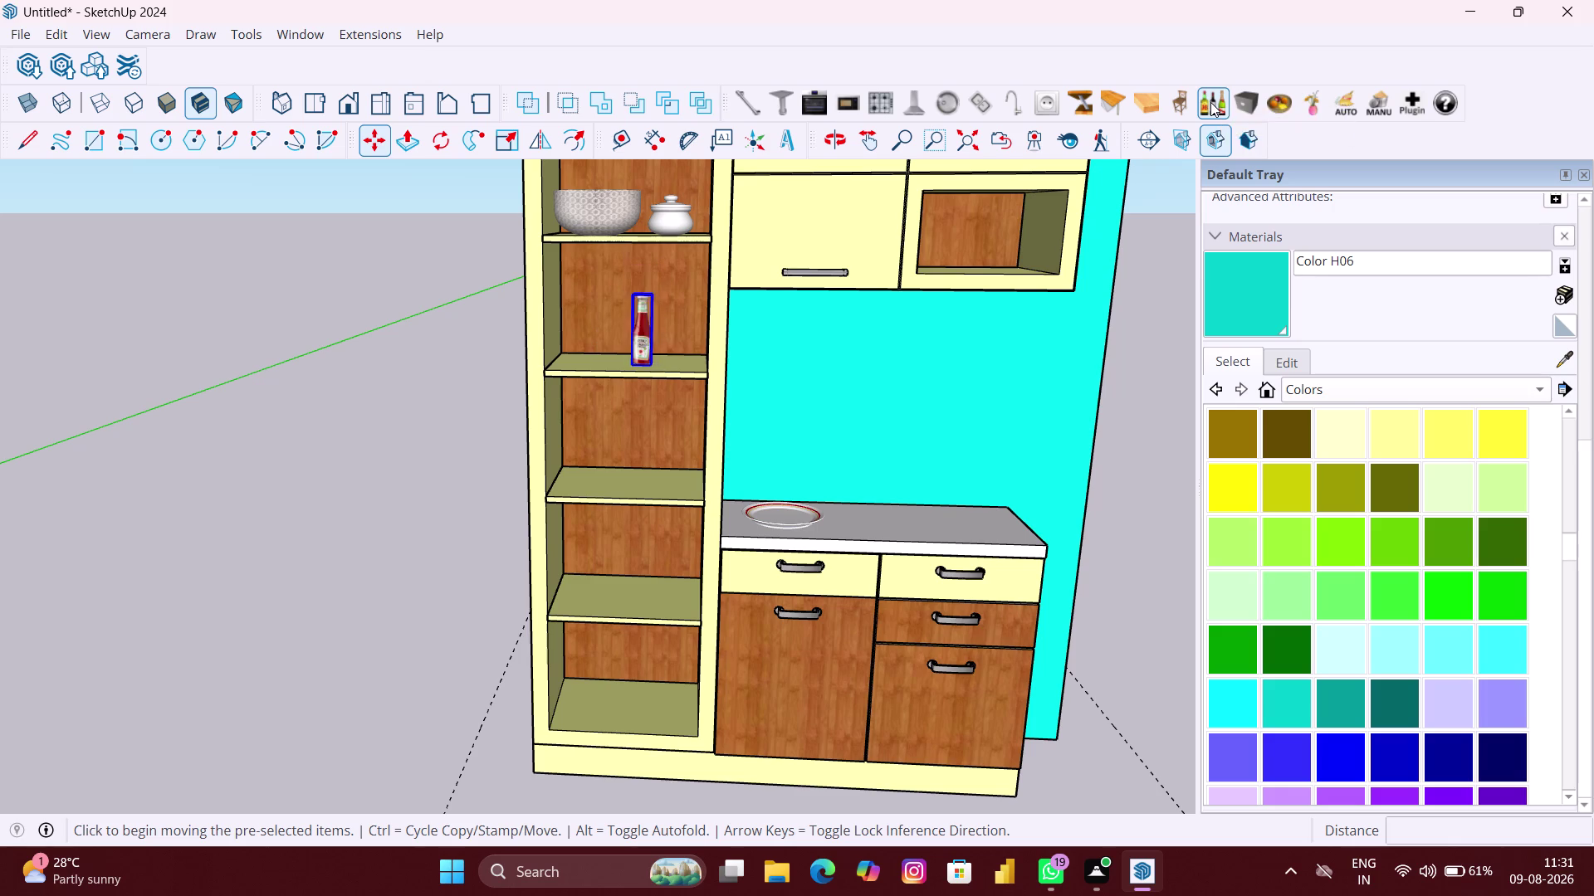
click(1210, 102)
click(1210, 102)
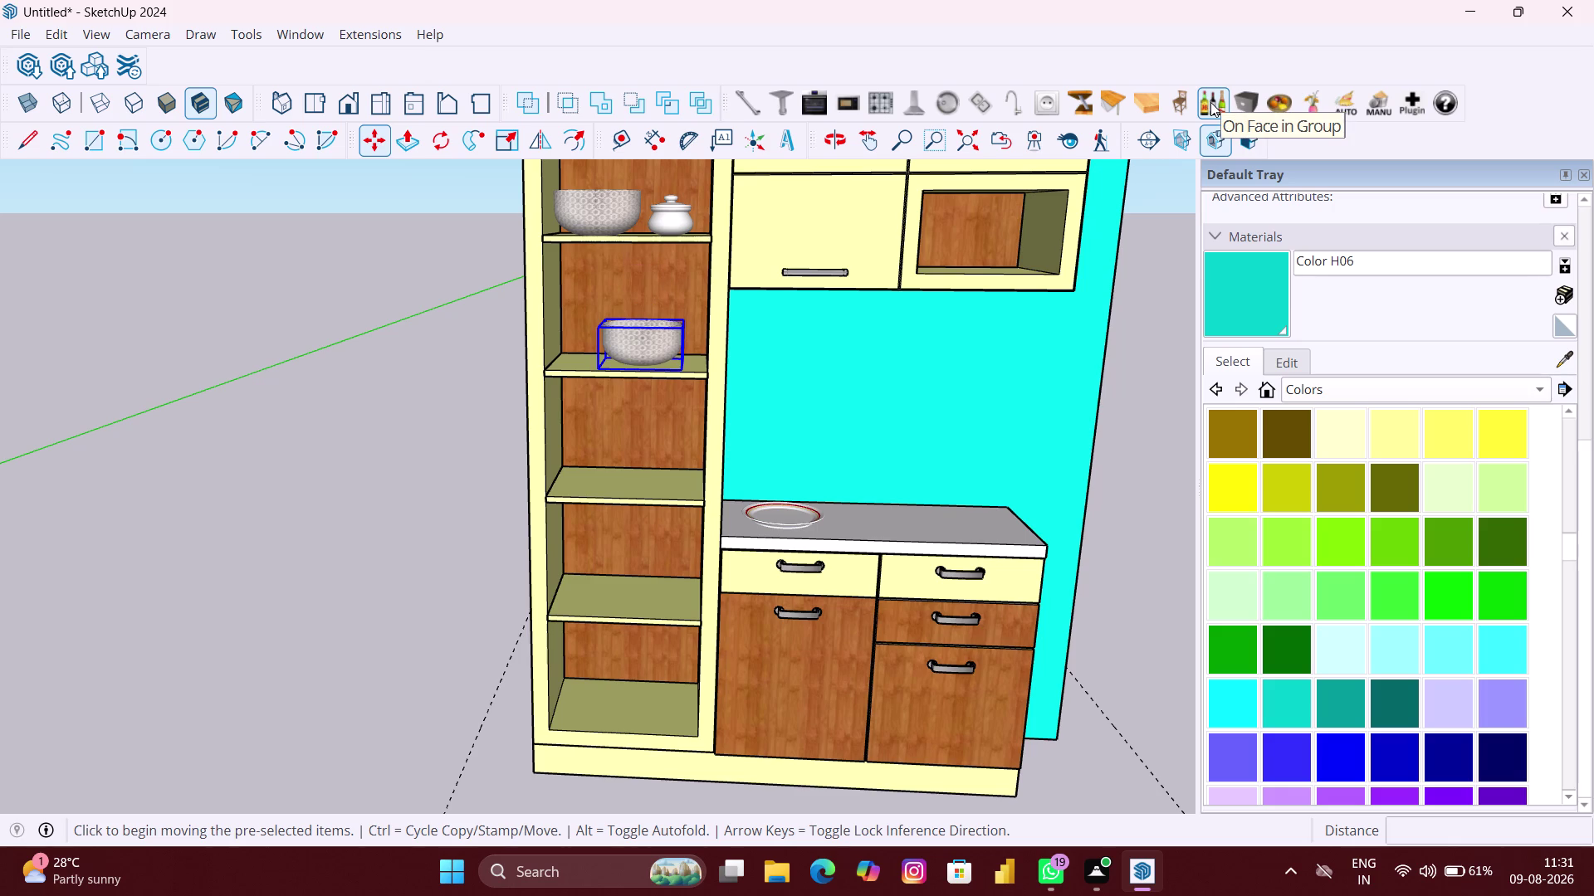
Cycle through small bottle, jar, vase, pot and small bowl until a plate appears.
click(1210, 102)
click(1210, 103)
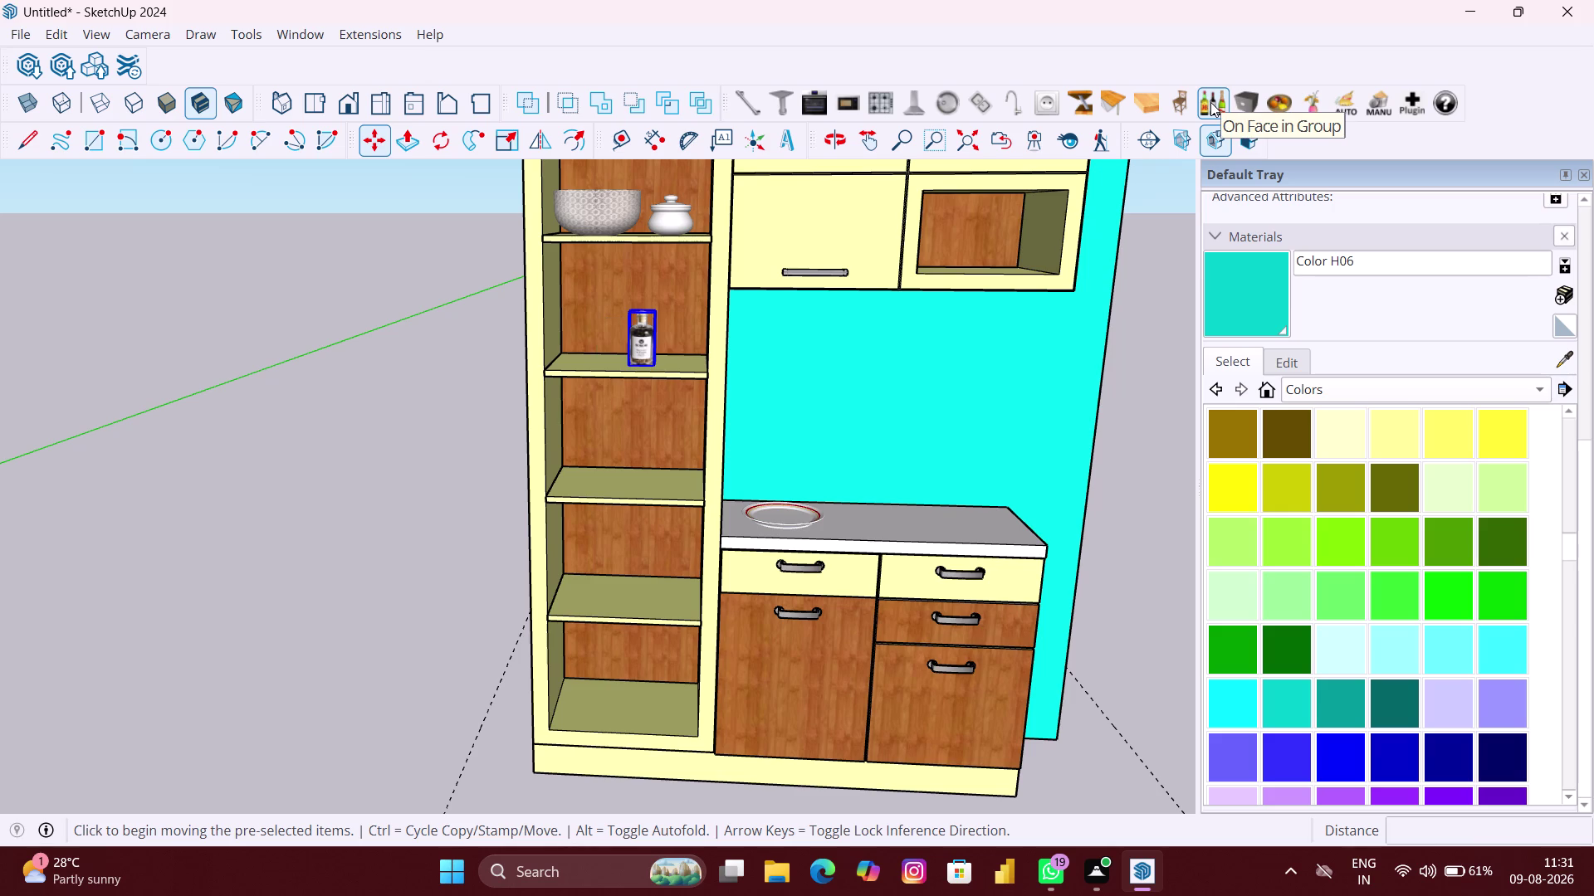
click(1210, 103)
click(1210, 102)
click(1210, 102)
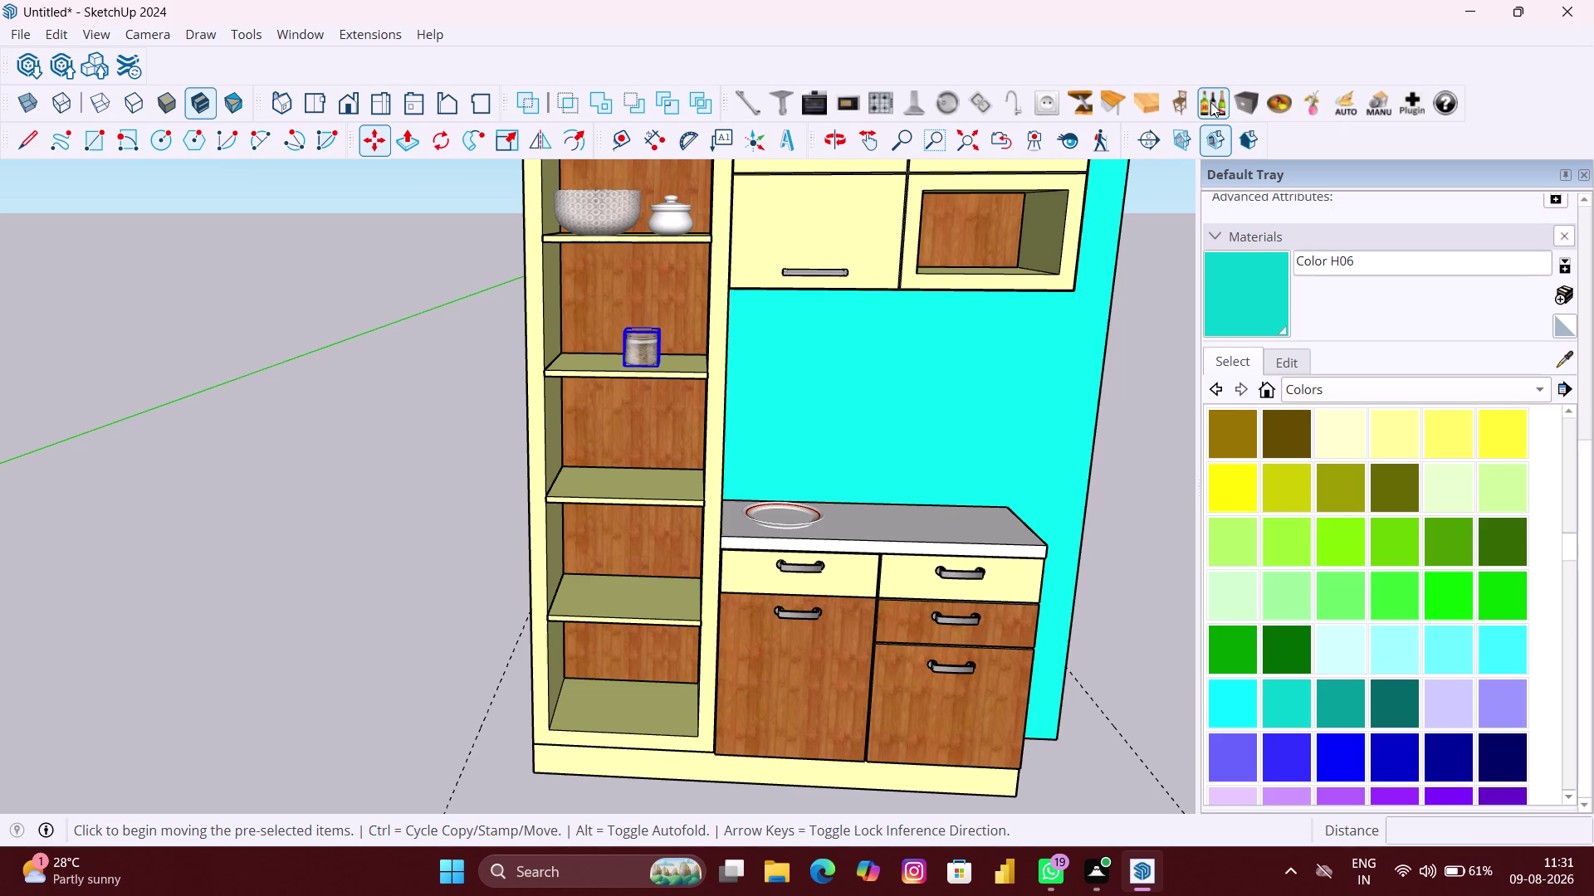
click(1210, 102)
click(1210, 102)
click(1211, 102)
click(1210, 102)
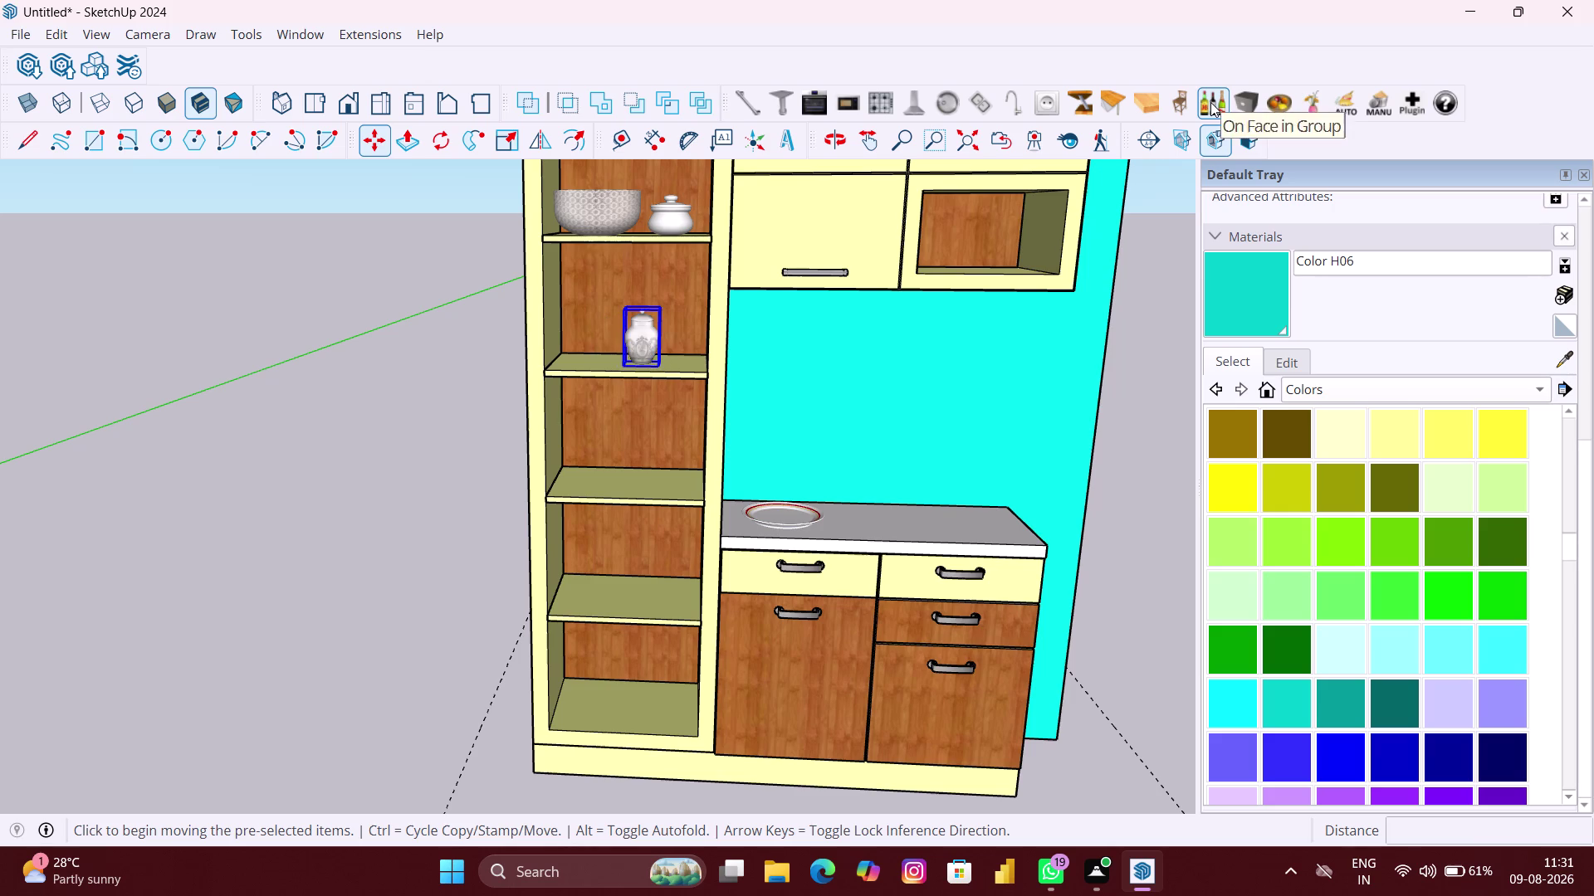
click(1210, 102)
click(1210, 102)
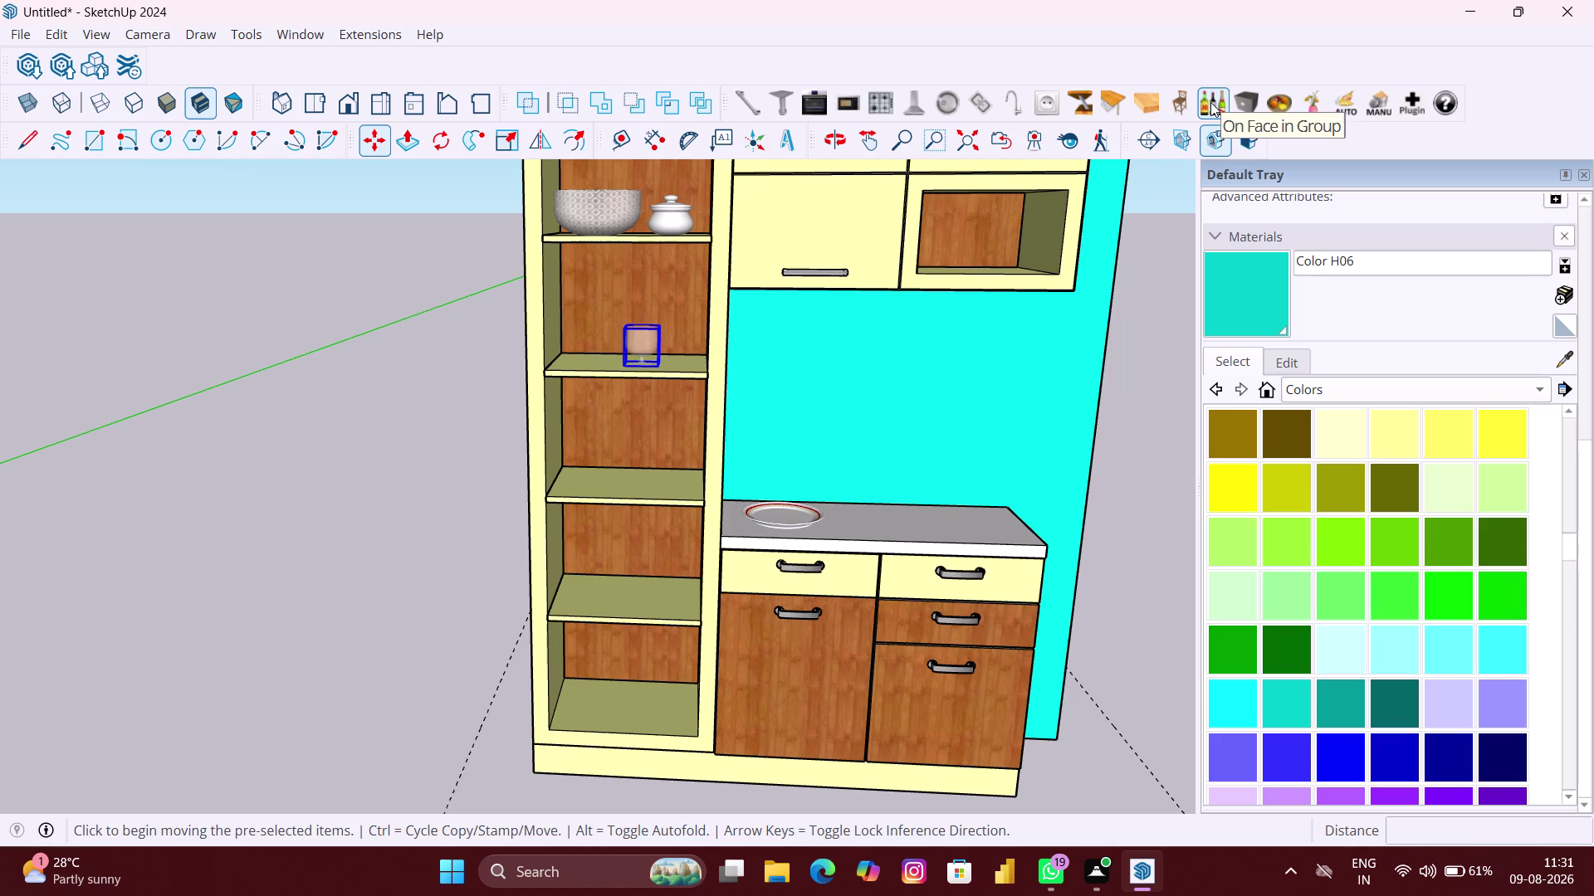
click(1210, 102)
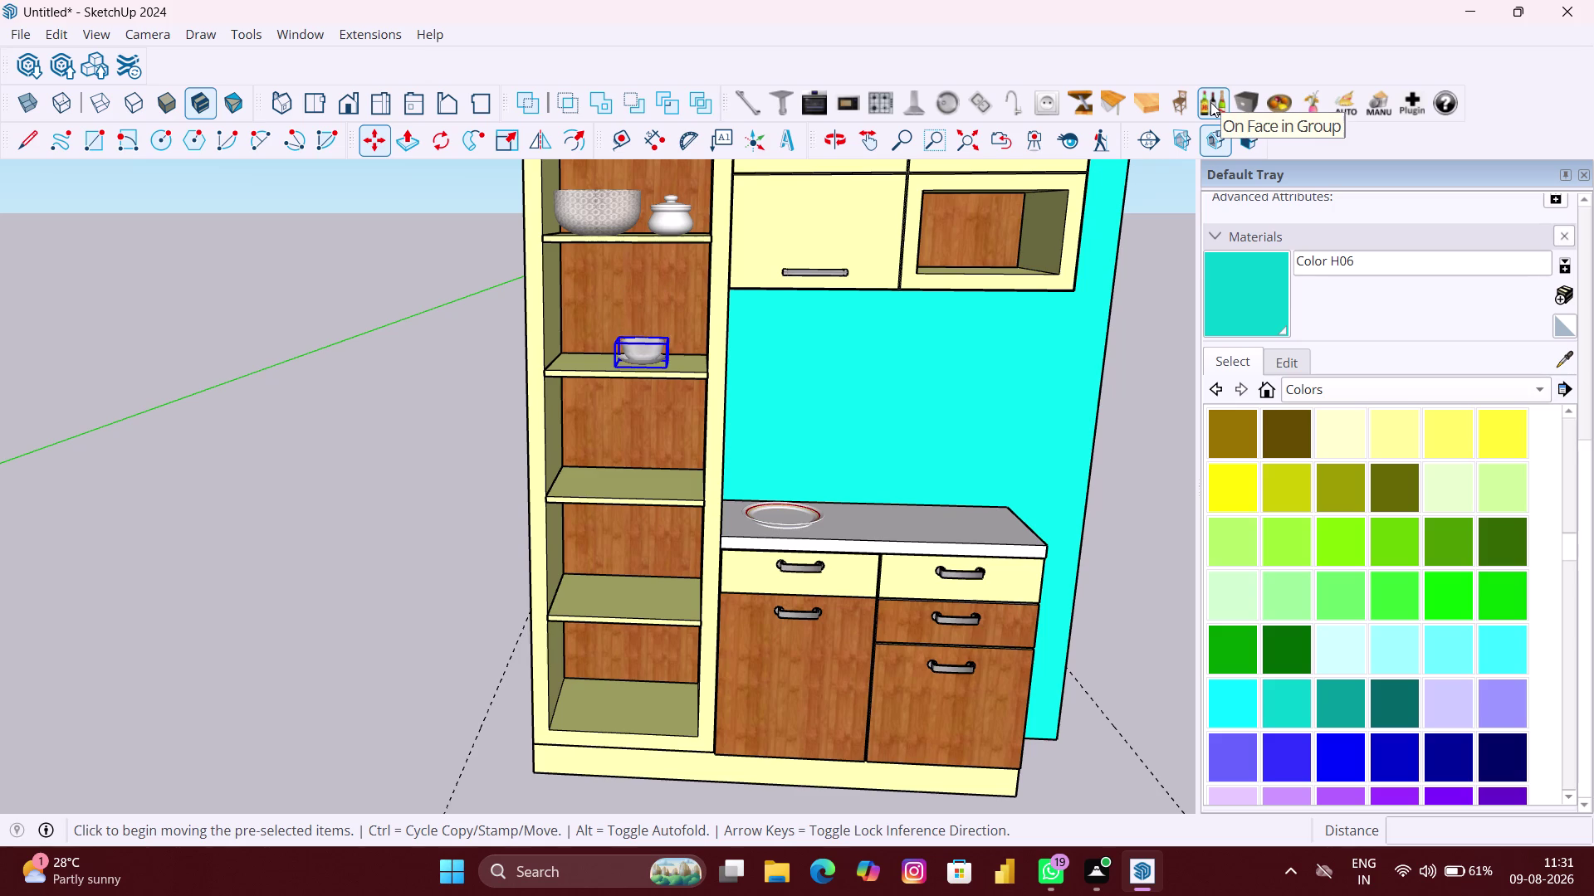
click(1210, 103)
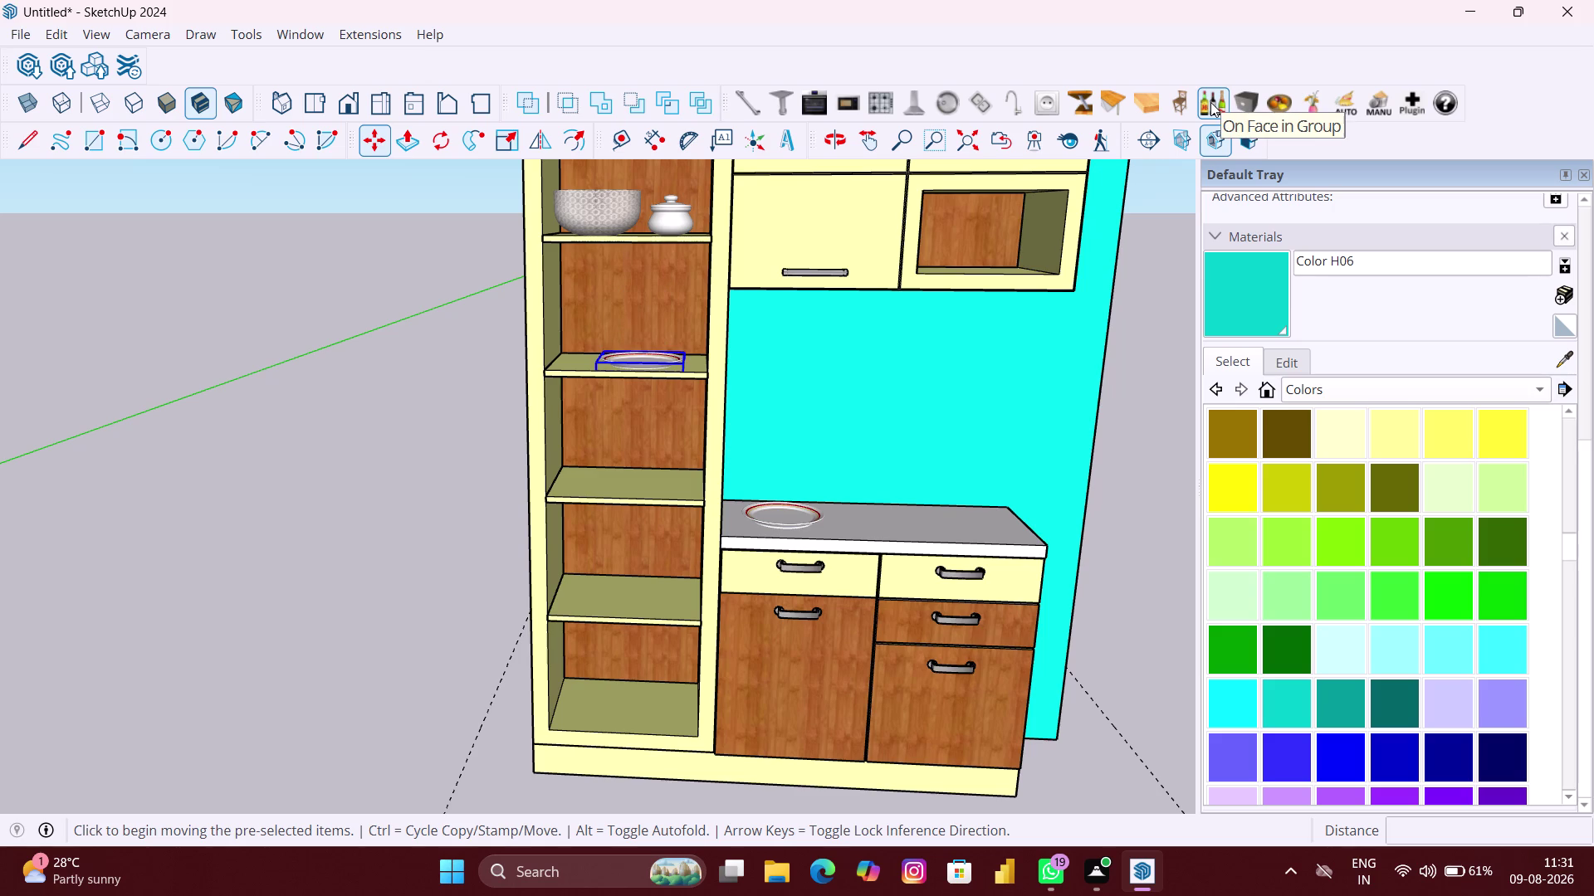
scroll(up, 3)
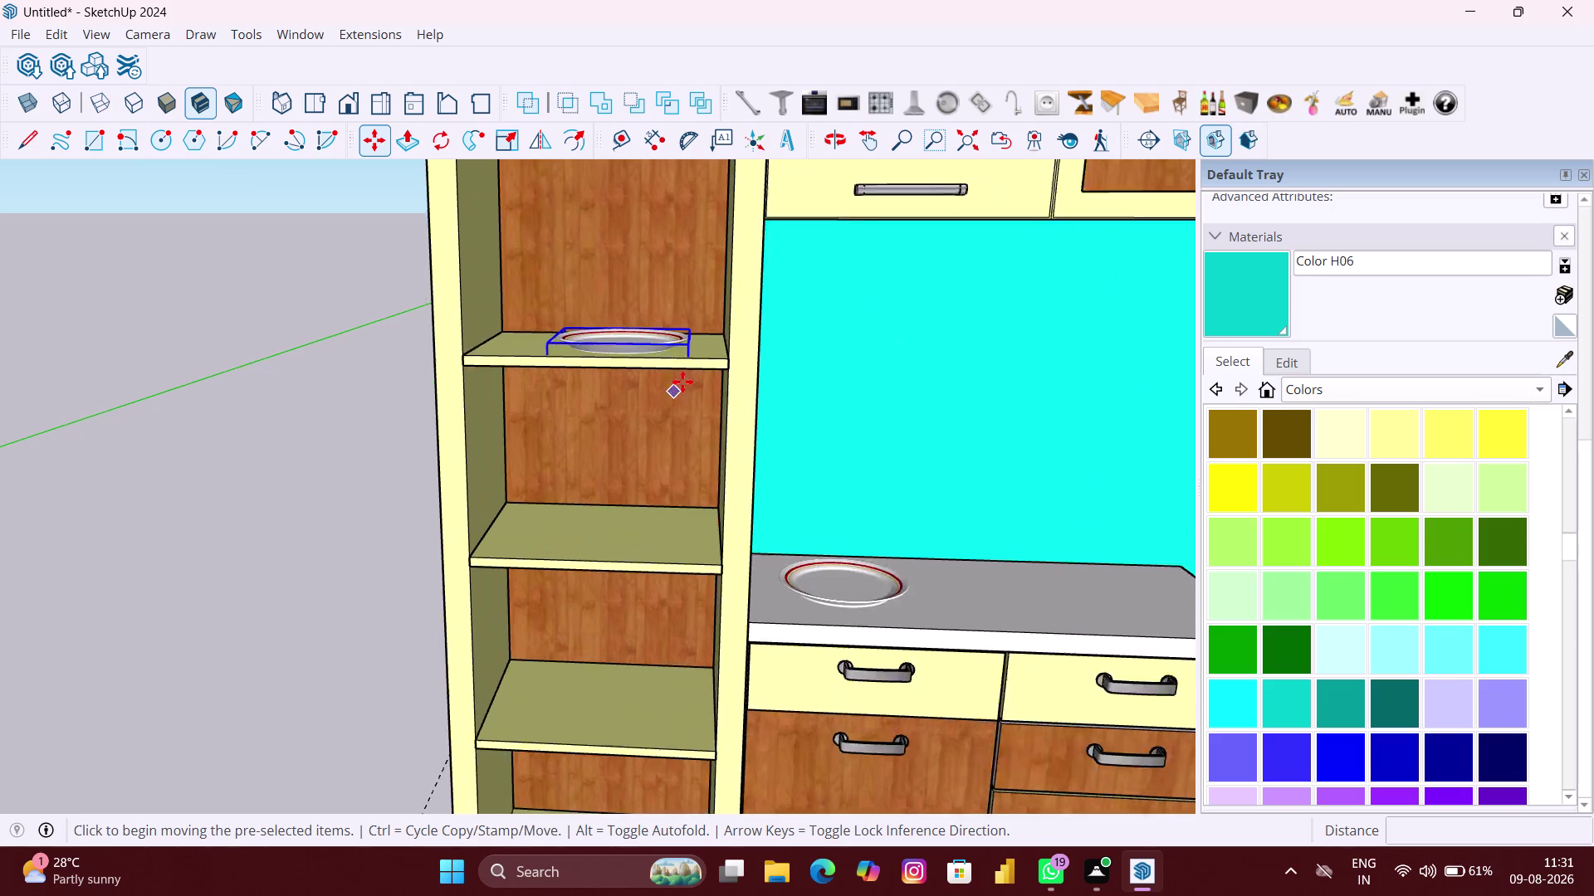
Shift the plate slightly along the shelf.
scroll(up, 3)
click(697, 335)
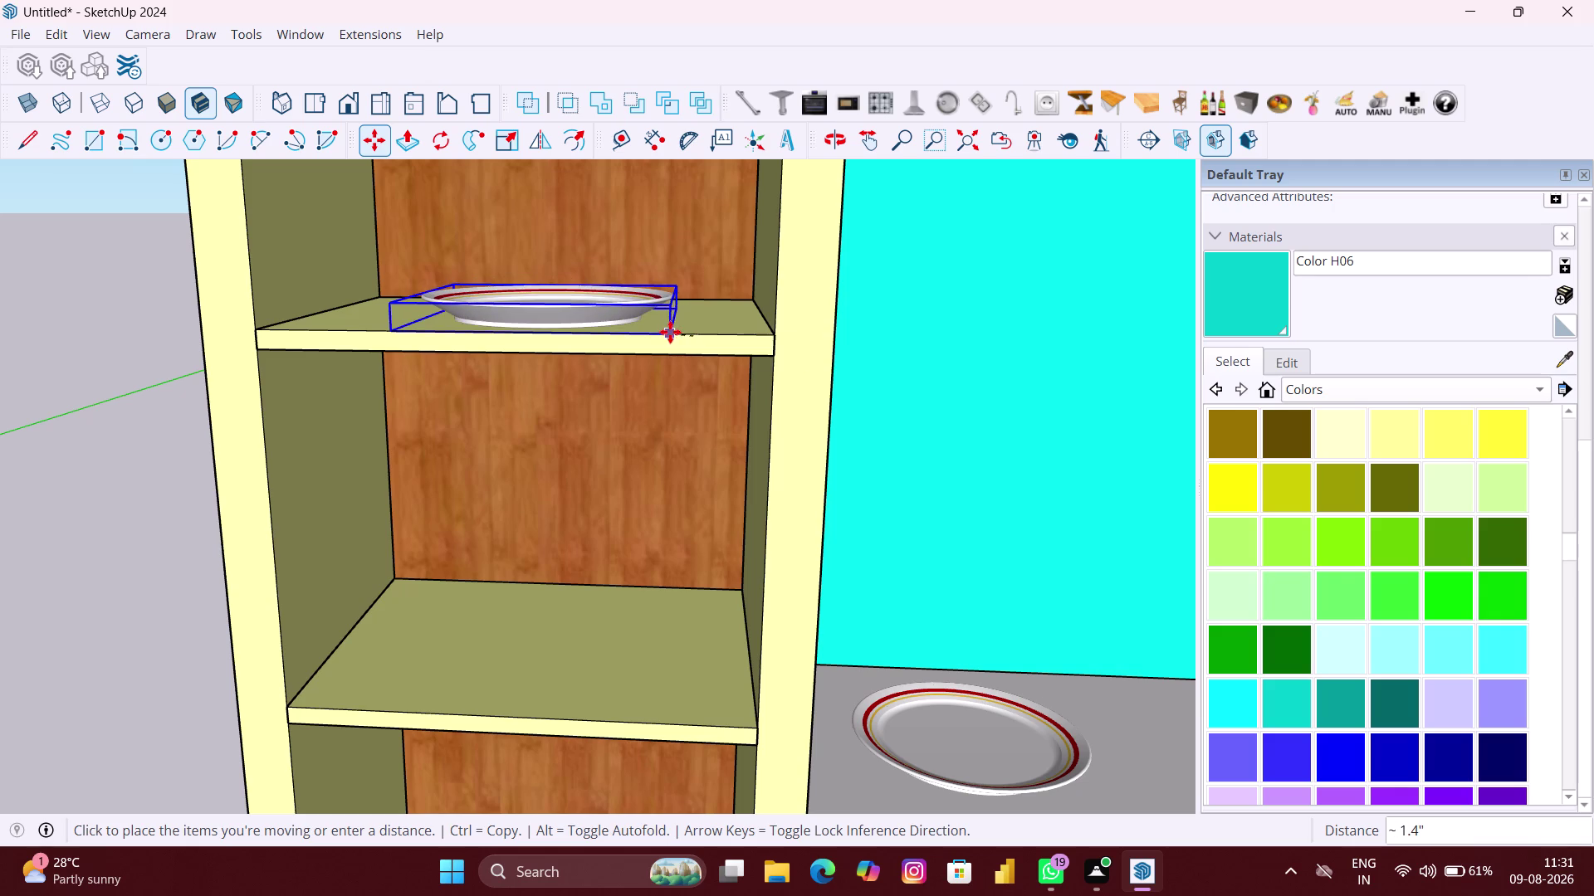
click(669, 333)
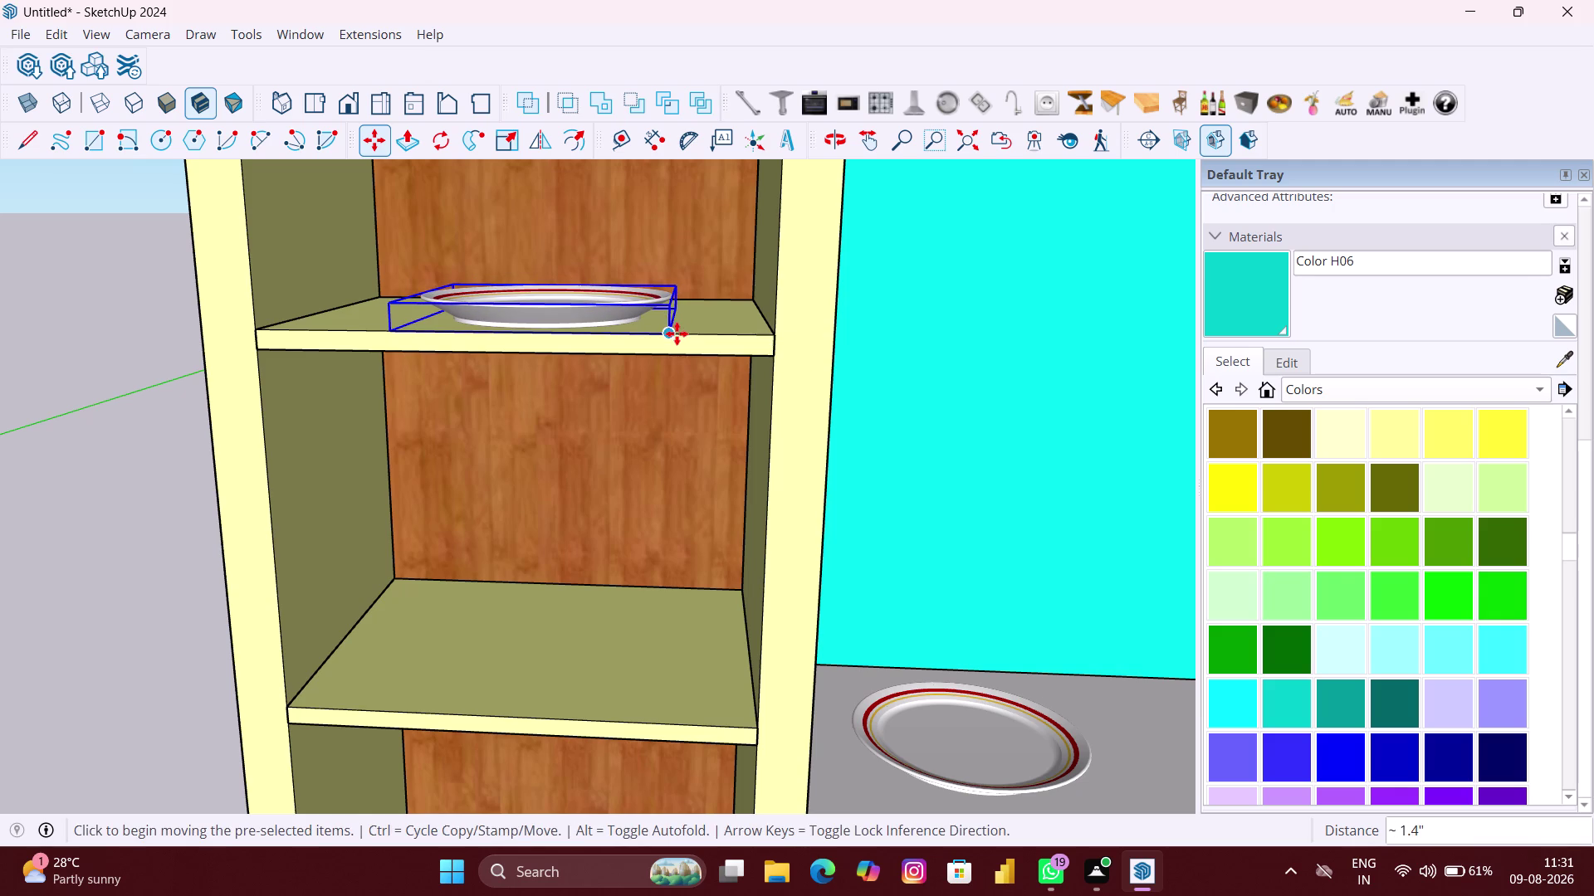
scroll(down, 3)
middle_drag(679, 334, 717, 329)
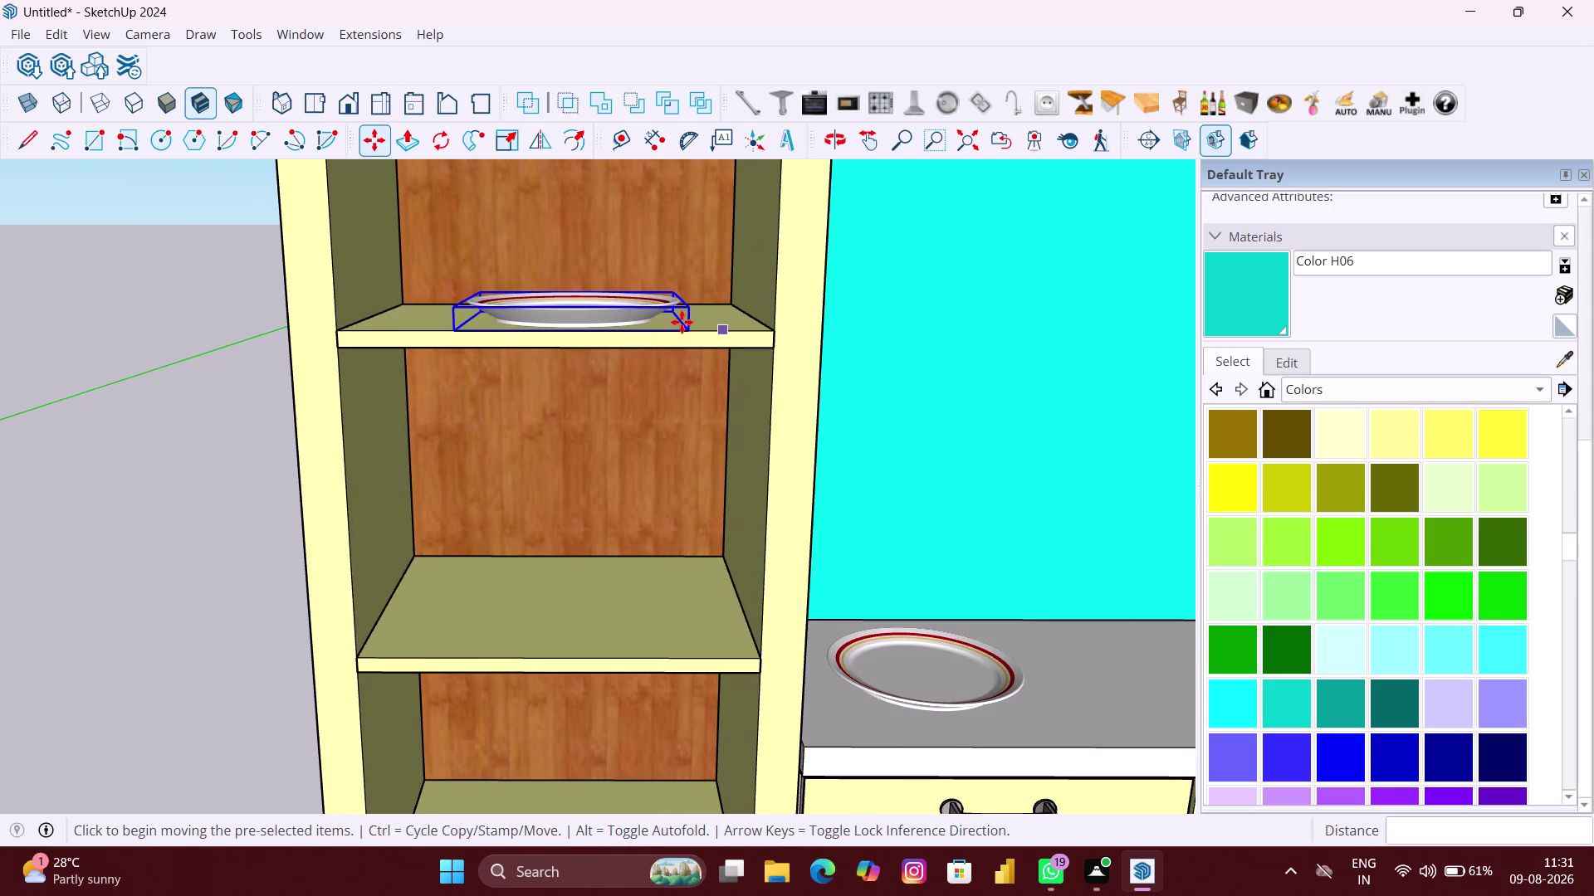
scroll(up, 3)
scroll(up, 3)
scroll(up, 3)
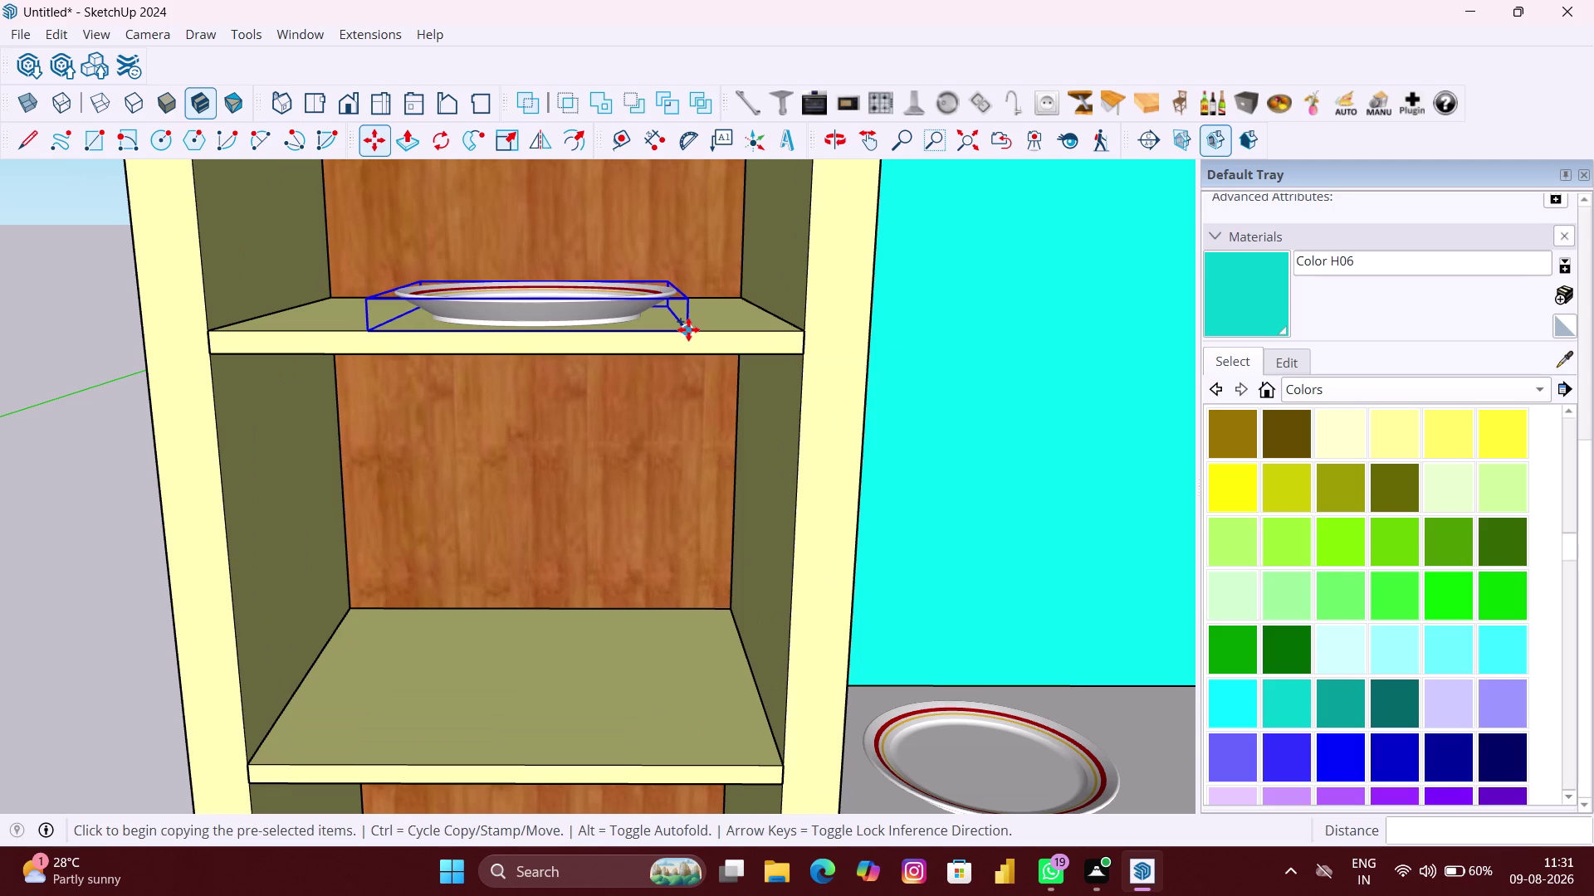
Copy the plate straight upward and array it with *4 into a stack.
click(688, 329)
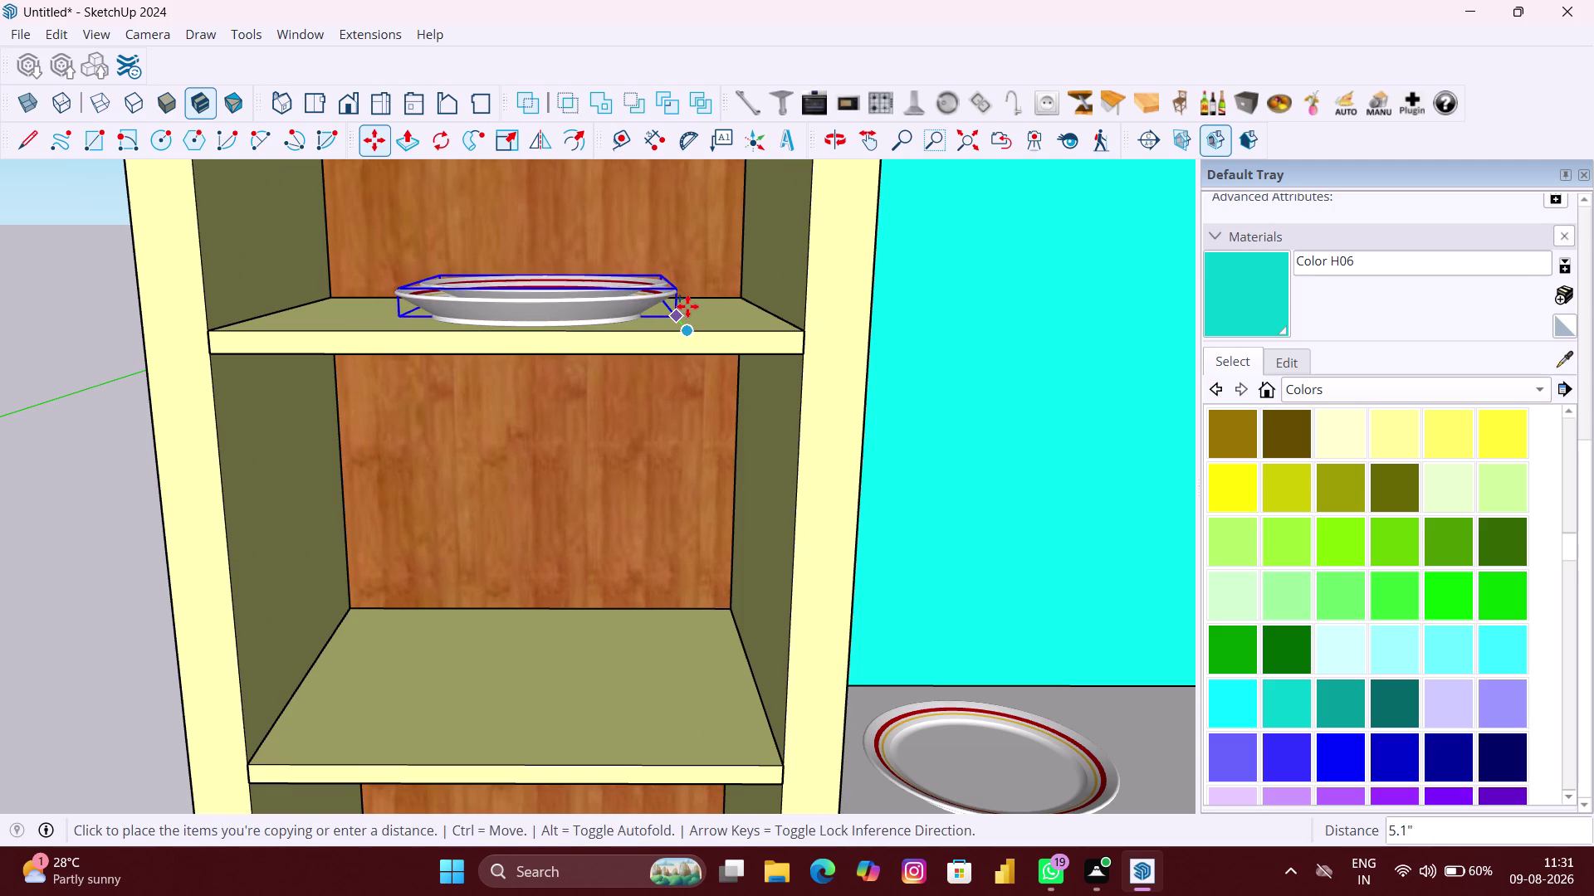
key(Up)
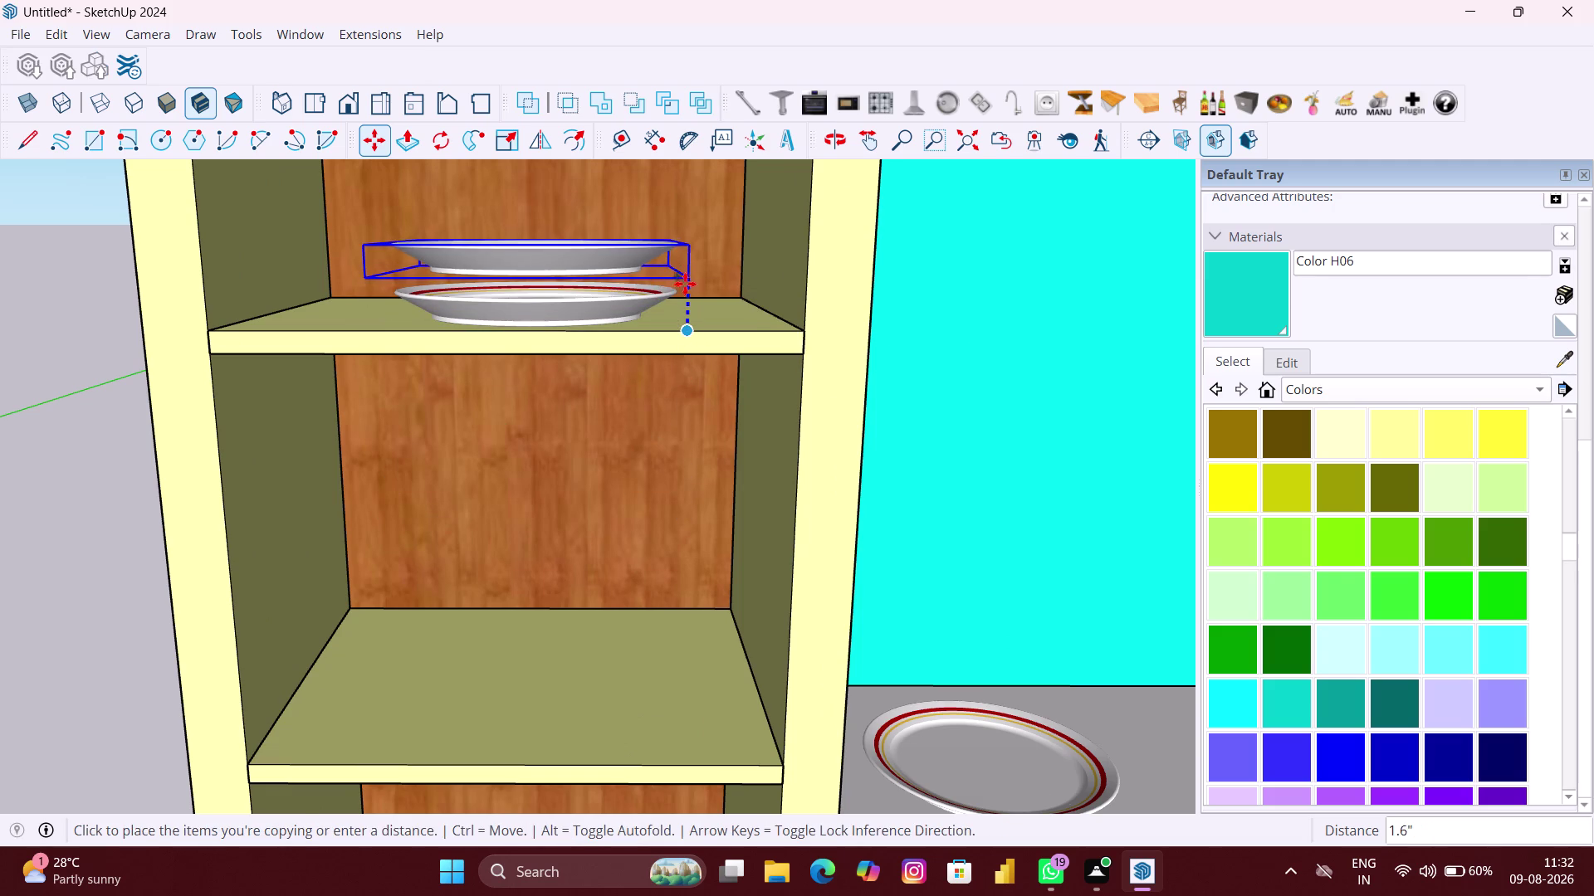
scroll(up, 3)
scroll(up, 3)
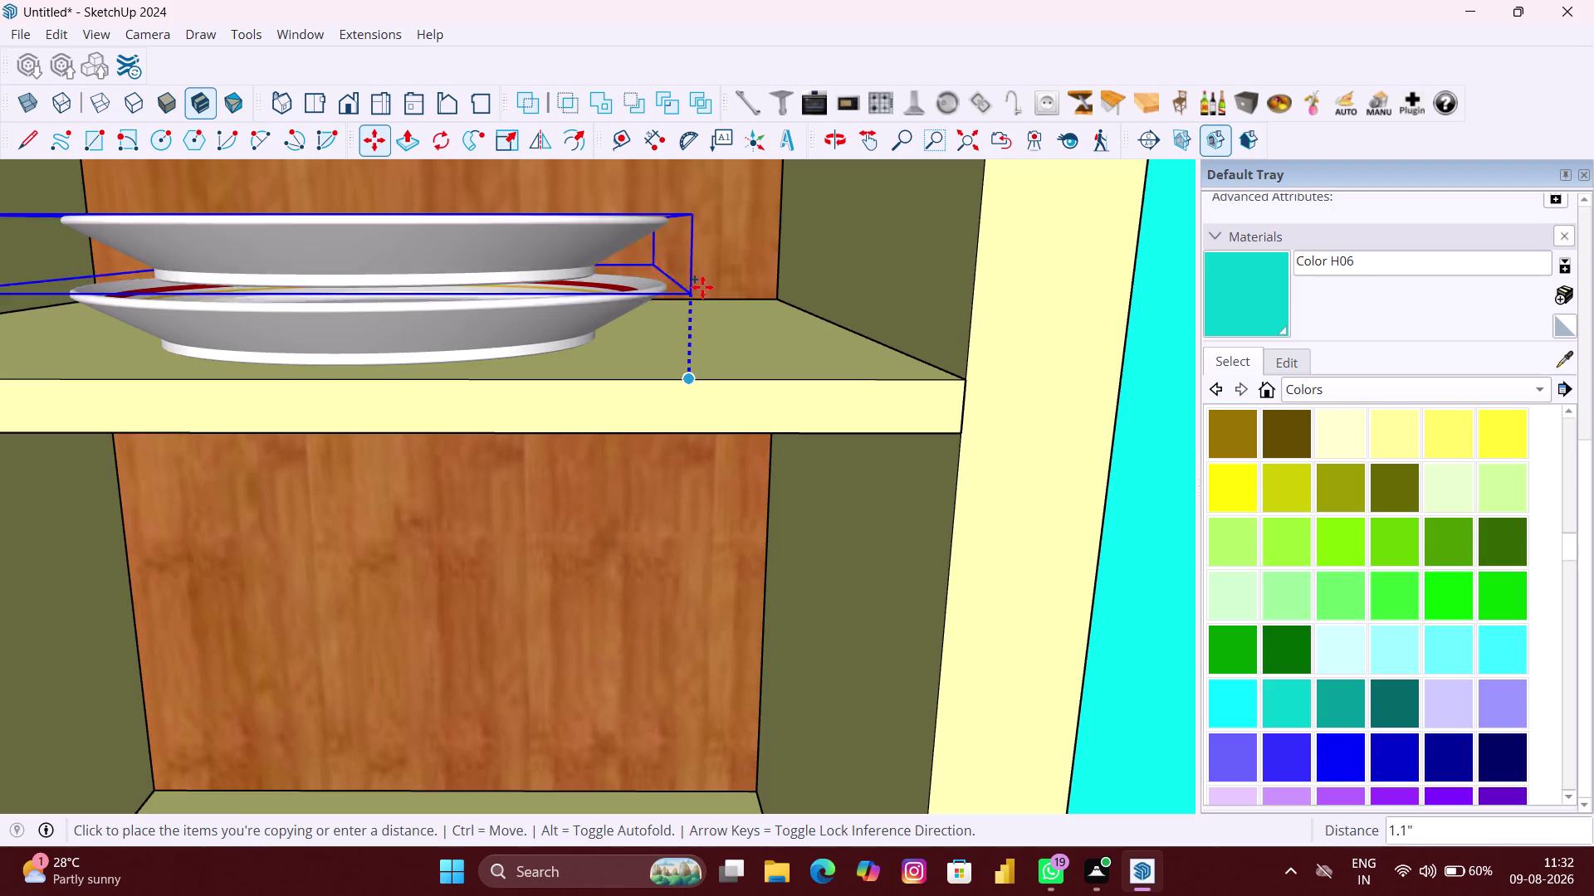
click(709, 279)
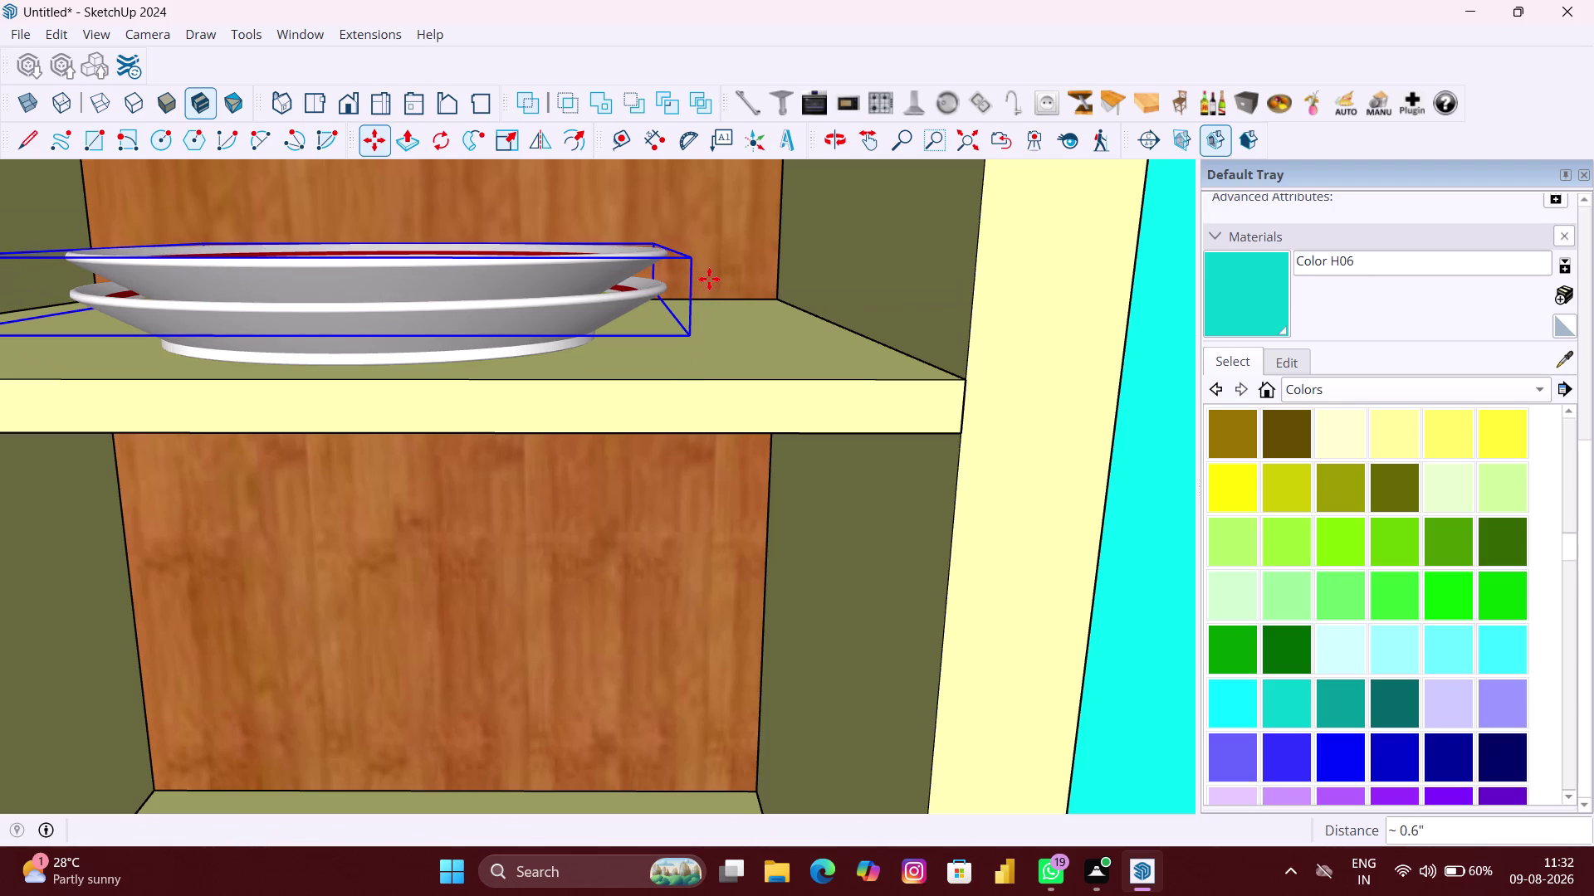
text(*)
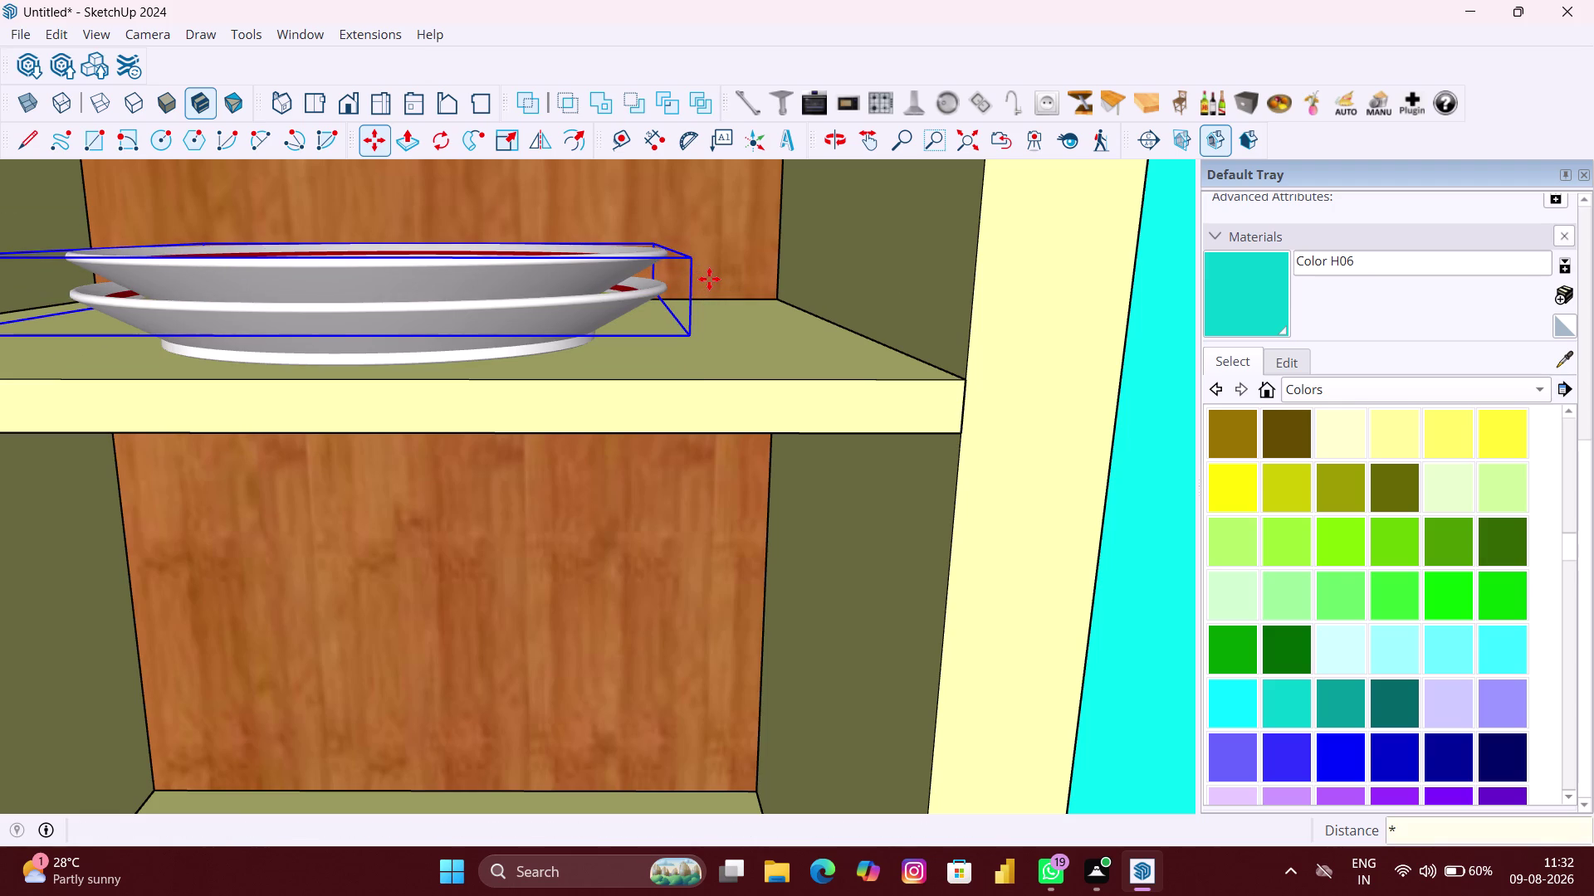
text(4)
key(Return)
Select the plate stack, start a move, then cancel and clear the selection.
scroll(down, 3)
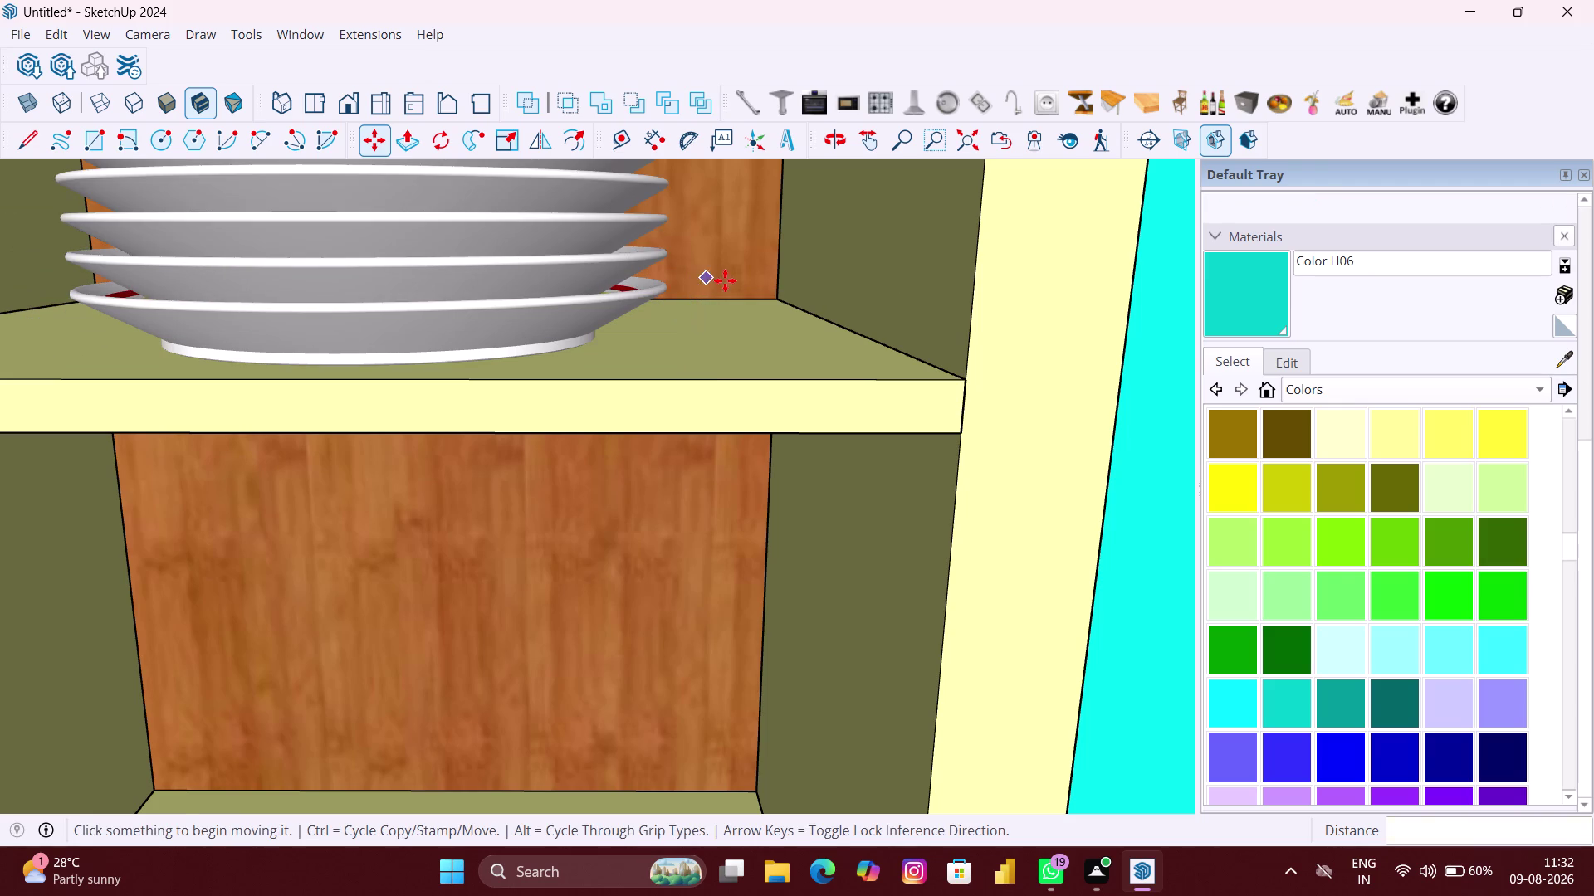
scroll(down, 3)
scroll(down, 3)
scroll(down, 3)
scroll(down, 3)
scroll(down, 3)
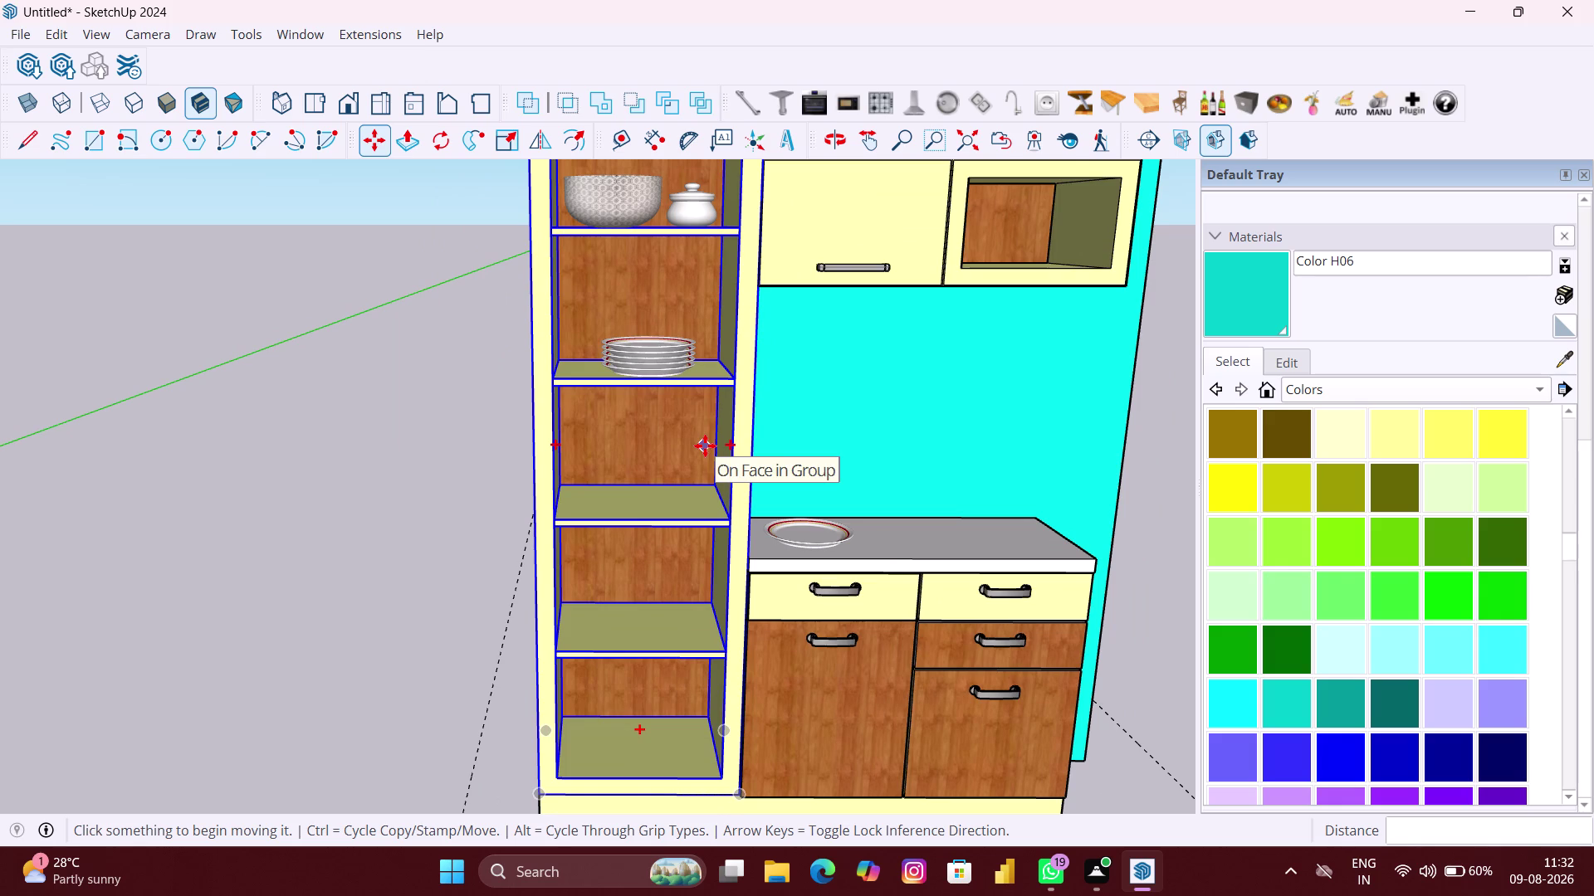
key(space)
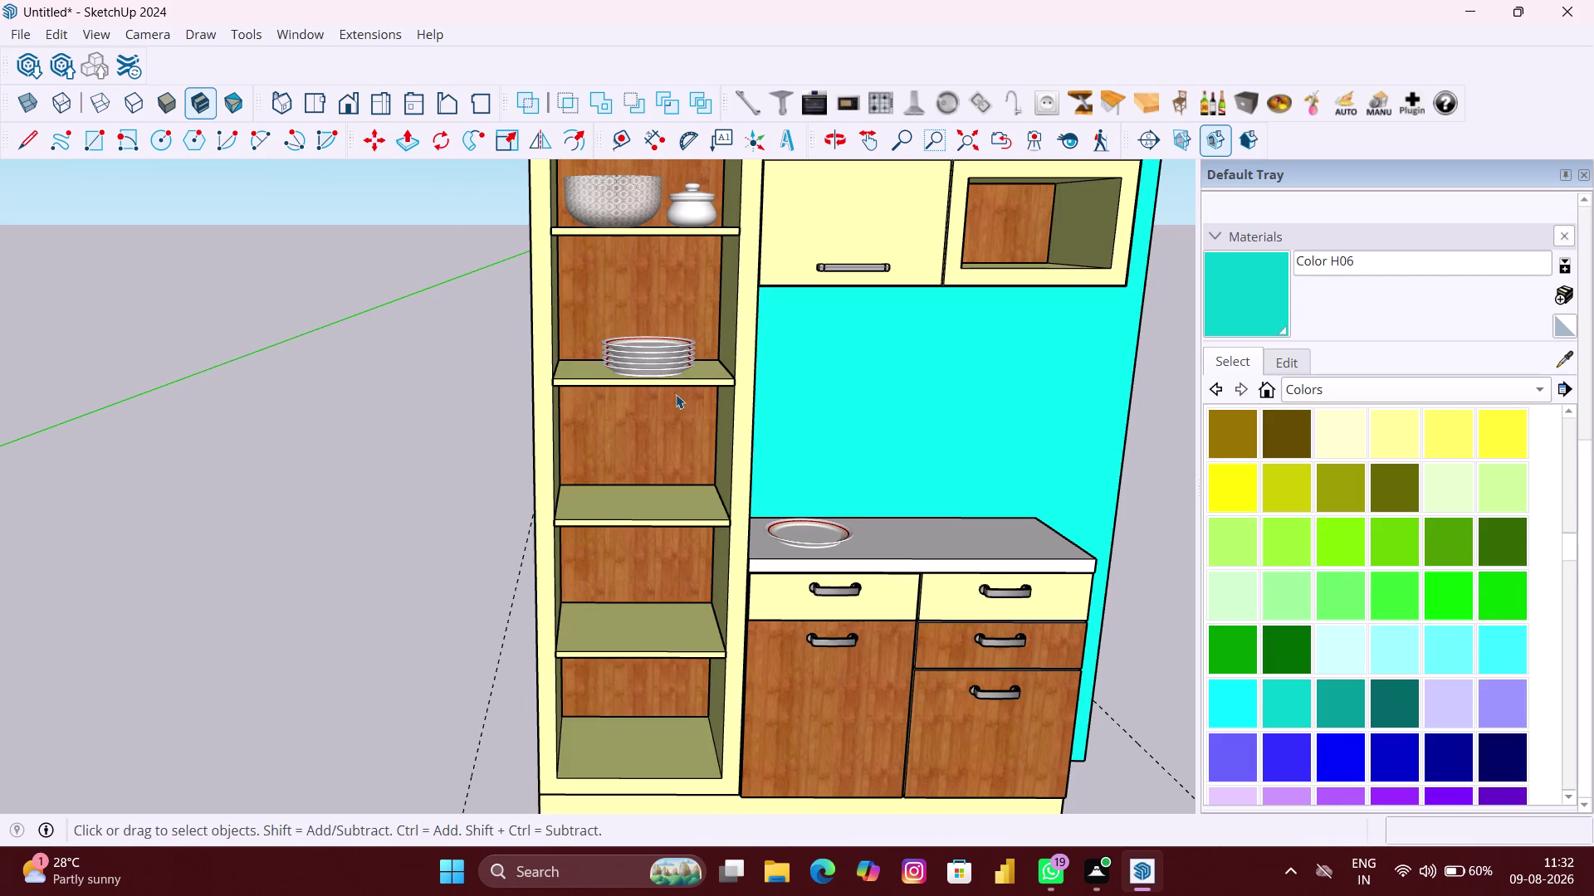
scroll(up, 3)
click(673, 367)
scroll(up, 3)
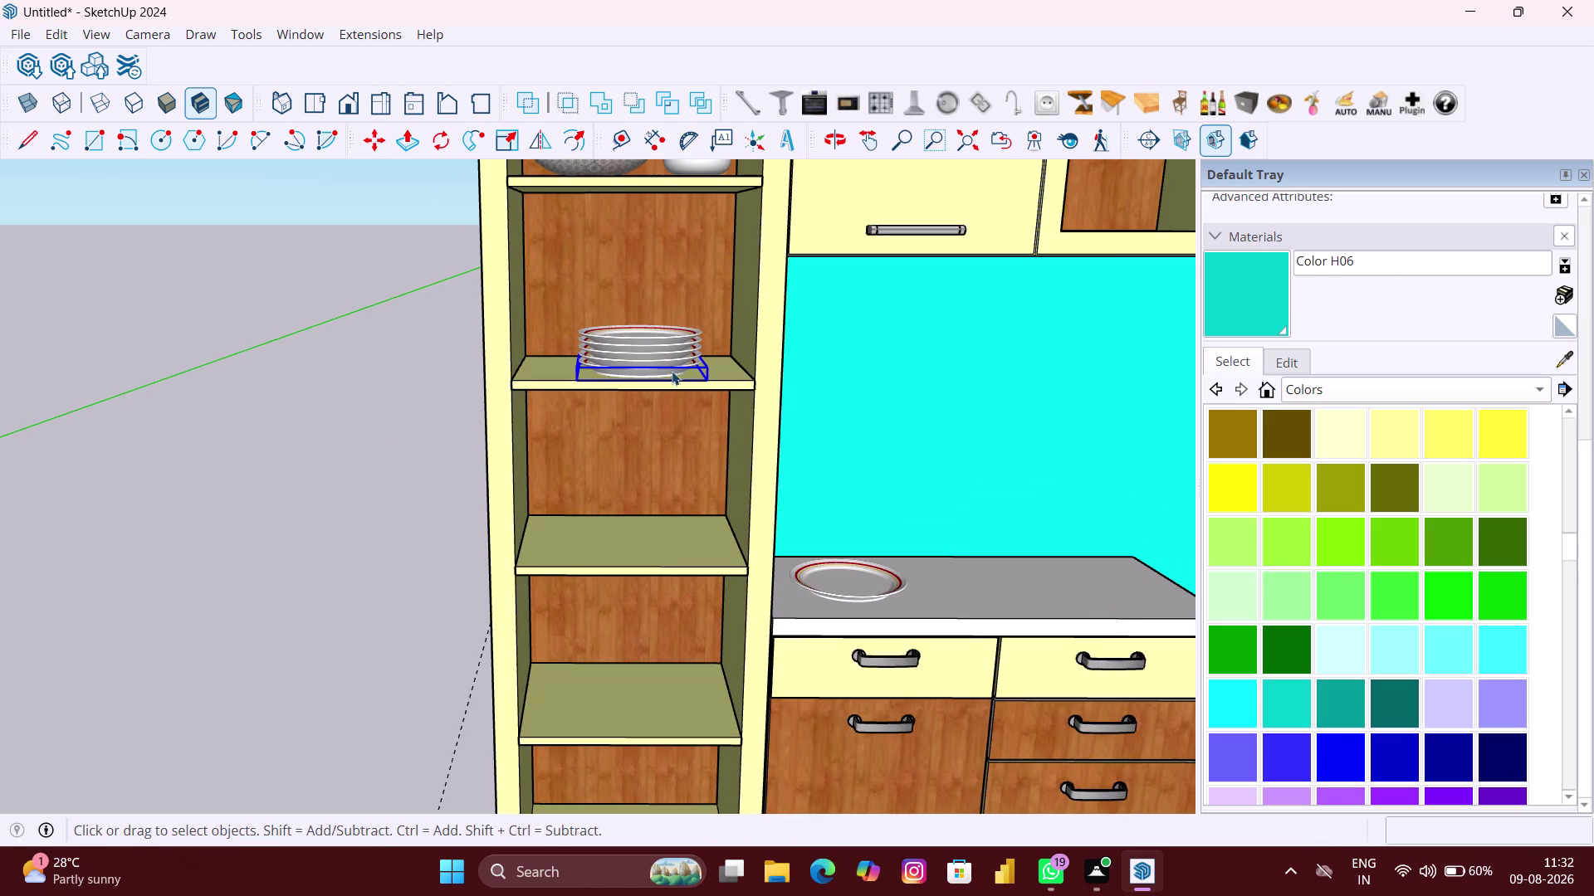
key(m)
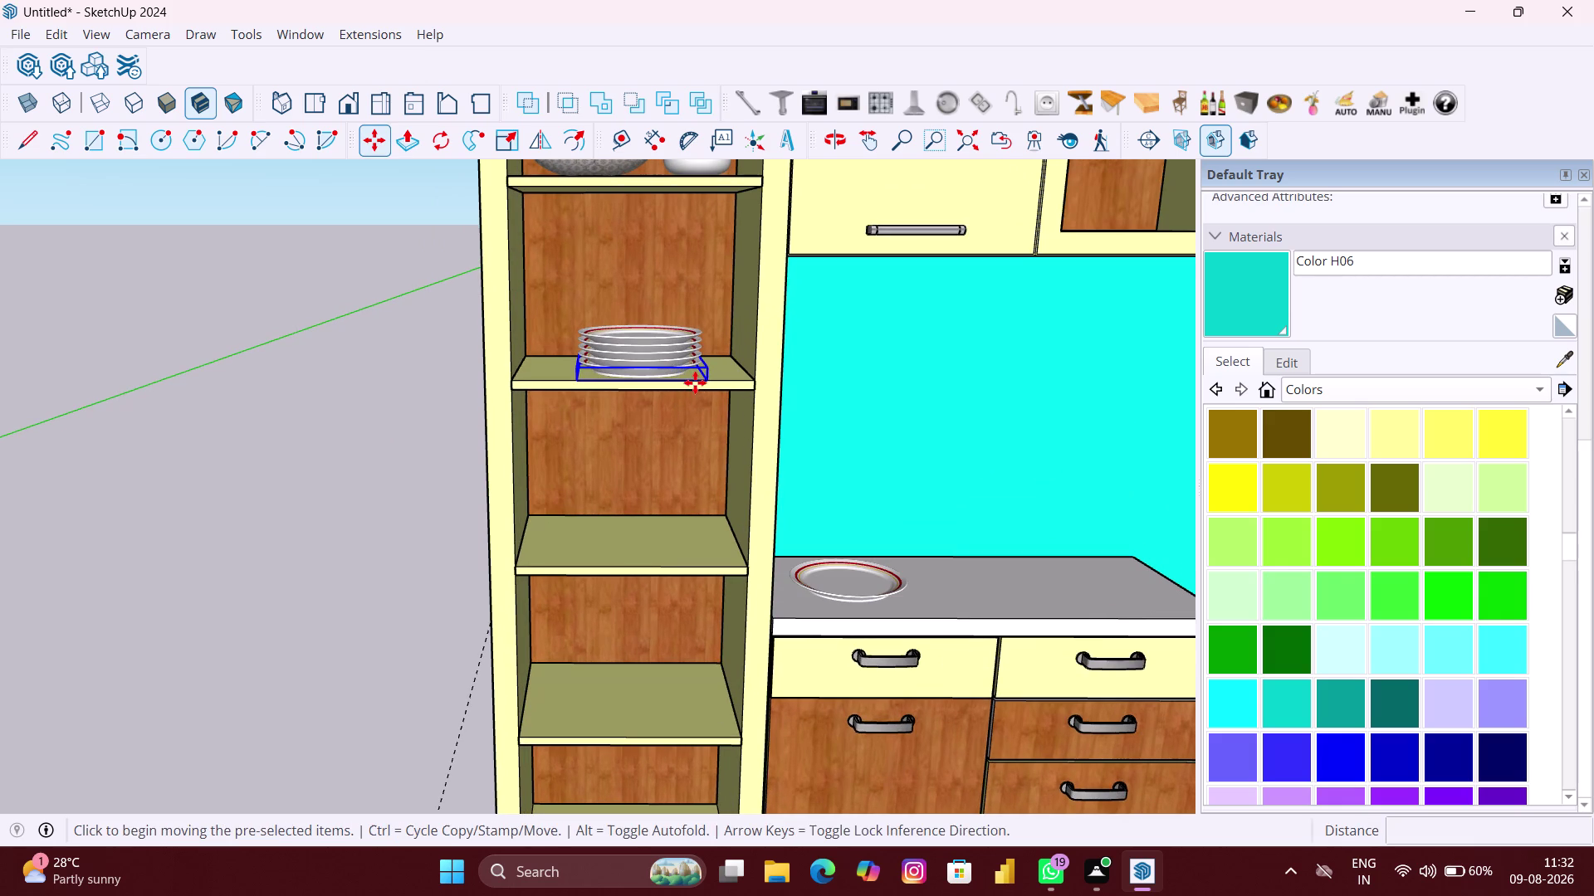
scroll(up, 3)
scroll(up, 3)
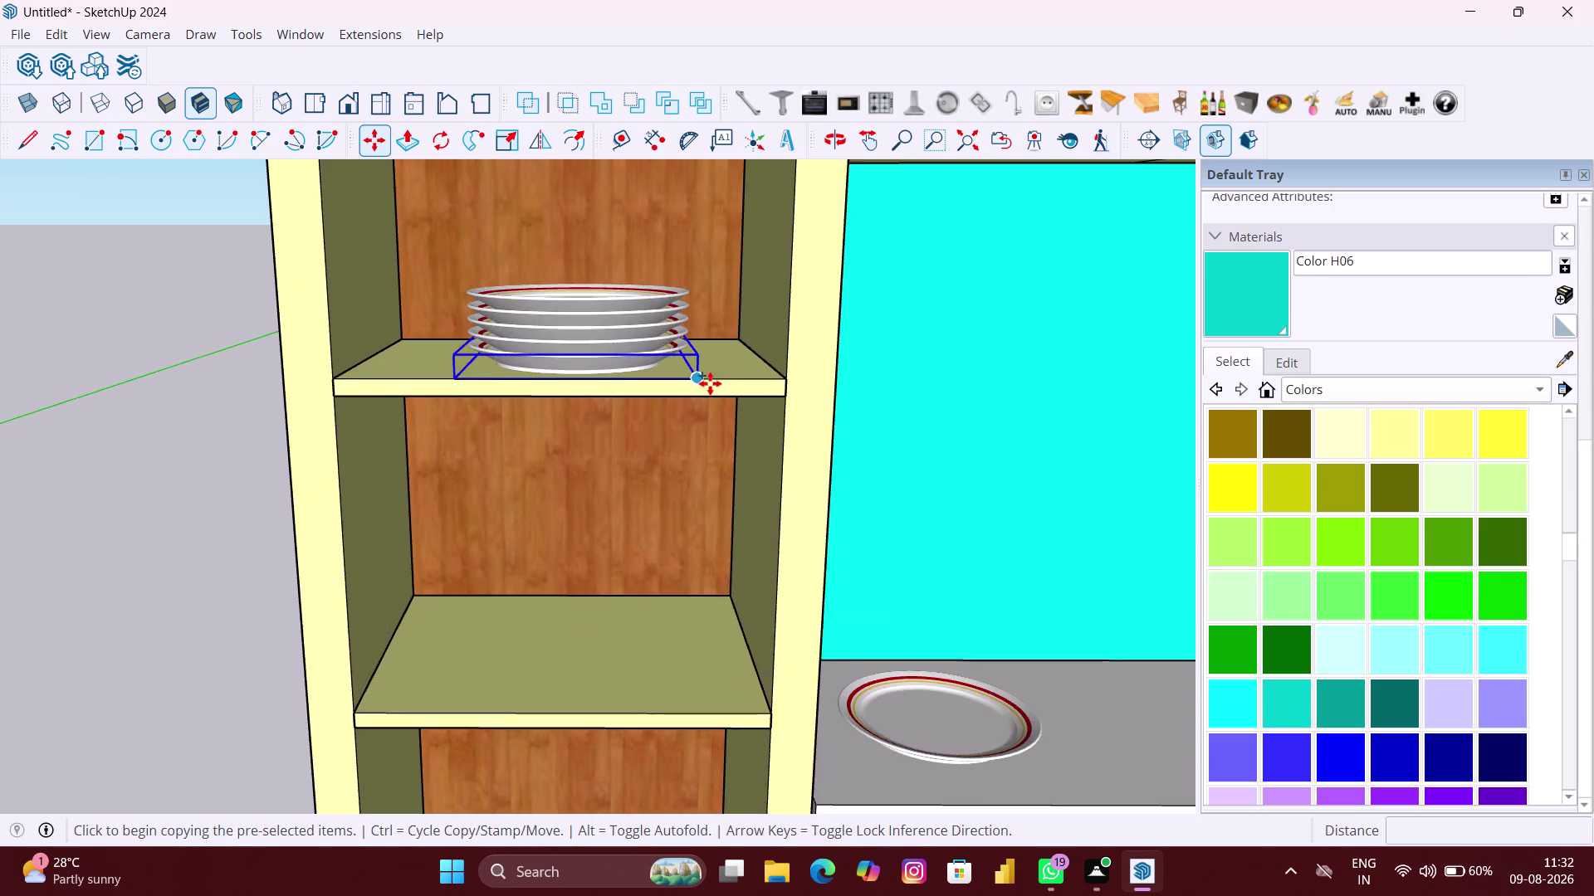
scroll(up, 3)
scroll(up, 3)
key(space)
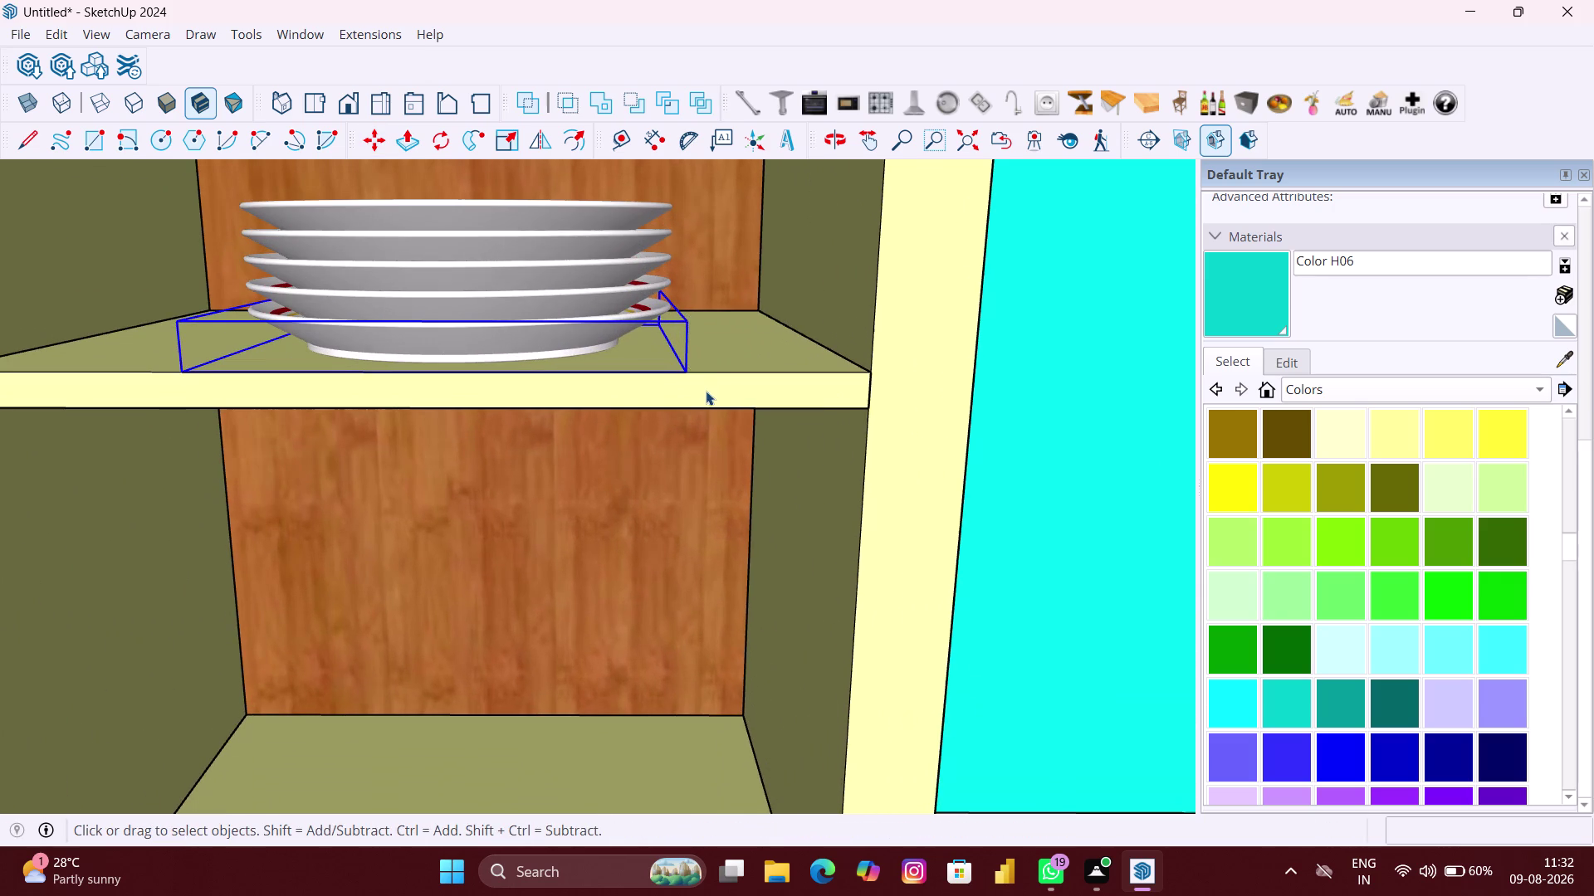
scroll(down, 3)
click(387, 532)
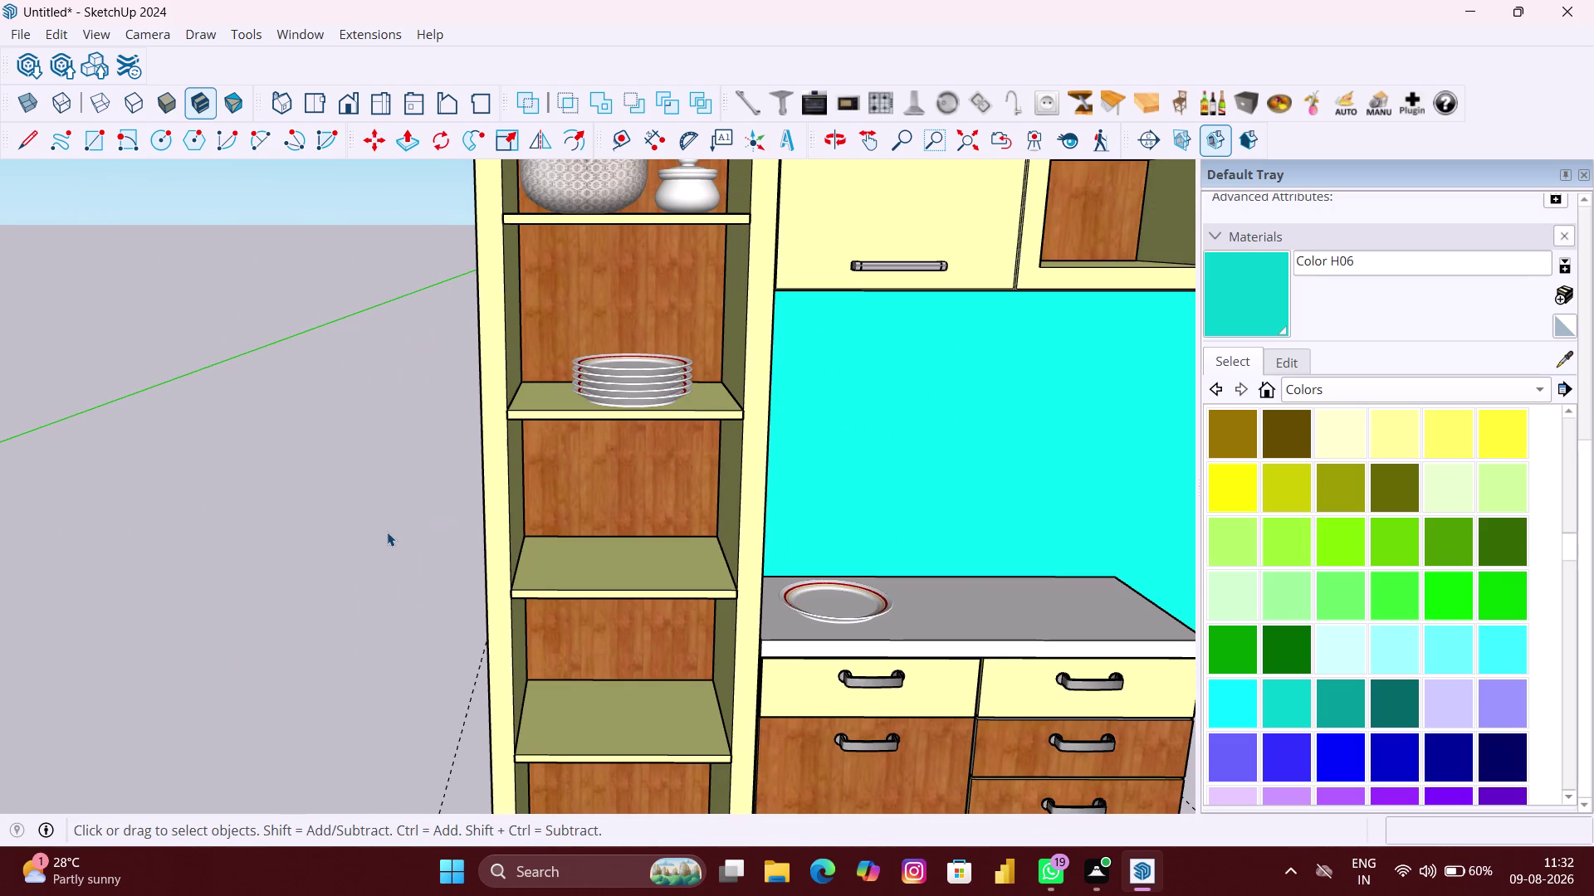
Select all the stacked plates one by one and activate the Move tool (M).
scroll(up, 3)
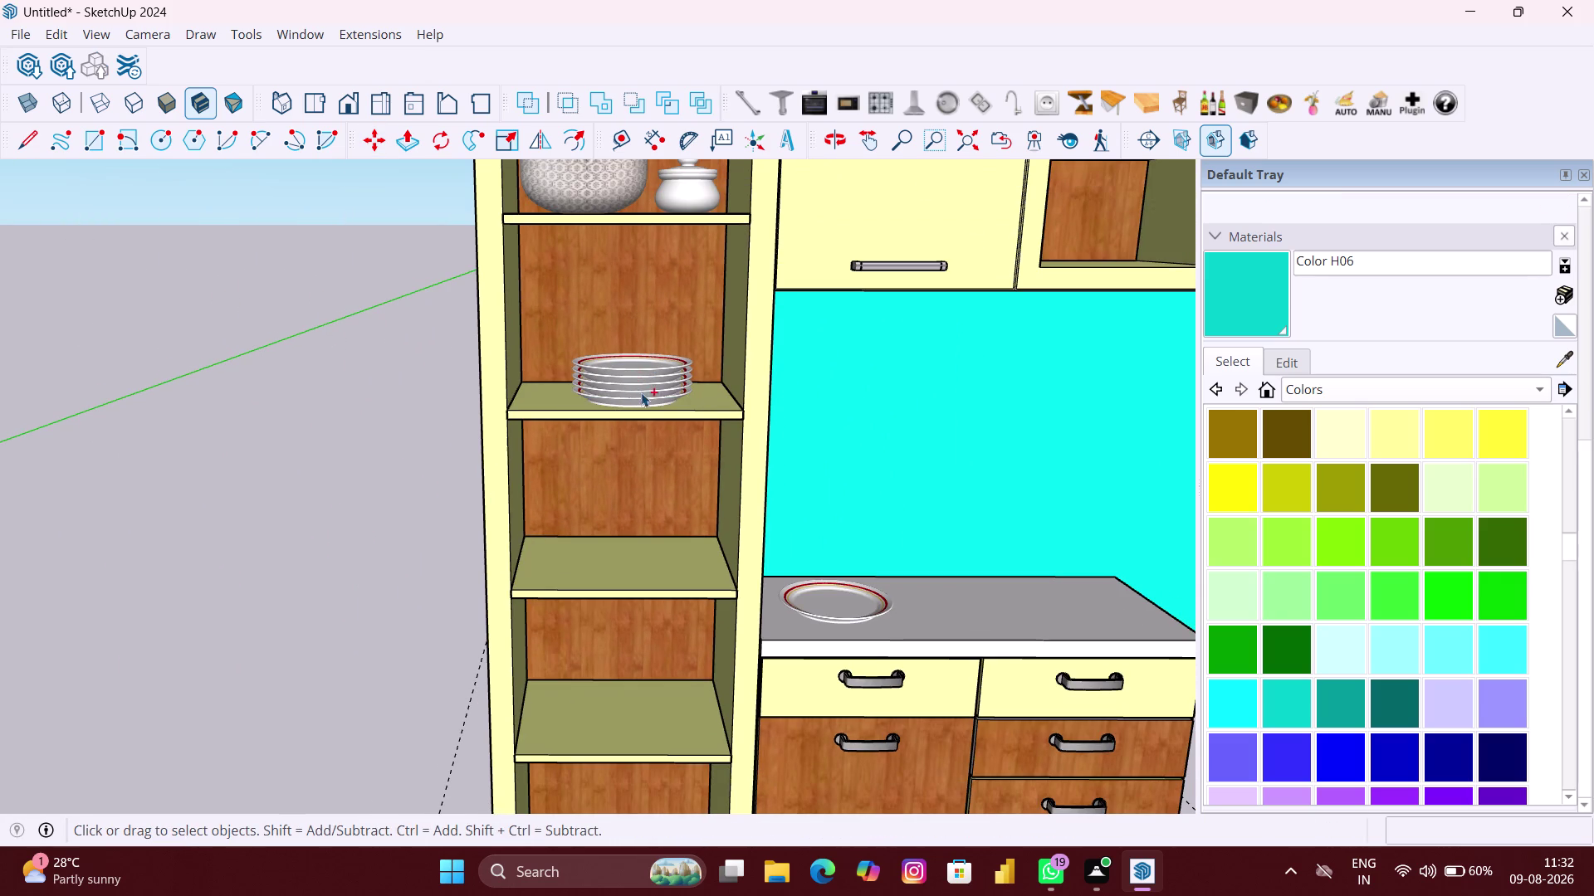
scroll(up, 3)
scroll(up, 3)
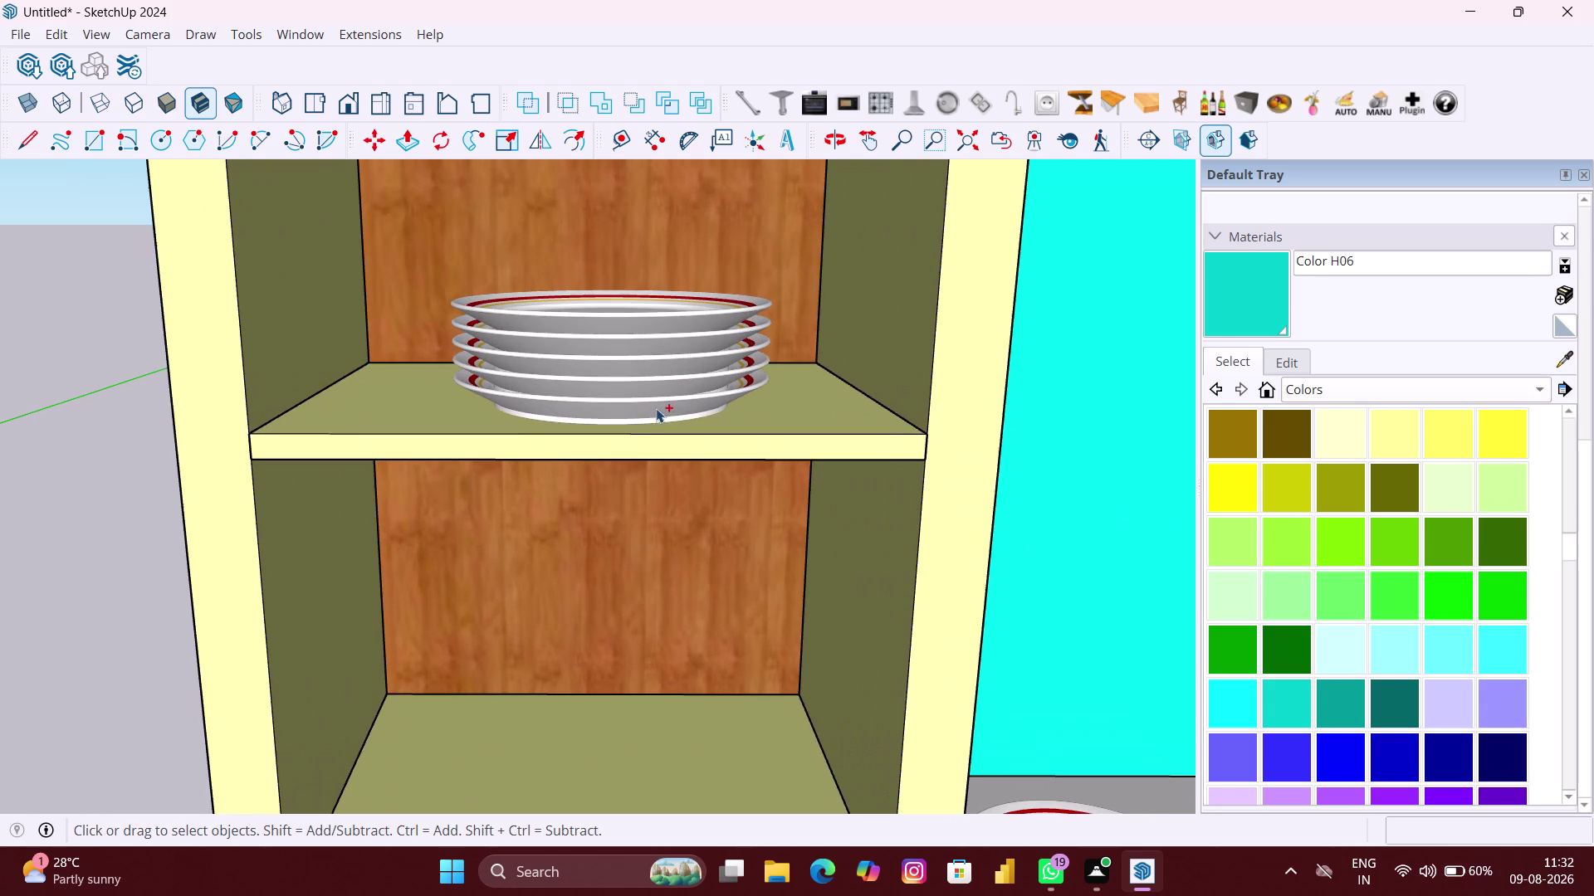
drag(657, 412, 604, 314)
scroll(down, 3)
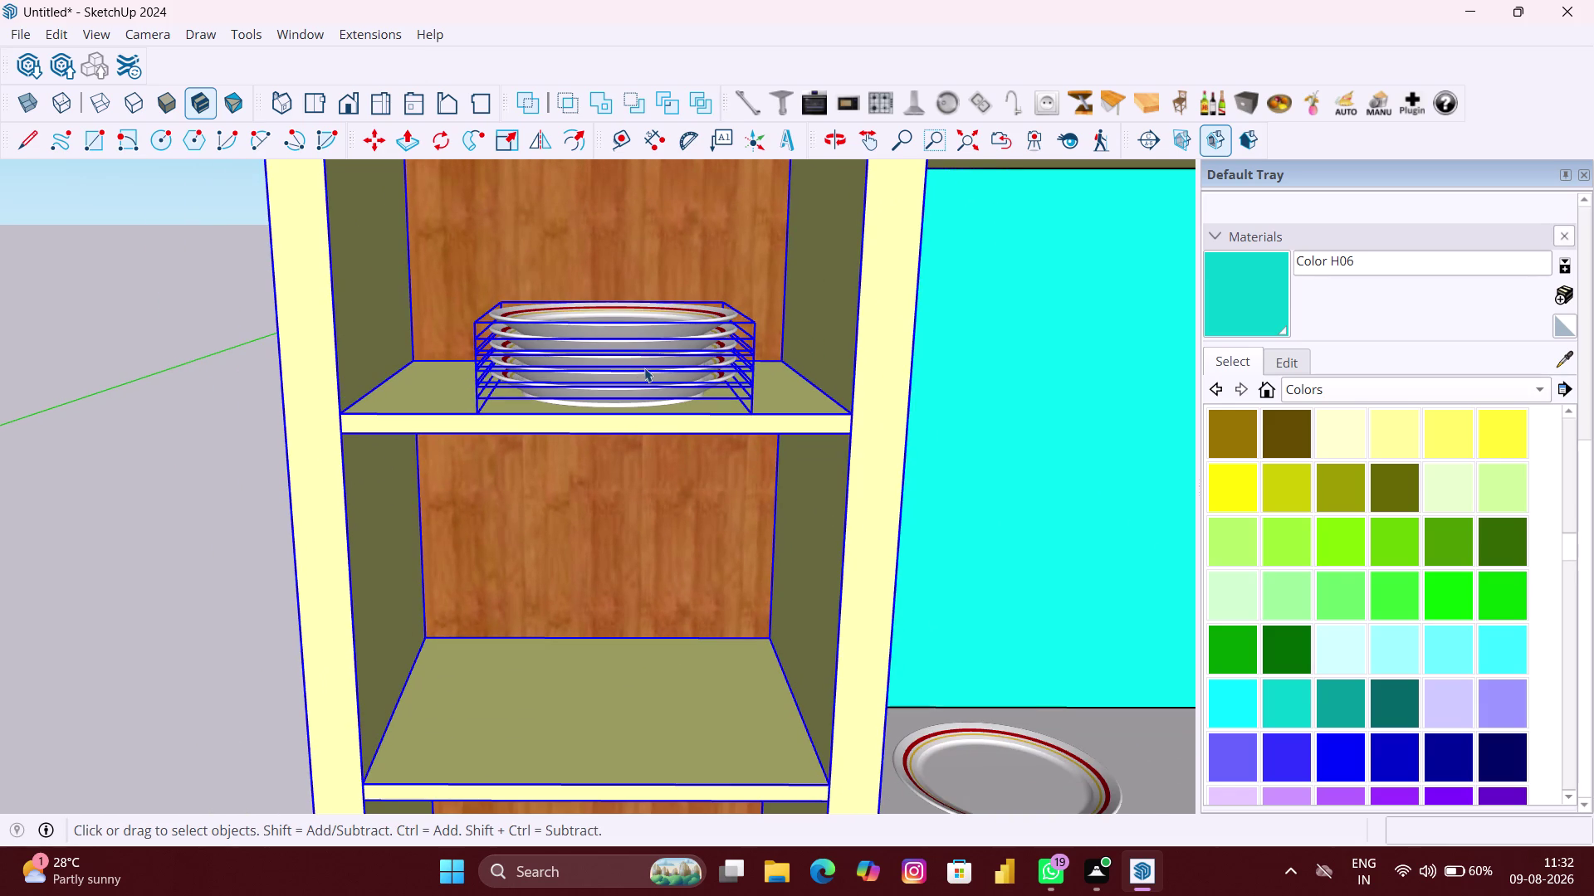
click(645, 367)
scroll(up, 3)
scroll(up, 3)
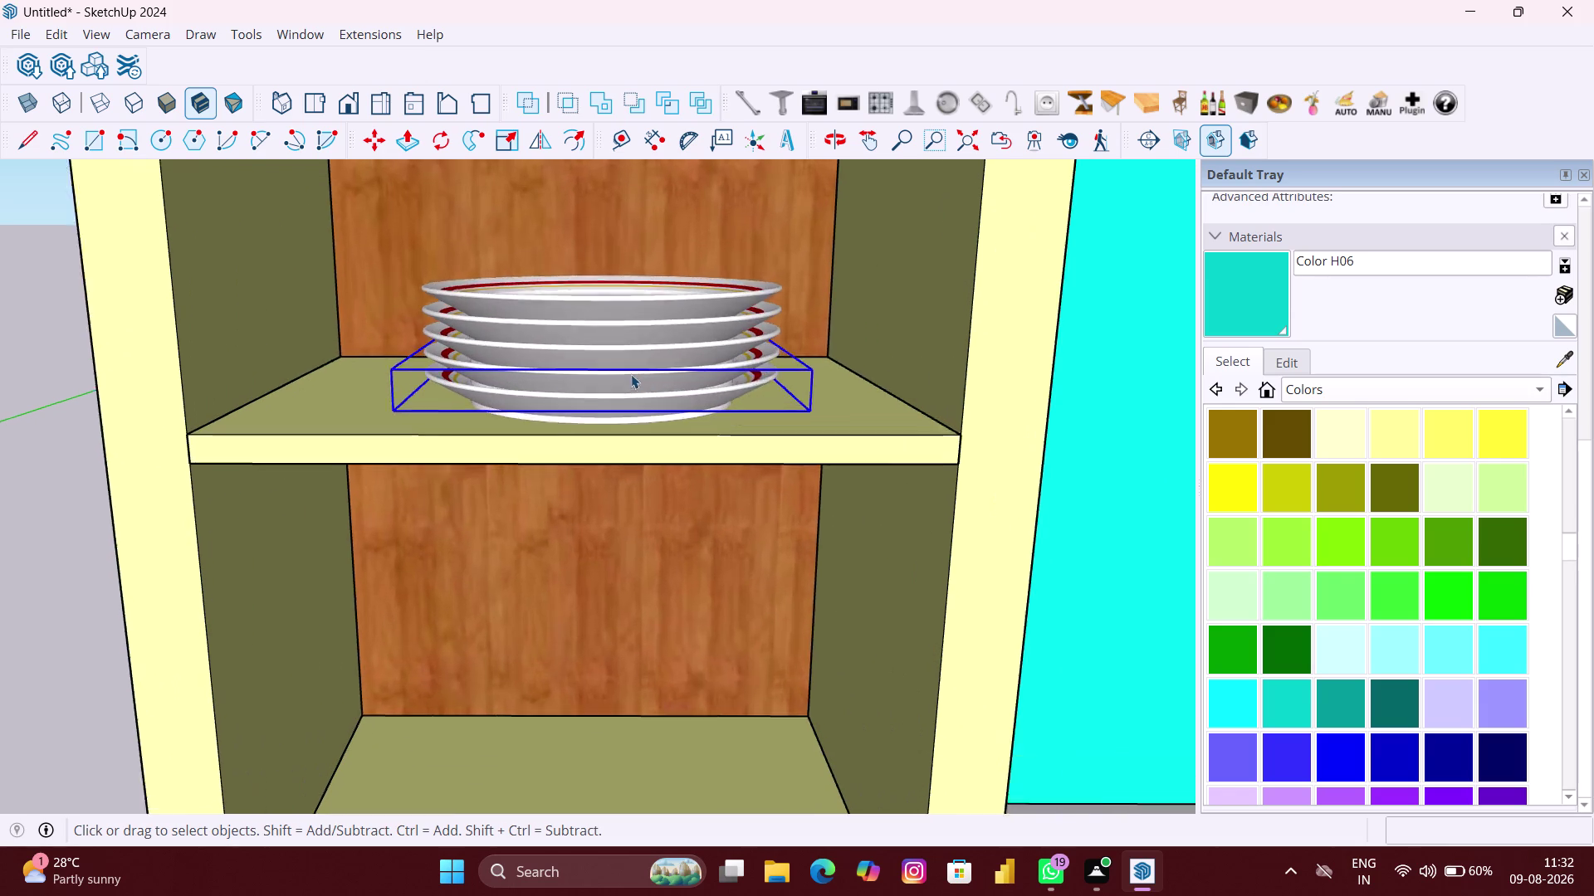
scroll(up, 3)
click(585, 381)
click(599, 354)
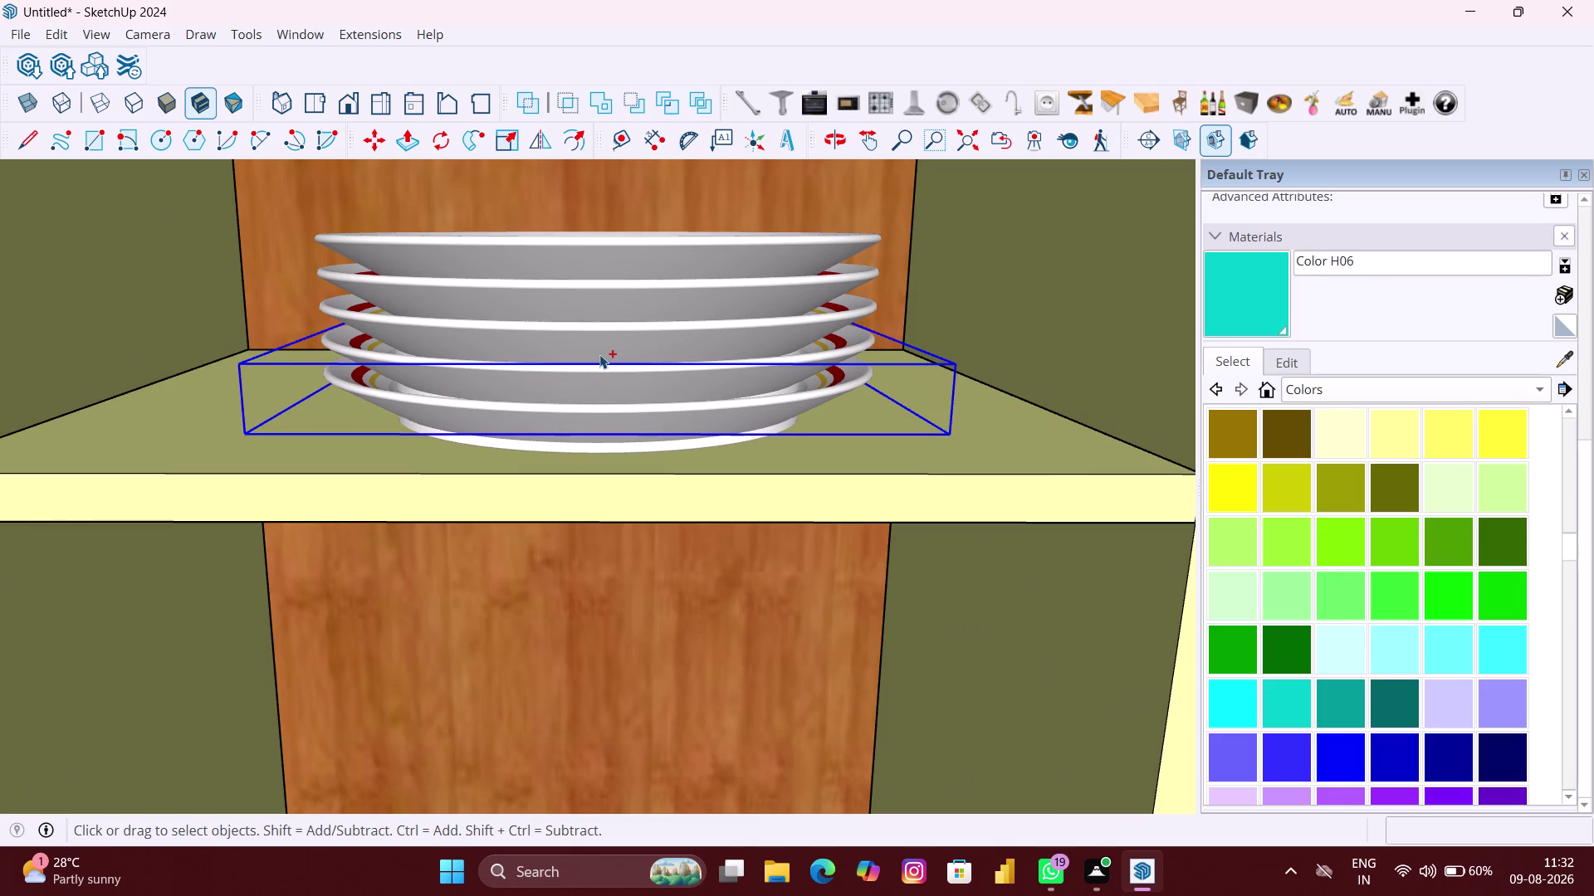
click(623, 313)
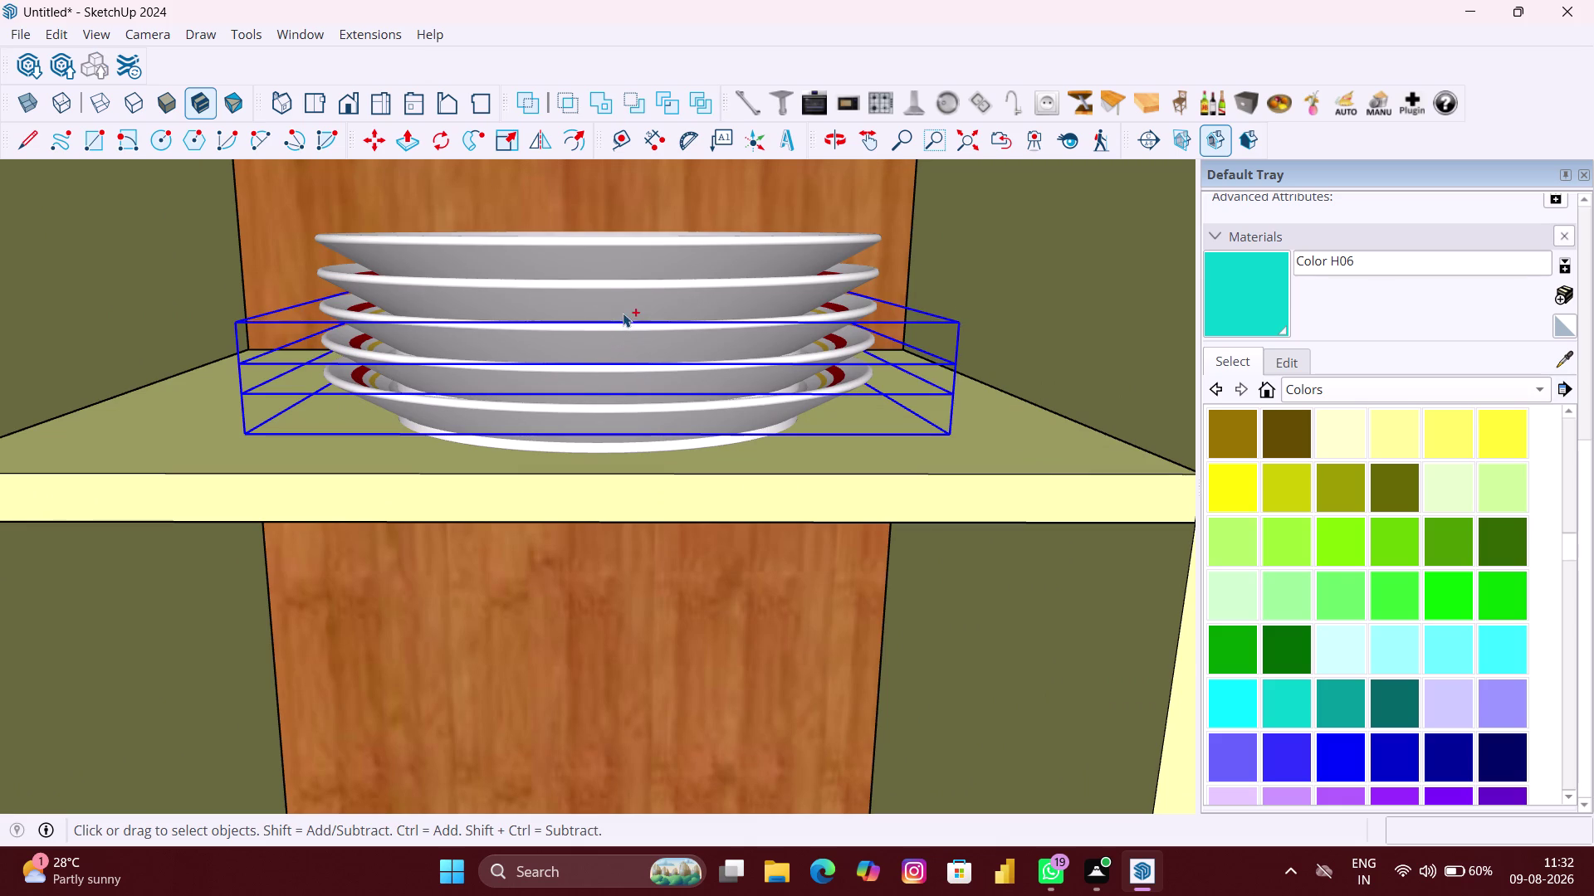
click(642, 266)
scroll(down, 3)
scroll(down, 3)
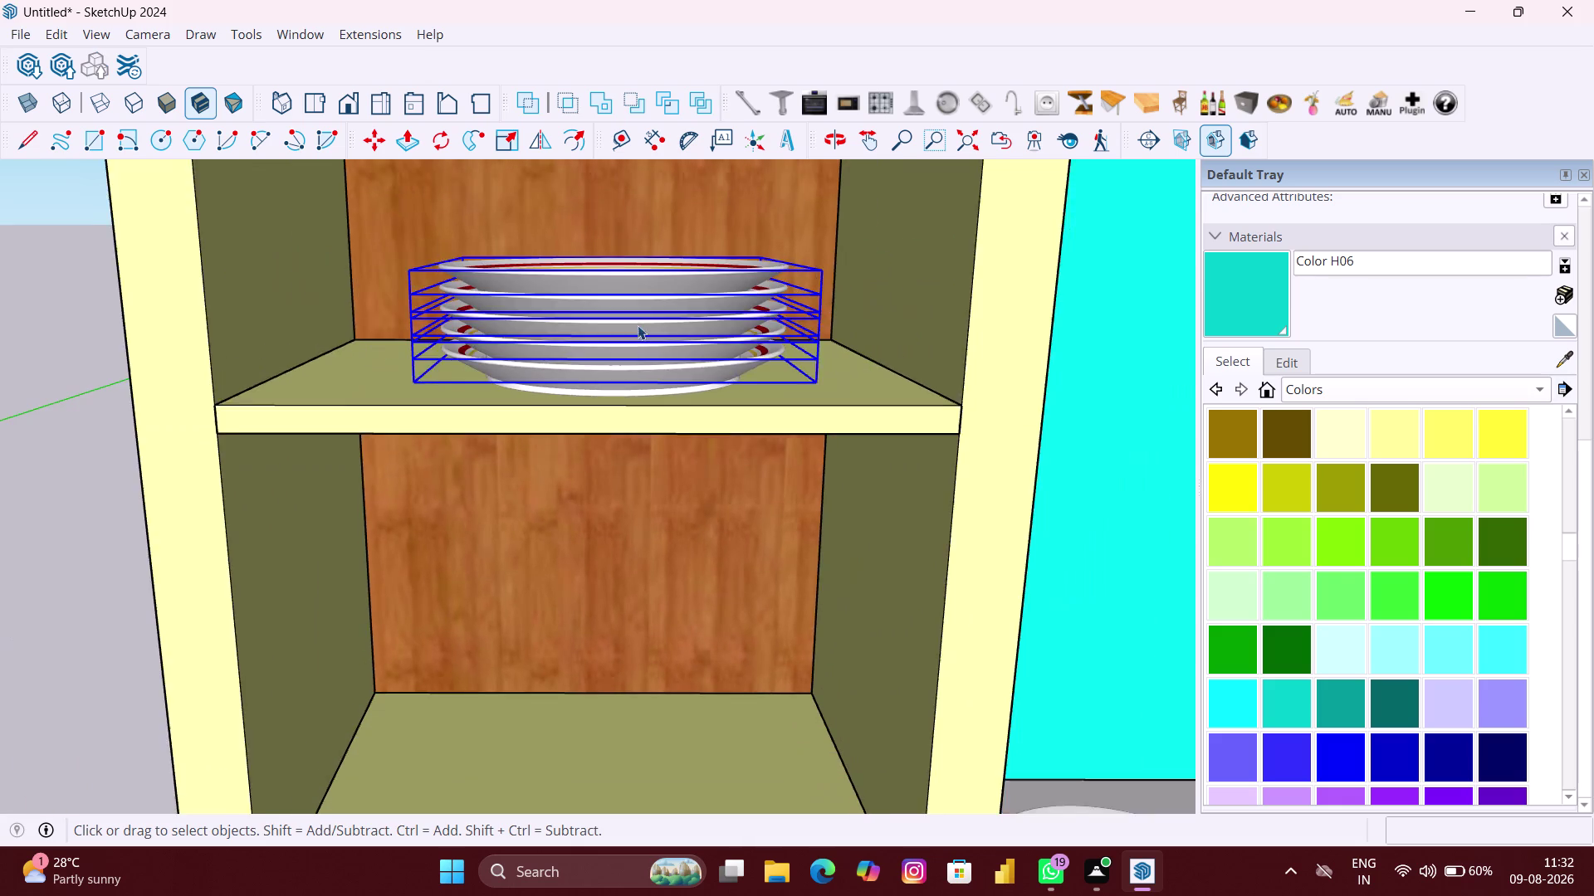
scroll(down, 3)
key(m)
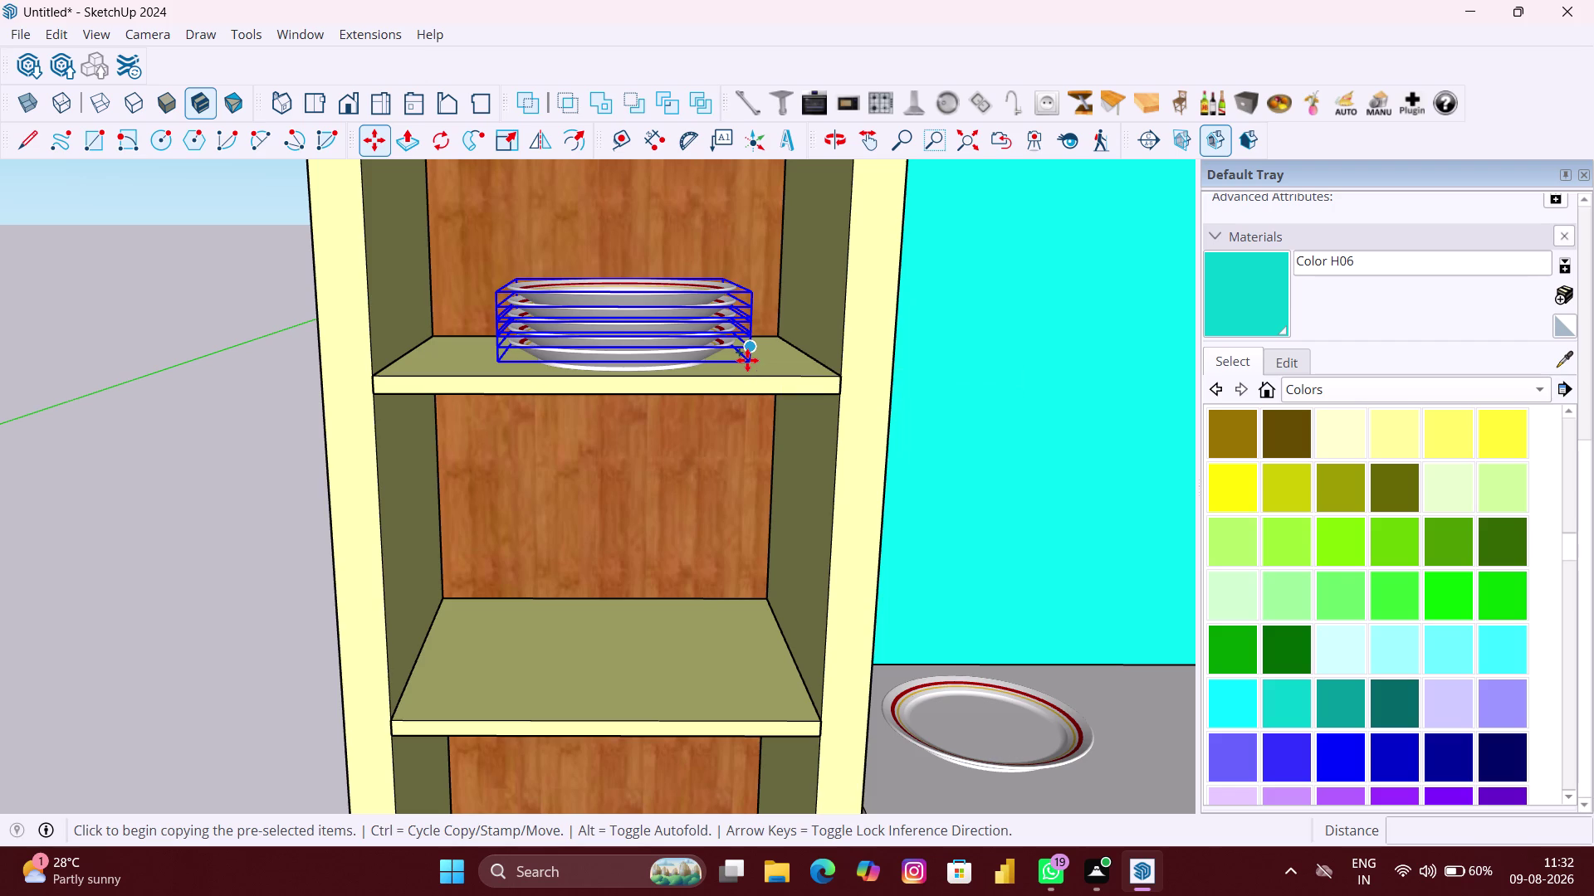
Copy the plate stack straight down along the blue axis onto the shelf below.
scroll(up, 3)
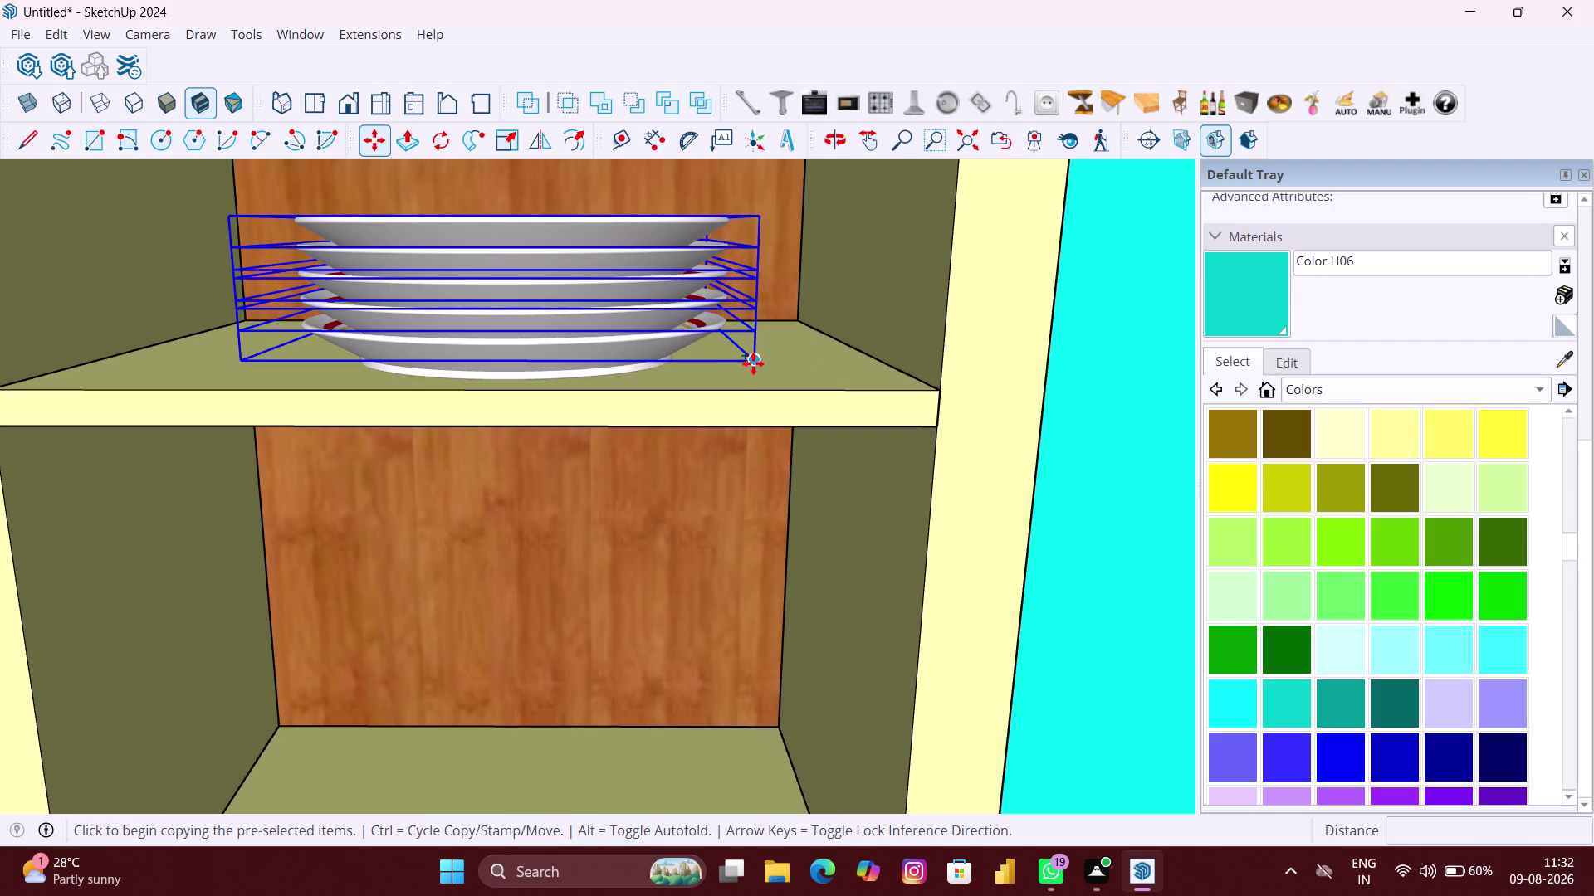
click(753, 364)
scroll(down, 3)
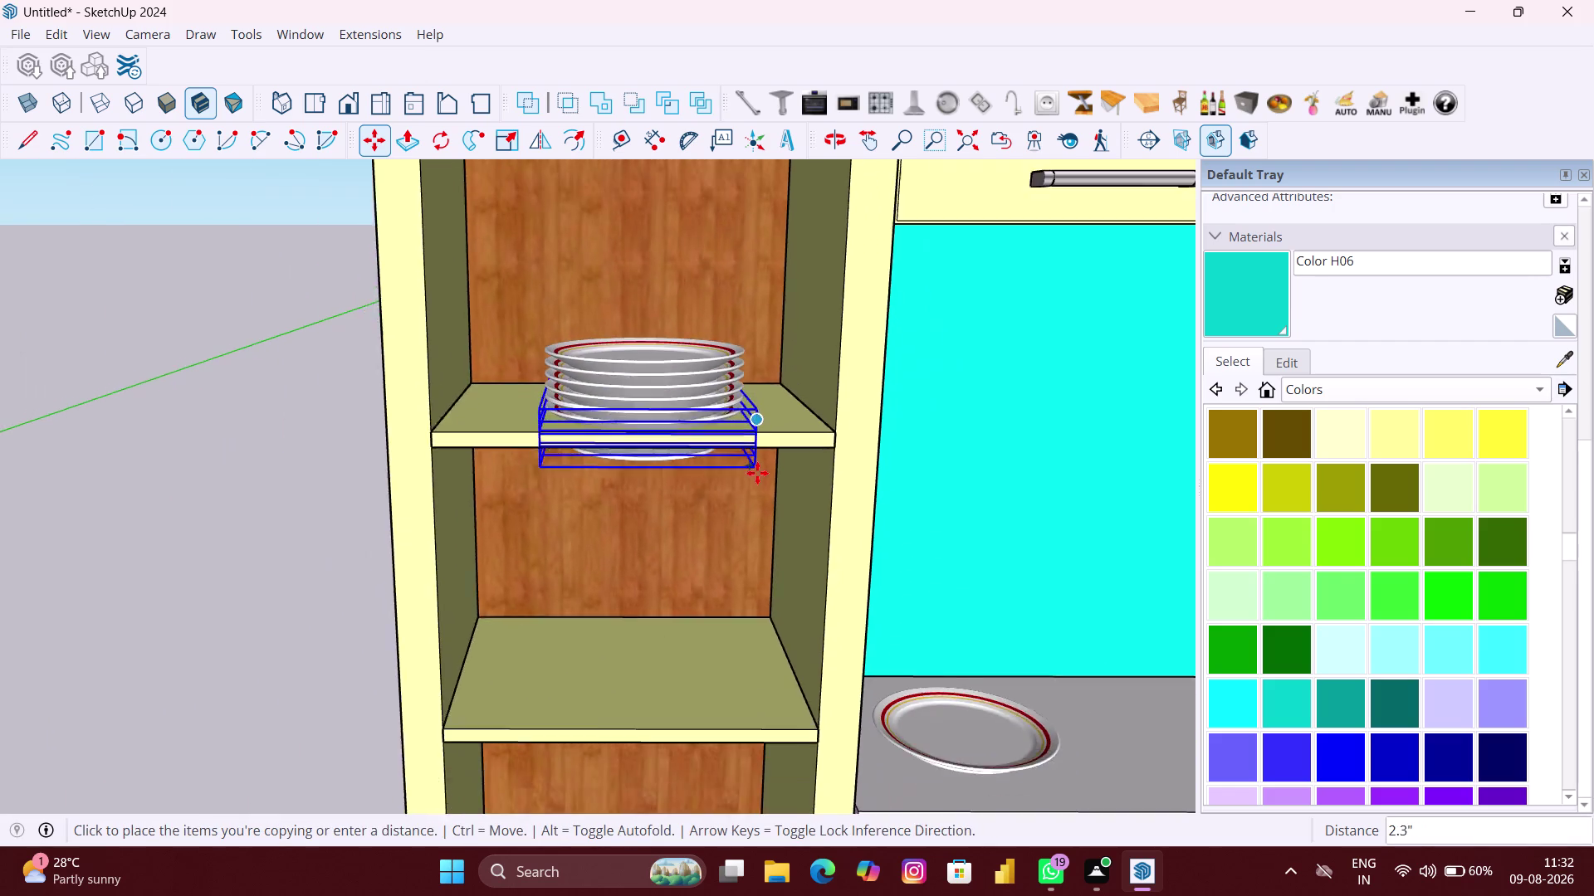
scroll(down, 3)
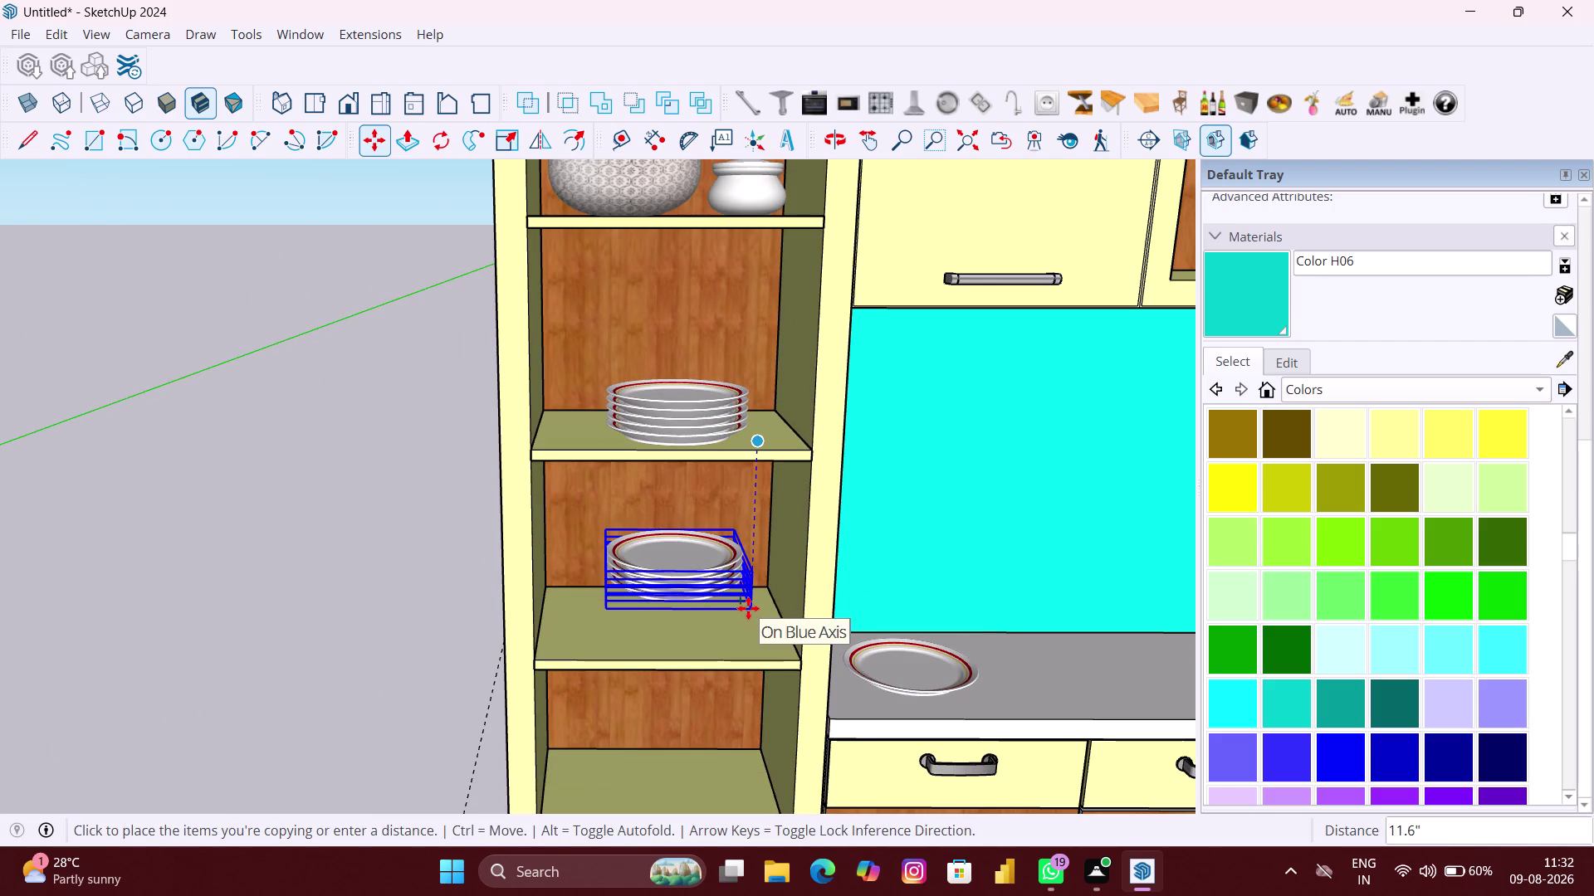
key(Up)
click(748, 609)
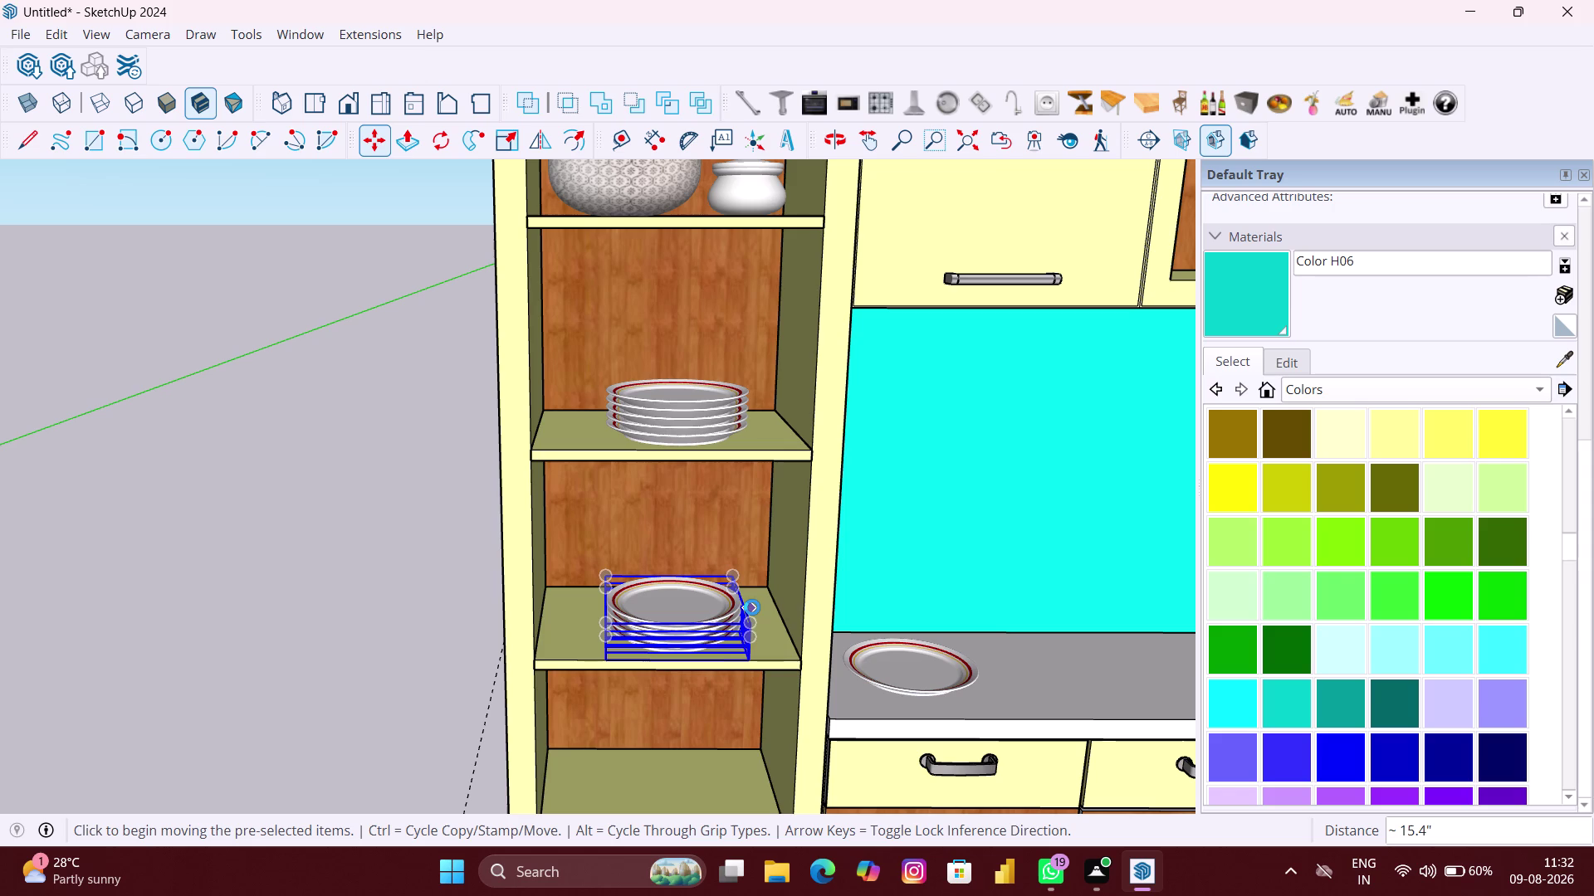
scroll(down, 3)
scroll(down, 3)
key(space)
scroll(down, 3)
key(space)
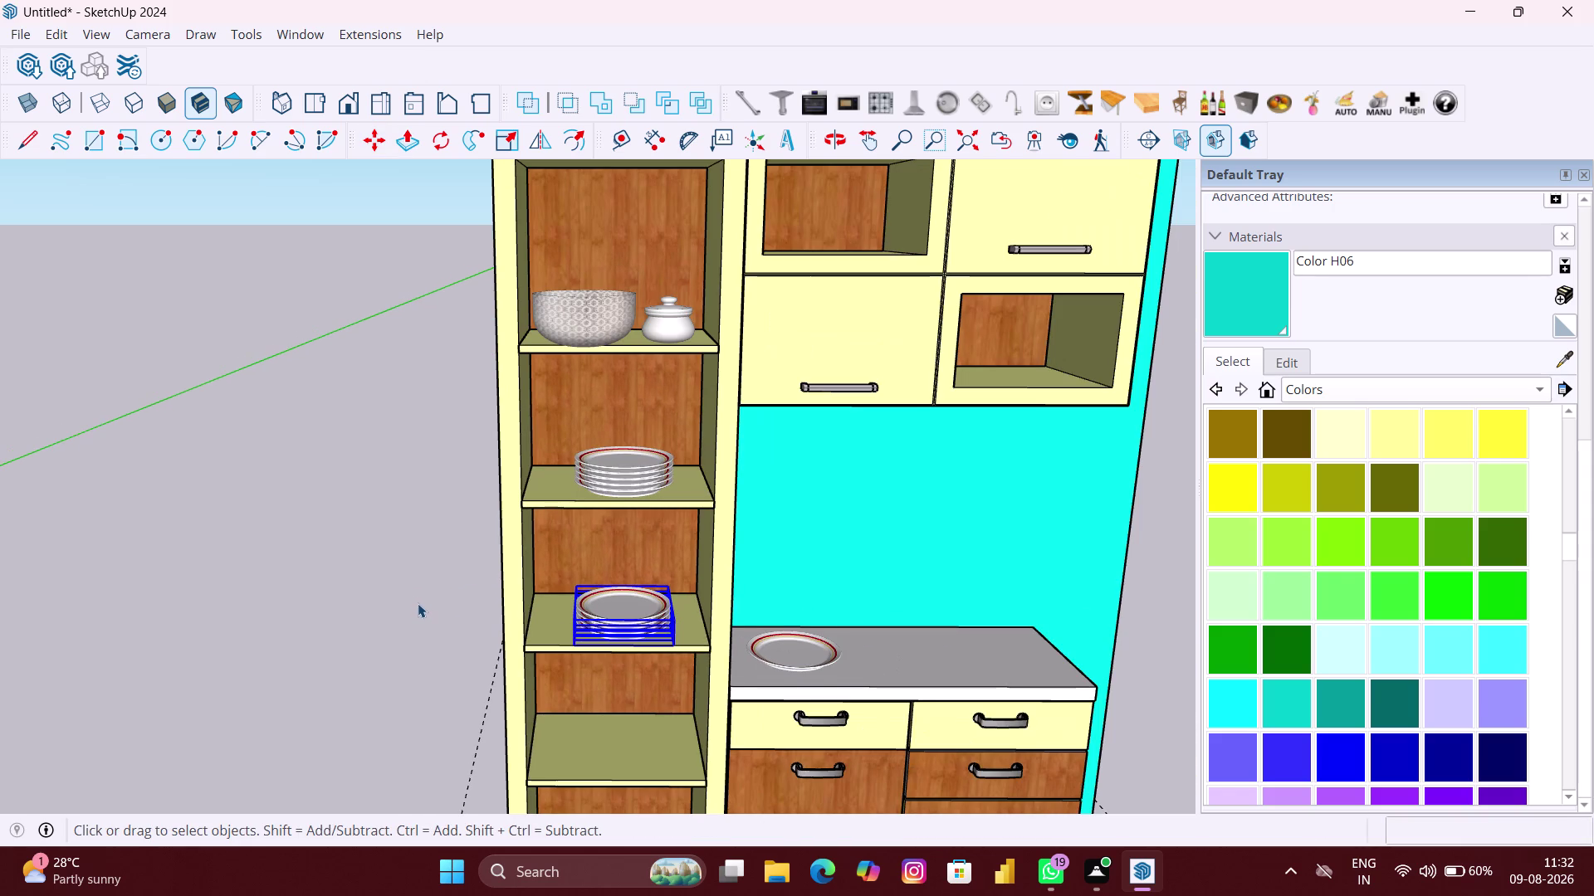
Clear the selection and orbit out to view the whole unit from the front.
click(417, 603)
scroll(down, 3)
middle_drag(420, 603, 429, 579)
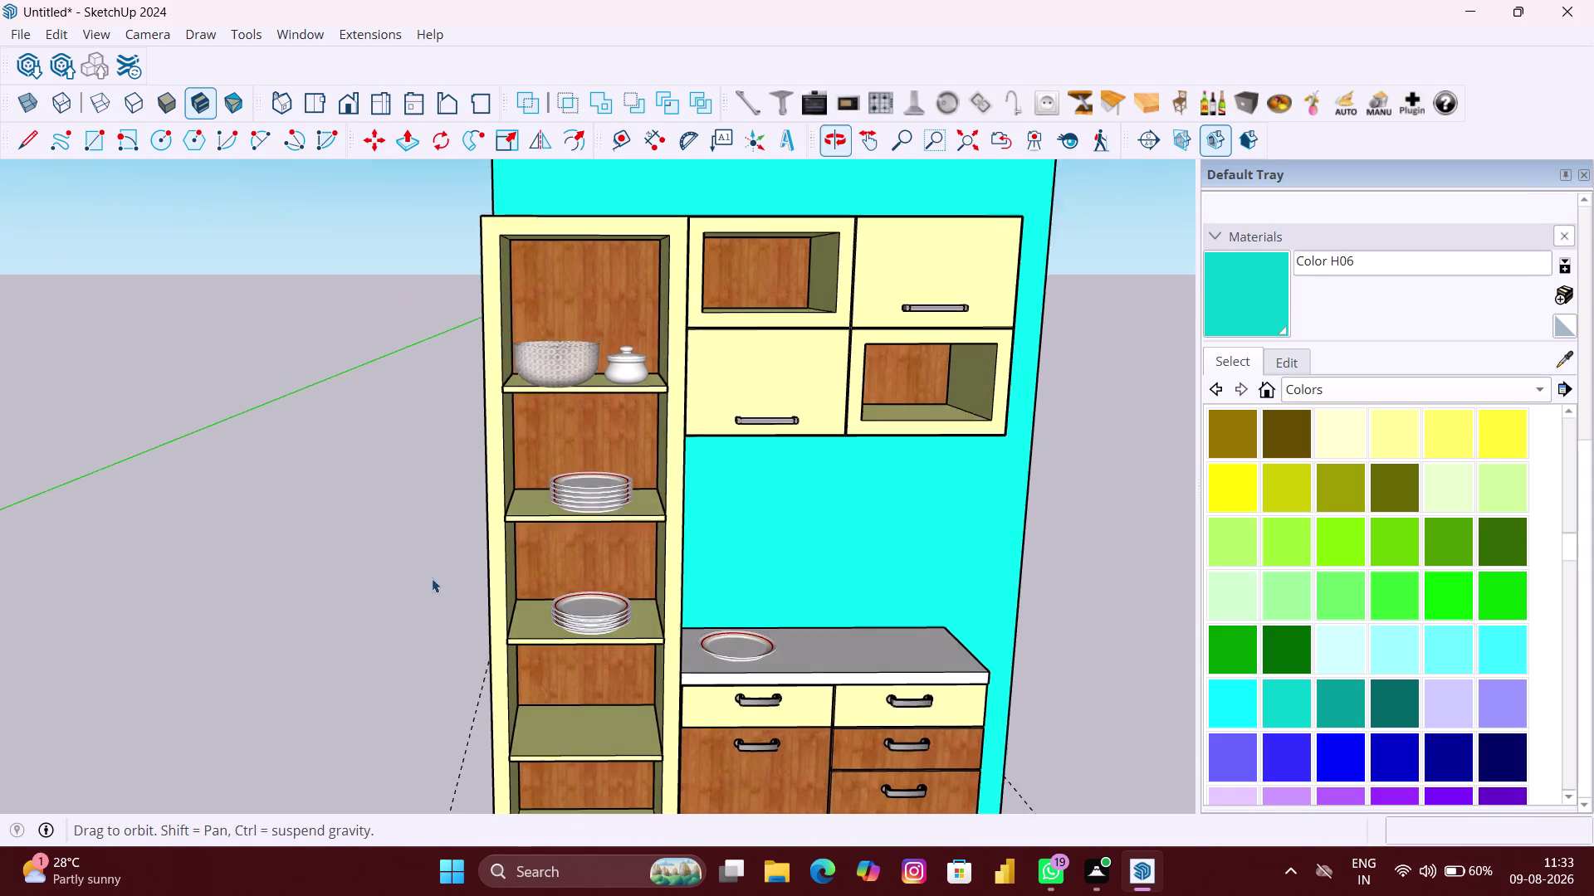
middle_drag(619, 591, 632, 478)
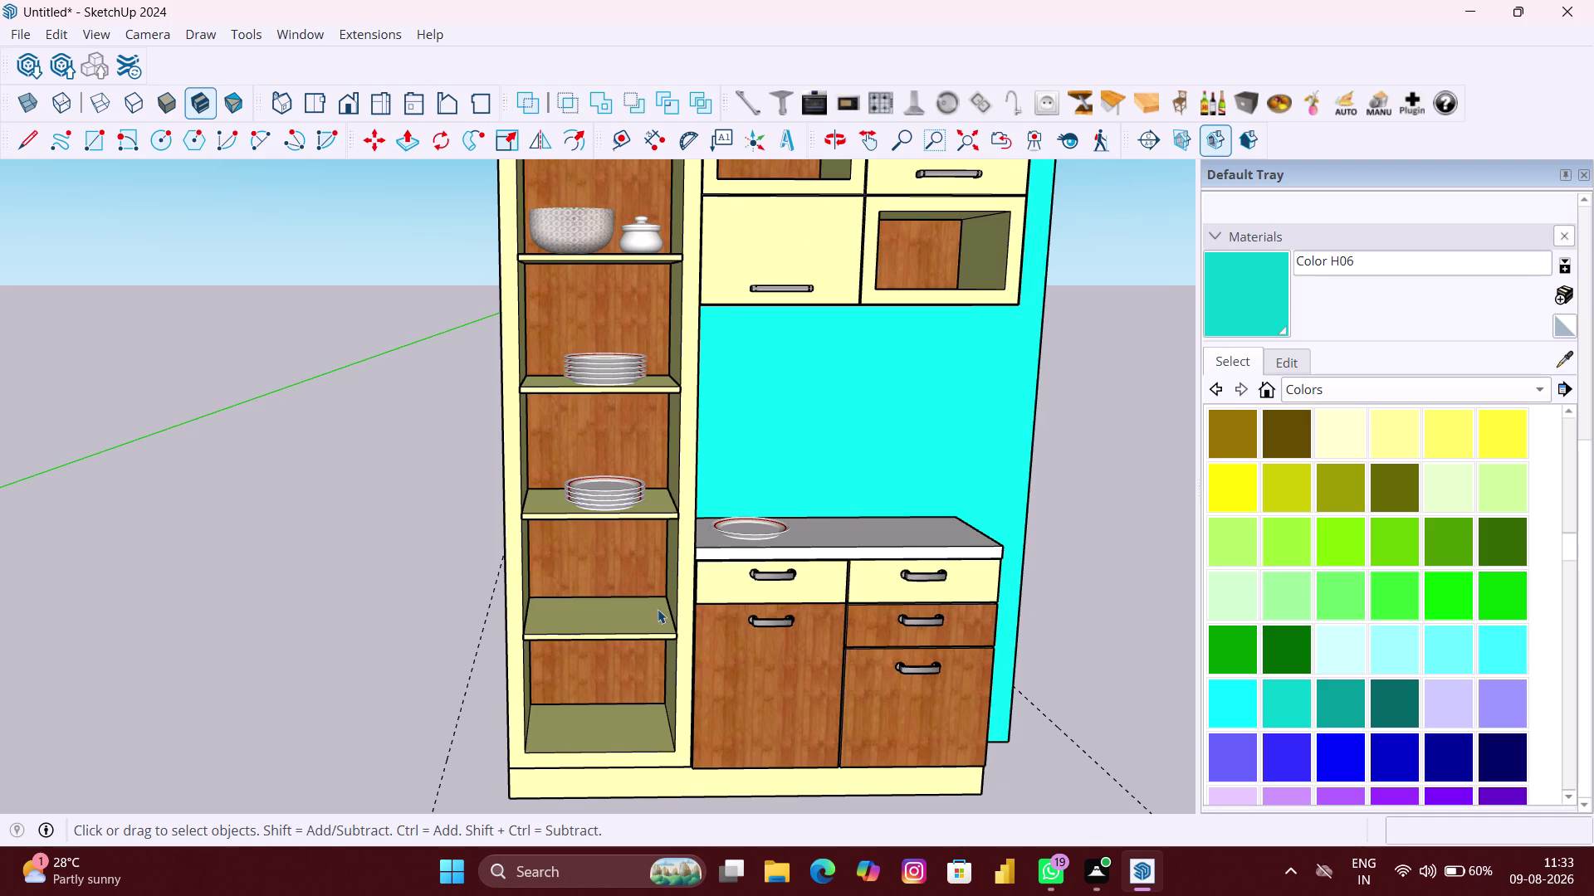
middle_drag(658, 609, 654, 554)
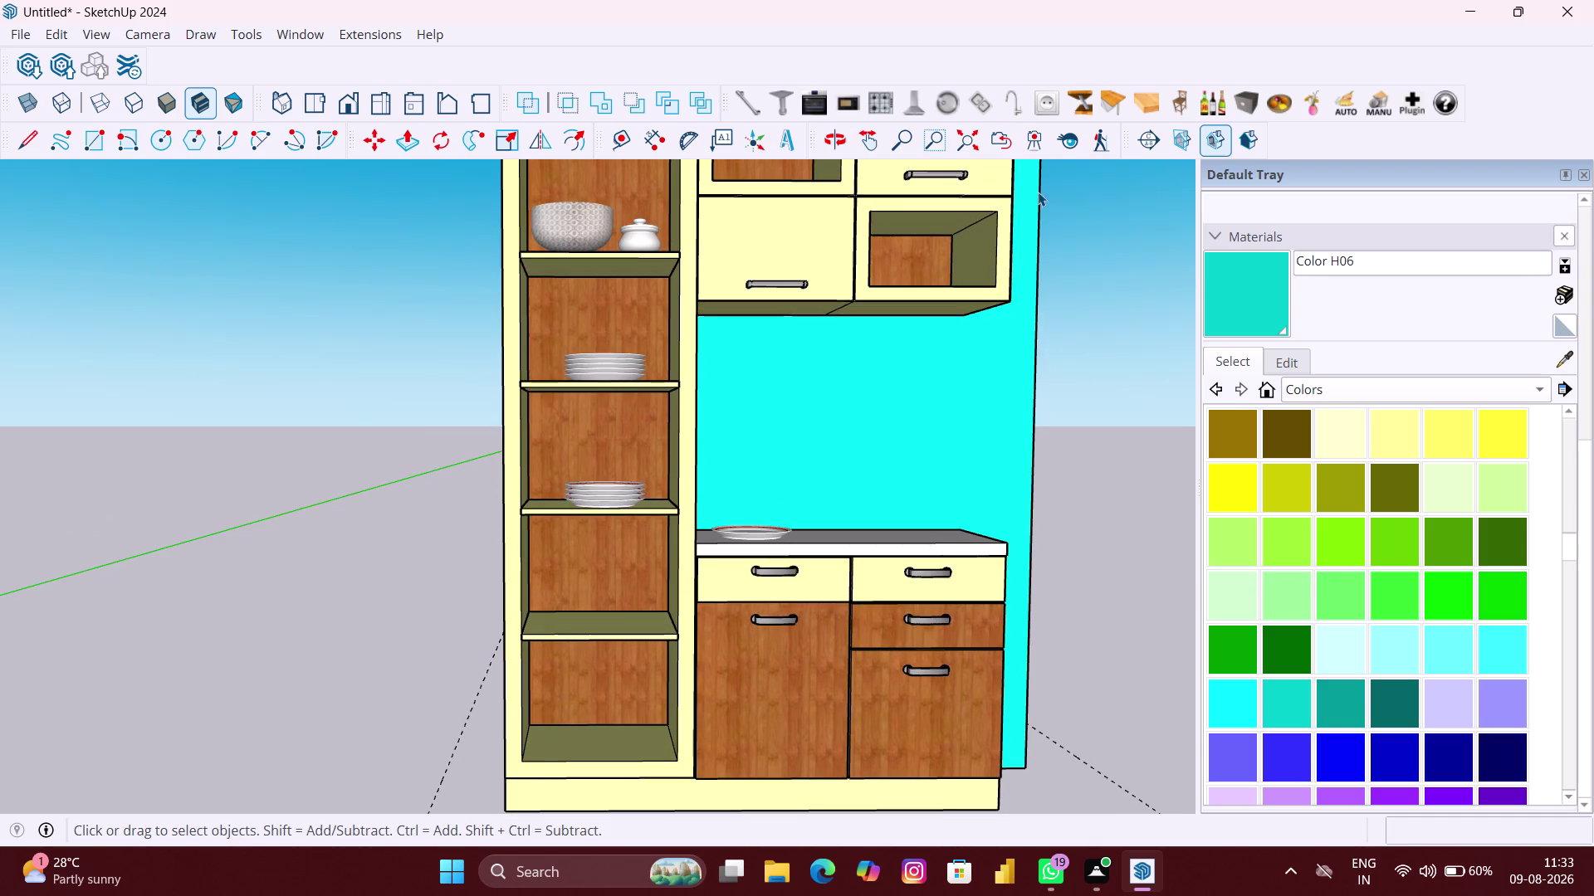
Place a kitchen-props bottle model on the shelf below the plates.
click(1213, 109)
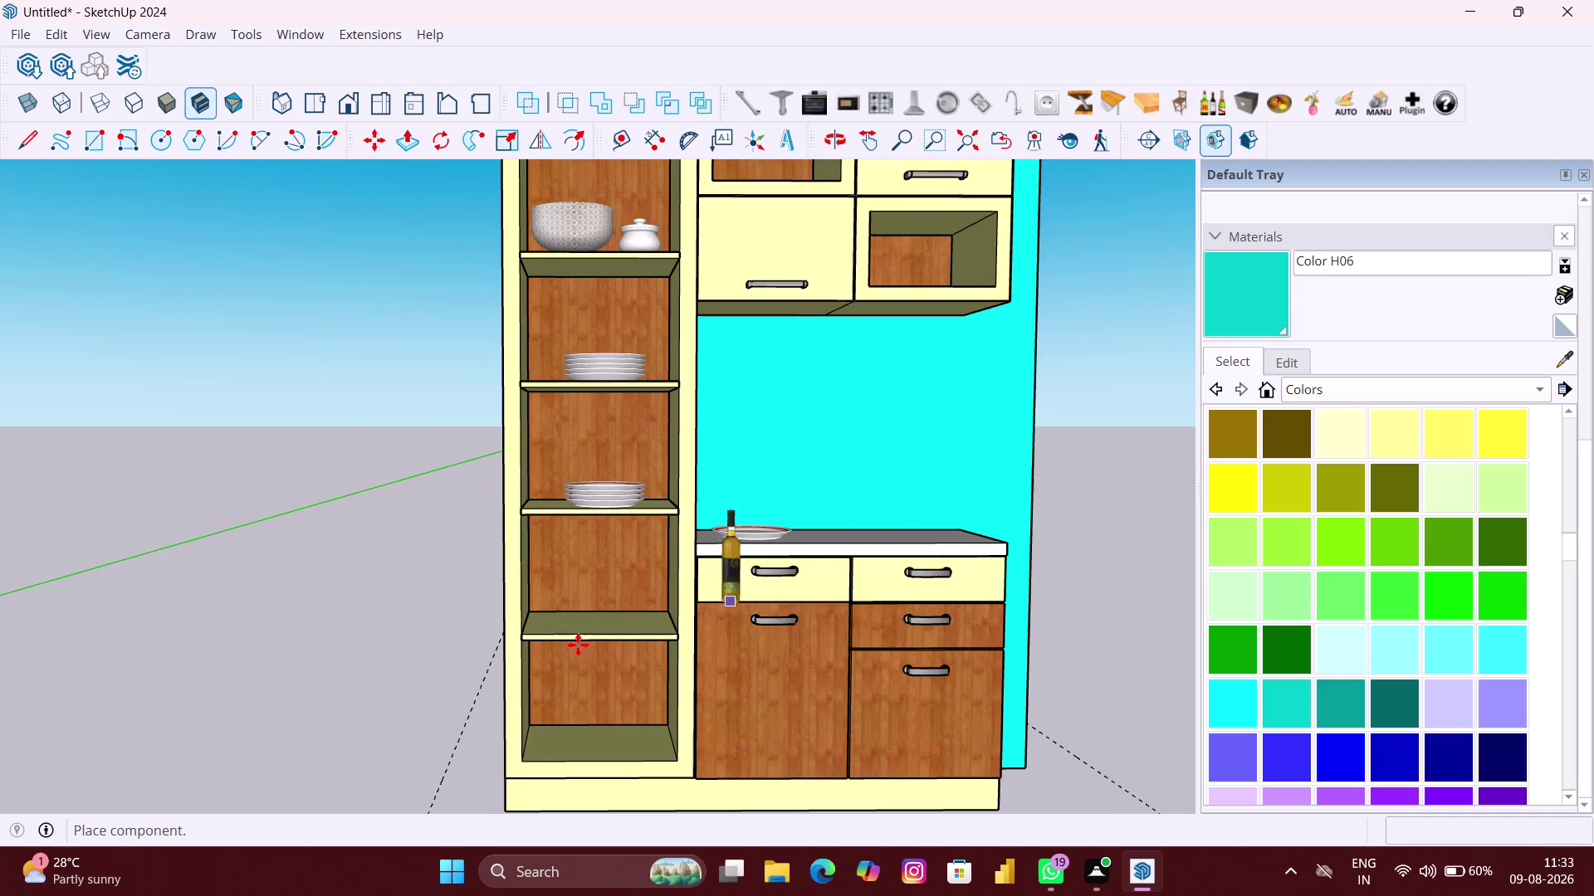
scroll(up, 3)
scroll(up, 3)
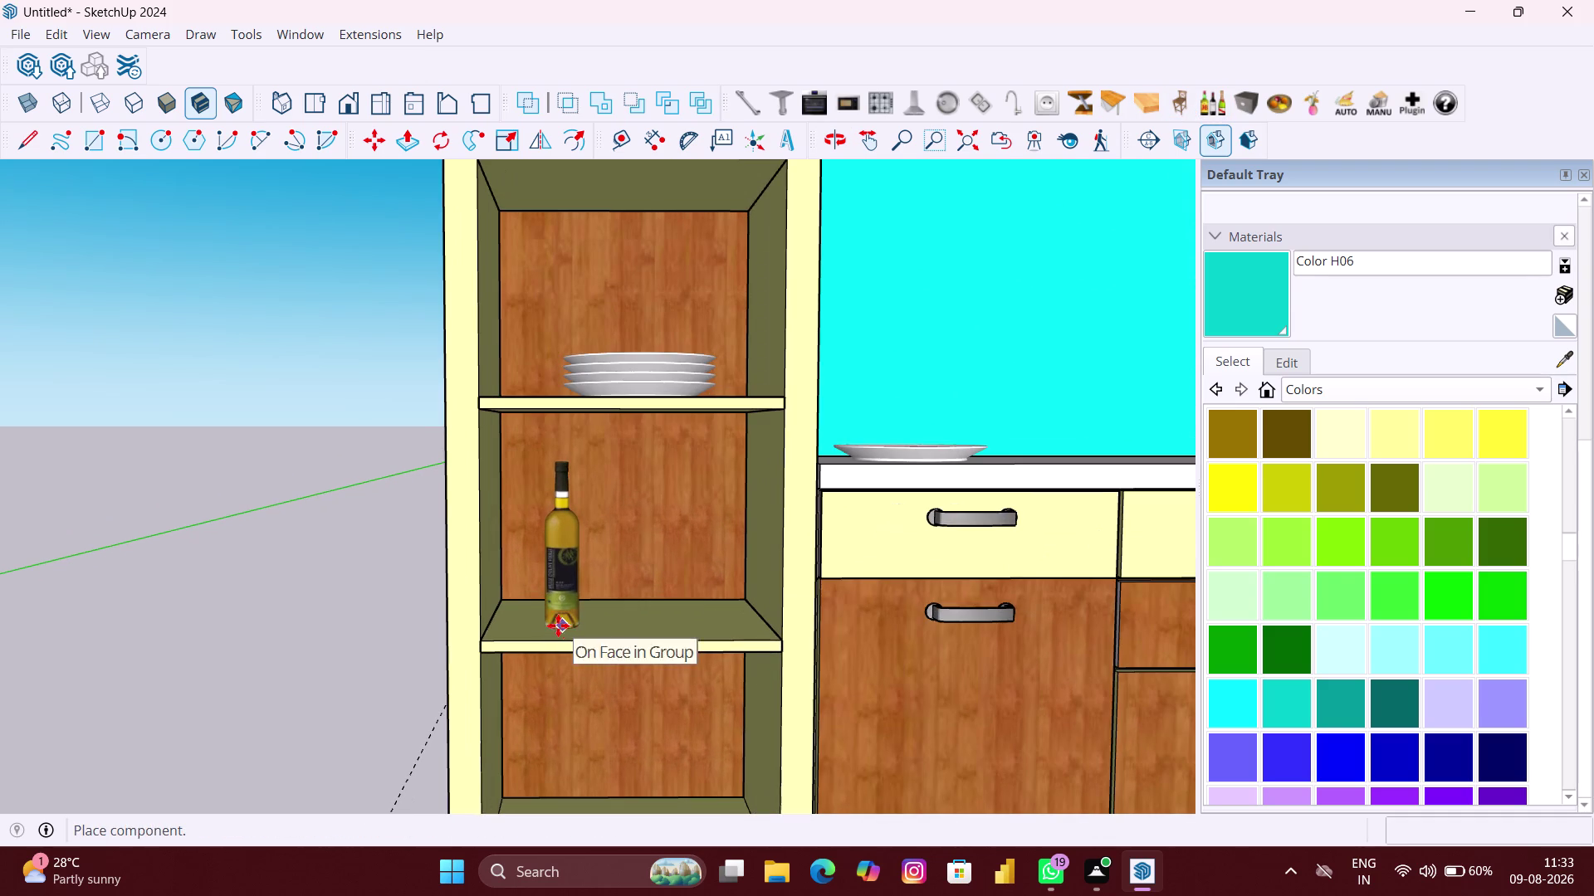
scroll(up, 3)
scroll(up, 3)
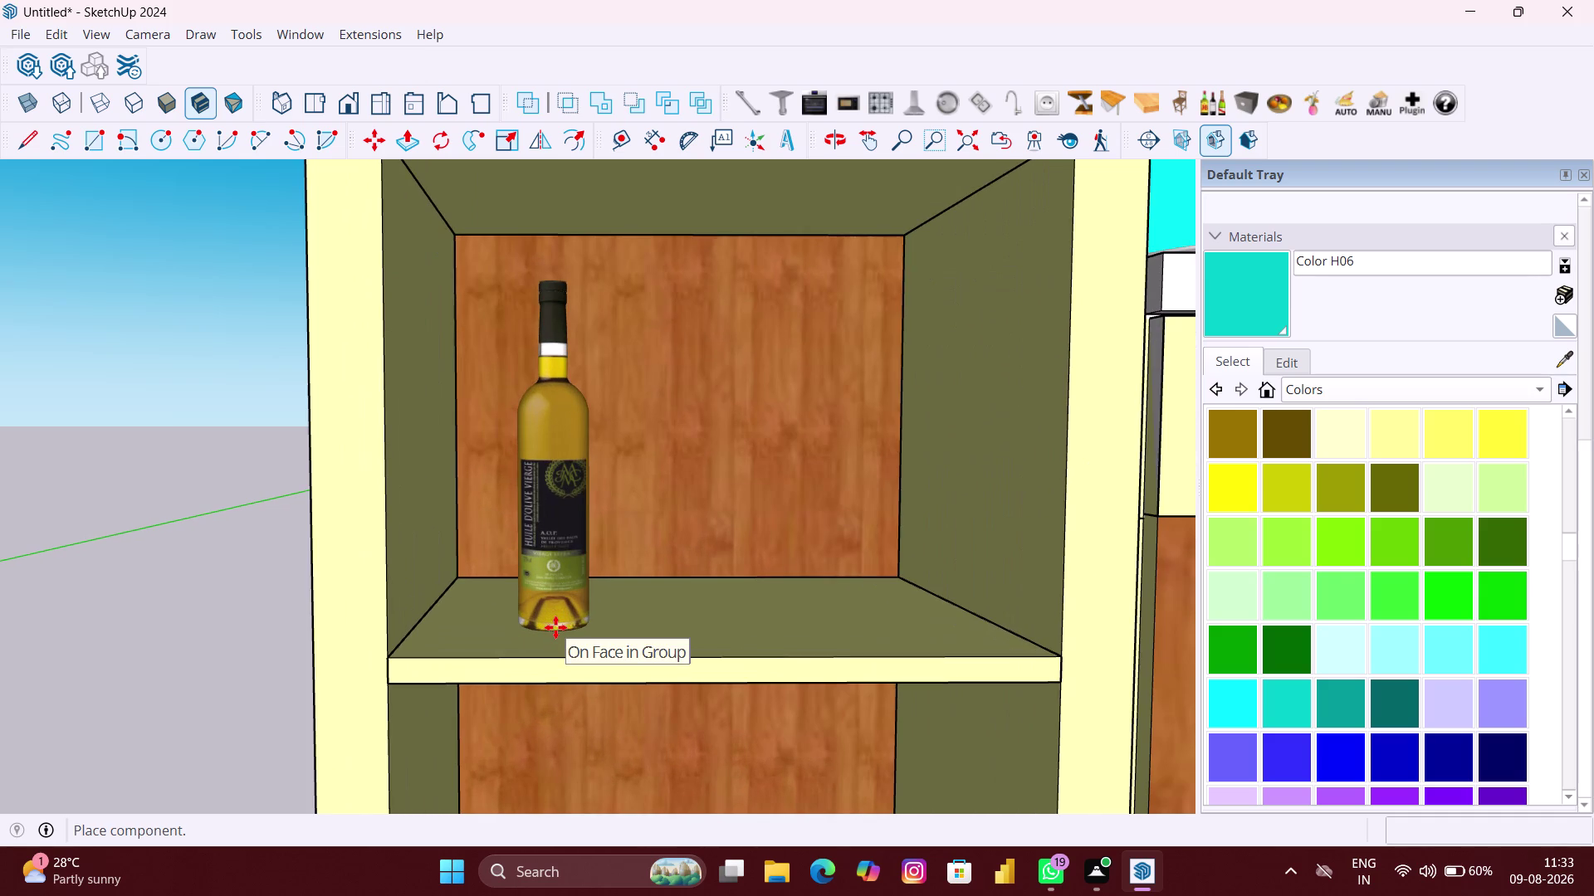
click(556, 628)
scroll(down, 3)
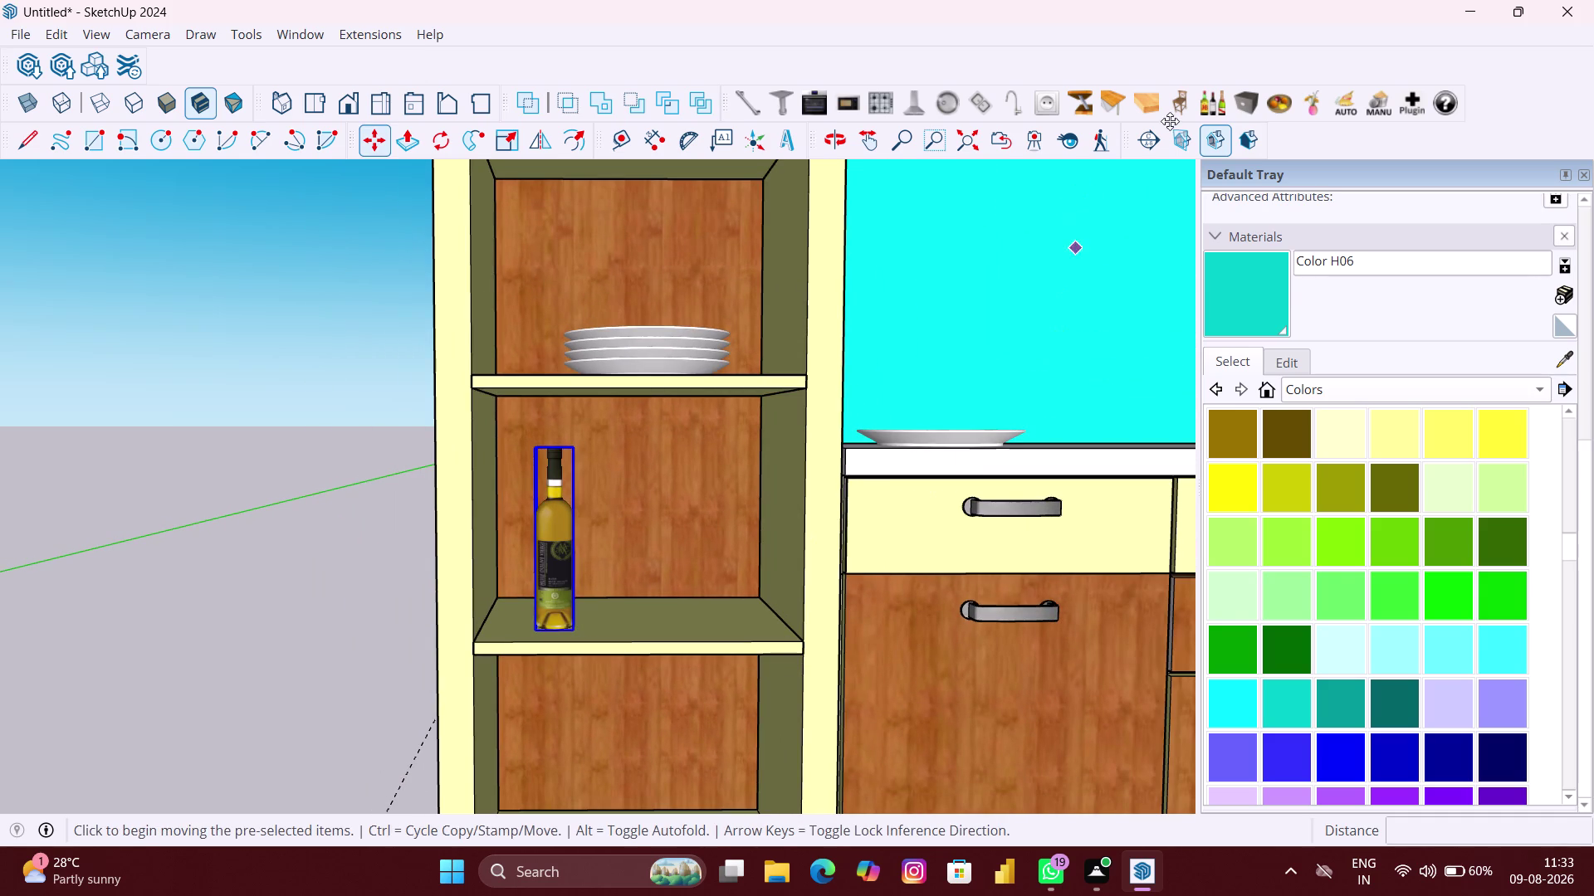
Cycle the placed model through jars and bottles until a white lidded pot remains.
click(1223, 109)
click(1222, 109)
click(1223, 109)
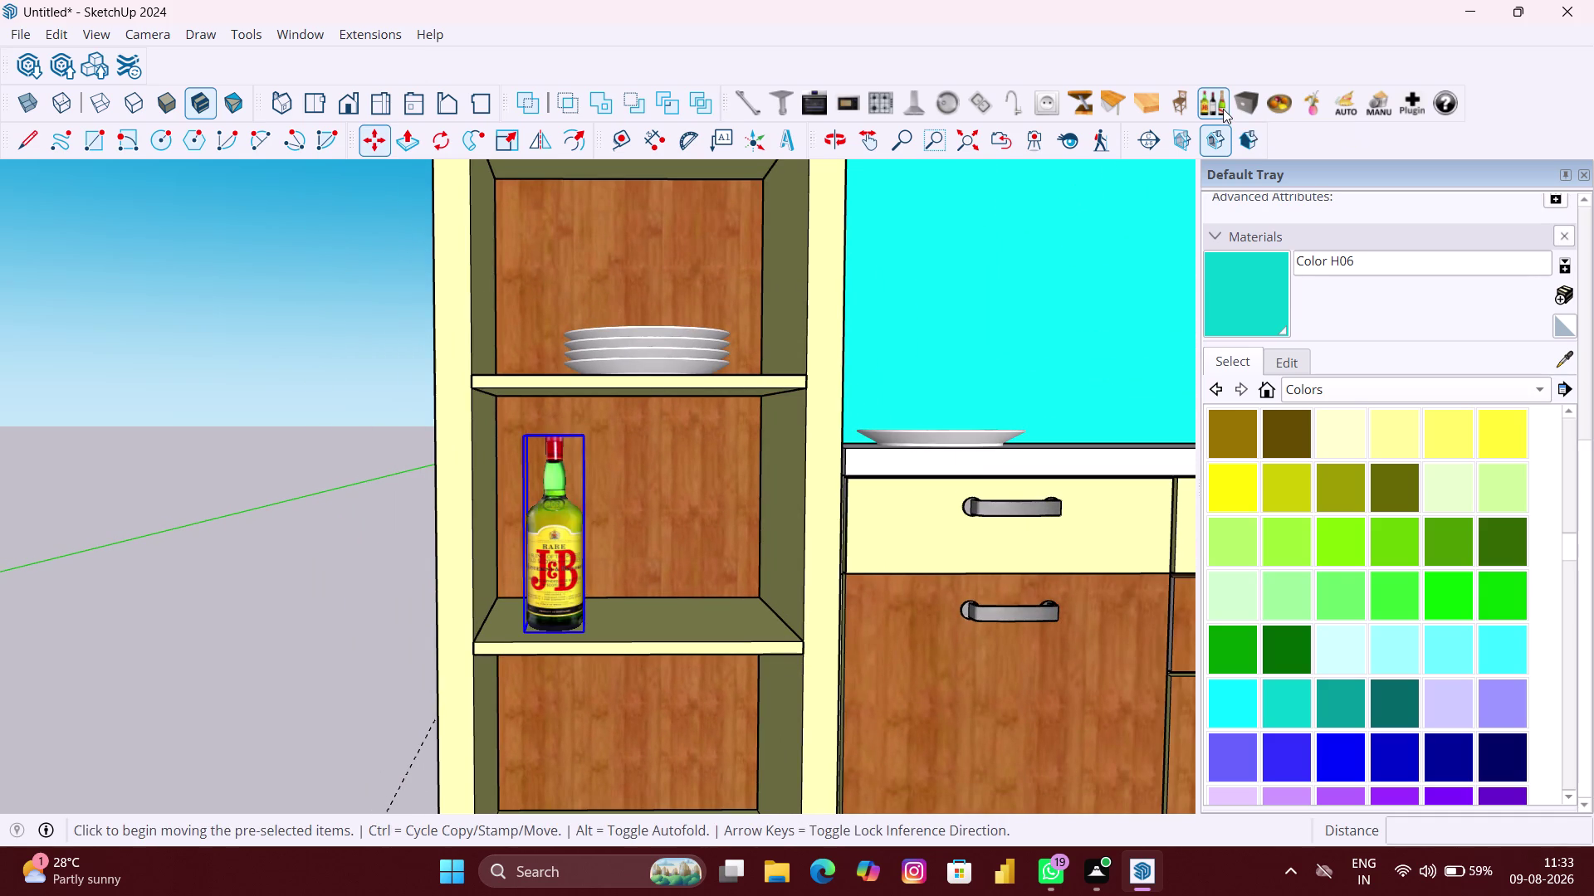
click(1223, 109)
click(1223, 109)
click(1223, 109)
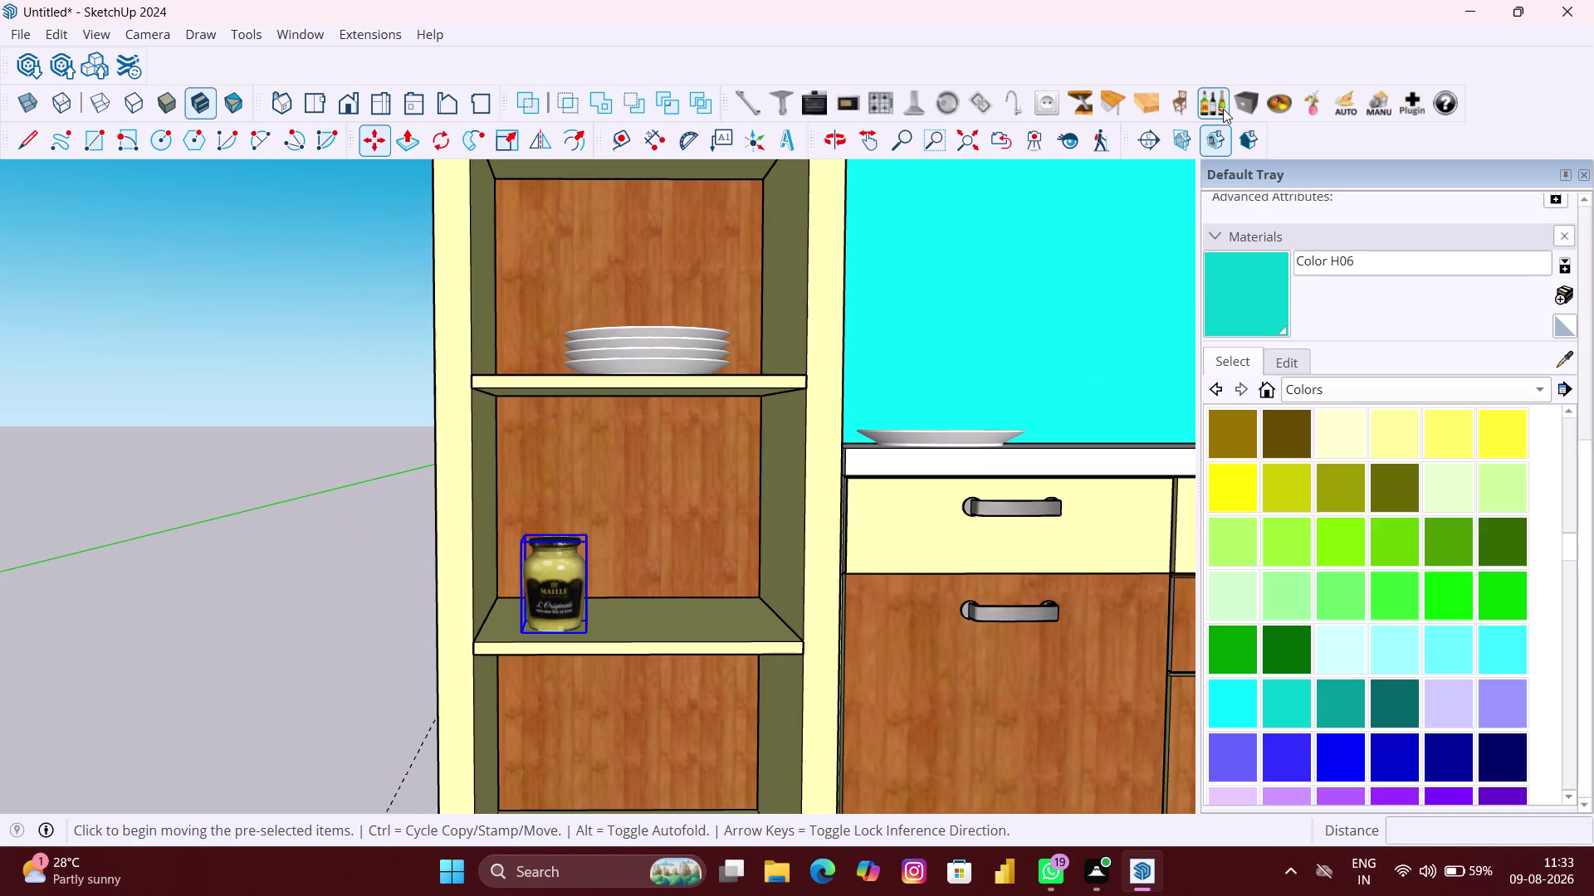
click(1223, 109)
click(1222, 109)
click(1223, 109)
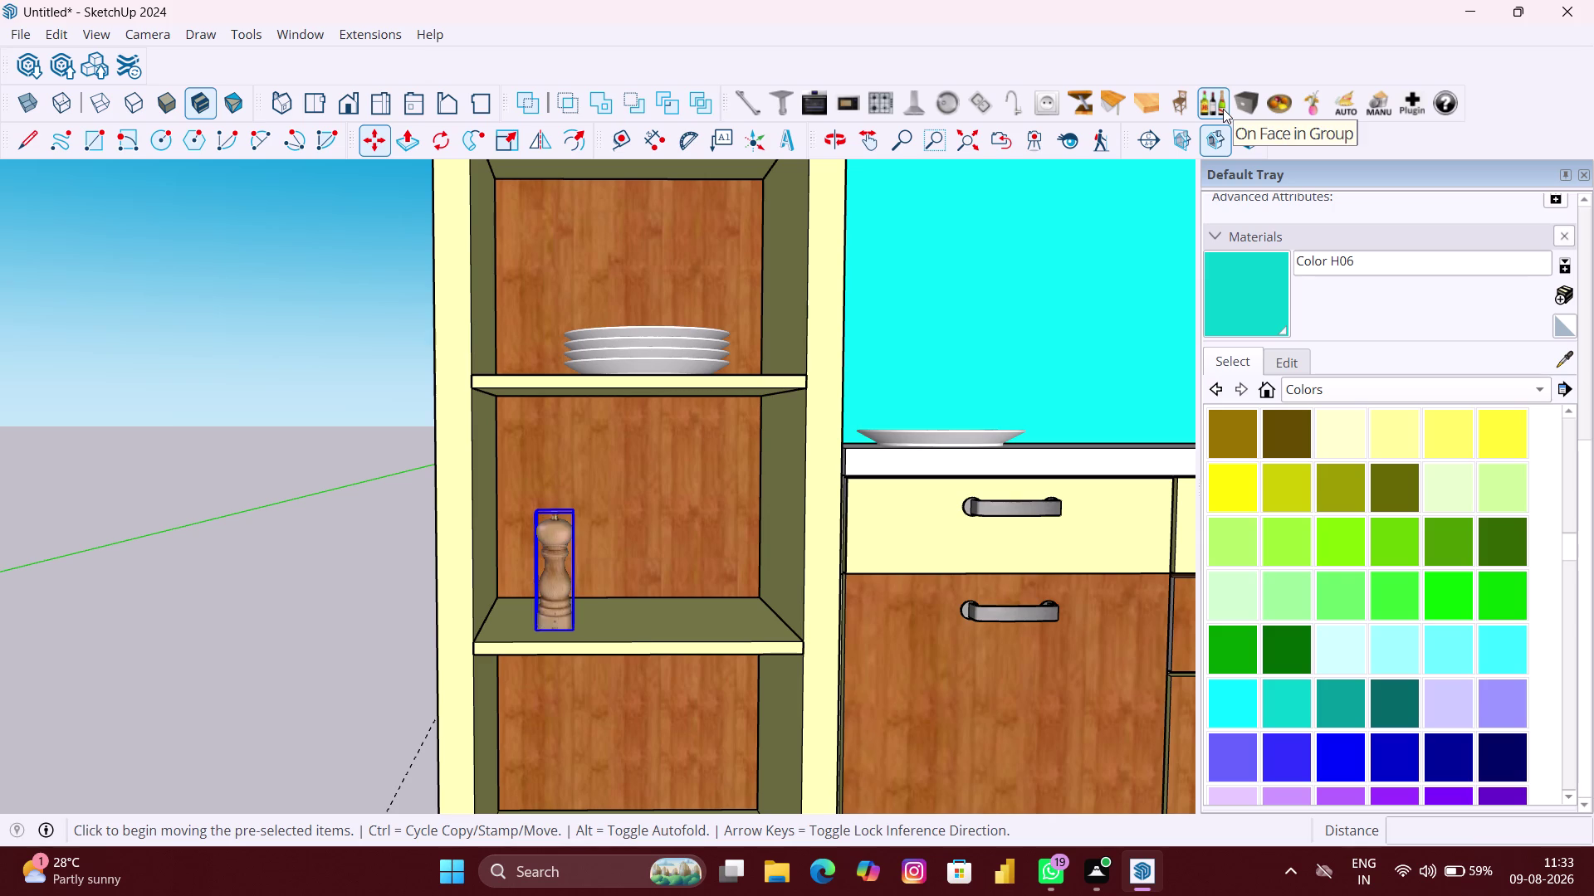
click(1223, 108)
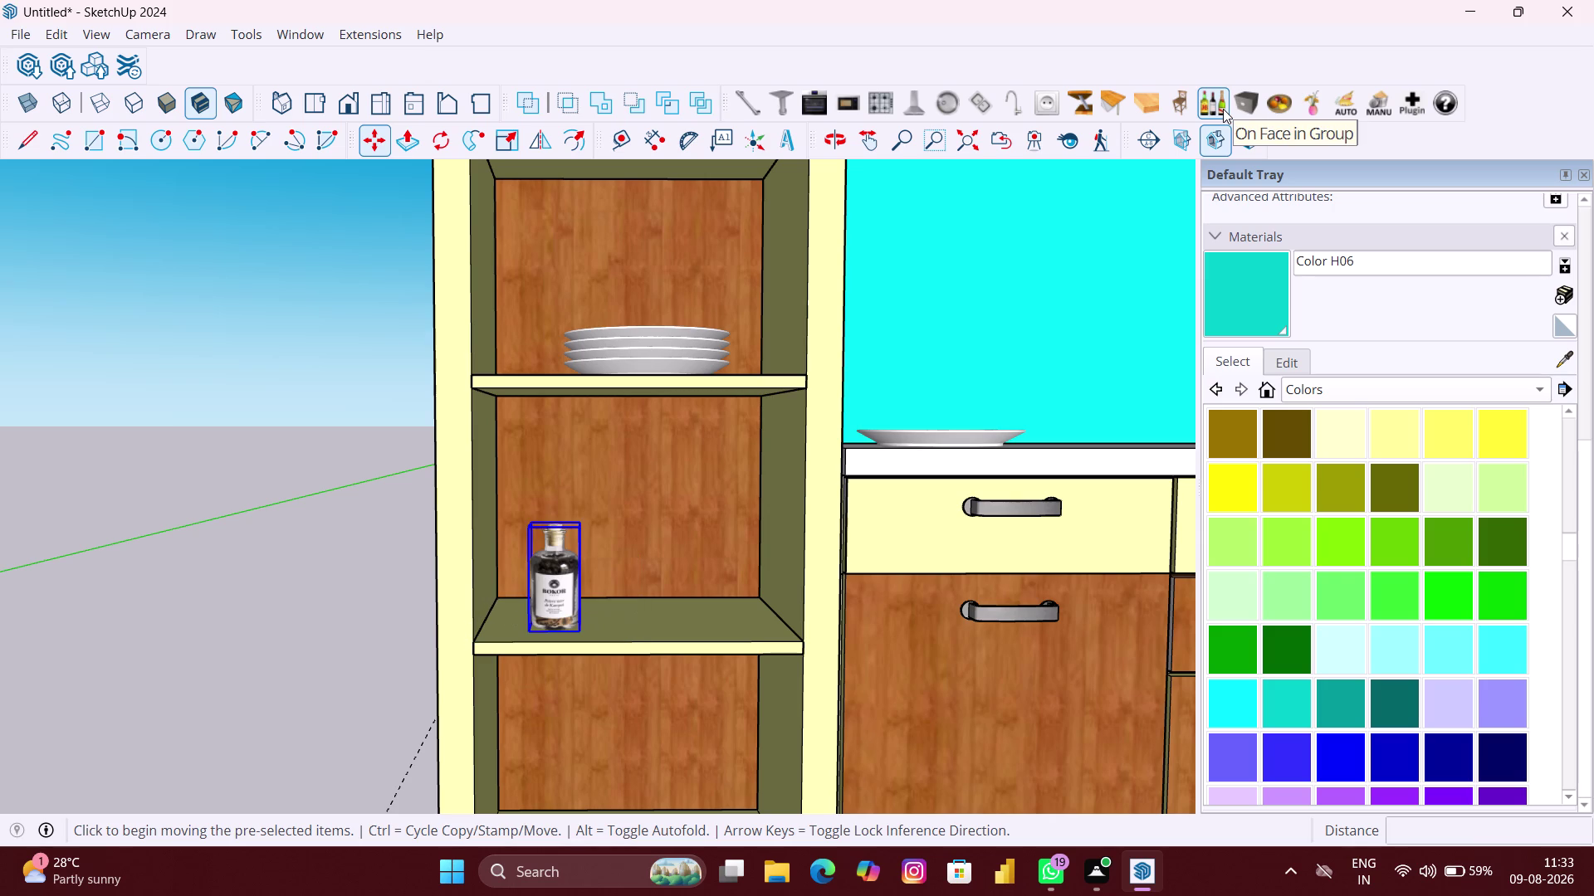
click(1223, 109)
click(1223, 108)
click(1223, 109)
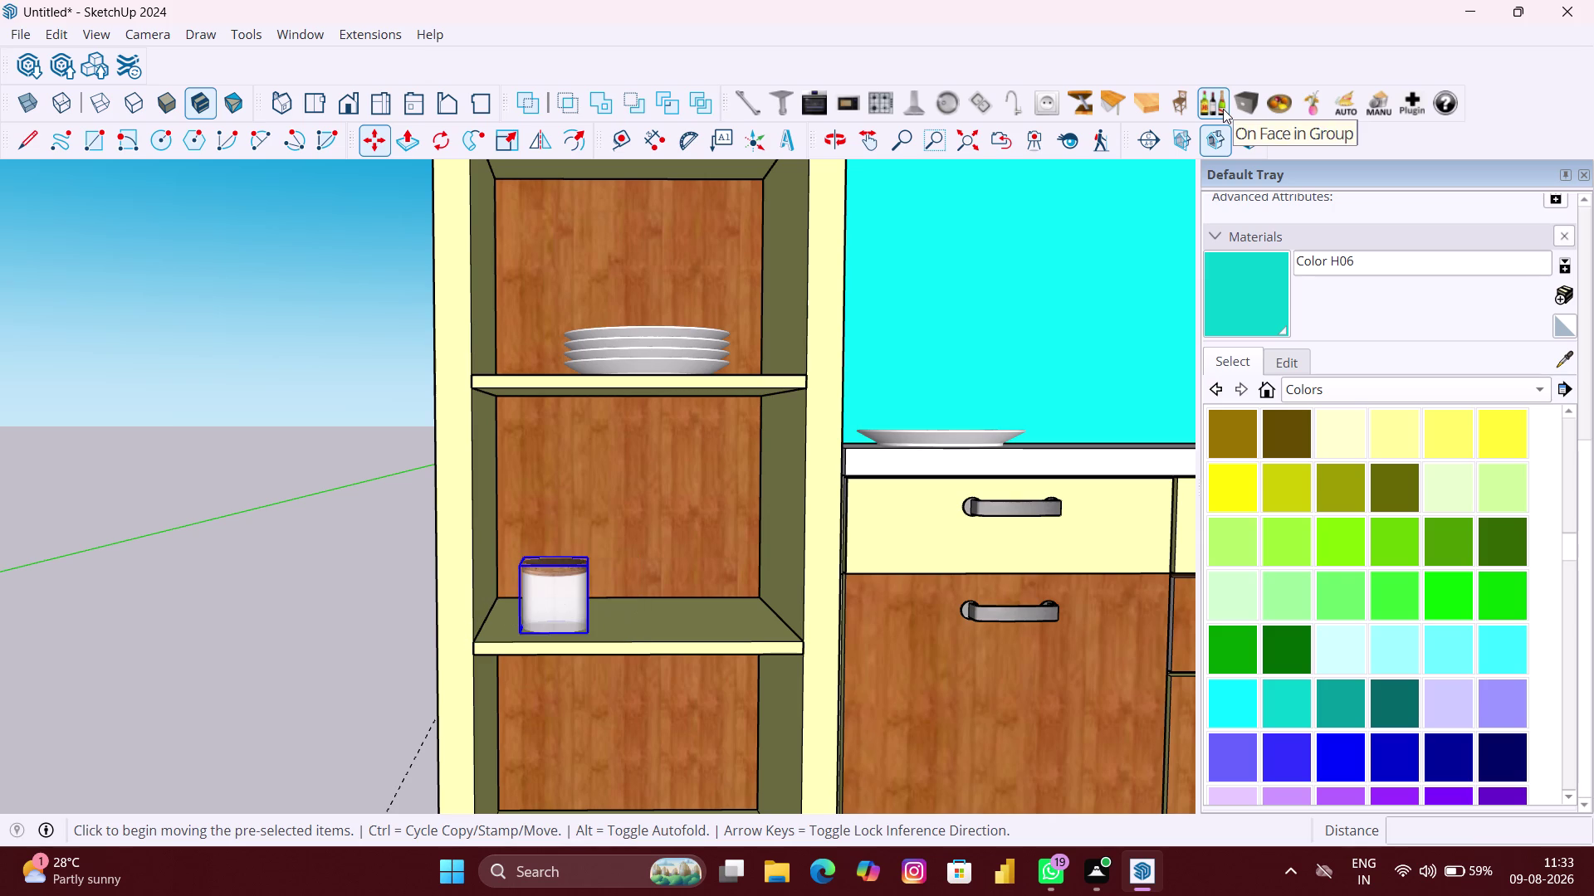
click(1222, 109)
click(1223, 109)
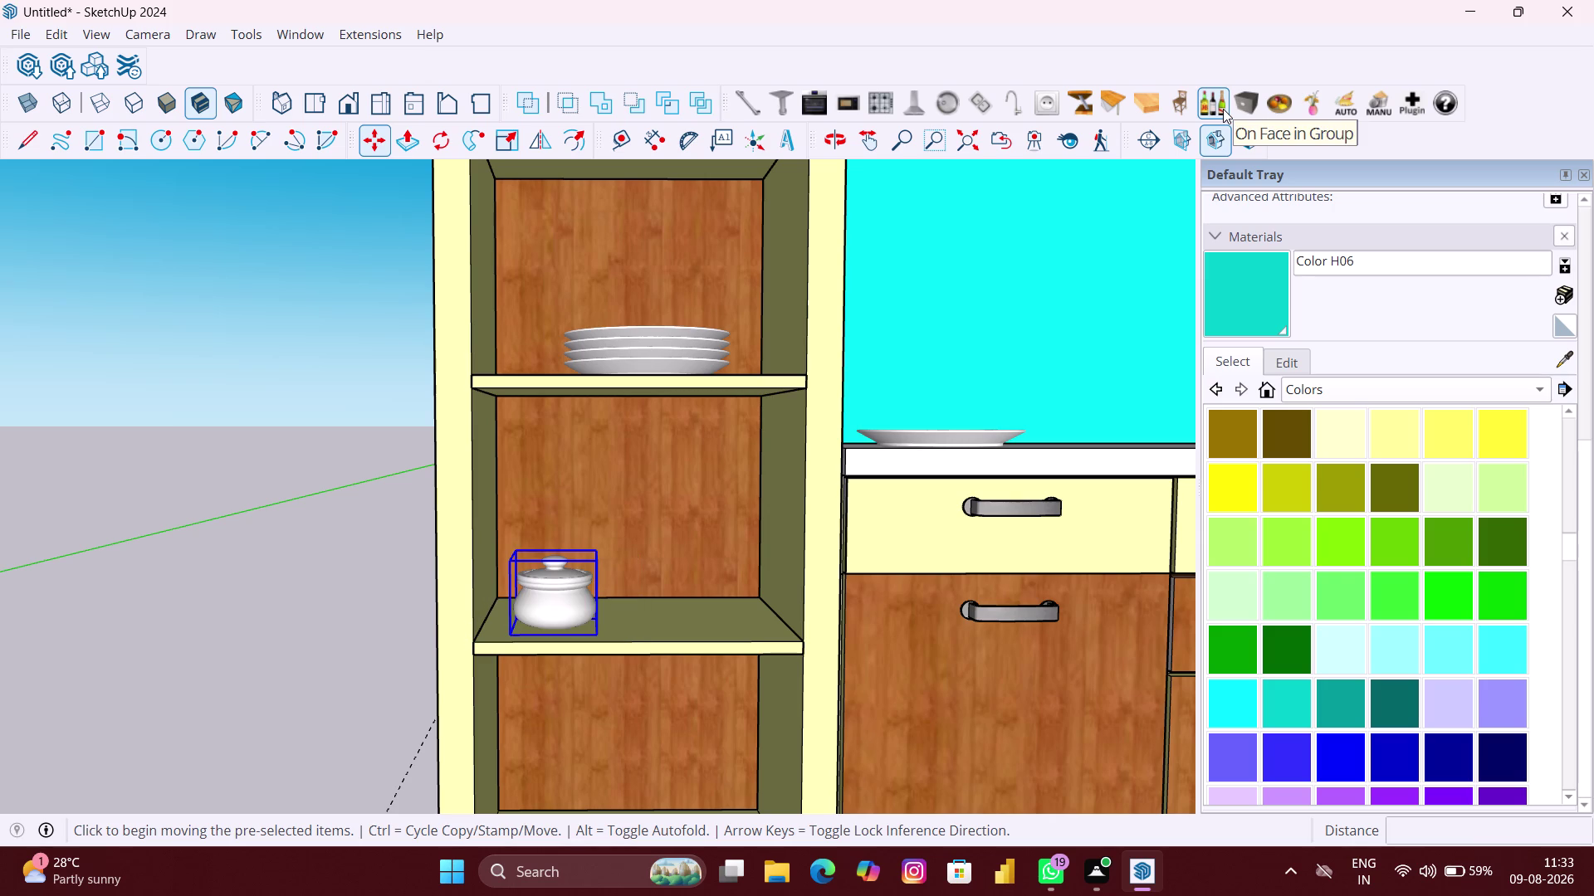
click(602, 637)
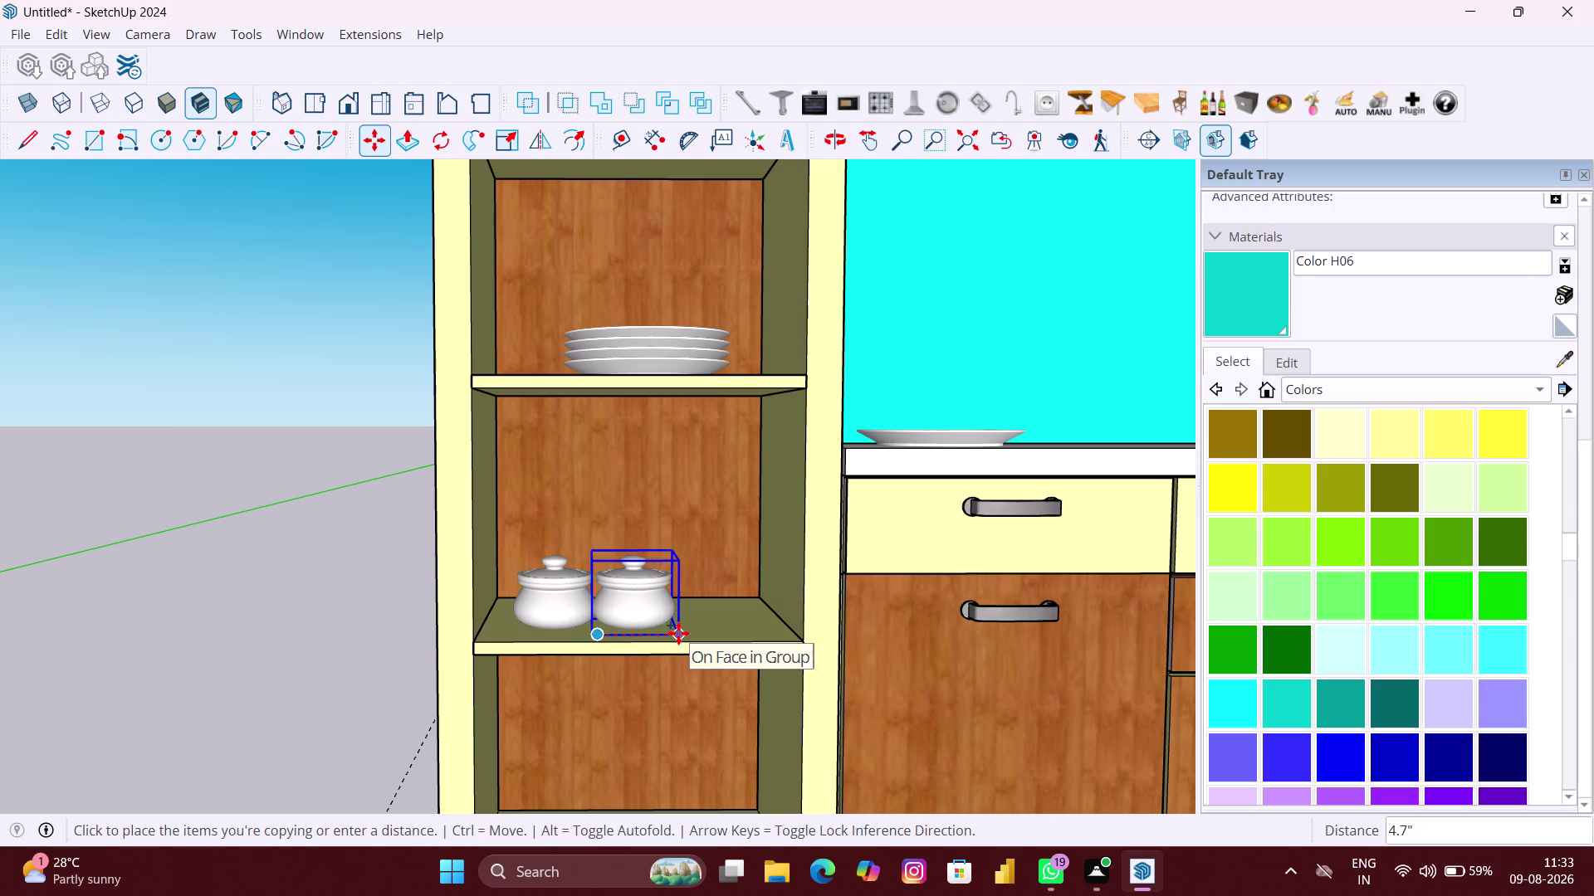
Copy the pot sideways with *2 to make three evenly spaced pots.
key(Right)
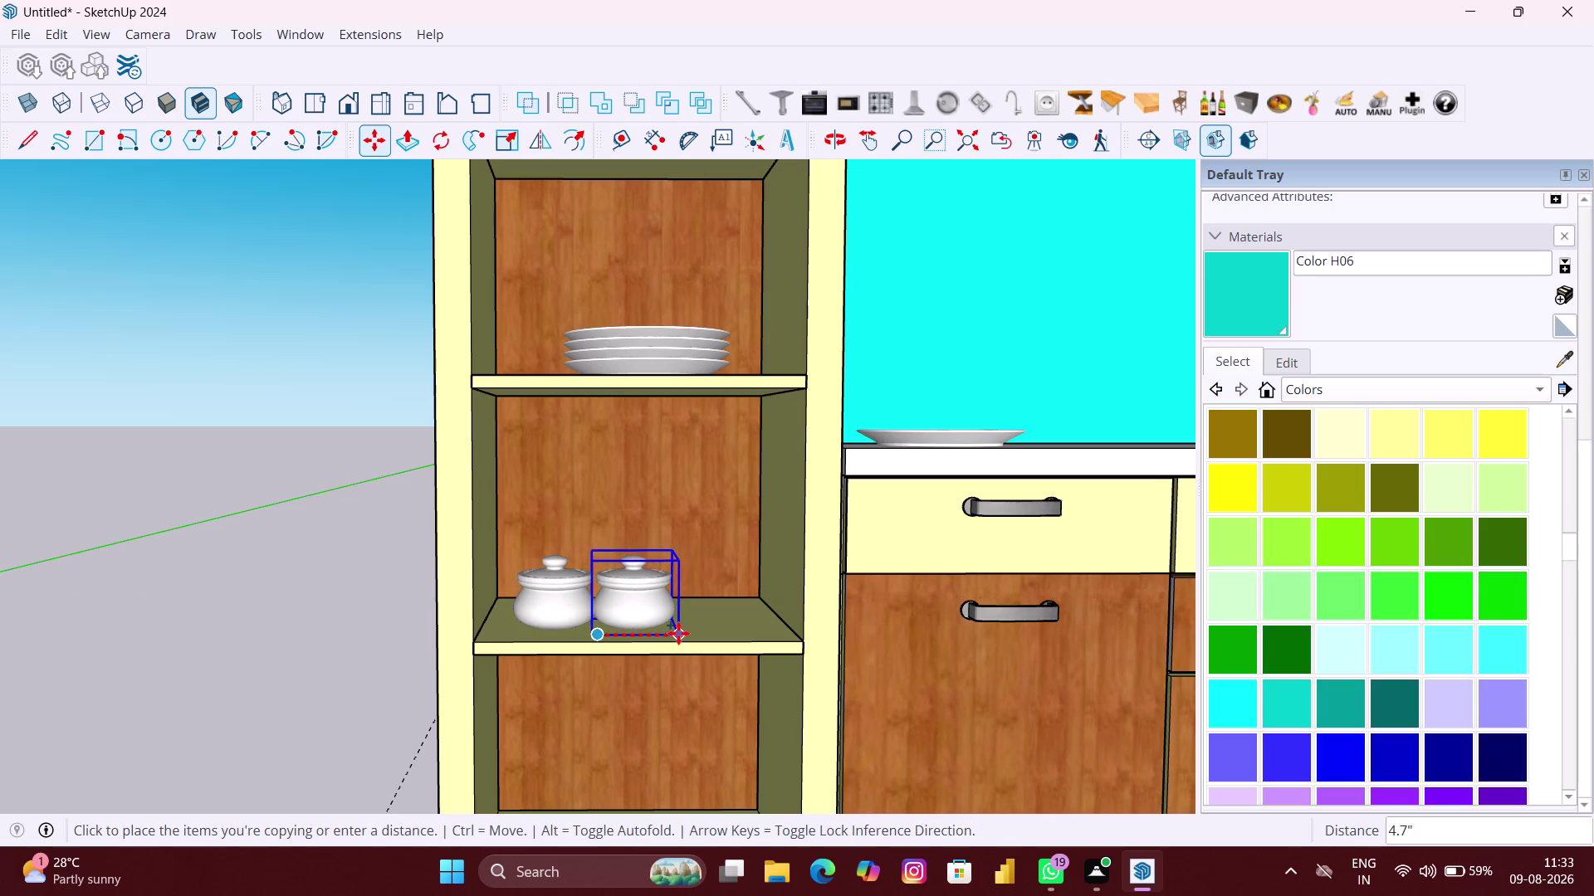
click(678, 633)
text(*)
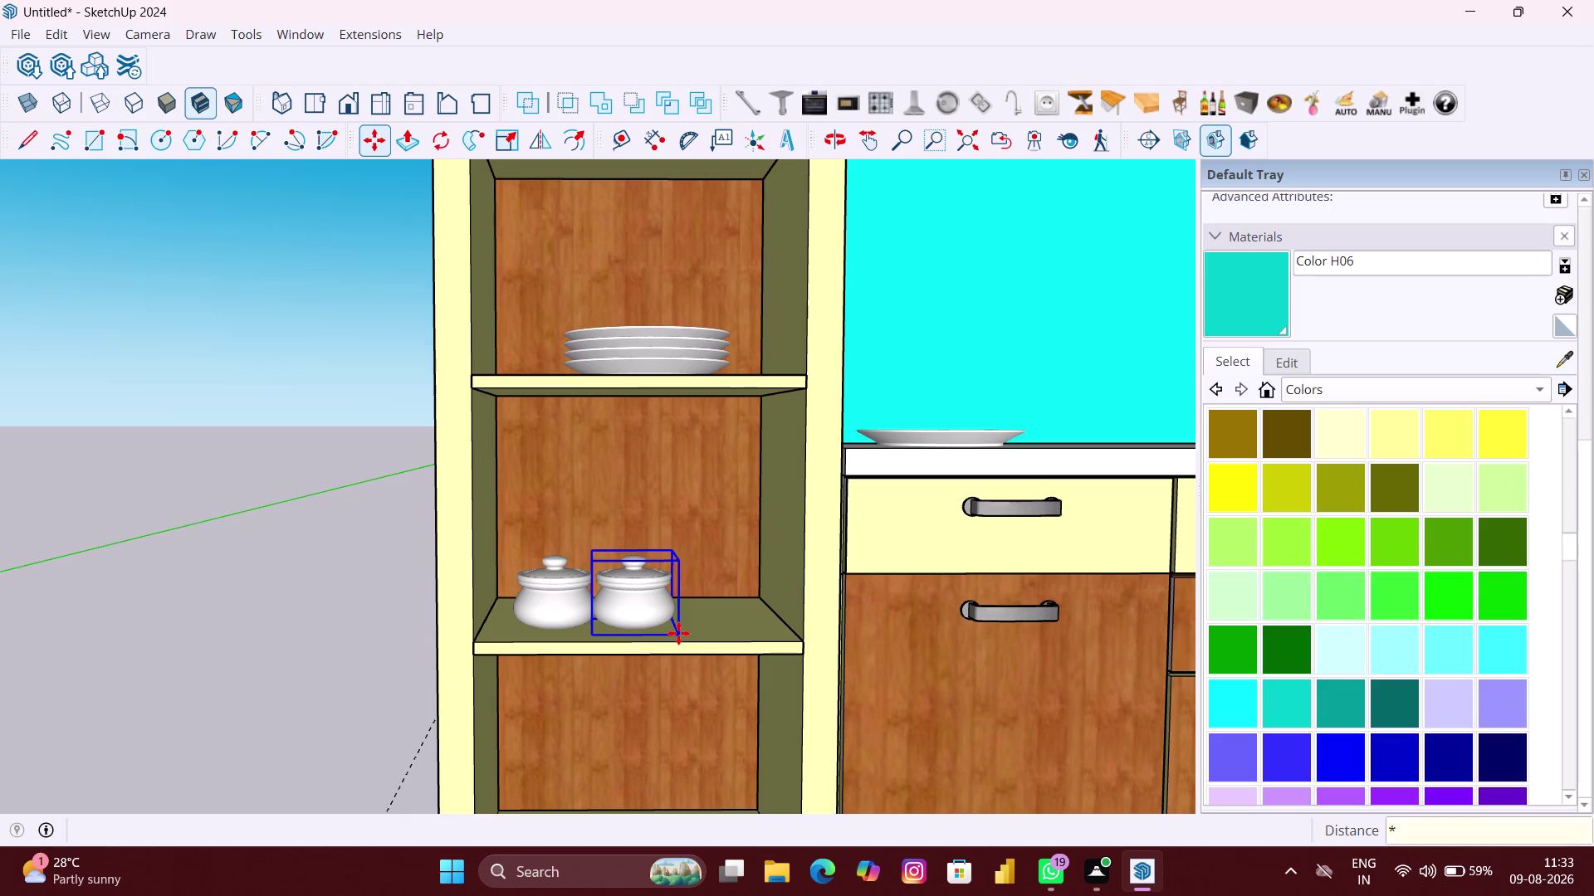
text(2)
key(Return)
scroll(down, 3)
middle_drag(691, 681, 685, 586)
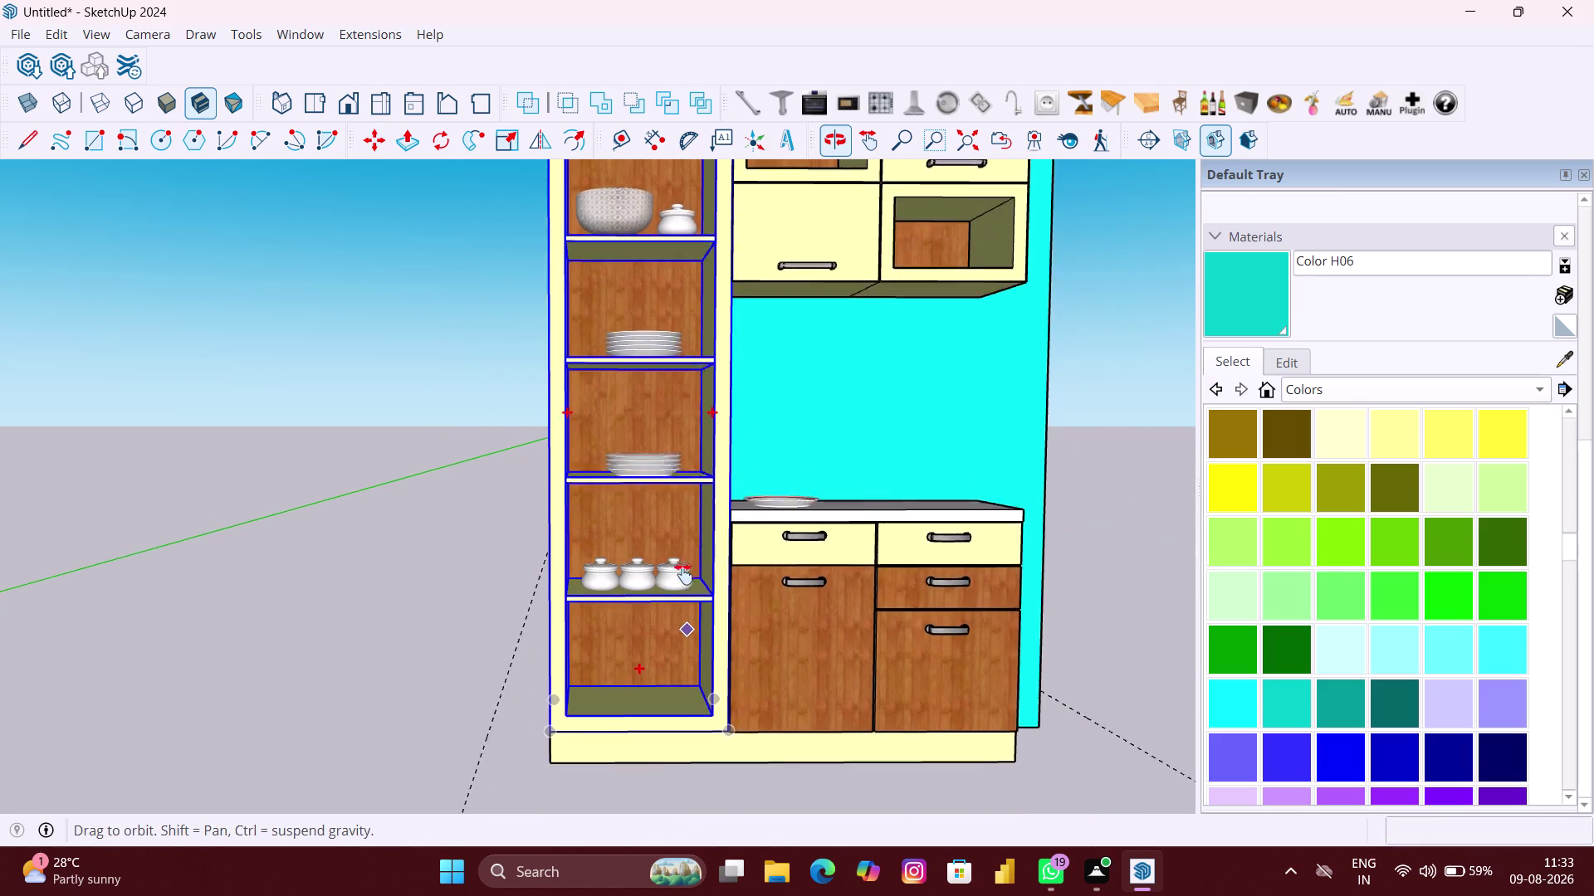
Place a Kitchen Products bottle in the unit's lower compartment.
middle_drag(685, 586, 677, 502)
key(space)
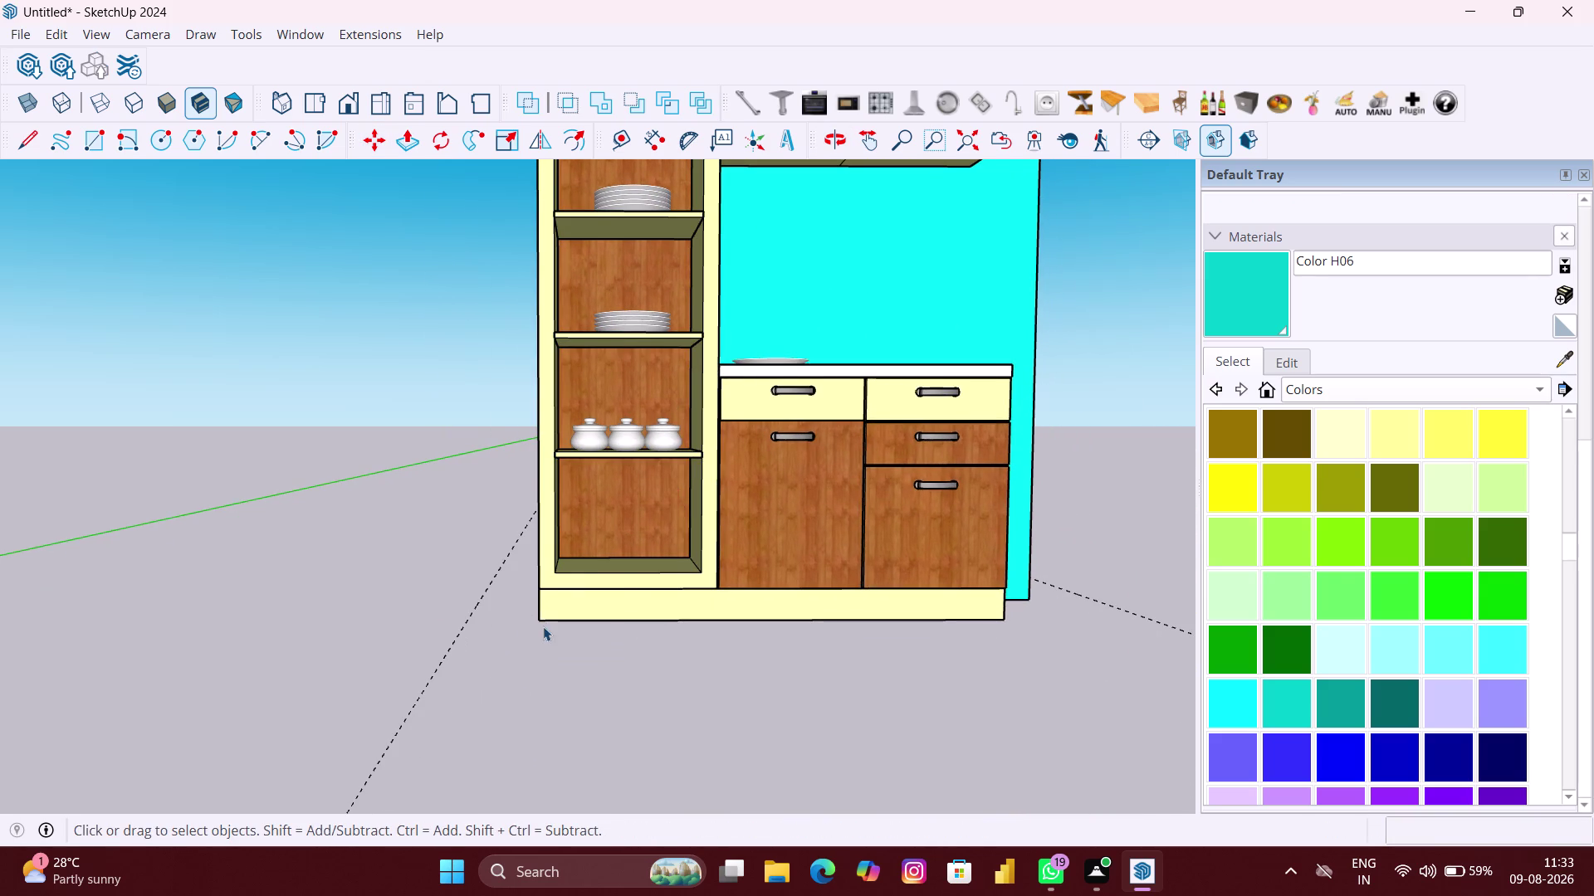
scroll(up, 3)
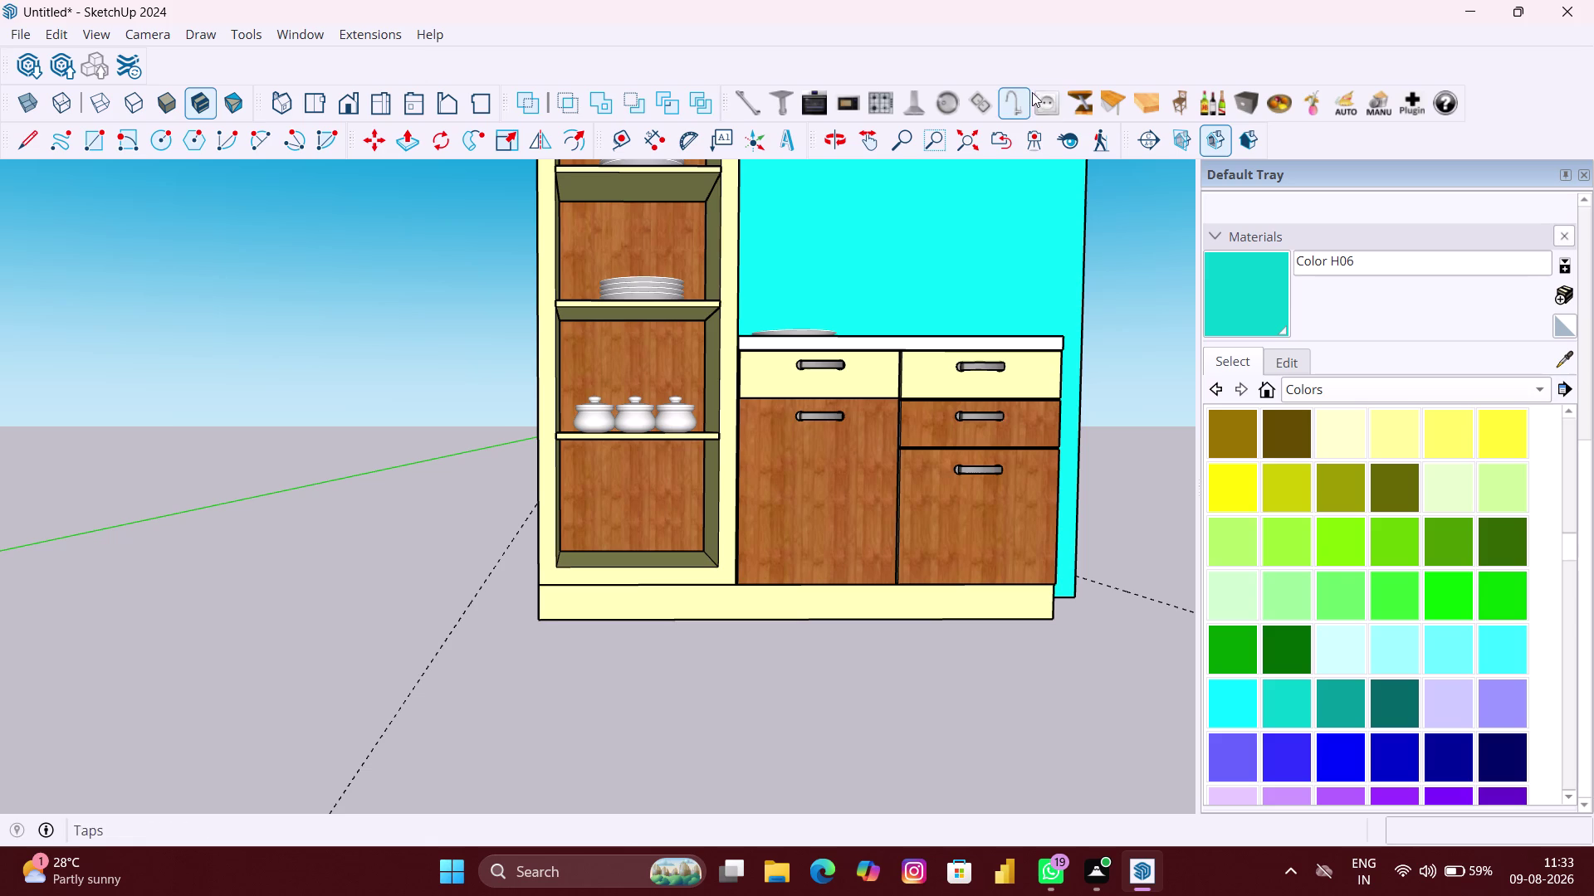
click(1219, 97)
scroll(up, 3)
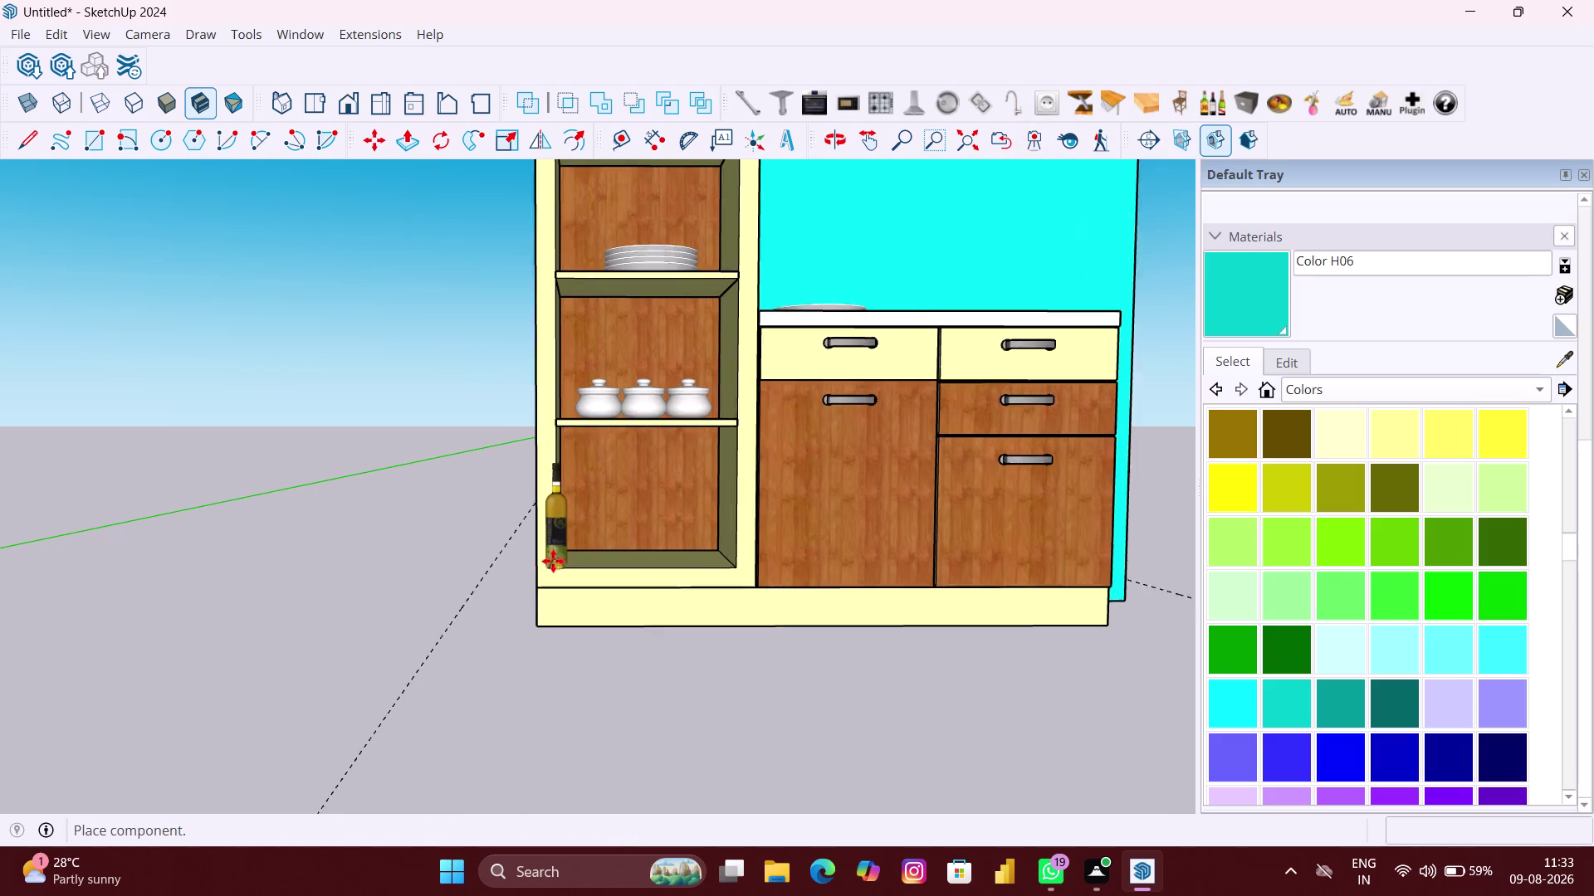
scroll(up, 3)
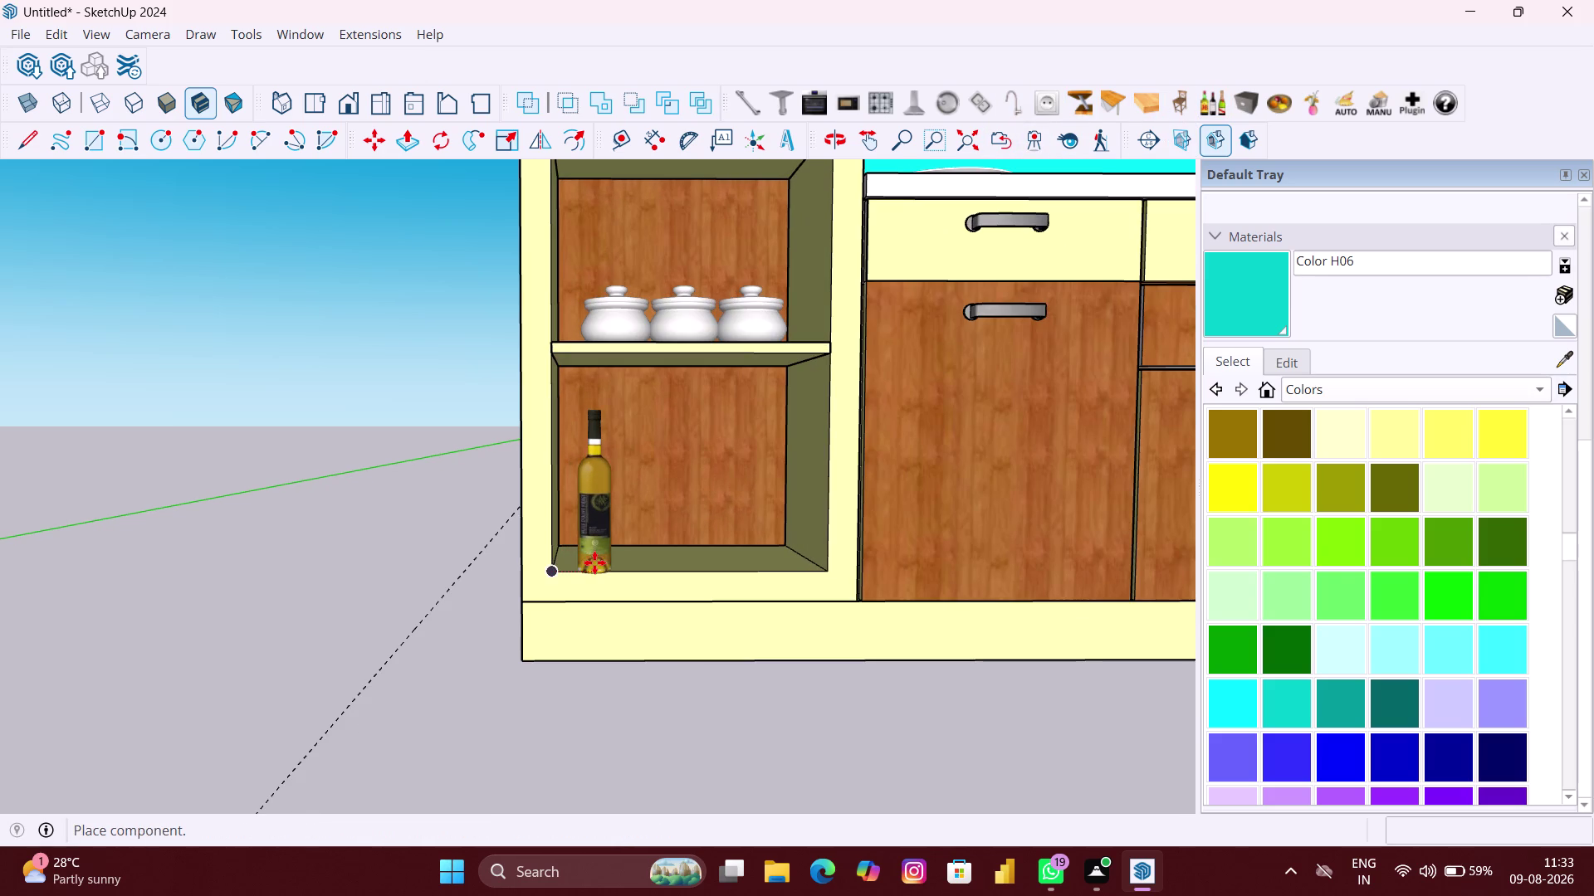
scroll(up, 3)
scroll(up, 3)
click(594, 560)
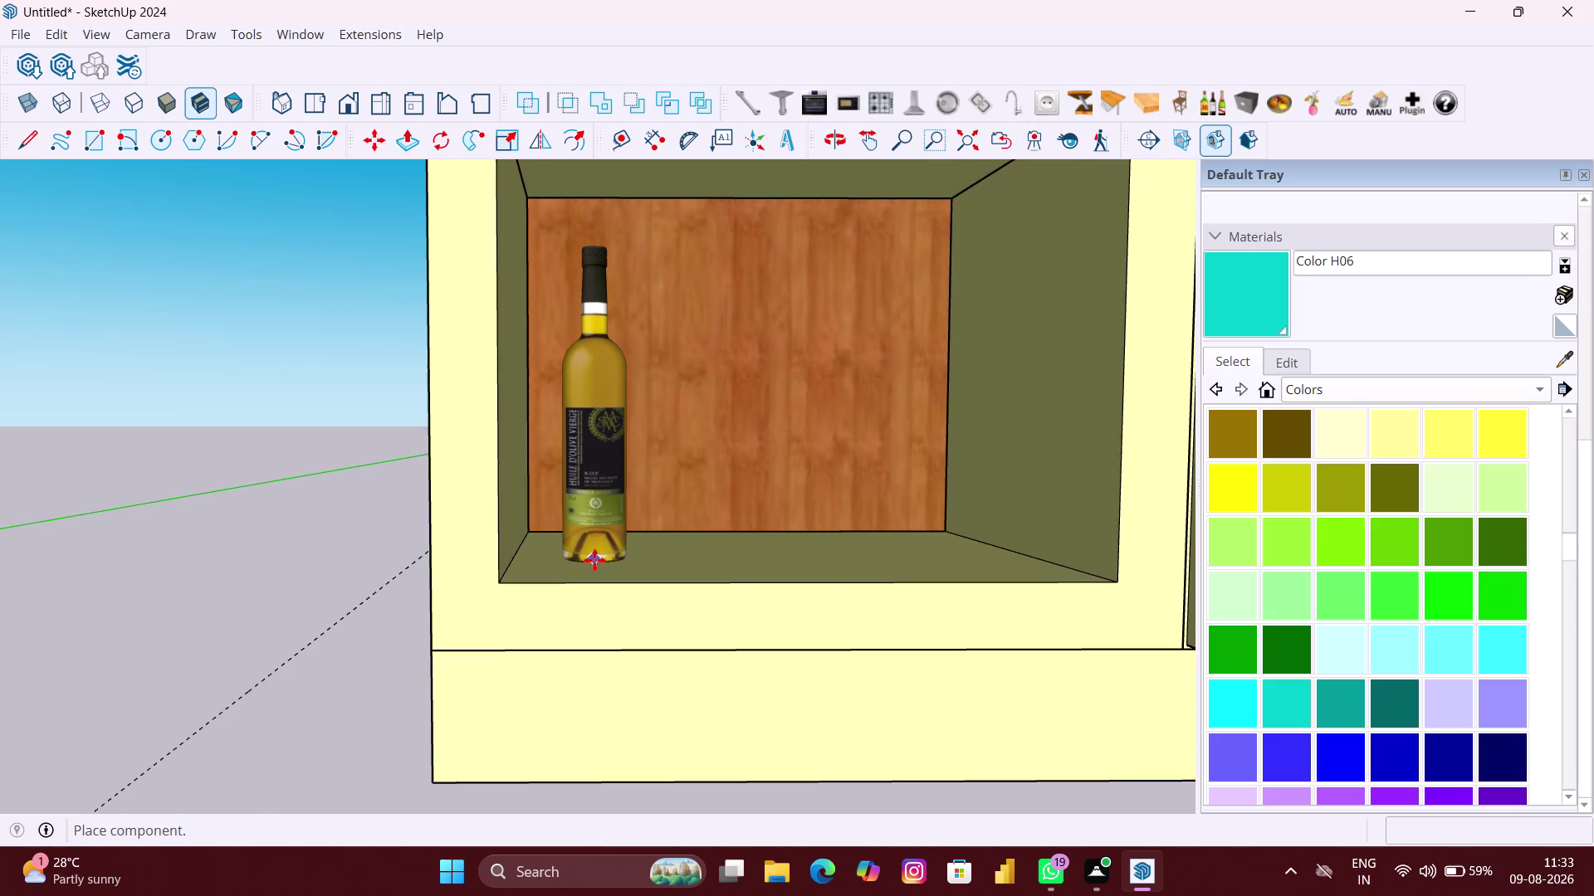
scroll(down, 3)
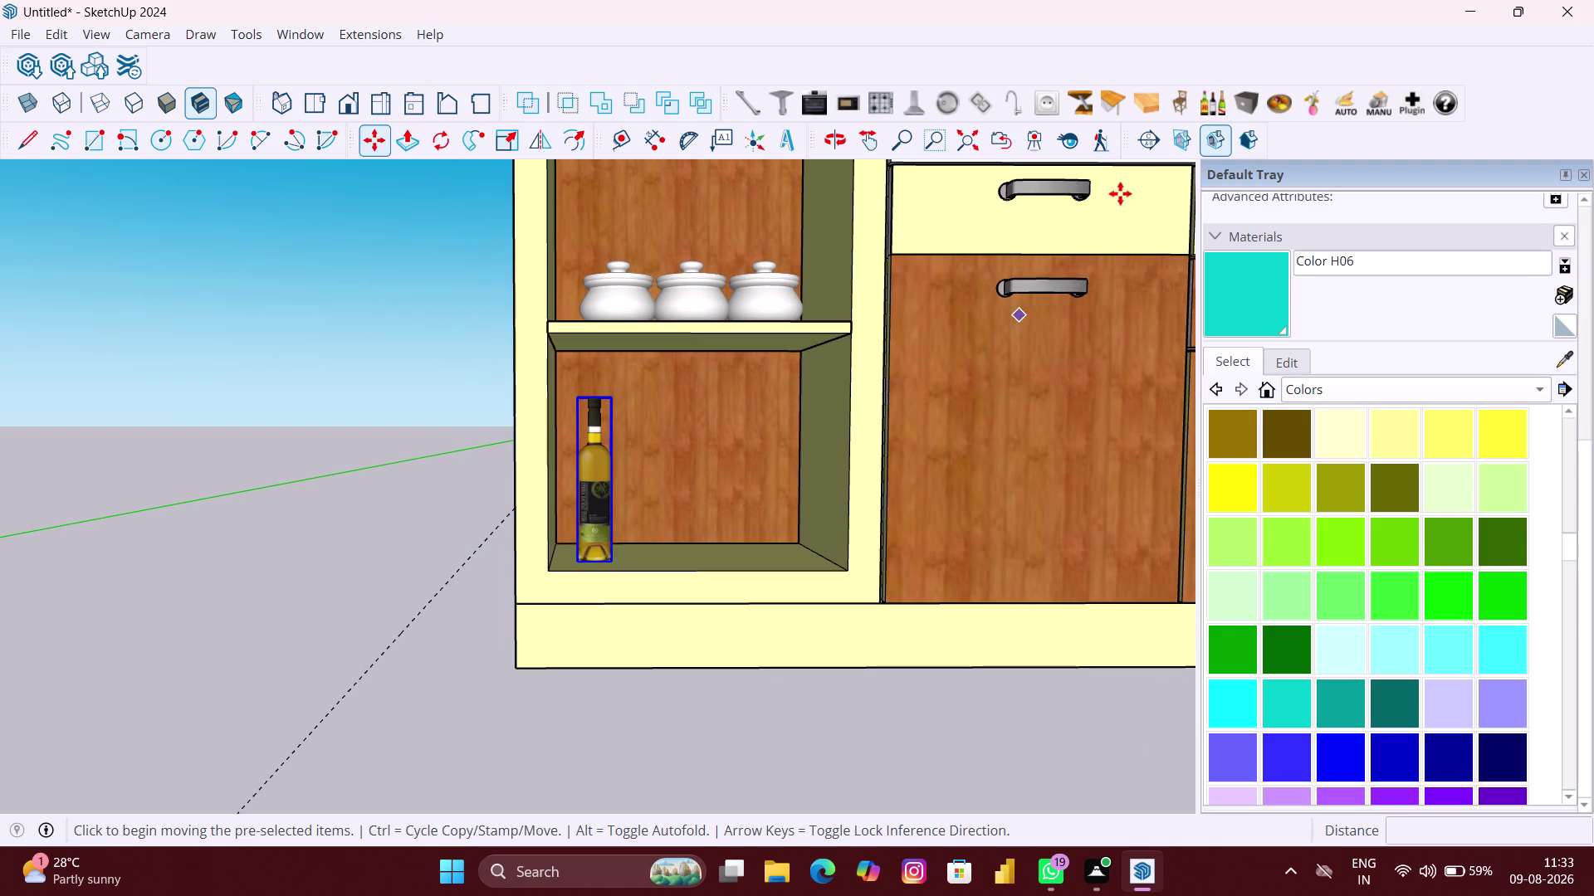
click(1214, 99)
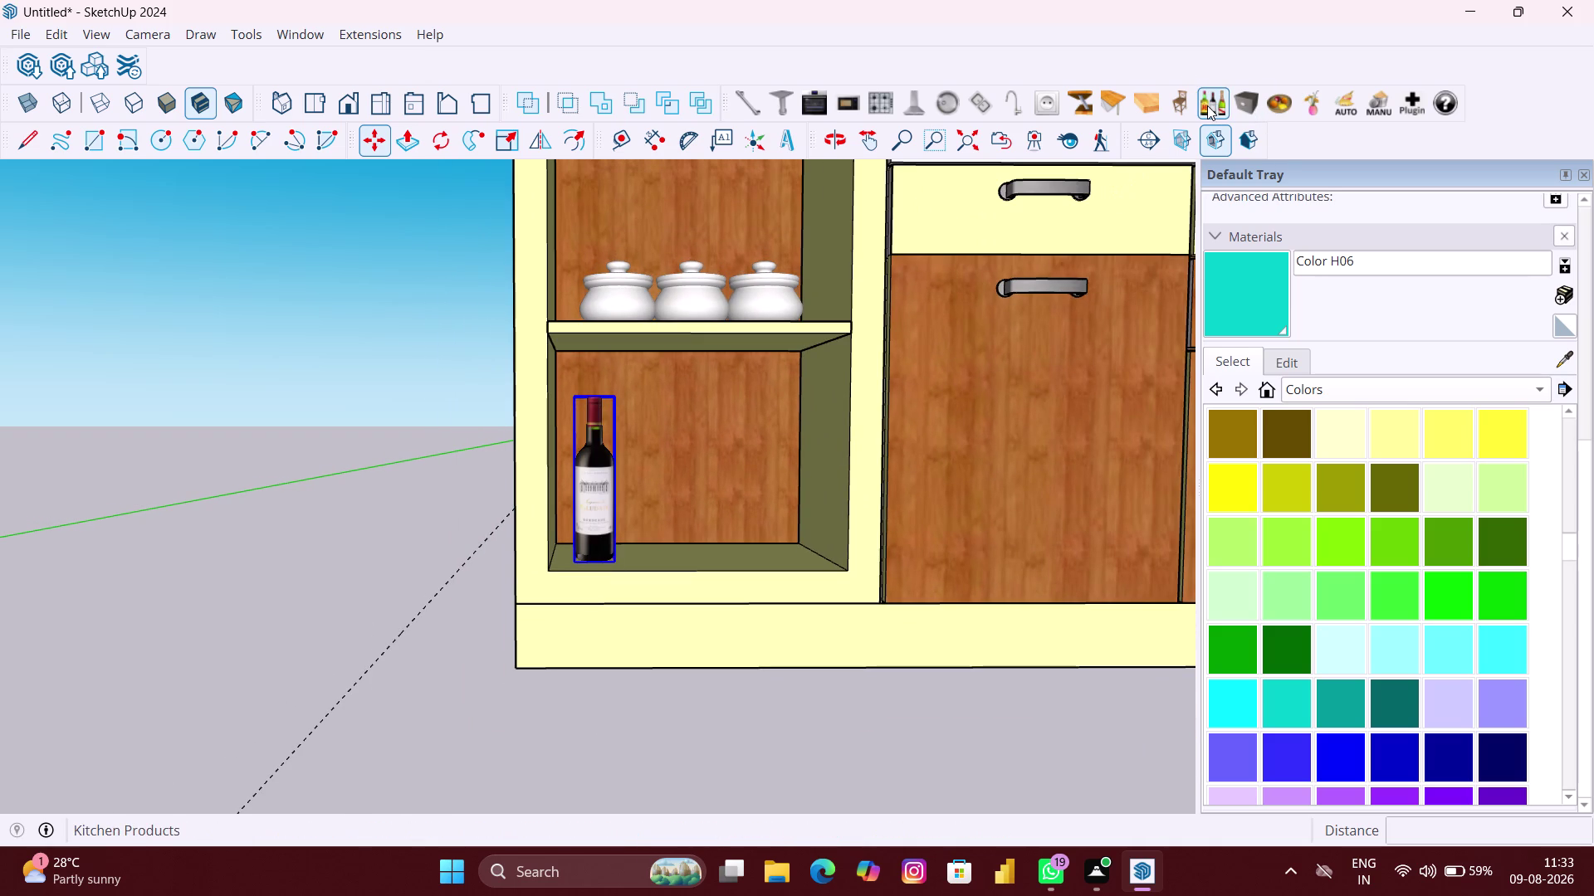
Cycle the item through bottles, a patterned bowl, storage jar and lidded pot.
click(1207, 105)
click(1206, 106)
click(1207, 106)
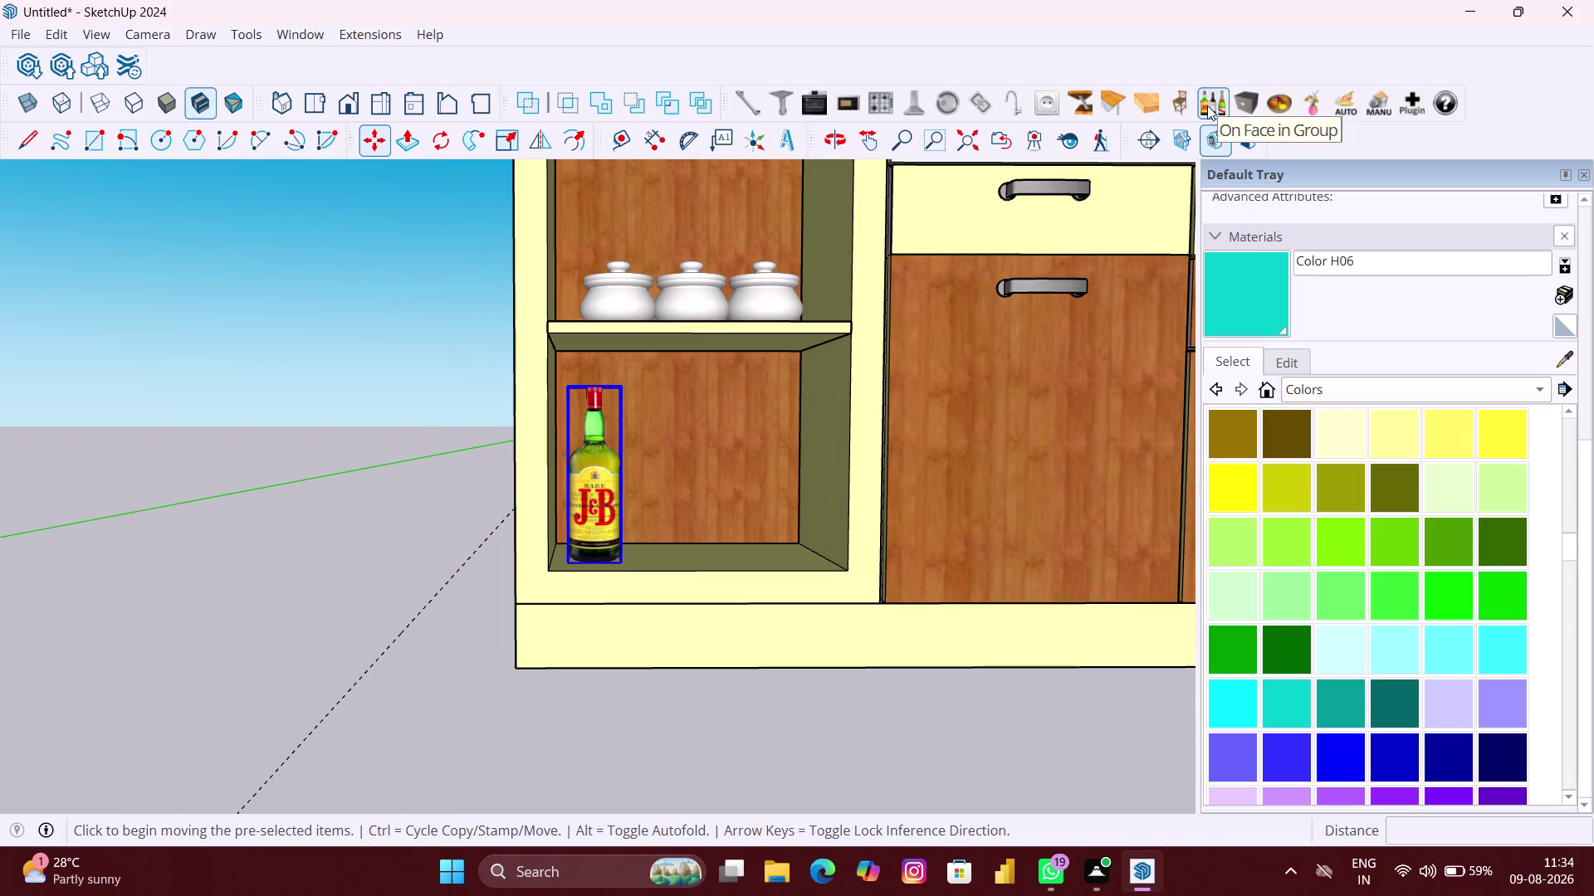
click(1207, 105)
click(1206, 105)
click(1207, 105)
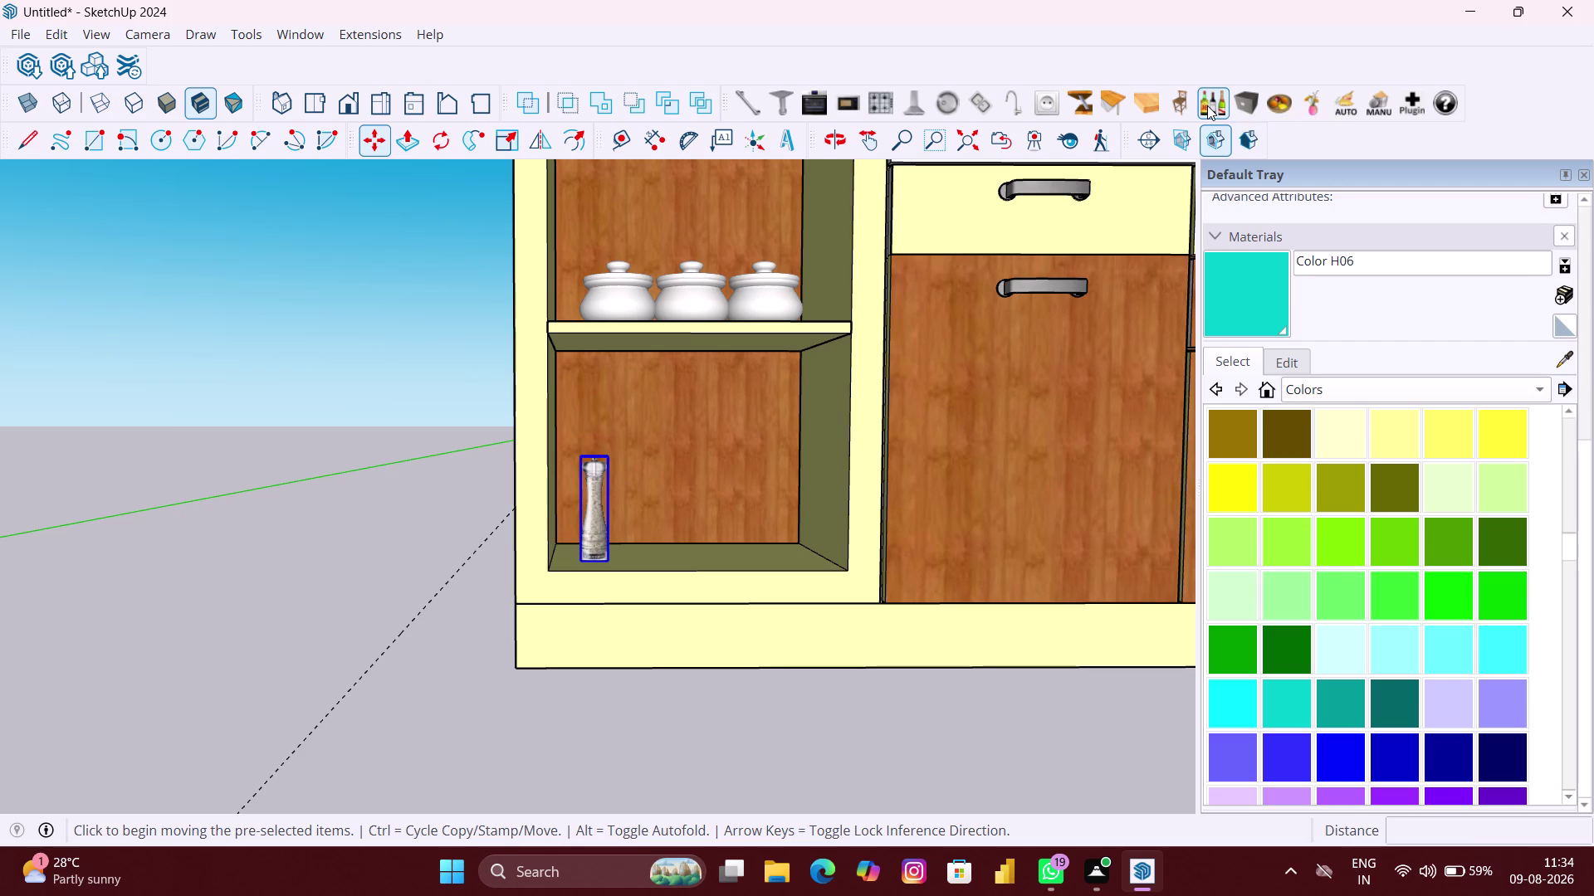
click(1207, 105)
click(1207, 105)
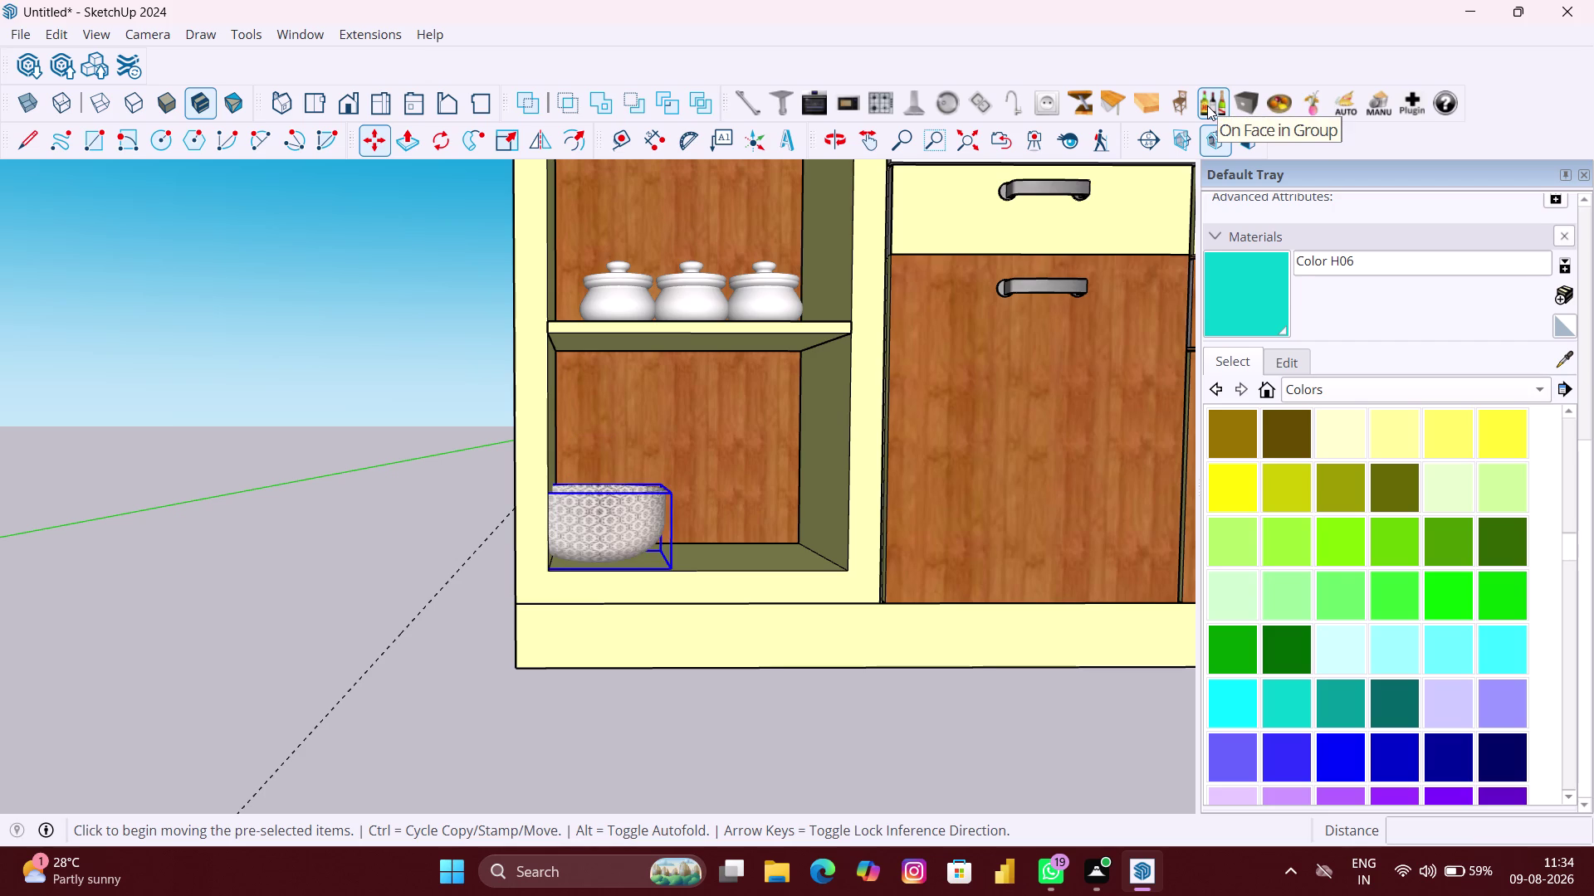
click(1207, 106)
click(1206, 105)
click(1206, 106)
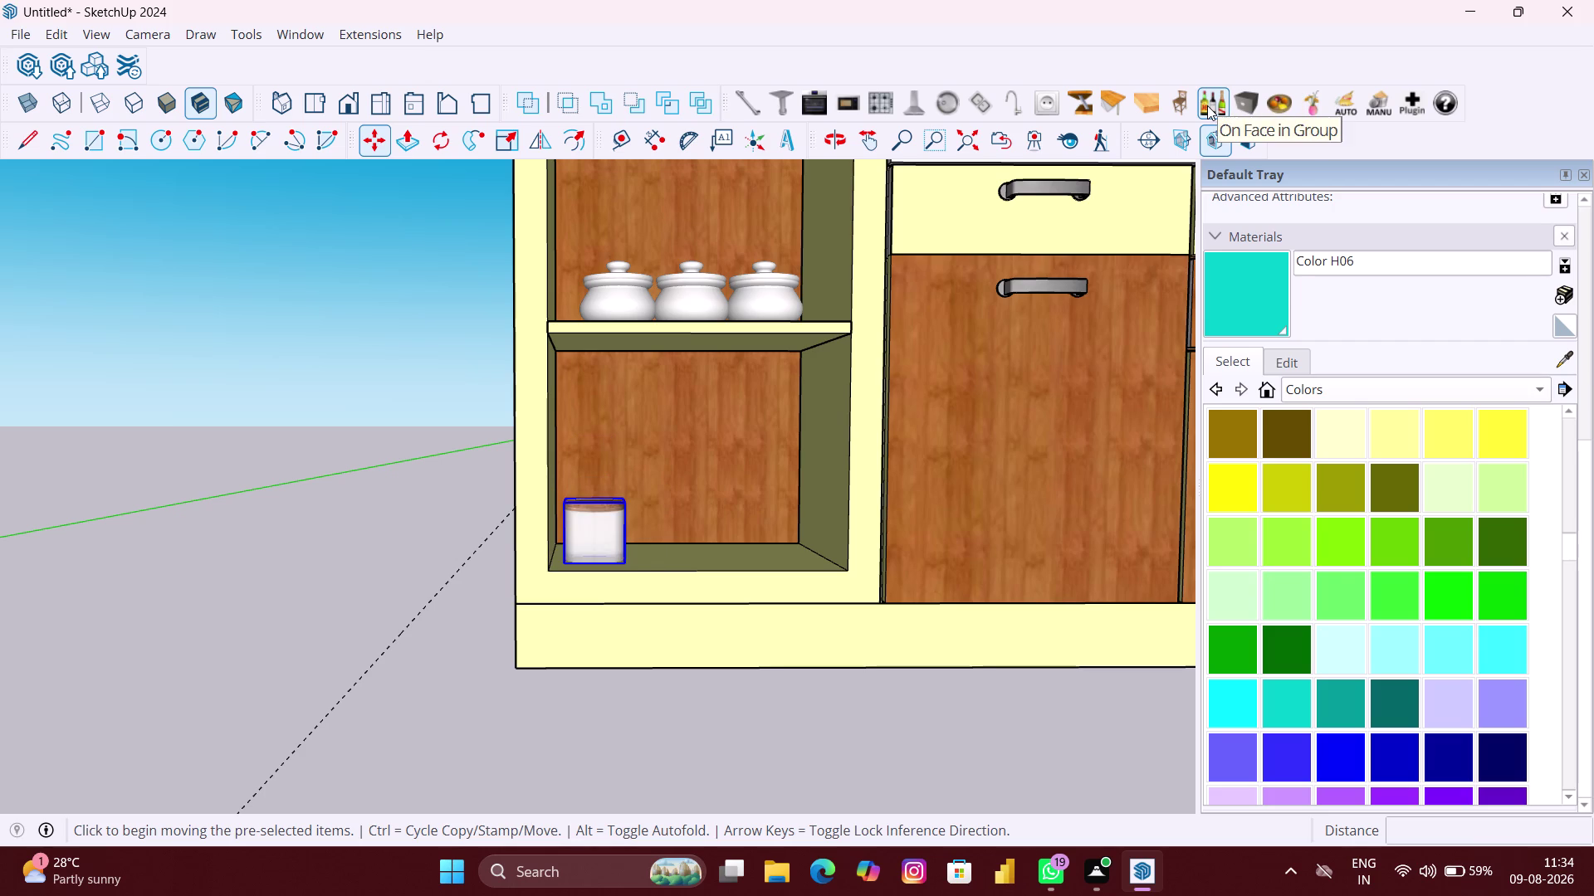
click(1207, 106)
drag(1207, 106, 1214, 111)
click(1224, 122)
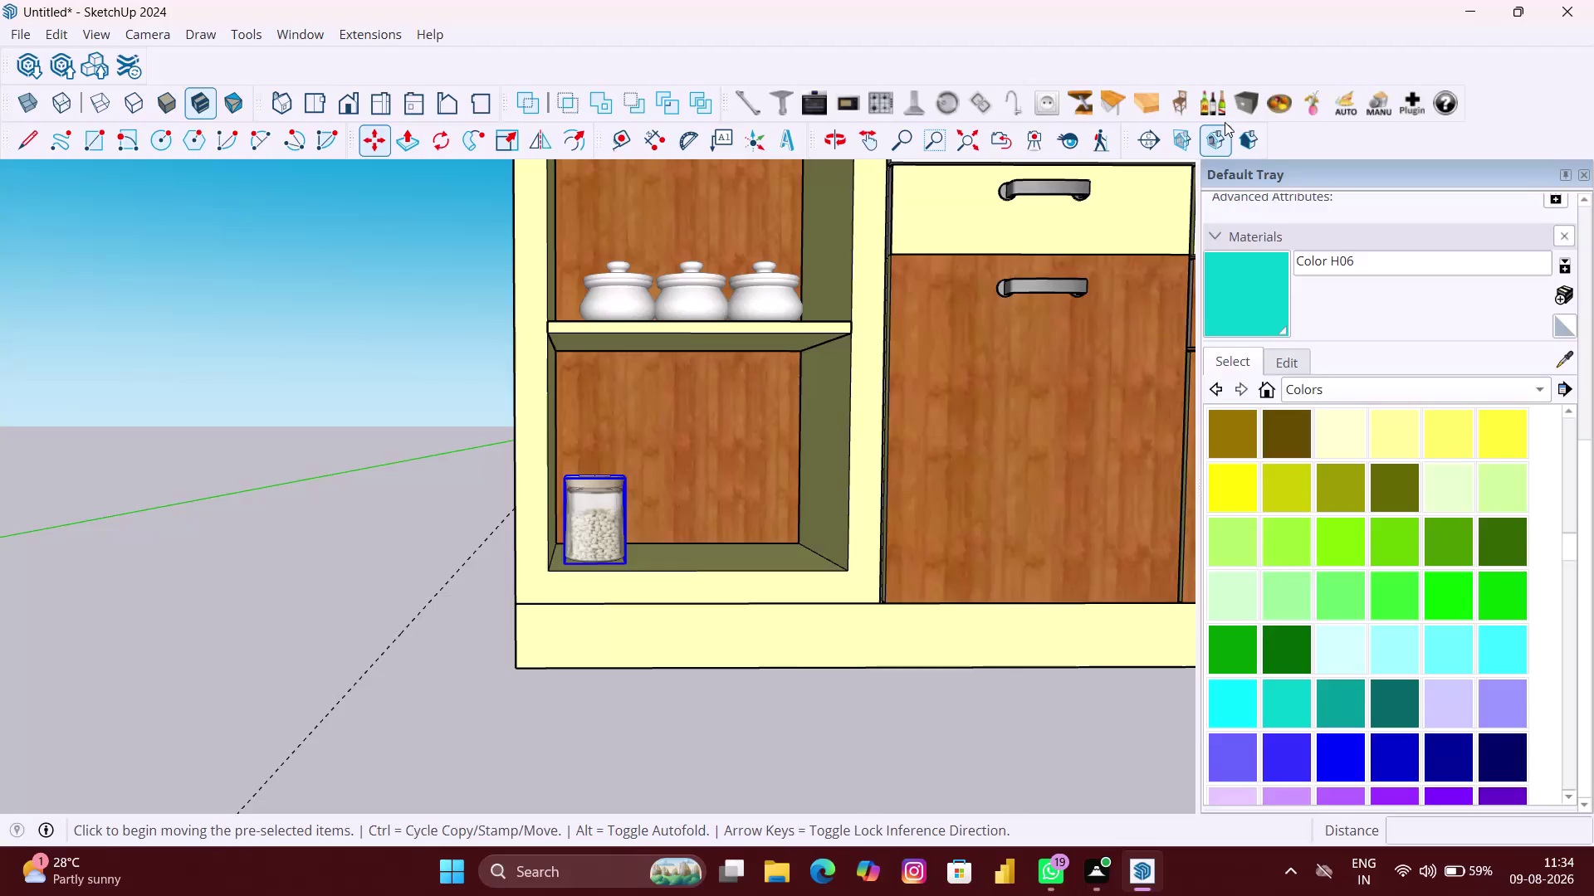
click(1209, 107)
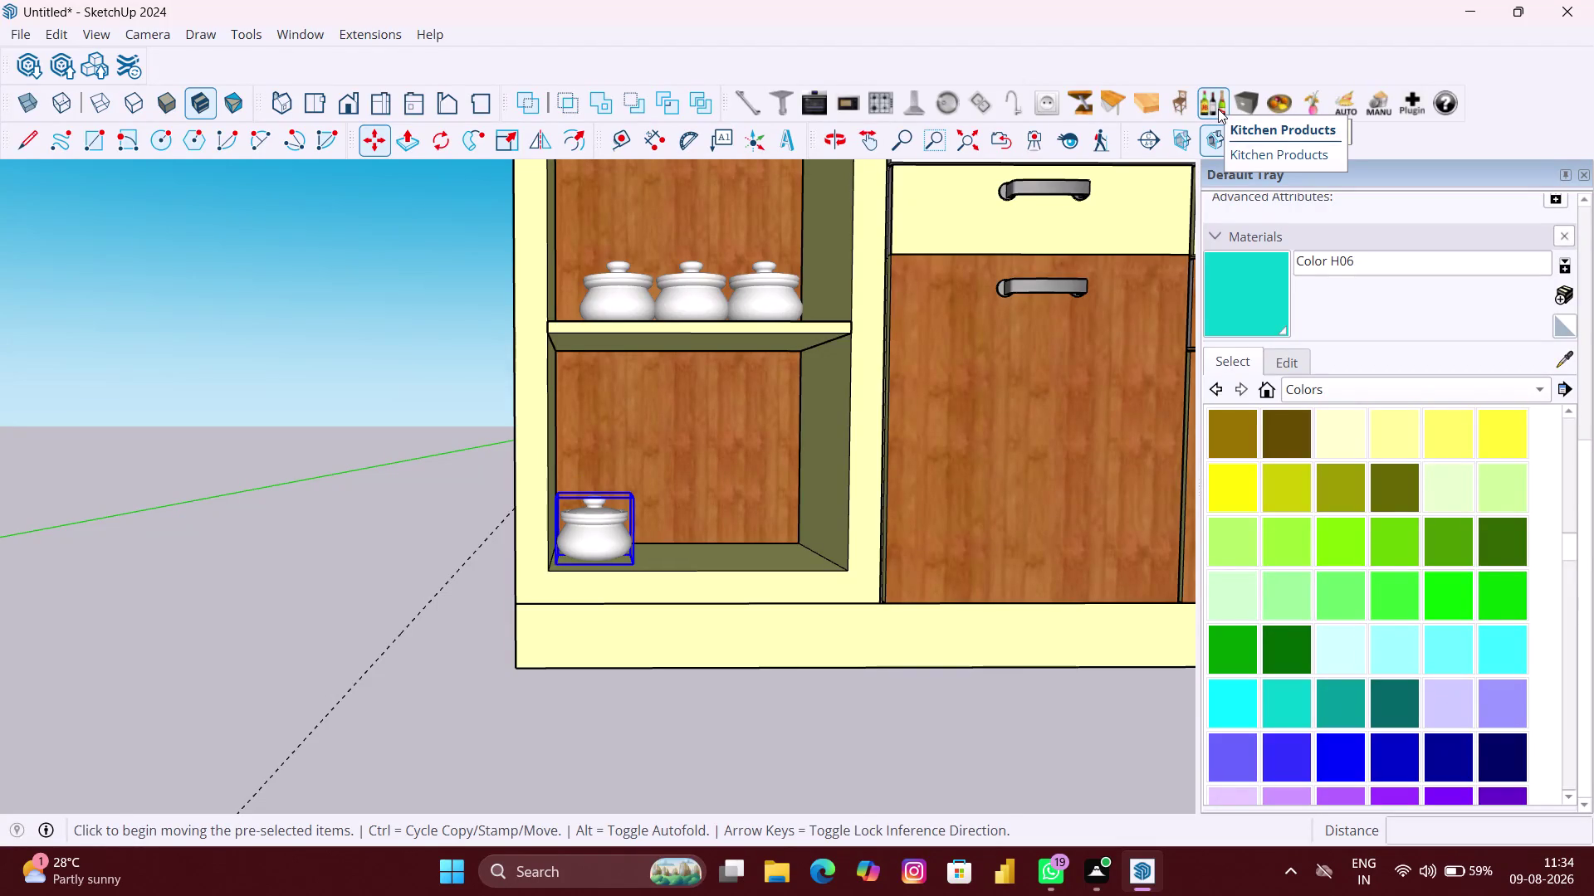
Switch to kitchen storage items and cycle until the glass jar of white grains appears.
click(1218, 109)
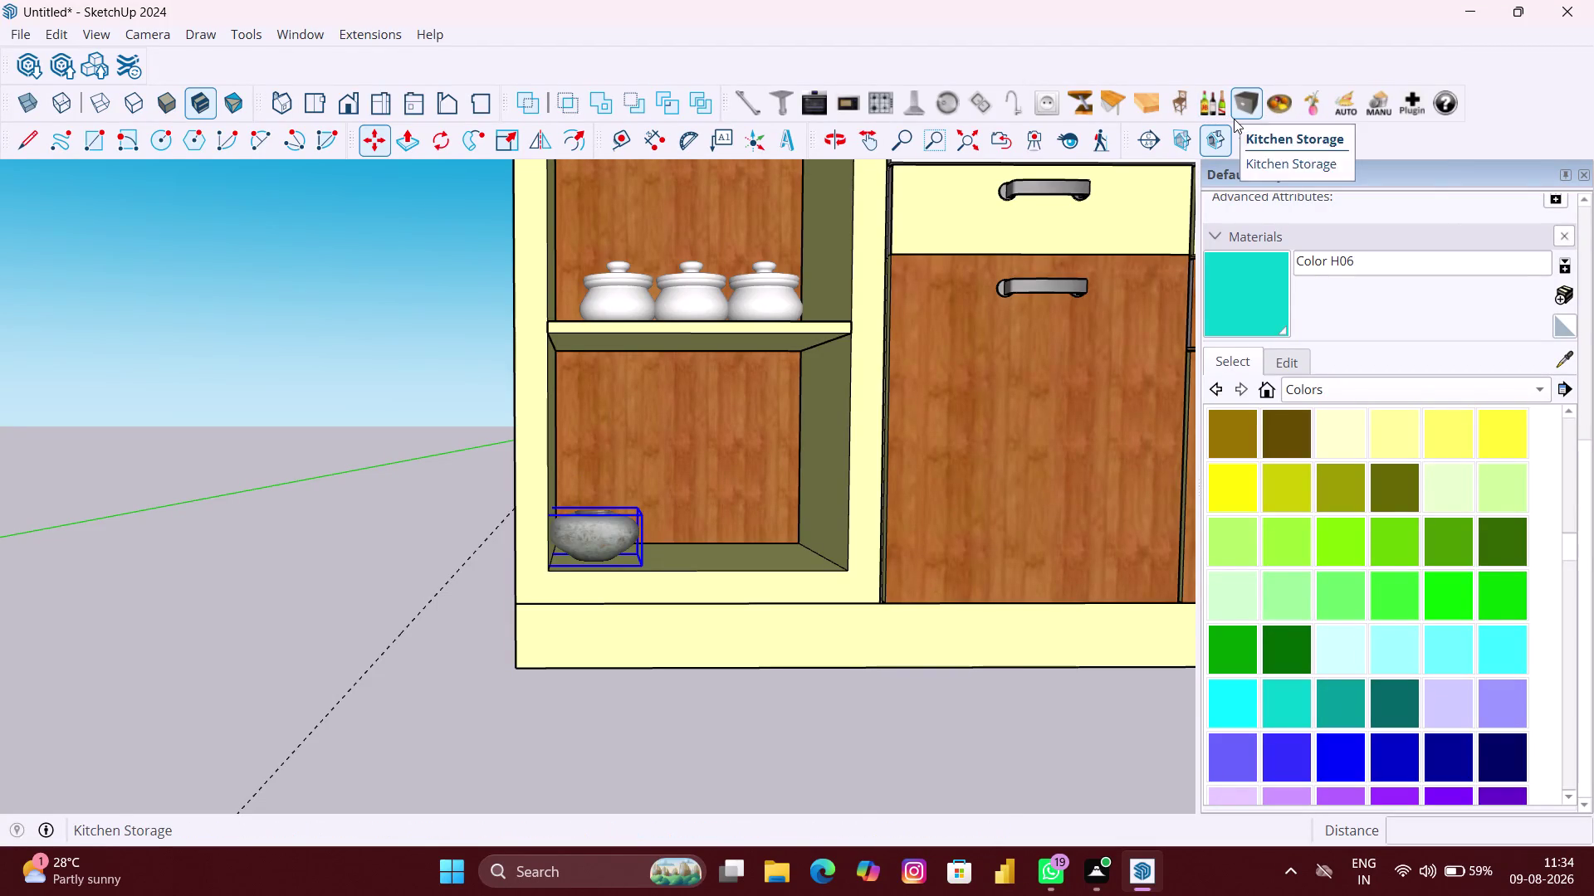
drag(1234, 118, 1241, 126)
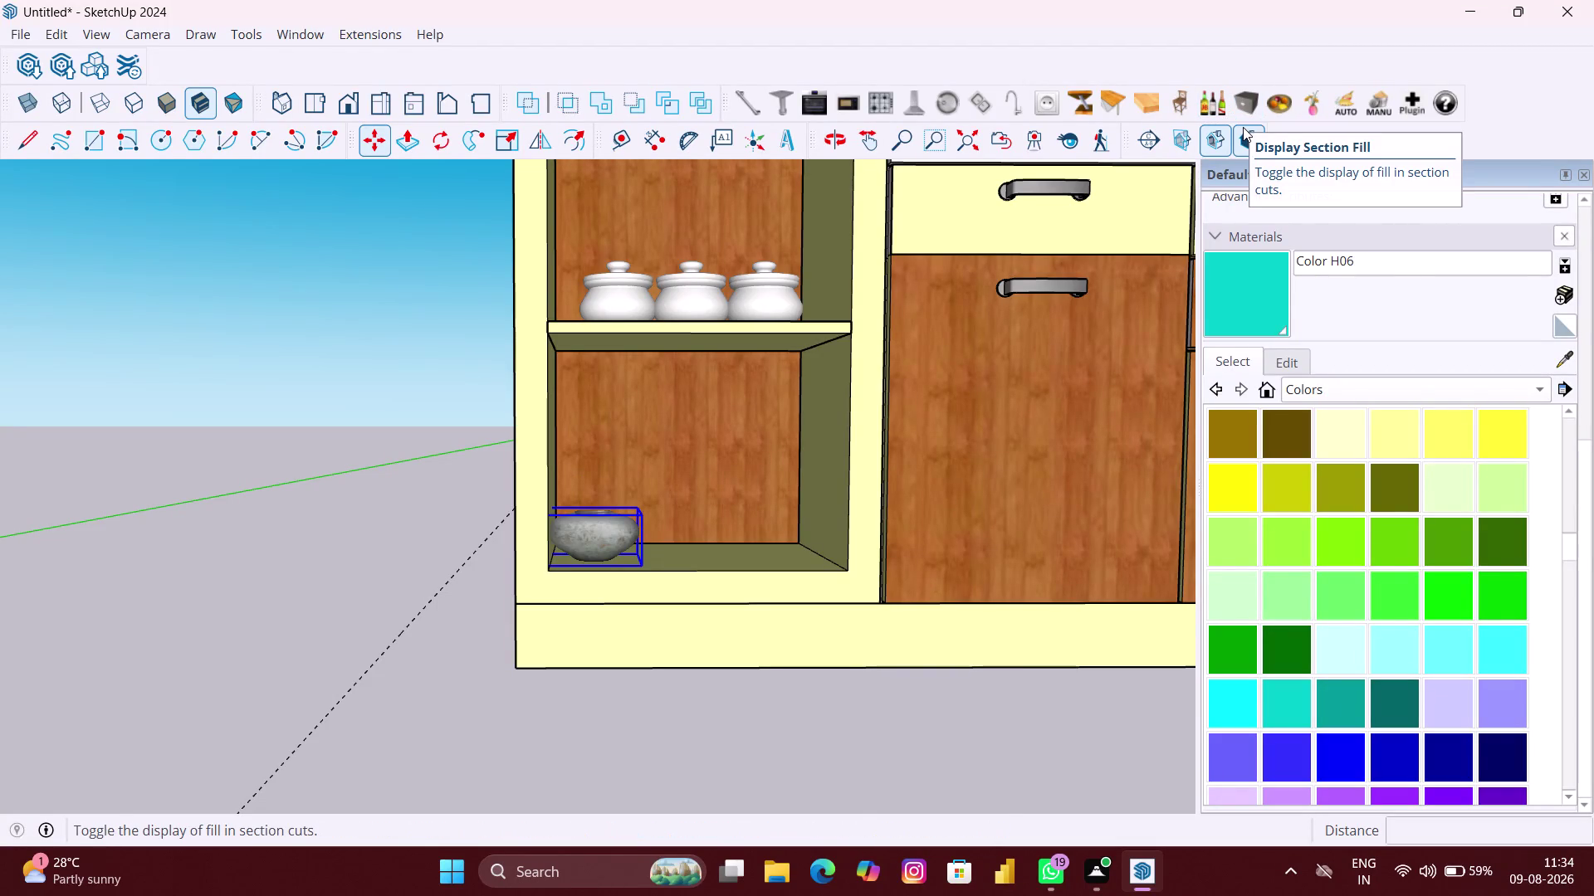
click(1216, 106)
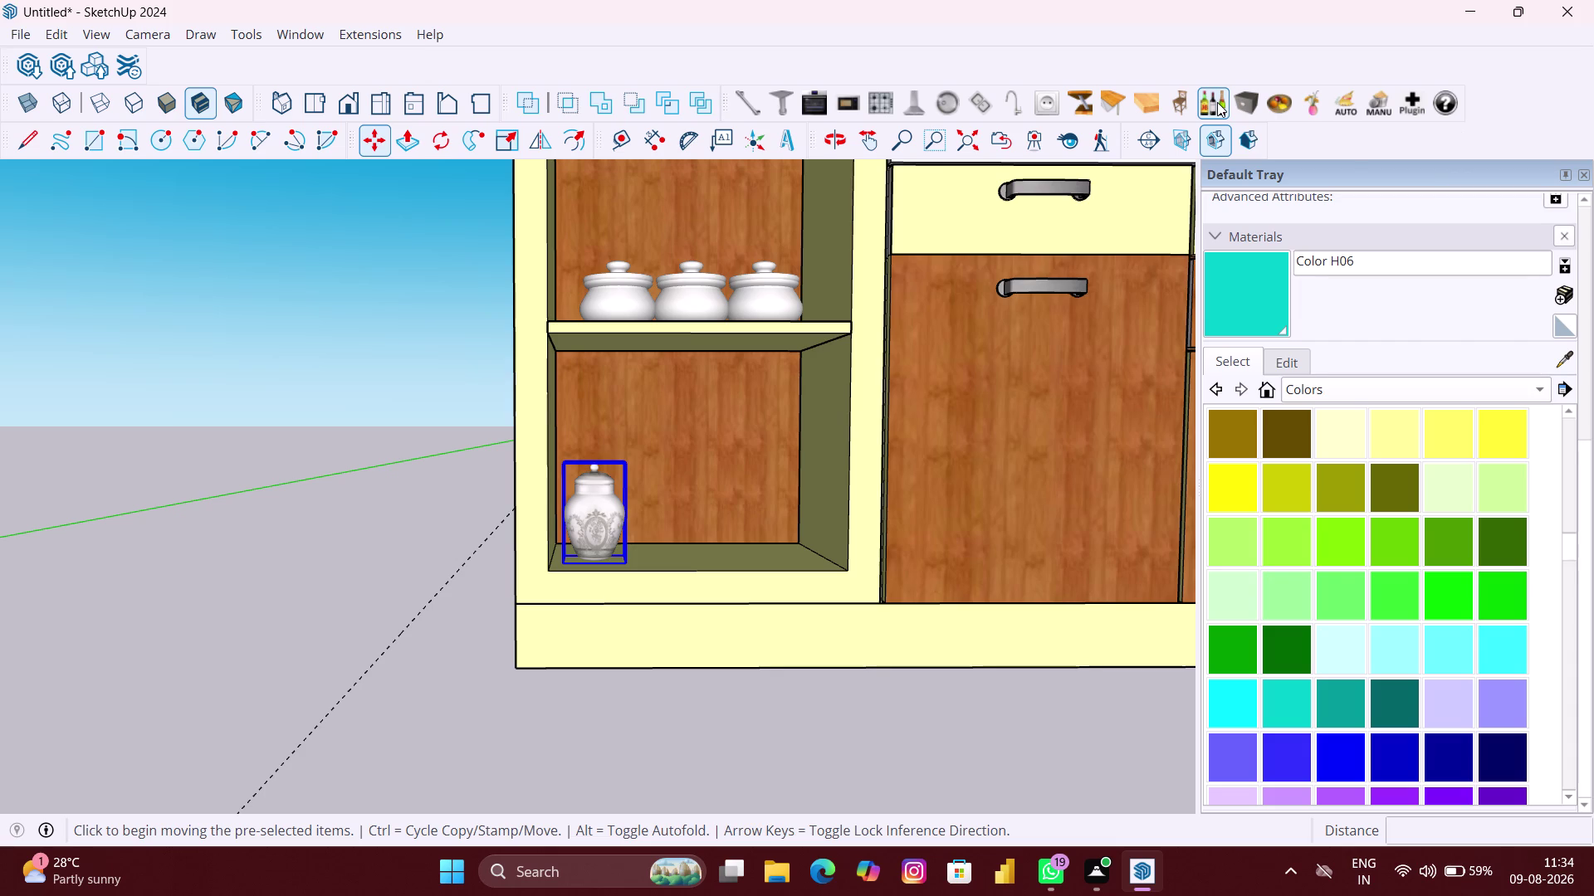
click(1217, 102)
click(1217, 102)
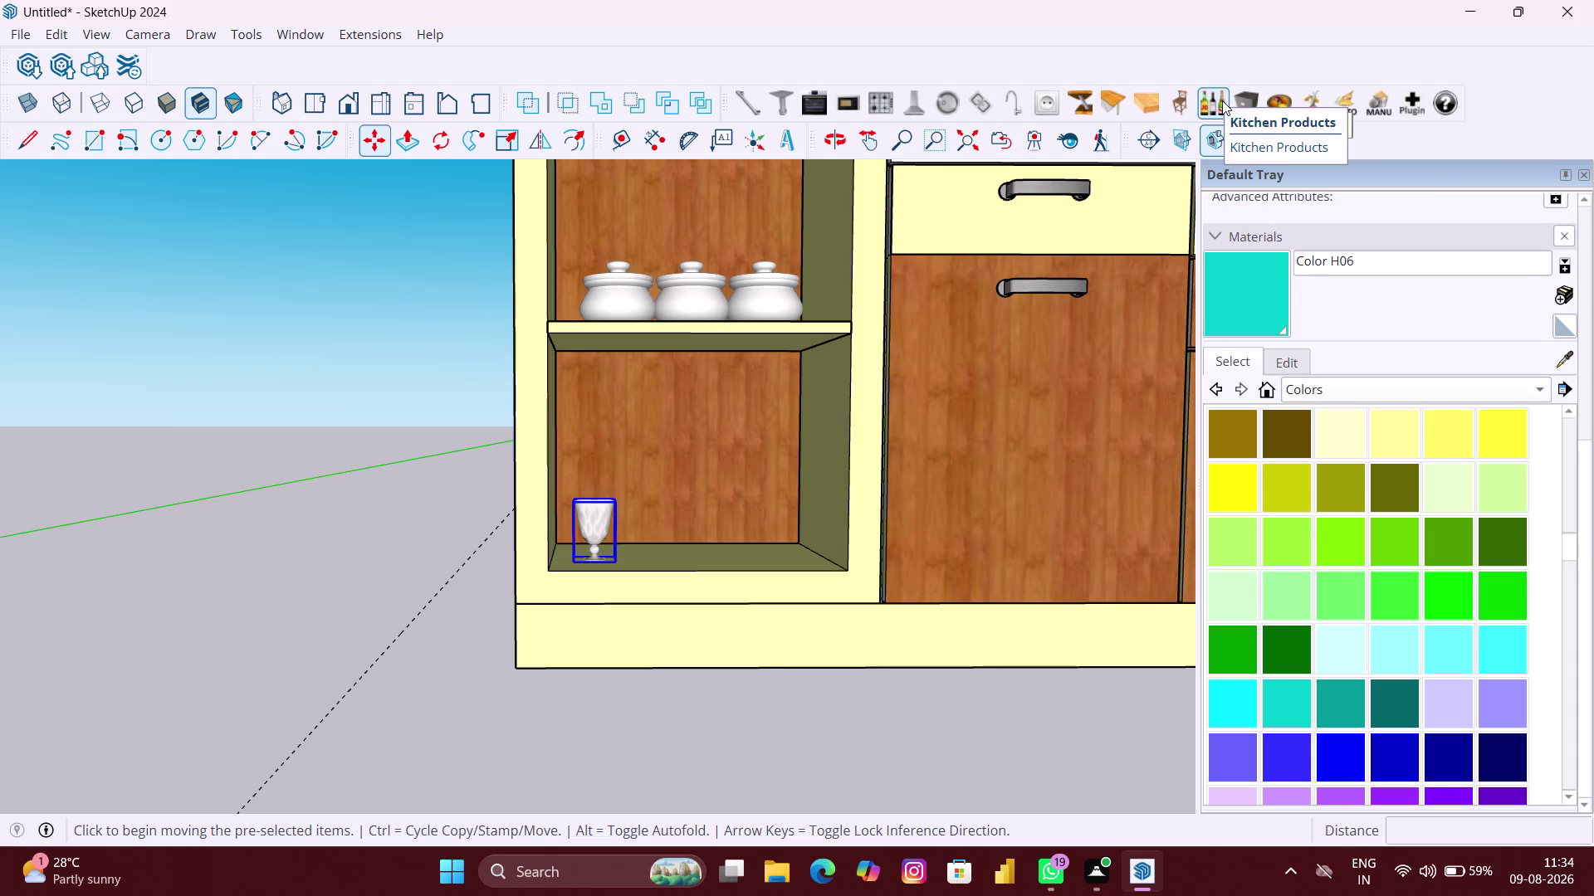
click(1211, 100)
click(1211, 100)
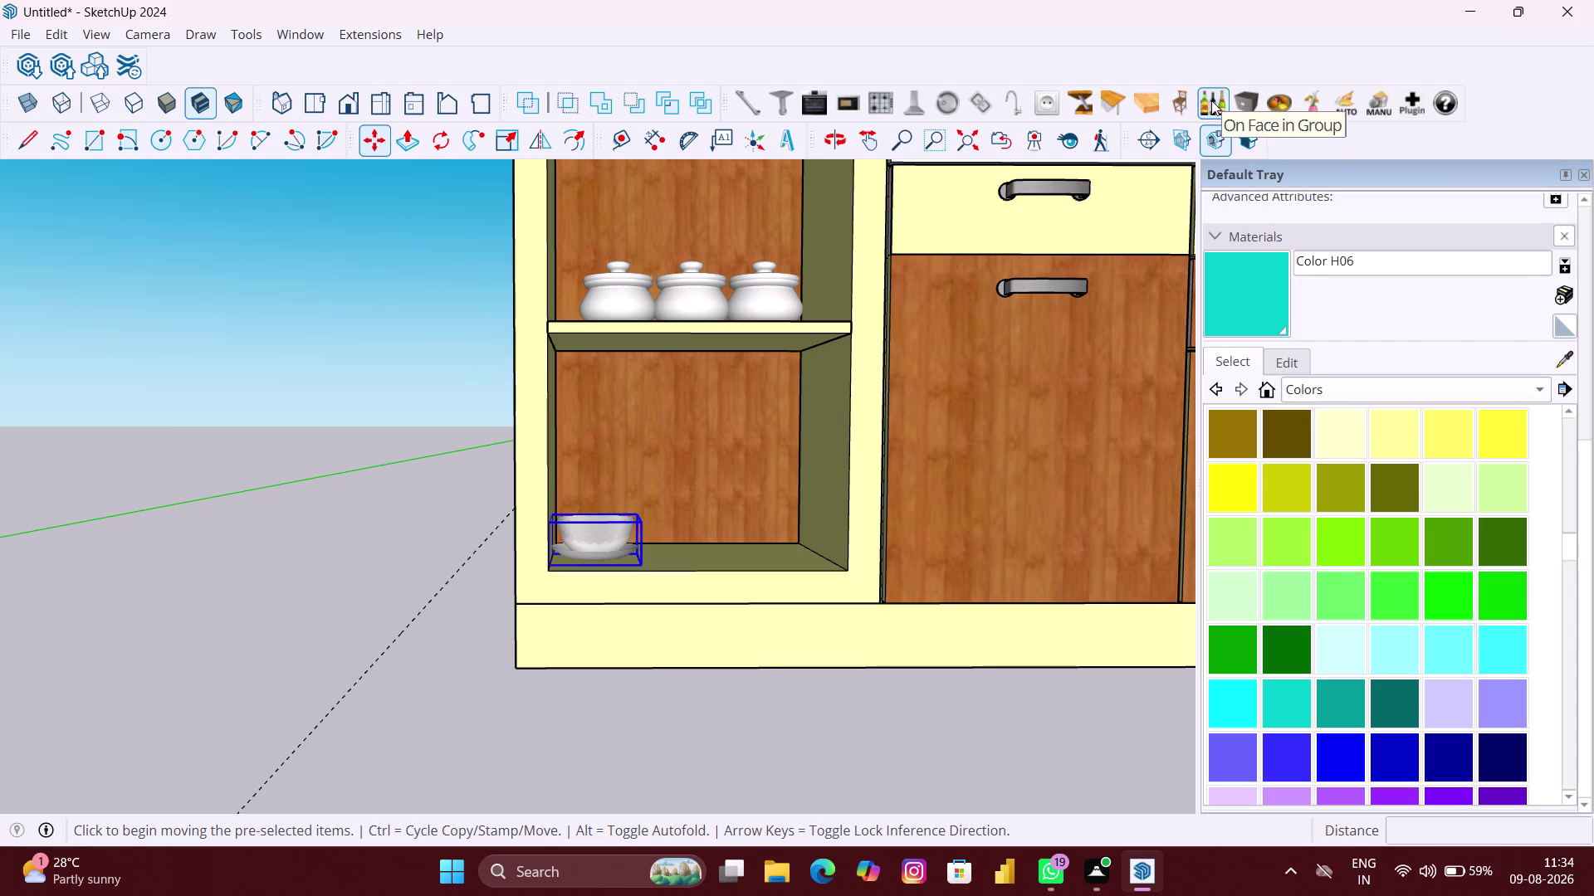
click(1211, 100)
click(1211, 100)
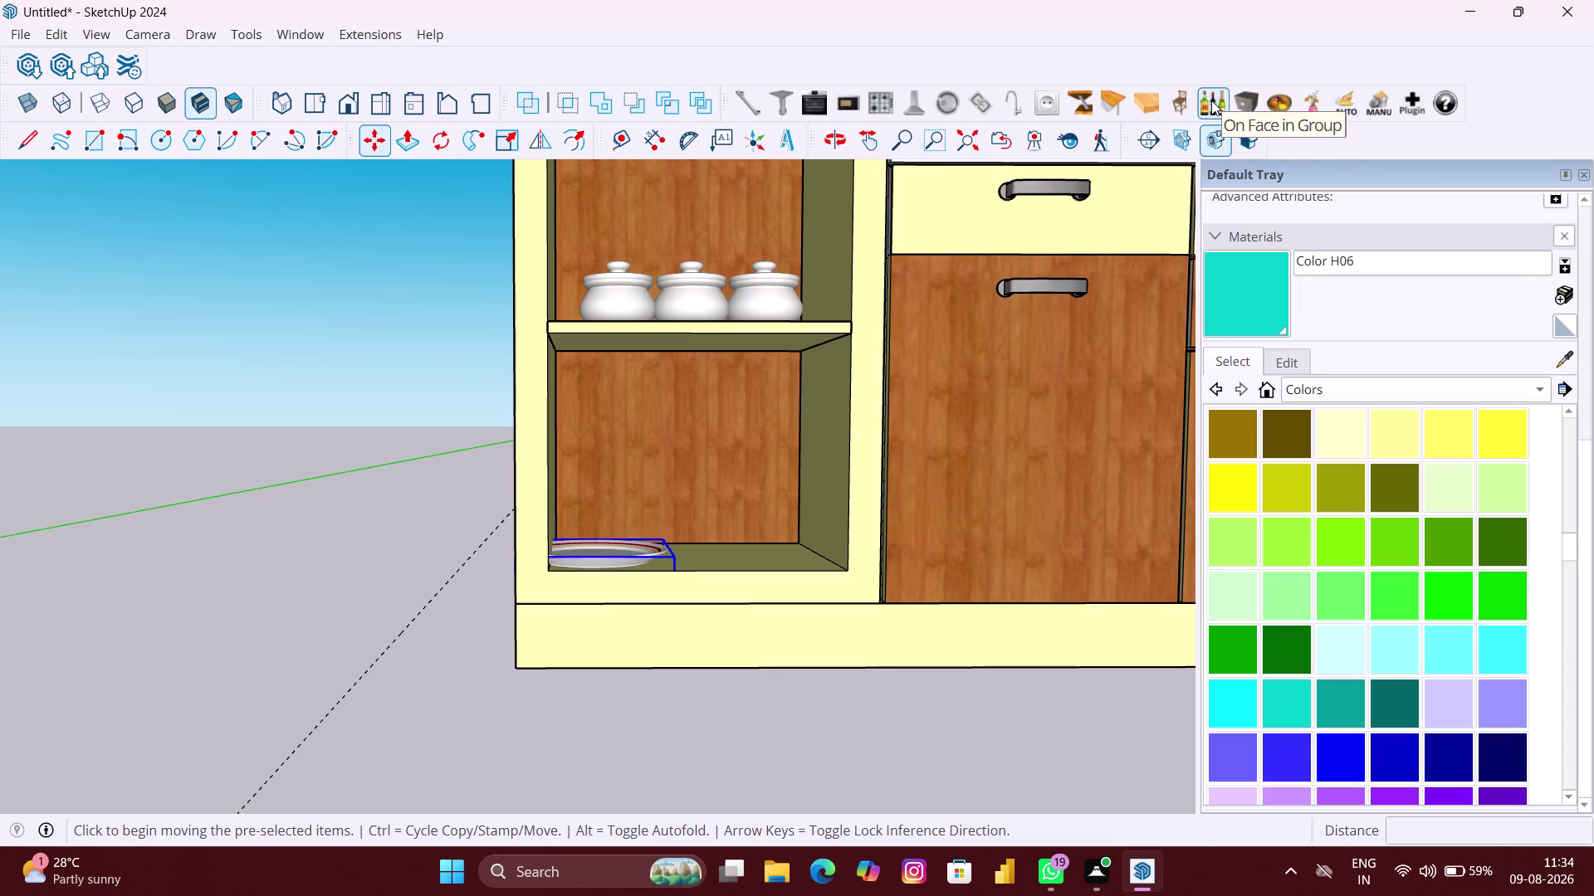
click(1211, 100)
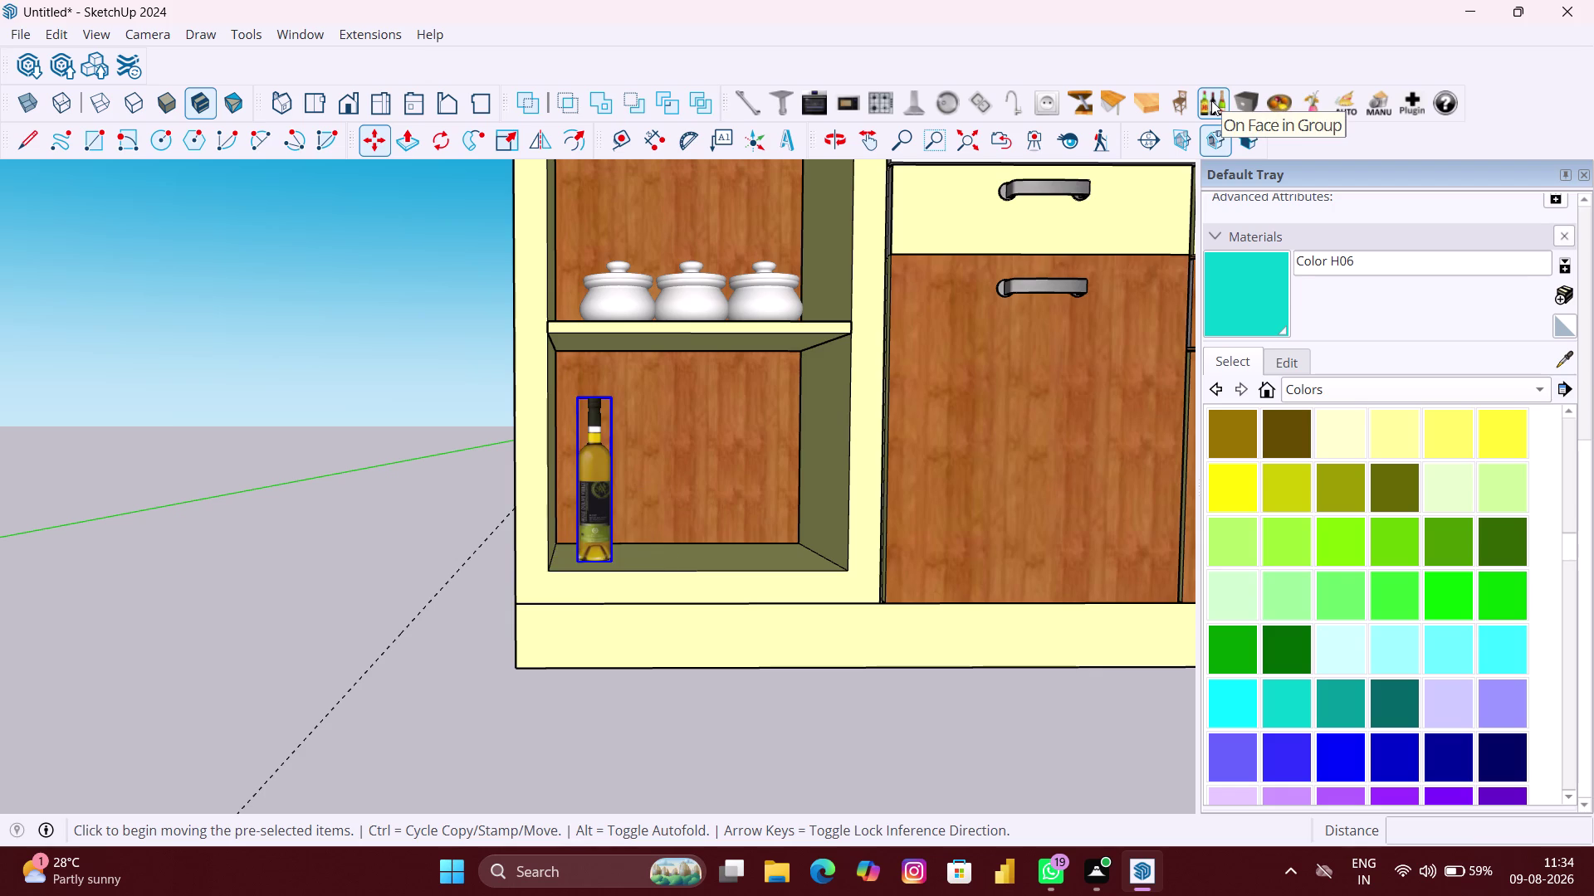
click(1211, 100)
click(1211, 100)
click(1211, 101)
click(1211, 101)
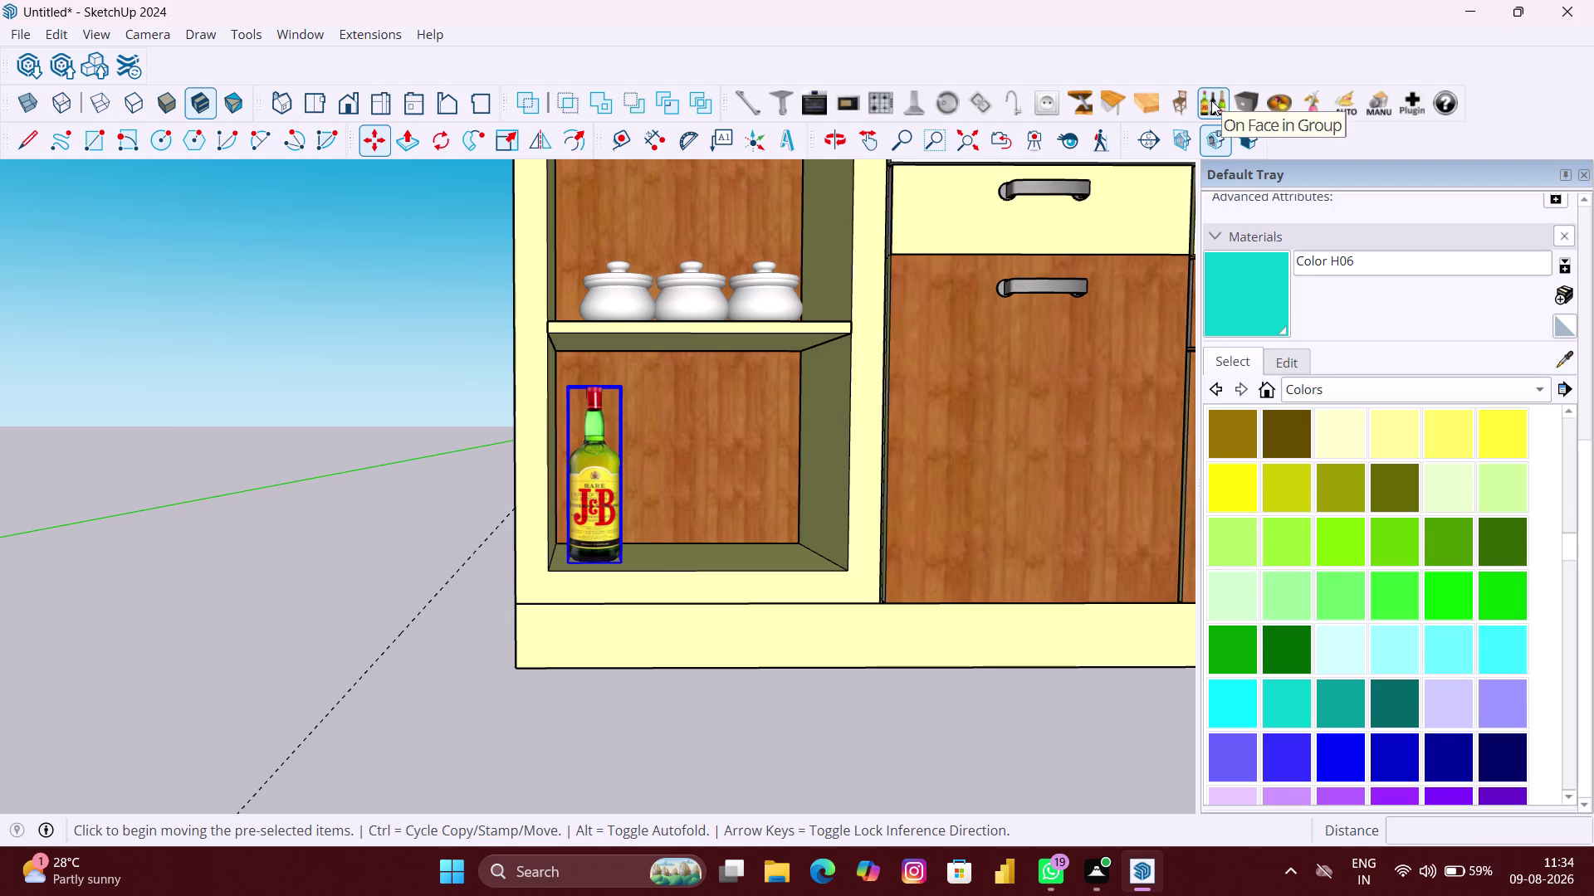
click(1211, 101)
click(1211, 100)
click(1211, 100)
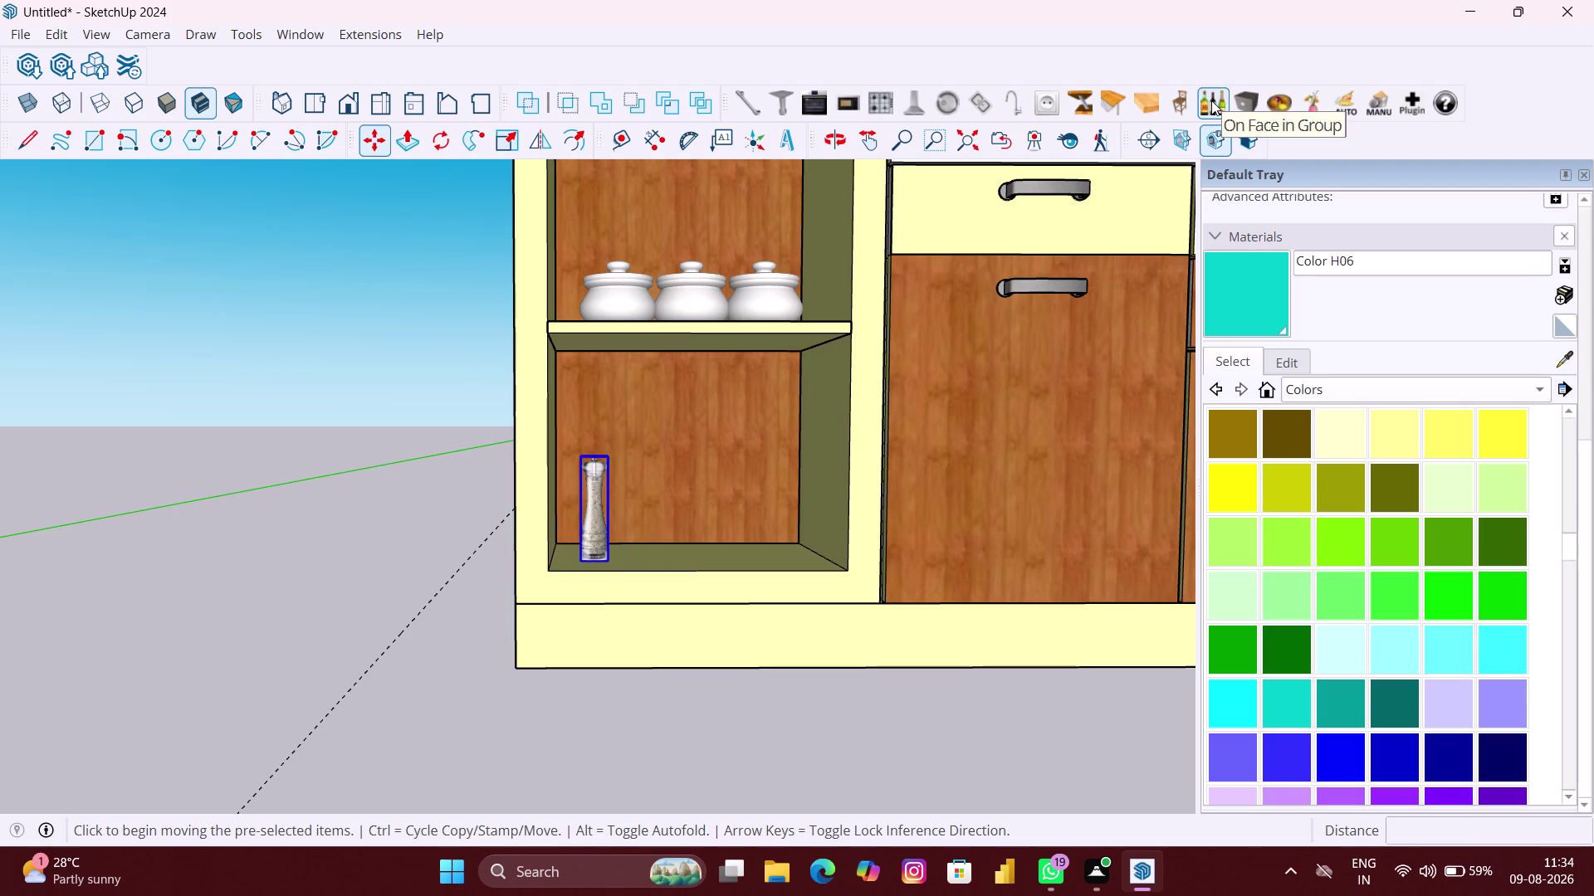
click(1211, 100)
click(1211, 100)
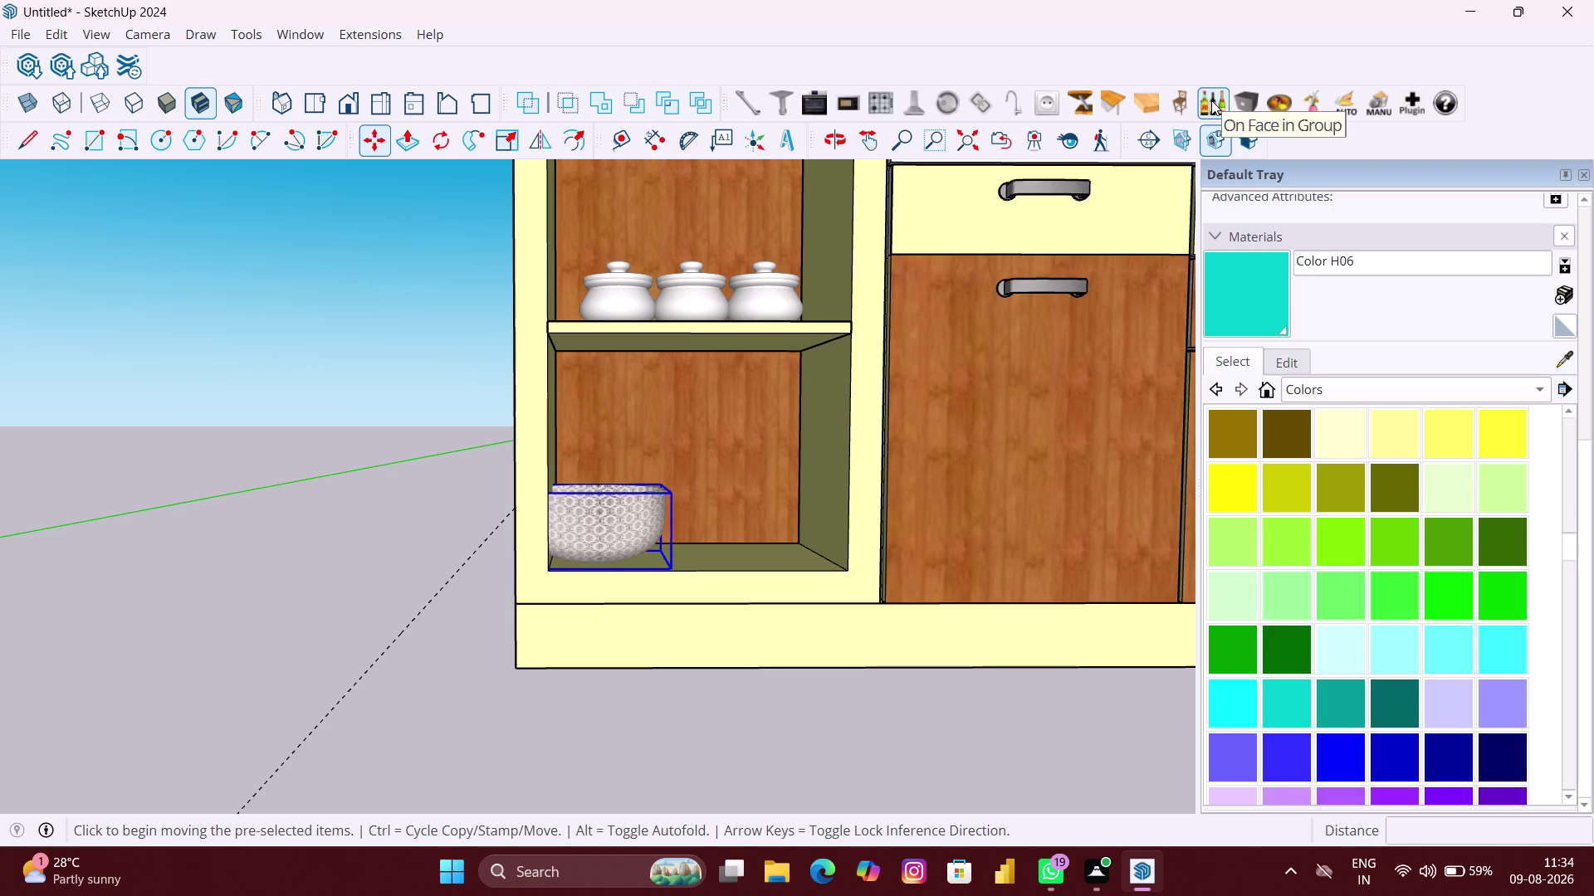
click(1211, 101)
click(1211, 100)
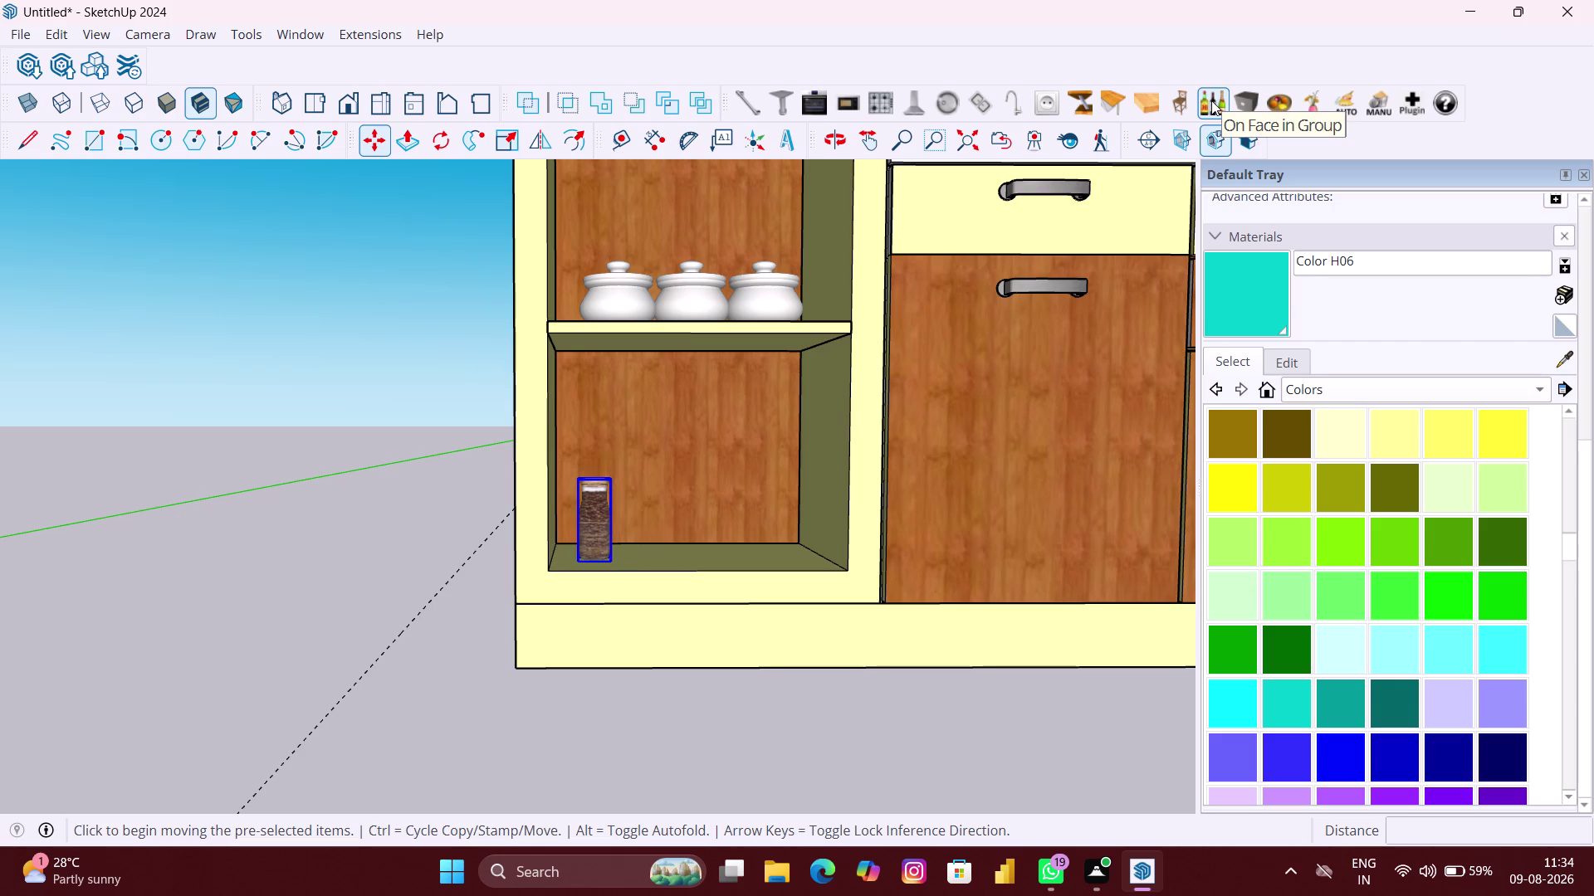
click(1211, 100)
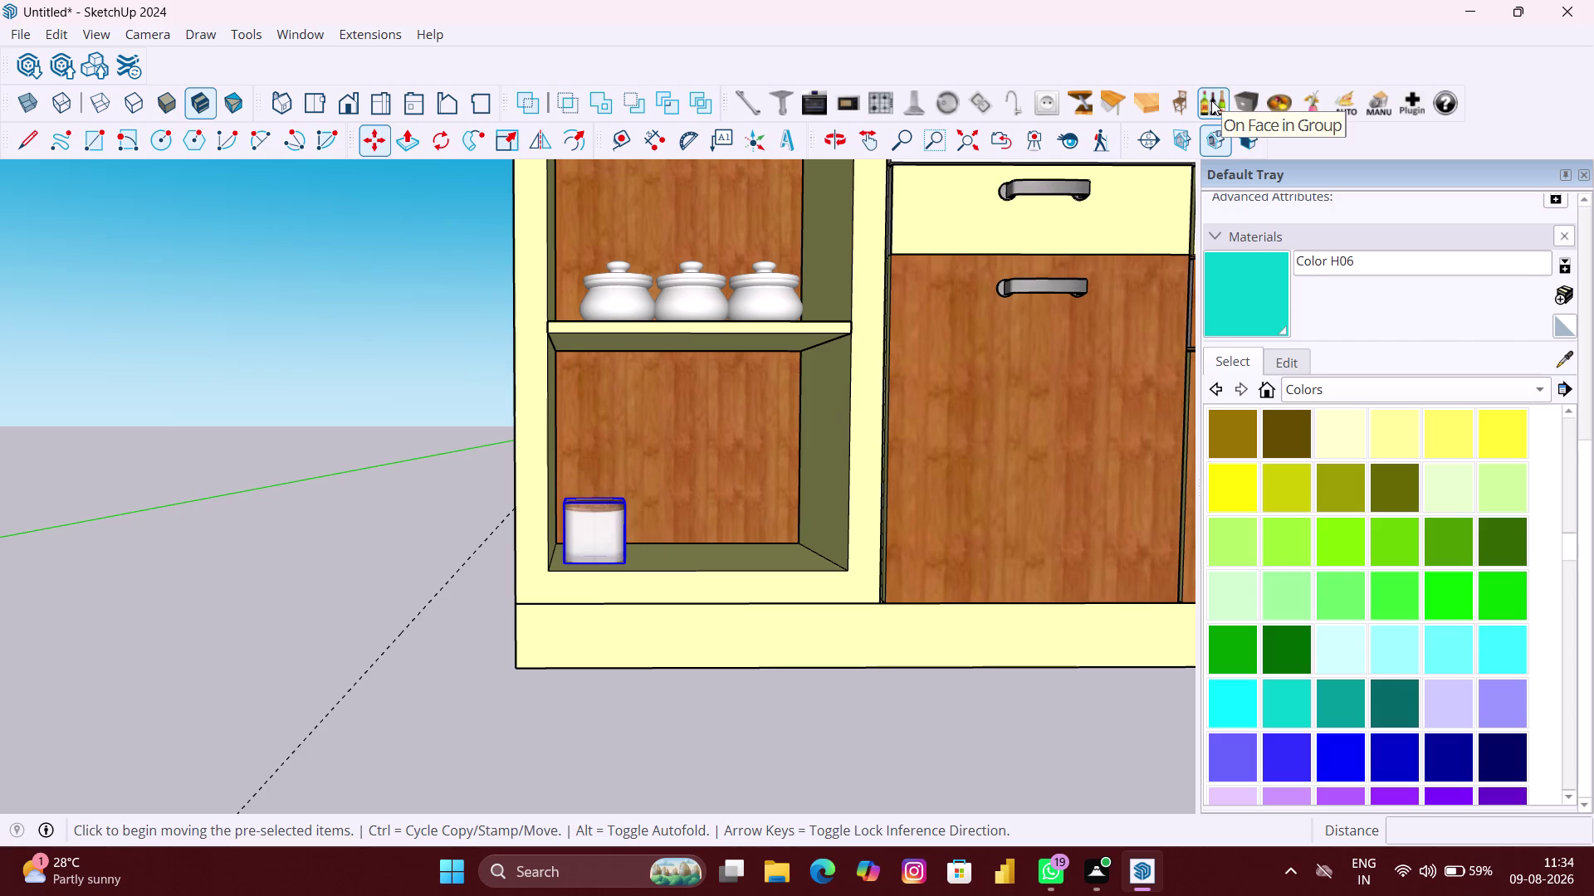
click(1211, 100)
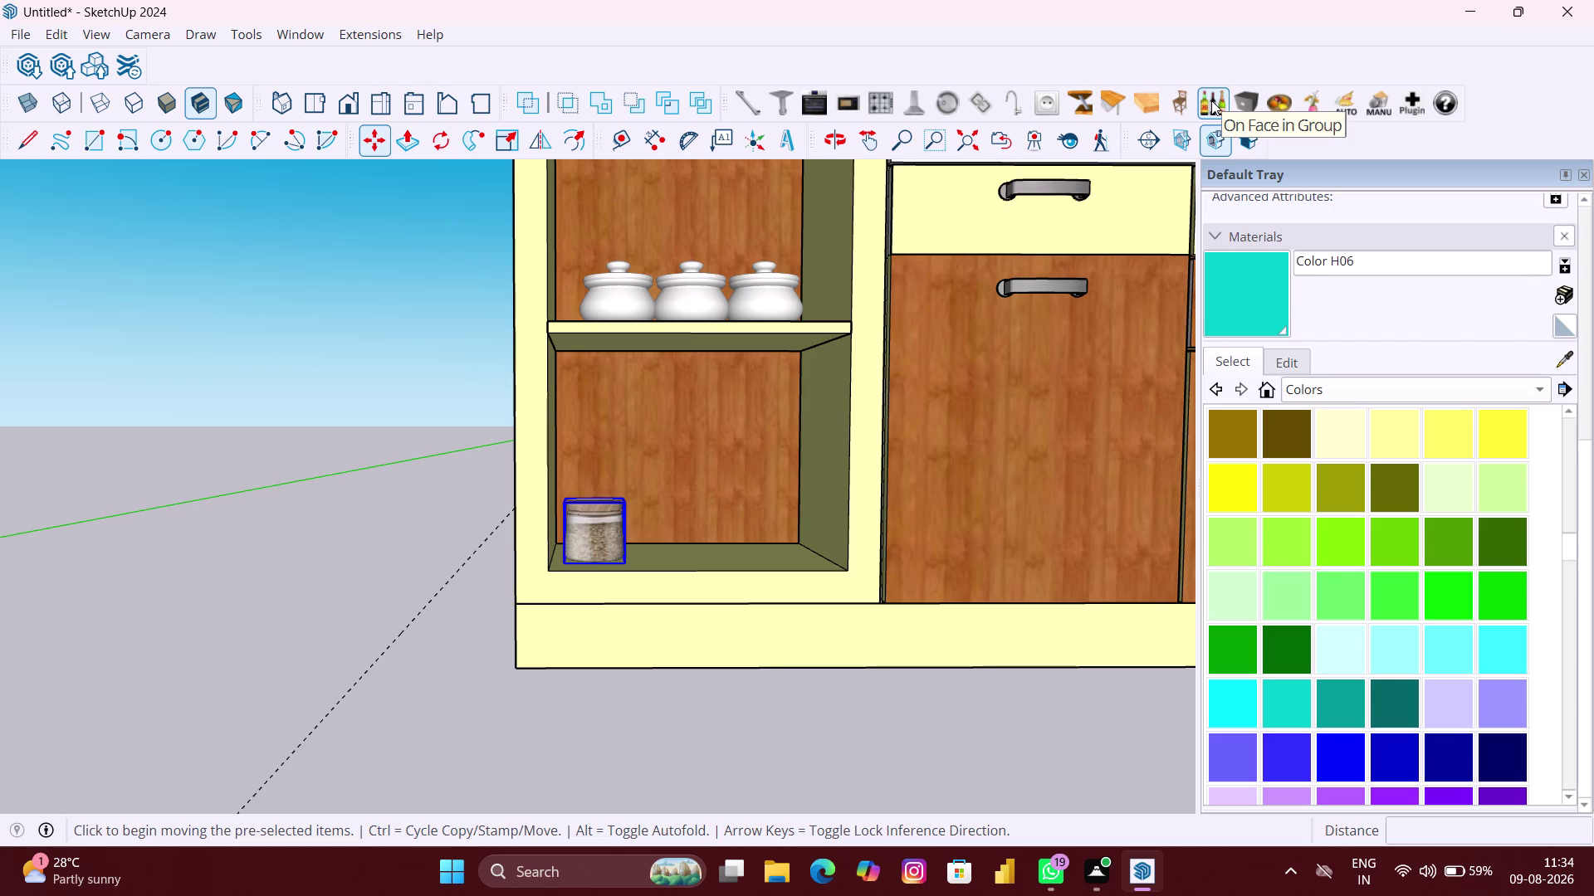
click(1211, 100)
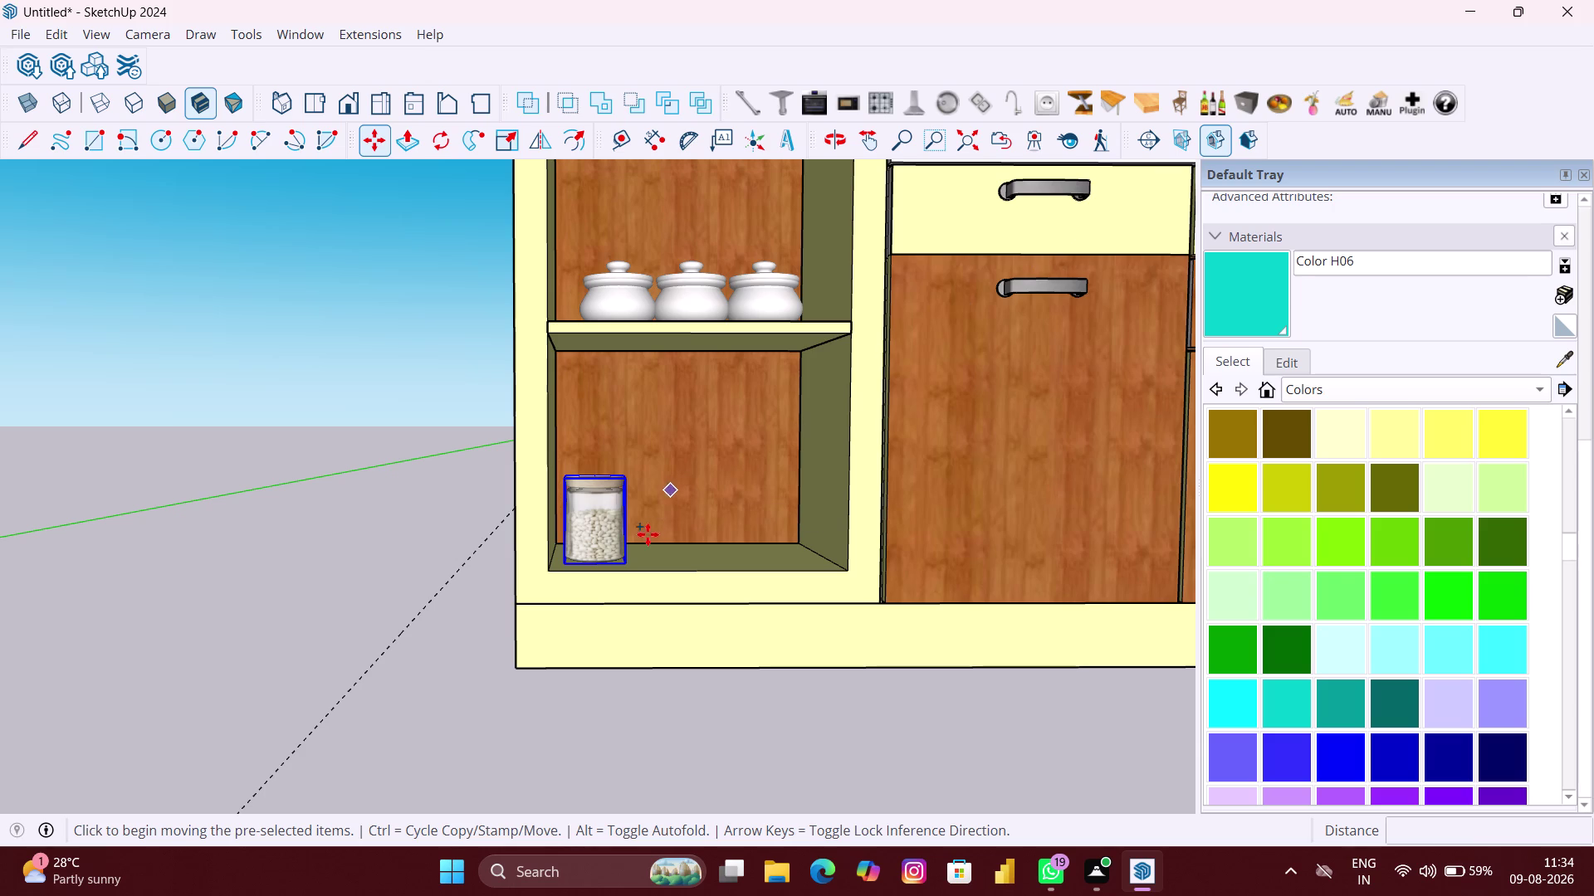
click(568, 564)
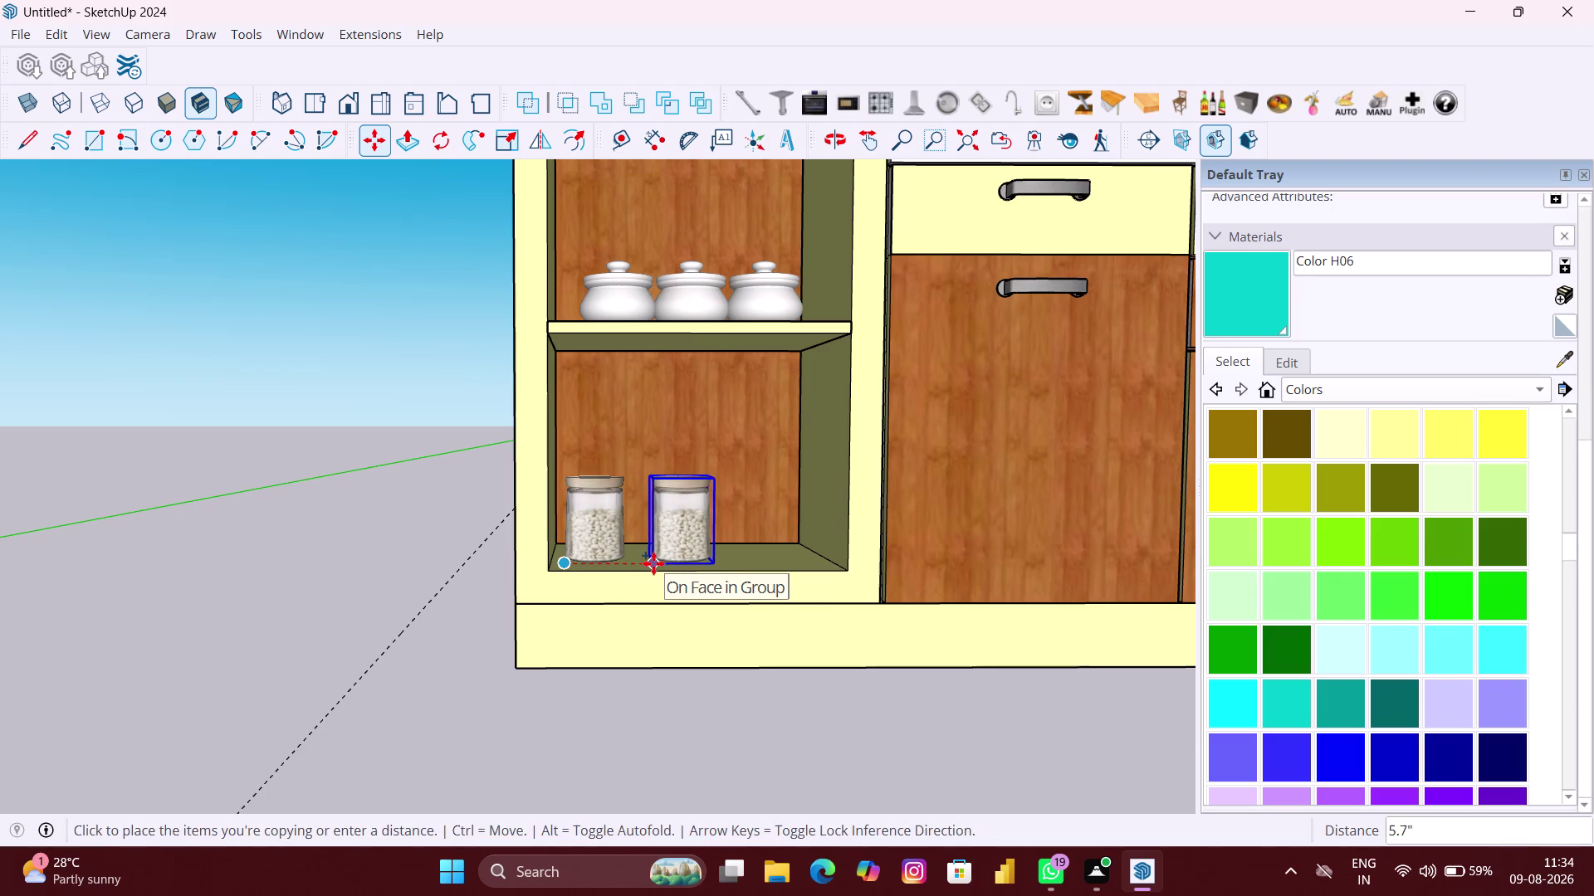
Copy the storage jar to the right with *2 for three jars in a row.
click(653, 564)
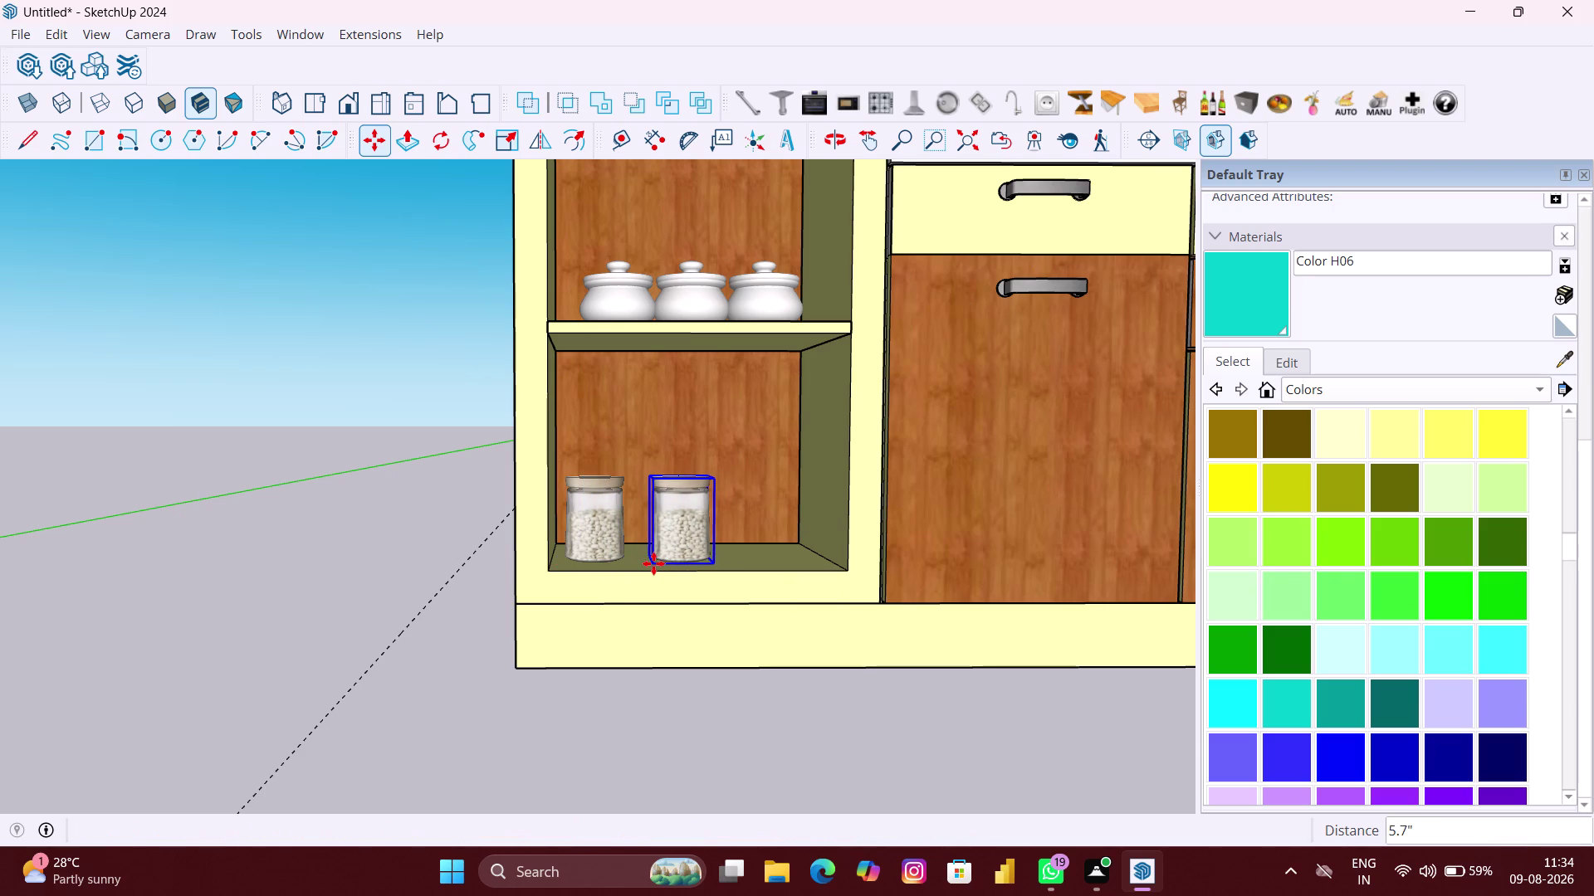
text(*2)
key(Return)
scroll(down, 3)
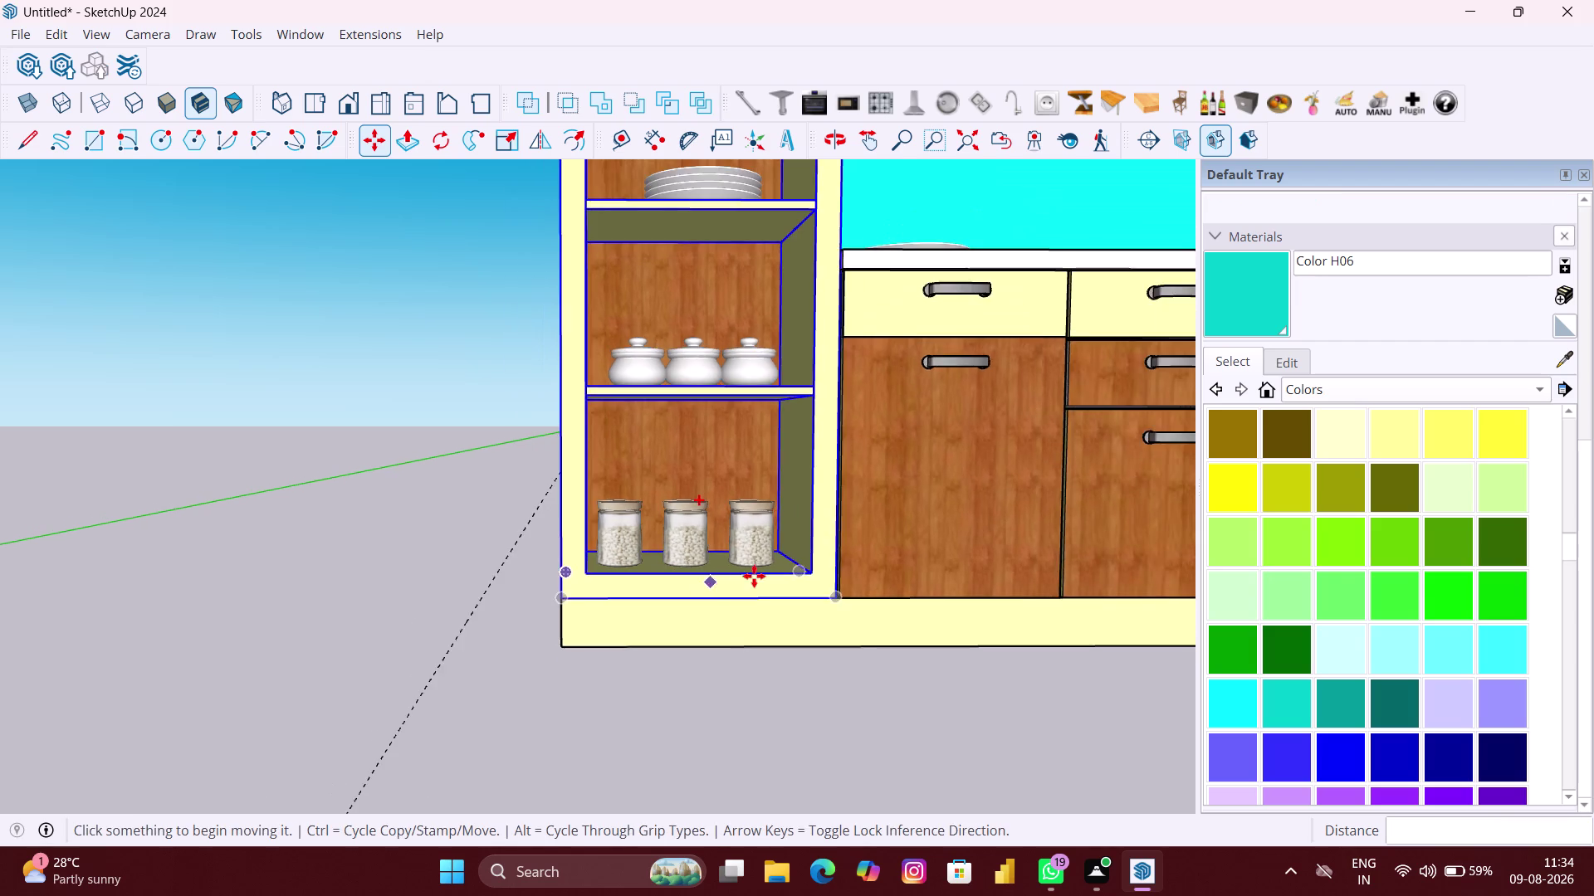
scroll(down, 3)
key(space)
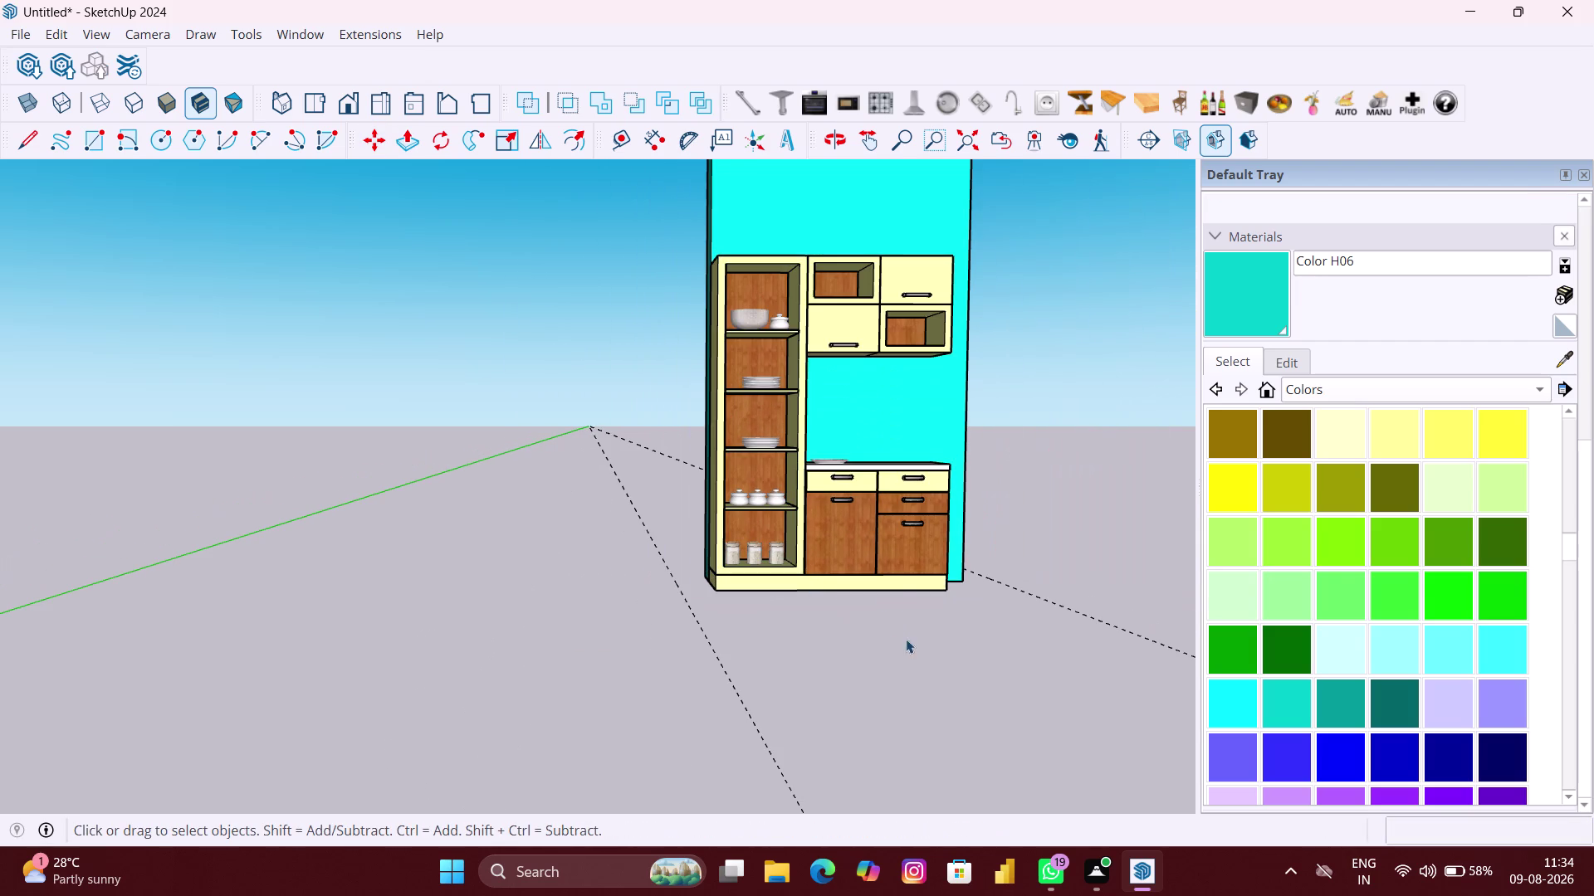
Orbit and zoom out to face the whole stocked crockery unit.
middle_drag(952, 372, 809, 396)
middle_drag(1031, 391, 945, 424)
scroll(up, 3)
middle_drag(879, 389, 793, 420)
scroll(up, 3)
middle_drag(804, 362, 834, 366)
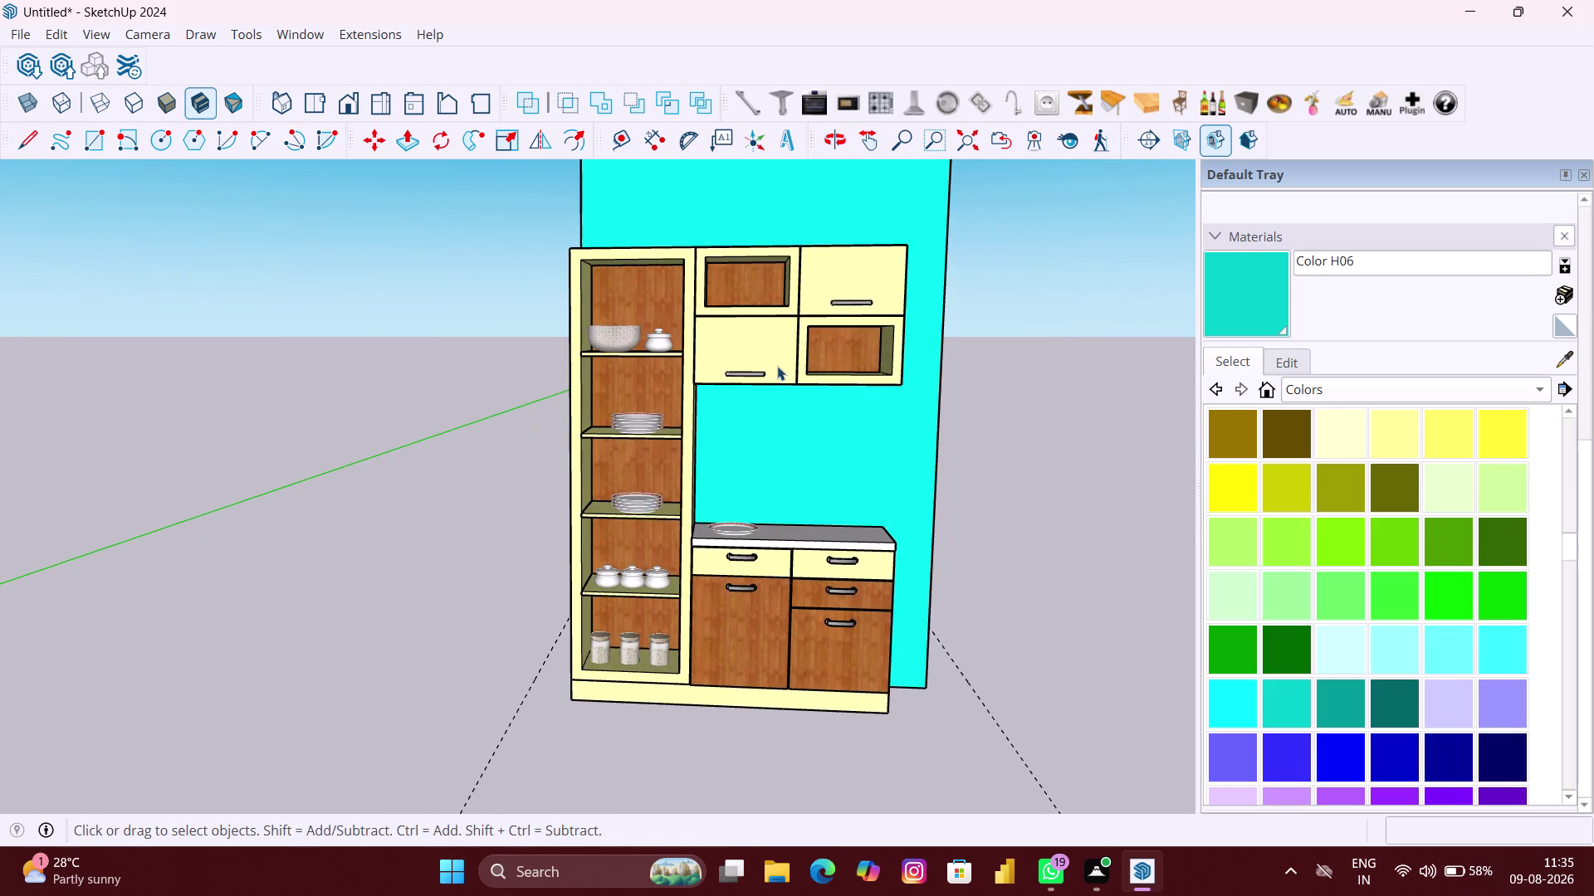
scroll(up, 3)
middle_drag(779, 296, 775, 371)
scroll(up, 3)
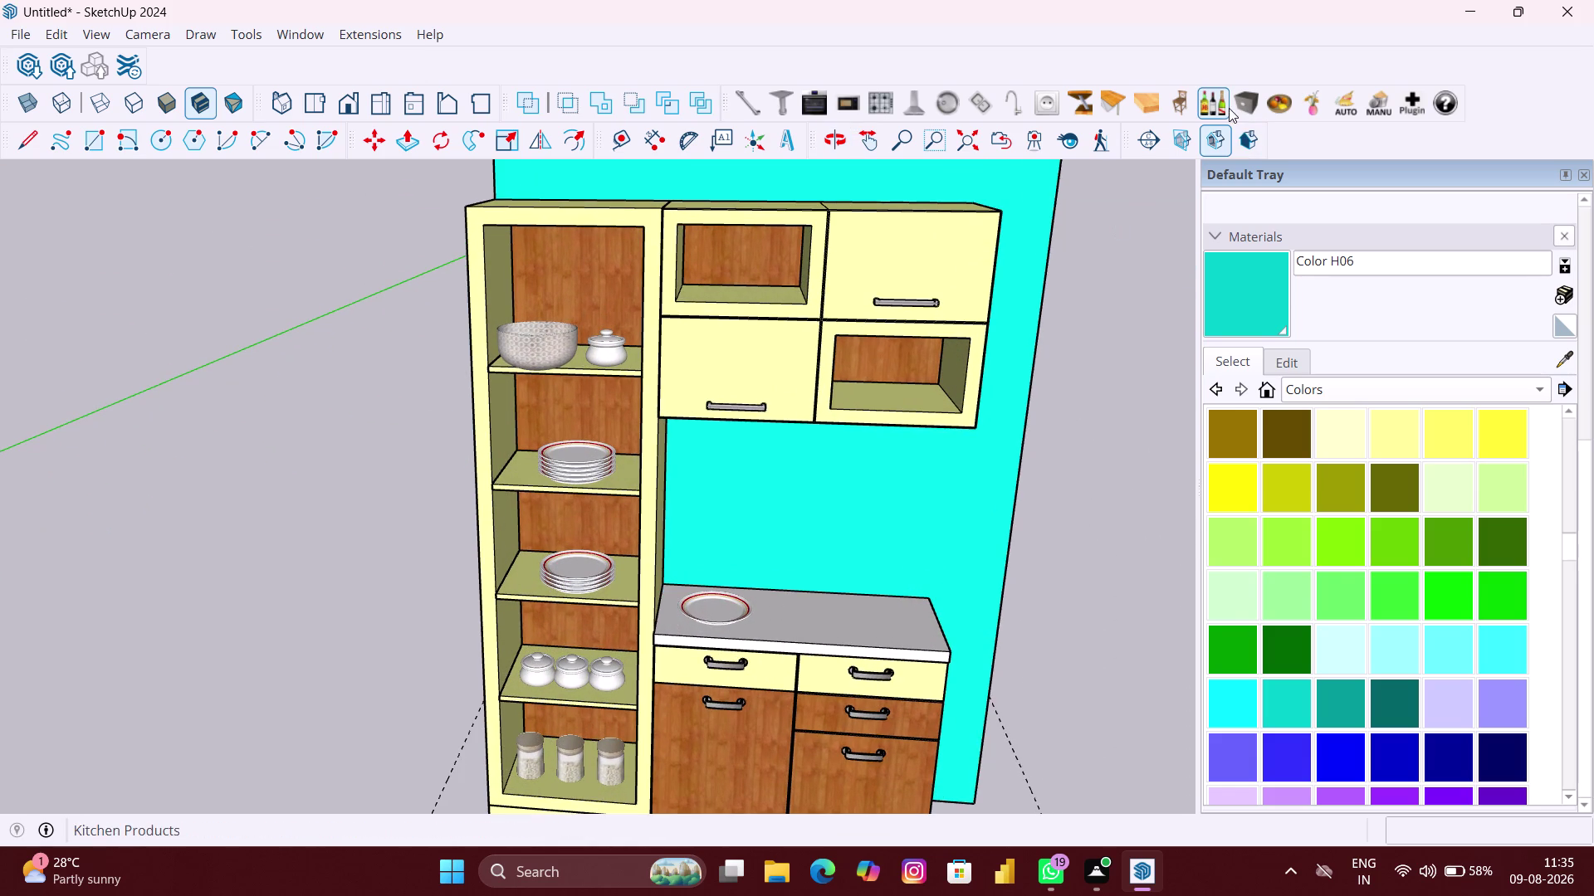
Place a yellow olive oil bottle in the cabinet's upper middle open compartment.
click(1223, 105)
scroll(up, 3)
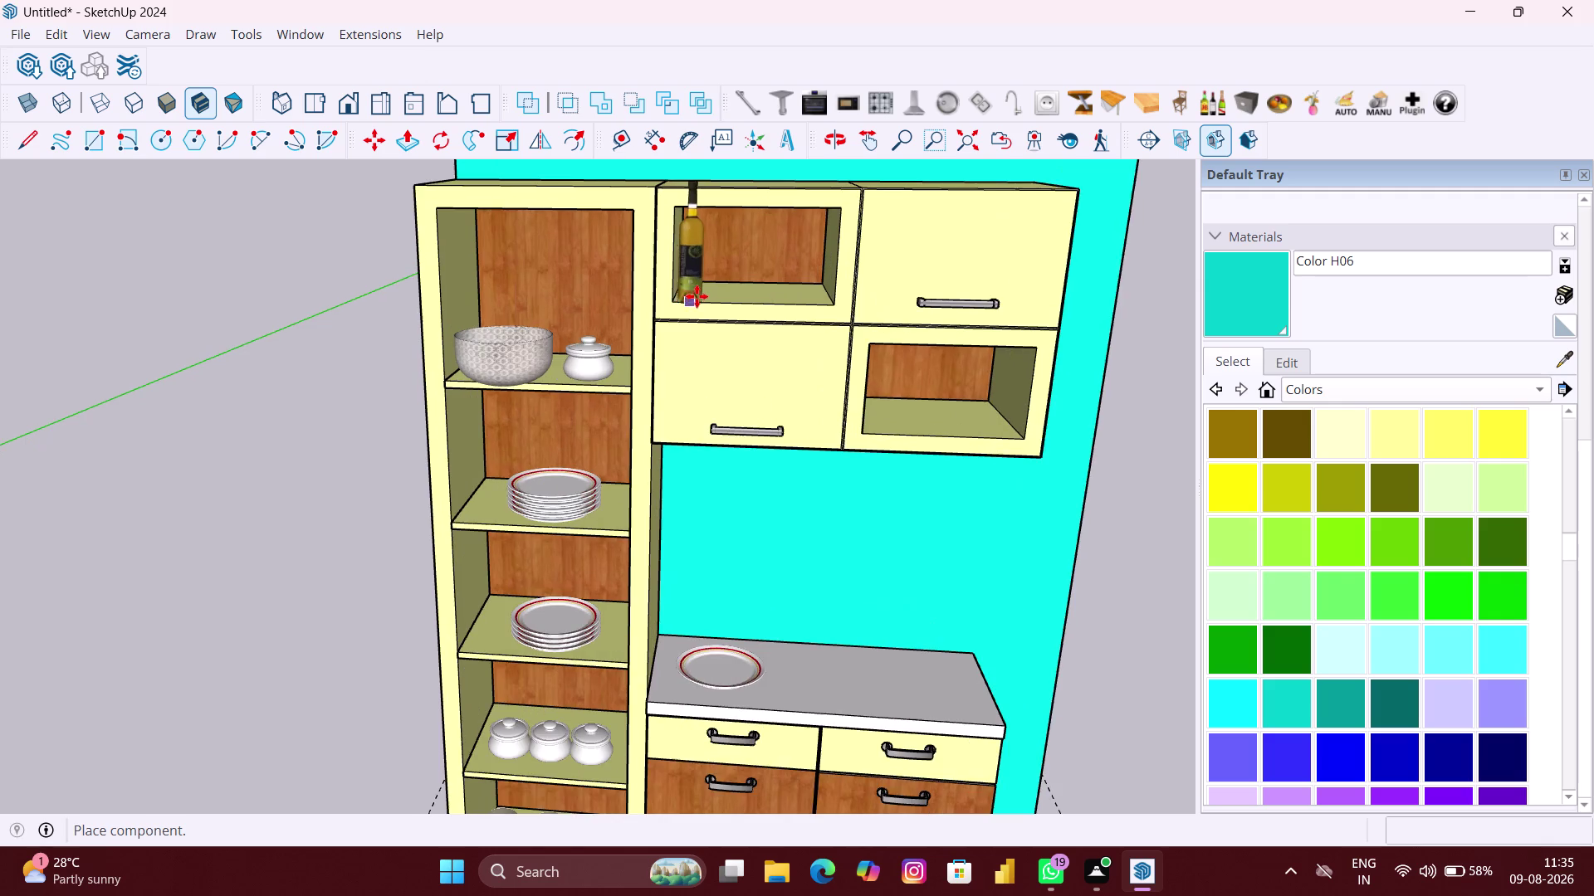
scroll(up, 3)
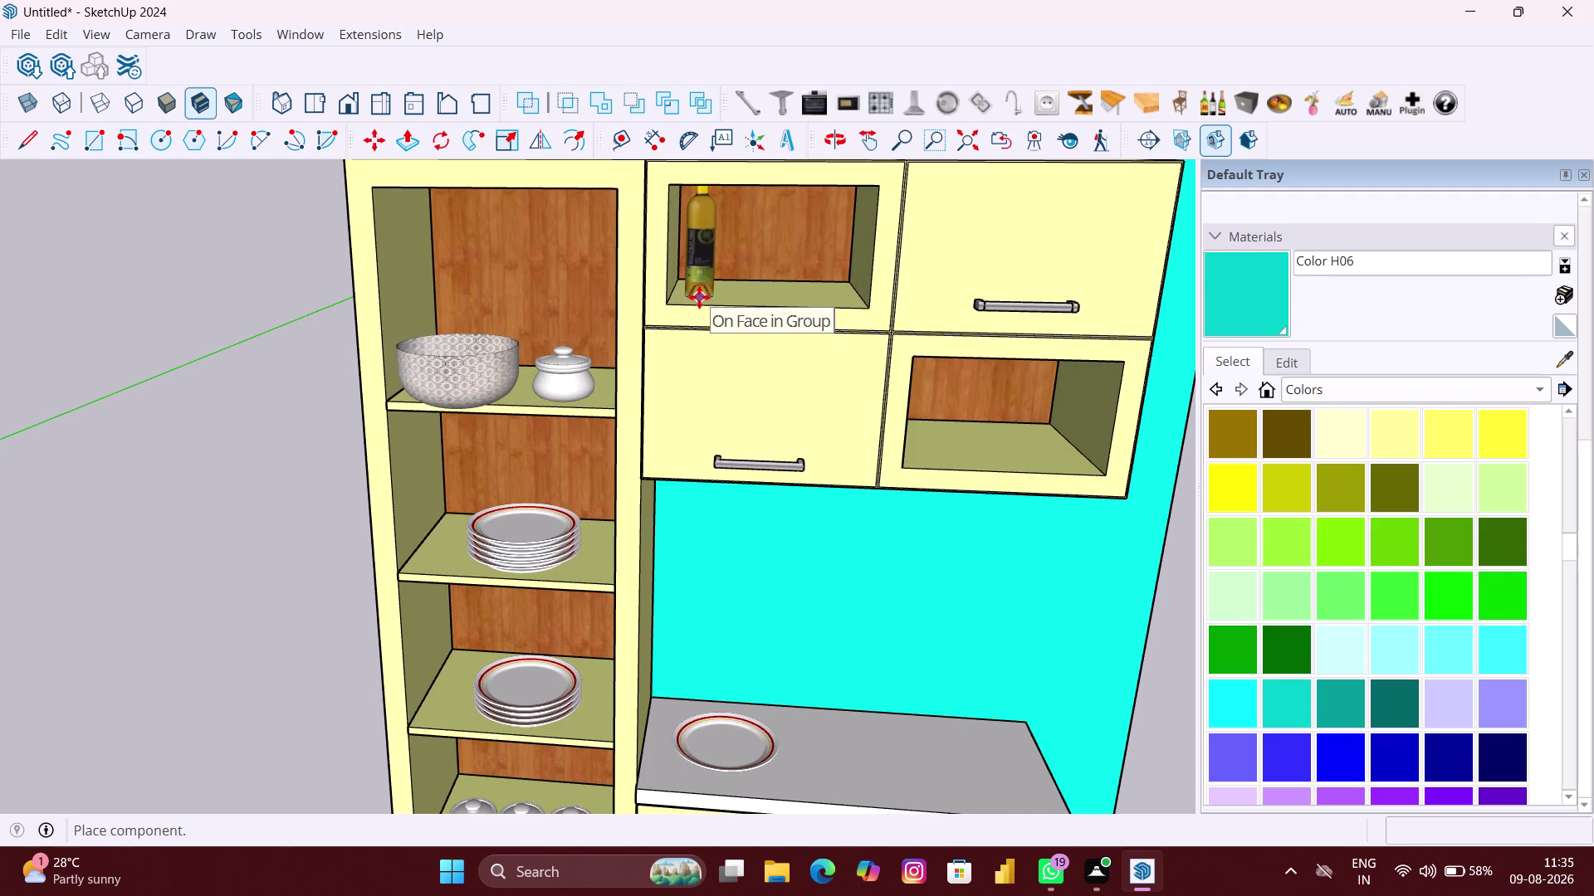
click(699, 298)
scroll(down, 3)
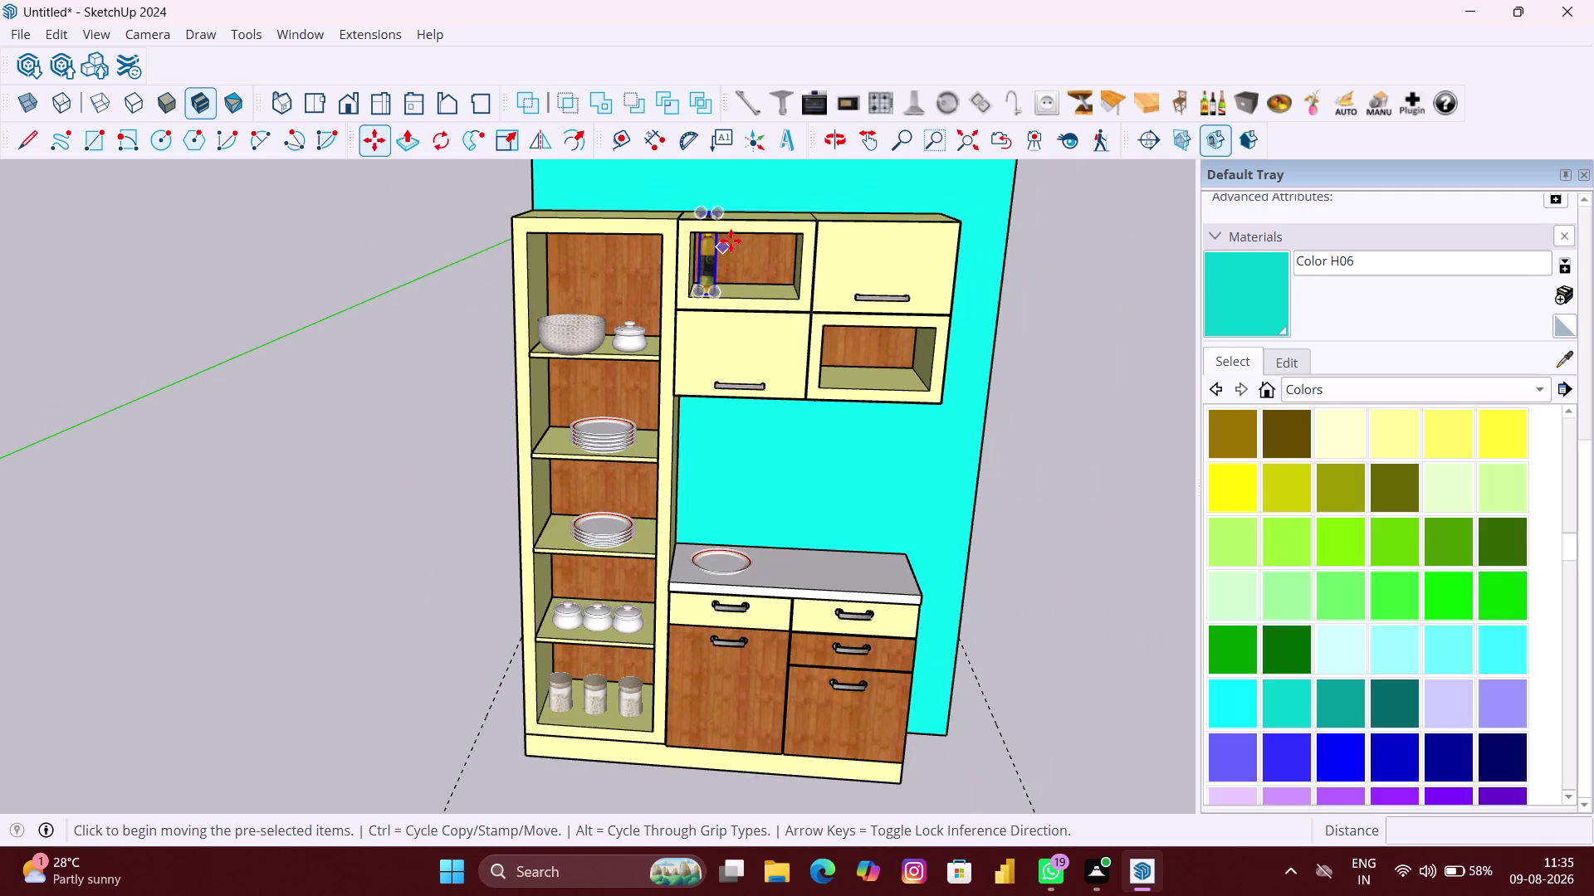
click(516, 149)
Scale the bottle down to about 0.8 along the blue axis to fit.
scroll(up, 3)
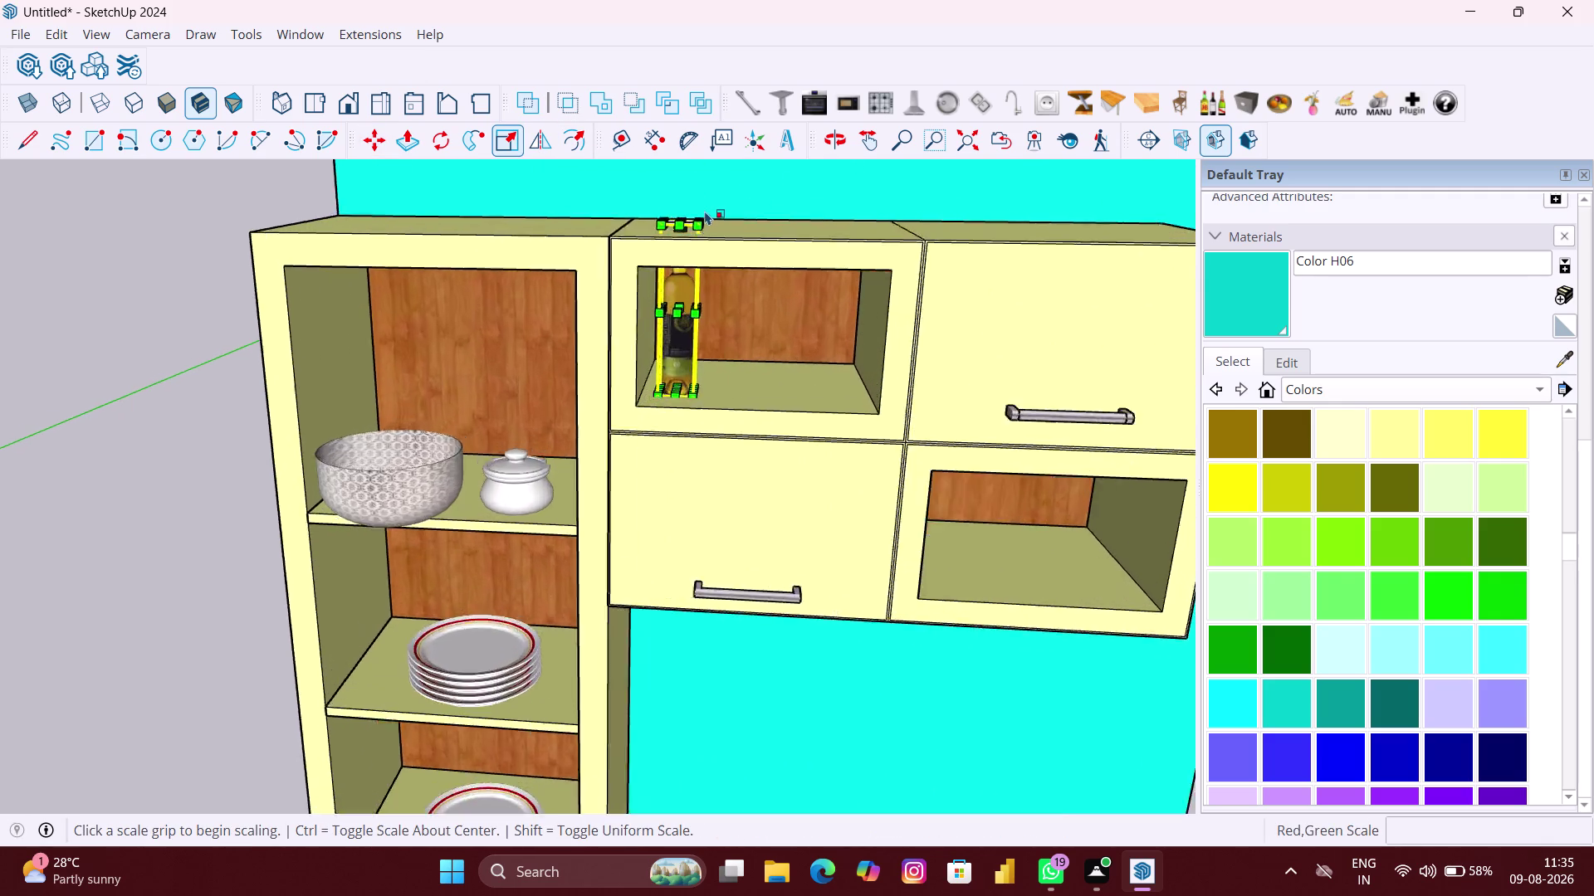
scroll(up, 3)
scroll(up, 3)
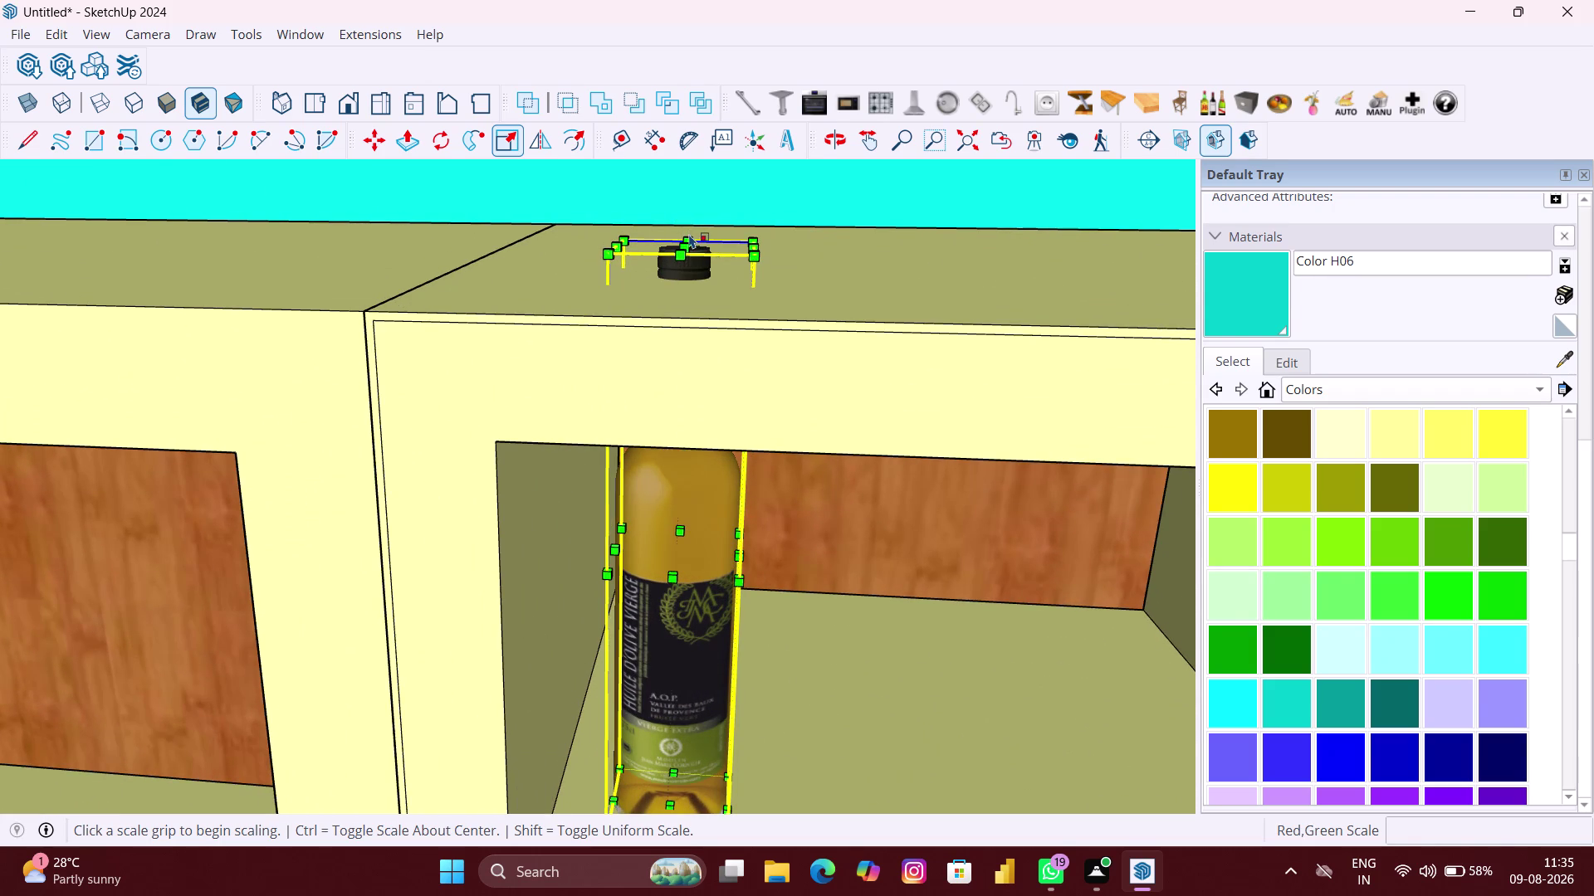
scroll(up, 3)
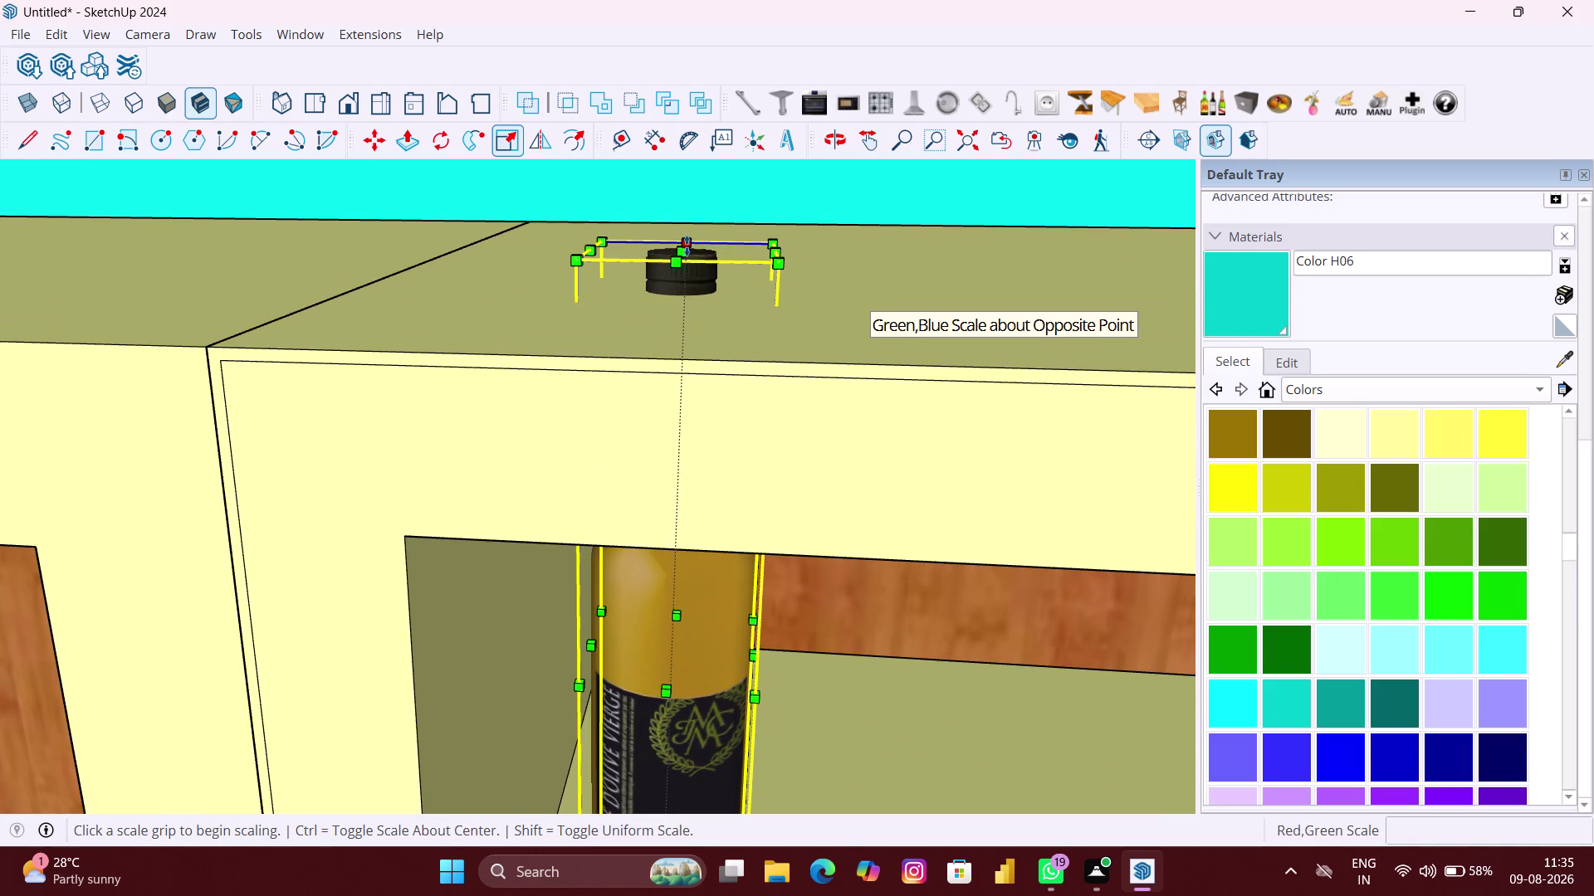
click(686, 248)
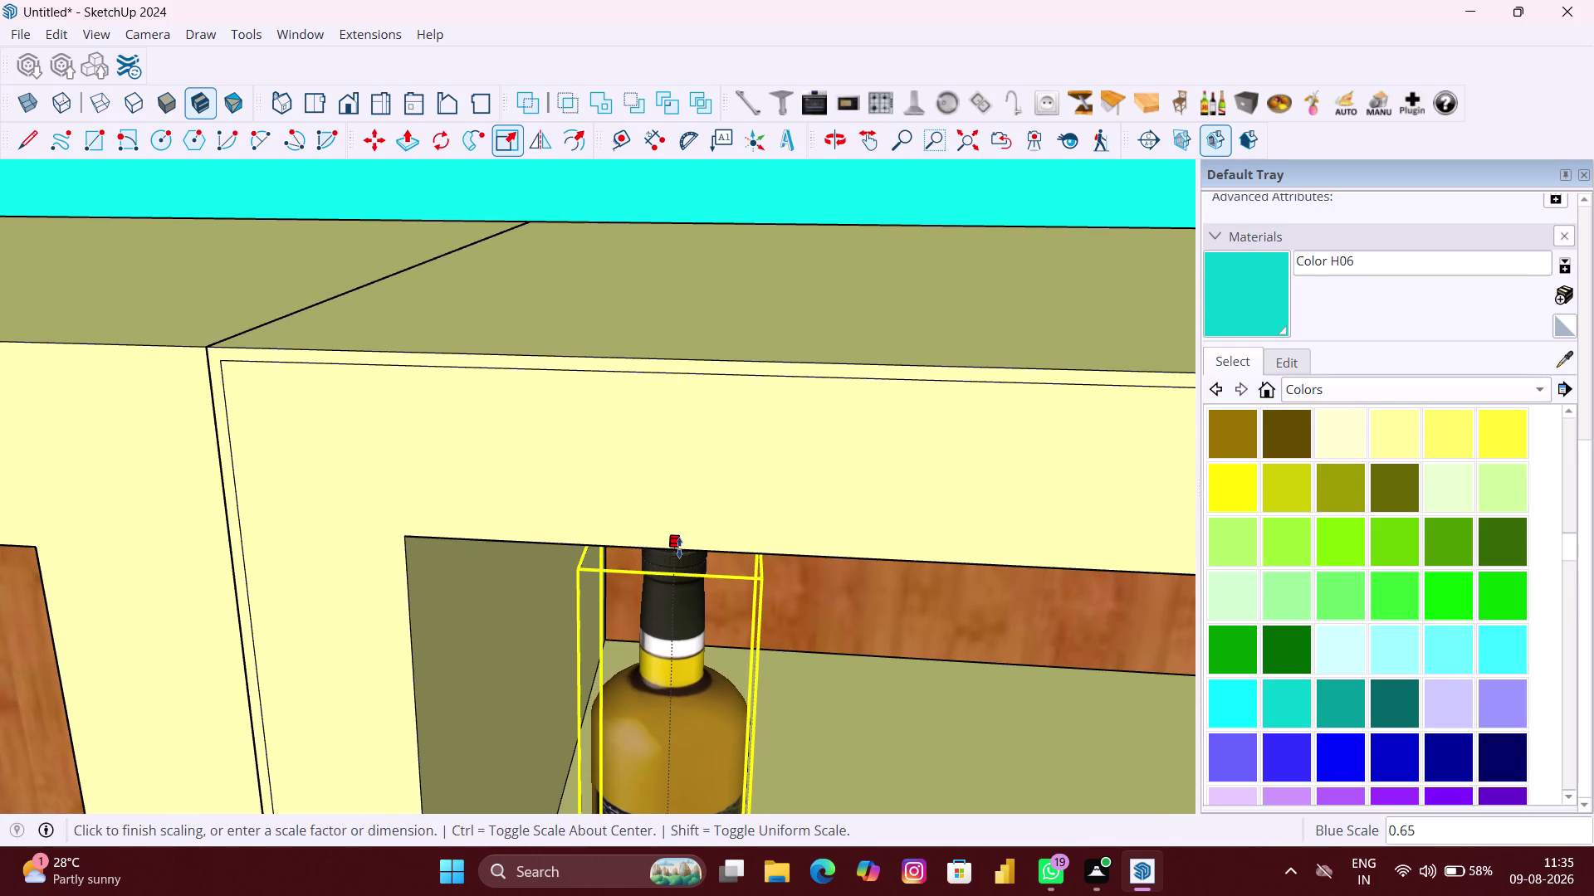
middle_drag(684, 542, 709, 452)
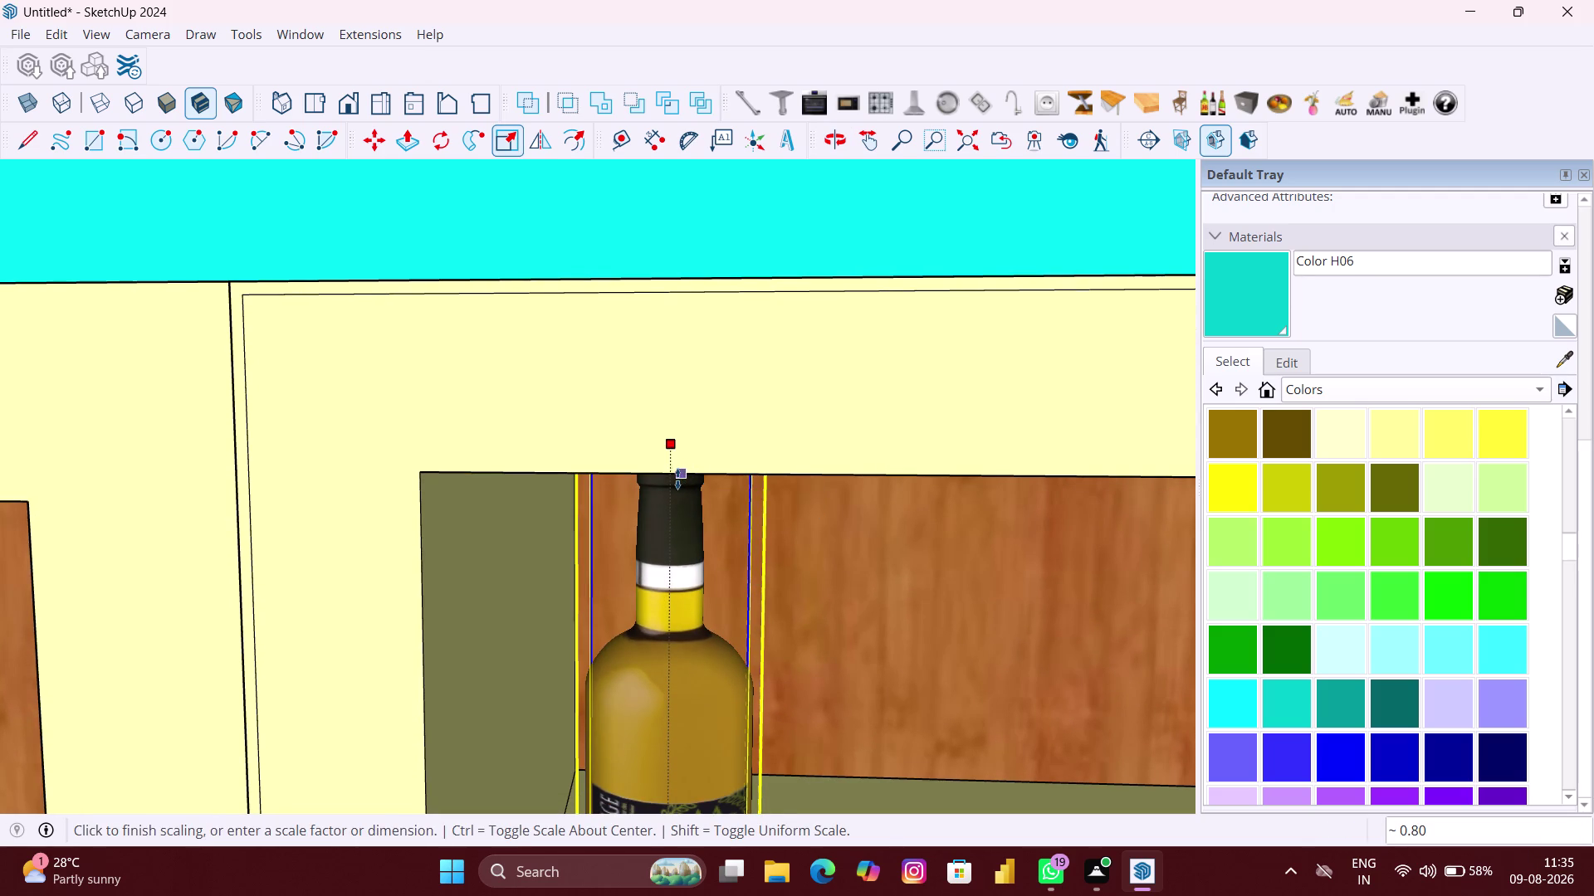
scroll(up, 3)
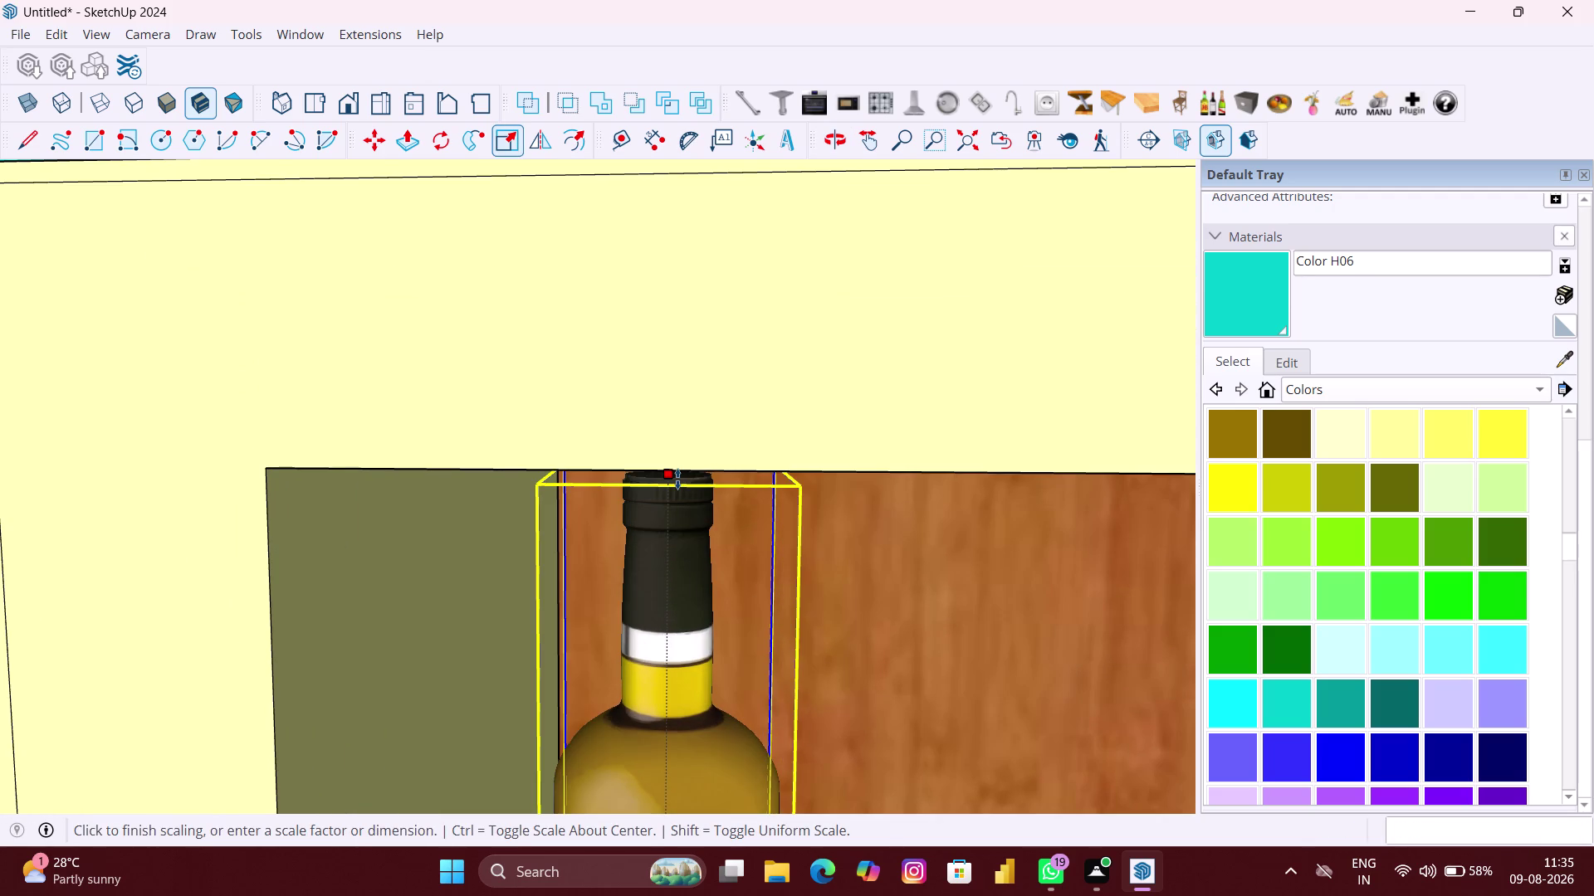
click(678, 479)
scroll(down, 3)
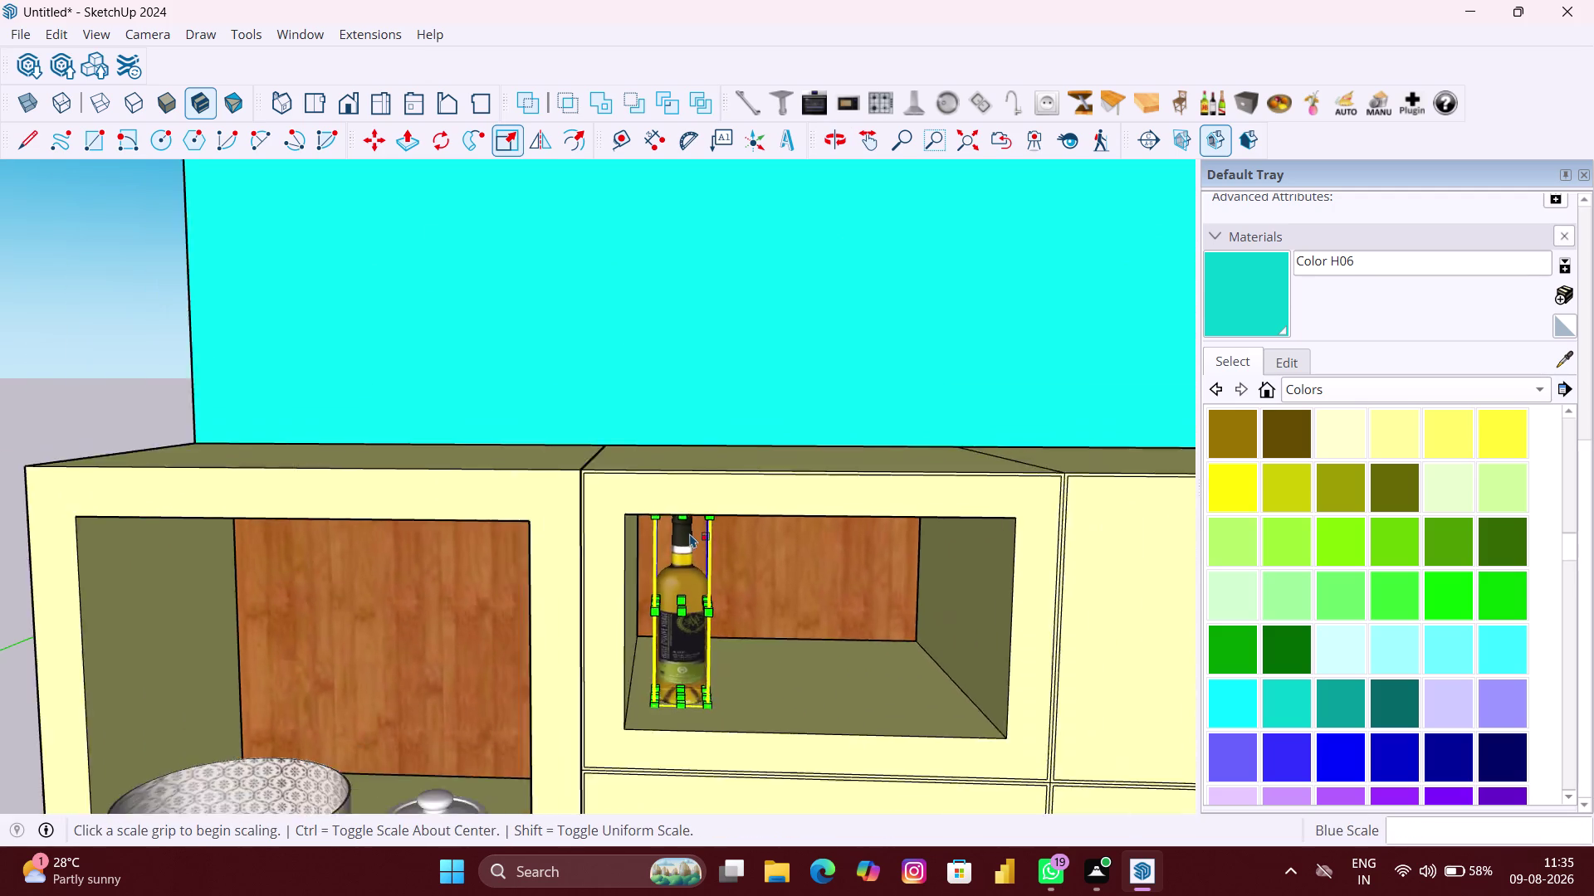
Cycle kitchen products in the compartment: ketchup bottle, tall jar, patterned bowl.
scroll(down, 3)
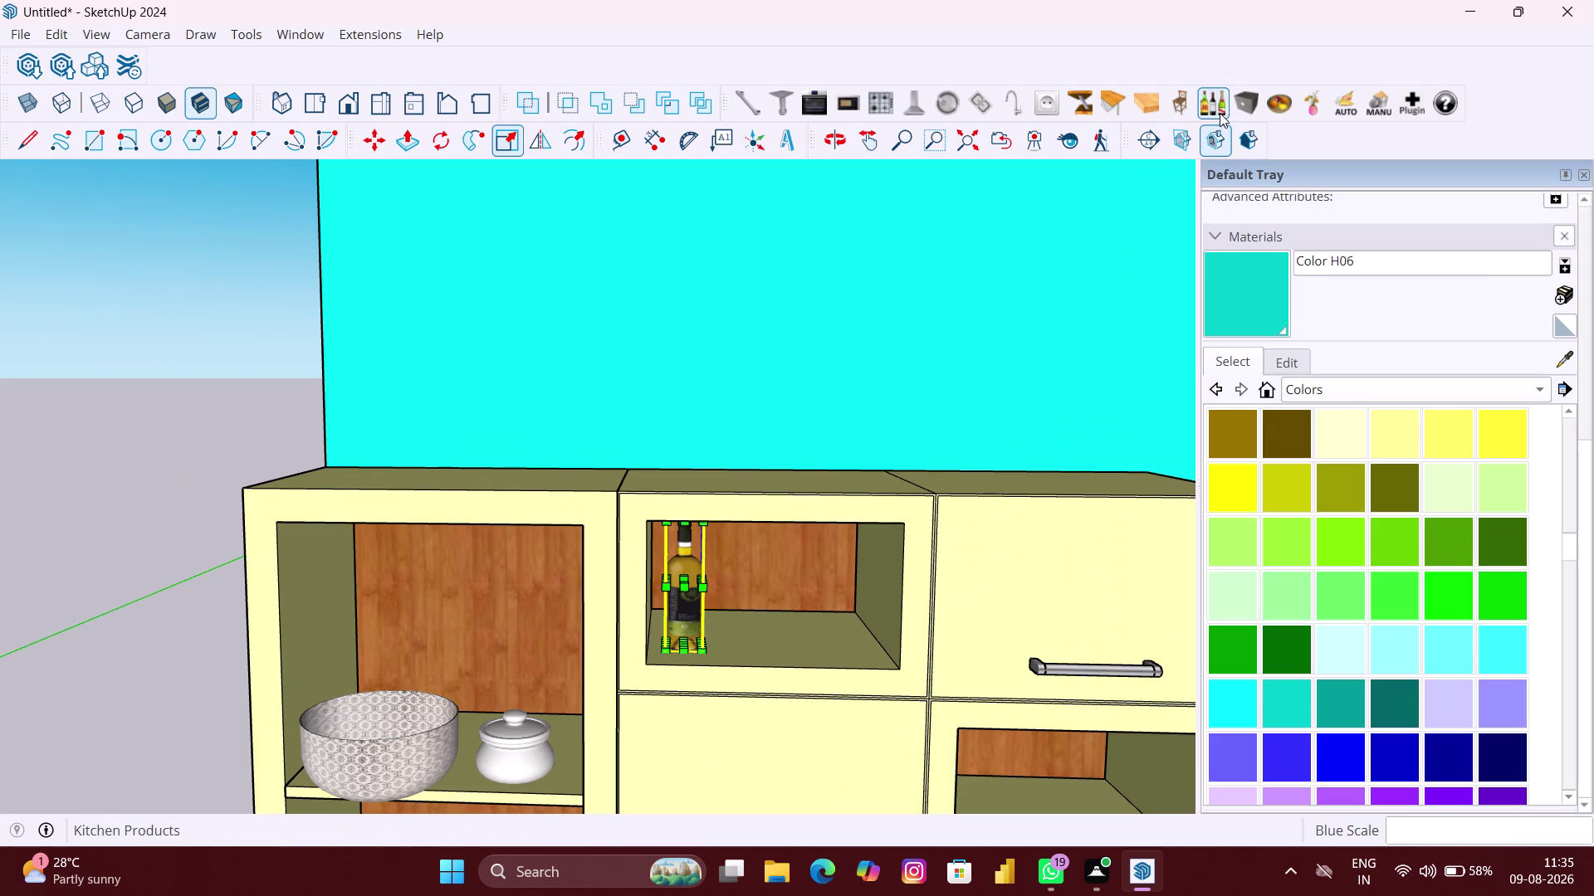
click(1219, 106)
click(1219, 106)
click(1219, 106)
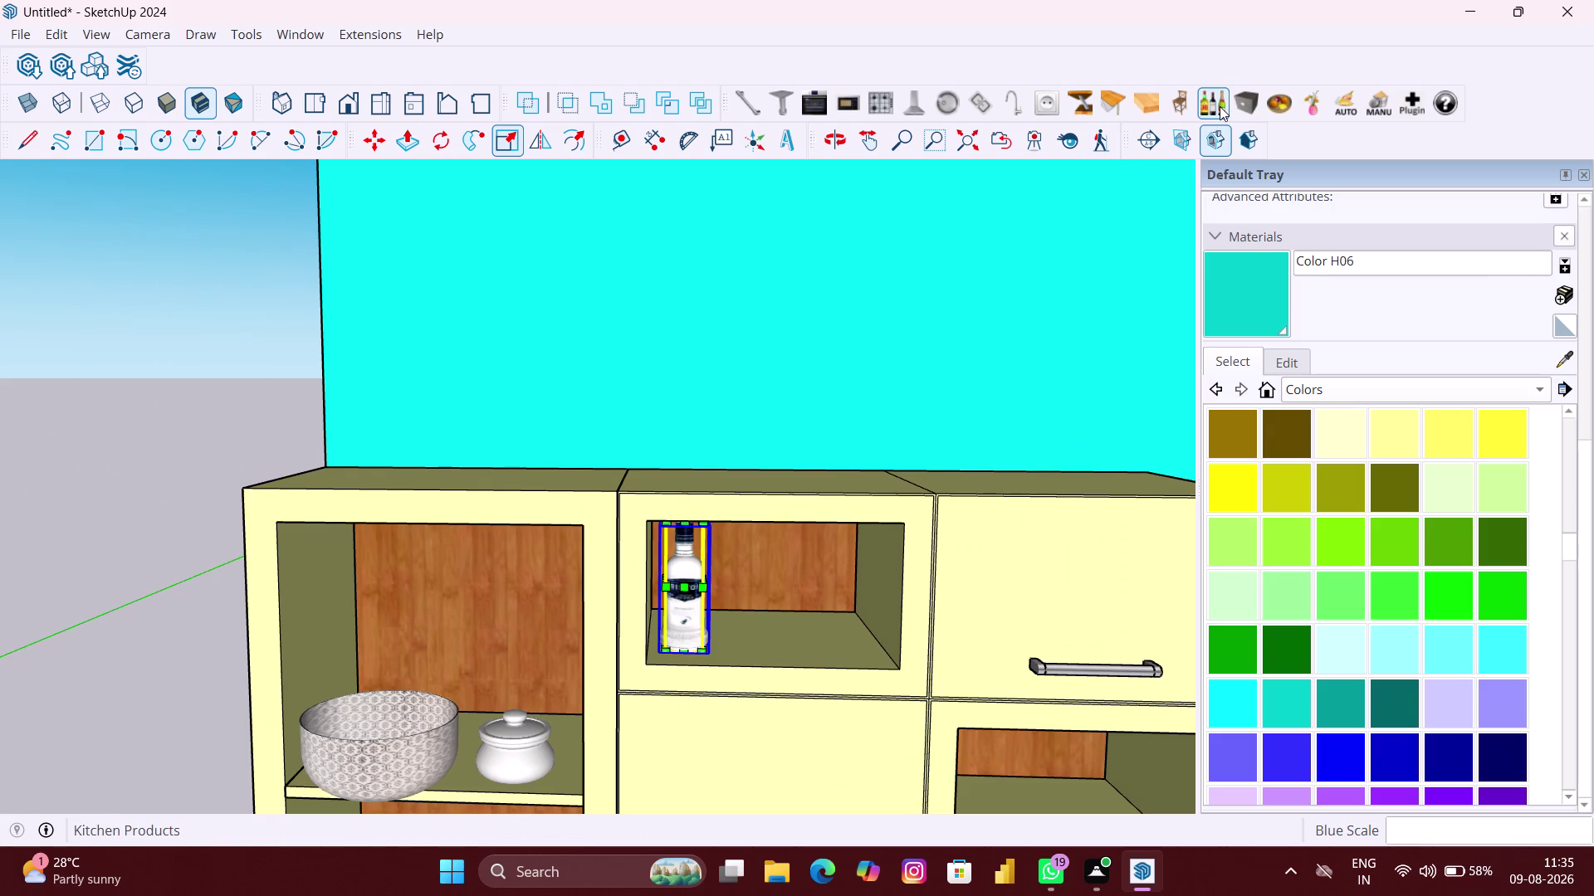
click(1220, 106)
click(1220, 107)
click(1220, 106)
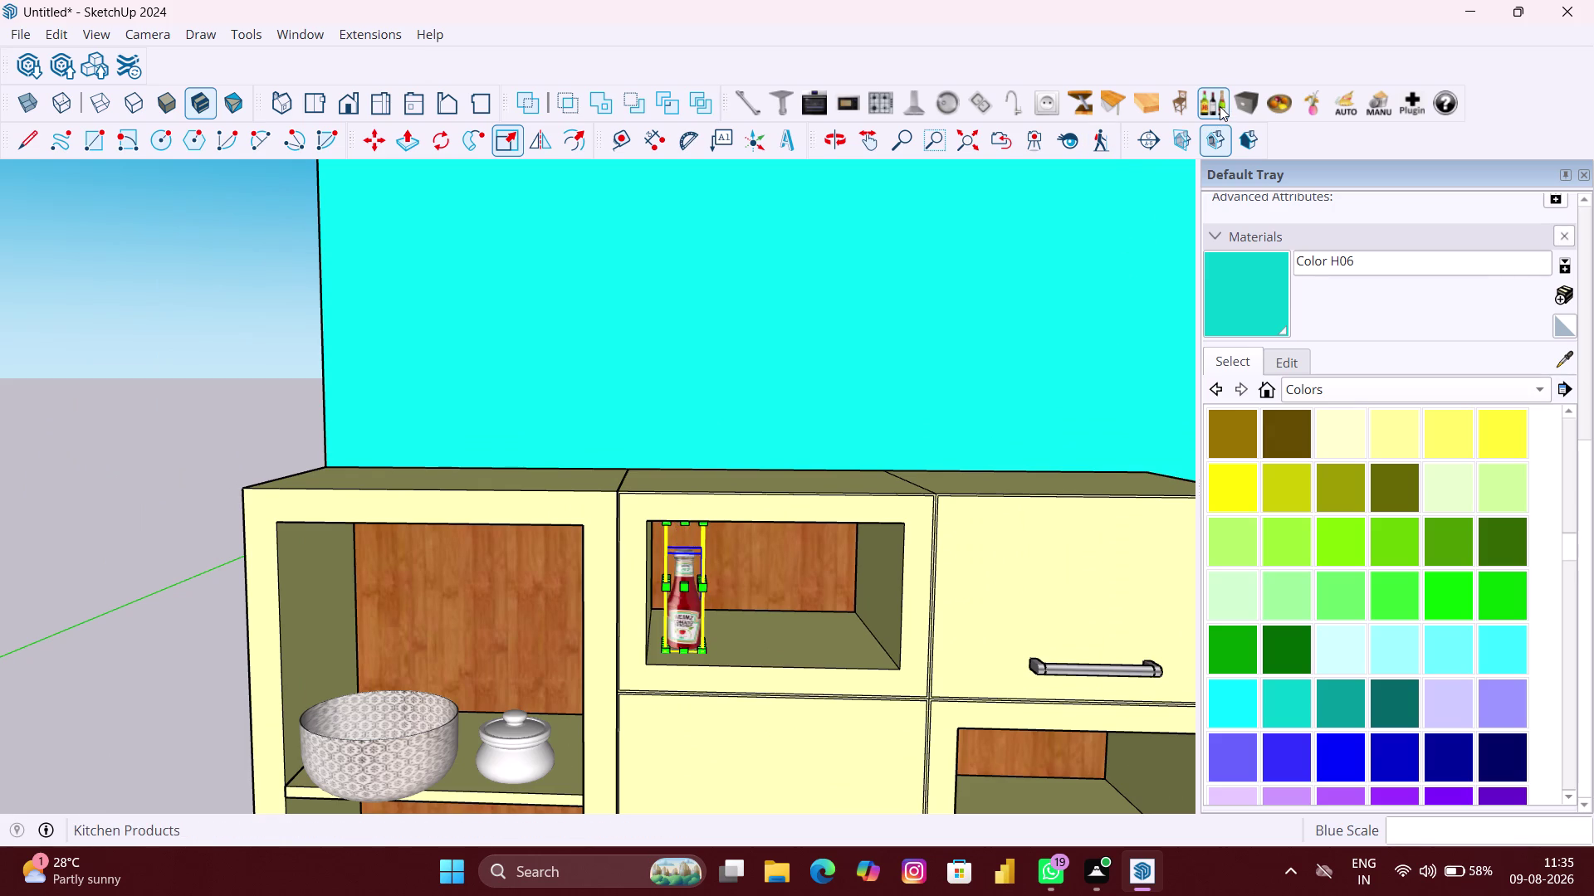
click(1219, 107)
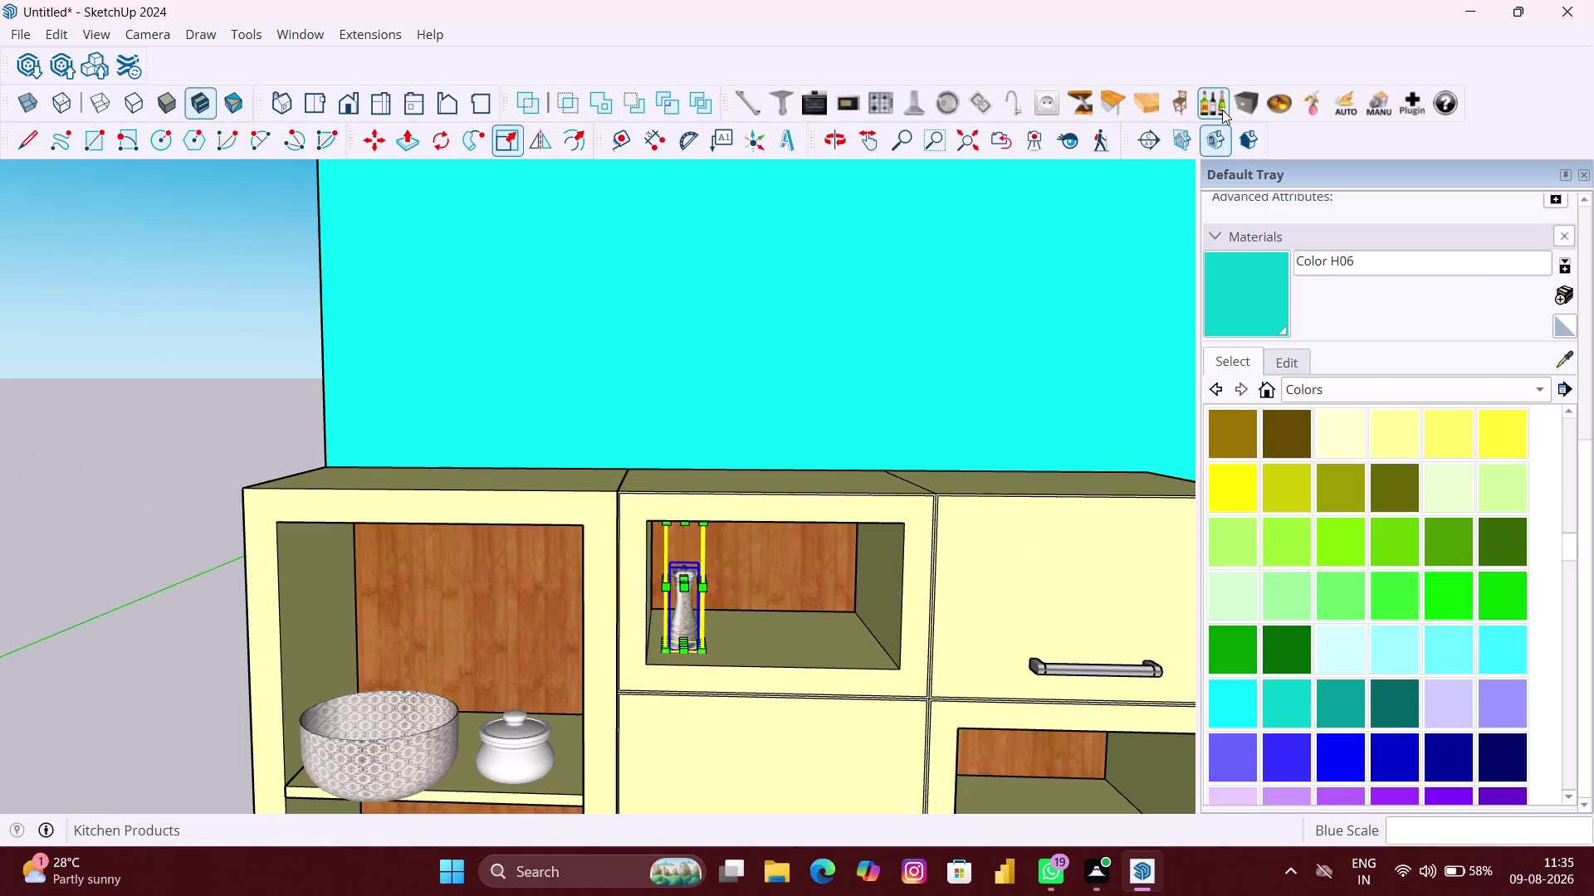
drag(1225, 114, 1228, 122)
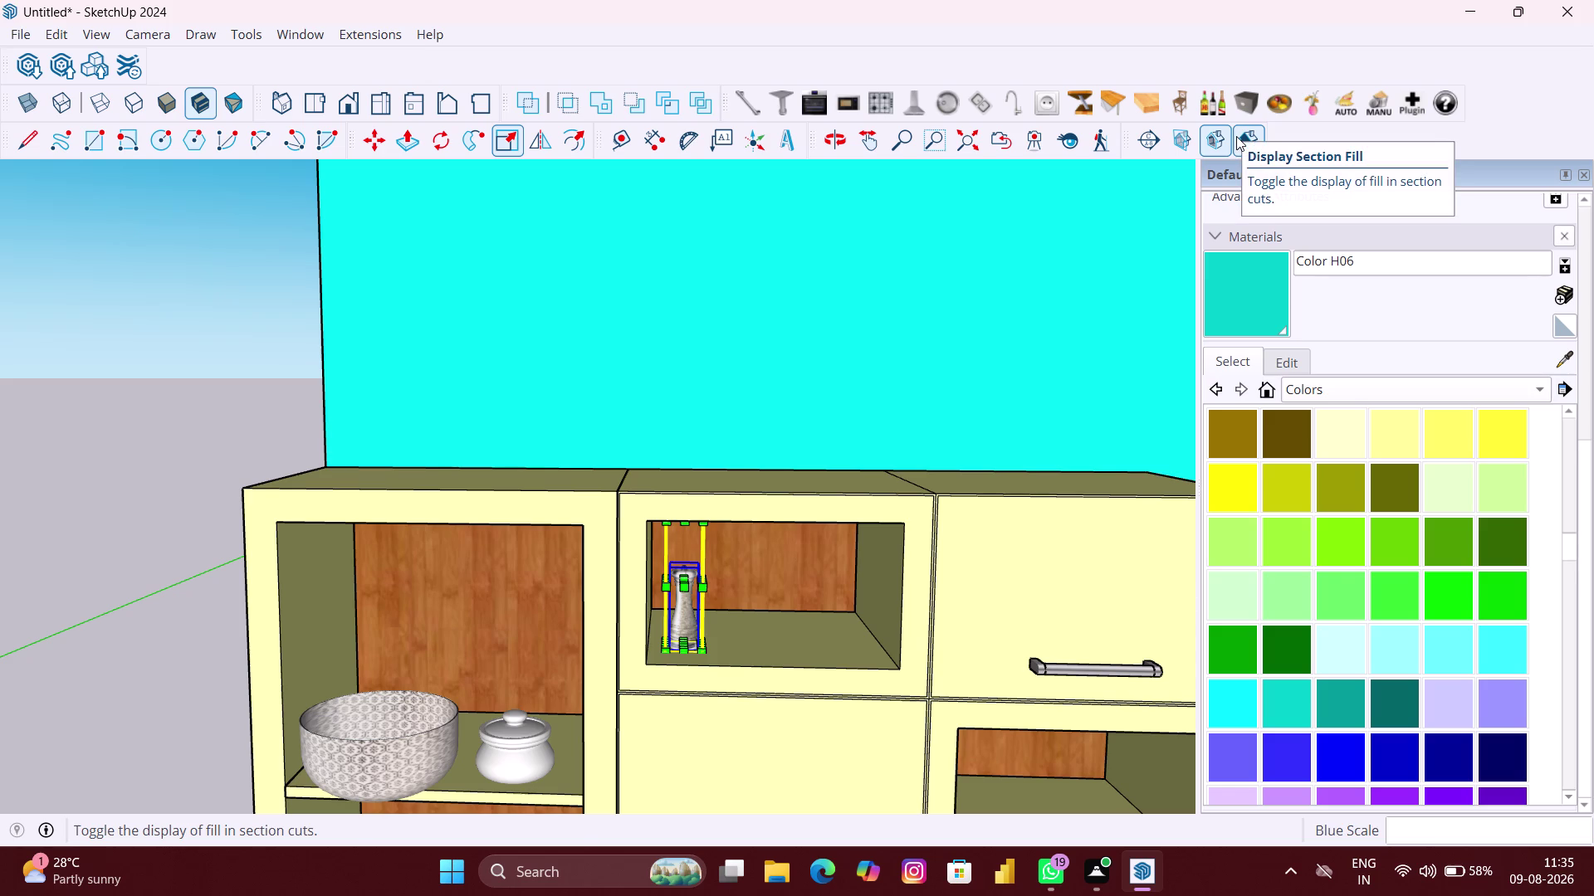
click(1227, 111)
click(1227, 110)
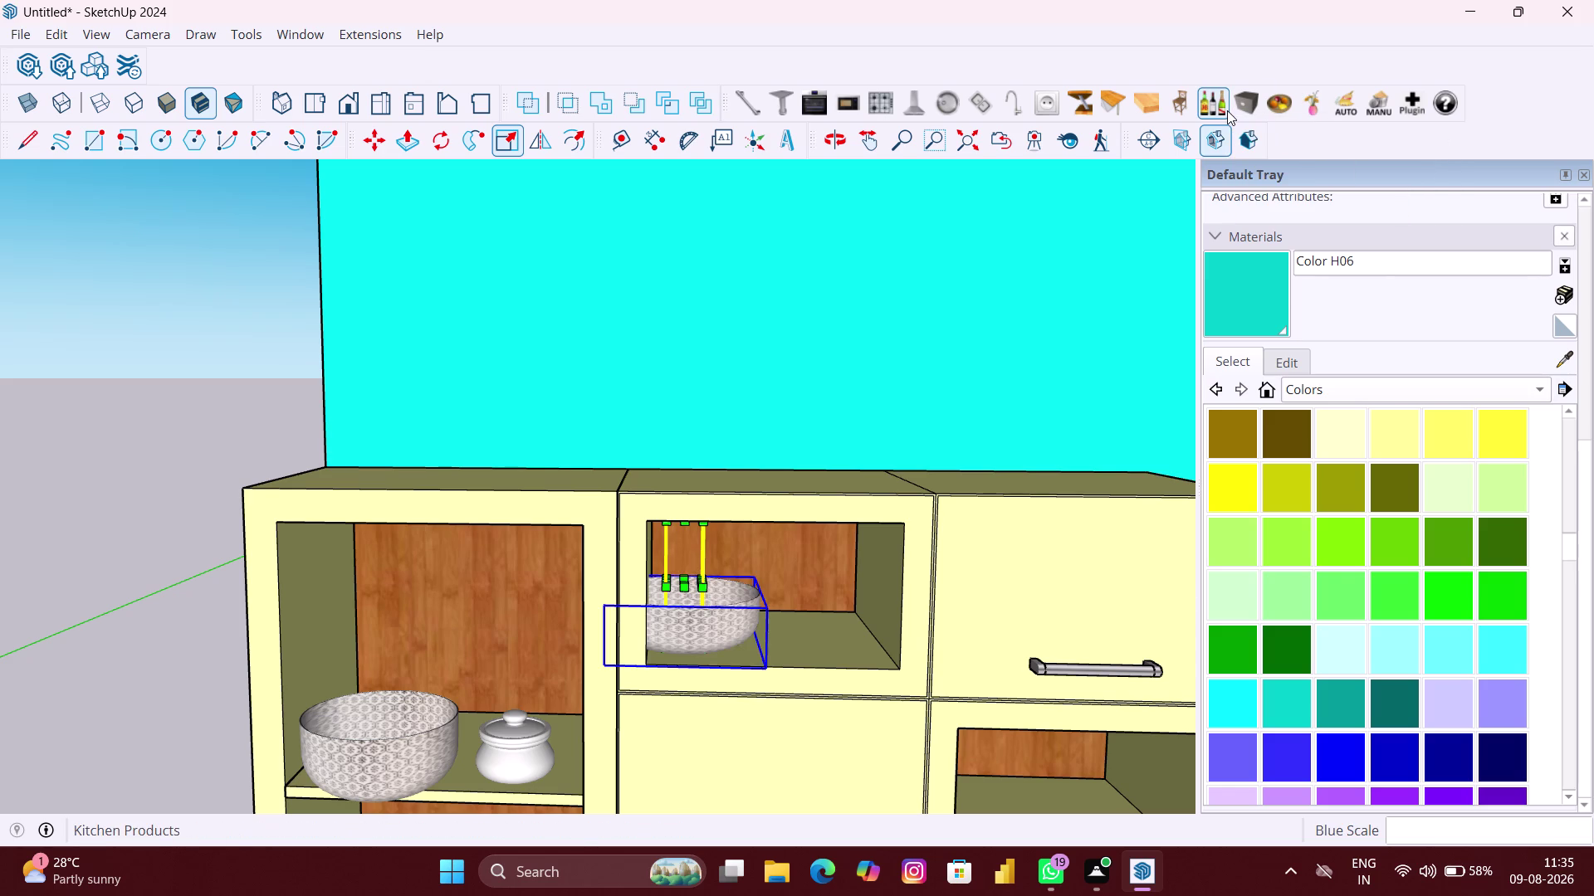
Cycle storage items: white box, wide grey box, wicker basket, grey handled box, black box.
click(1227, 110)
click(1227, 111)
click(1237, 116)
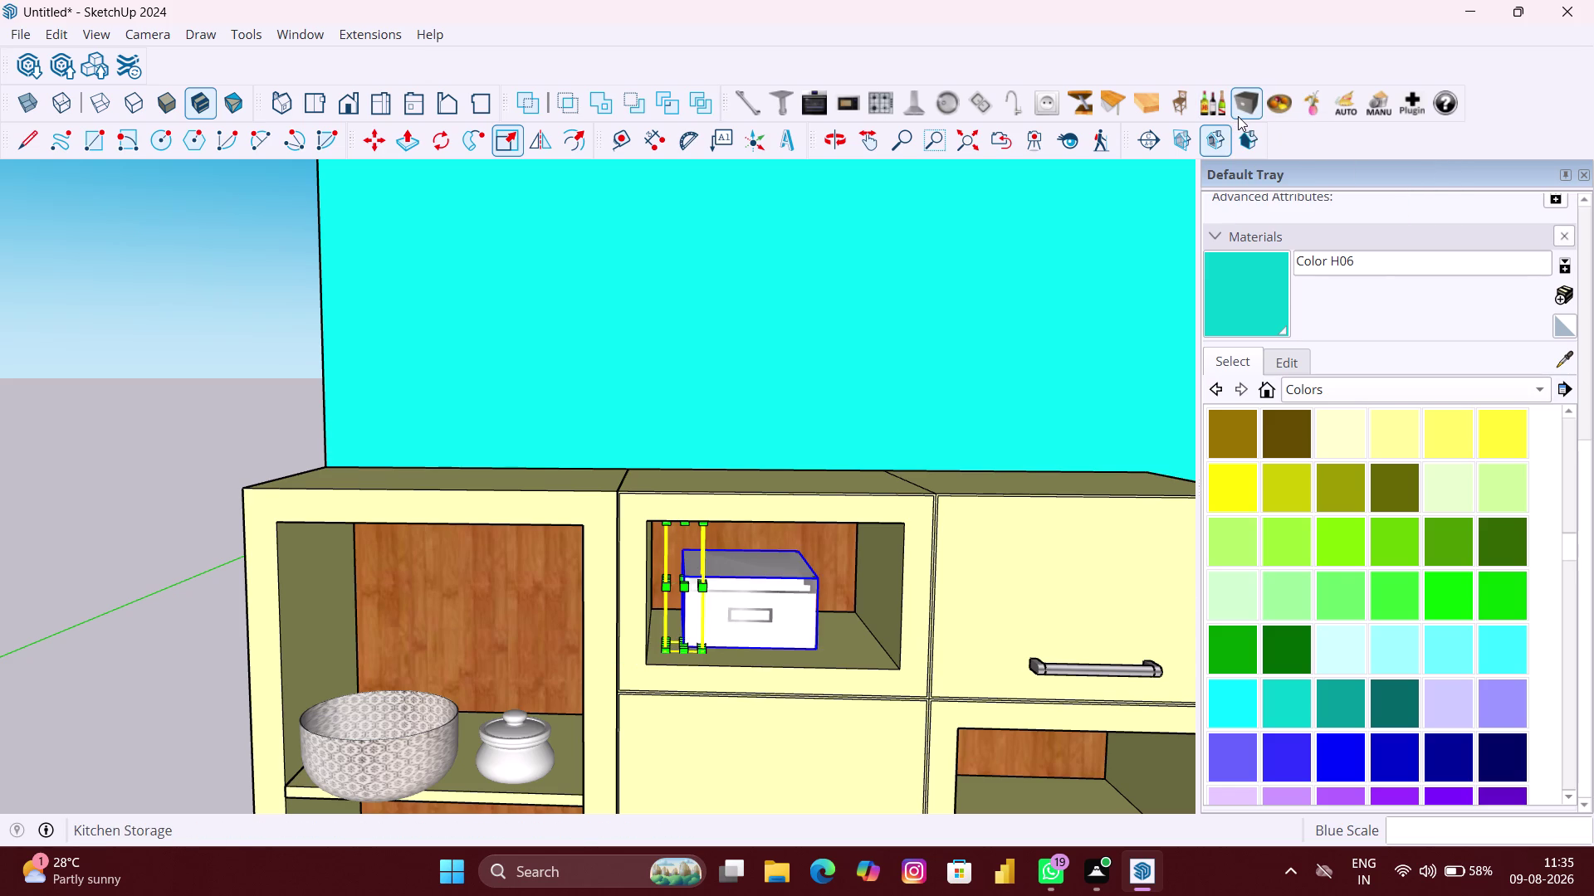
click(1238, 116)
click(1237, 116)
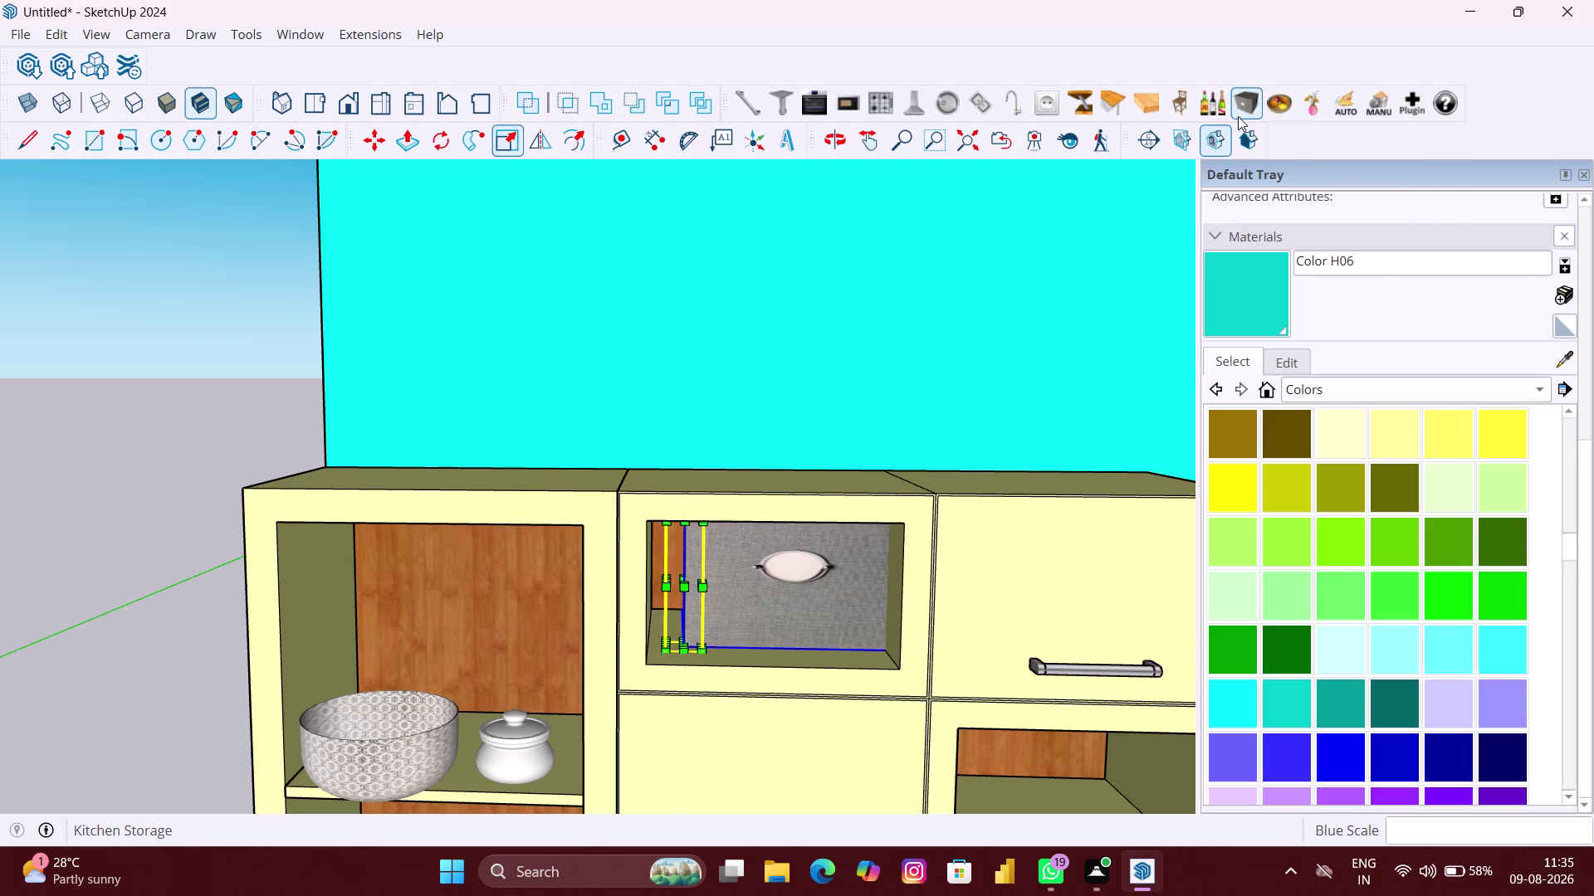
click(1238, 116)
click(1237, 116)
click(1237, 116)
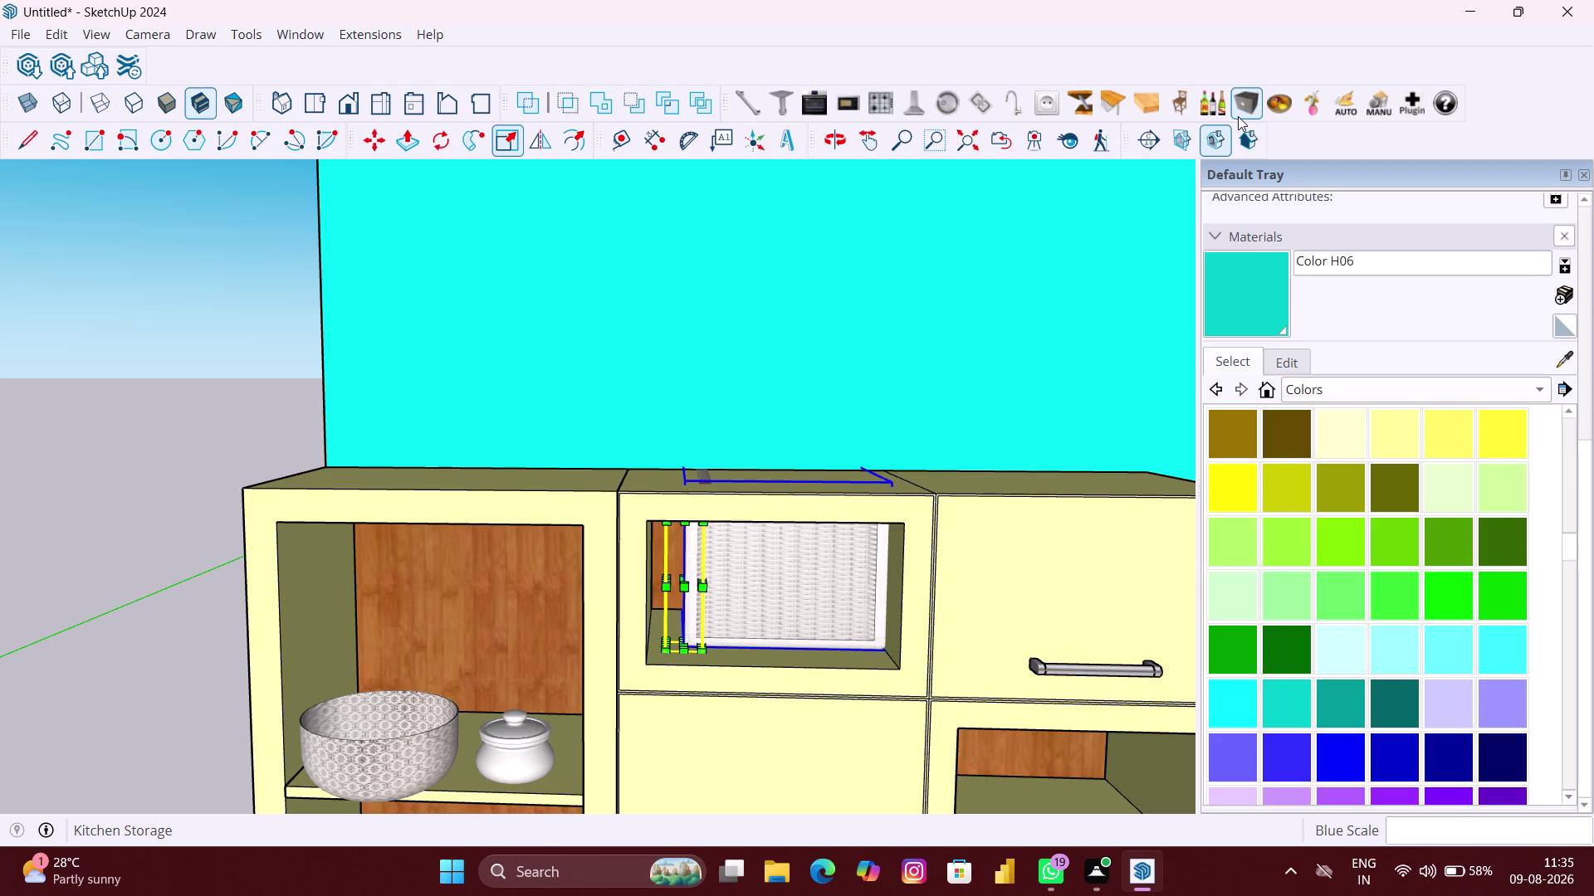
click(1238, 116)
click(1238, 116)
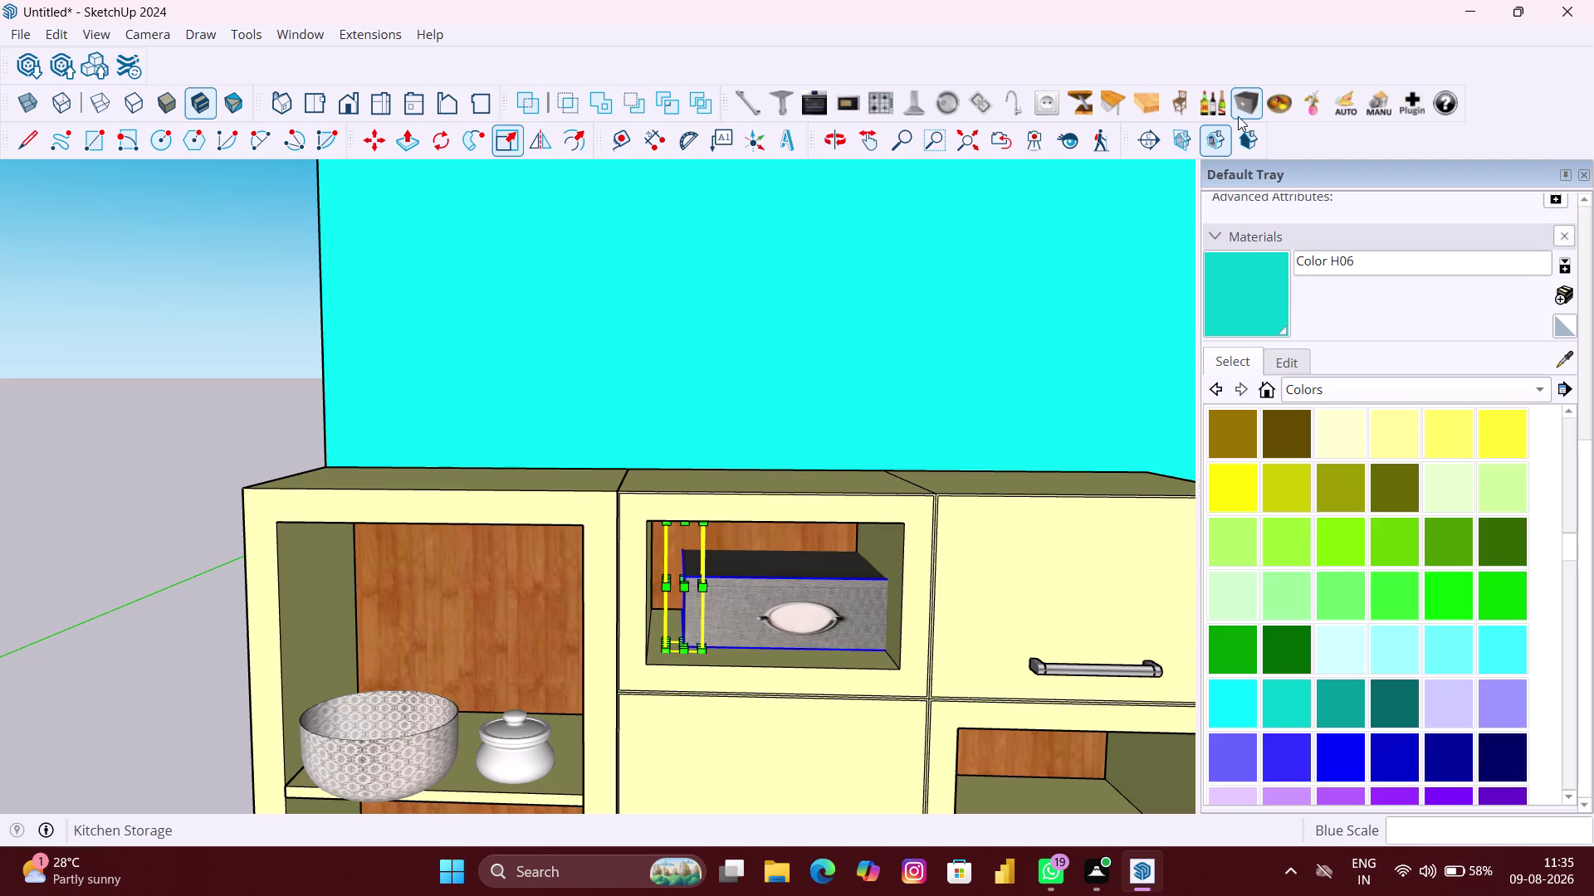
click(1238, 116)
click(1238, 116)
click(1237, 117)
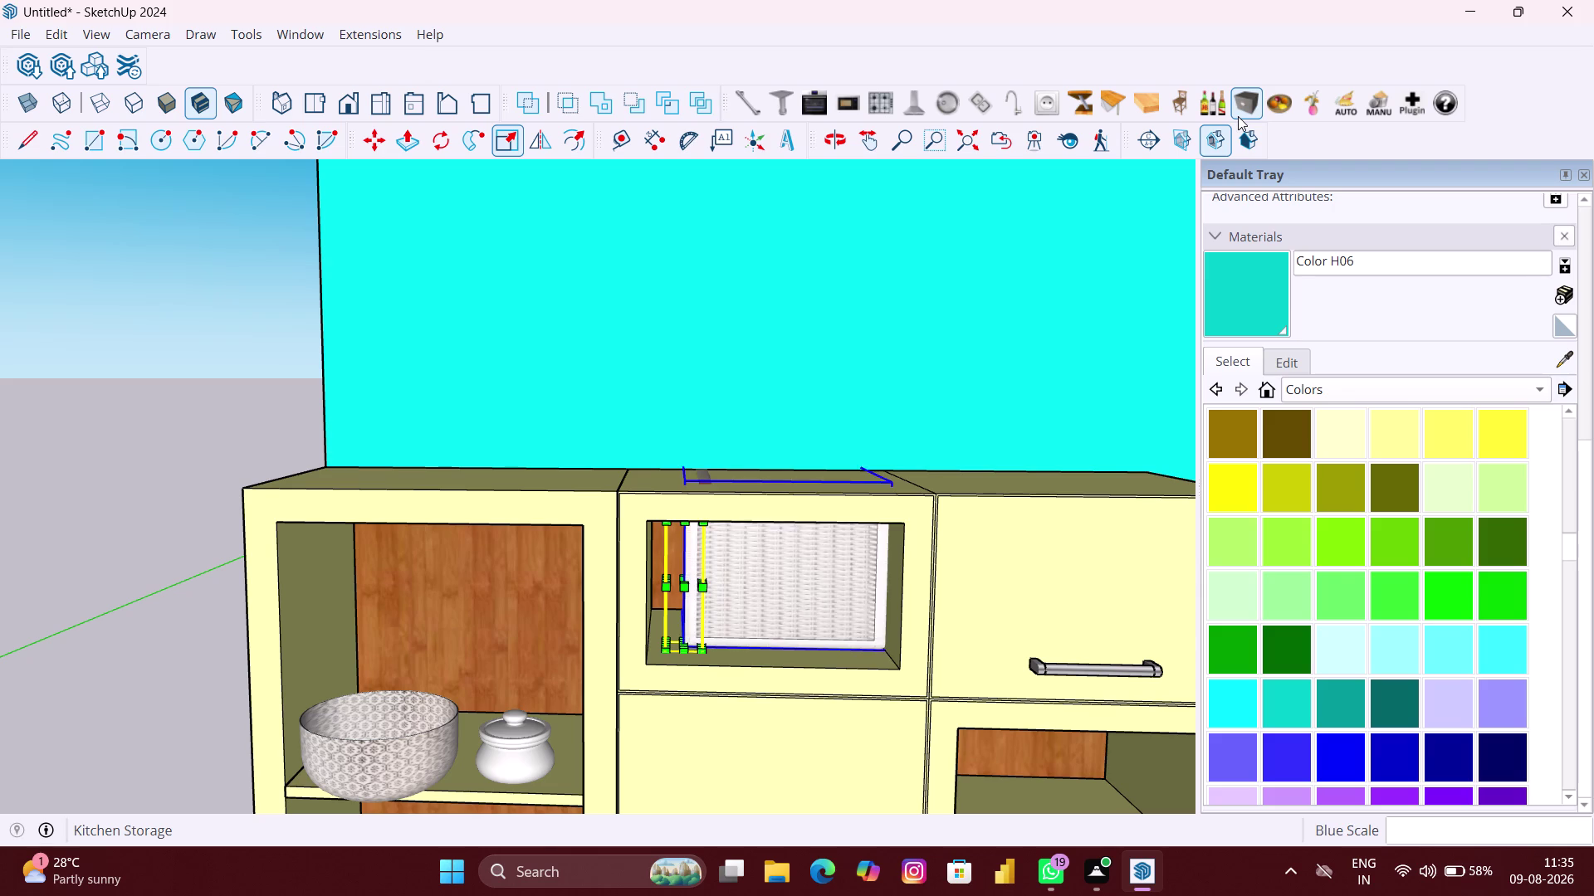
click(1238, 116)
click(1238, 116)
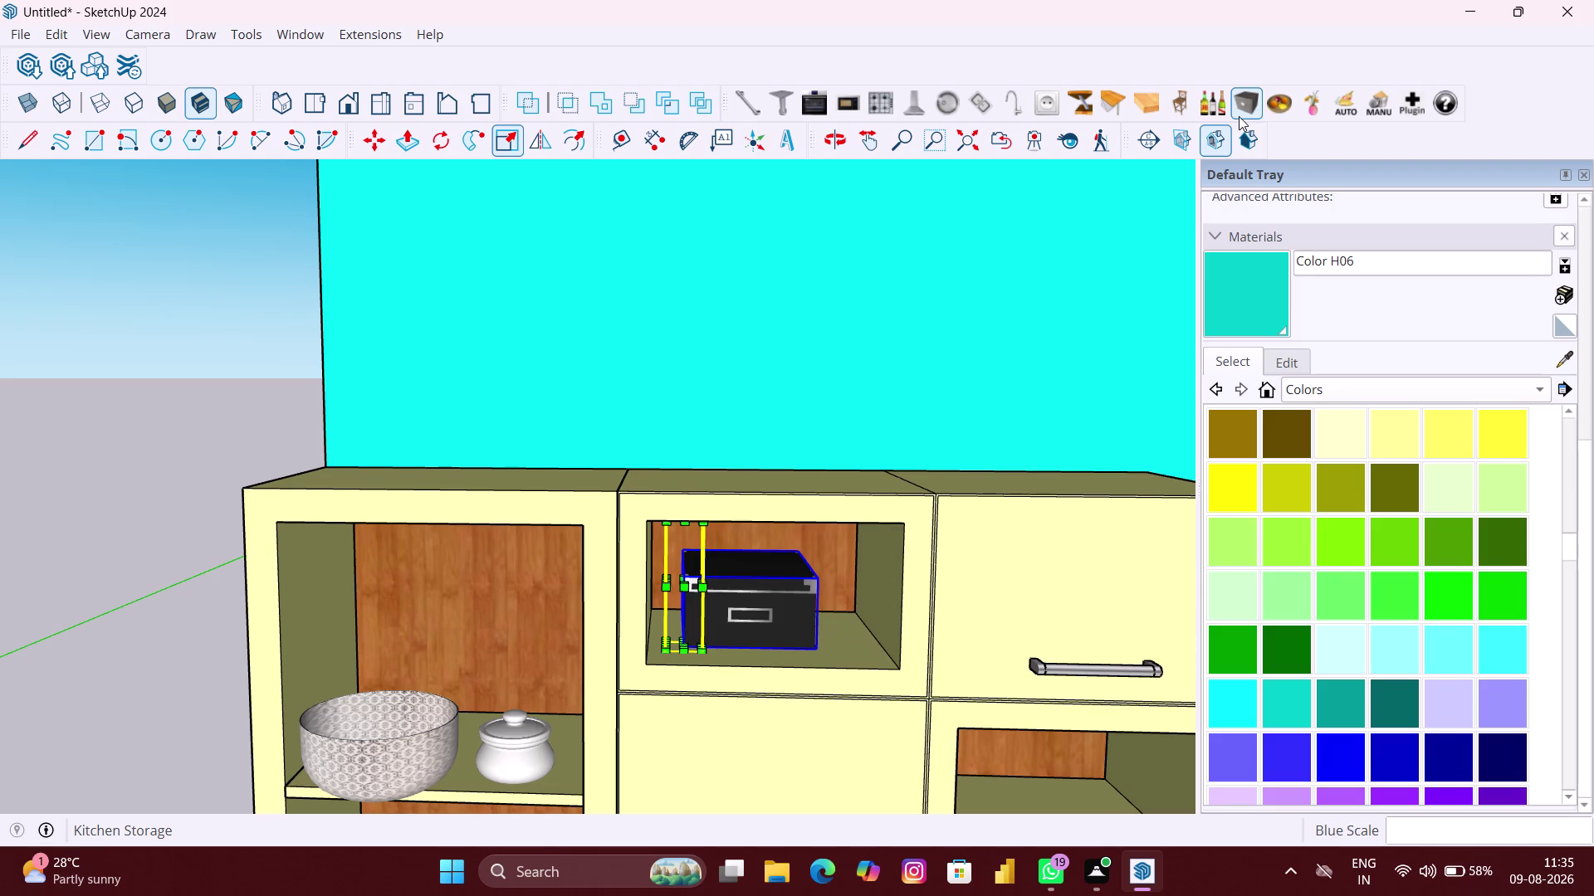
Cycle kitchen products again, through jars and pots, stopping at the small glass.
click(1208, 108)
click(1208, 108)
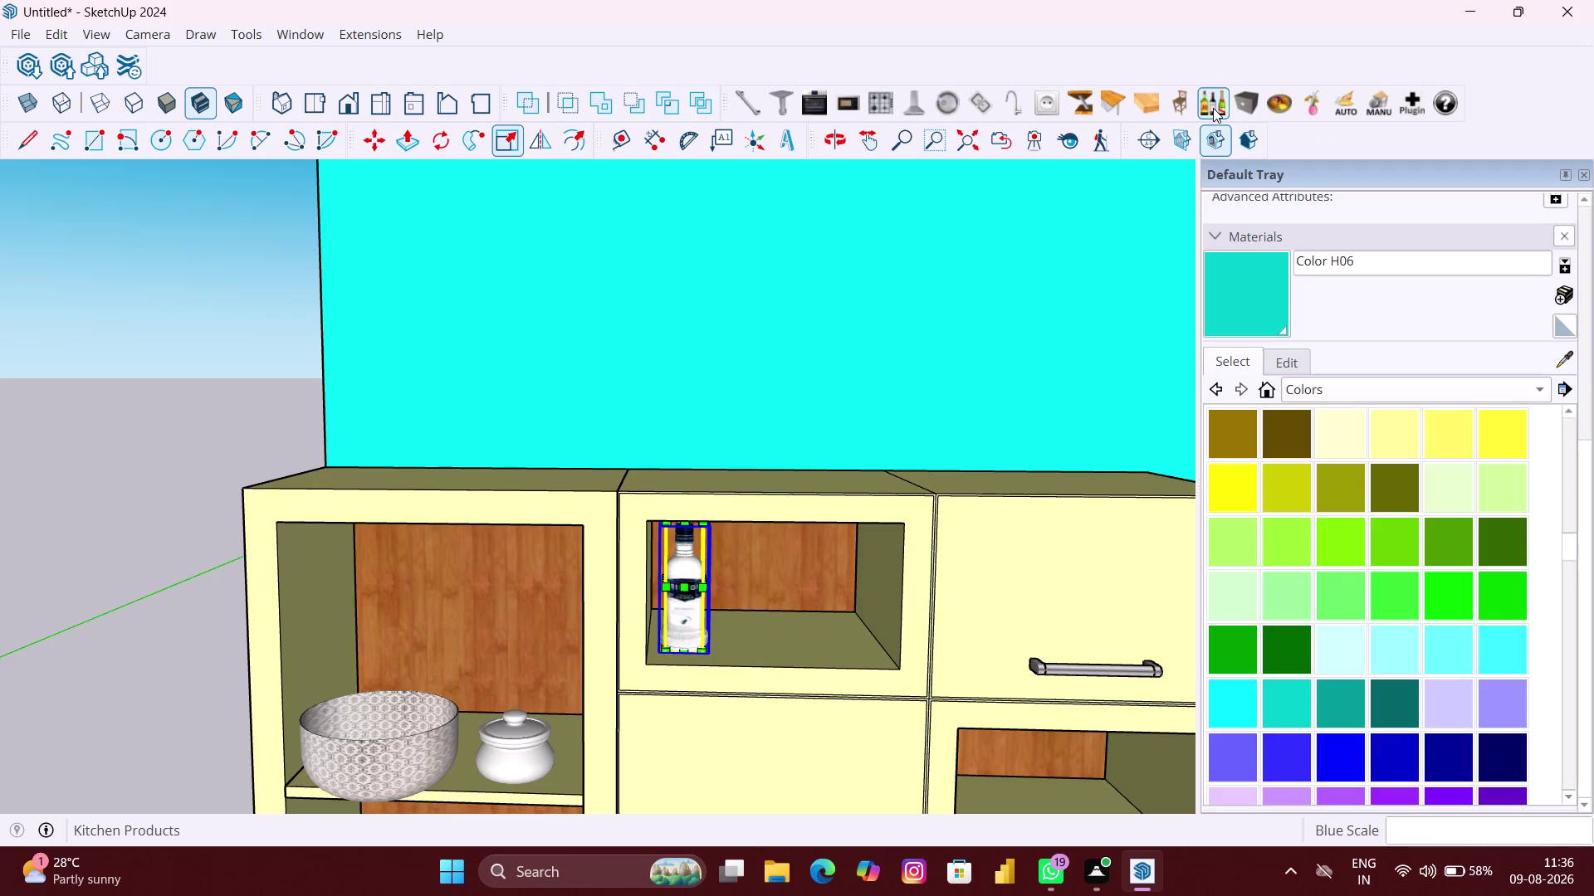
click(1213, 108)
click(1213, 108)
click(1212, 105)
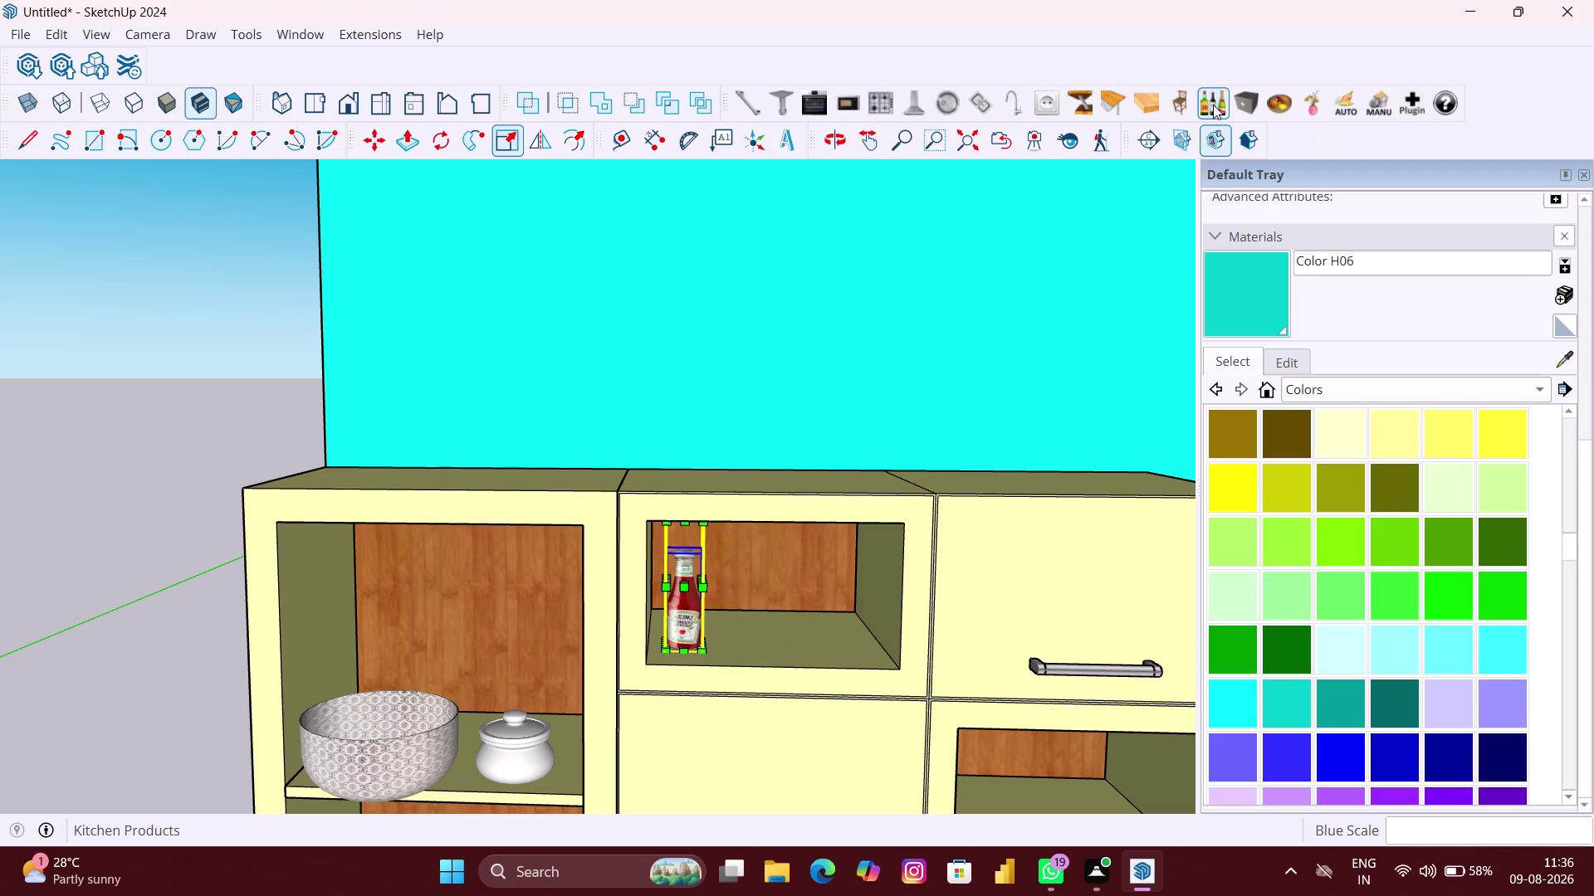
click(1213, 105)
click(1212, 105)
click(1213, 105)
click(1213, 105)
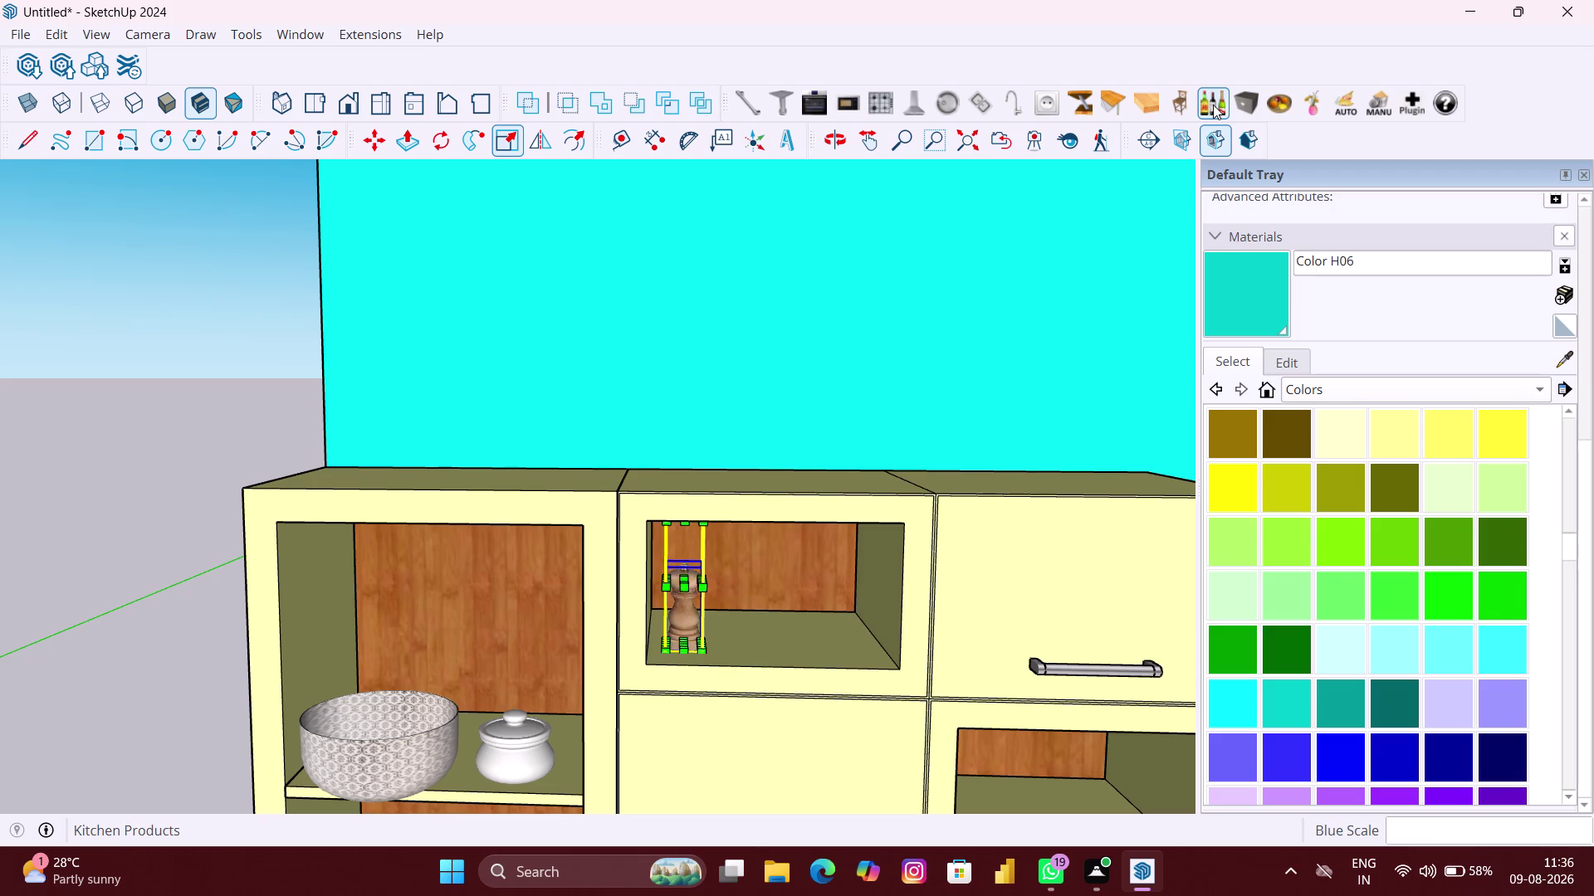
click(1212, 105)
click(1212, 104)
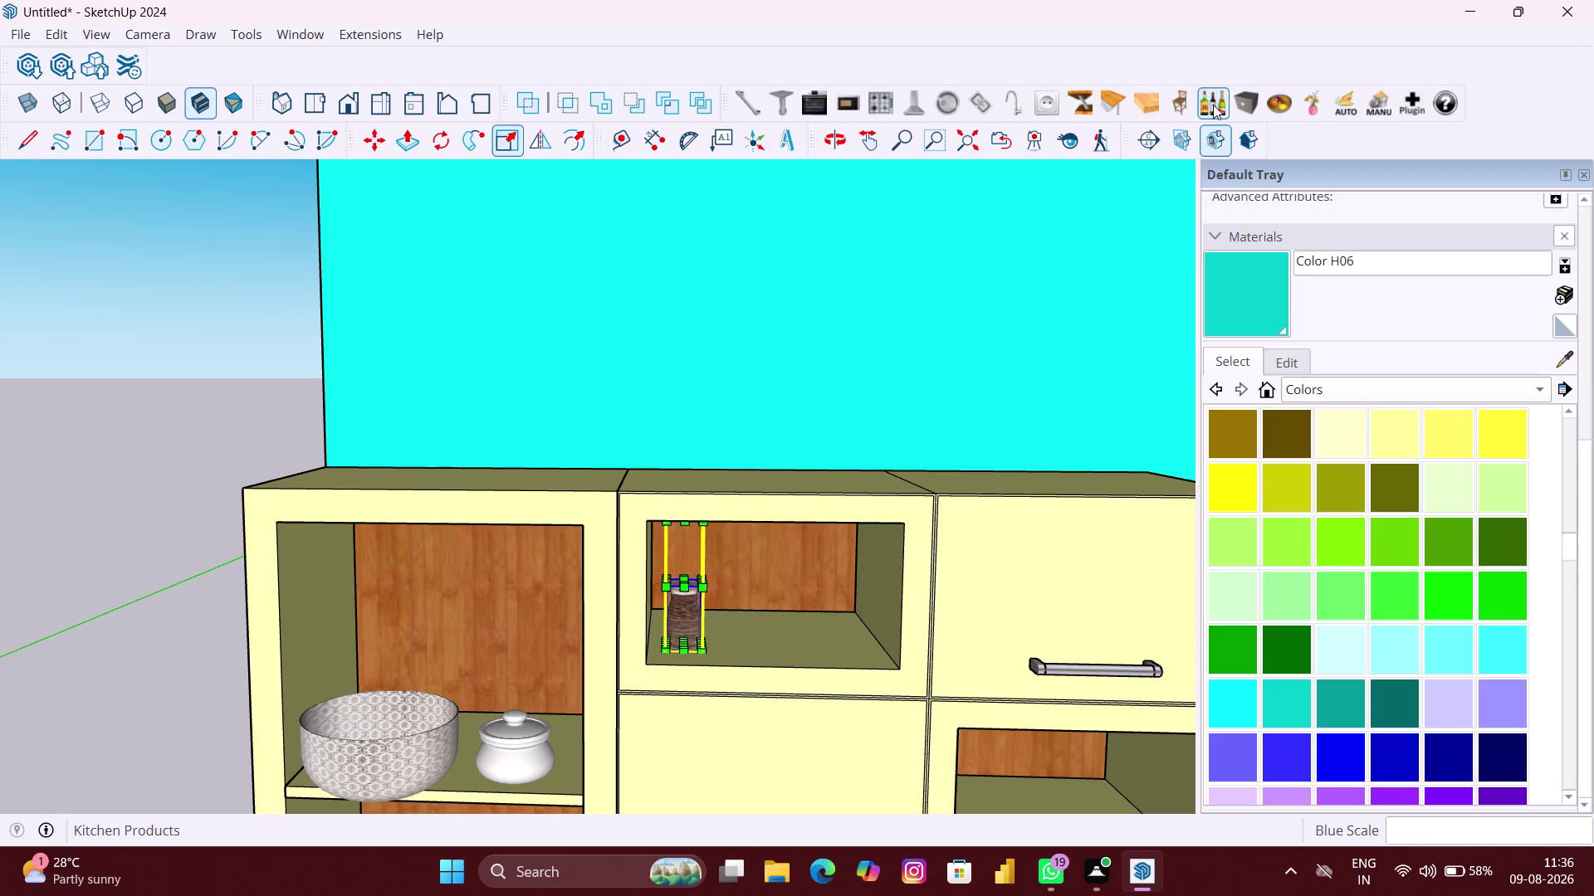
click(1213, 104)
click(1213, 105)
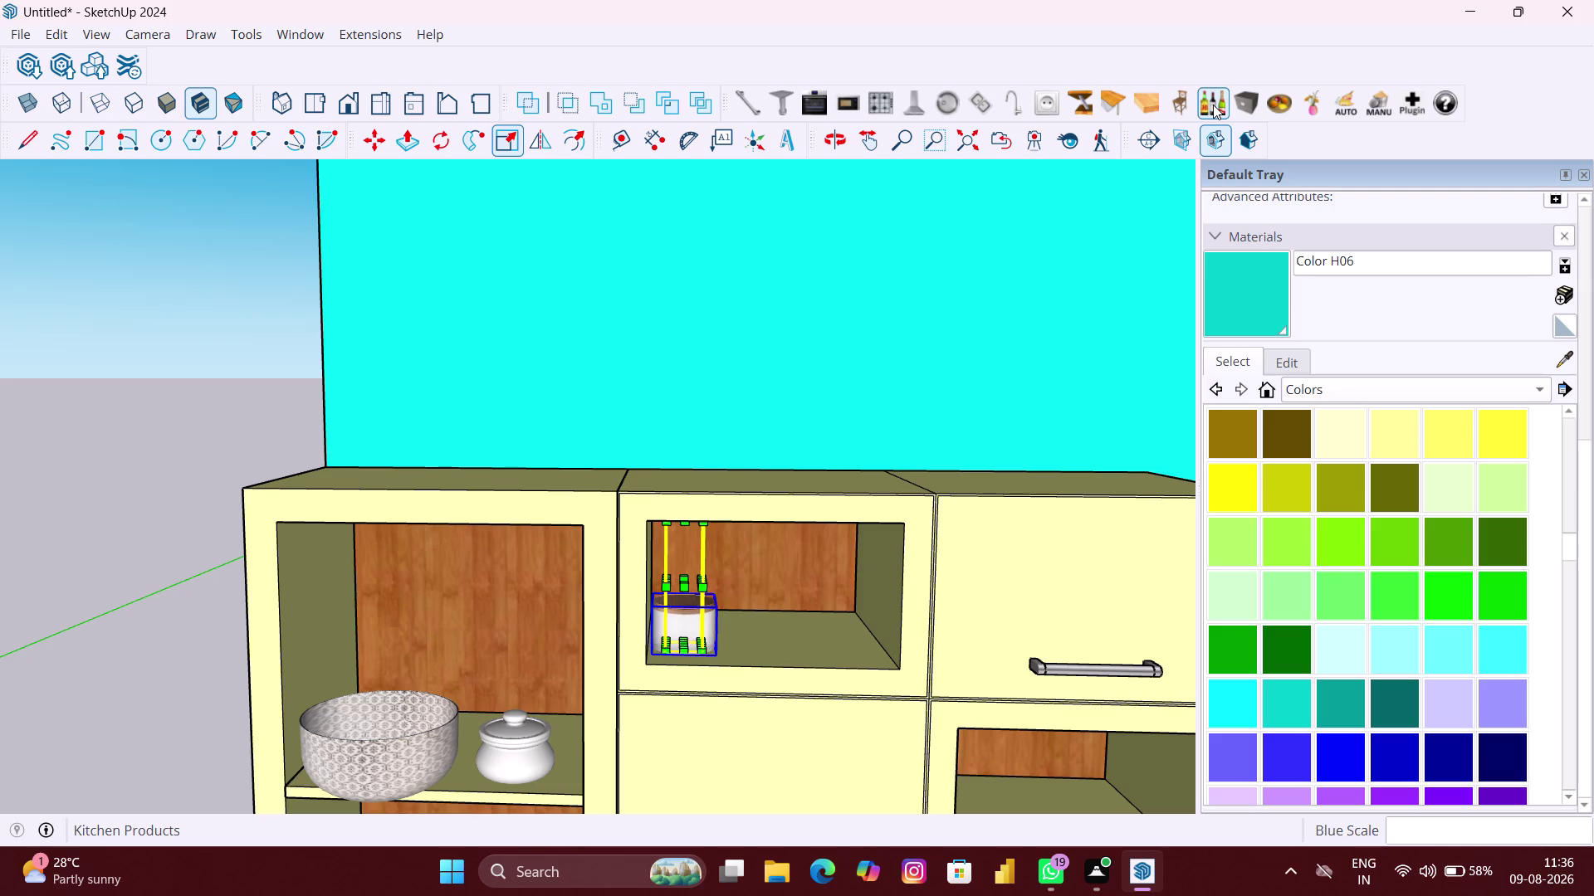
click(1213, 105)
click(1213, 105)
click(1213, 105)
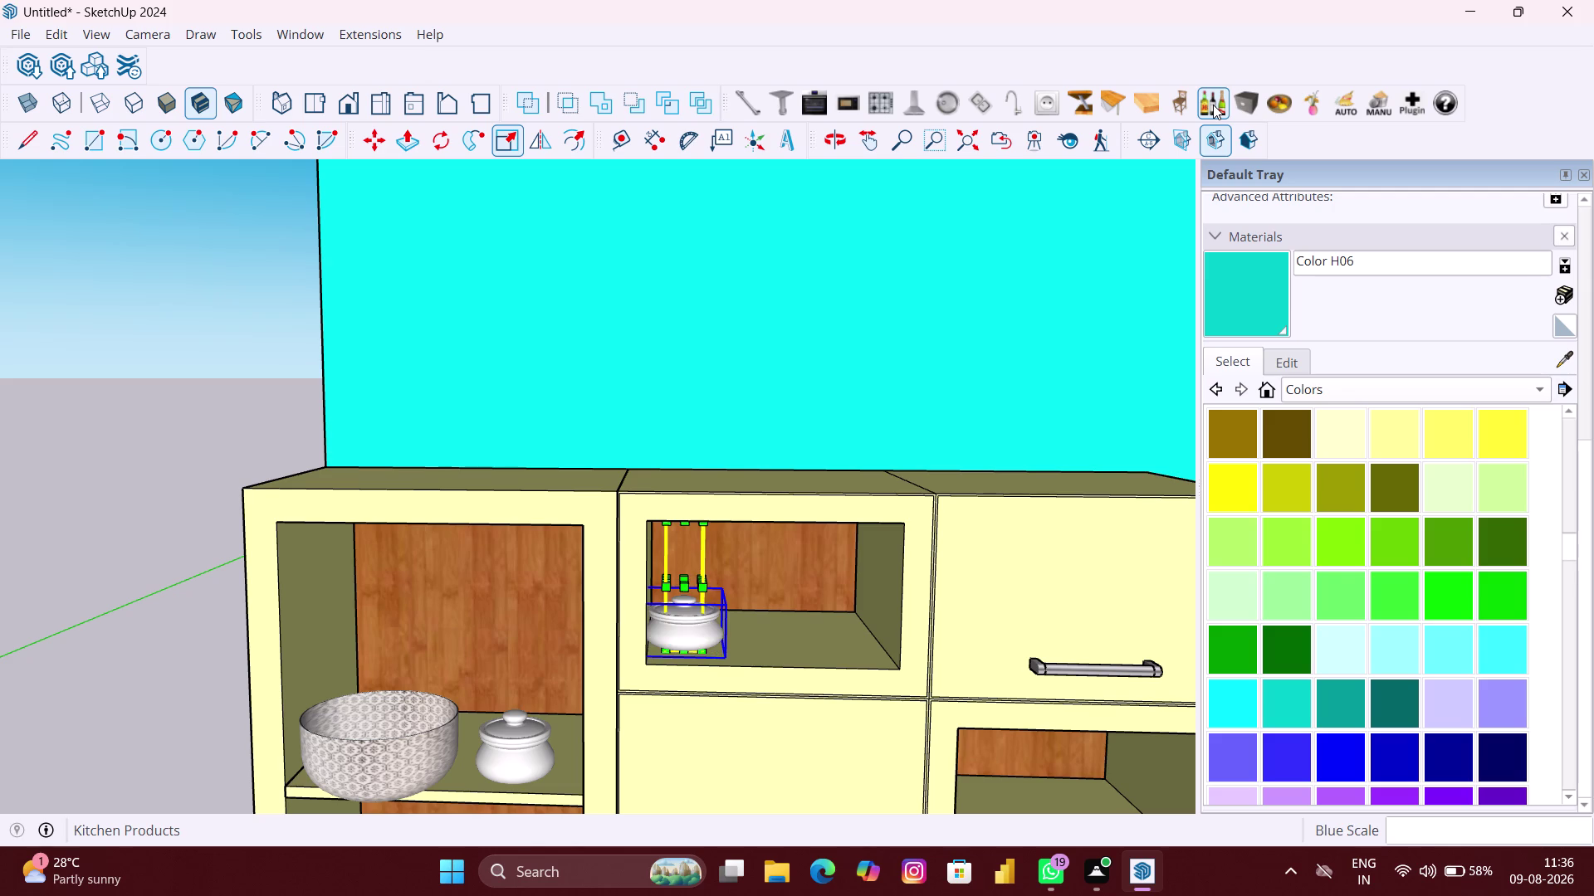
click(1212, 105)
click(1213, 104)
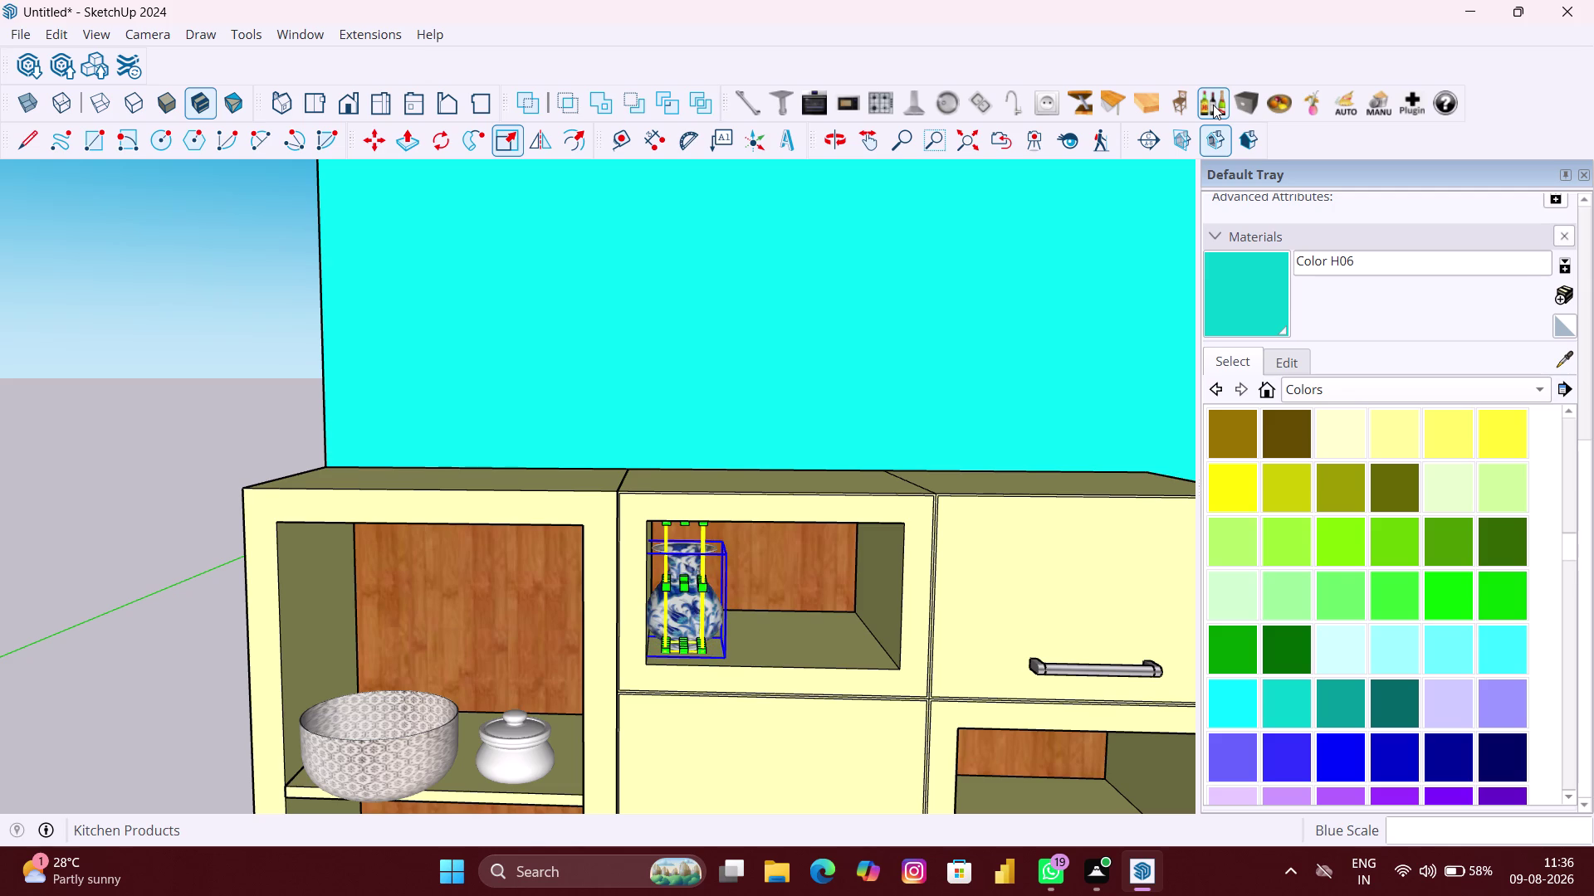
click(1213, 105)
click(1213, 105)
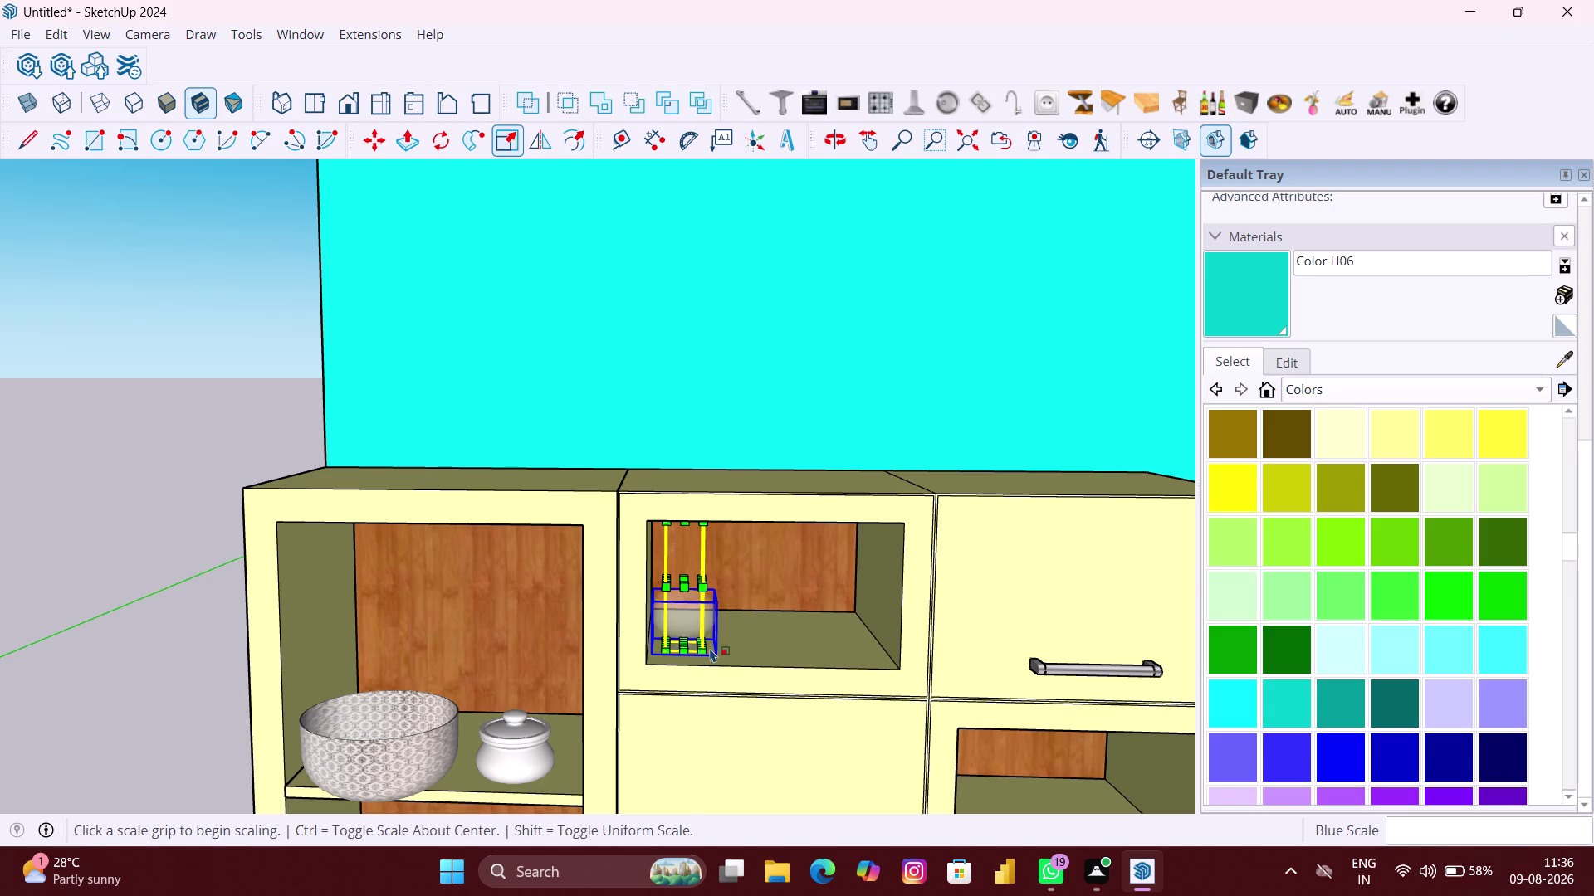
Select the glass and stretch it to double height.
scroll(up, 3)
middle_drag(698, 627, 701, 559)
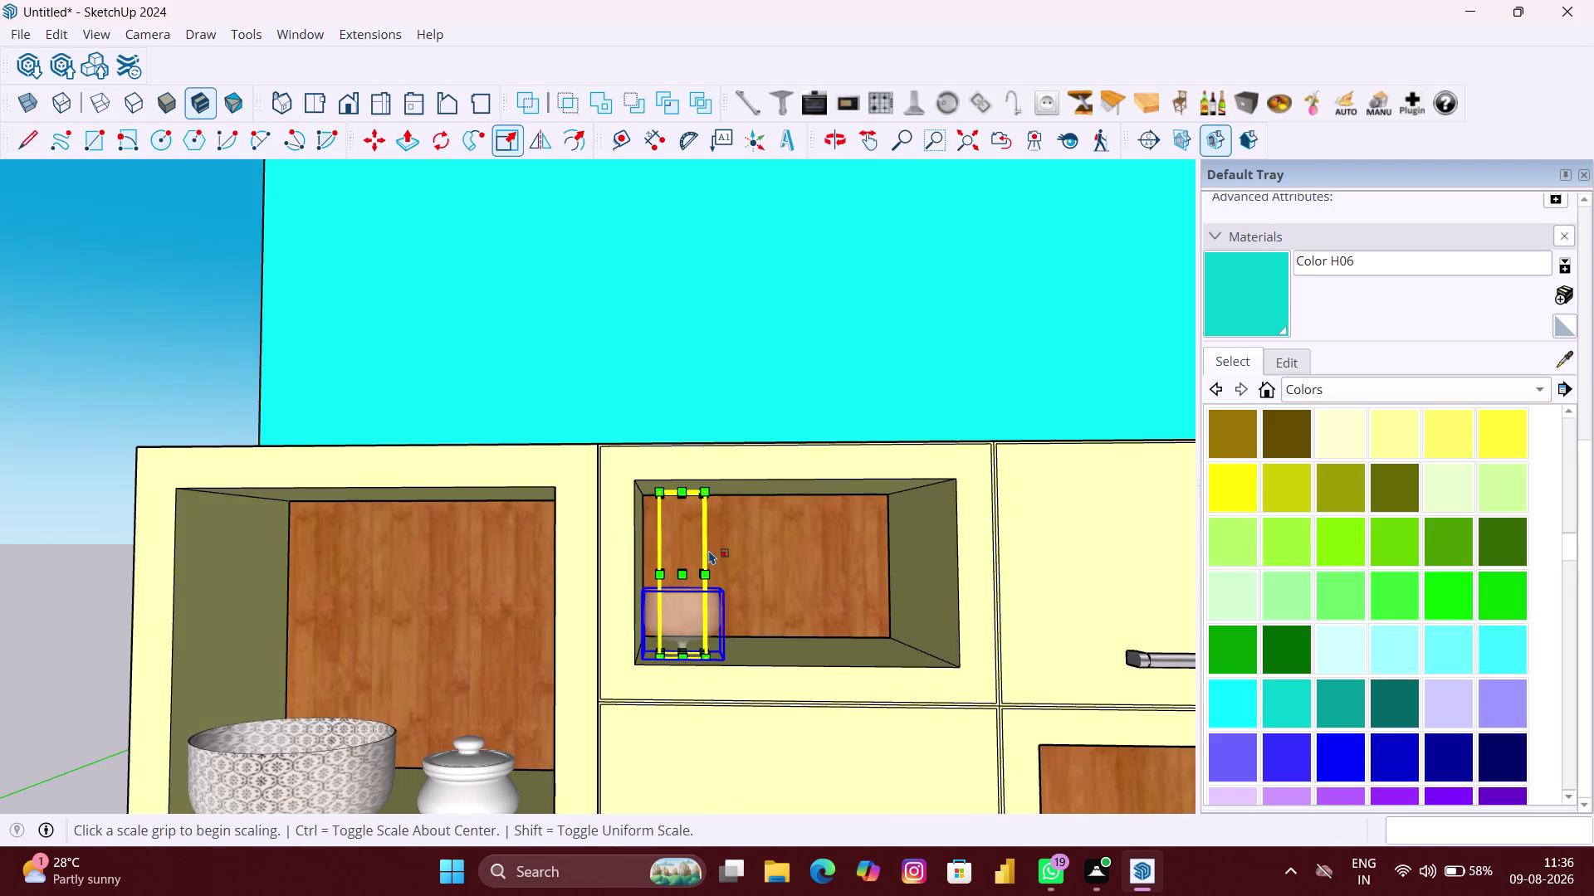
key(space)
click(692, 606)
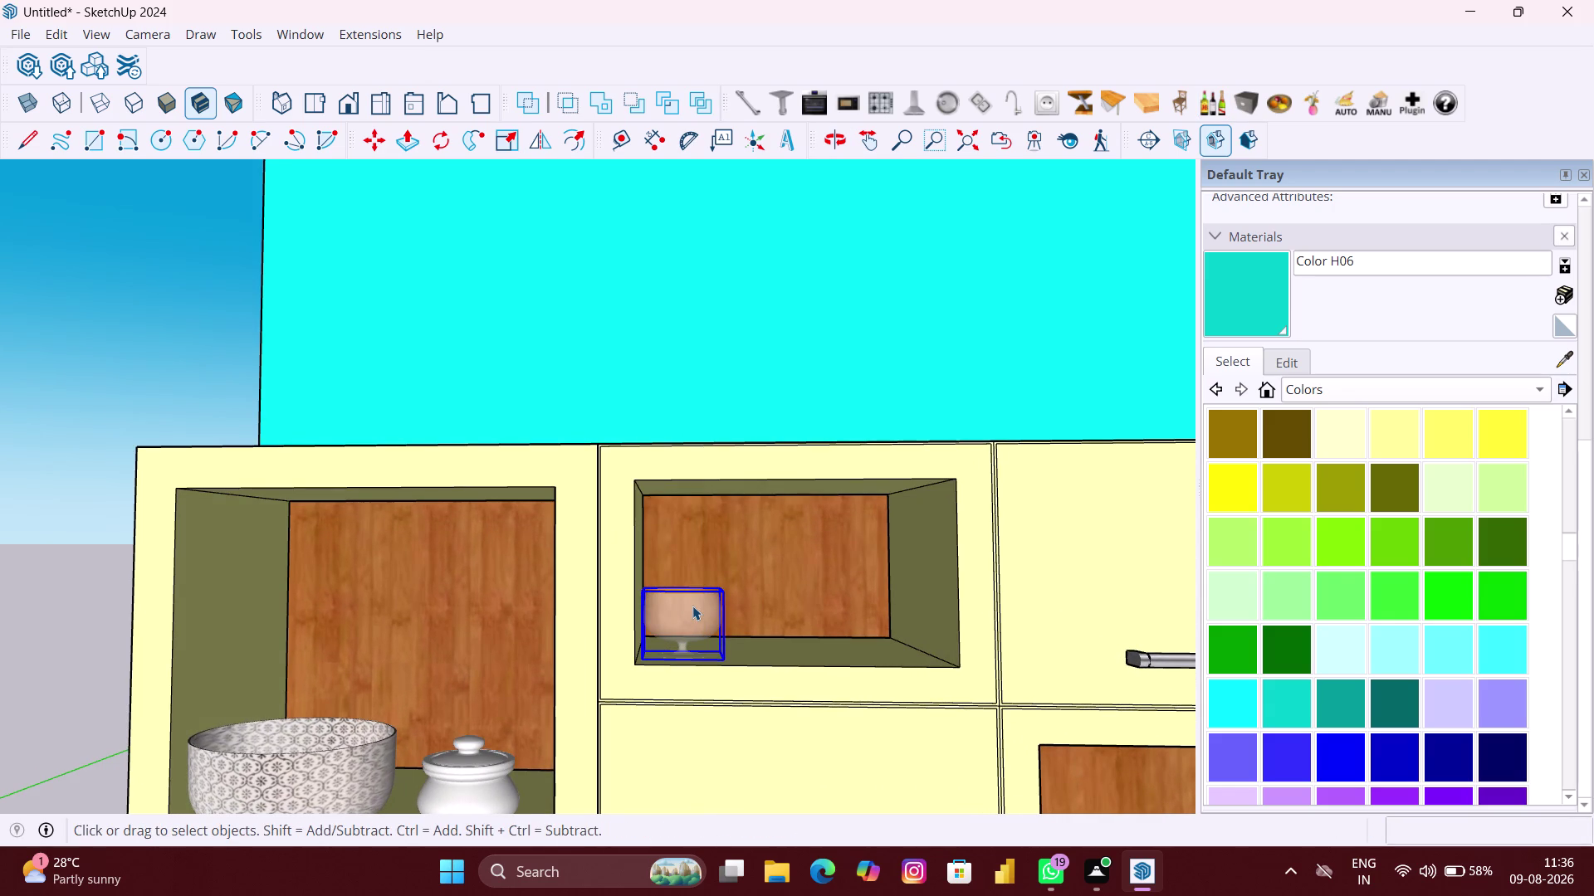
click(509, 148)
scroll(up, 3)
middle_drag(705, 596, 701, 598)
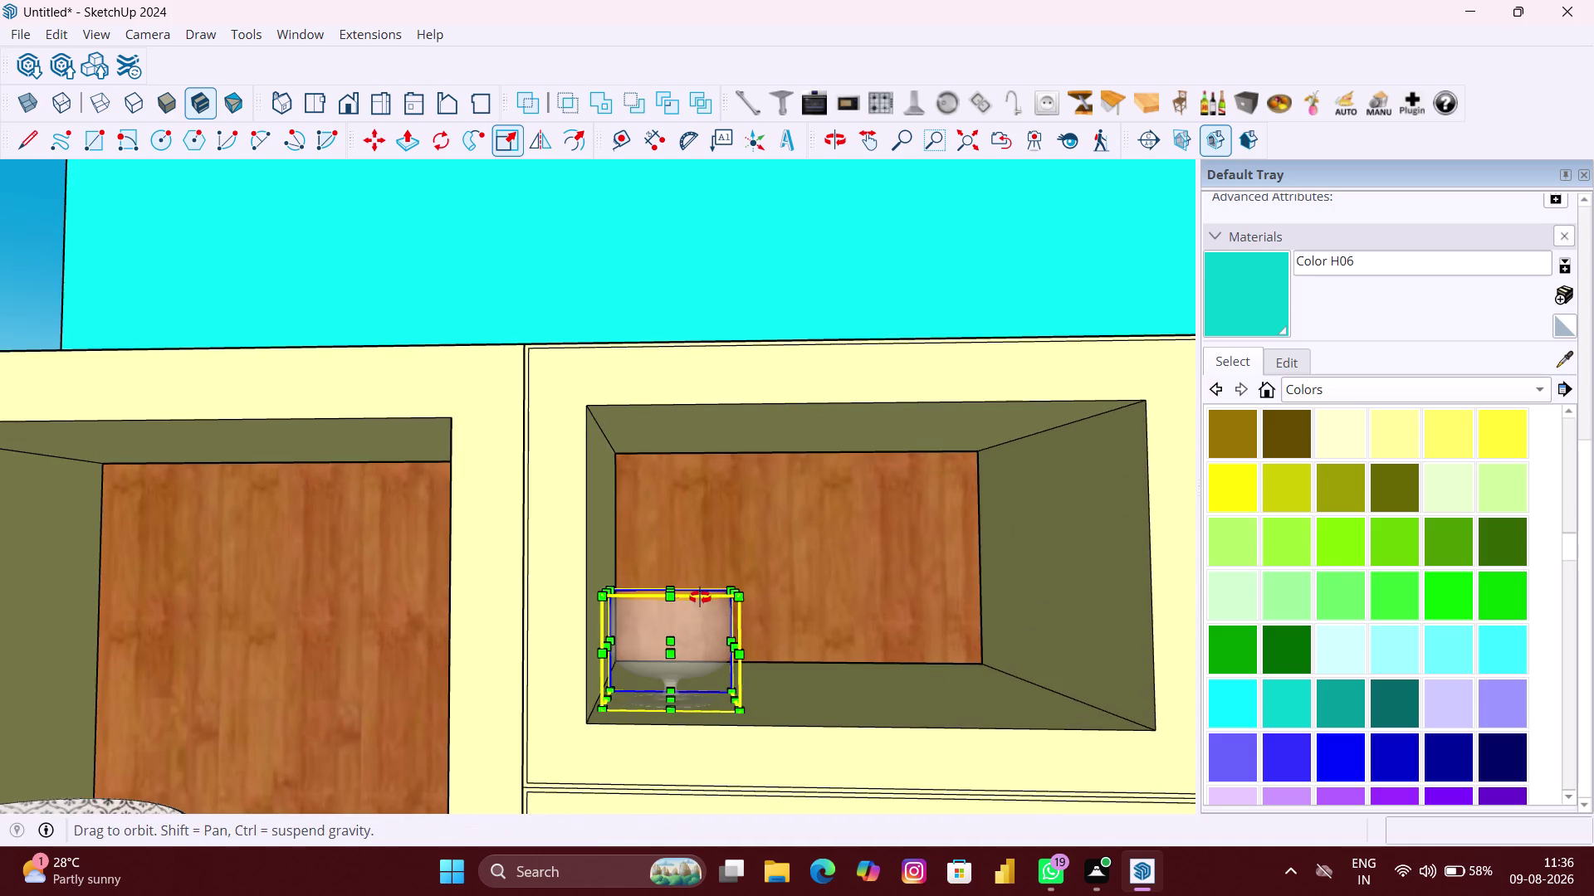
middle_drag(702, 598, 693, 661)
scroll(up, 3)
click(736, 602)
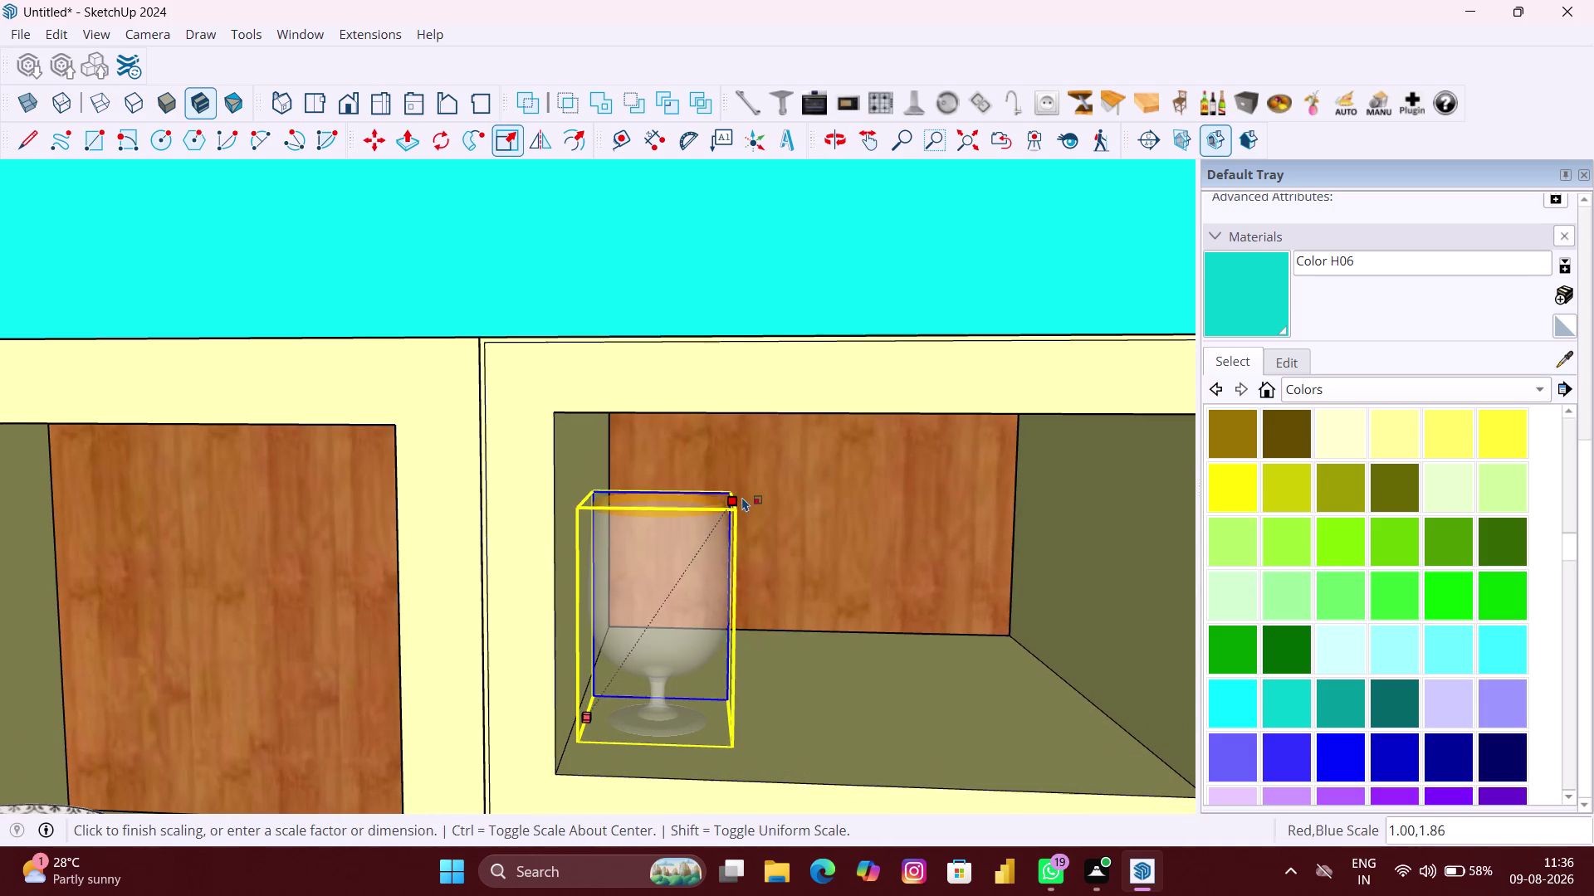
click(743, 492)
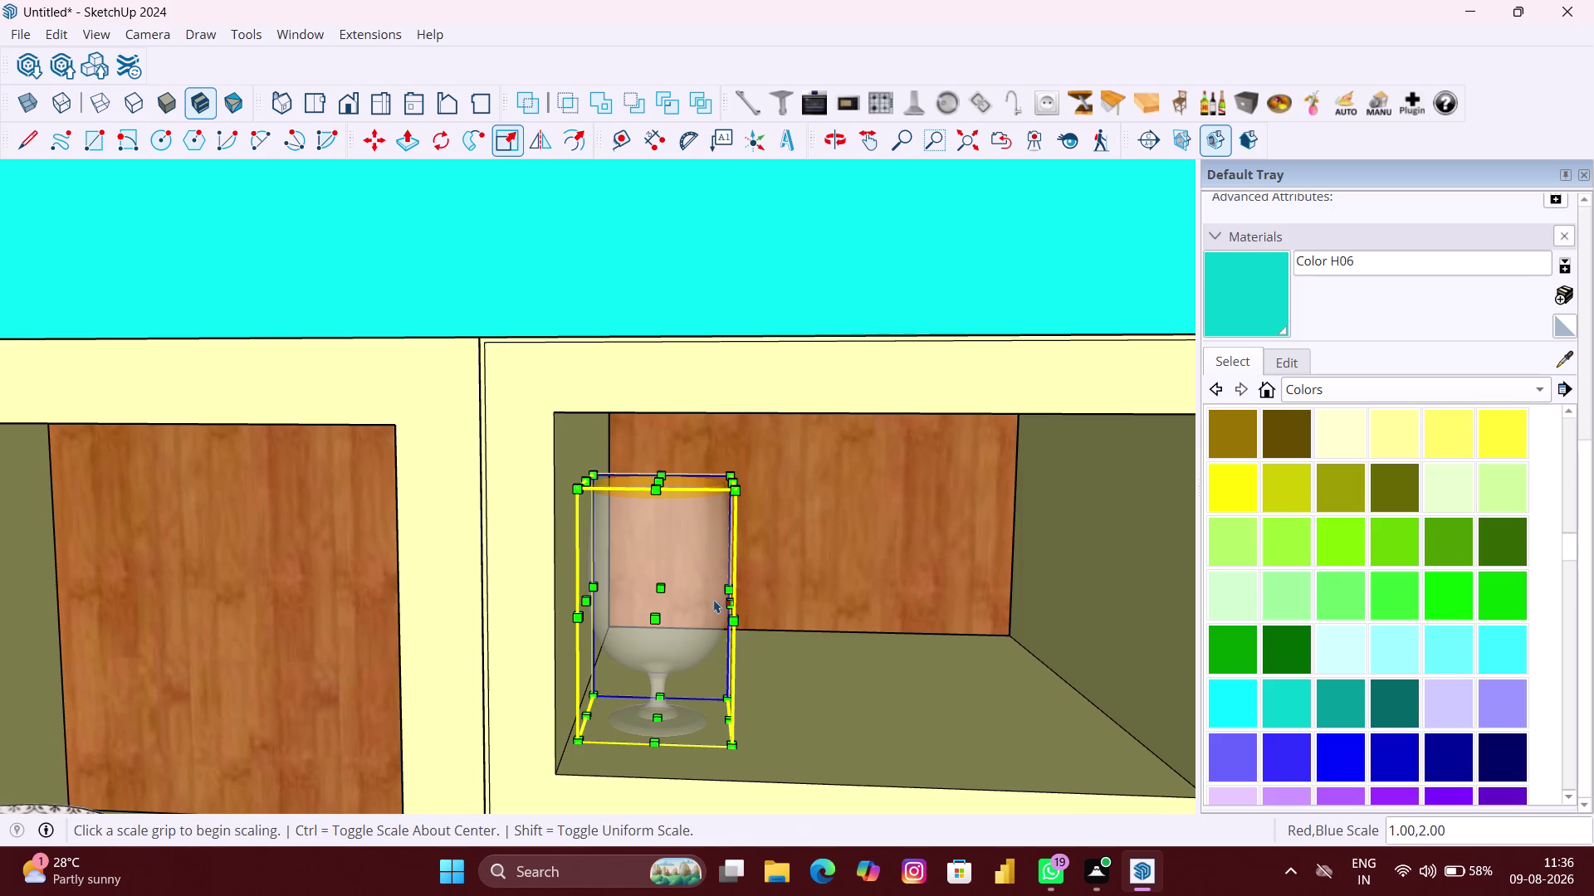
key(m)
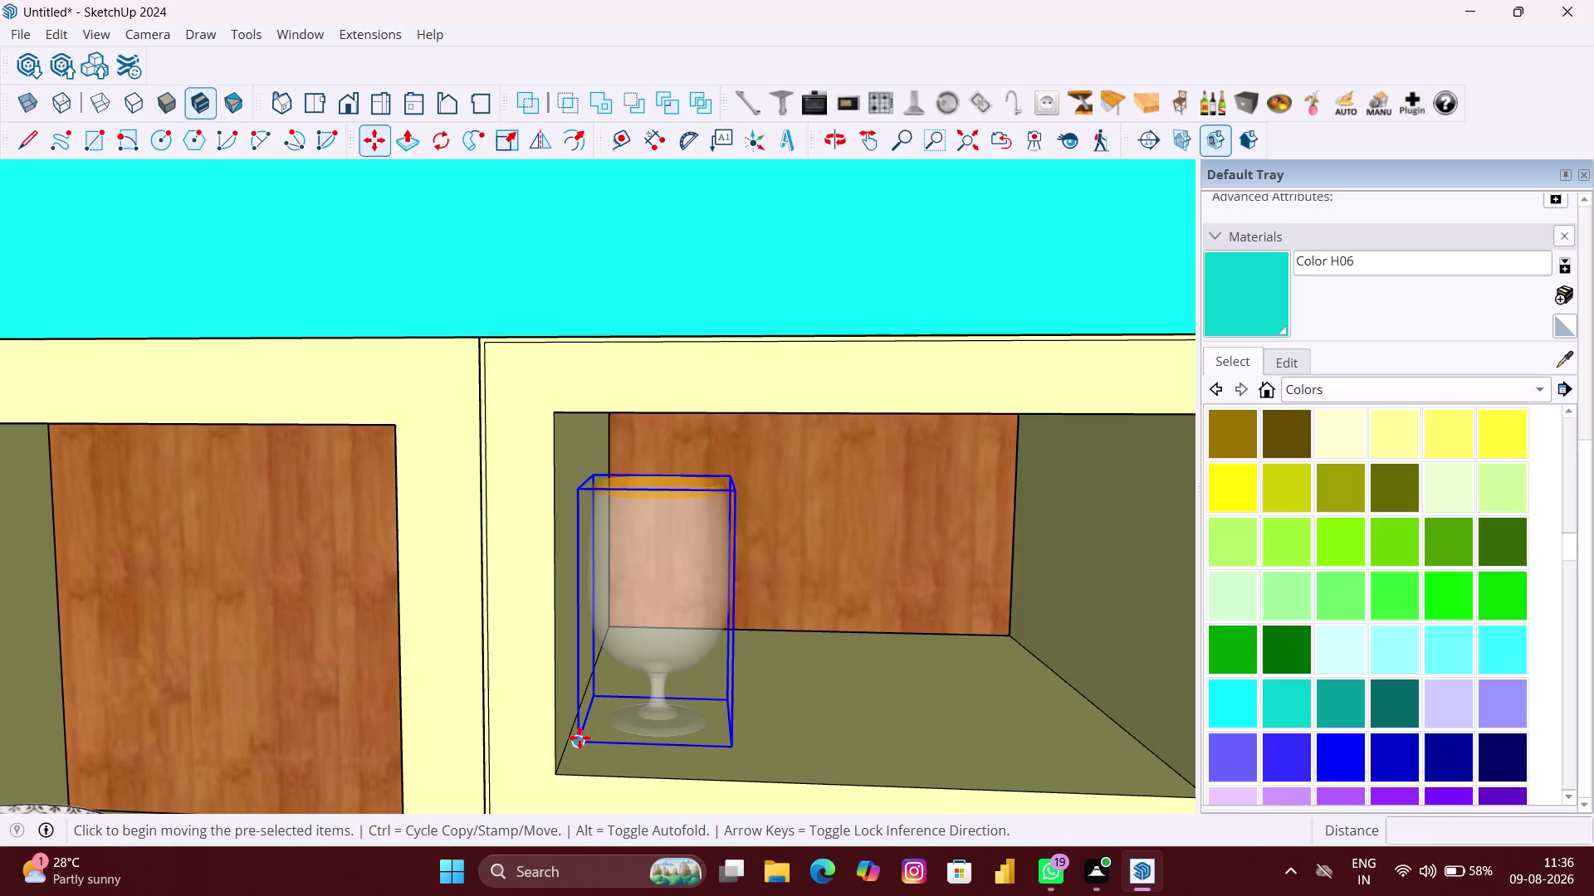
Copy the glass beside itself and array *2 for a row of three glasses.
click(579, 737)
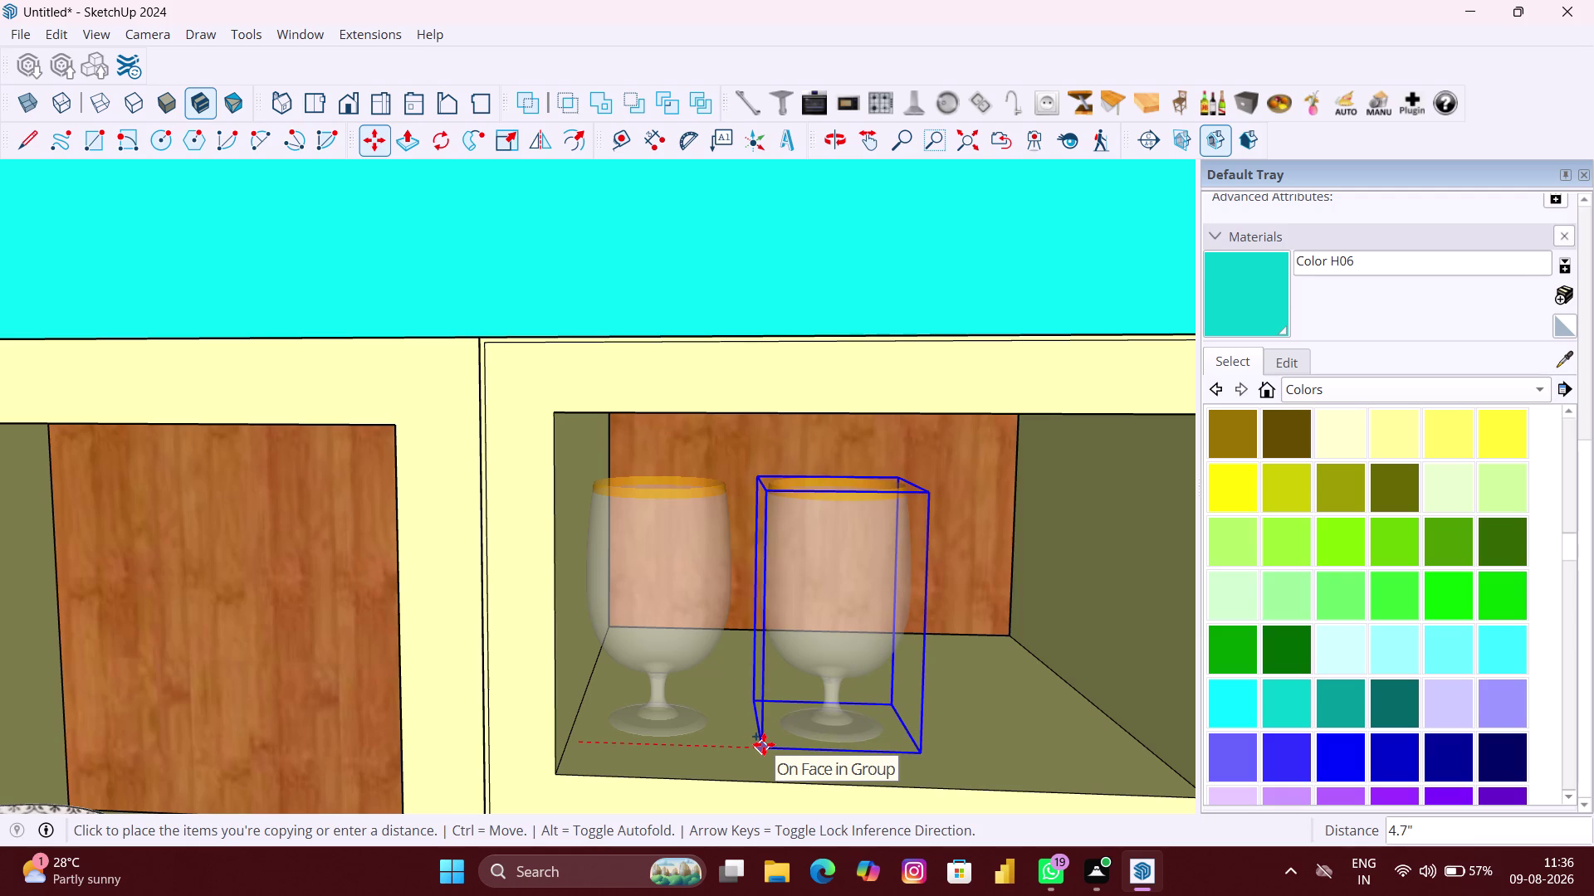
click(764, 744)
text(*3)
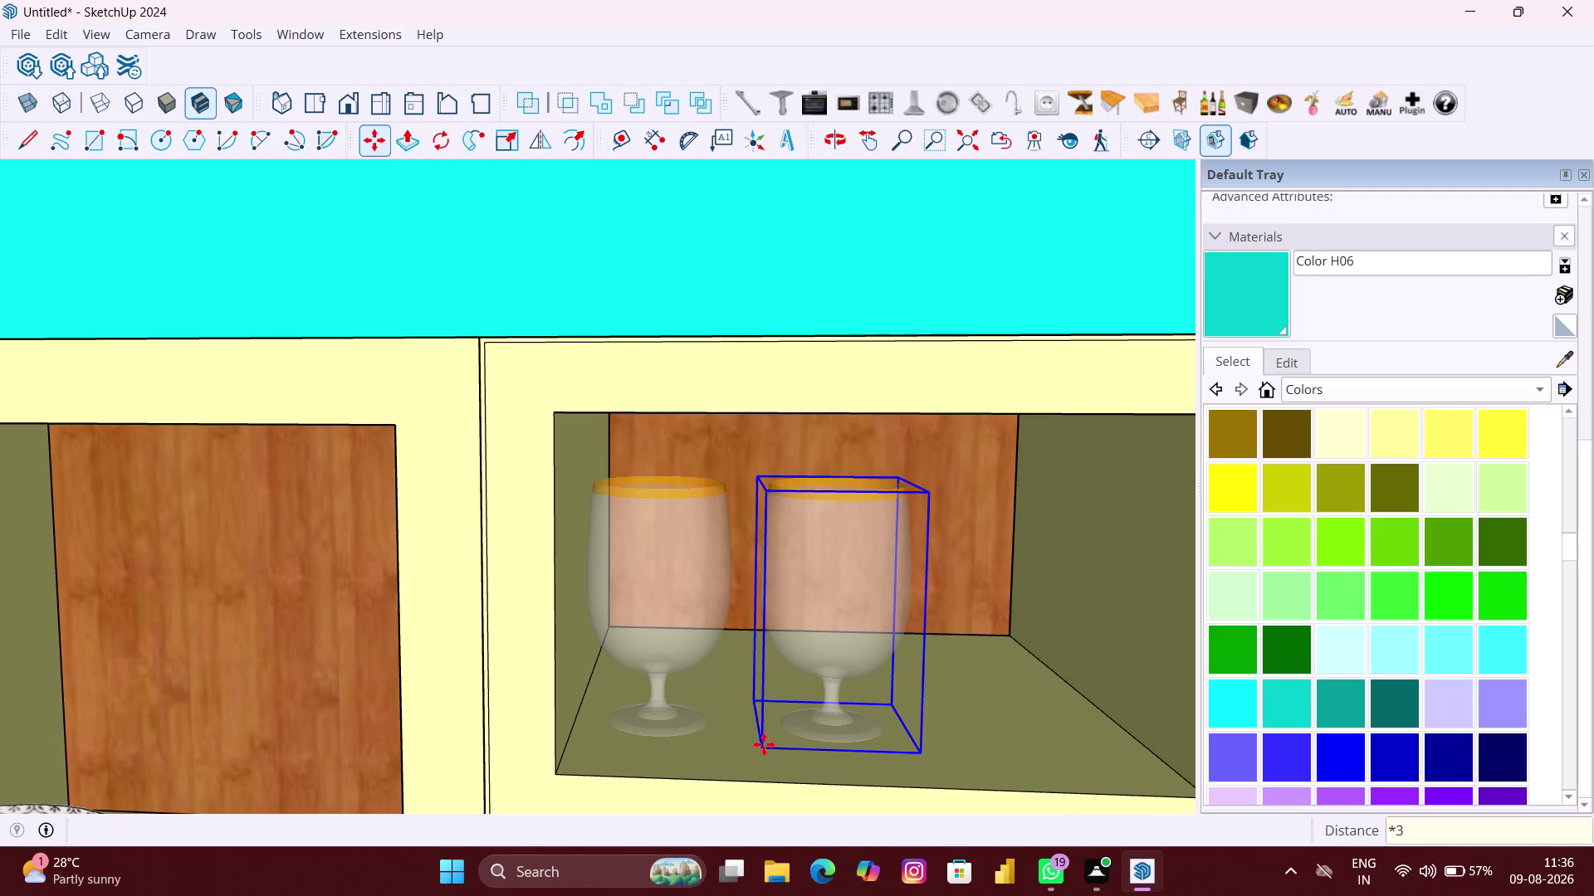
key(BackSpace)
key(2)
key(Return)
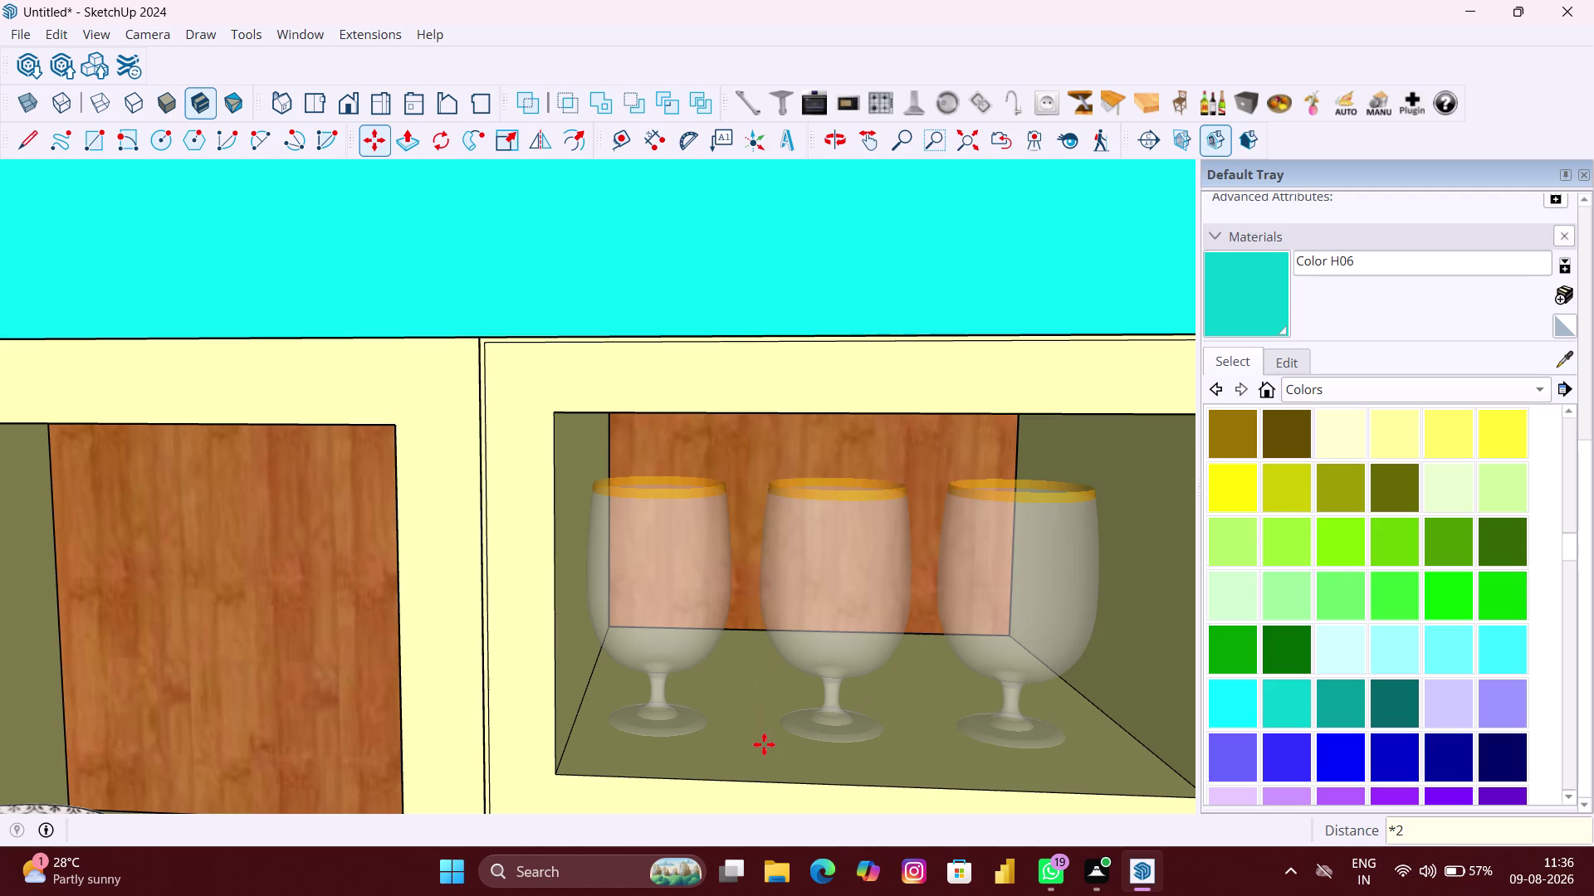
scroll(down, 3)
scroll(down, 3)
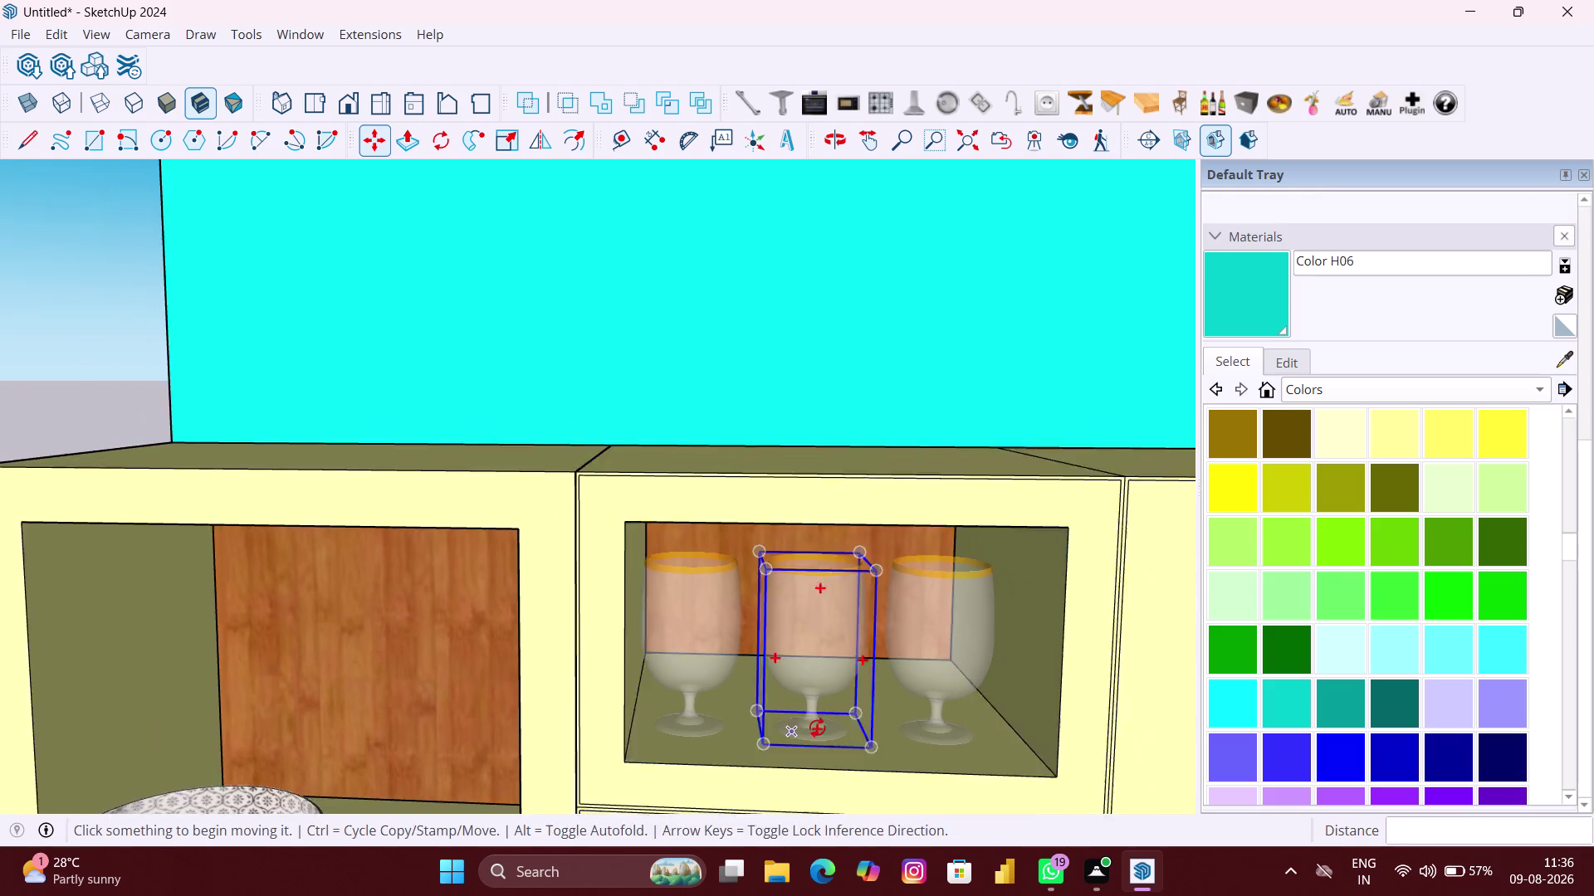
Orbit out to view the whole wall cabinet and clear the selection.
scroll(down, 3)
middle_drag(878, 727, 701, 423)
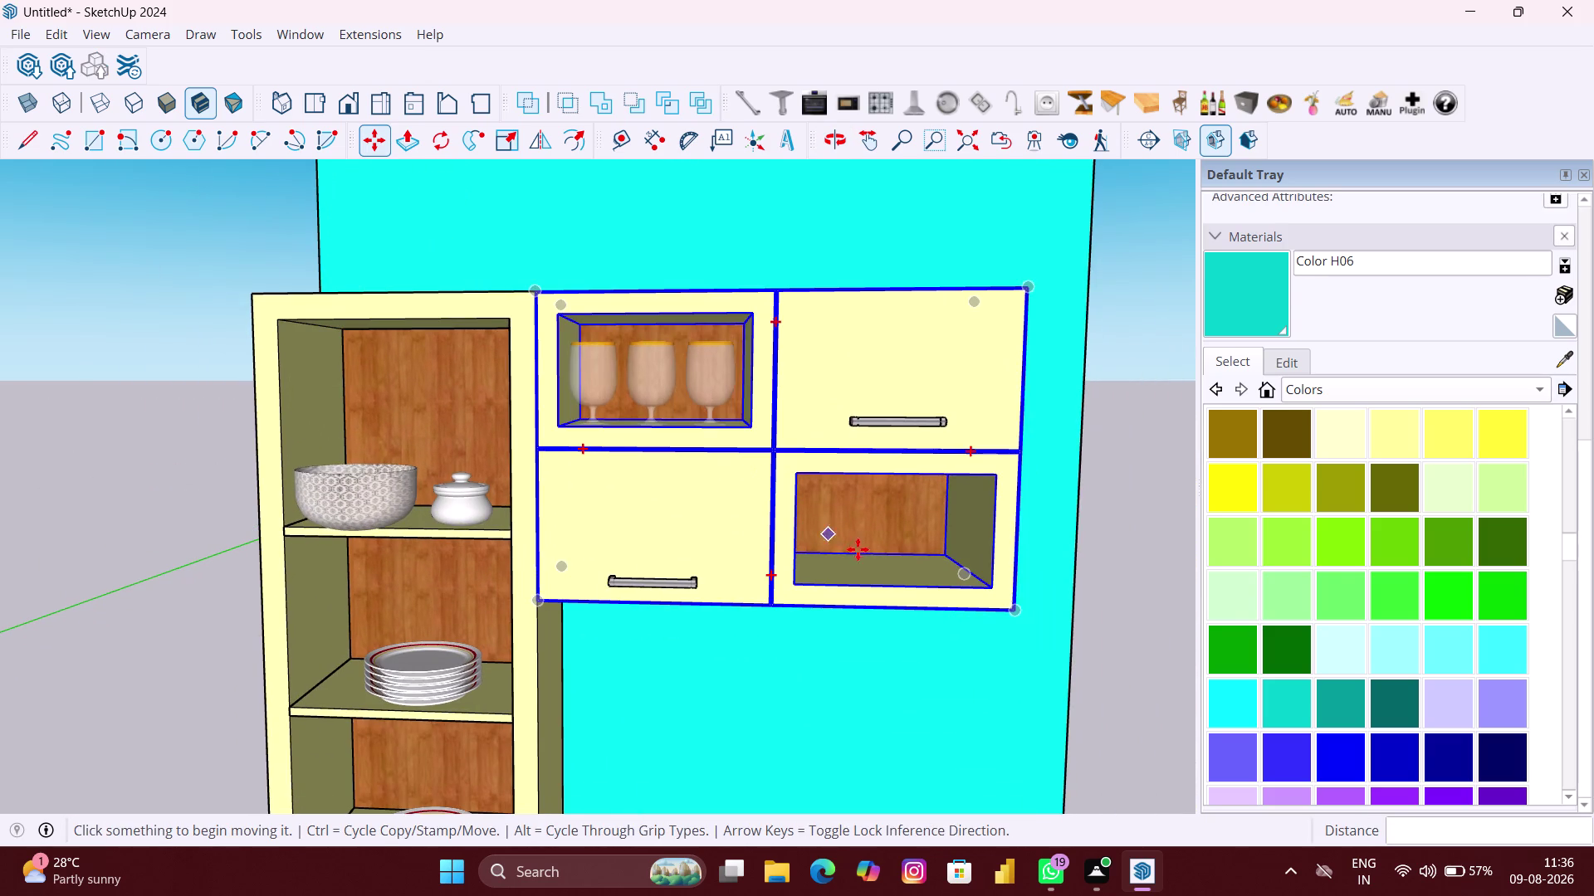
scroll(up, 3)
middle_drag(868, 556, 856, 590)
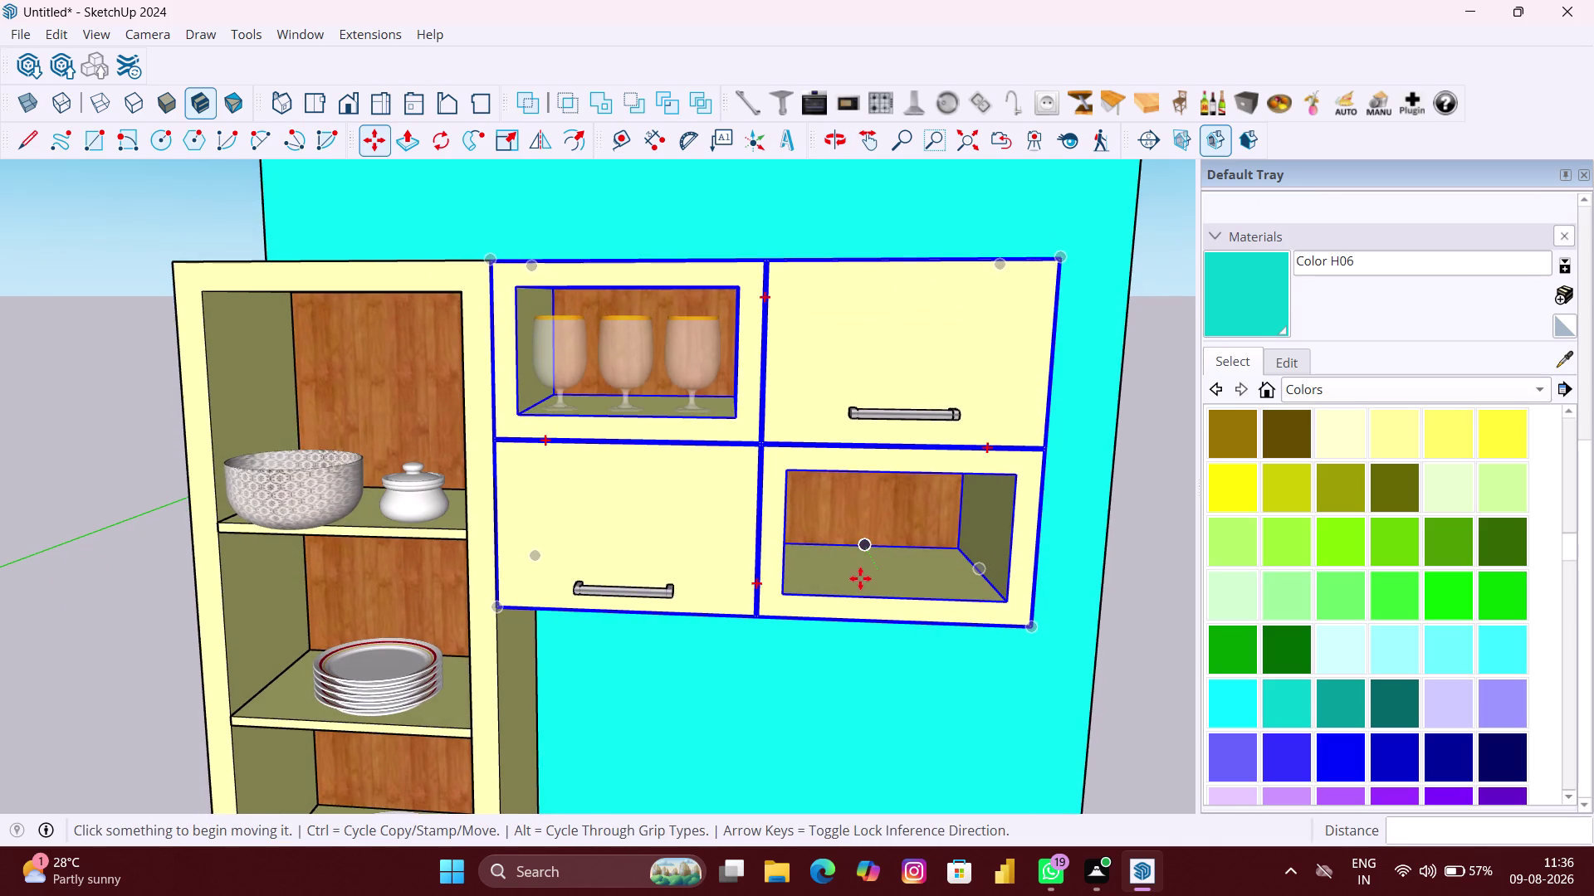
scroll(up, 3)
key(space)
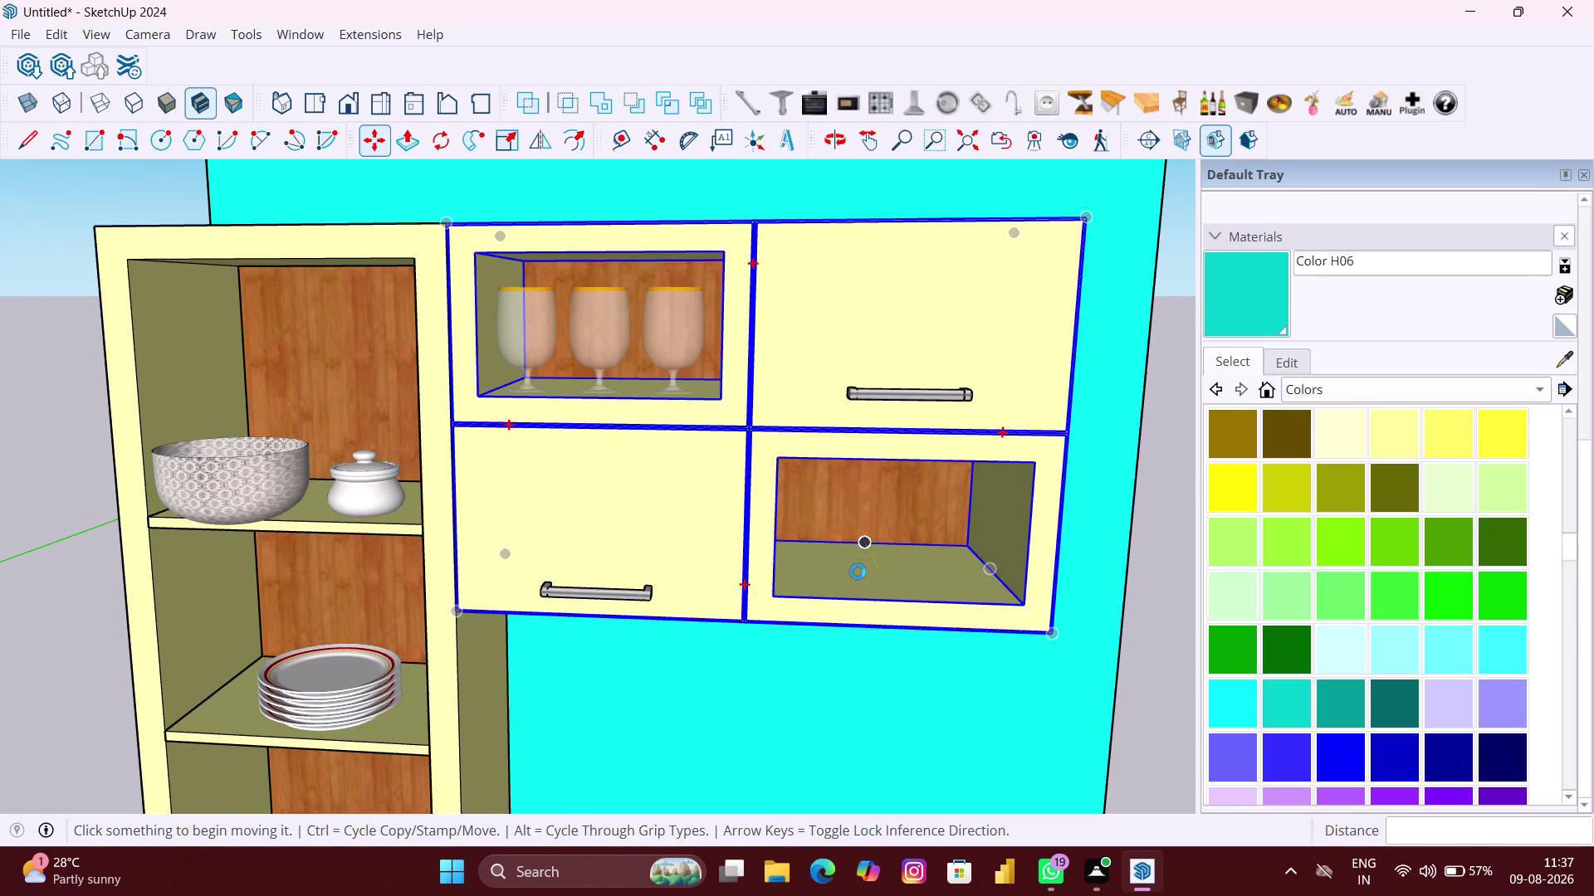
click(52, 501)
scroll(down, 3)
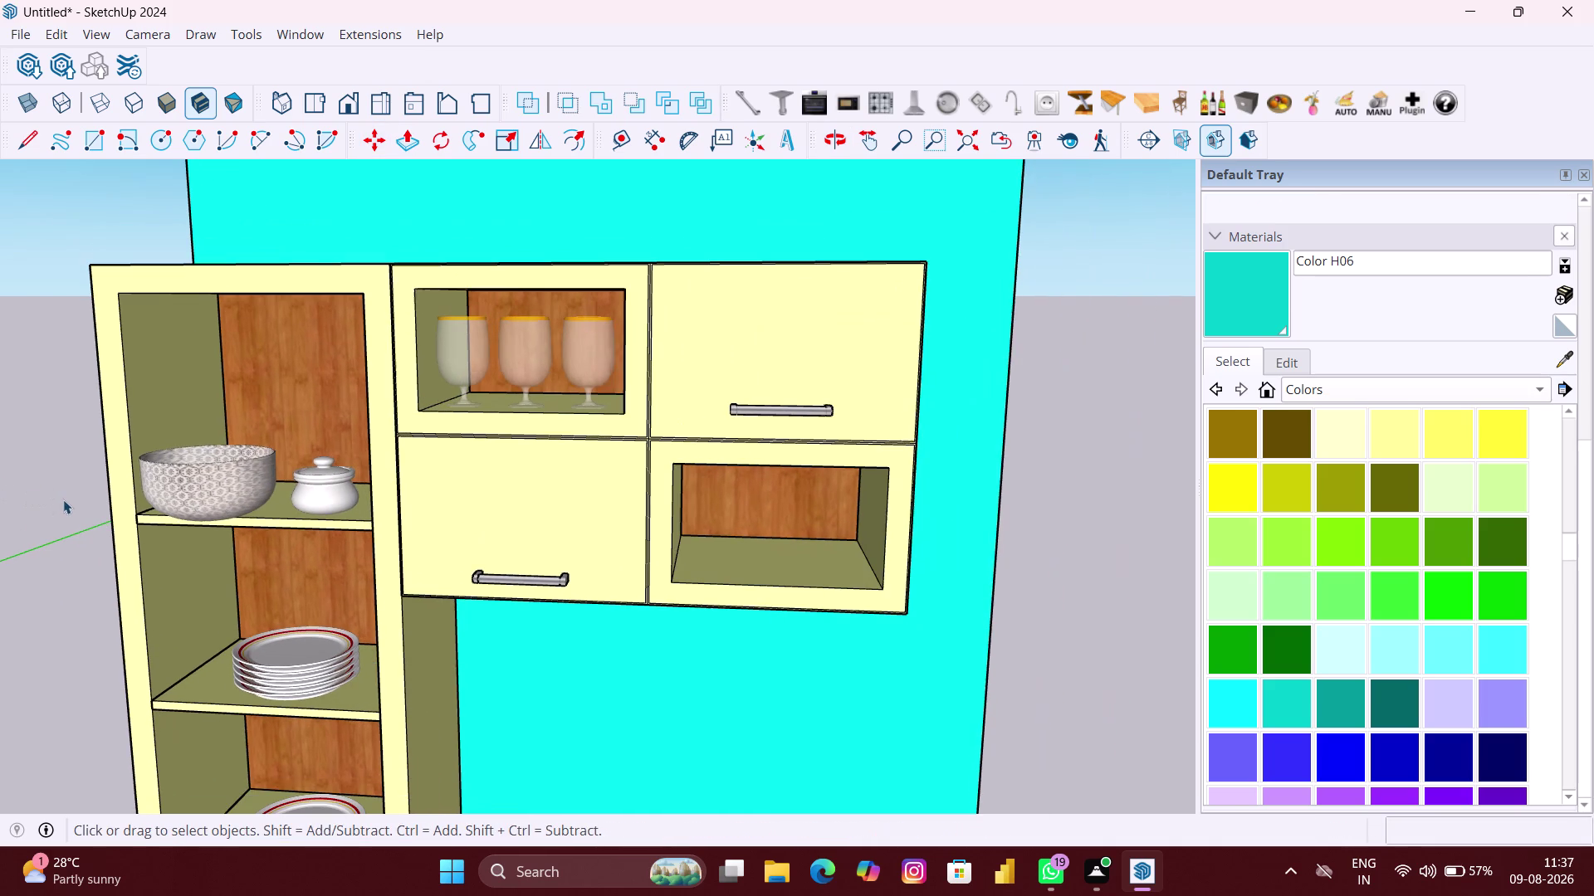
Insert a bottle model into the lower-right compartment.
click(1226, 94)
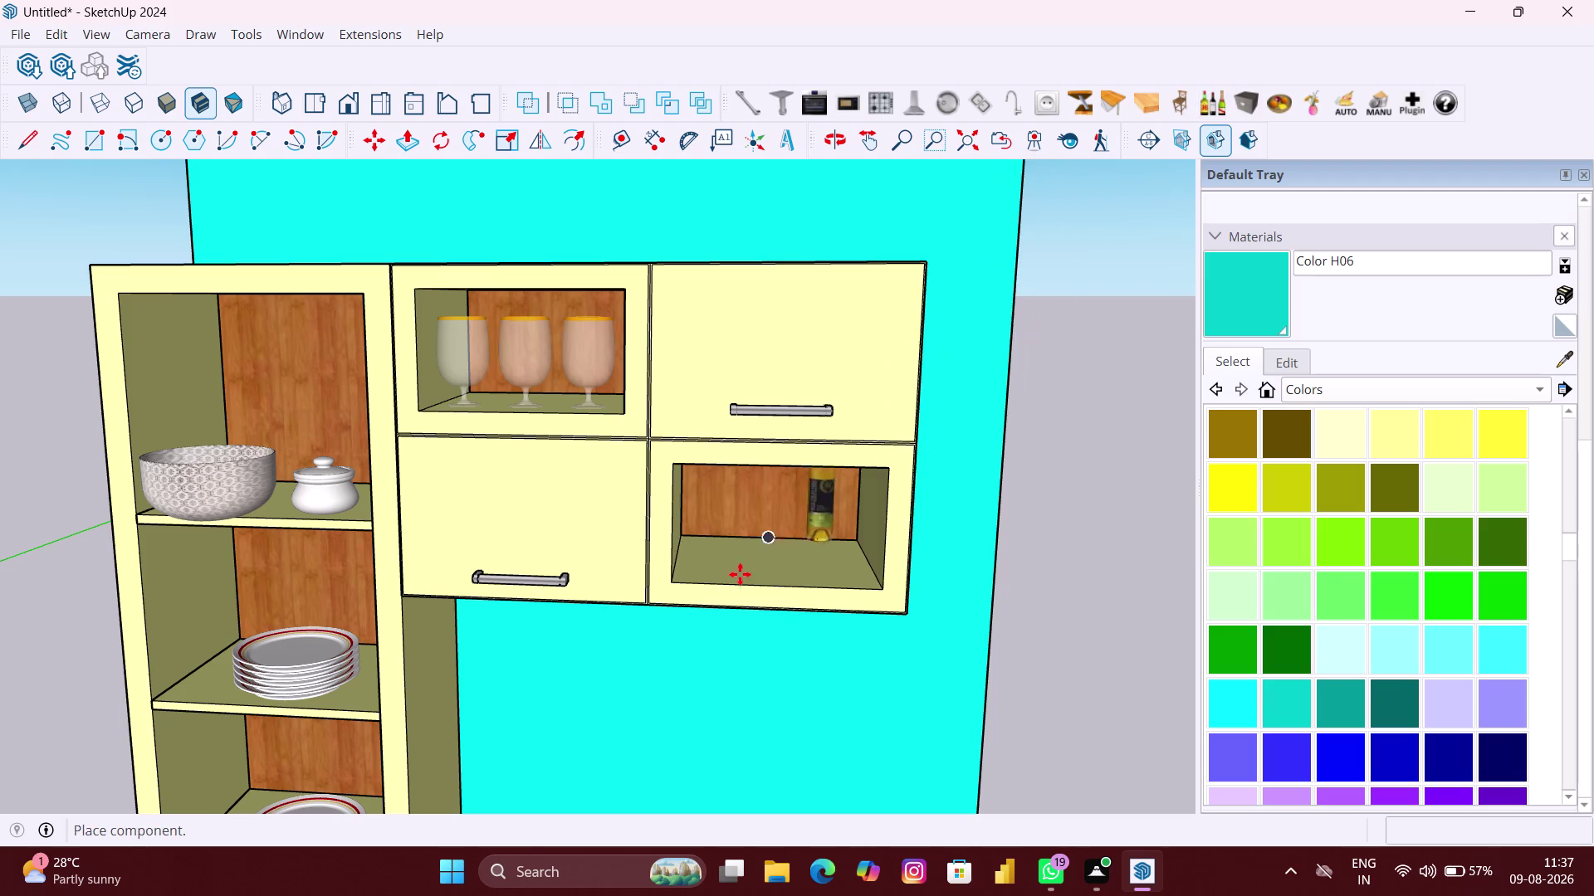
scroll(up, 3)
scroll(up, 3)
scroll(up, 3)
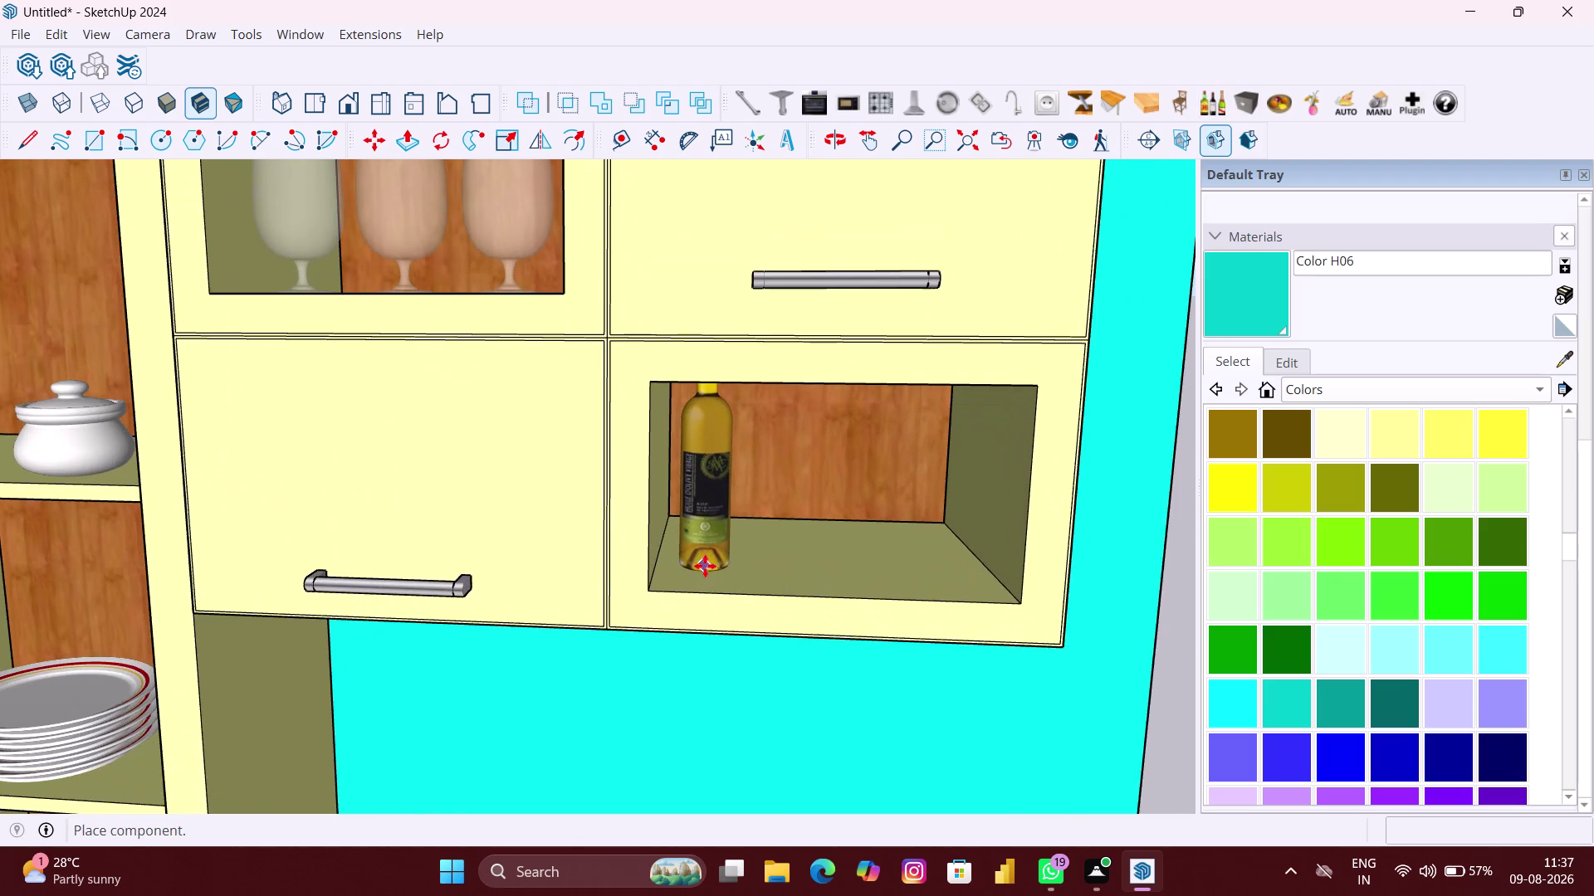
scroll(up, 3)
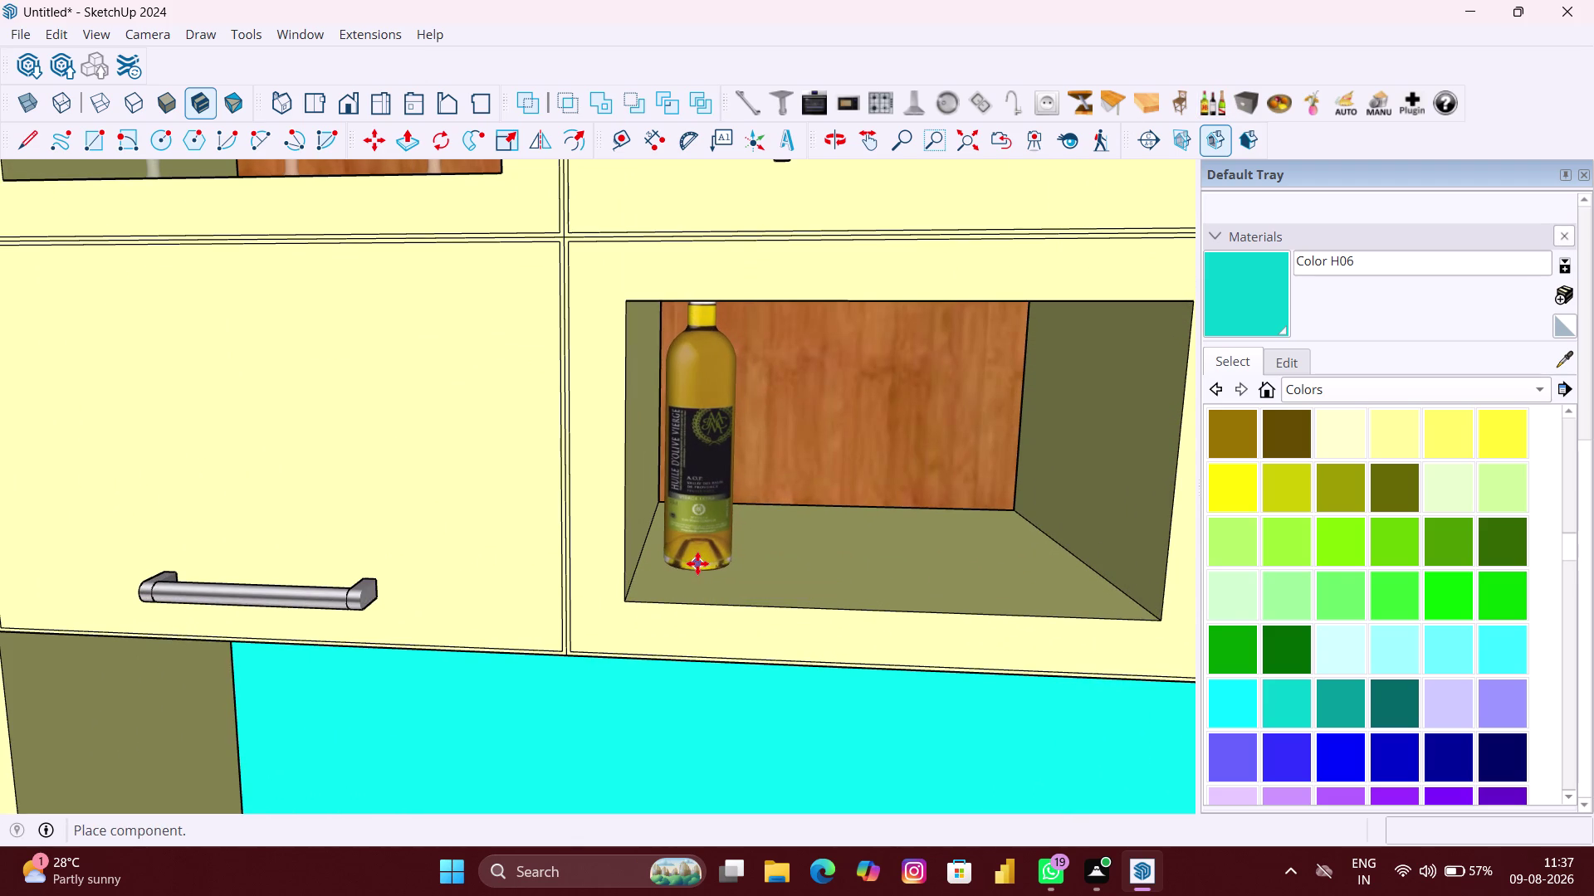
click(695, 564)
scroll(down, 3)
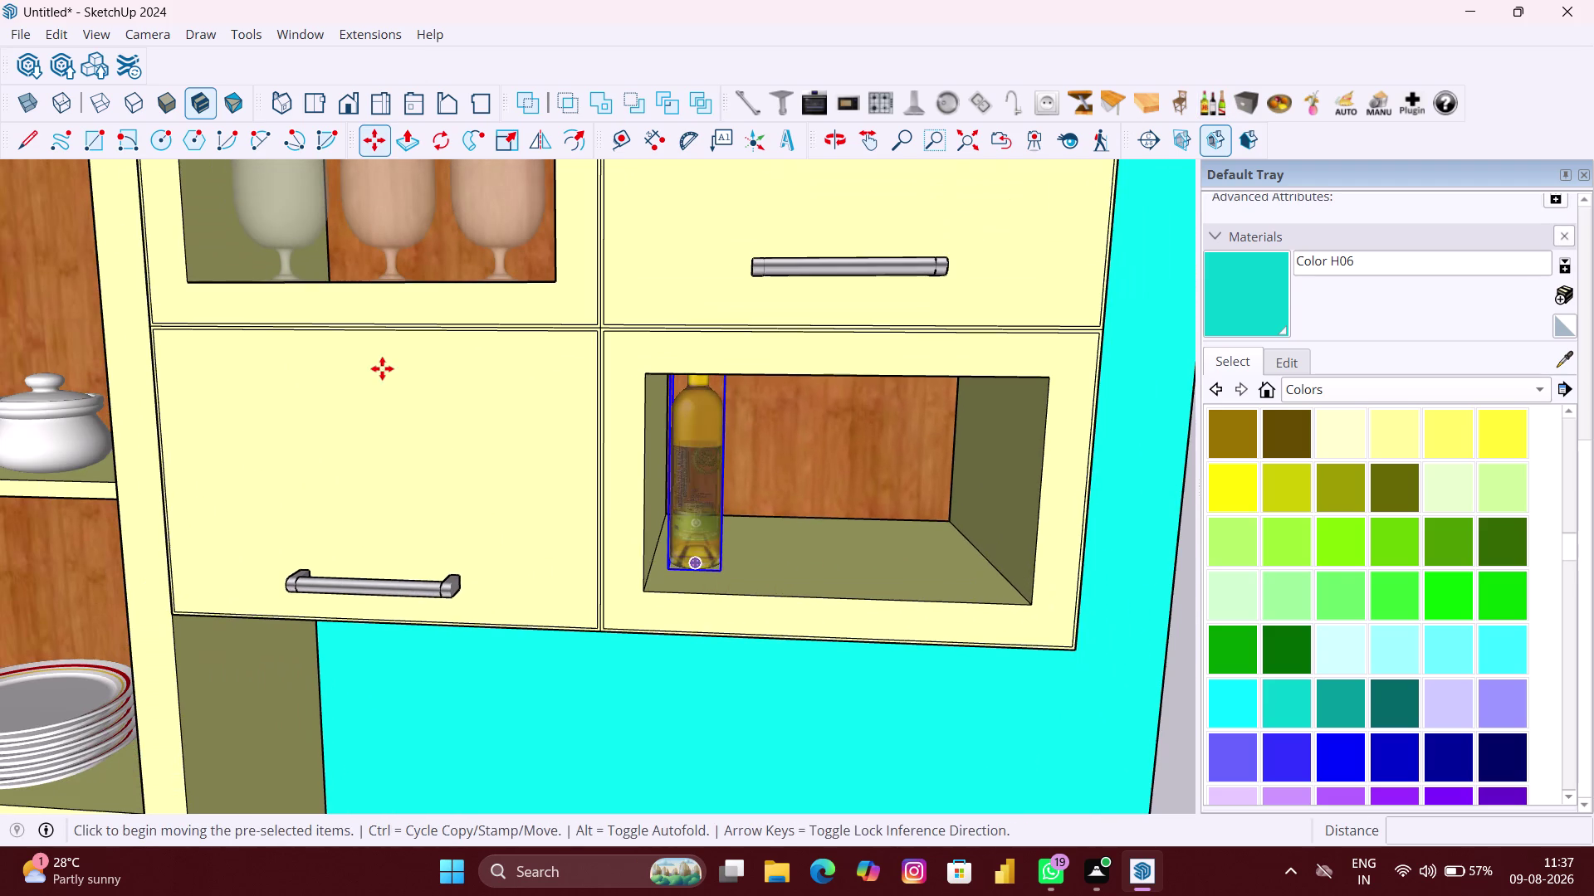
Turn on X-ray and start scaling to inspect the bottle's fit.
click(31, 99)
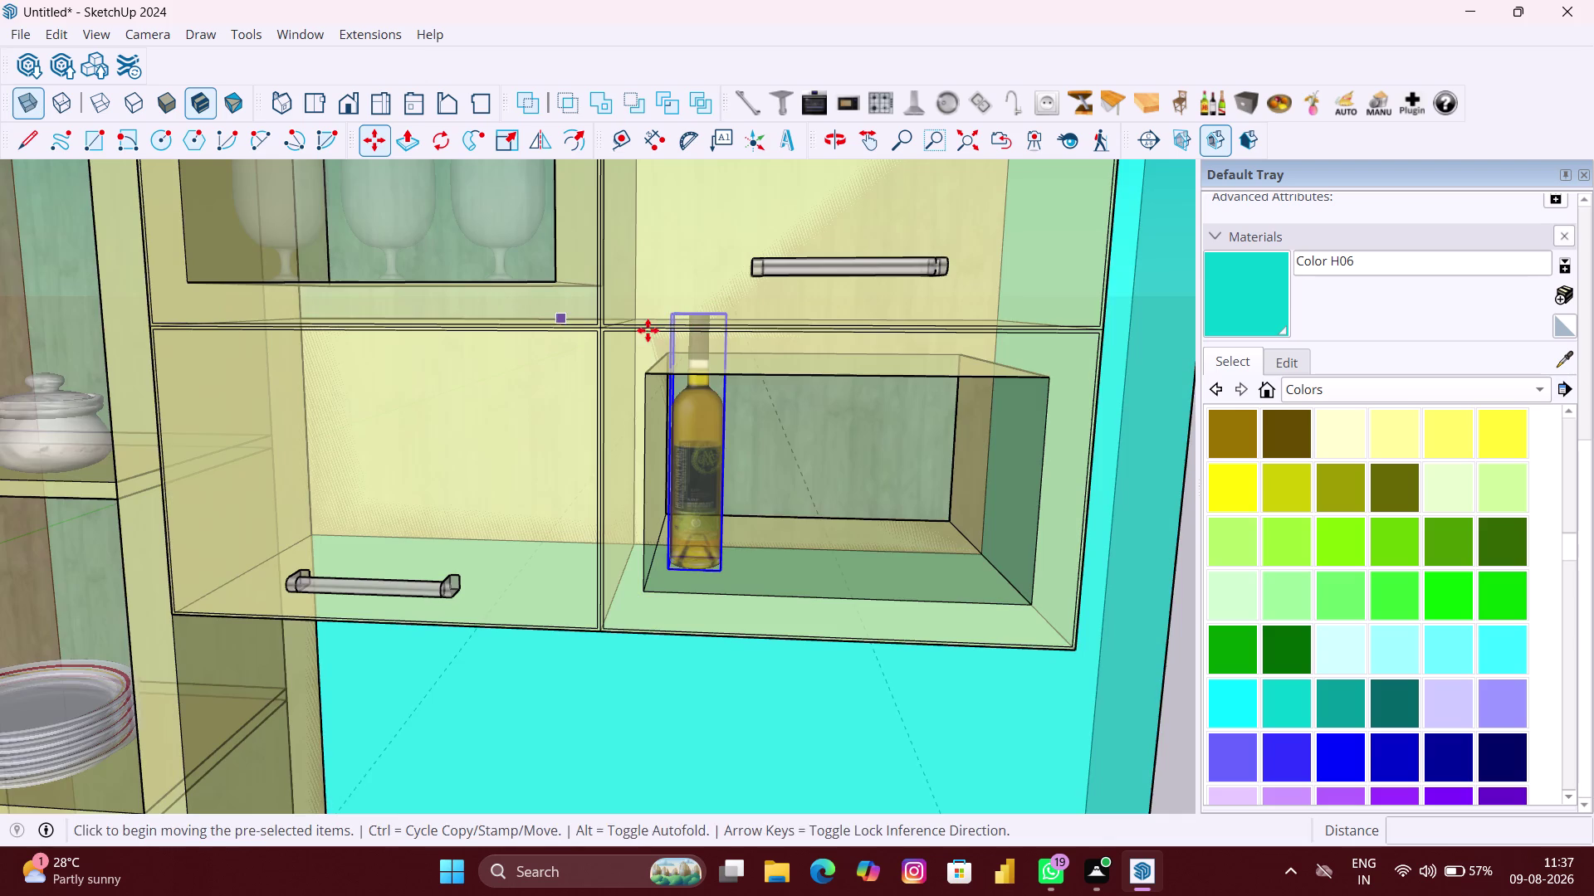
click(510, 144)
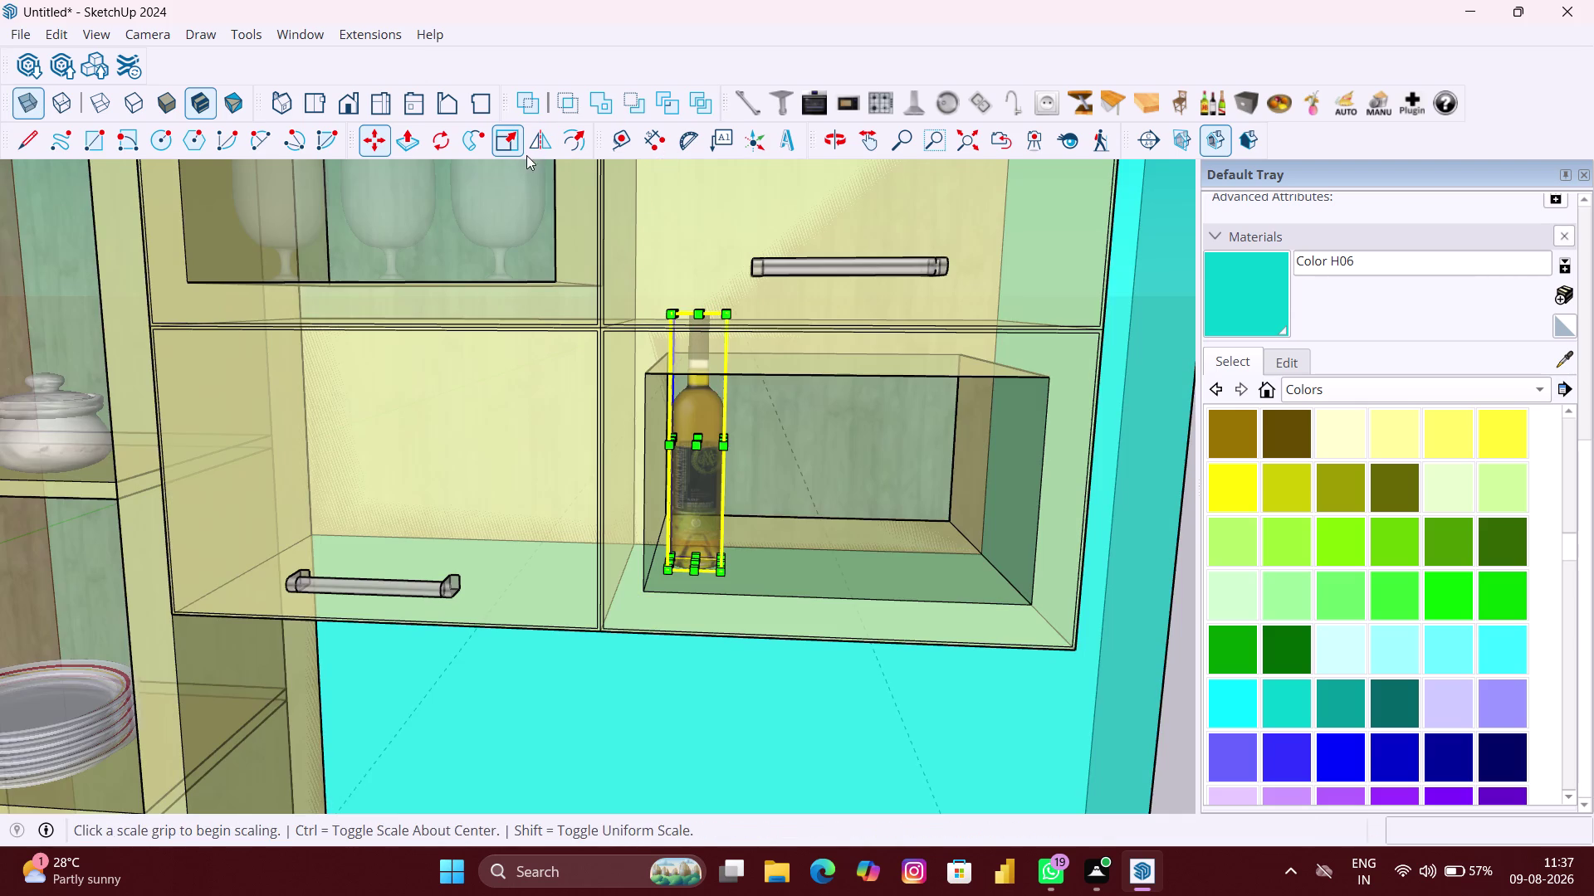
scroll(up, 3)
scroll(up, 3)
middle_drag(726, 311, 690, 397)
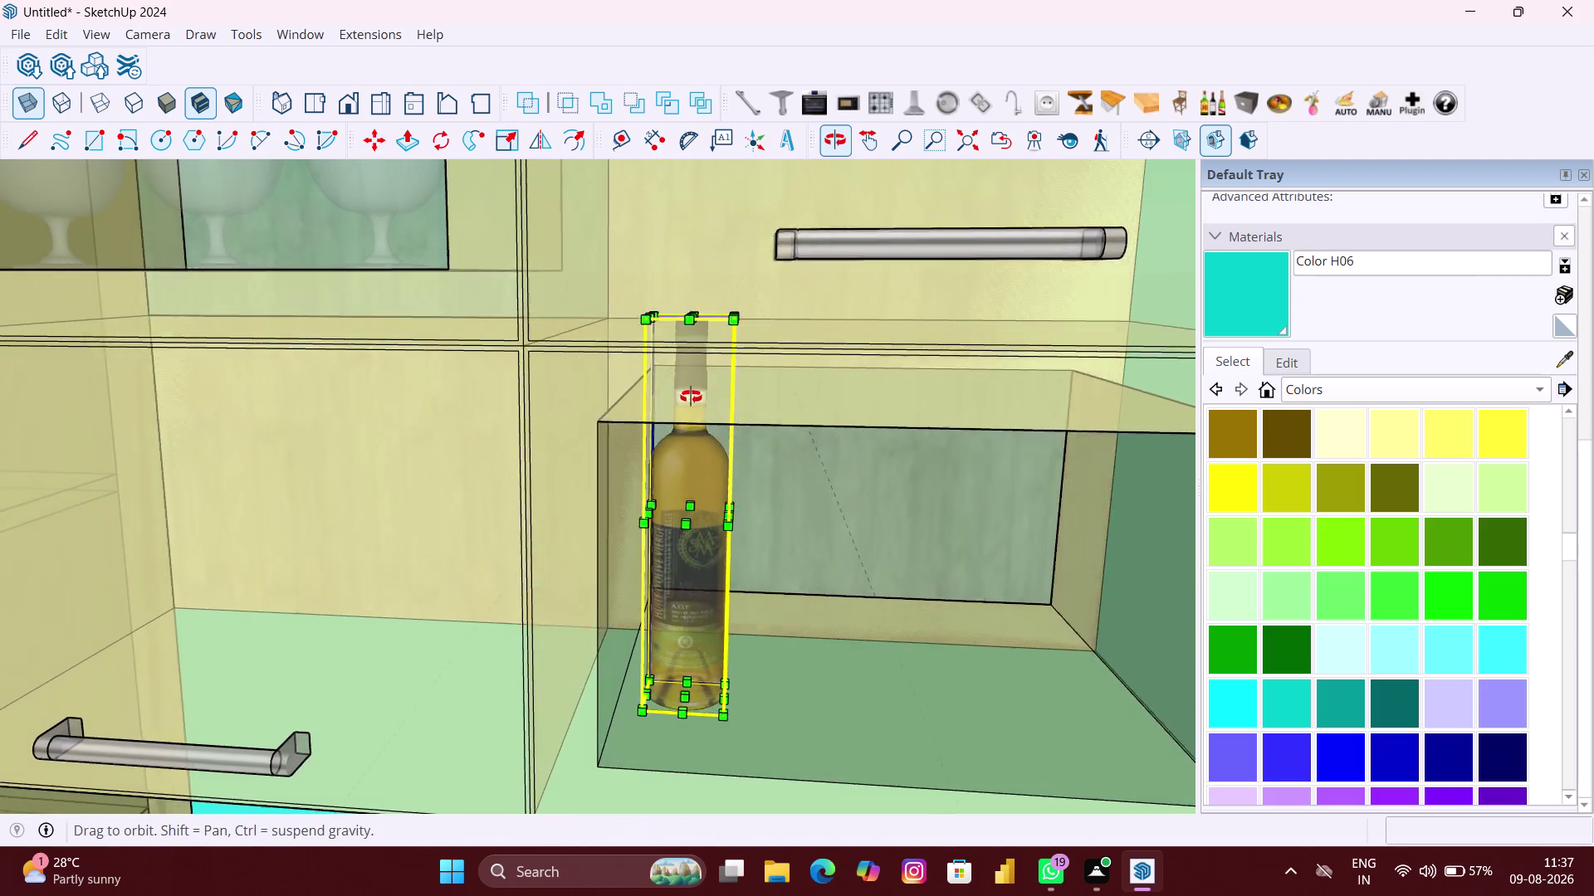
middle_drag(691, 397, 691, 397)
scroll(down, 3)
key(Escape)
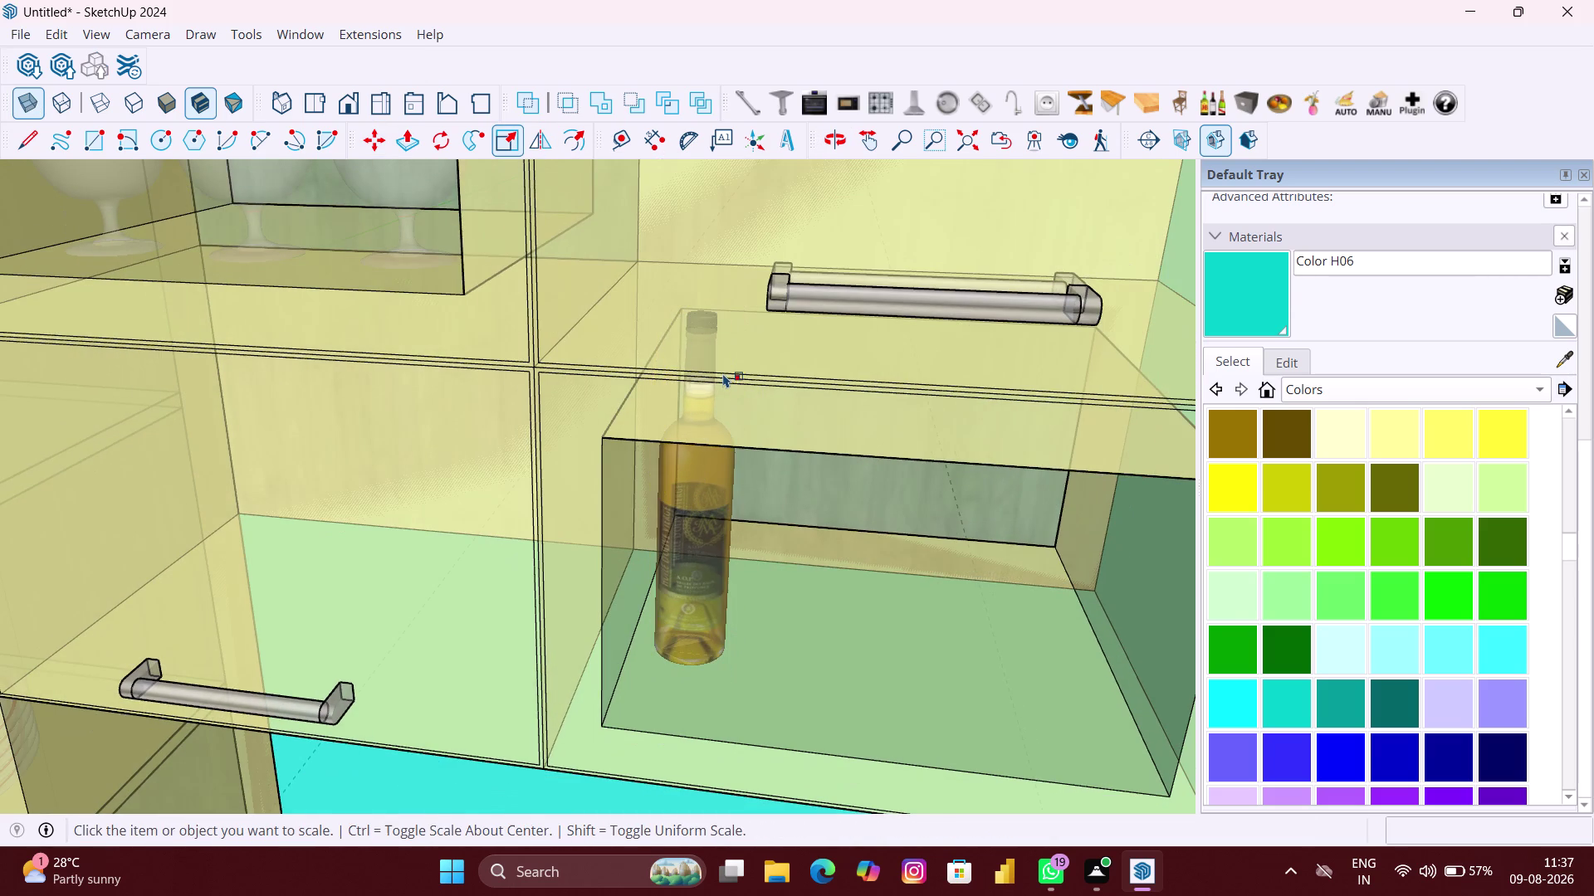
key(space)
Select the bottle, turn X-ray off, and swap in a red wine bottle.
click(724, 474)
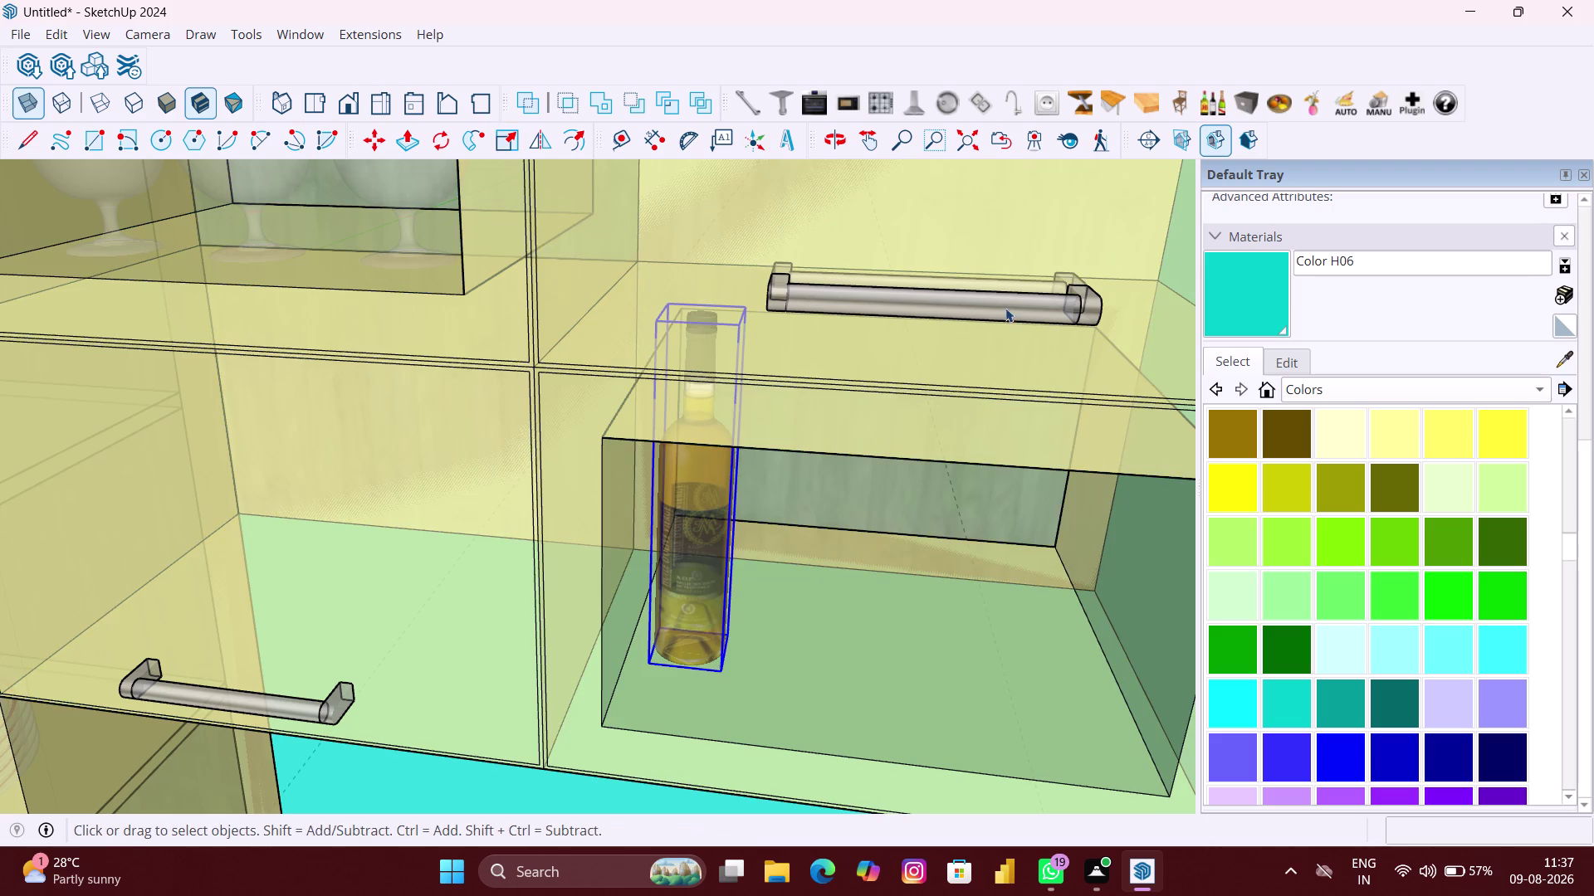
middle_drag(1091, 171, 1158, 85)
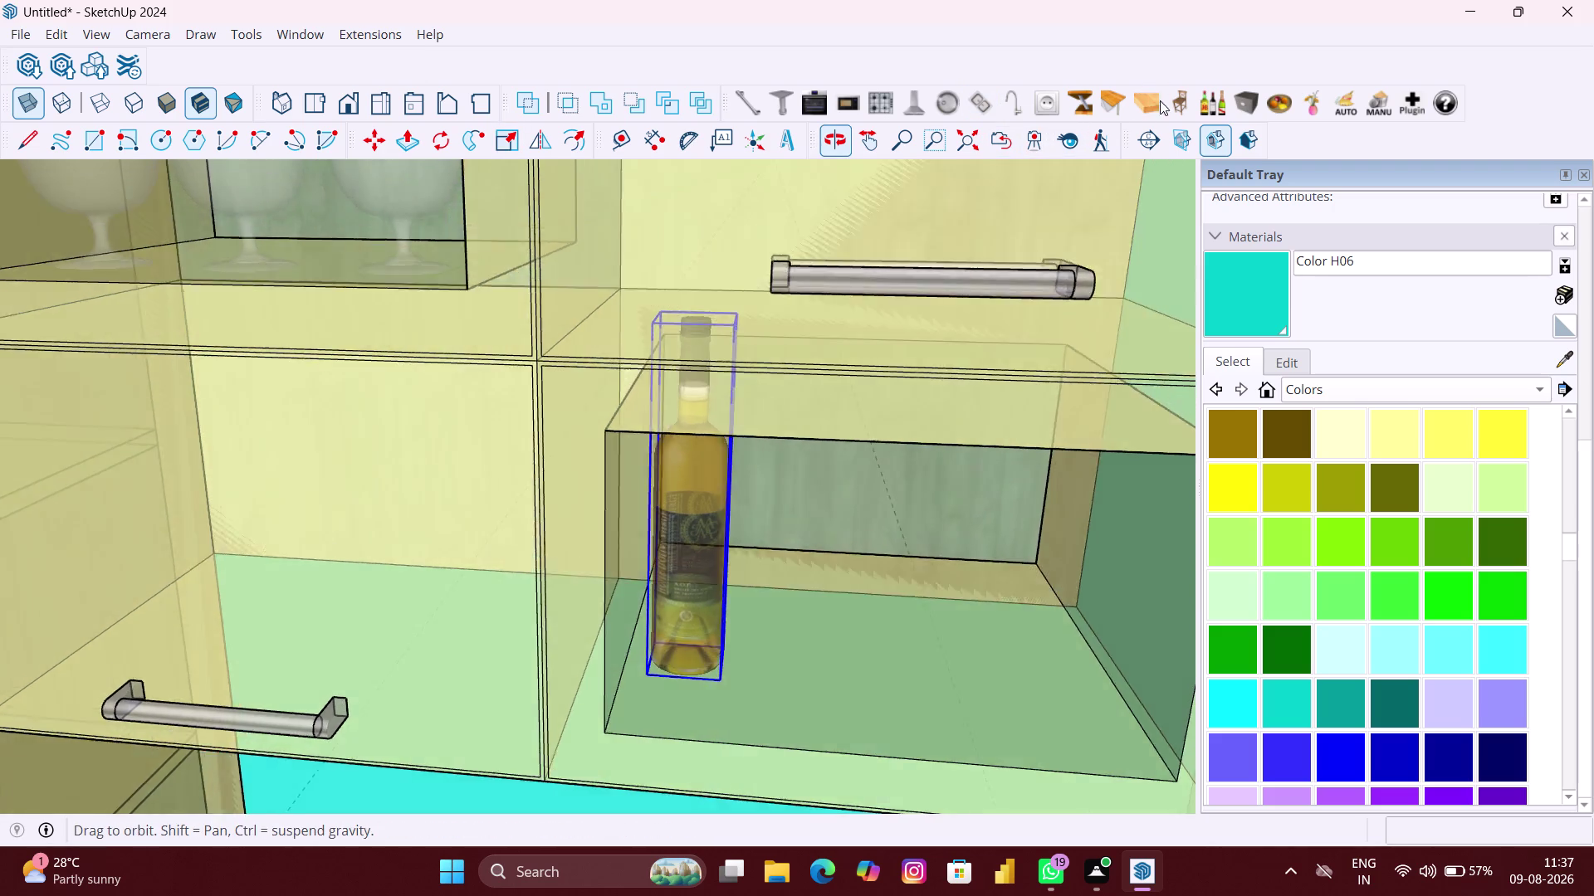
middle_drag(1120, 145, 1133, 112)
click(26, 102)
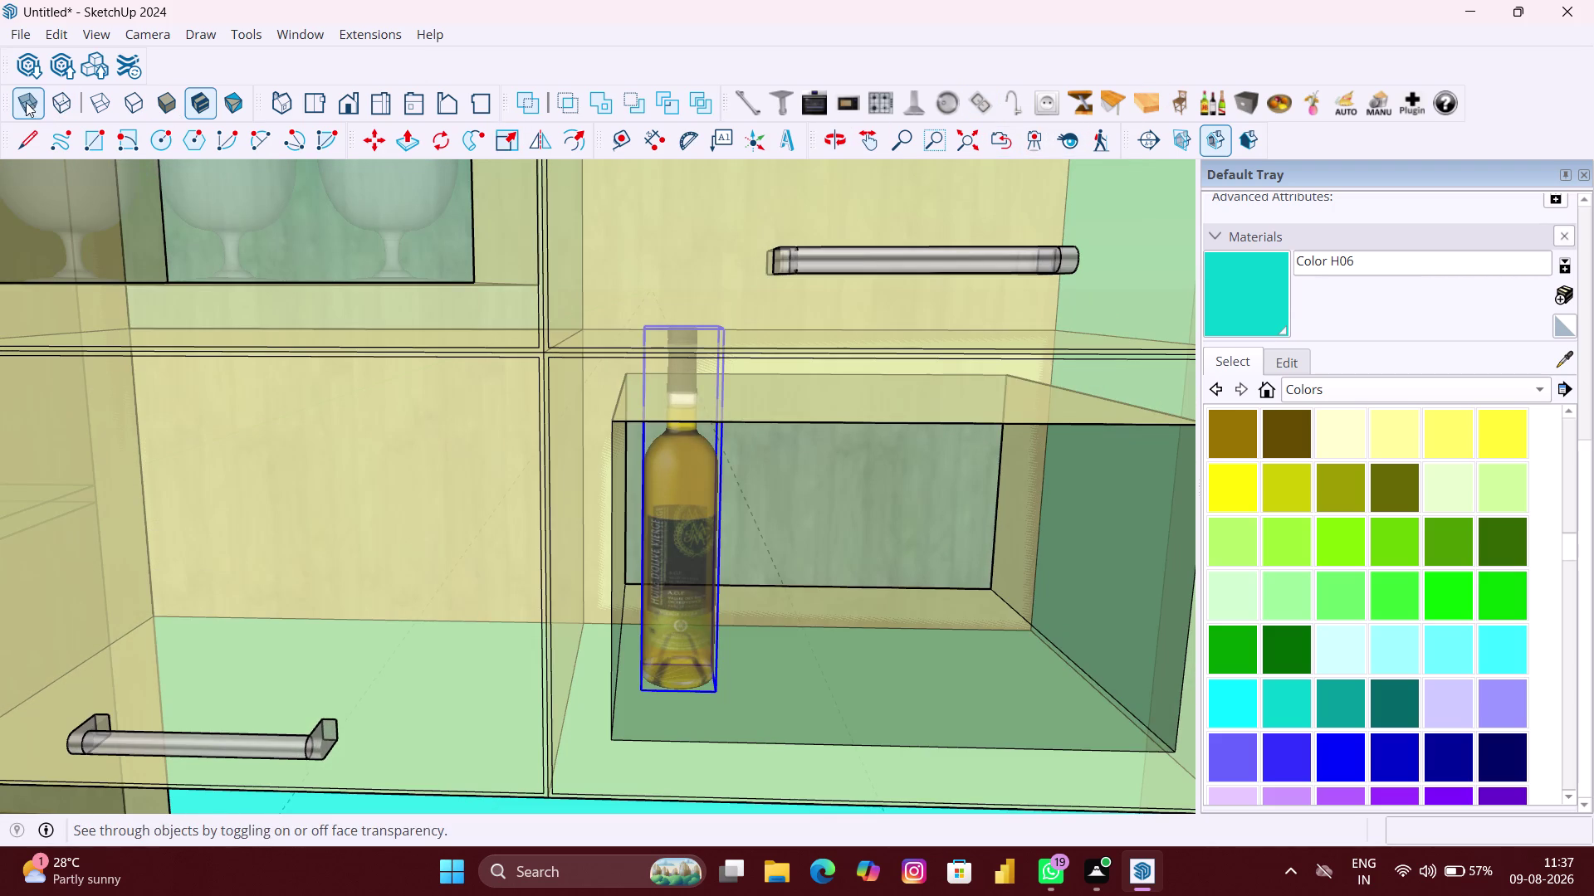
click(1217, 97)
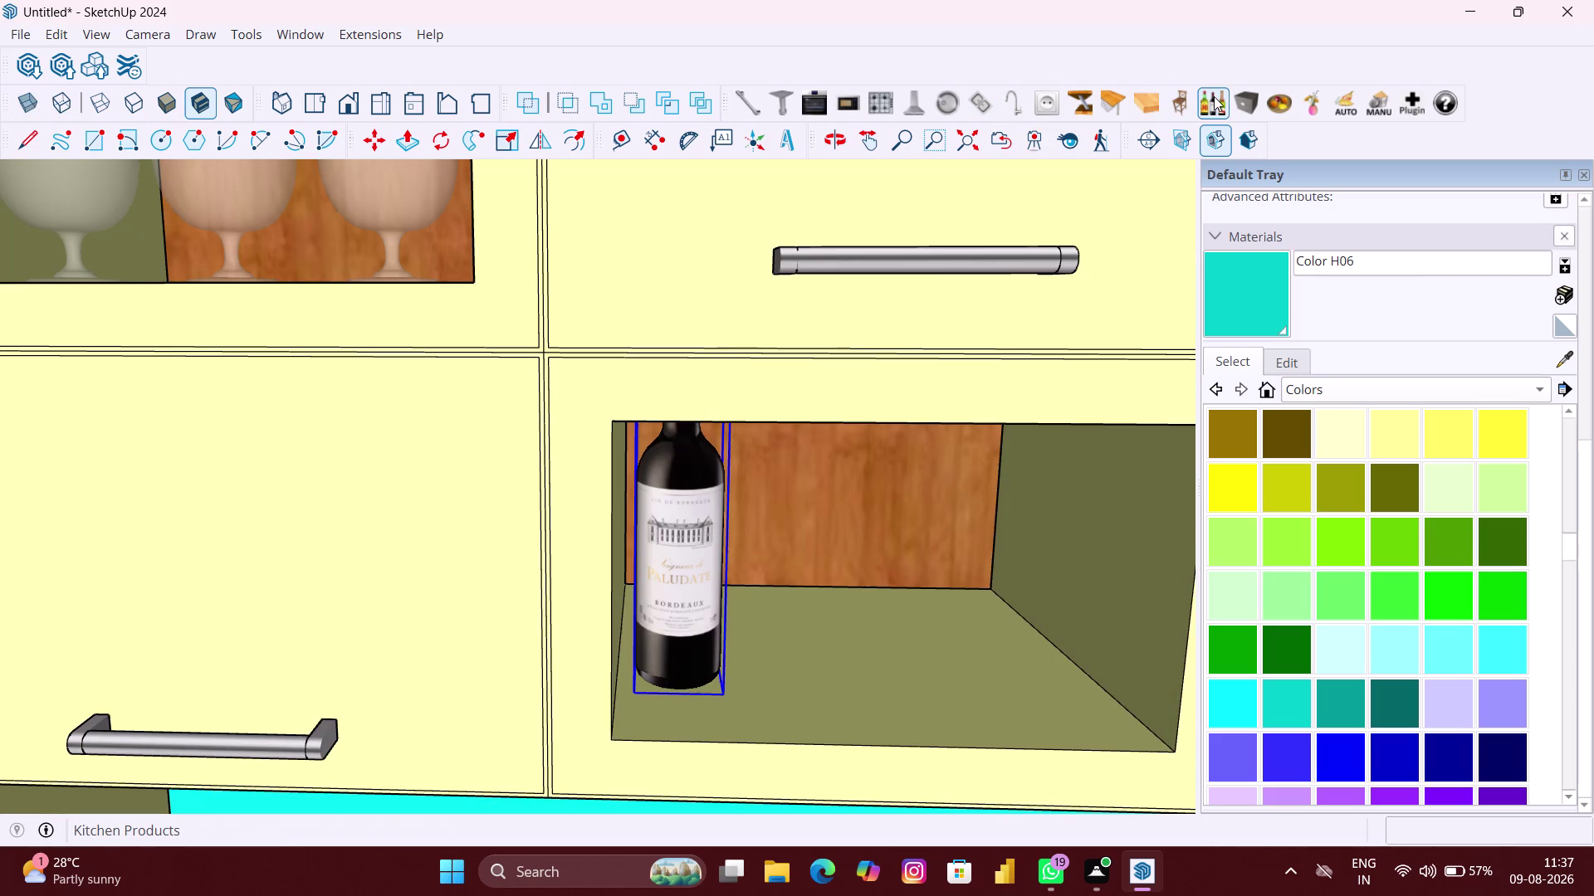
Cycle products (whisky bottle, mustard jar, pepper mill, jars, pots) until the frosted goblet appears.
click(1212, 96)
click(1212, 96)
click(1213, 97)
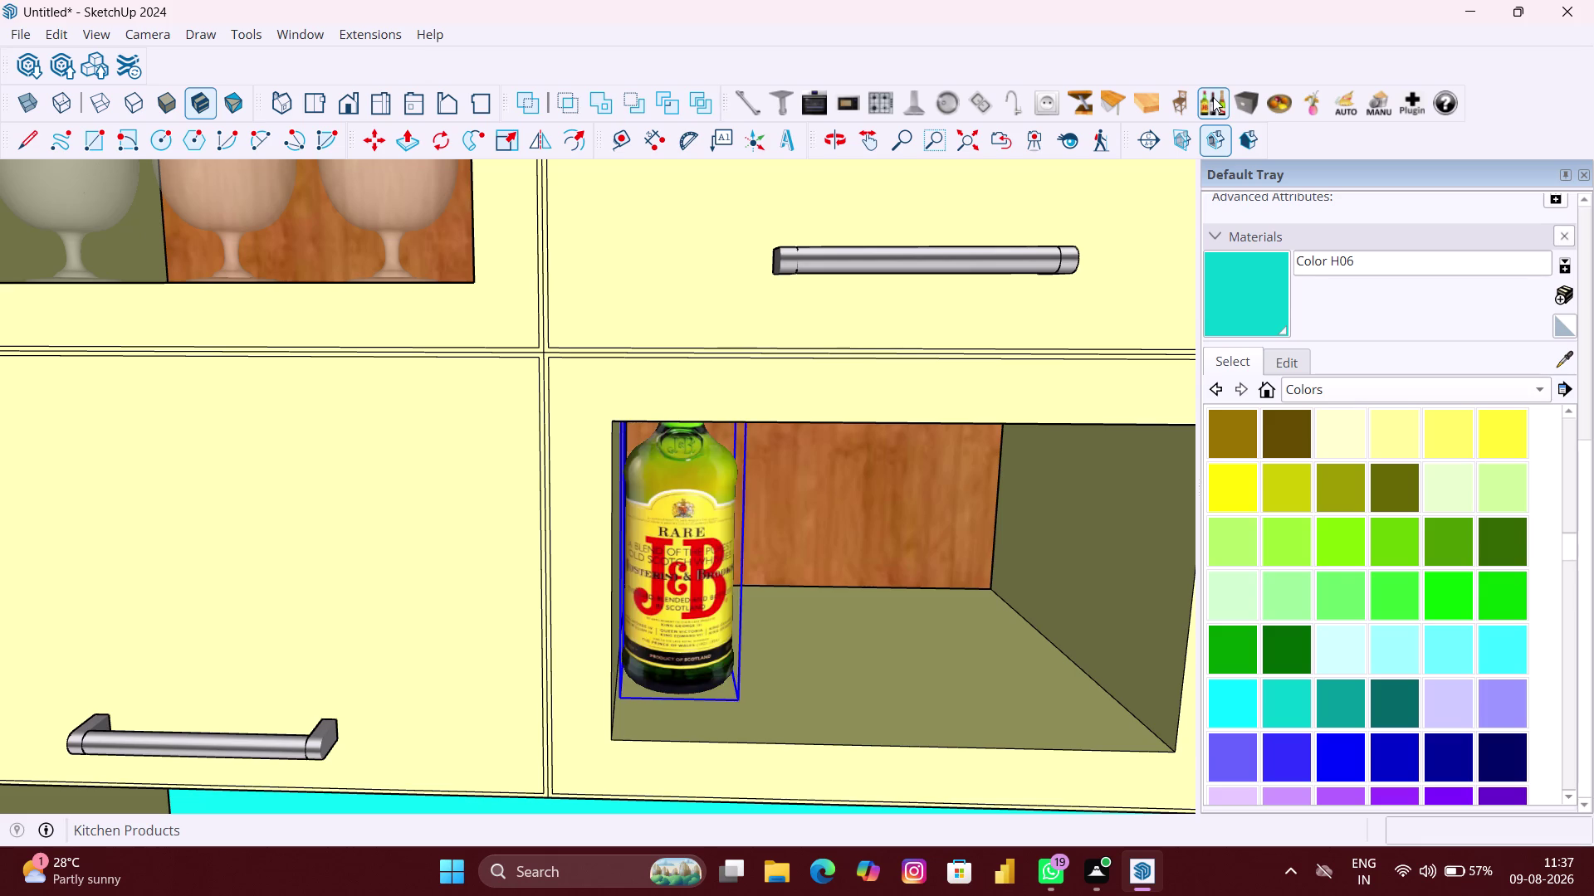
click(1212, 104)
click(1213, 104)
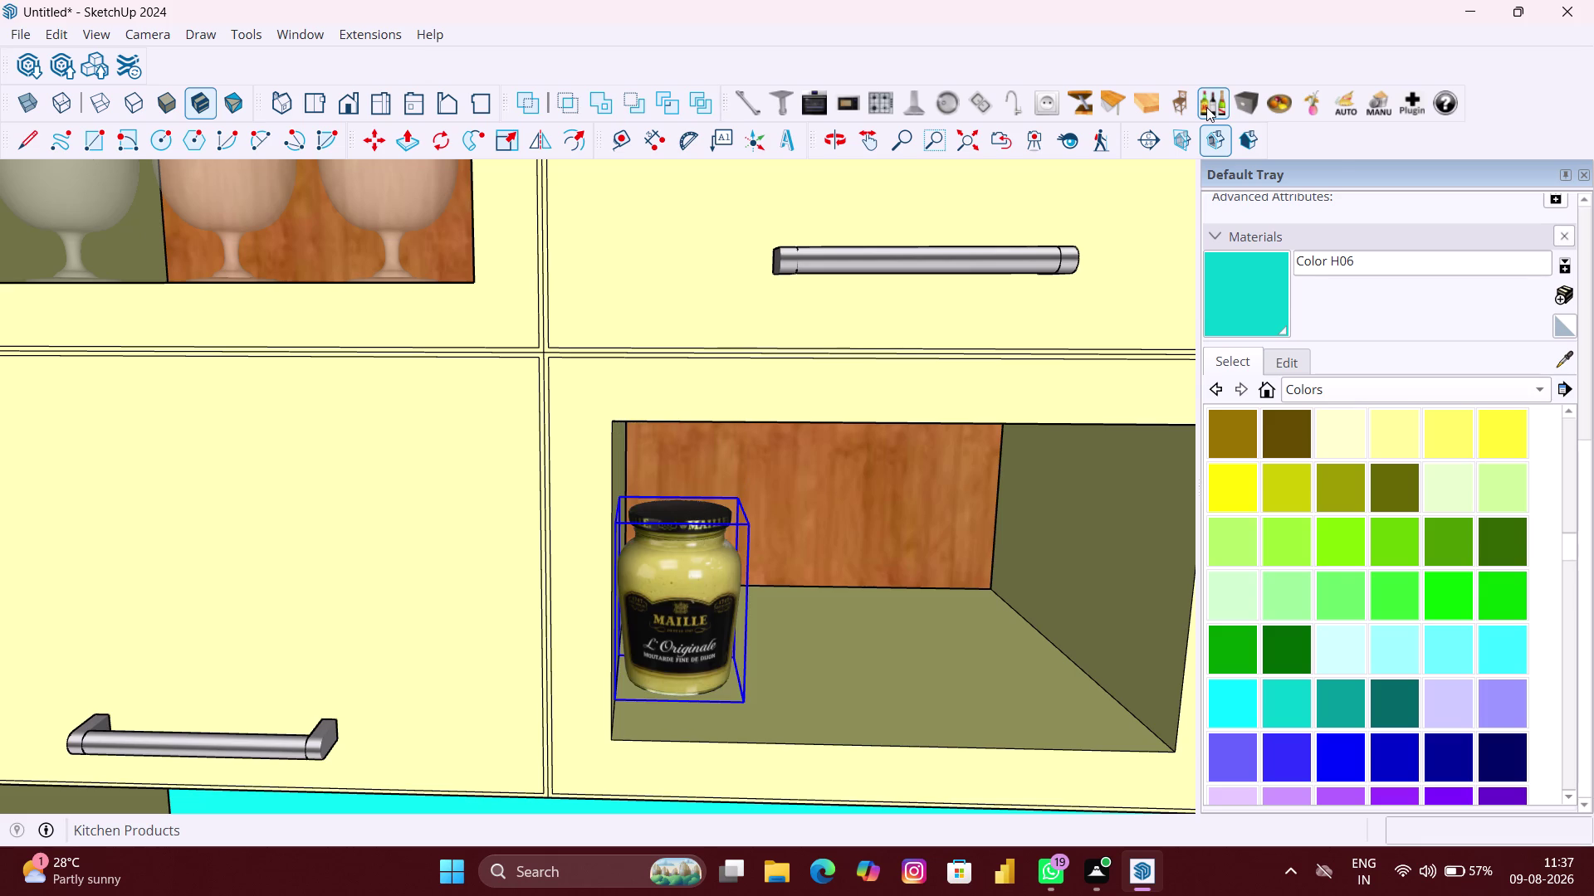
click(1206, 107)
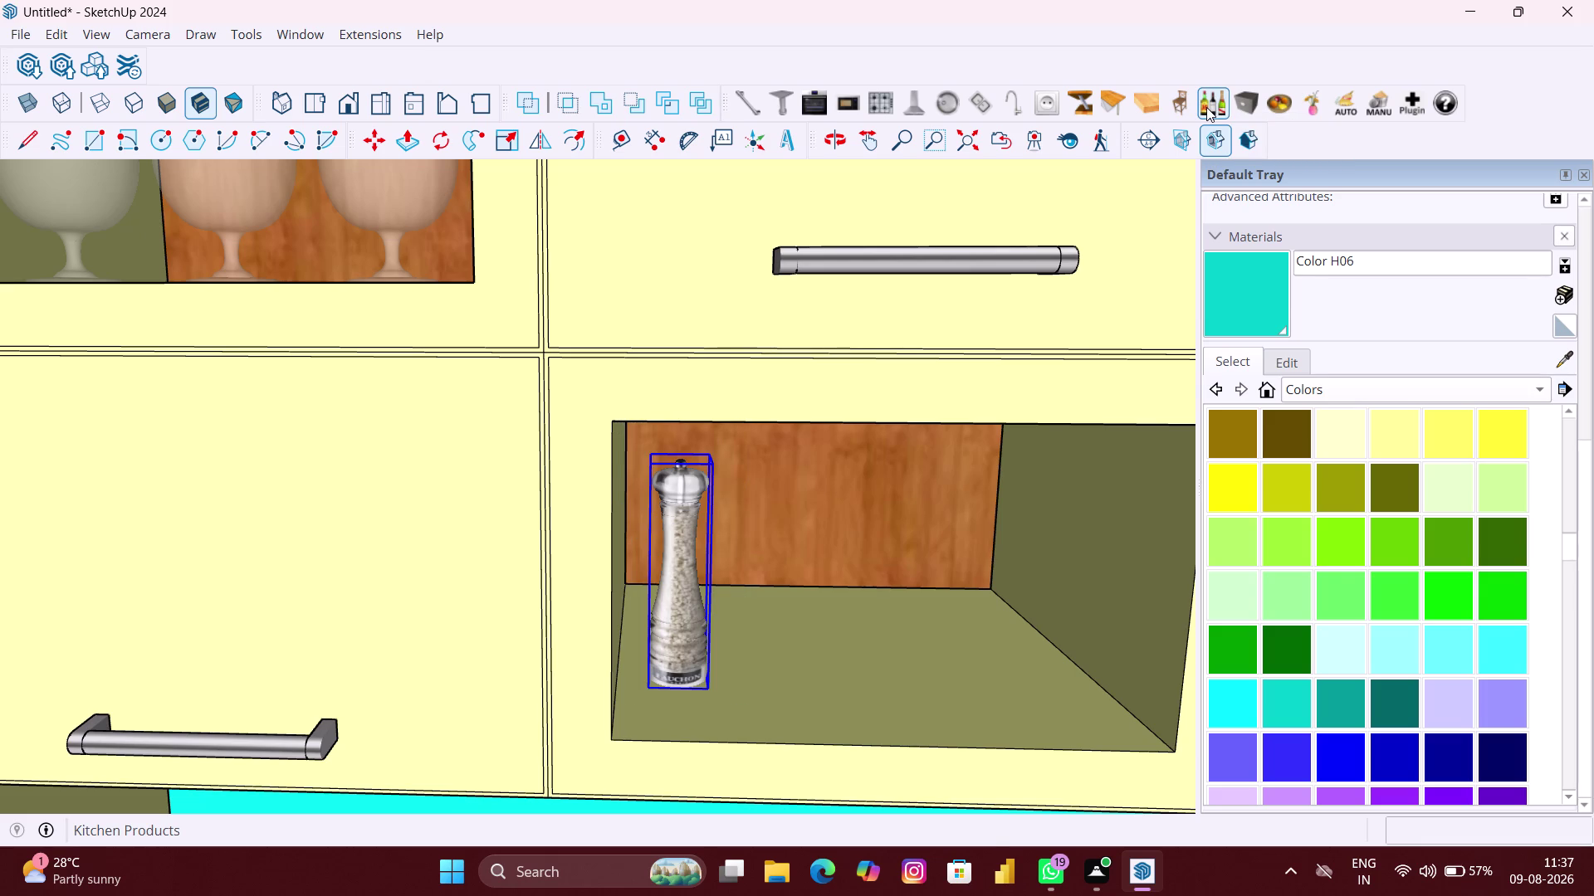
click(1206, 107)
click(1206, 107)
click(1206, 108)
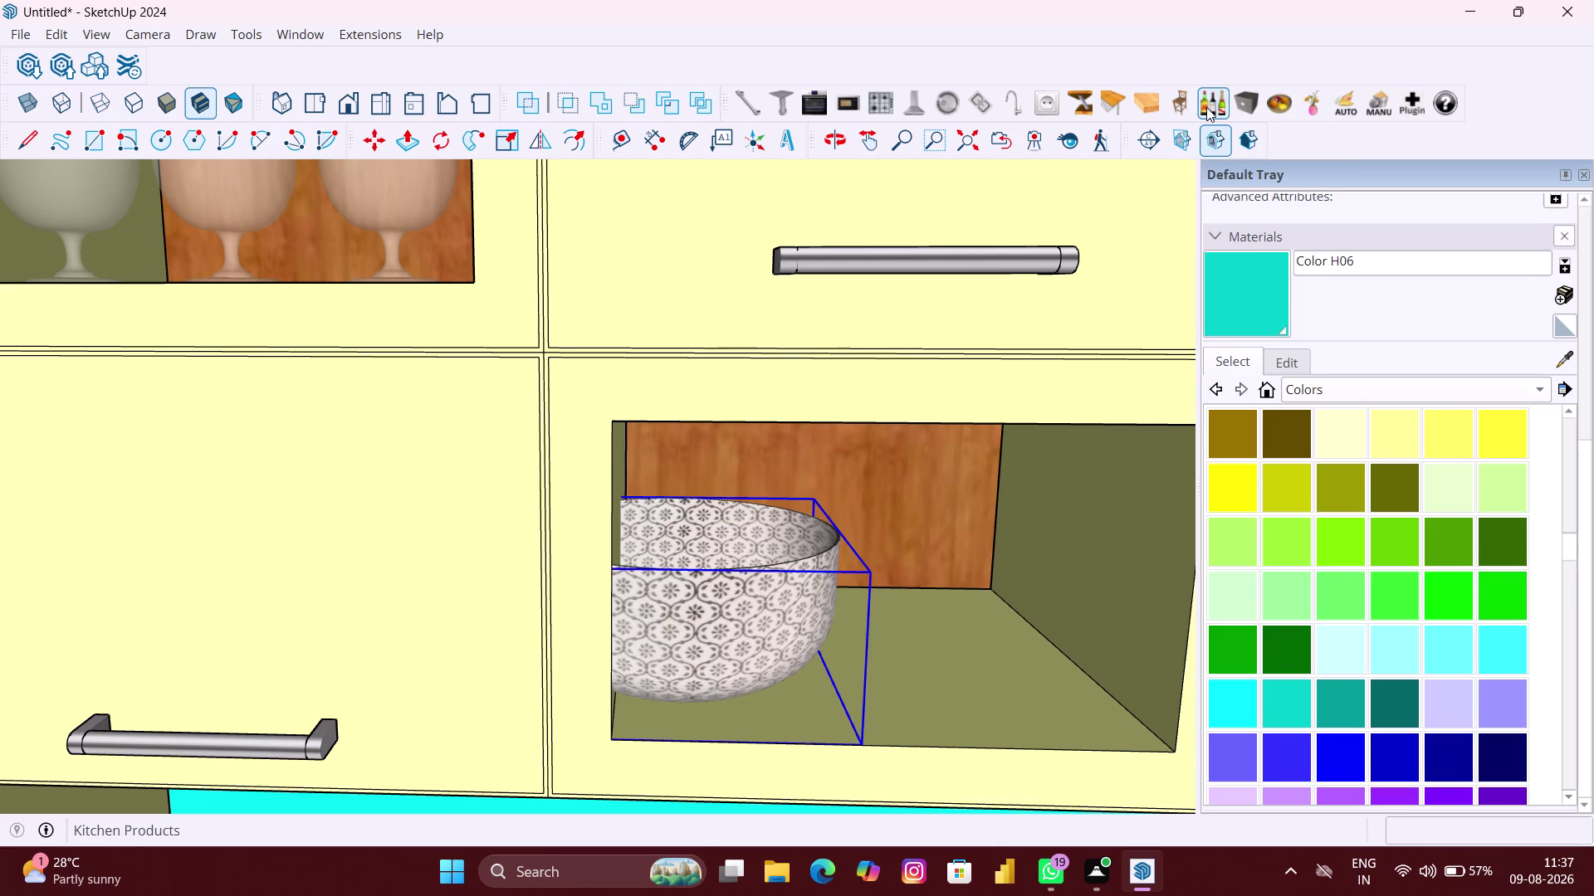
click(1206, 107)
click(1206, 107)
click(1206, 107)
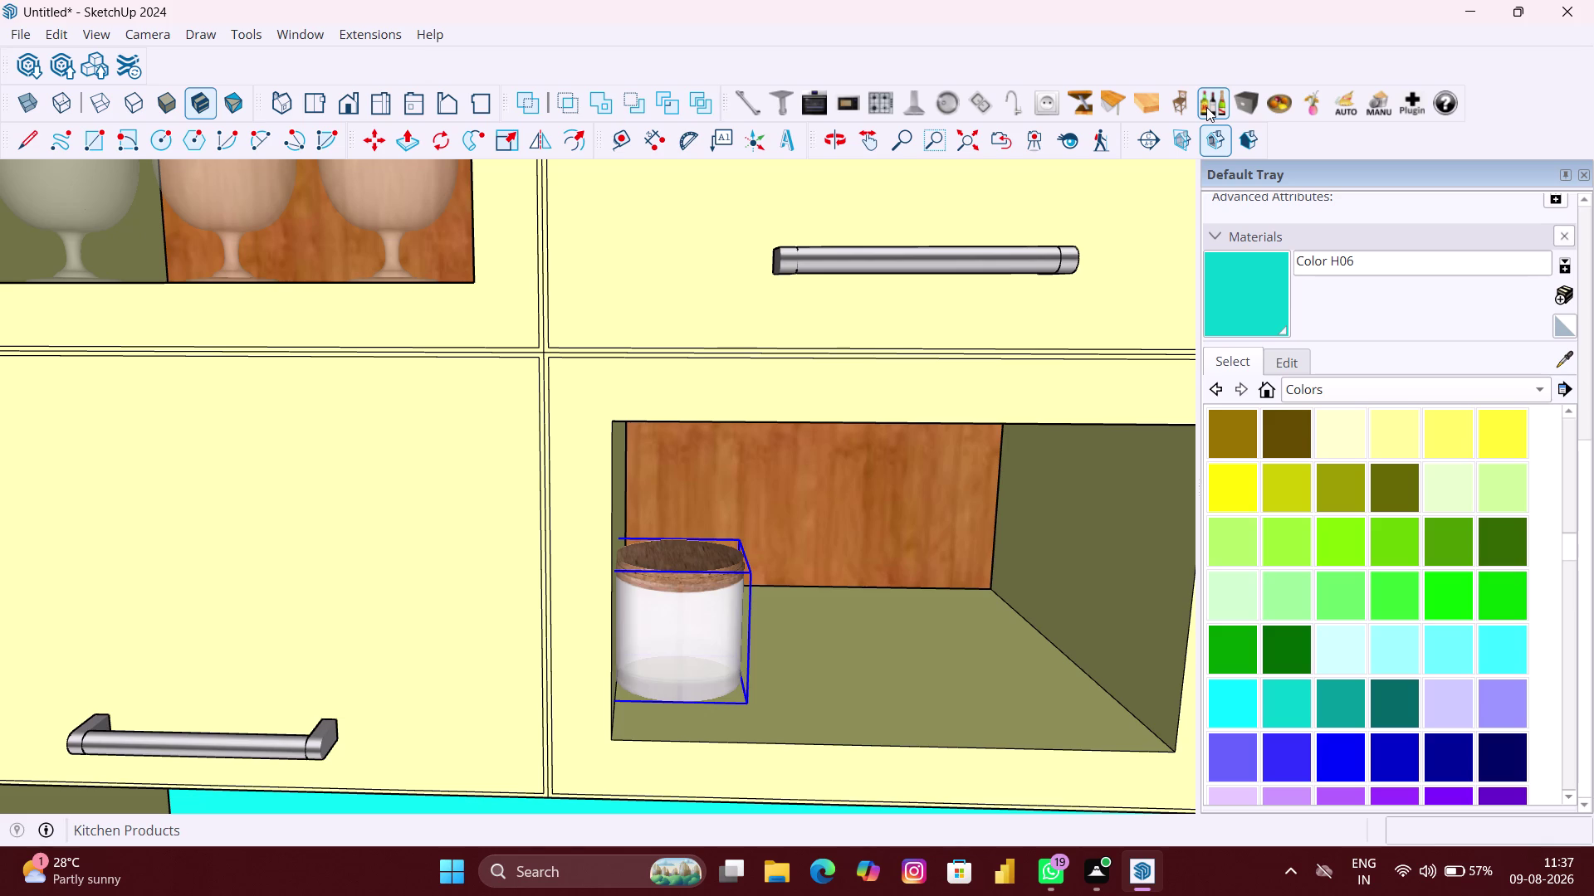
click(1206, 107)
click(1206, 107)
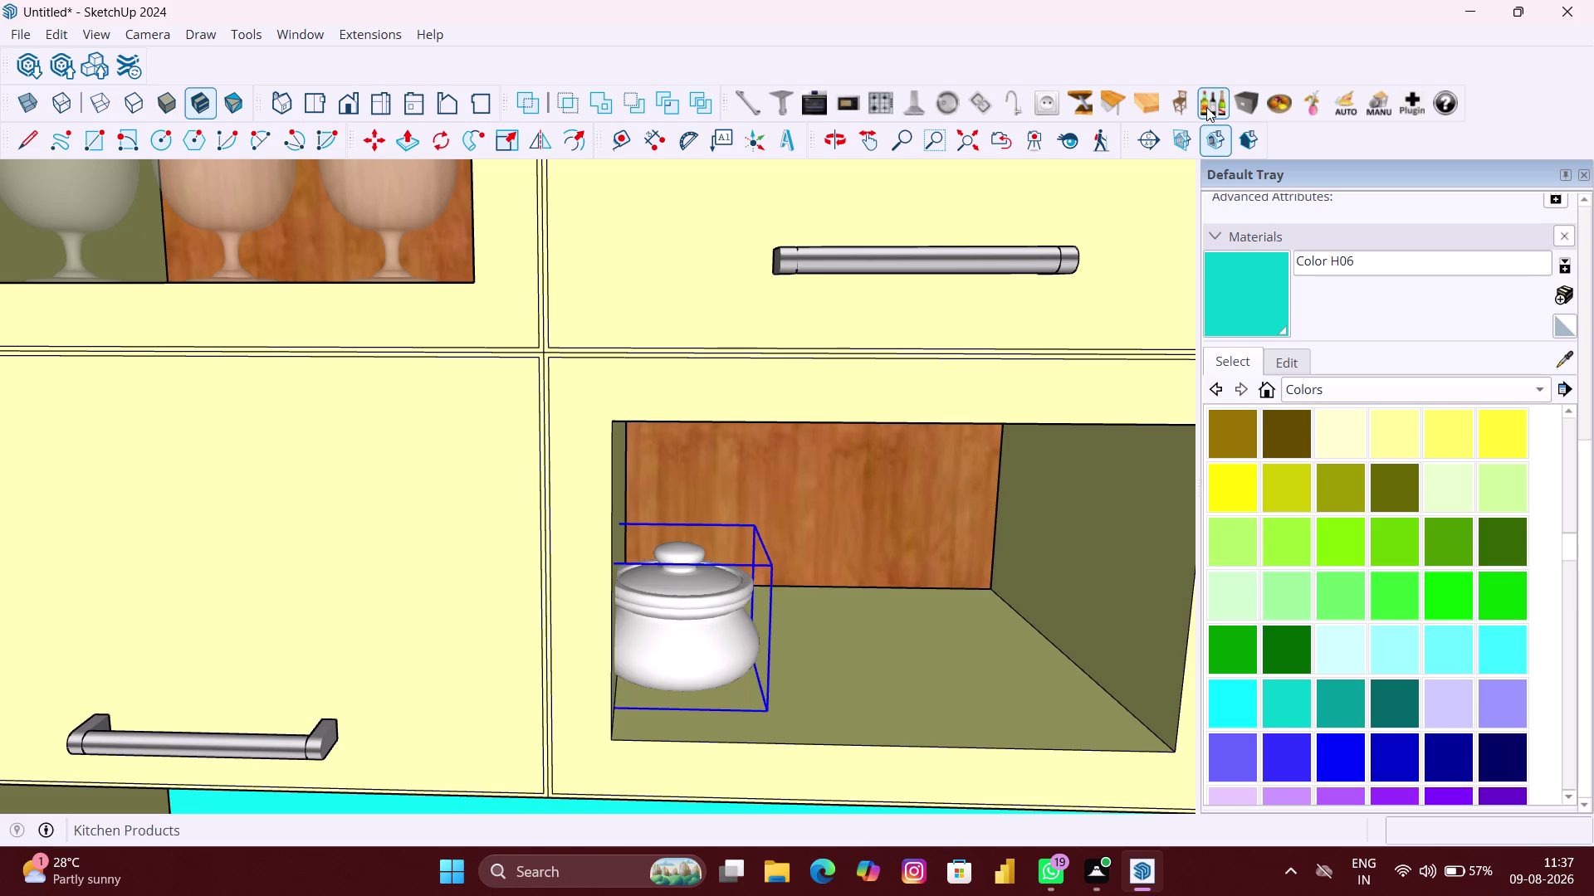
click(1206, 108)
click(1206, 107)
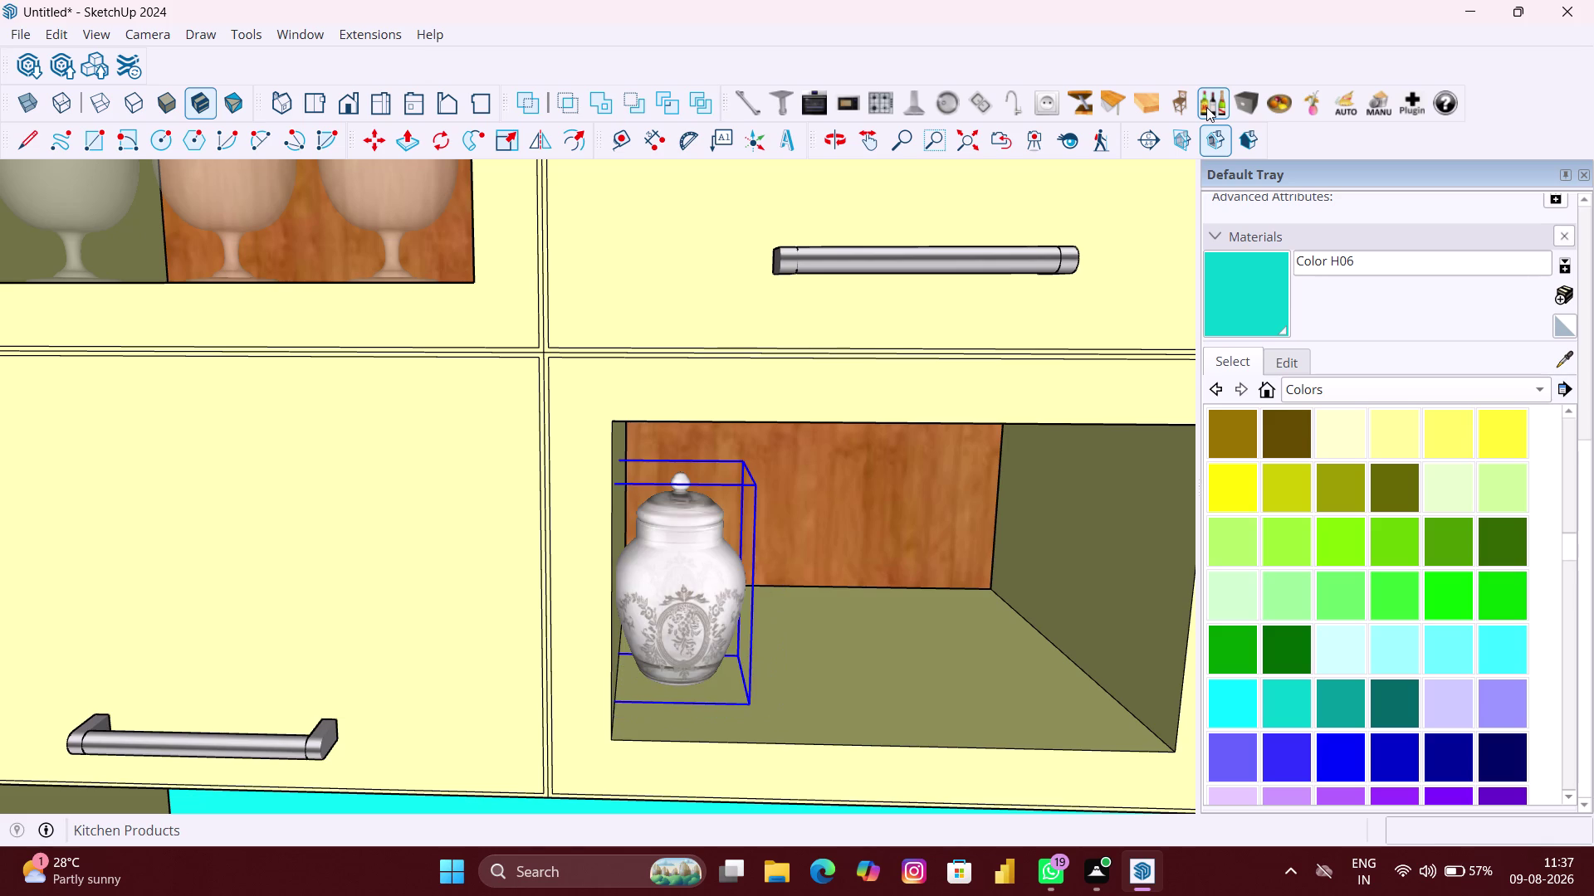
click(1206, 107)
click(1206, 107)
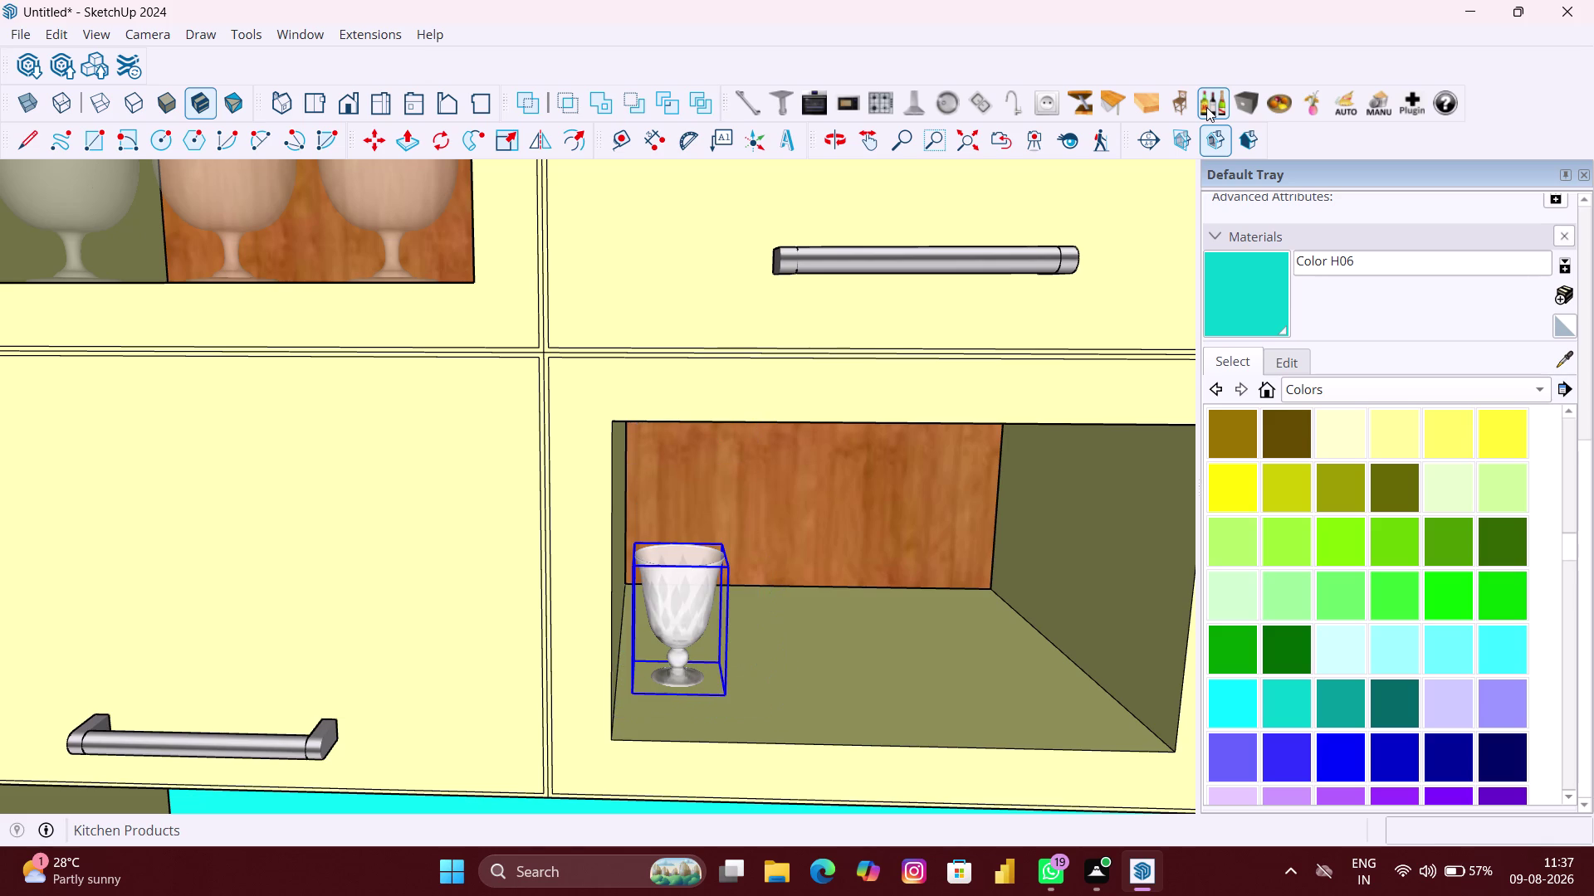
Orbit to the goblet's front and grab a Scale handle.
middle_drag(849, 603, 853, 547)
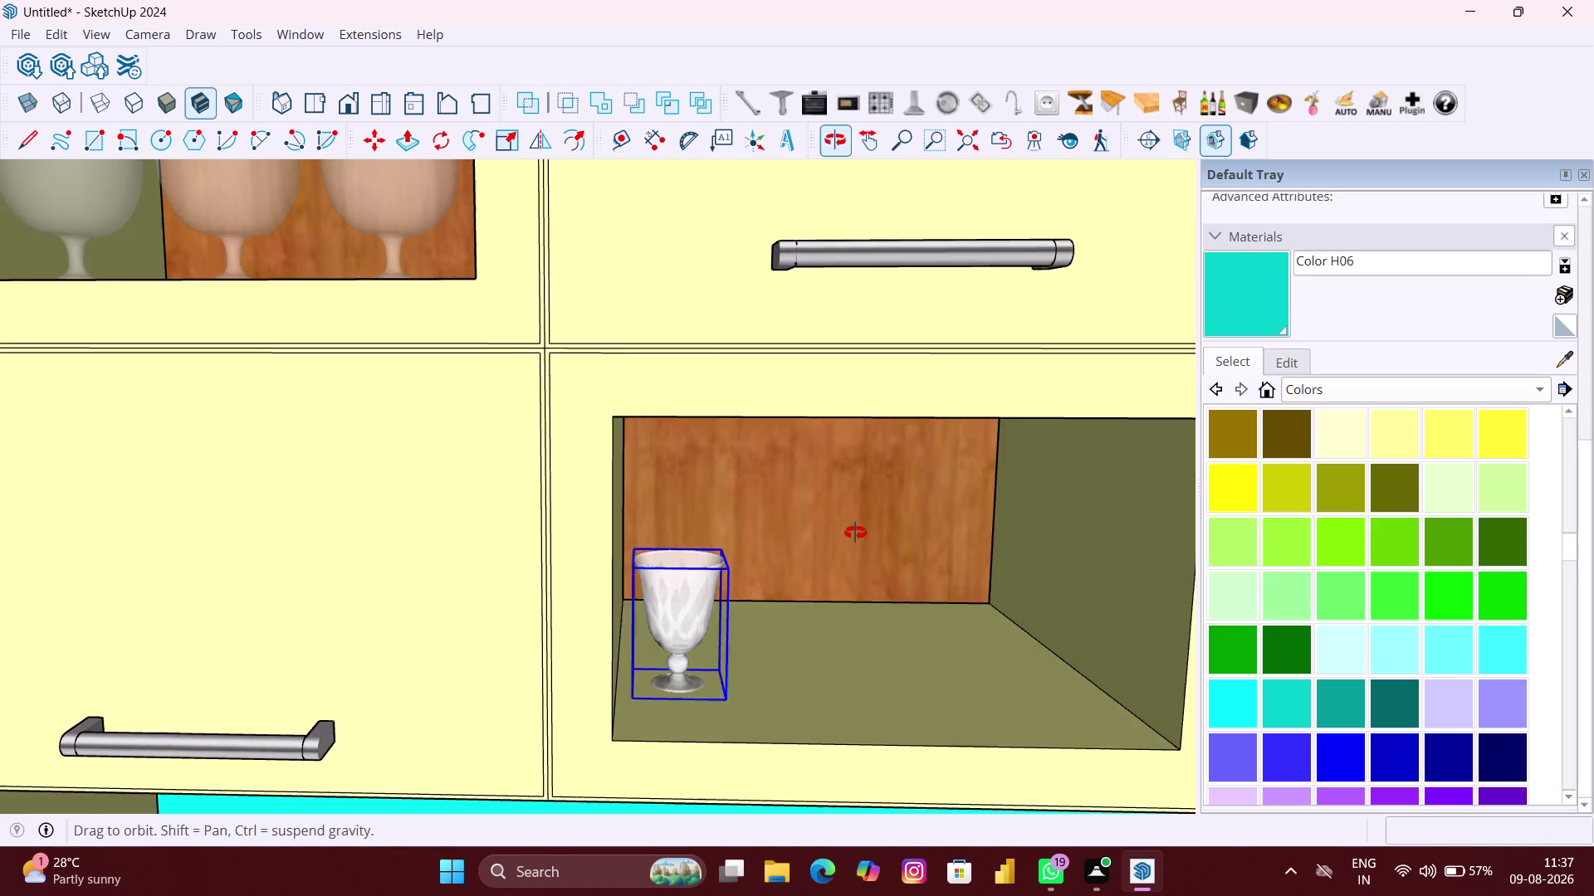
middle_drag(853, 547, 854, 501)
click(518, 151)
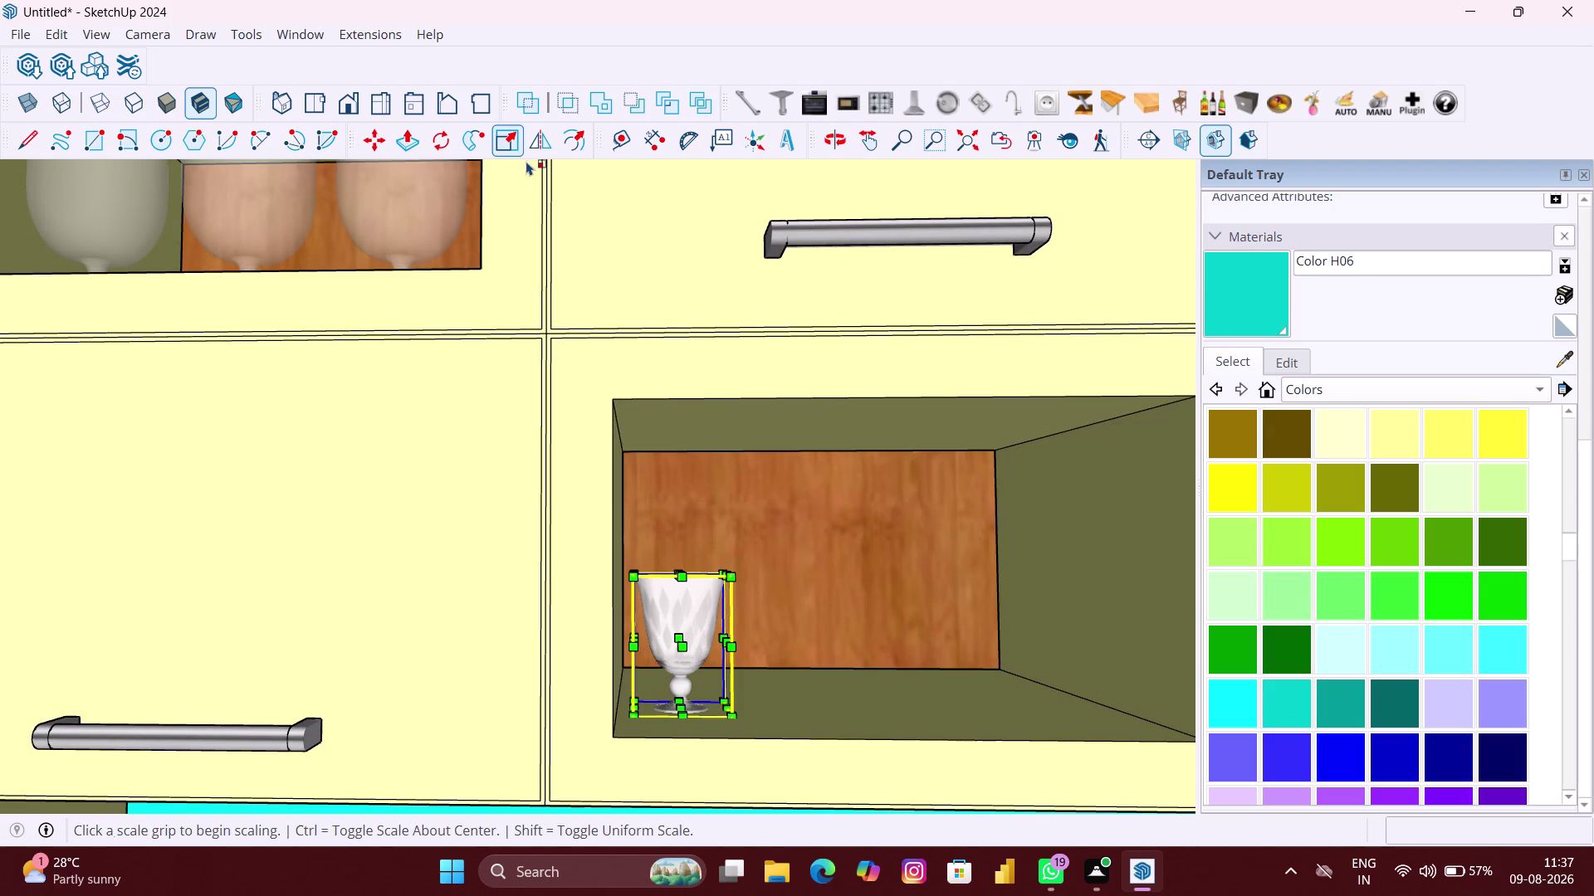
middle_drag(728, 566, 670, 635)
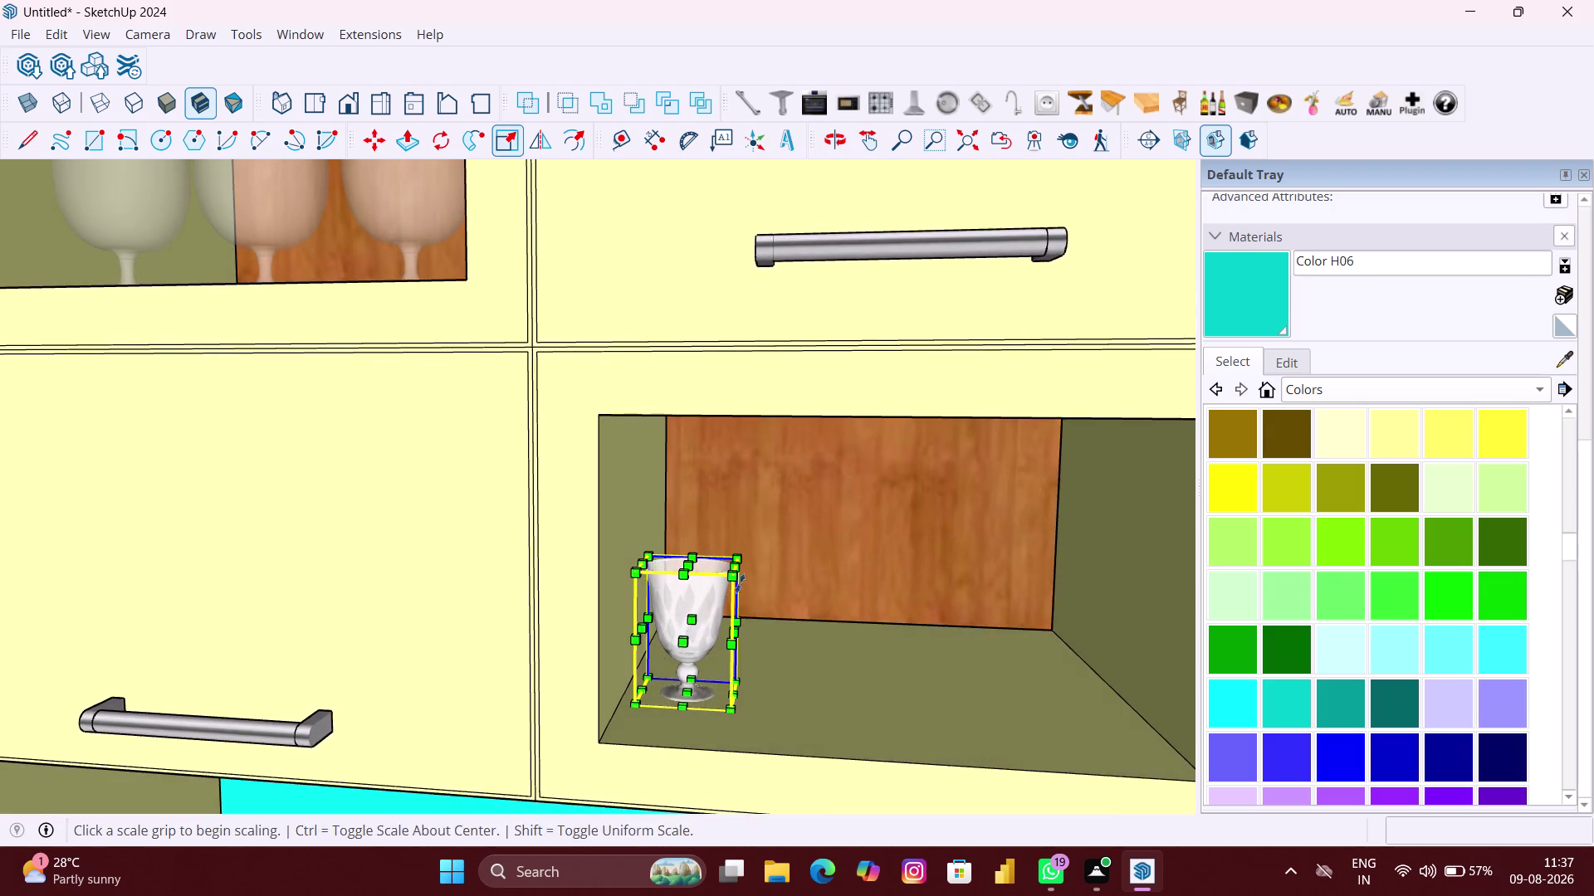
scroll(up, 3)
click(742, 564)
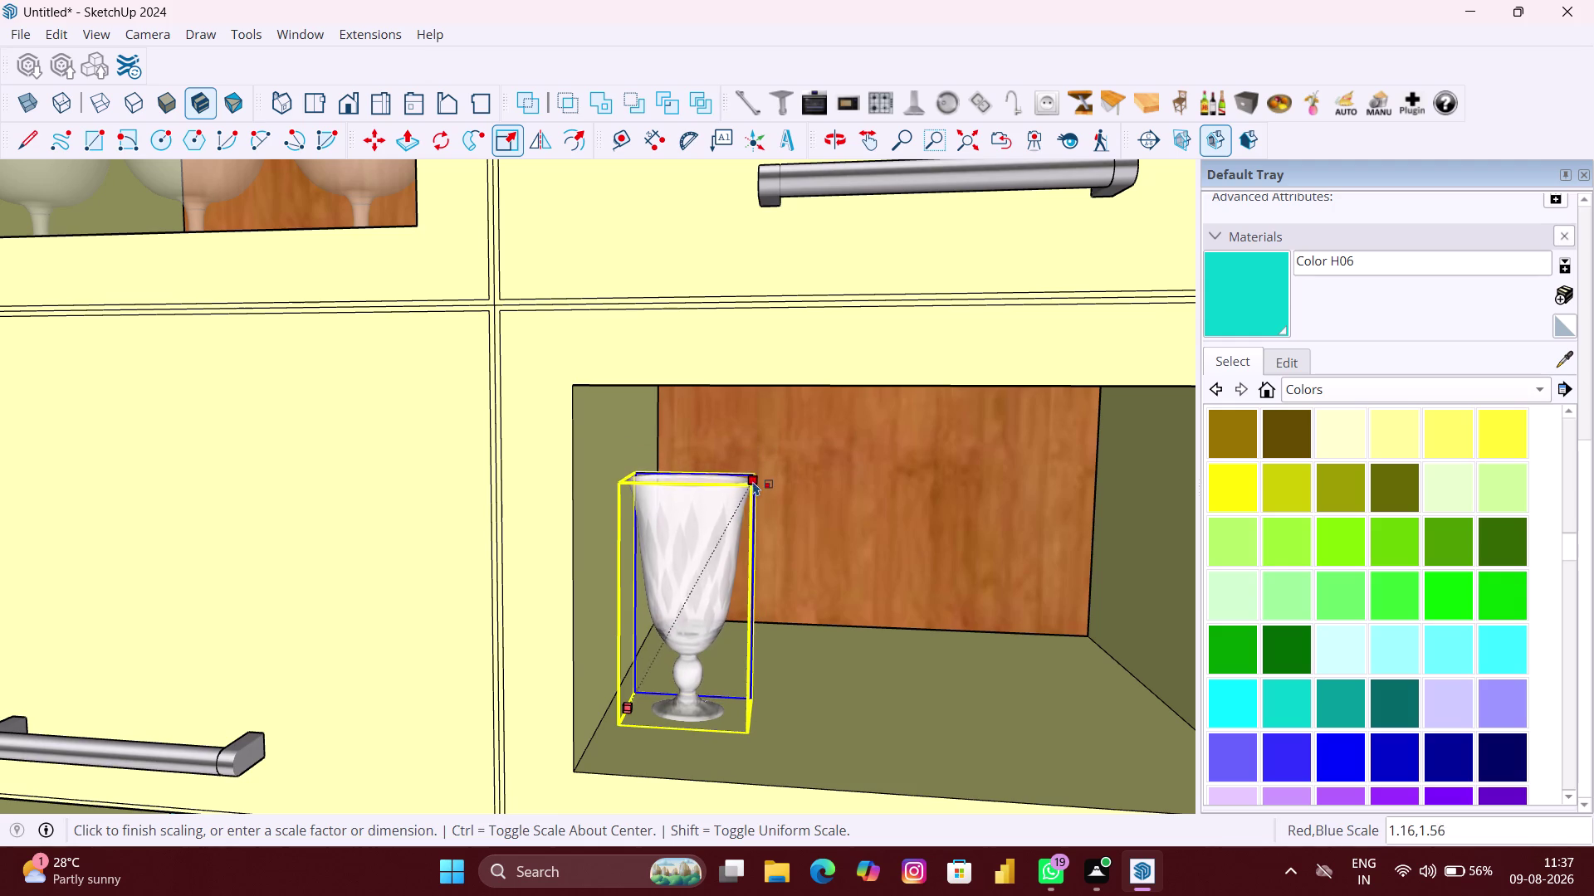
Resize the frosted wine glass with two corner-grip scale drags inside the lower shelf.
click(751, 498)
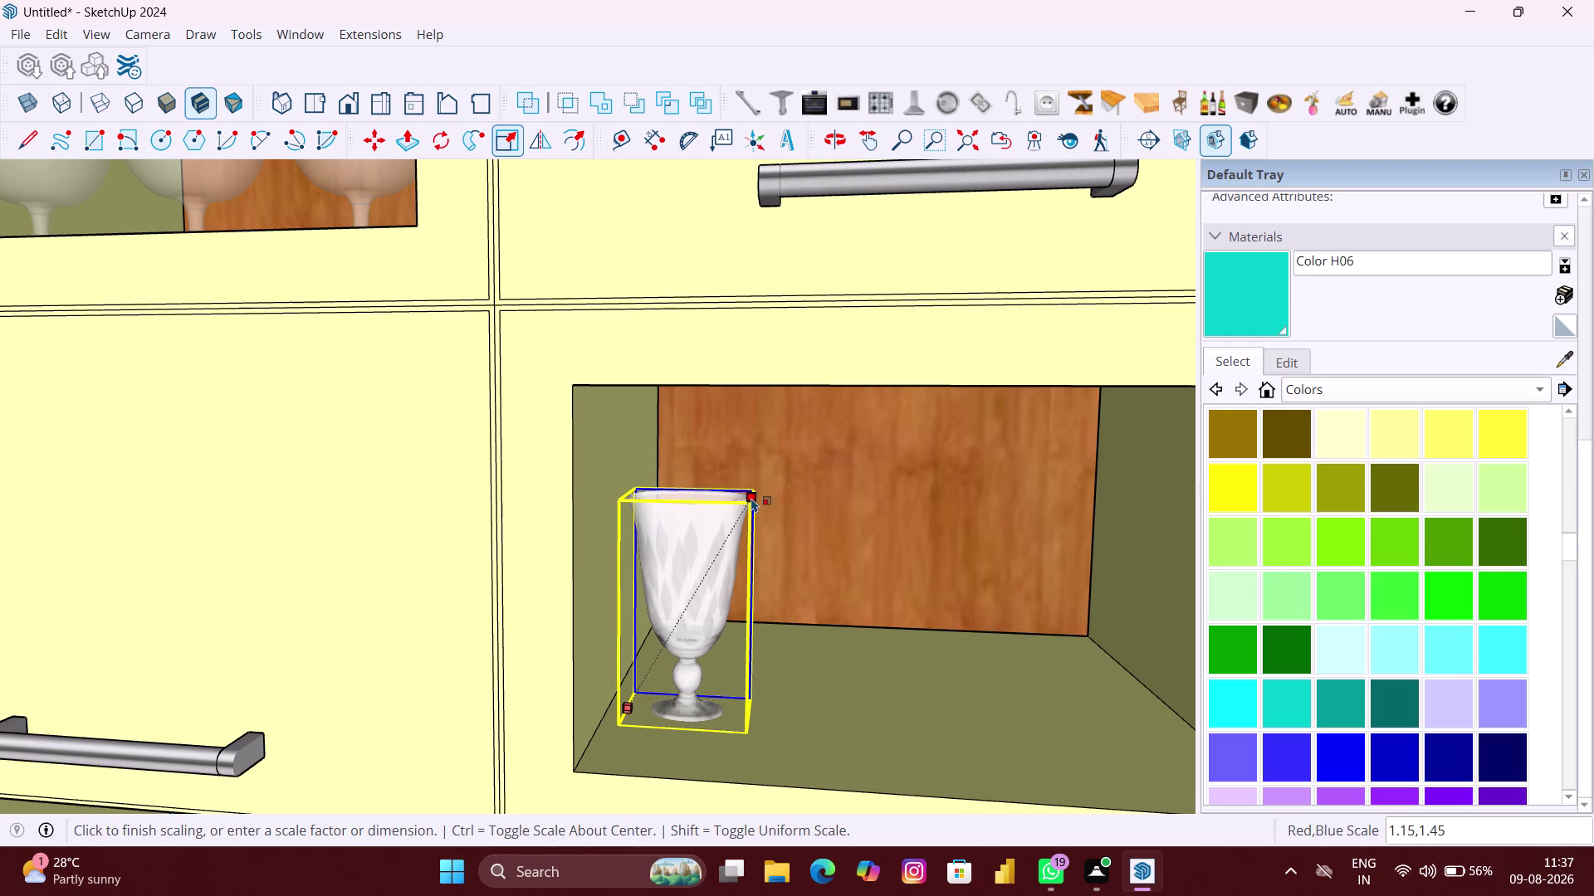
scroll(up, 3)
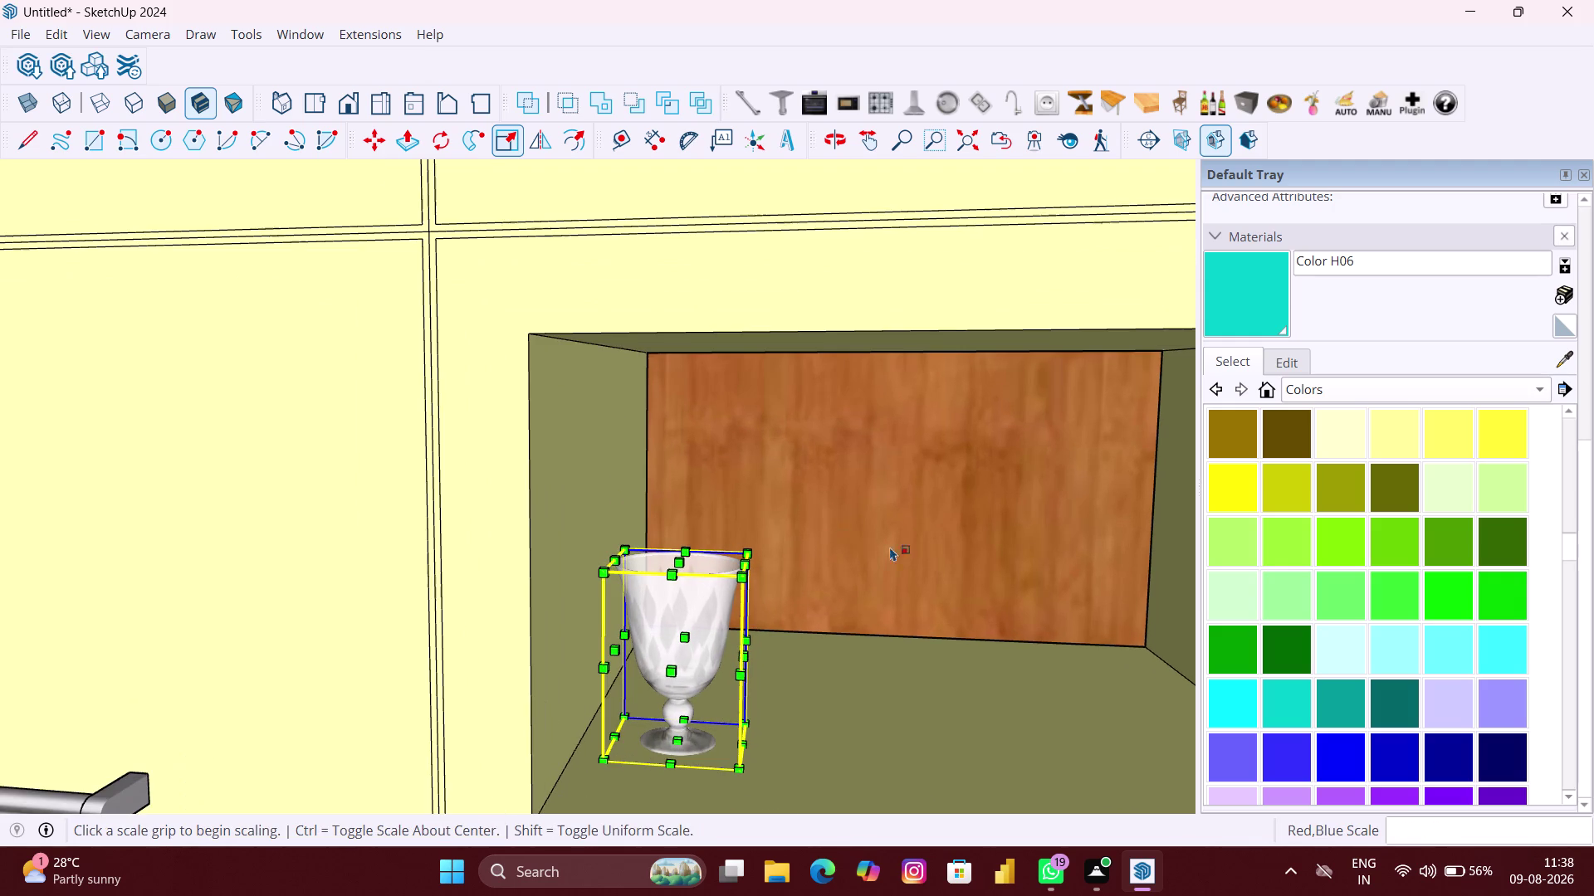
scroll(up, 3)
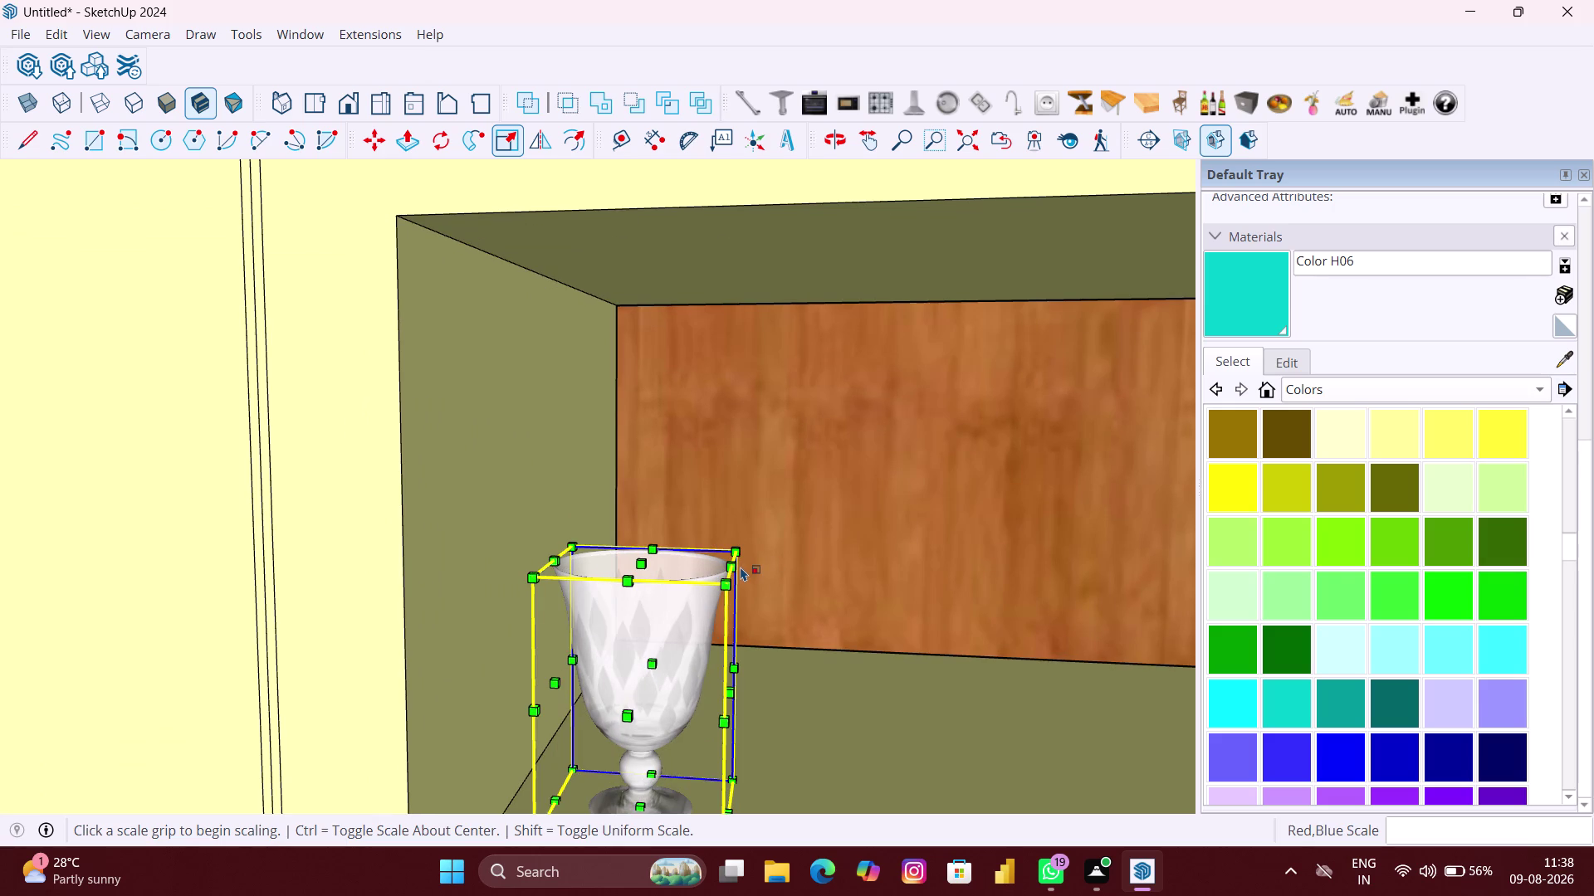
click(736, 567)
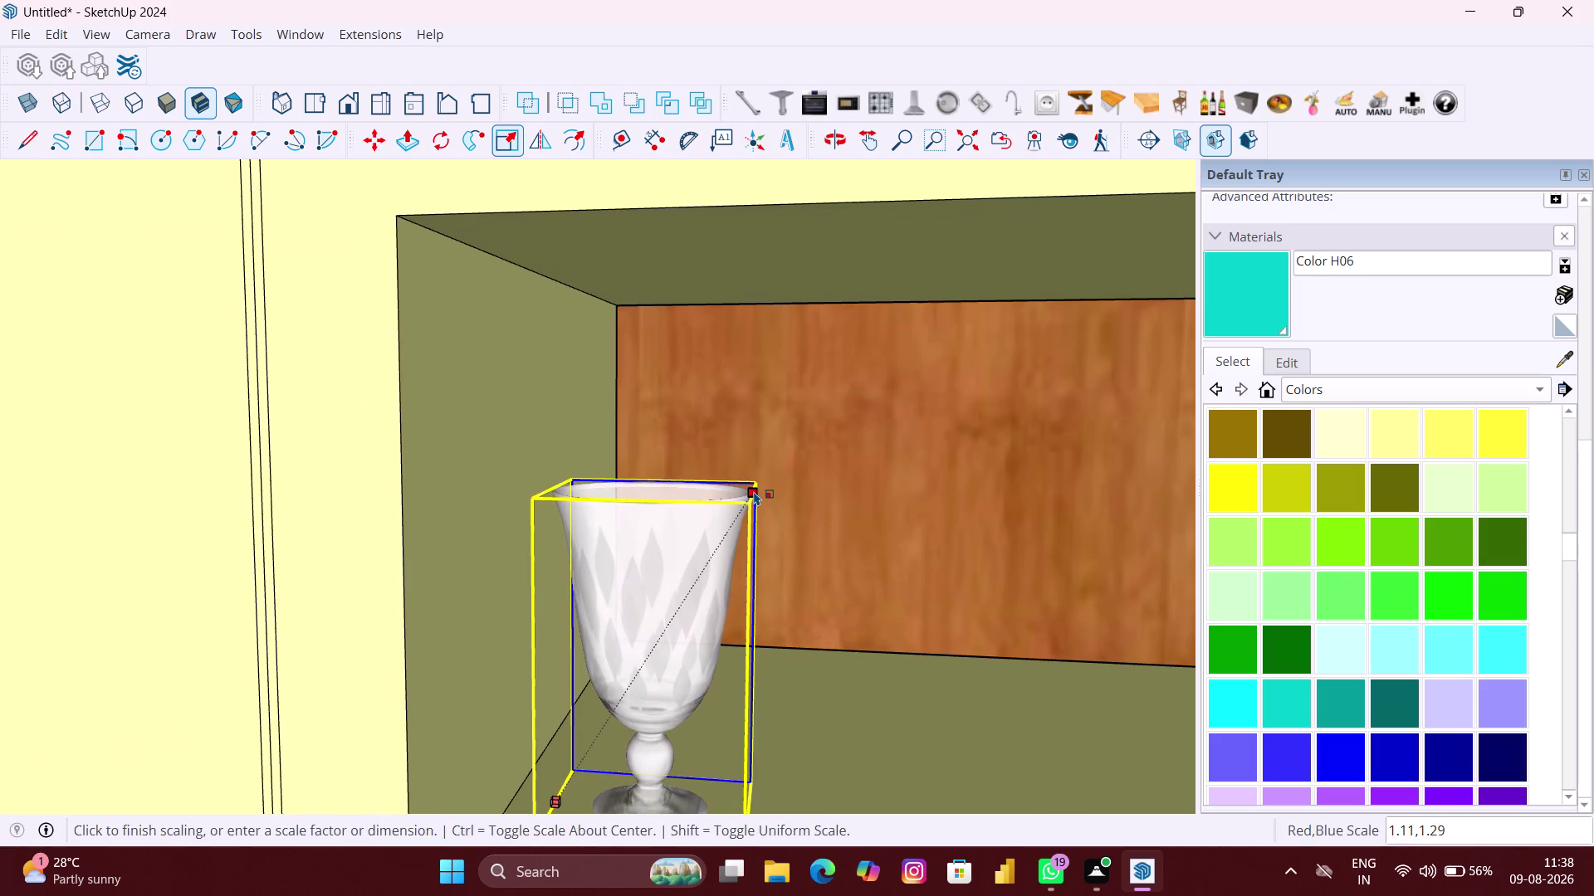
click(751, 489)
scroll(down, 3)
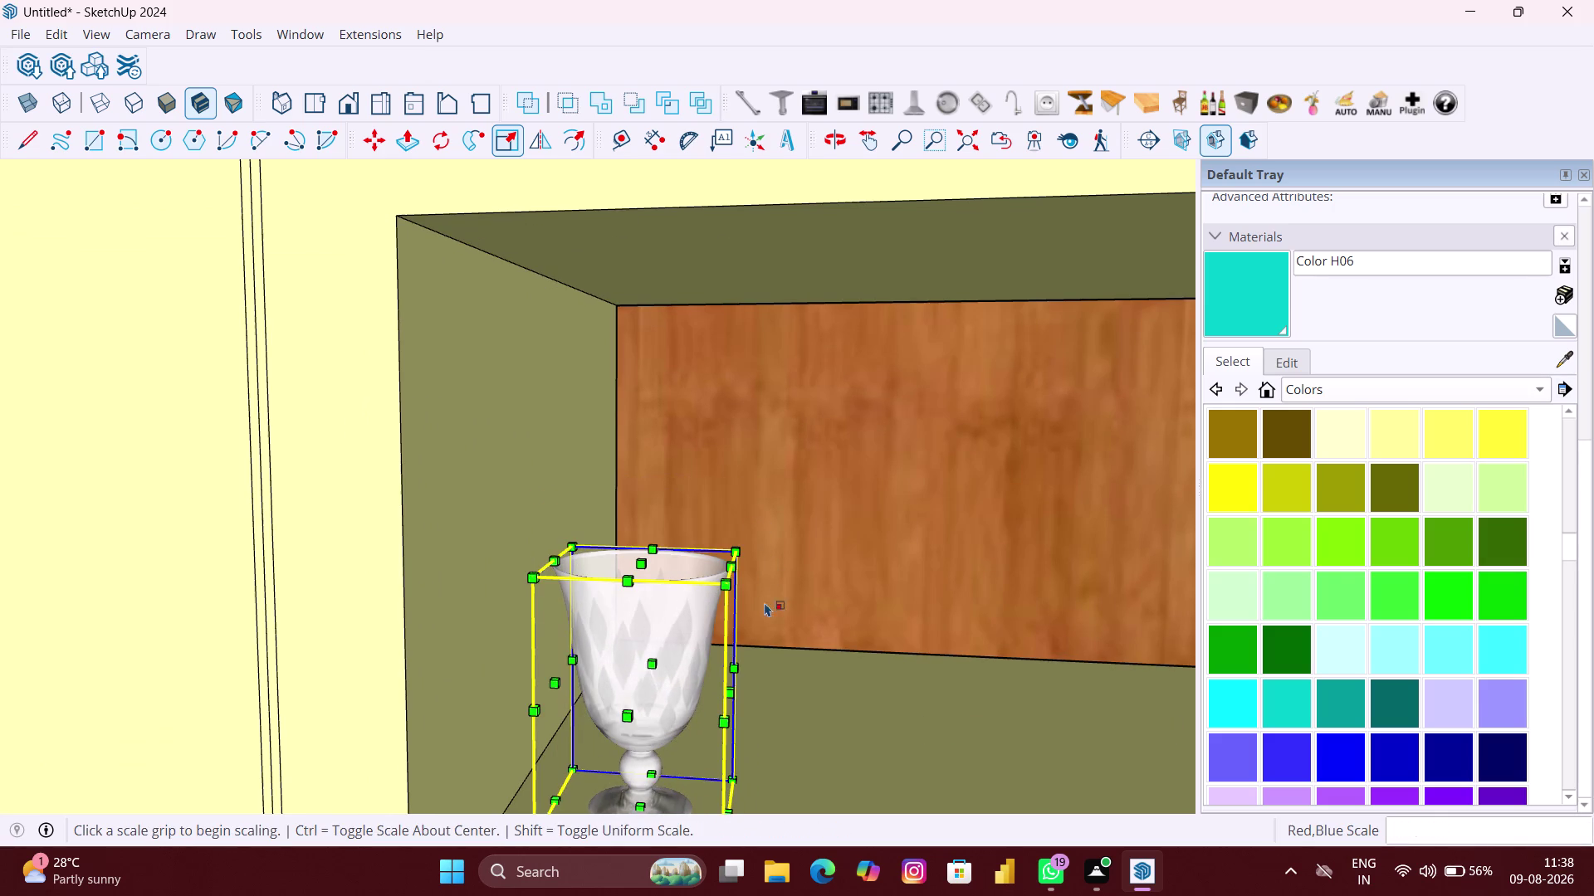
scroll(down, 3)
scroll(up, 3)
scroll(up, 3)
scroll(up, 3)
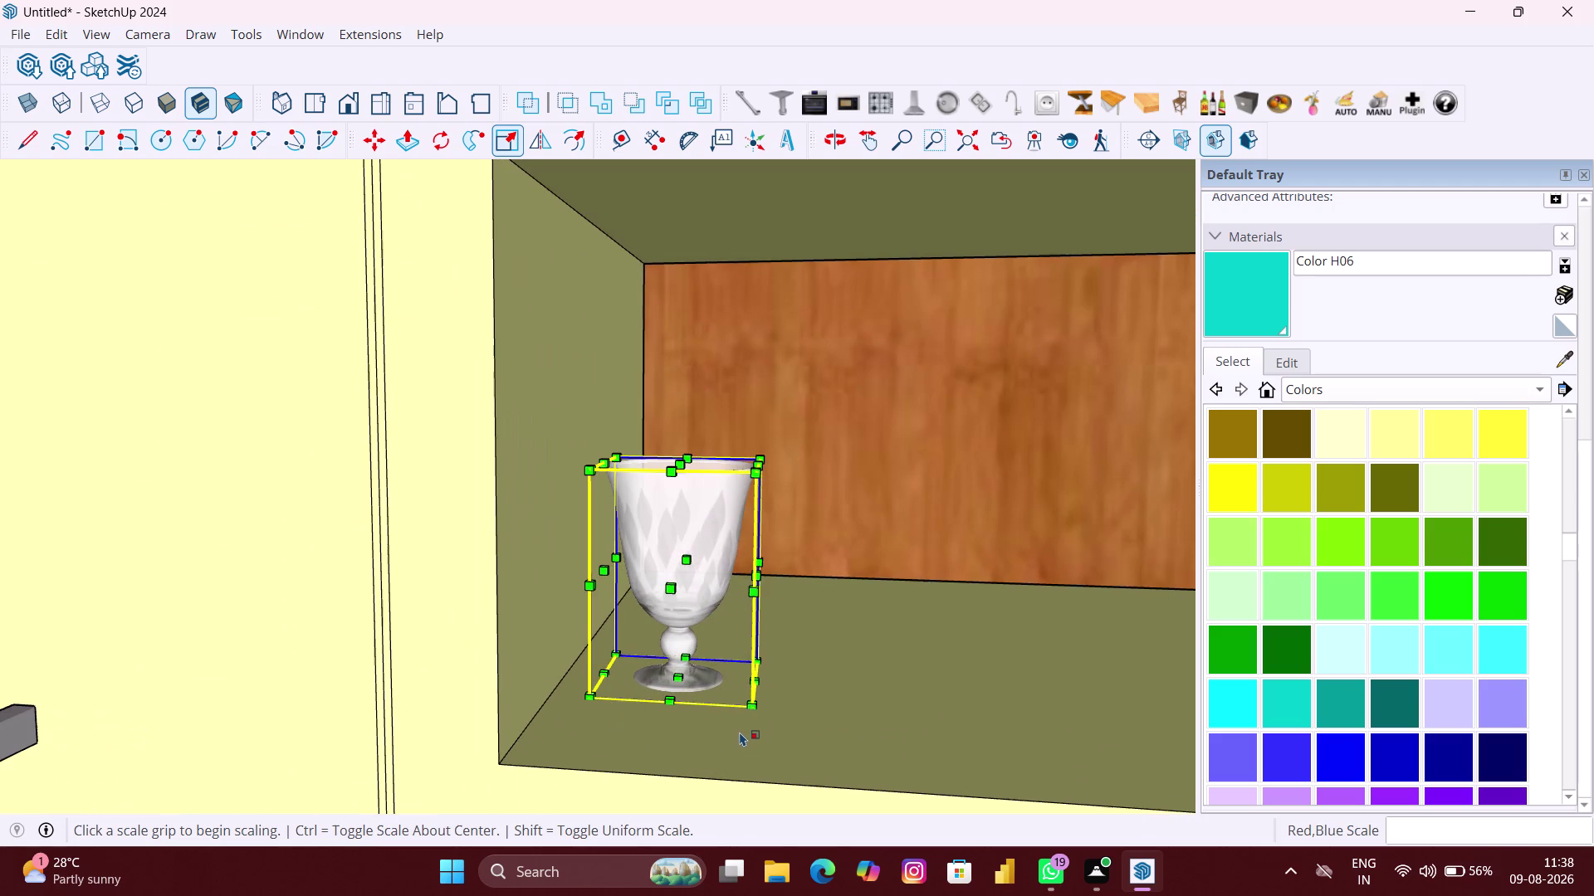
Copy the wine glass beside the original and array it with *3 for four glasses.
key(m)
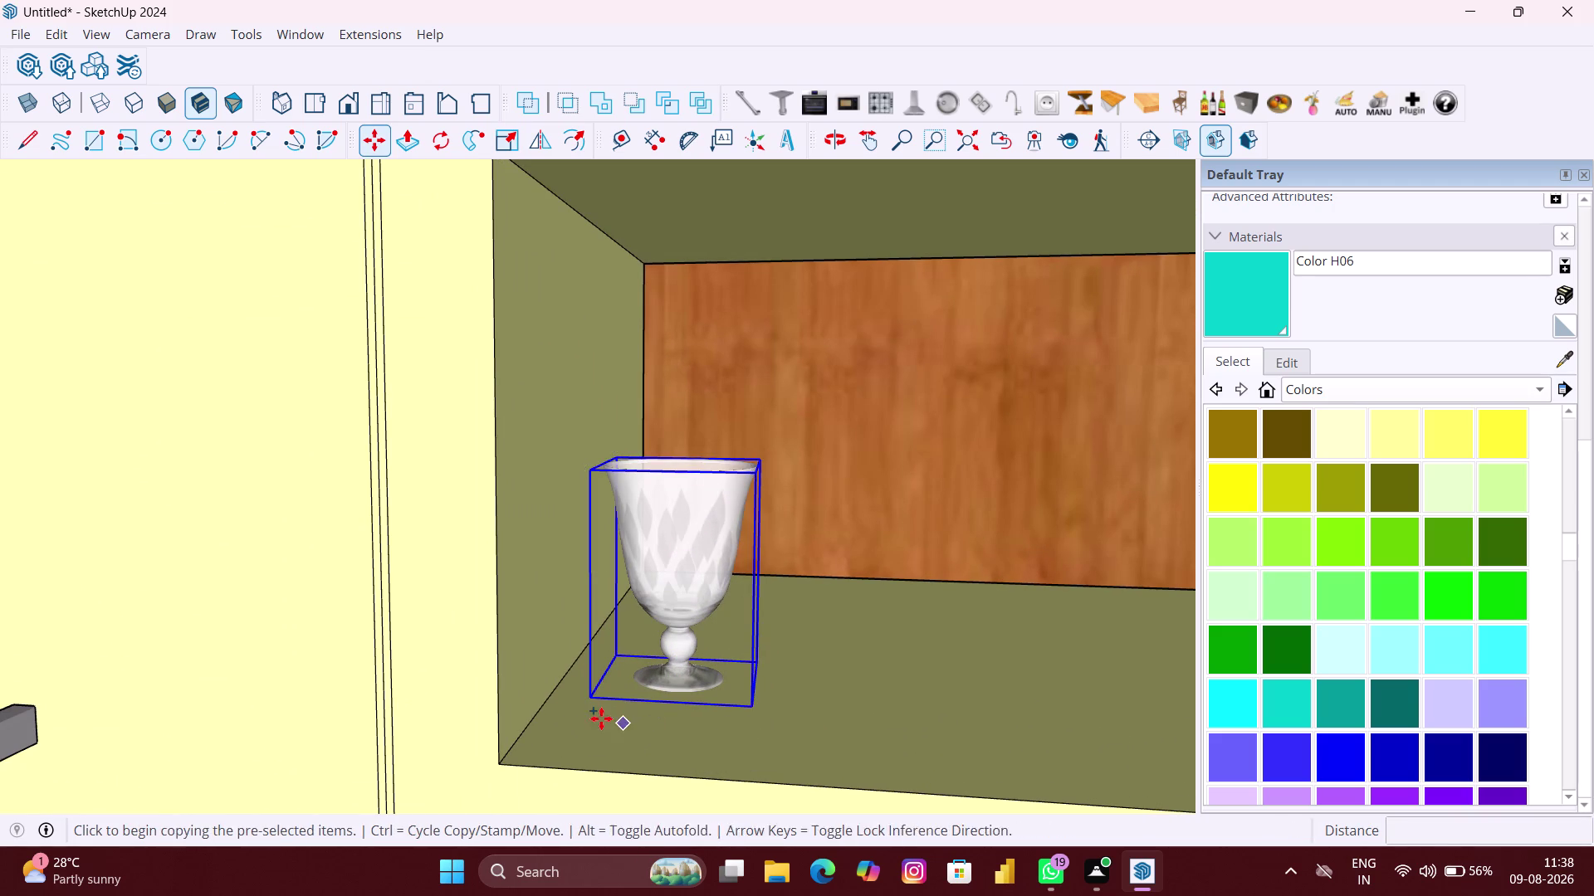
click(592, 696)
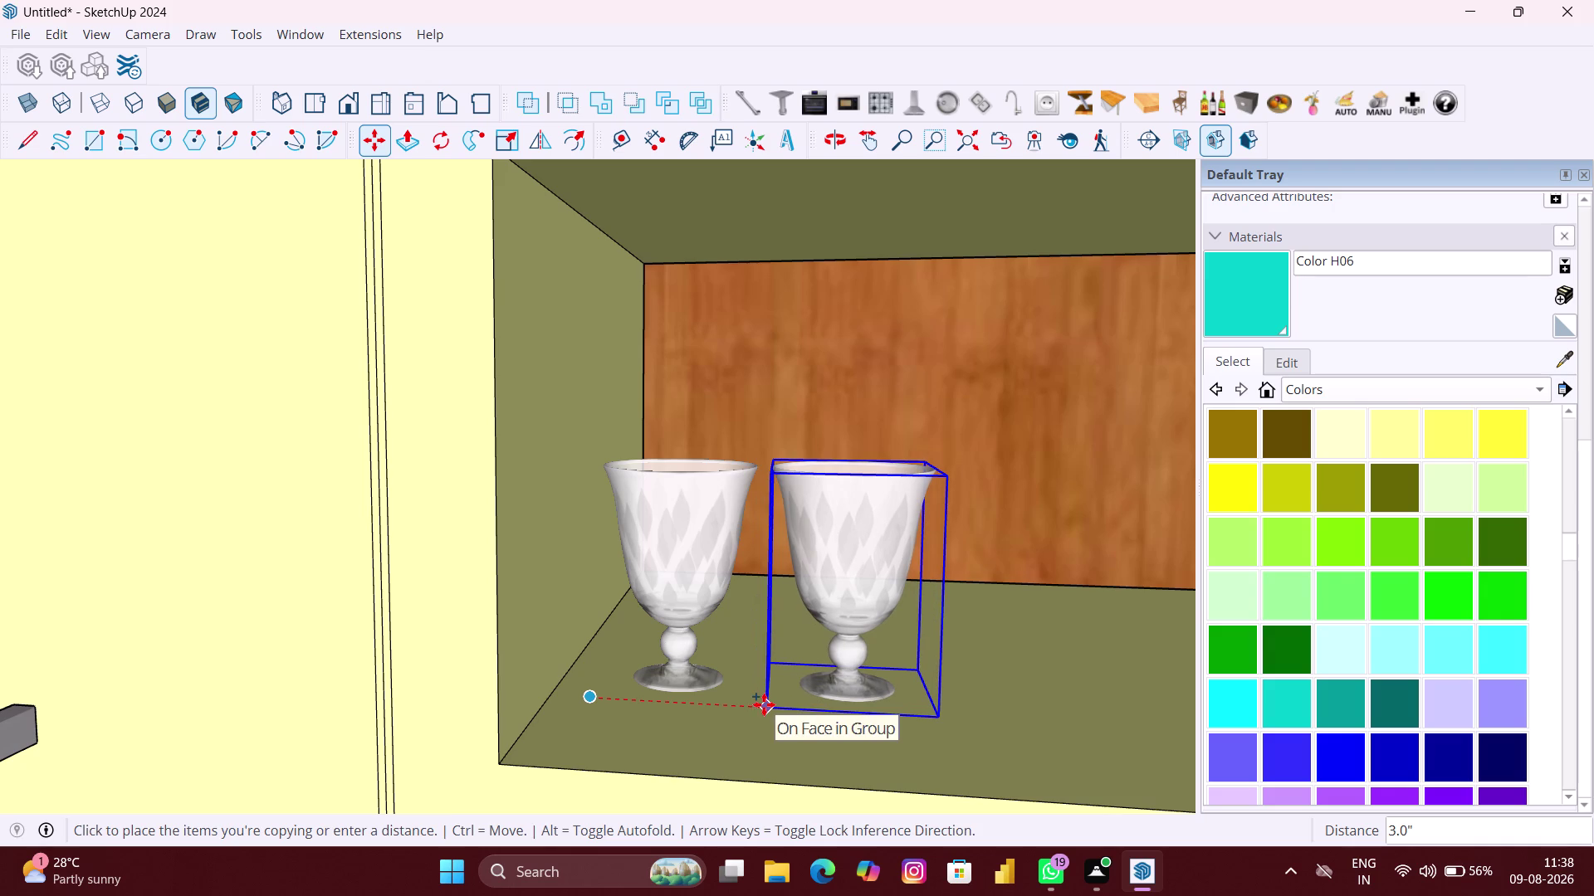
click(764, 704)
text(*)
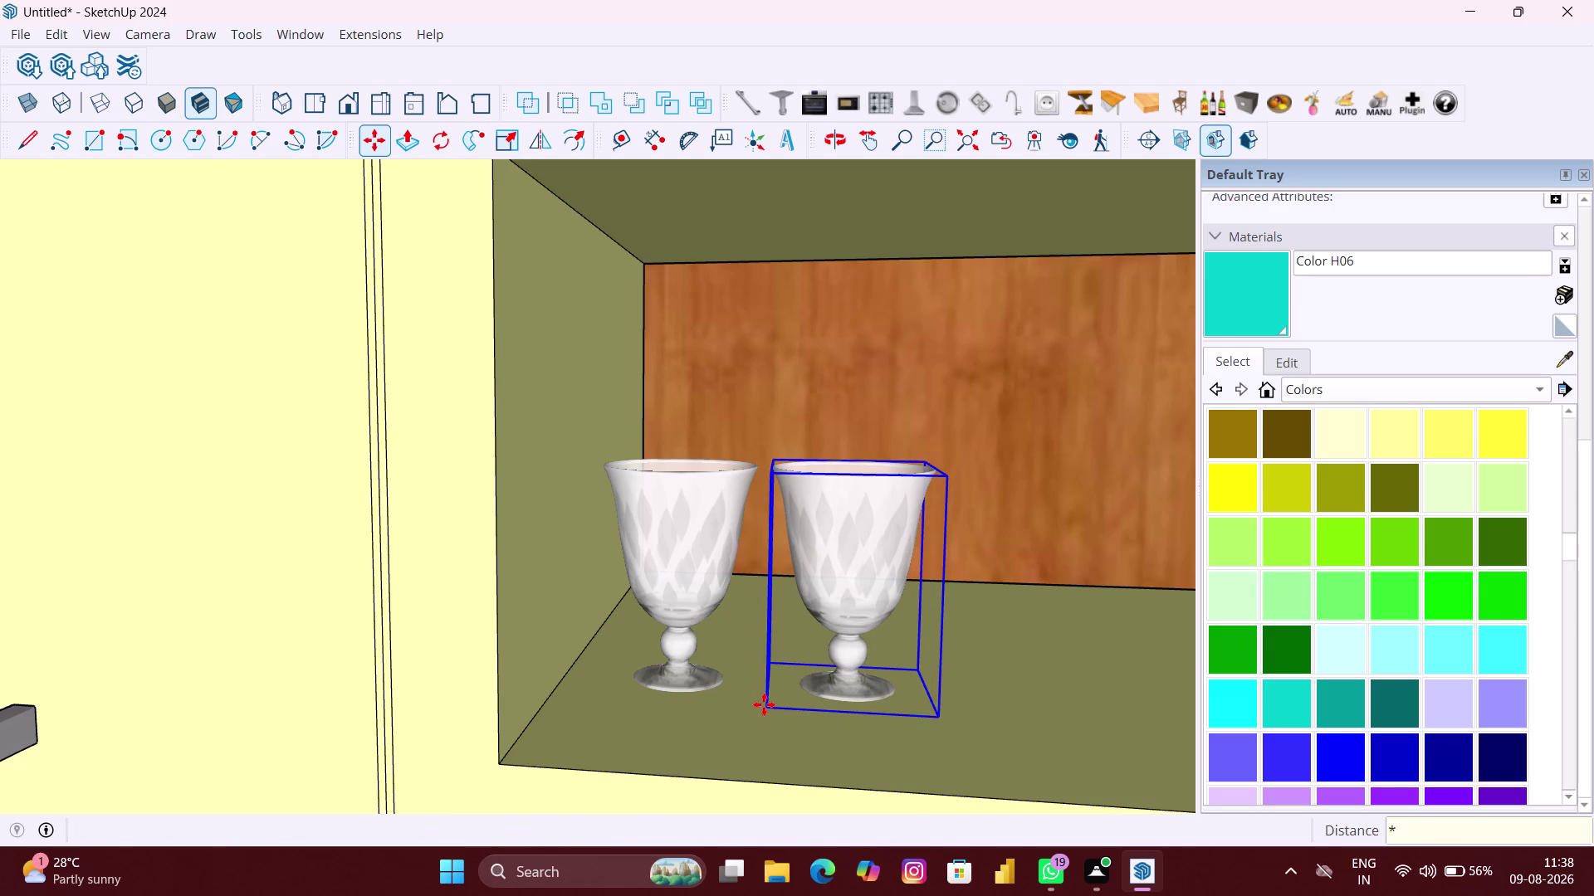
text(3)
key(Return)
Shift the second, third and rightmost glasses to even out the spacing.
scroll(down, 3)
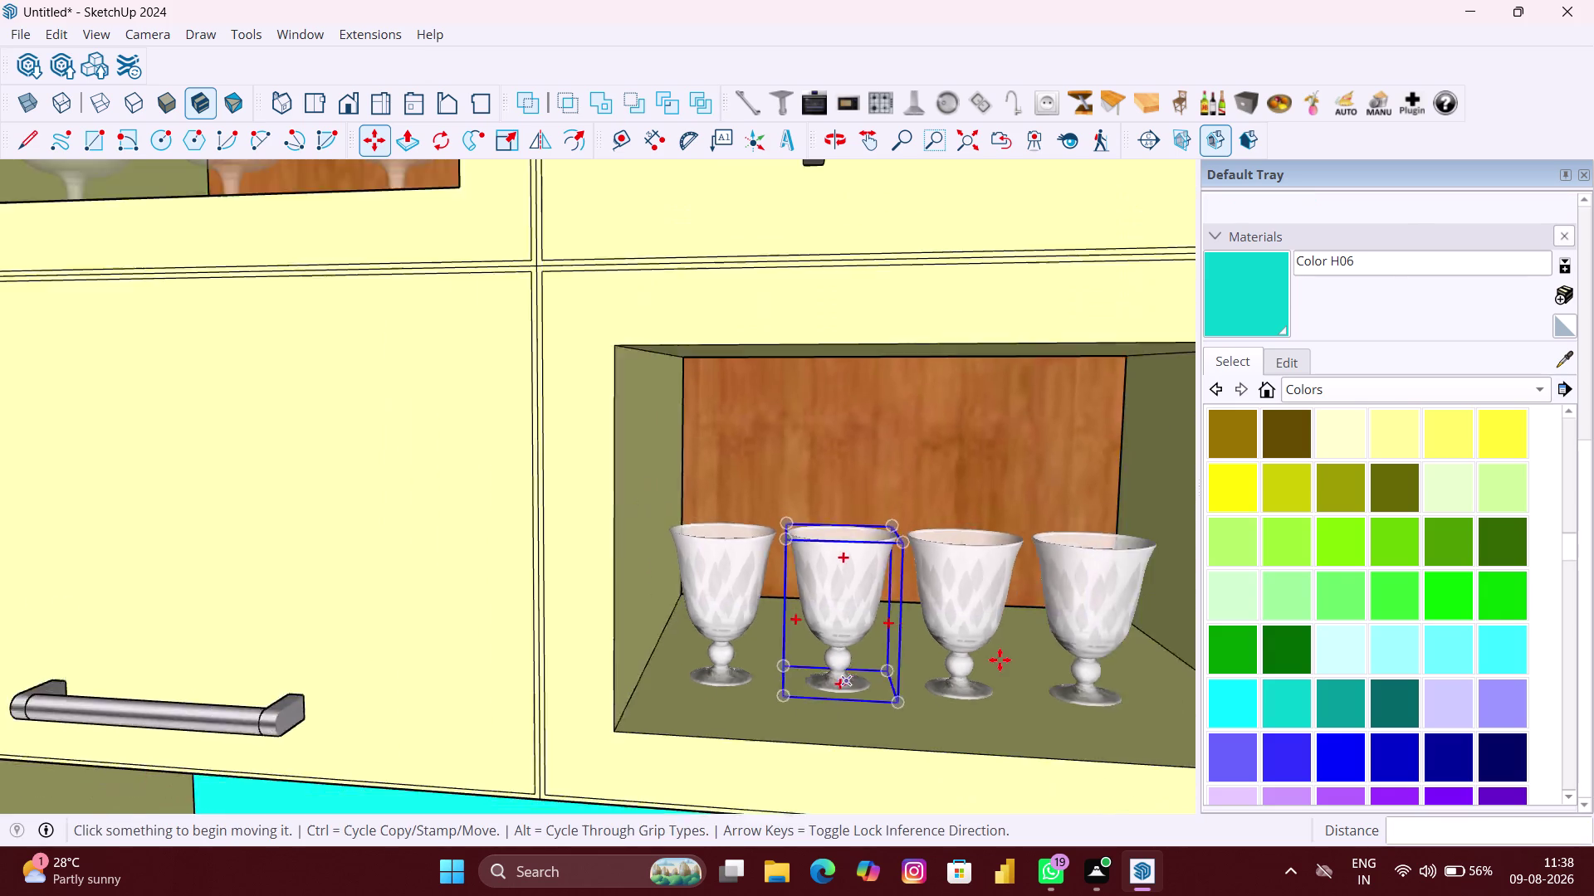
scroll(down, 3)
scroll(up, 3)
scroll(up, 3)
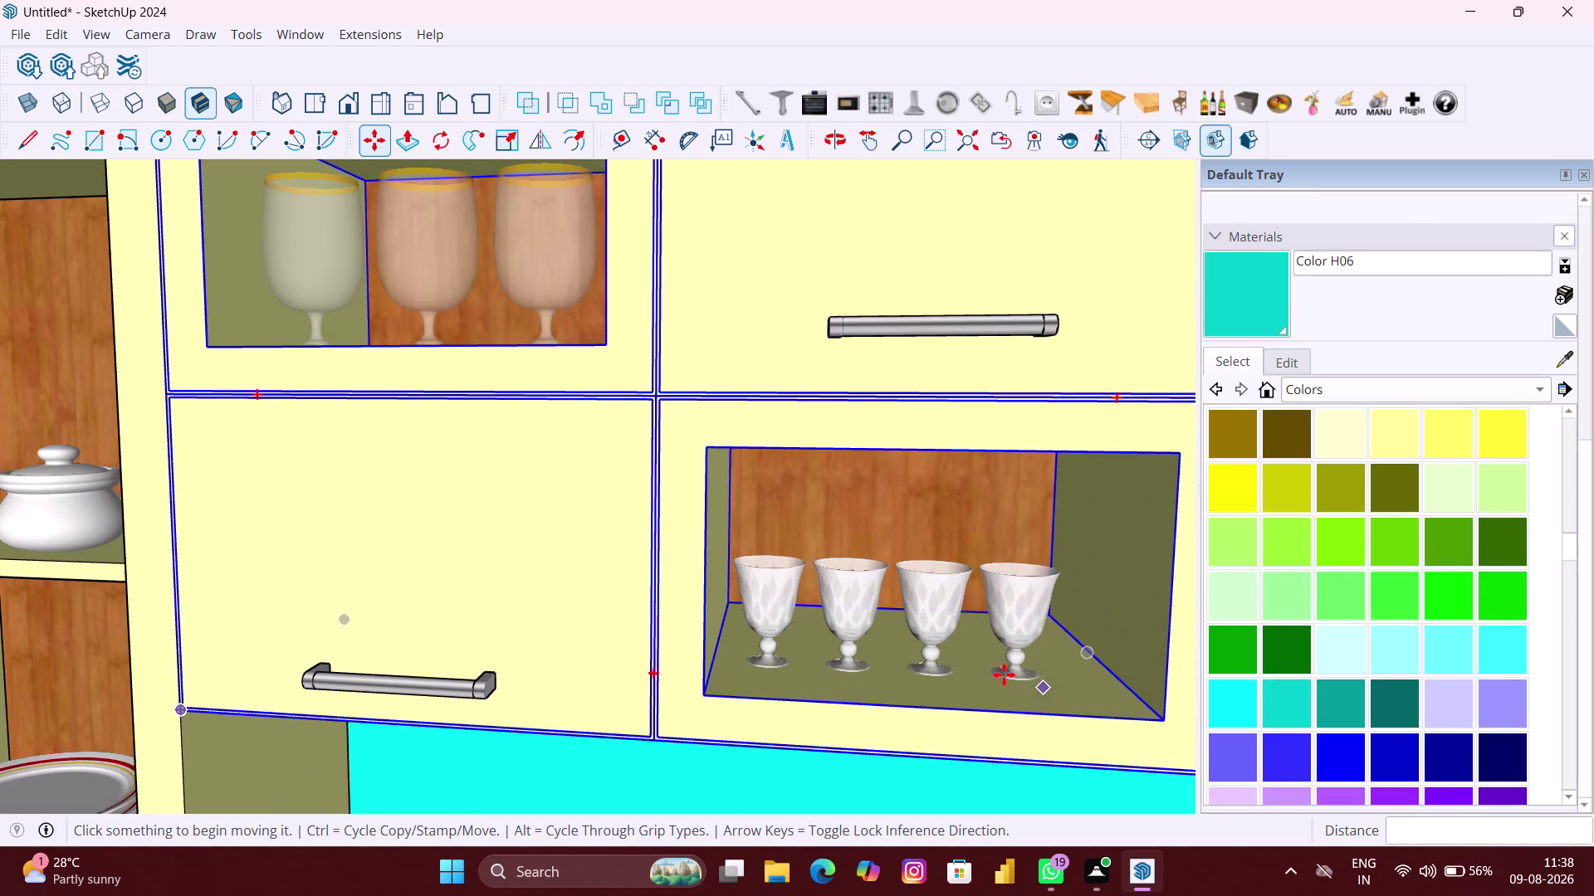
click(1062, 683)
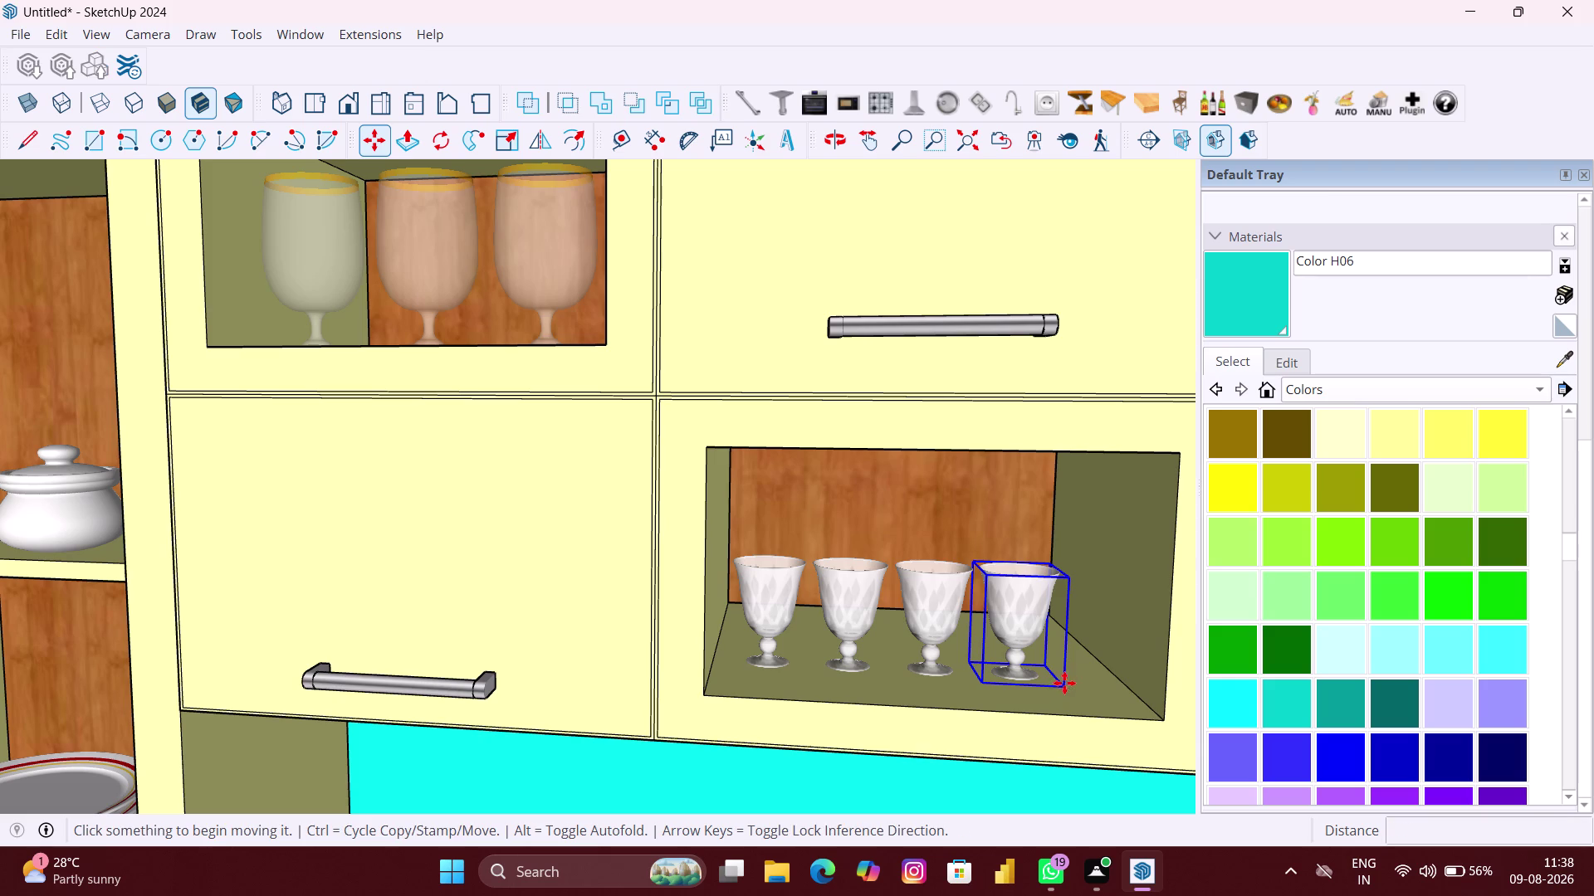
click(1083, 678)
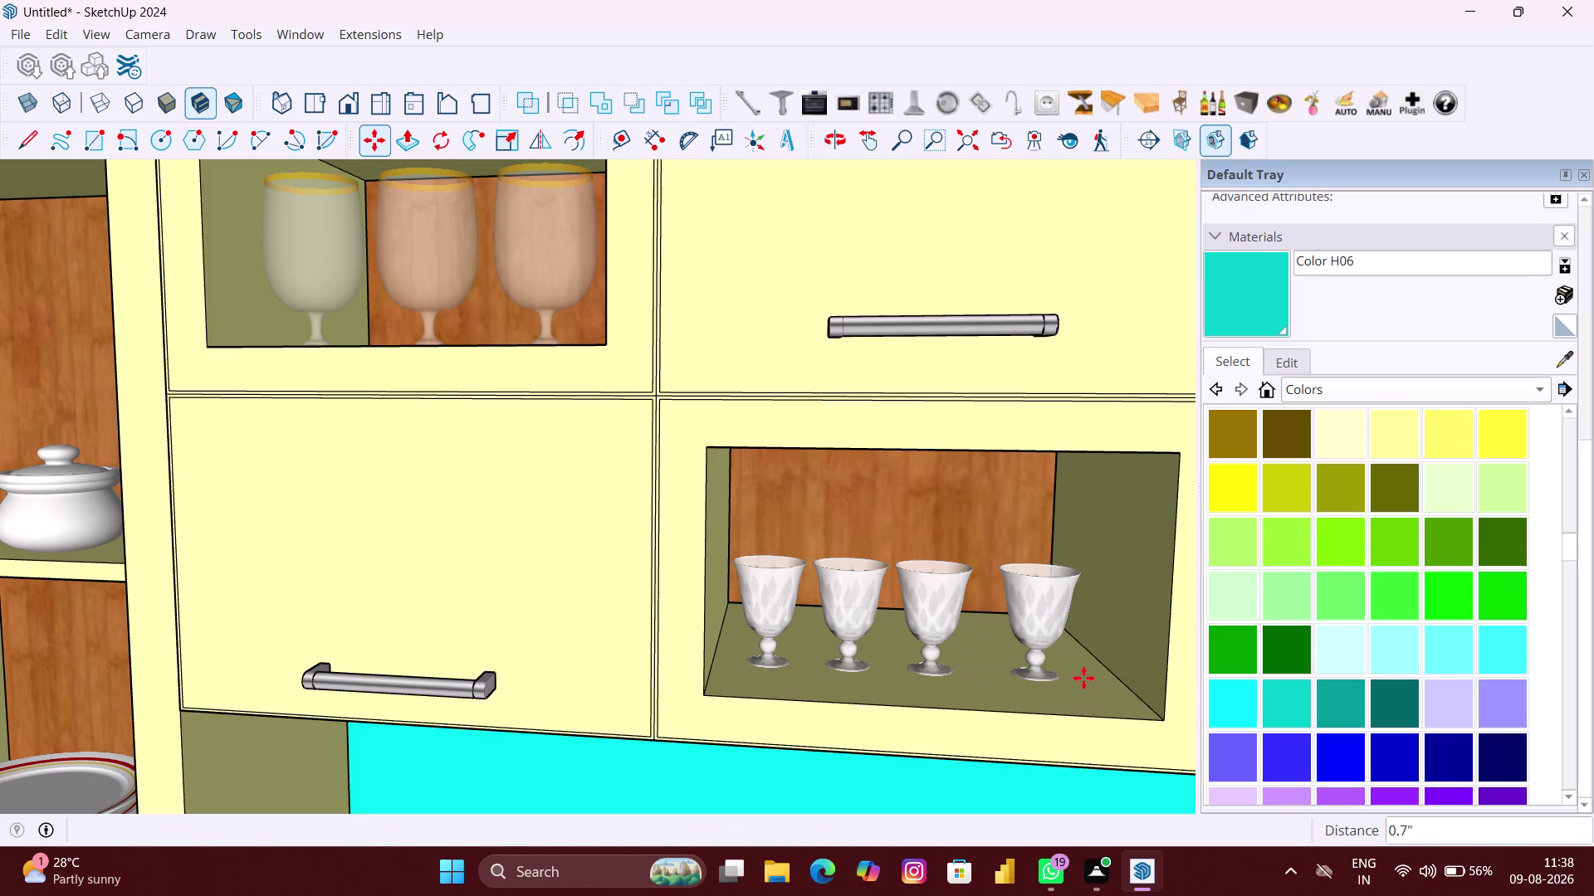
click(974, 681)
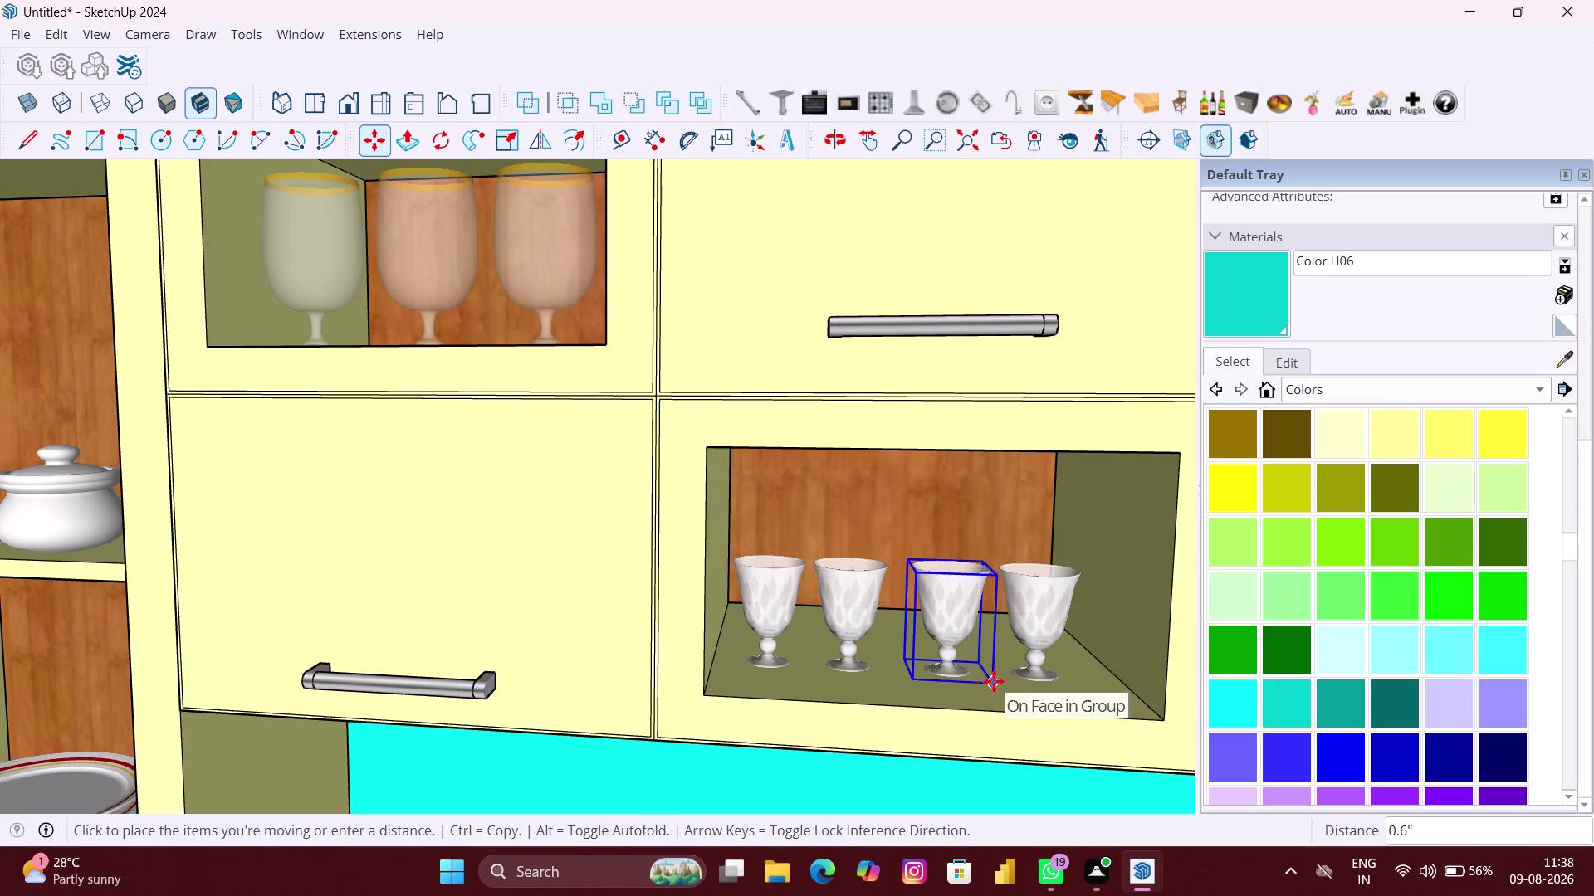
click(989, 682)
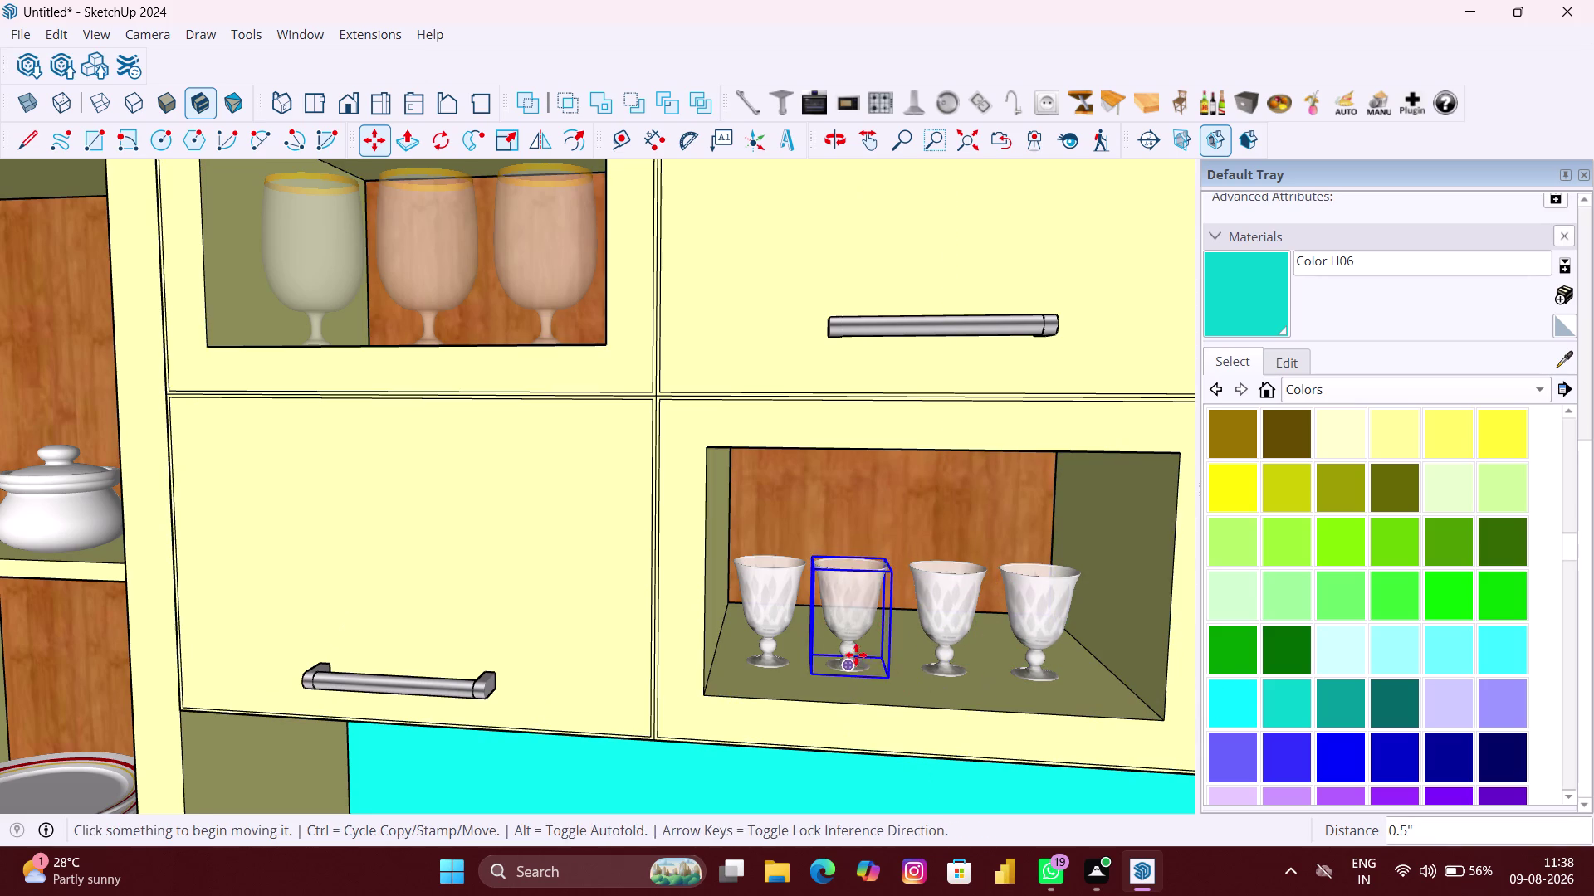
click(890, 676)
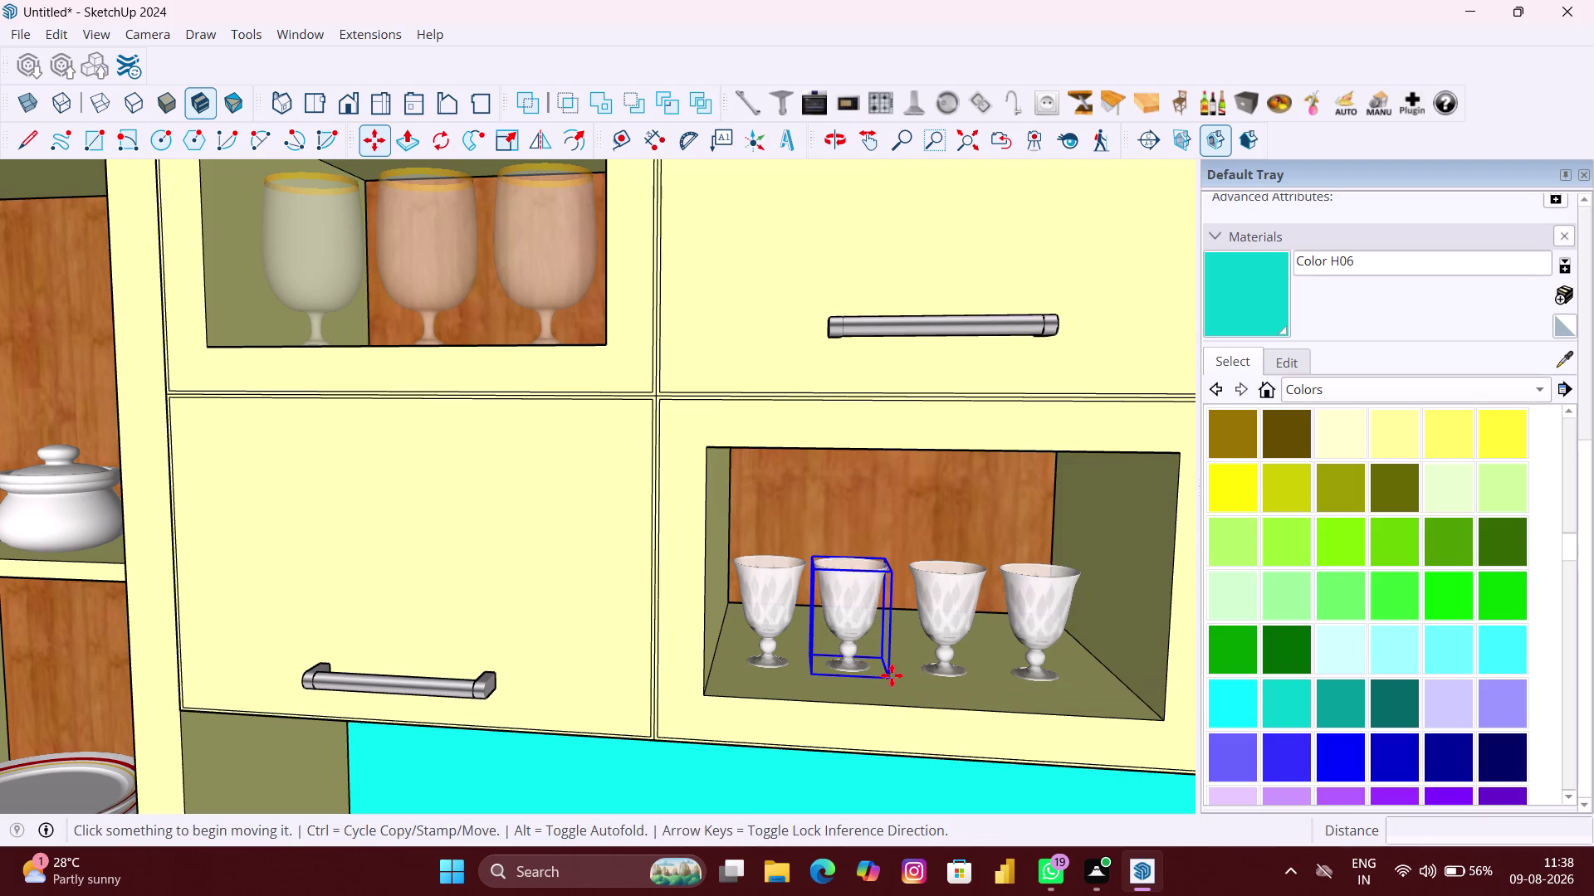
click(901, 671)
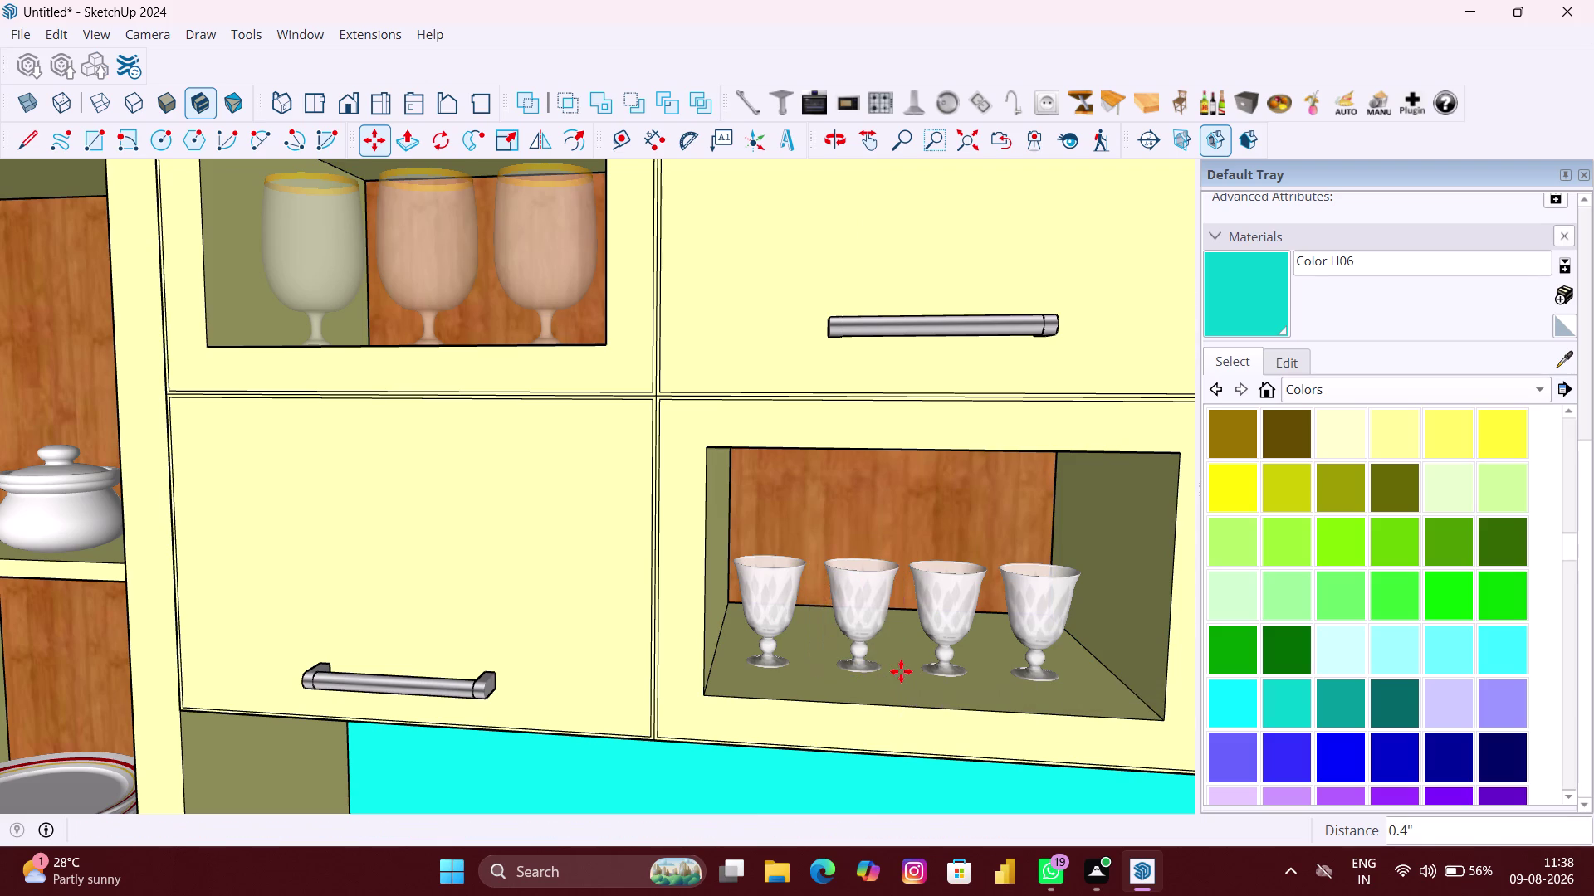
scroll(down, 3)
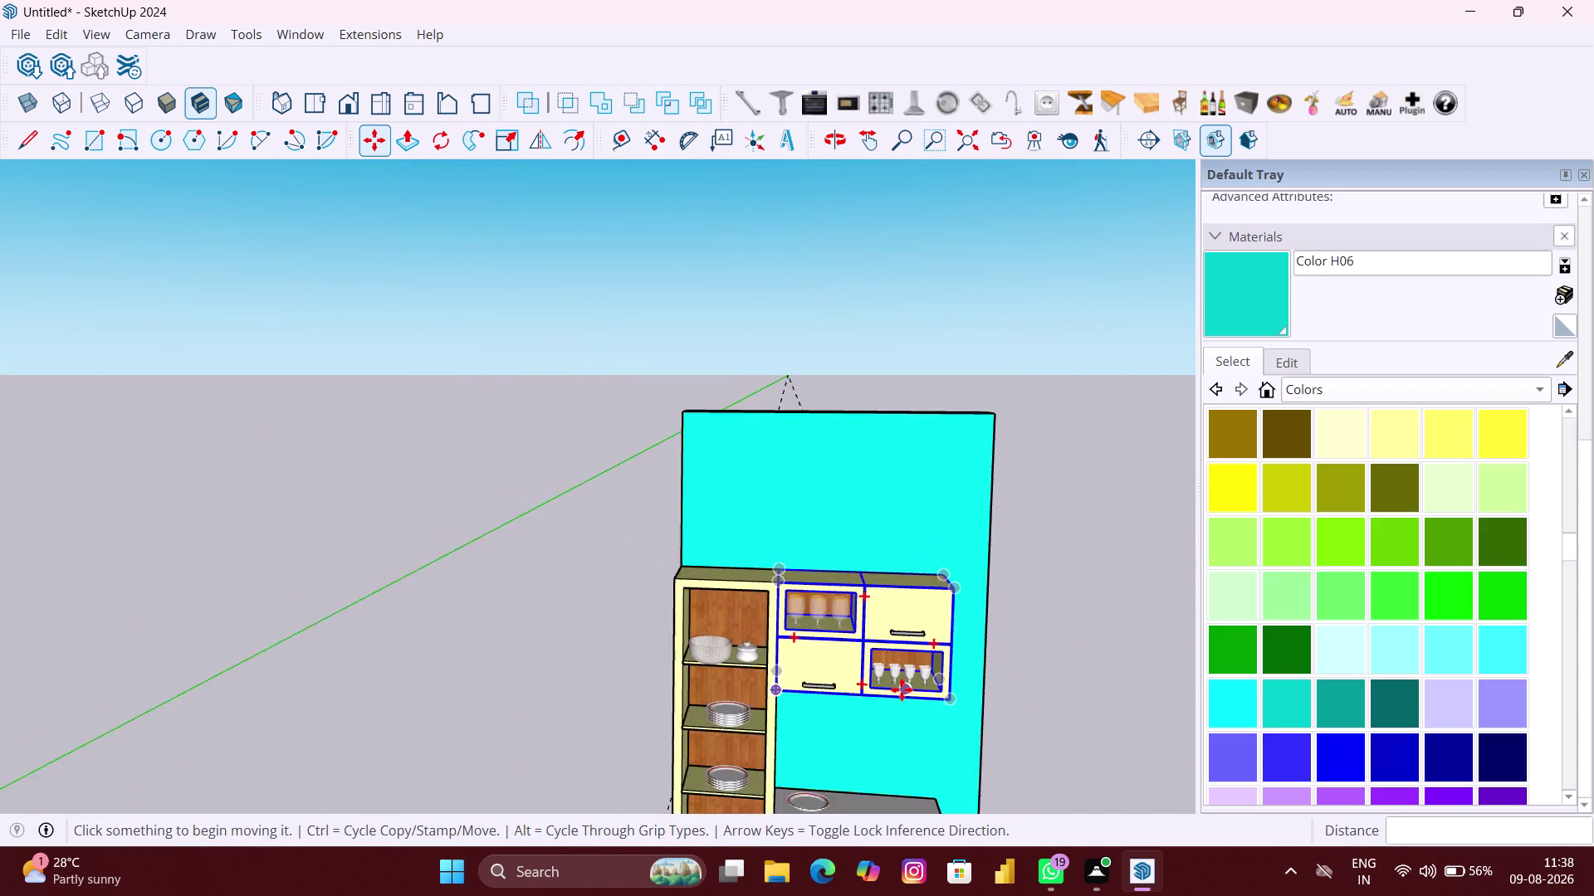
scroll(down, 3)
key(space)
click(1075, 686)
scroll(down, 3)
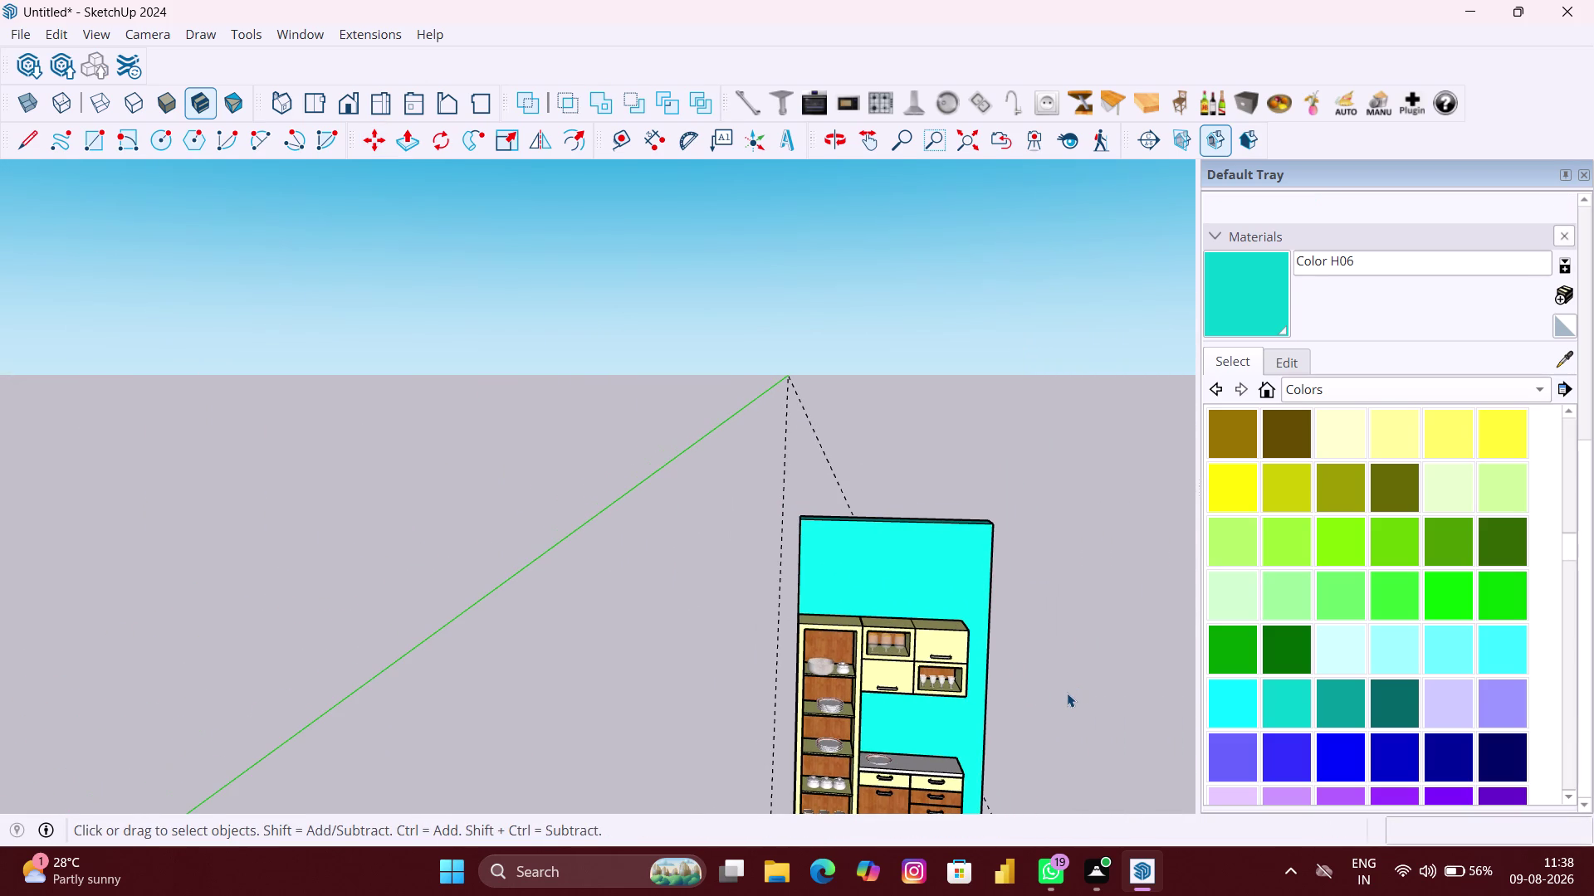
middle_drag(1070, 695, 1015, 515)
scroll(up, 3)
middle_drag(962, 635, 1007, 612)
scroll(up, 3)
scroll(up, 3)
drag(1040, 702, 969, 760)
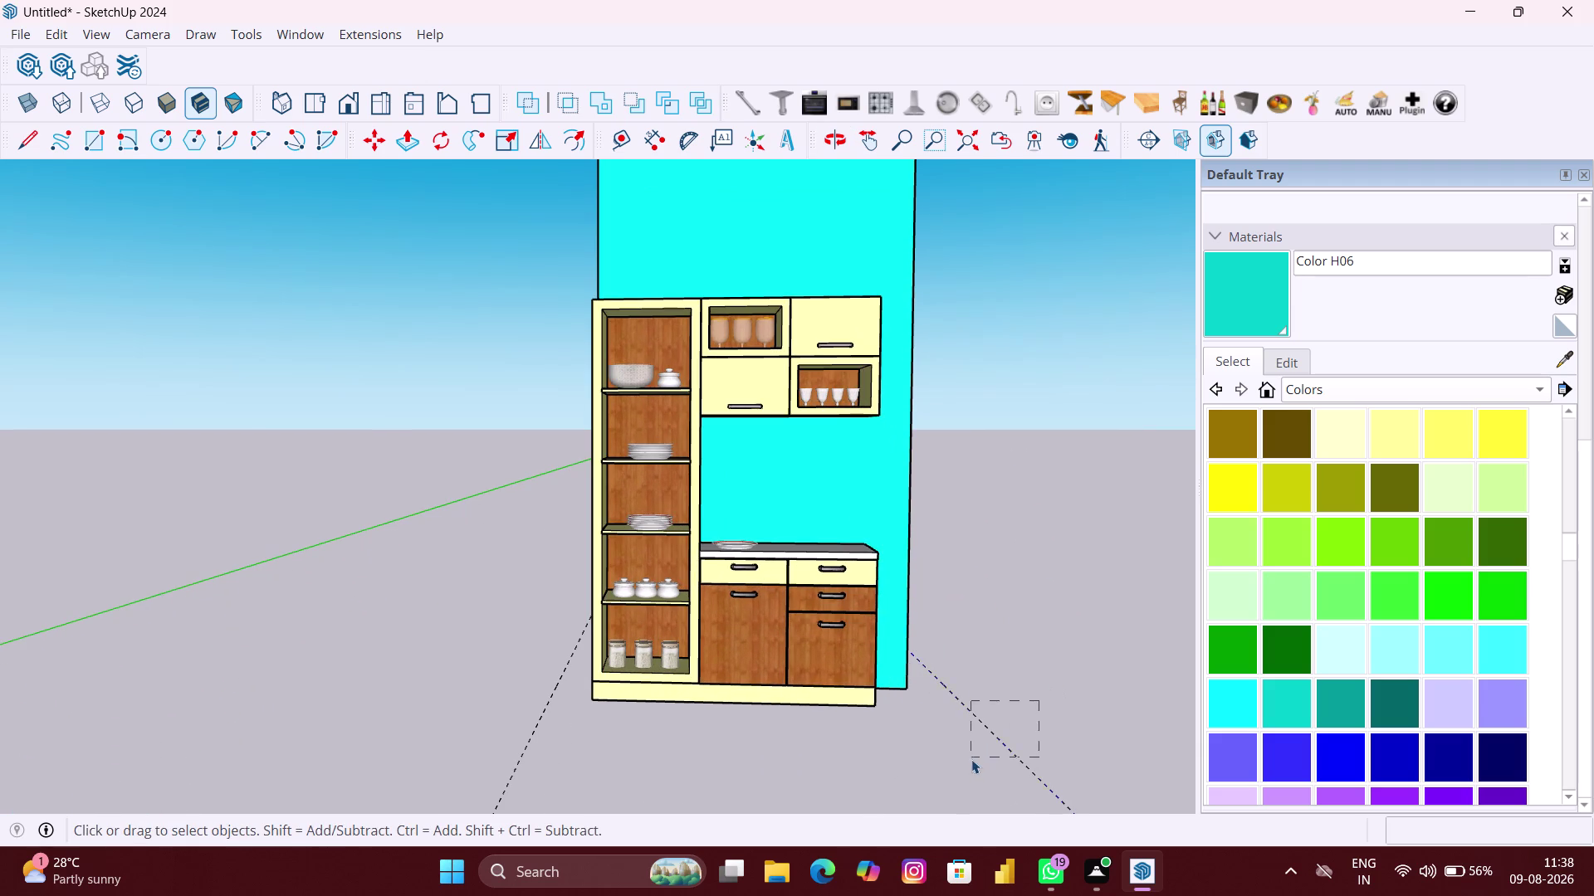
key(Delete)
drag(573, 753, 466, 705)
key(Delete)
scroll(up, 3)
middle_drag(858, 696, 910, 683)
scroll(up, 3)
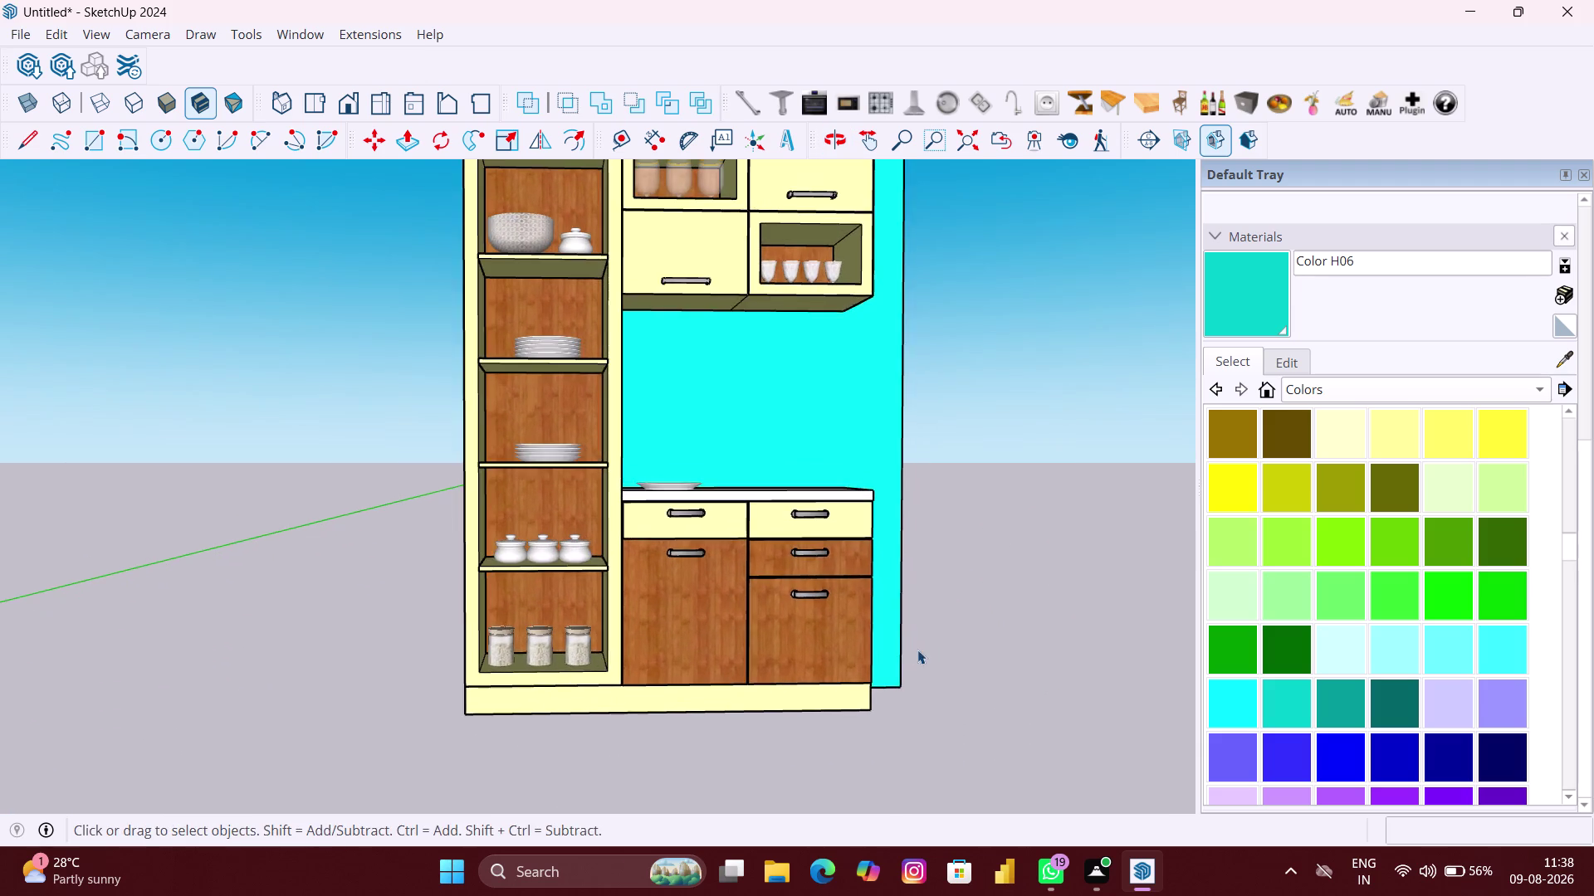
middle_drag(918, 649, 883, 706)
scroll(down, 3)
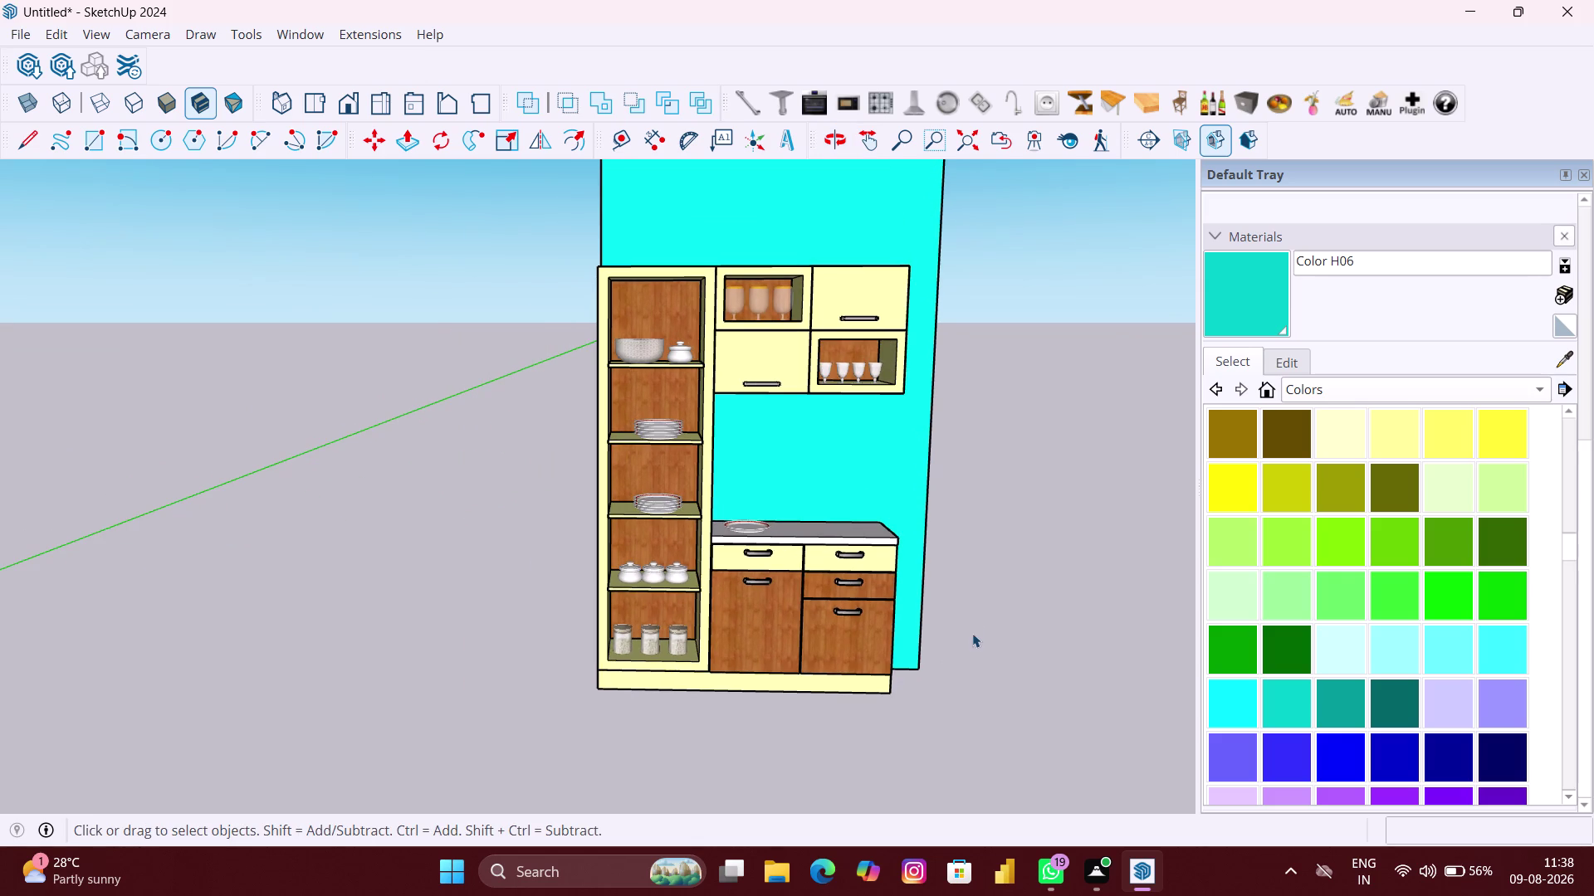
middle_drag(972, 634, 976, 657)
scroll(up, 3)
middle_click(946, 615)
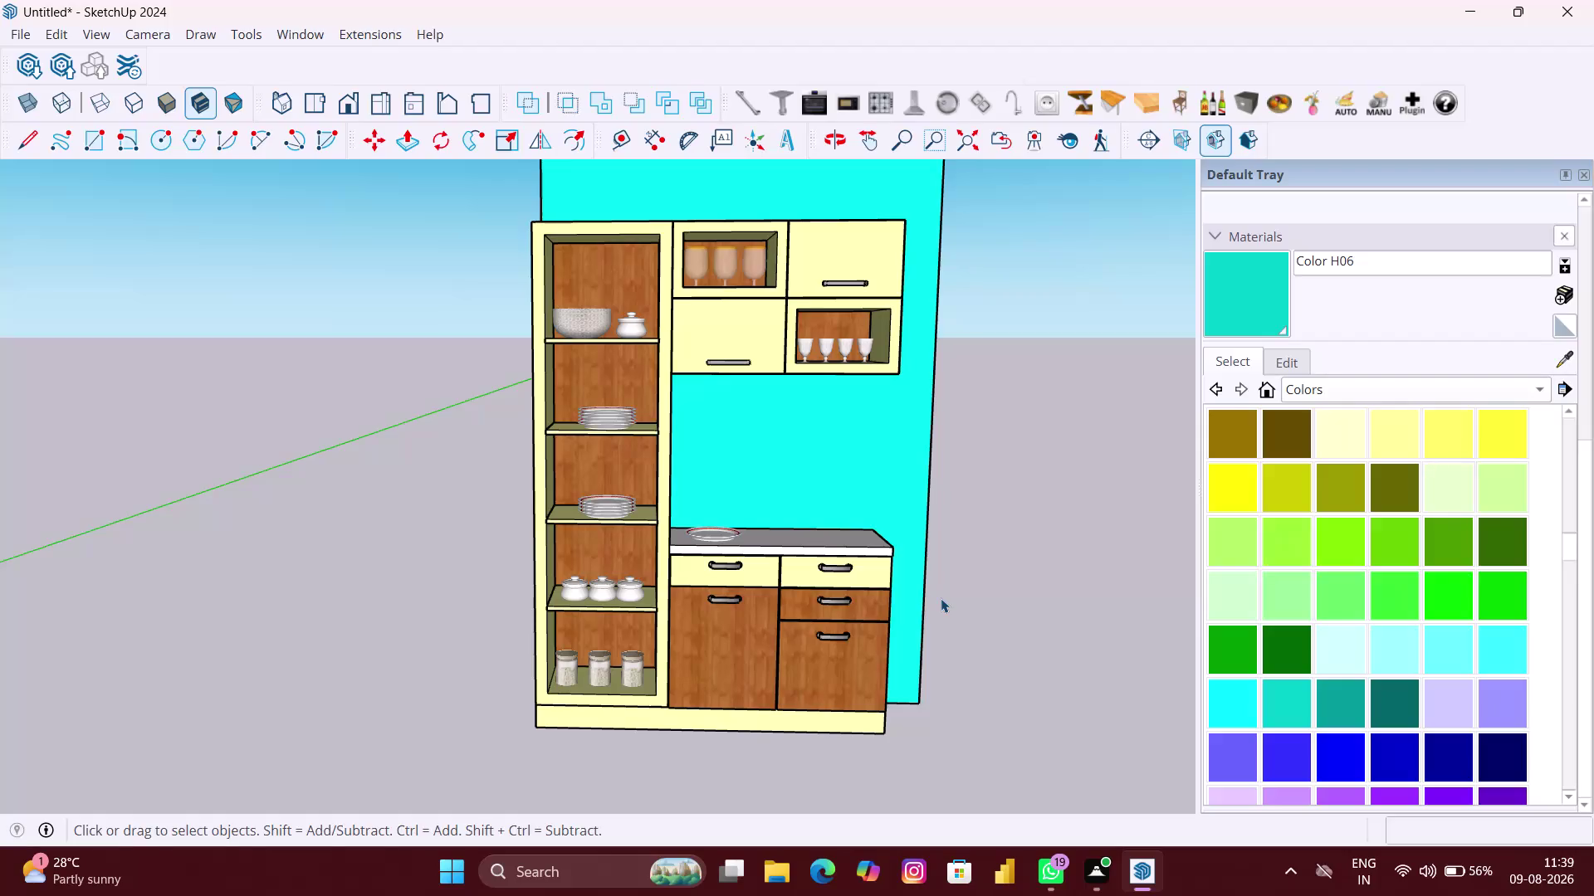
middle_click(926, 596)
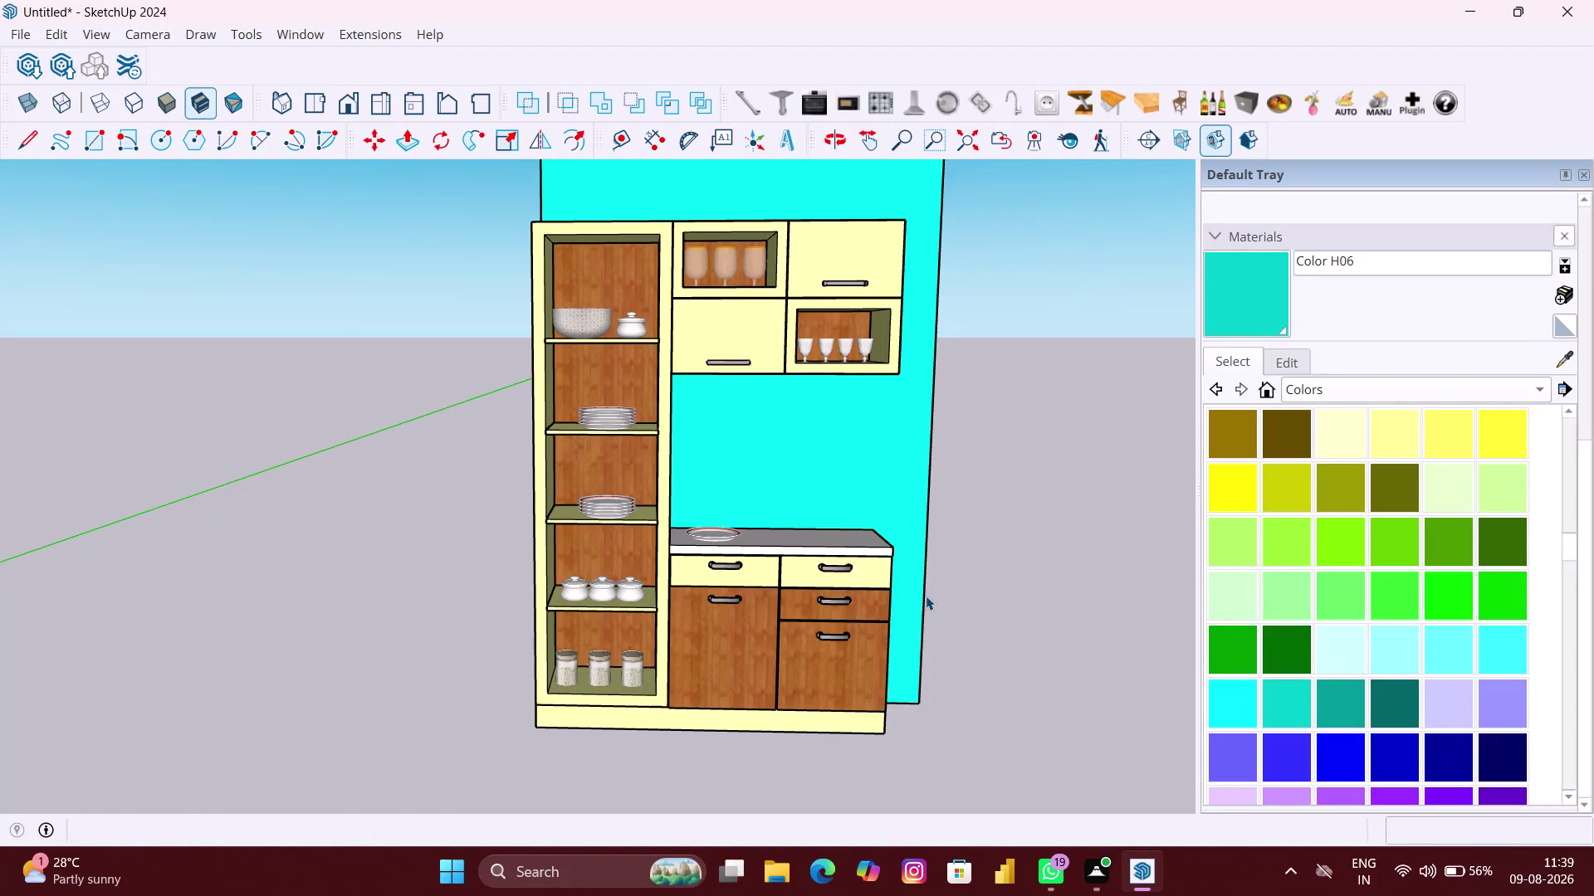
middle_drag(925, 596, 917, 641)
scroll(up, 3)
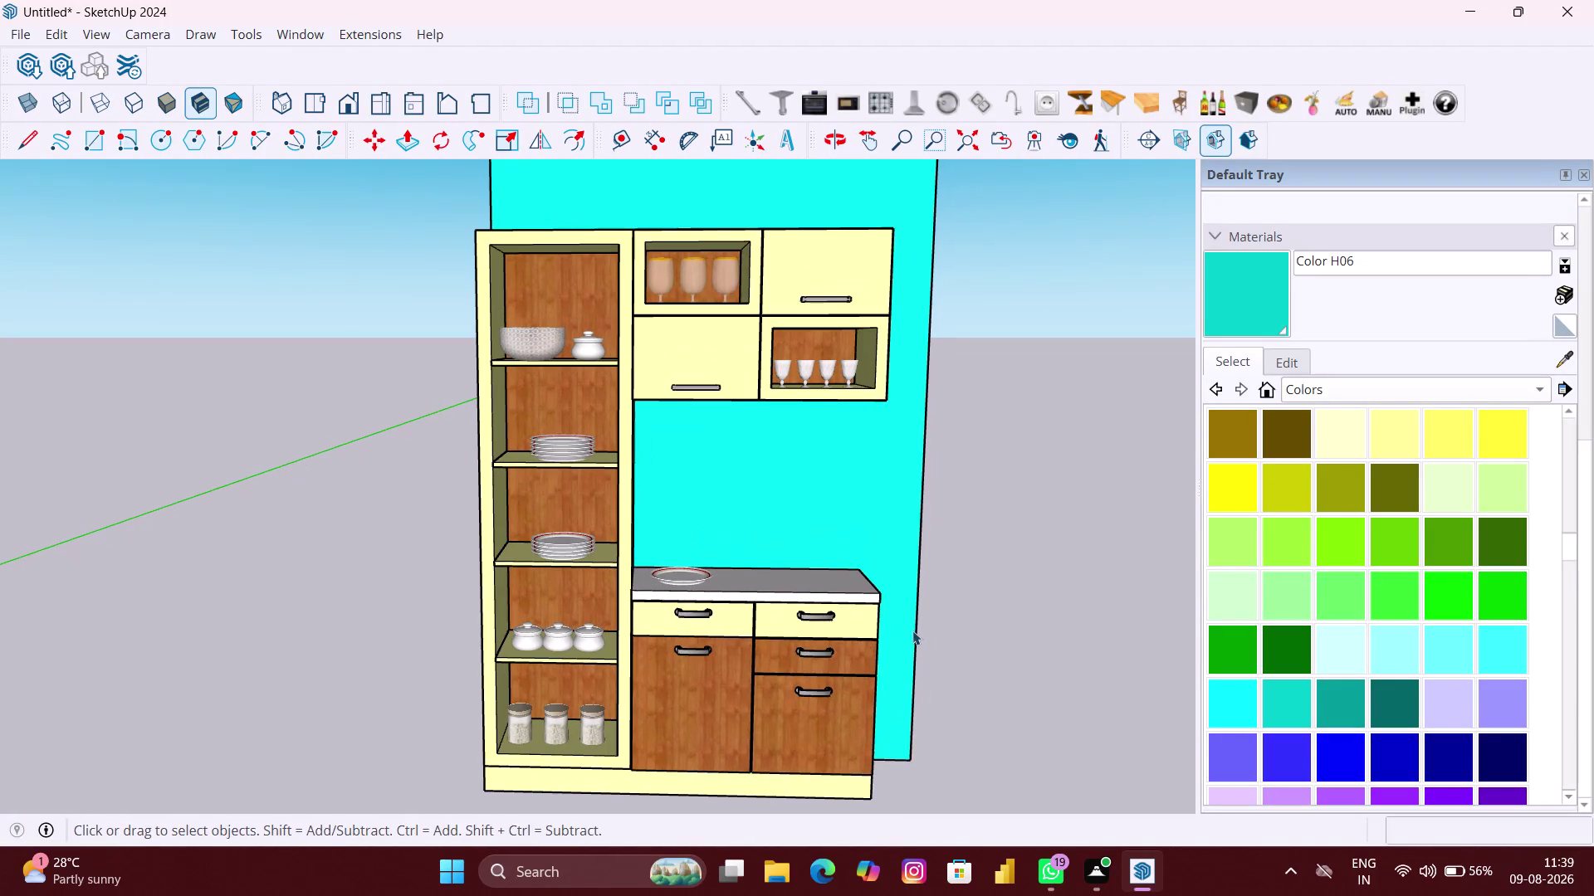
middle_drag(912, 631, 909, 612)
scroll(down, 3)
scroll(down, 3)
scroll(down, 3)
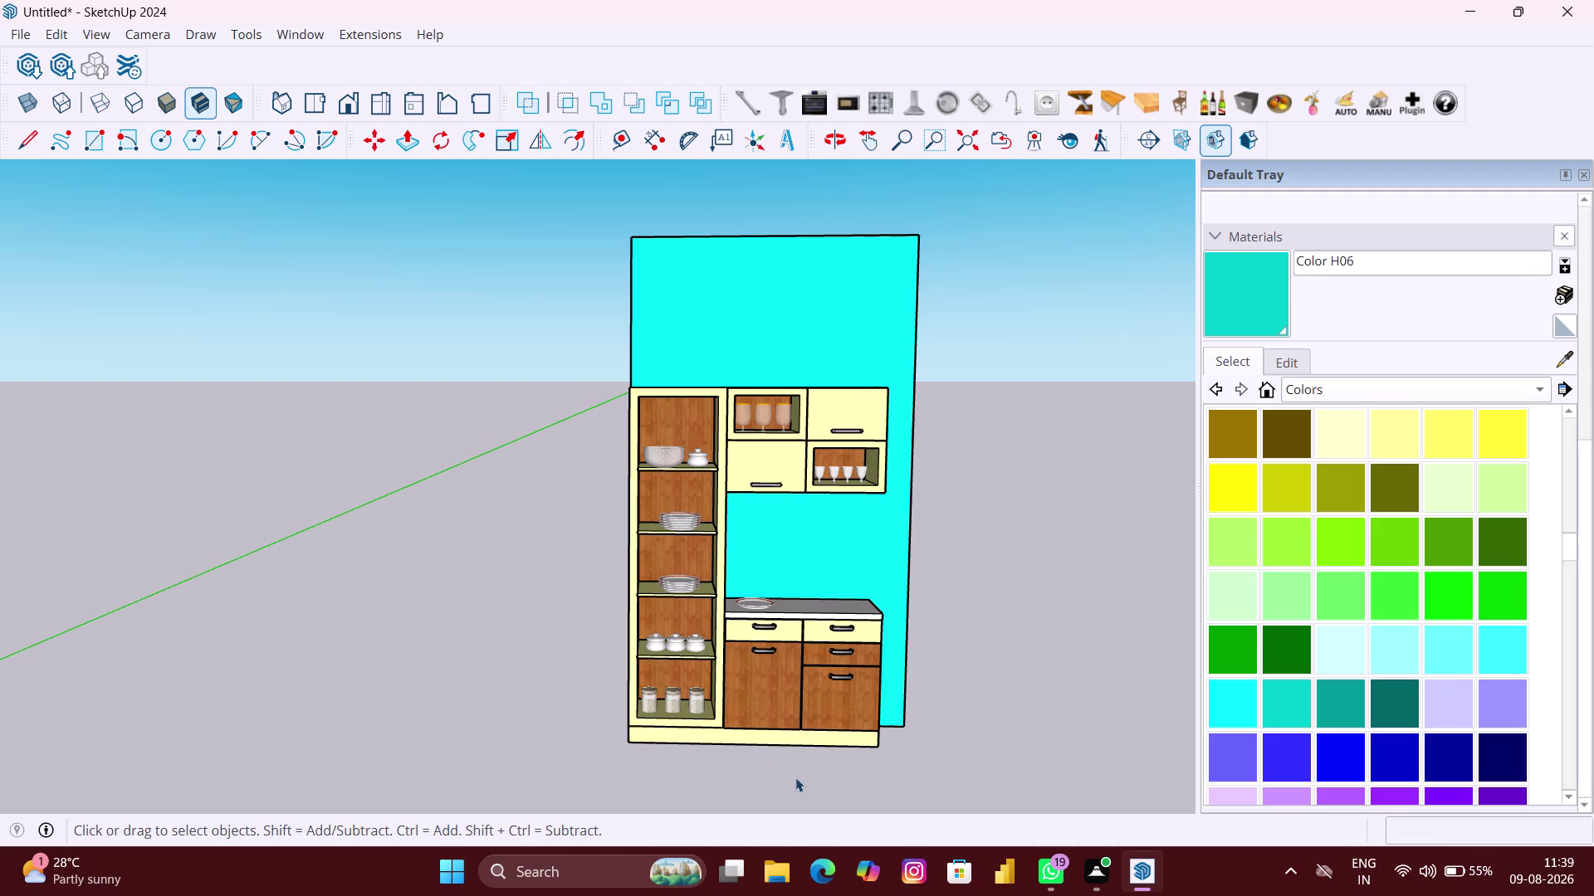
middle_drag(762, 802, 1053, 751)
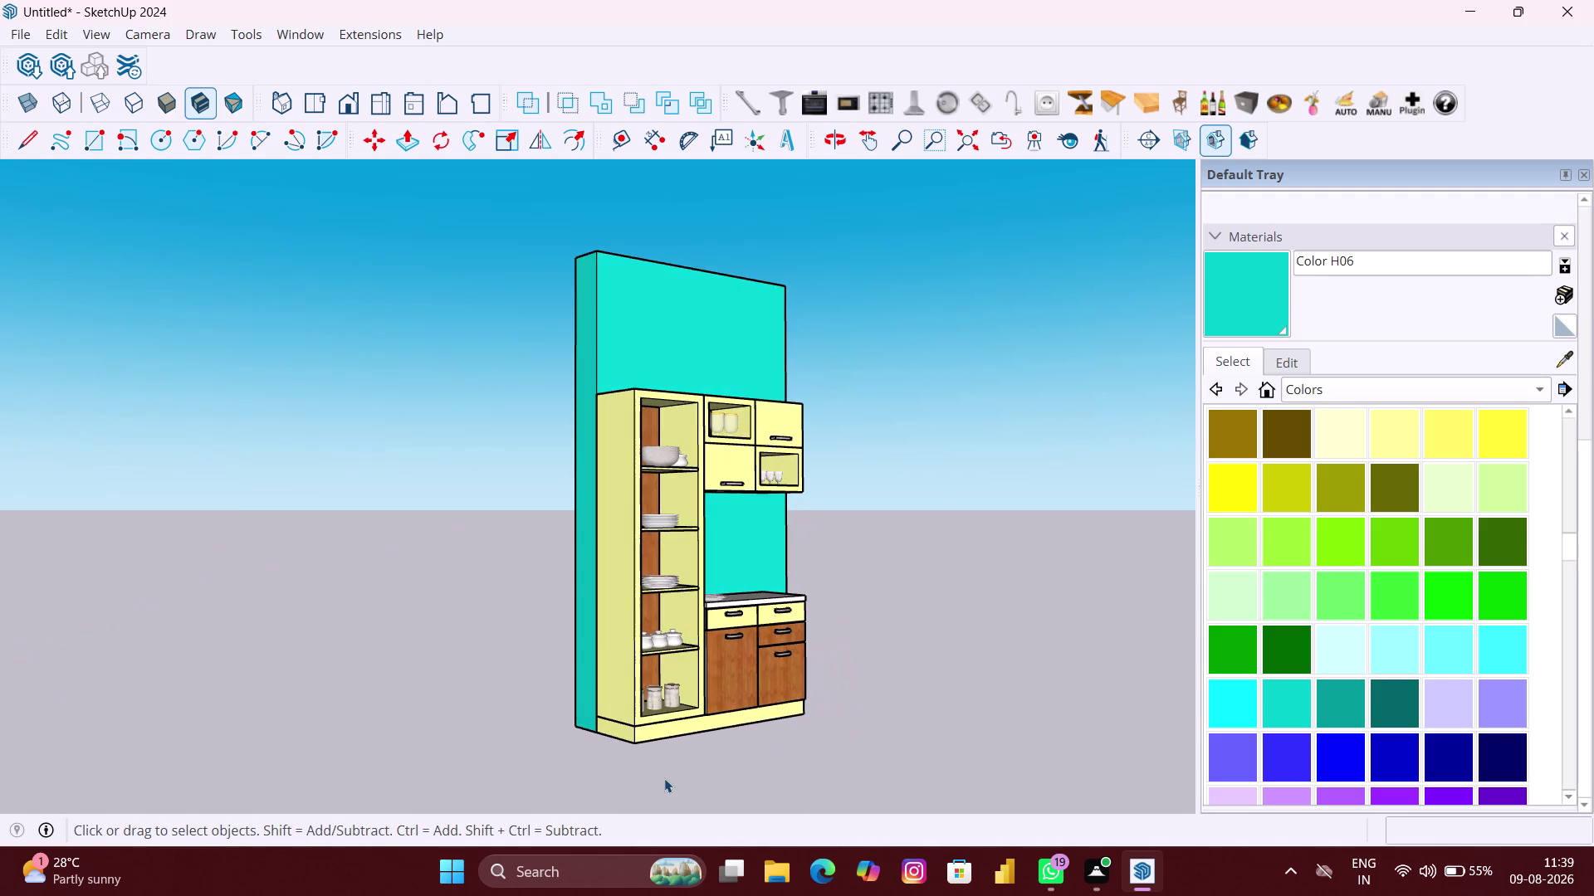
scroll(down, 3)
middle_drag(659, 784, 656, 785)
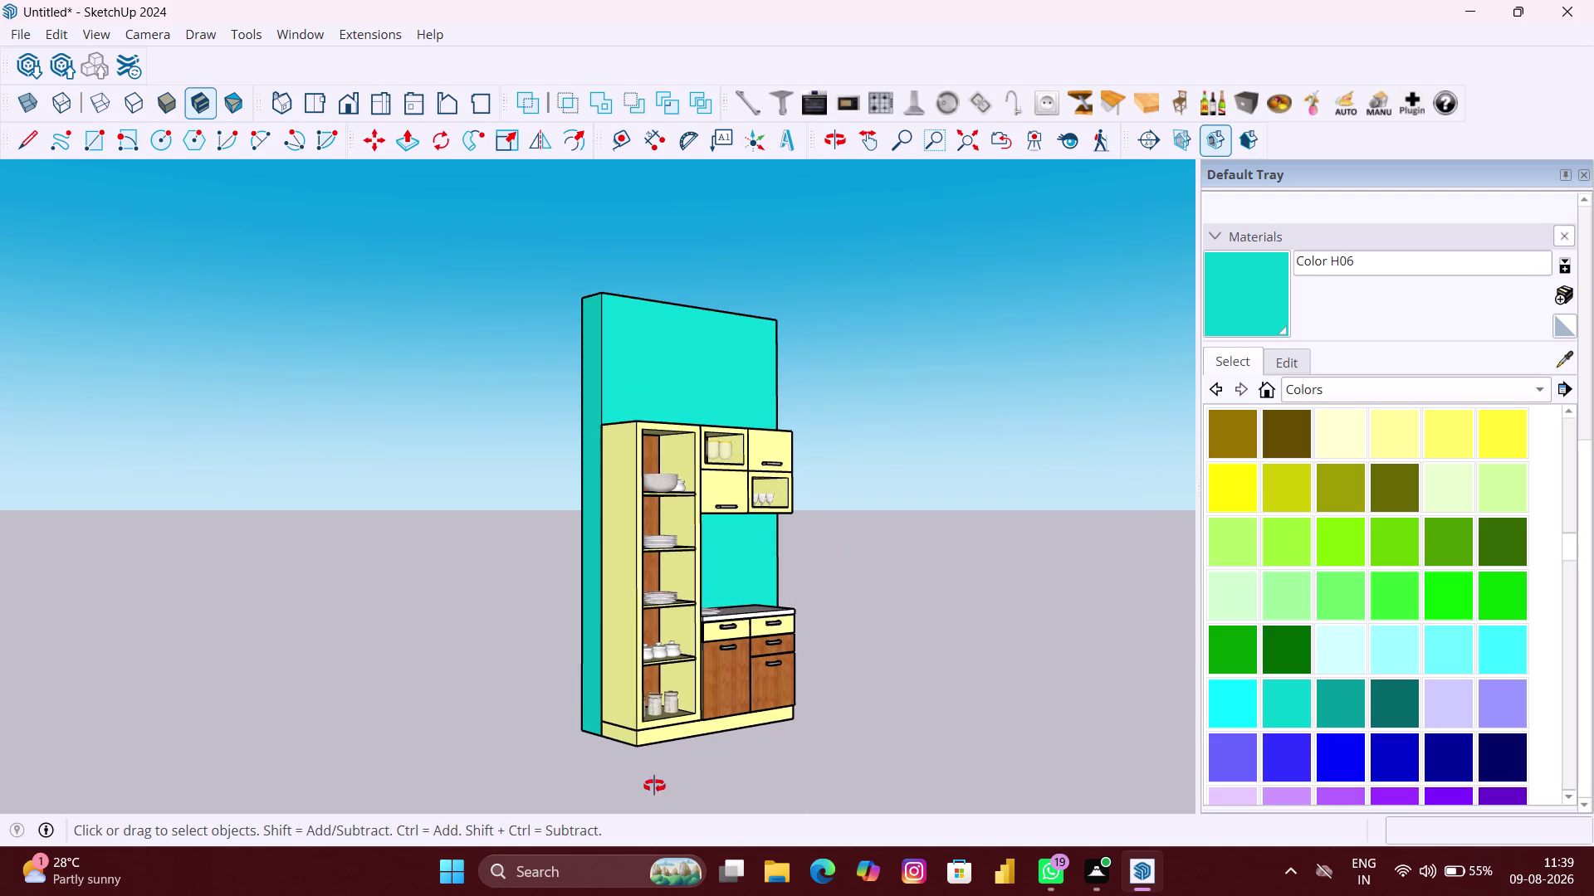
middle_drag(656, 785, 453, 785)
middle_drag(706, 779, 667, 793)
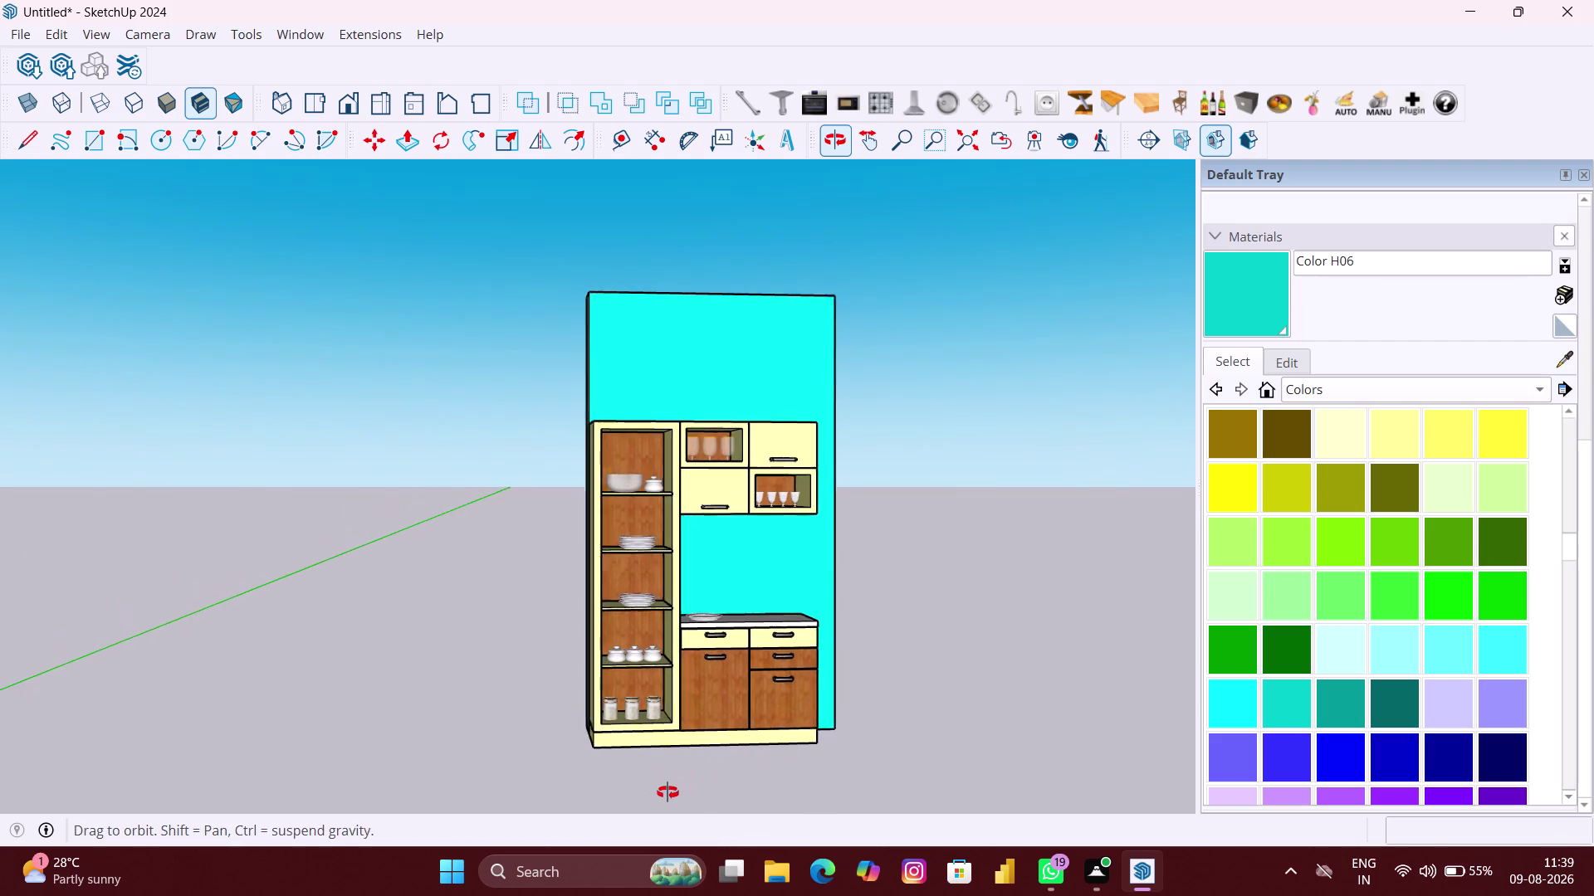
middle_drag(668, 793, 692, 806)
middle_drag(763, 798, 725, 798)
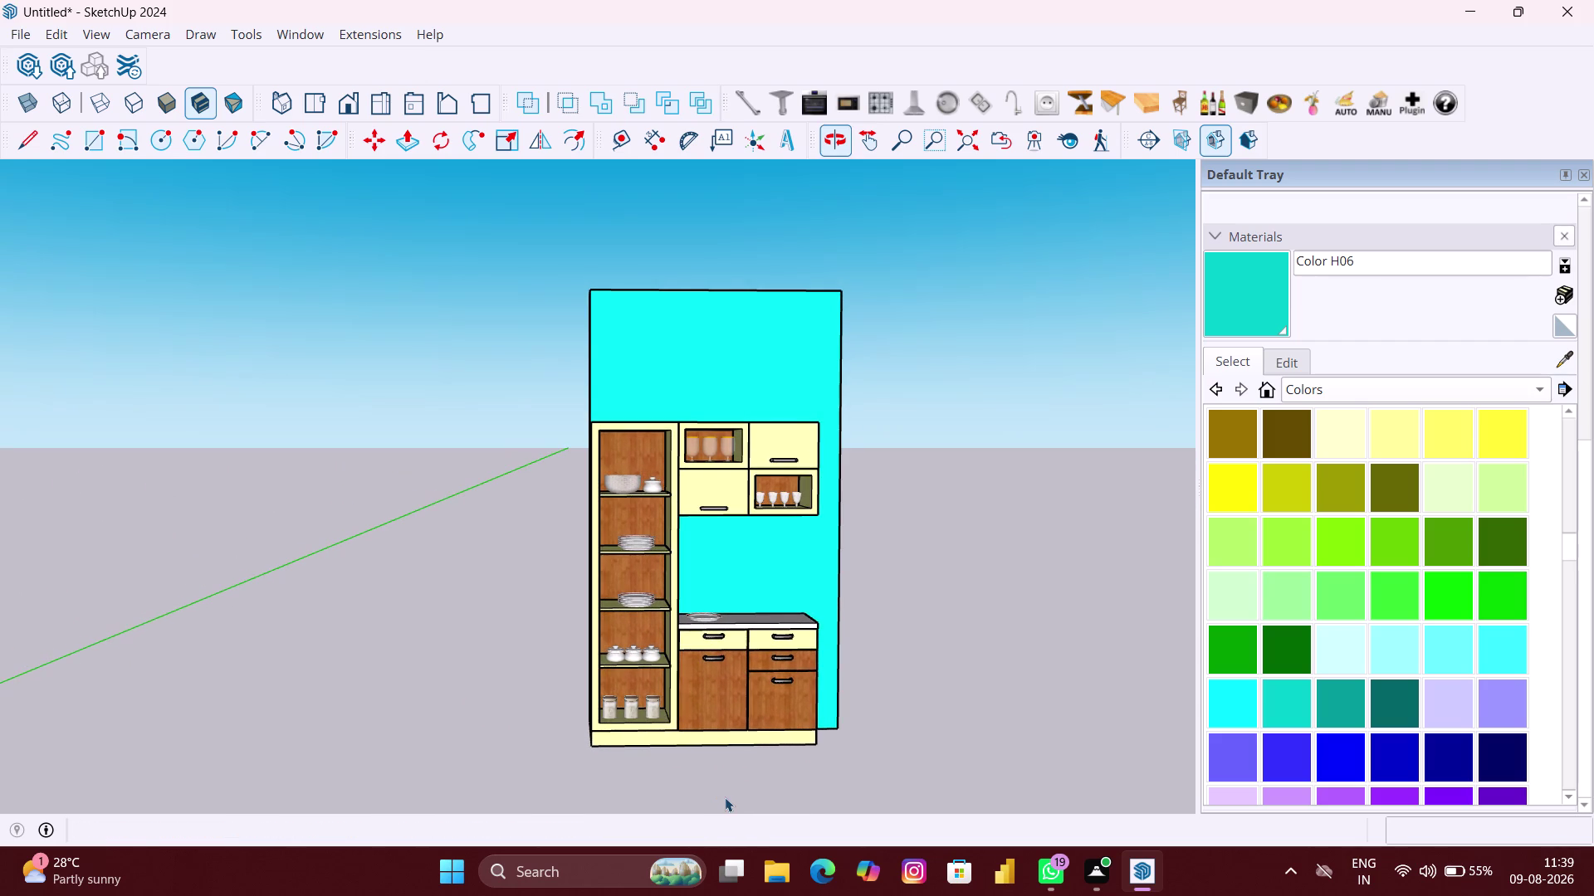
right_click(647, 800)
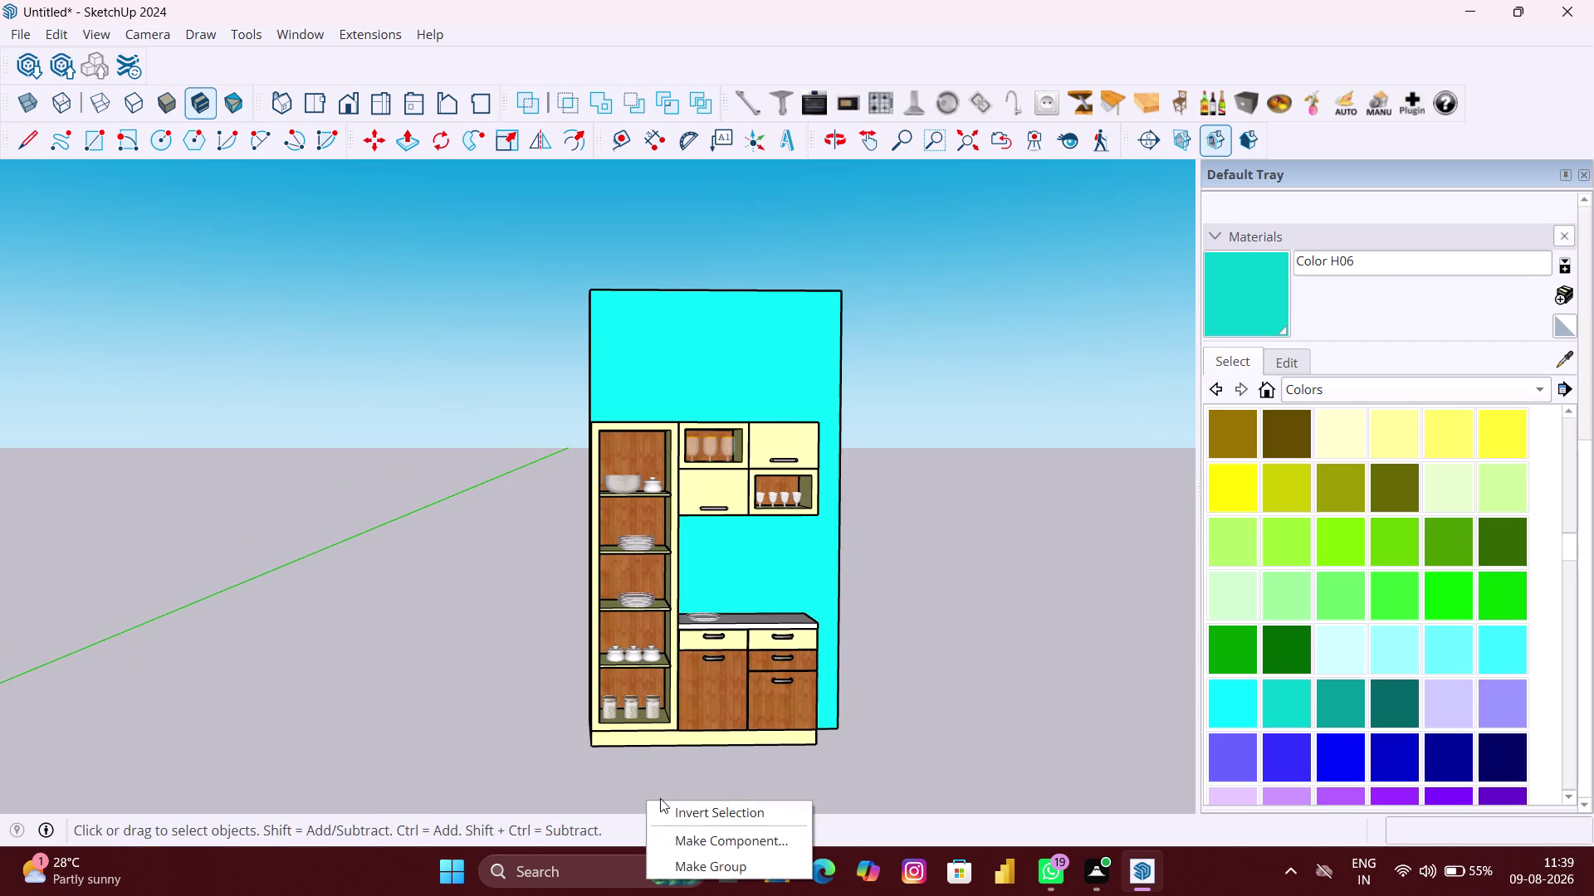
Draw a floor rectangle from the wall's bottom corner to the floor in front of the unit.
click(686, 863)
key(r)
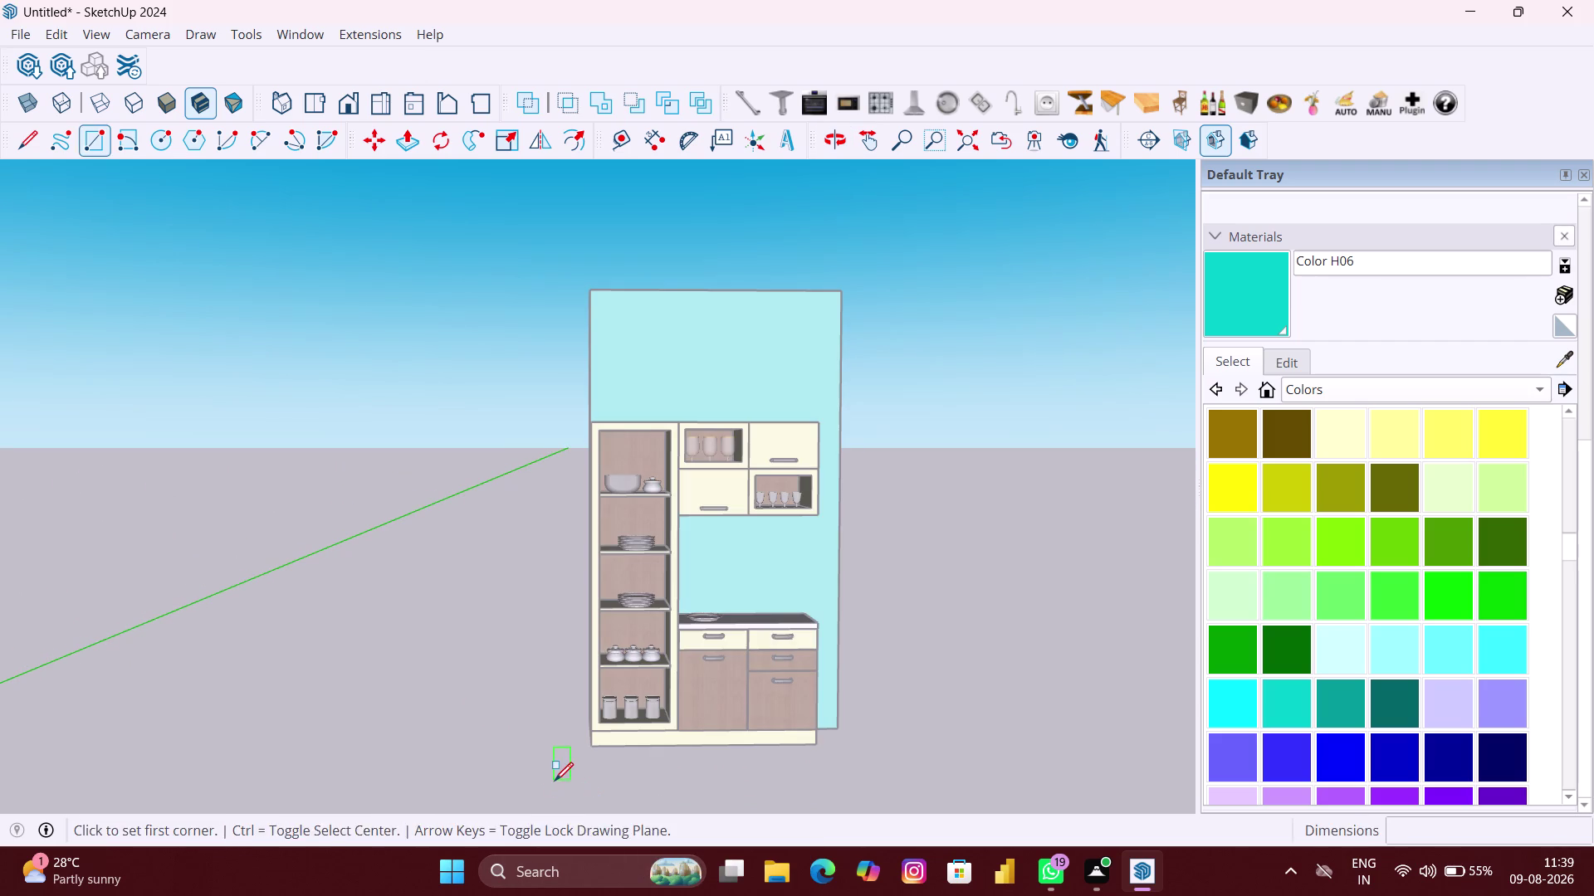
middle_drag(554, 781, 679, 784)
scroll(up, 3)
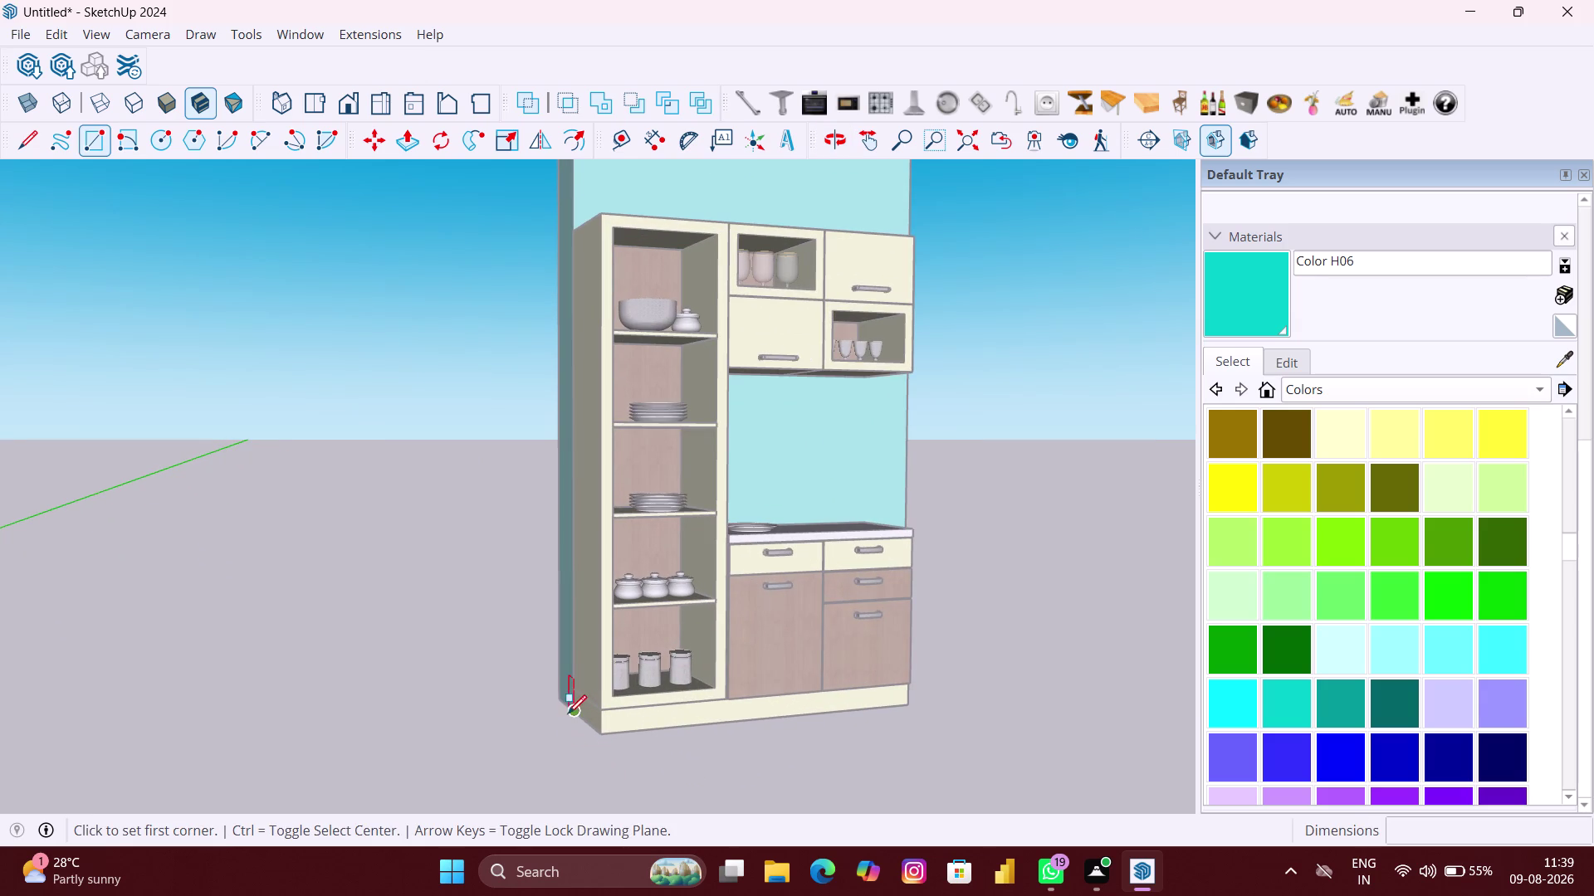
click(559, 701)
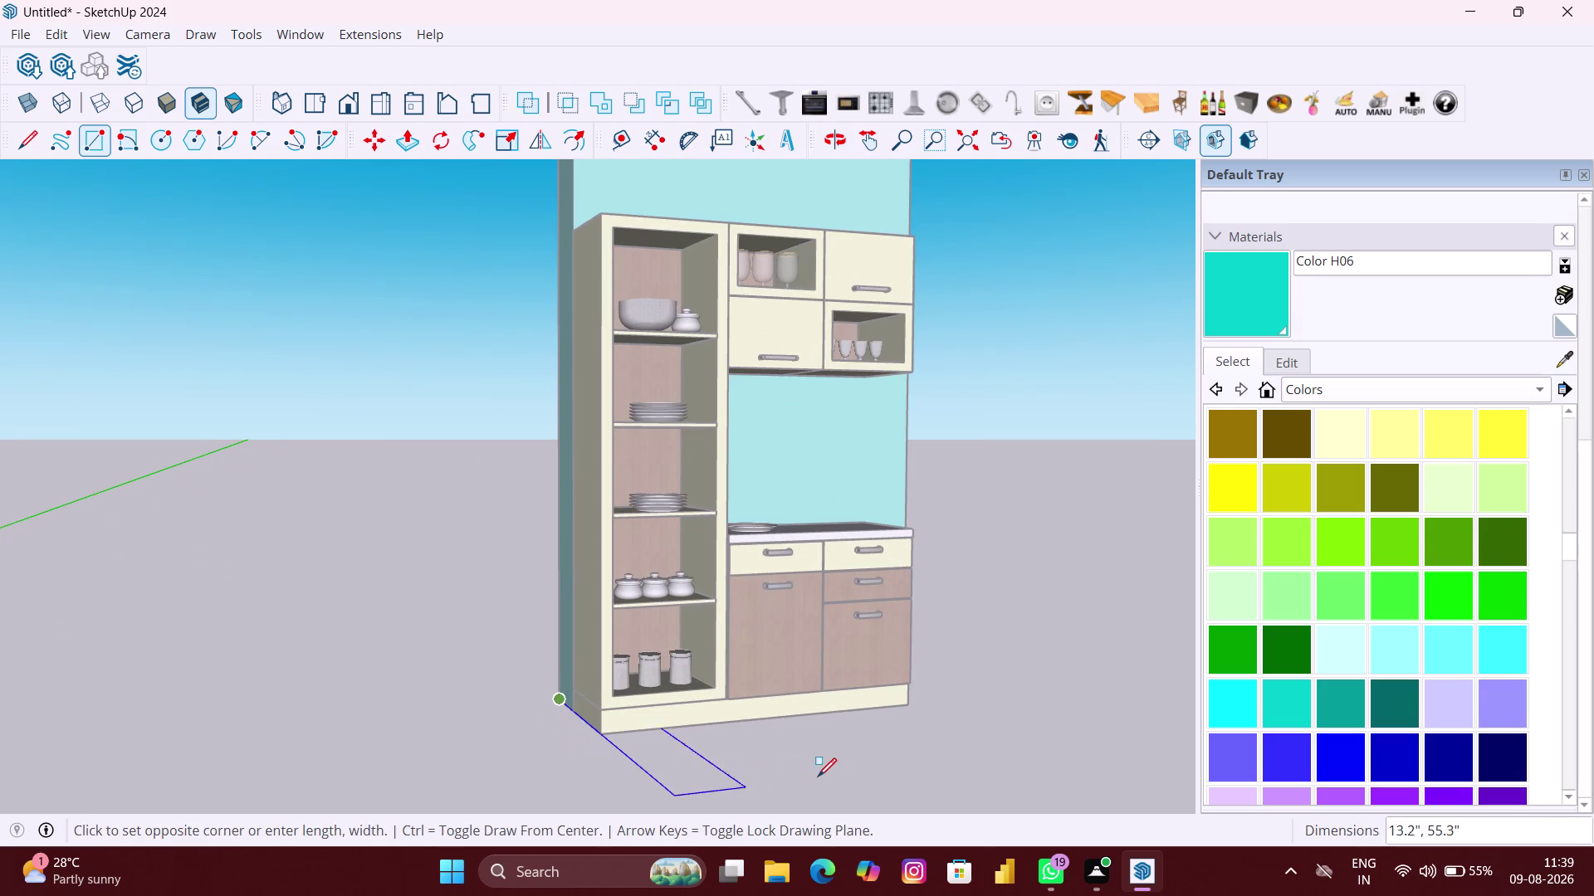
middle_drag(828, 773, 644, 774)
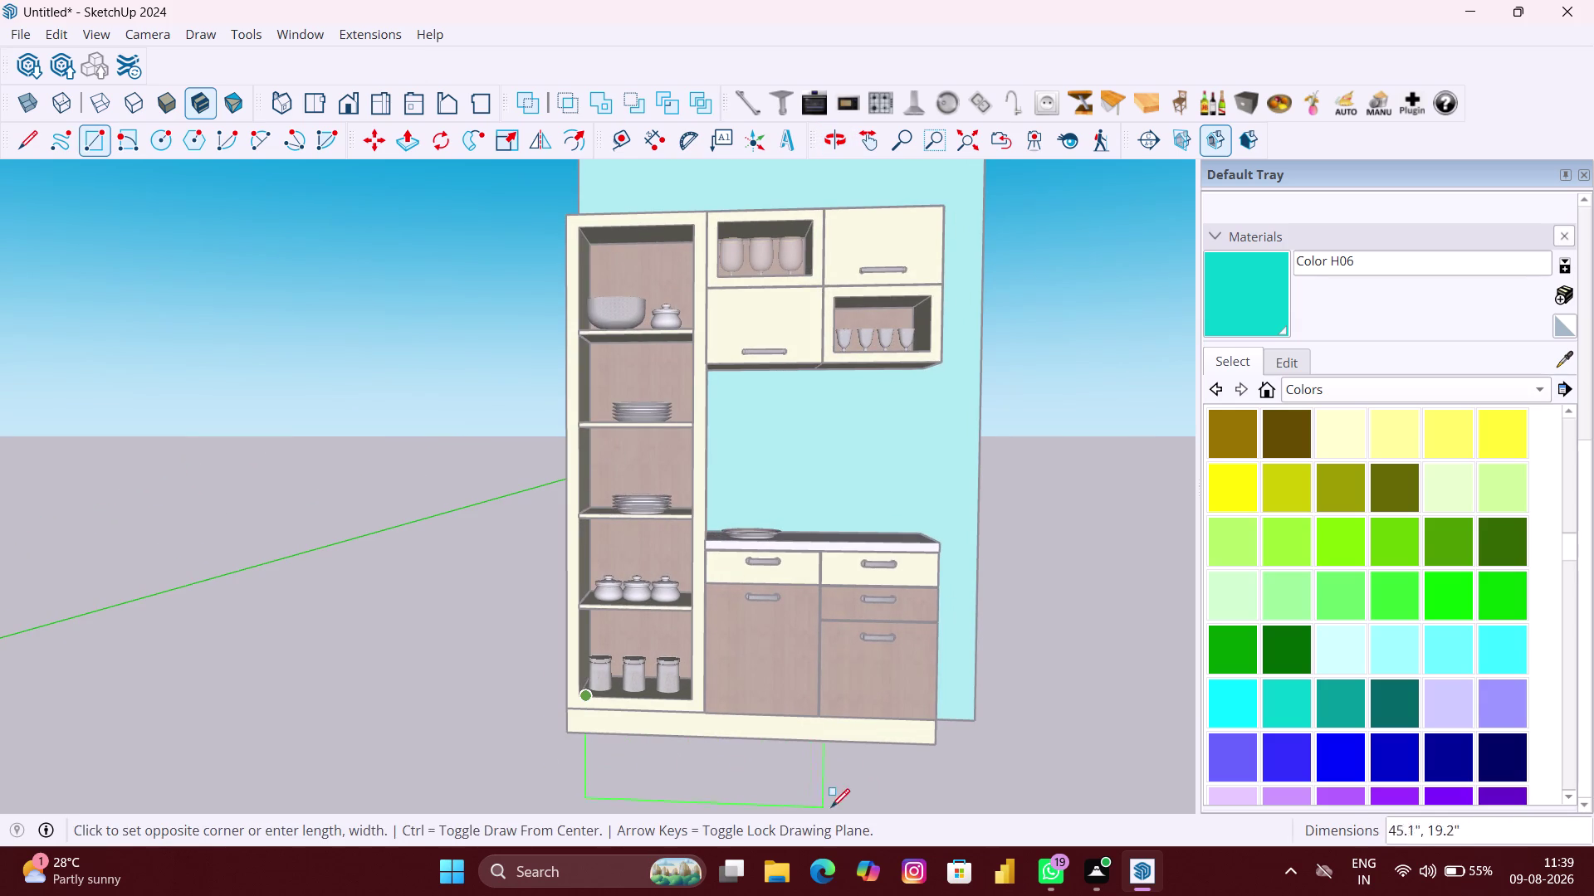
key(Up)
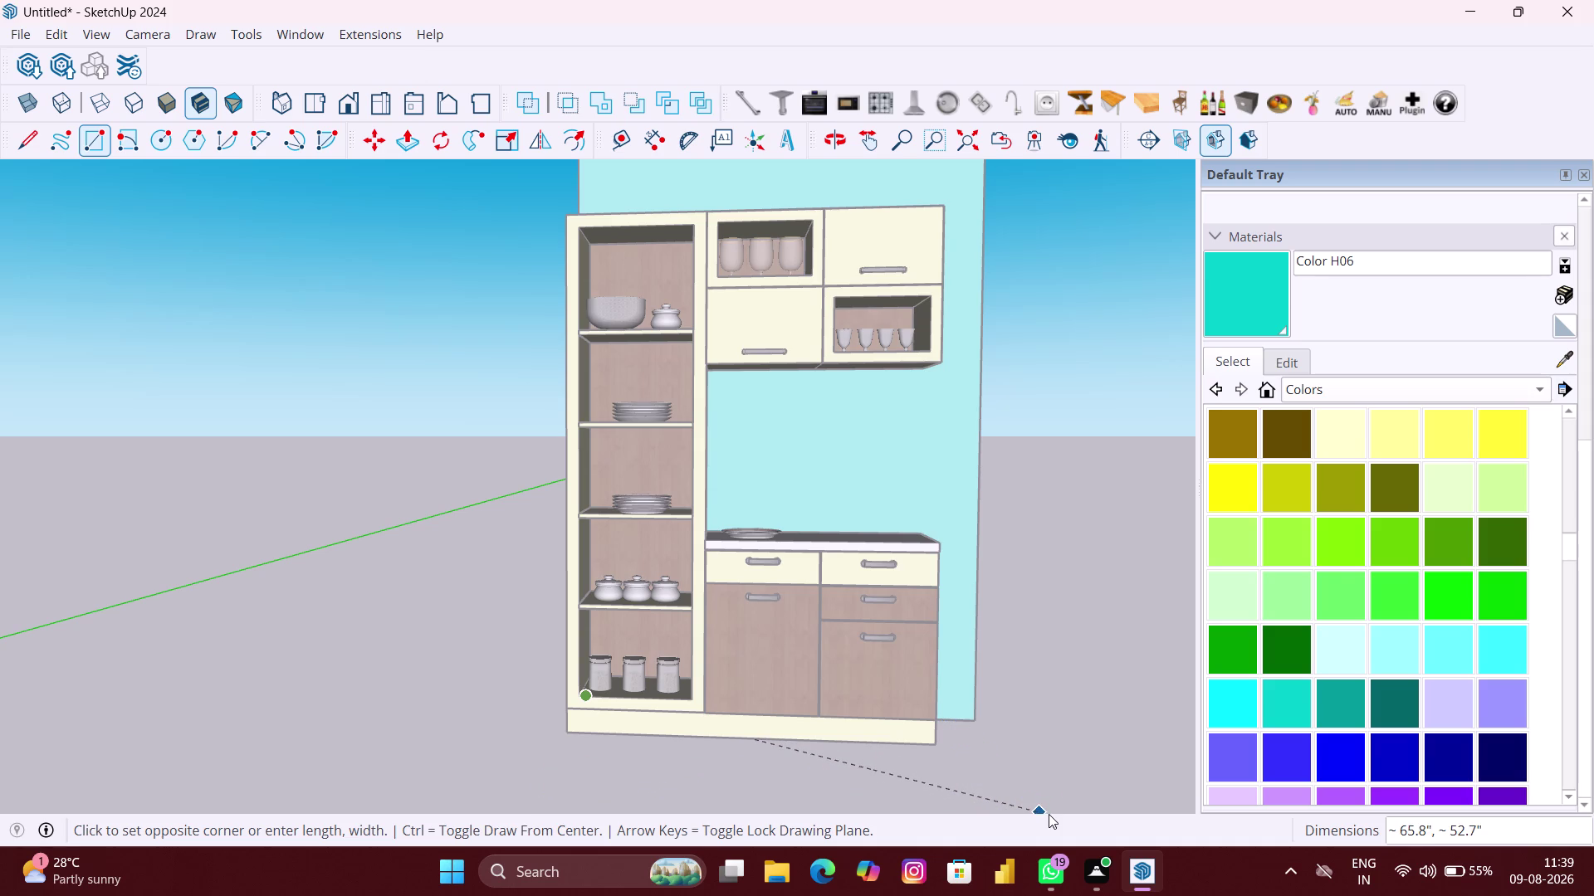
middle_drag(1044, 812, 985, 646)
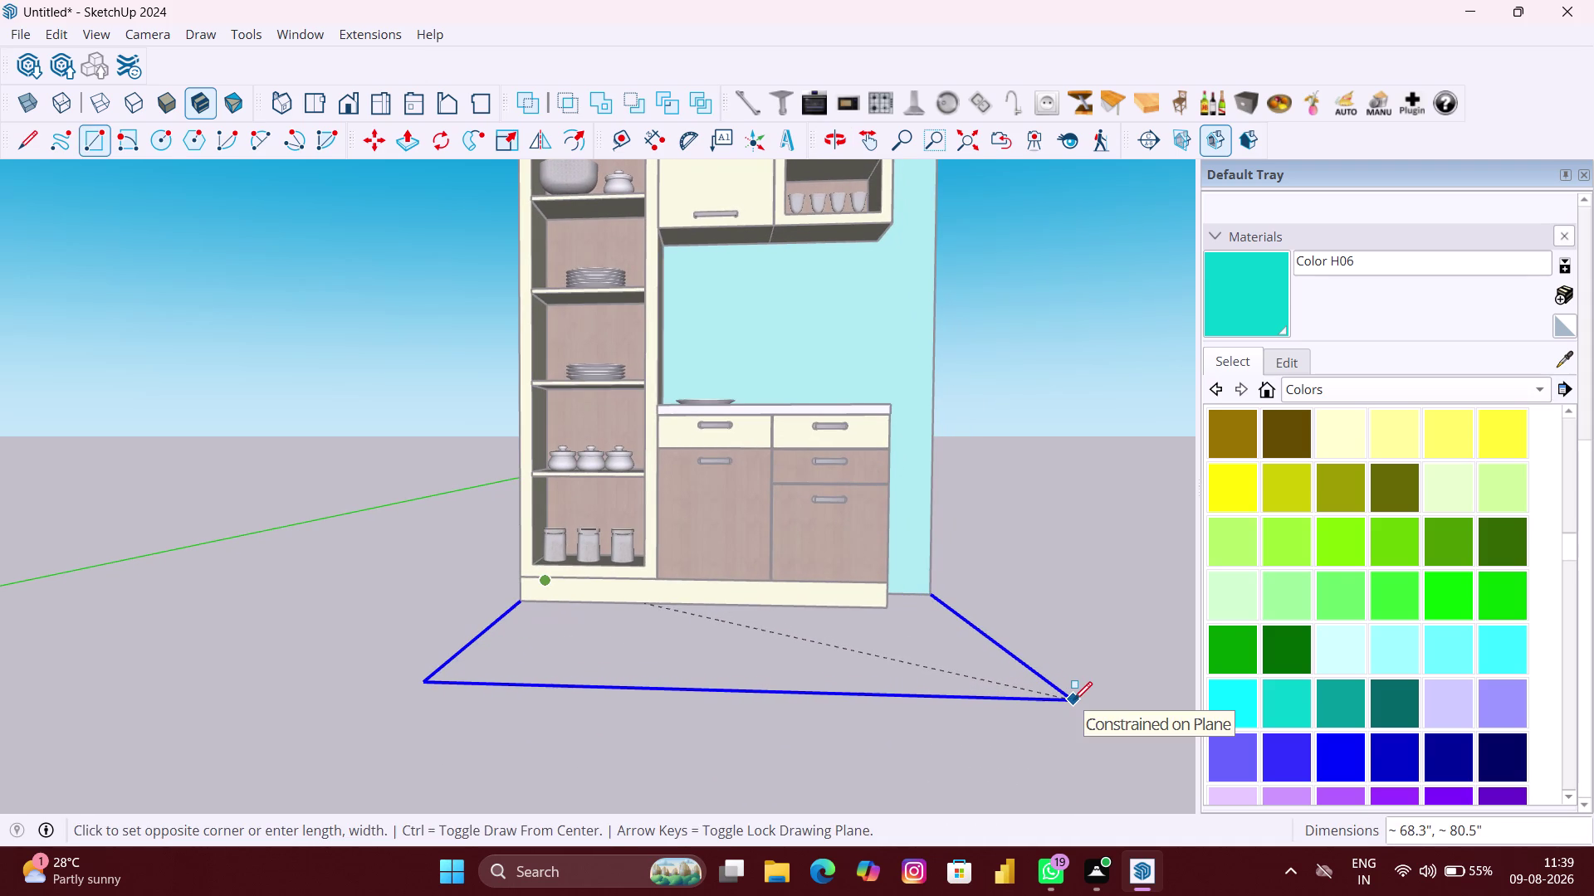
click(1073, 700)
scroll(down, 3)
middle_drag(1058, 704, 677, 716)
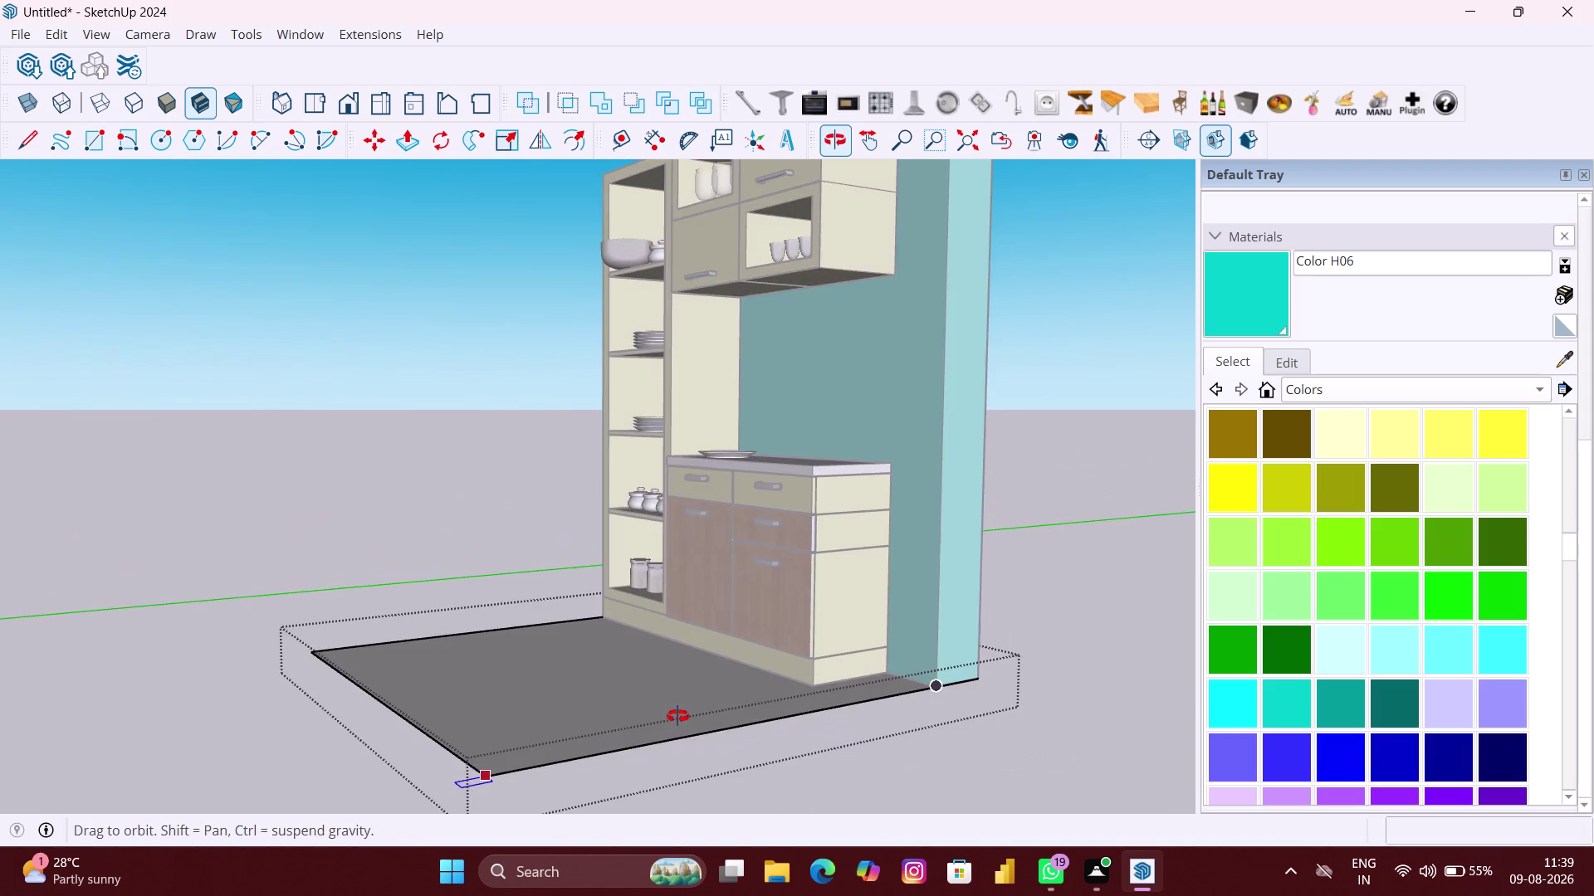
middle_drag(677, 716, 931, 709)
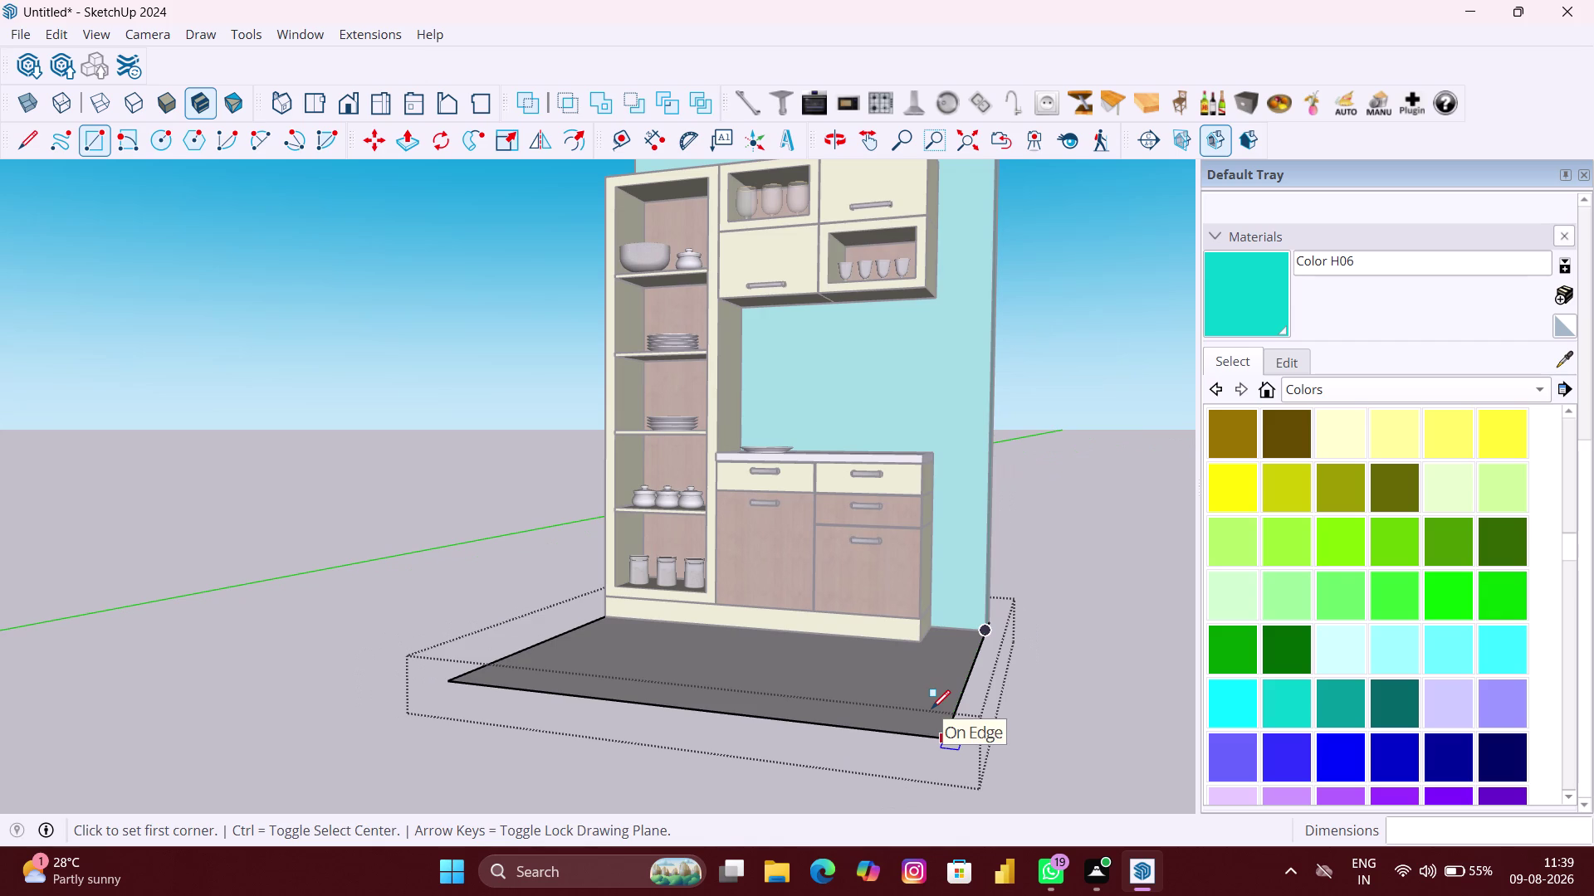
Push/pull the floor rectangle up 6 inches into a platform slab.
key(p)
click(919, 690)
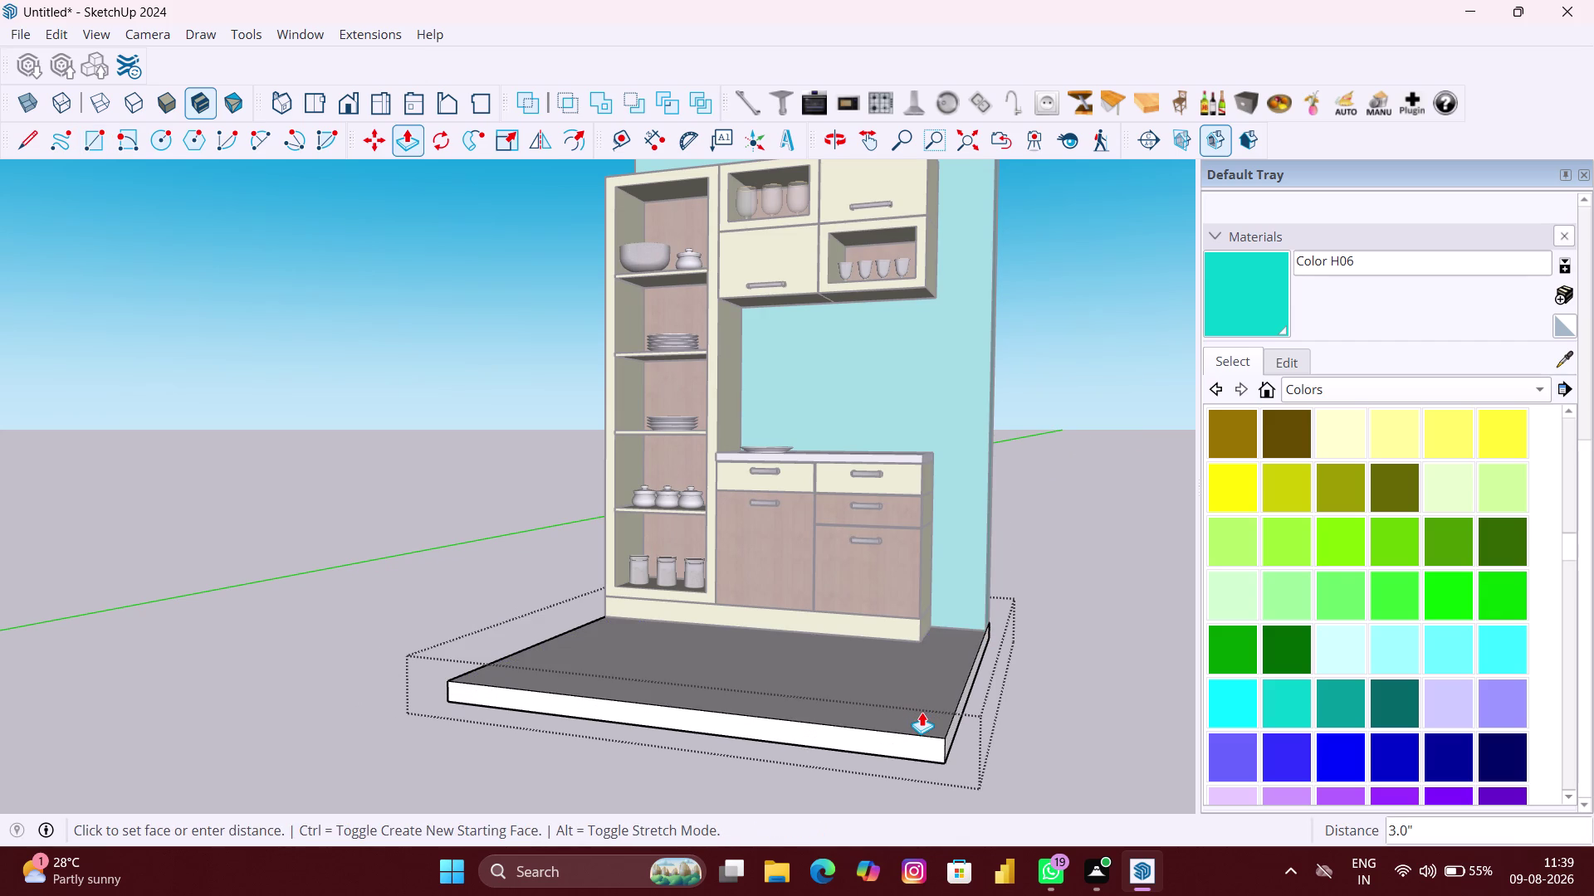
text(6")
key(Return)
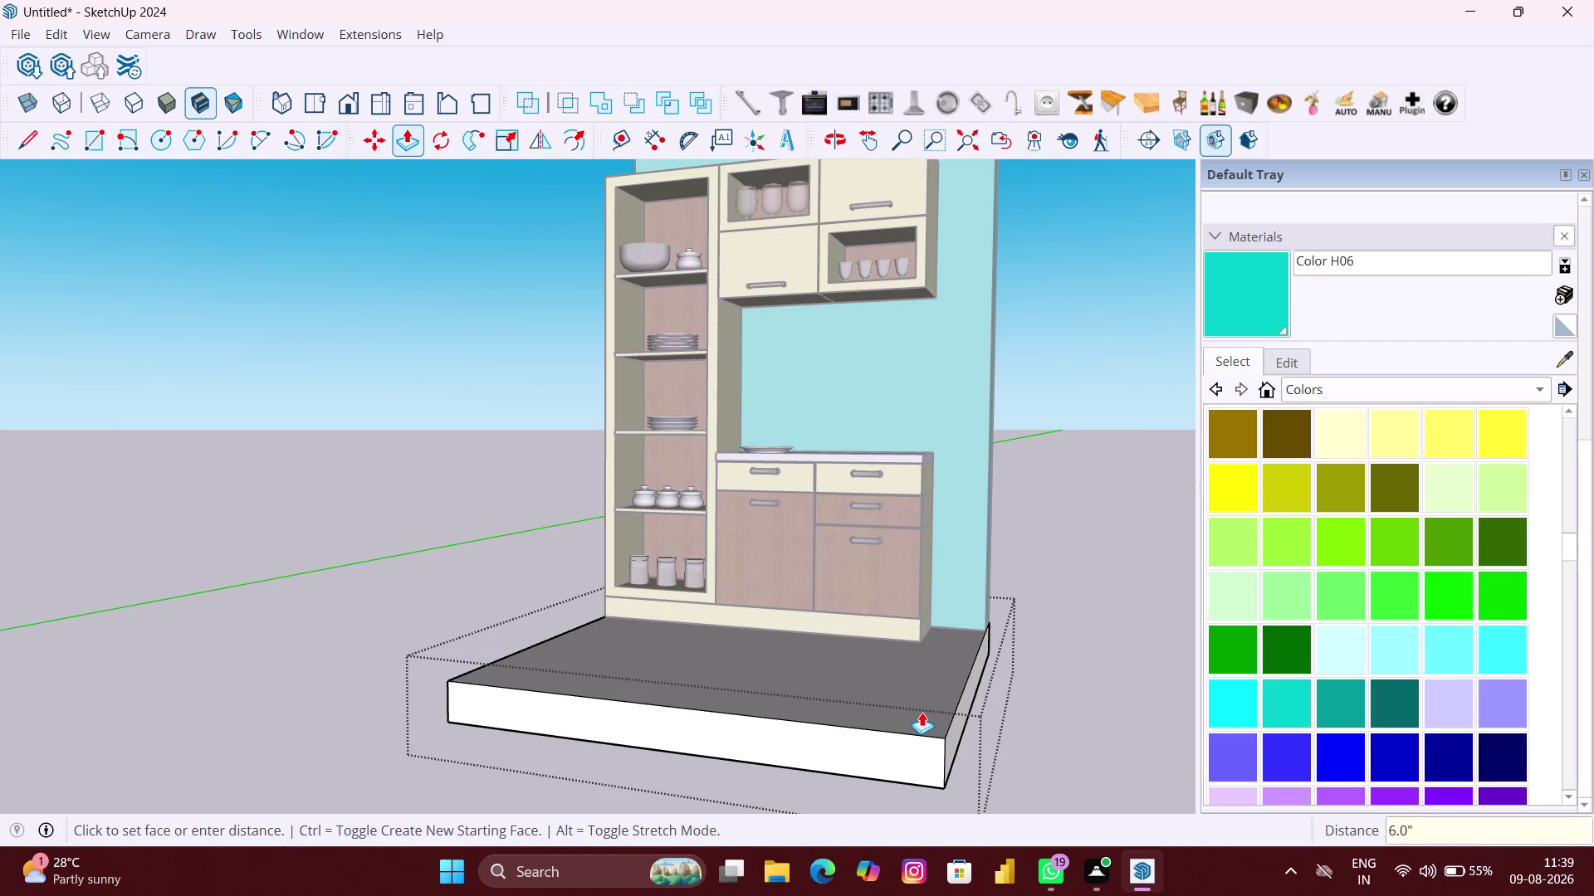
key(space)
click(1145, 771)
Orbit around the new platform and select the slab.
scroll(down, 3)
middle_drag(1063, 685, 1039, 685)
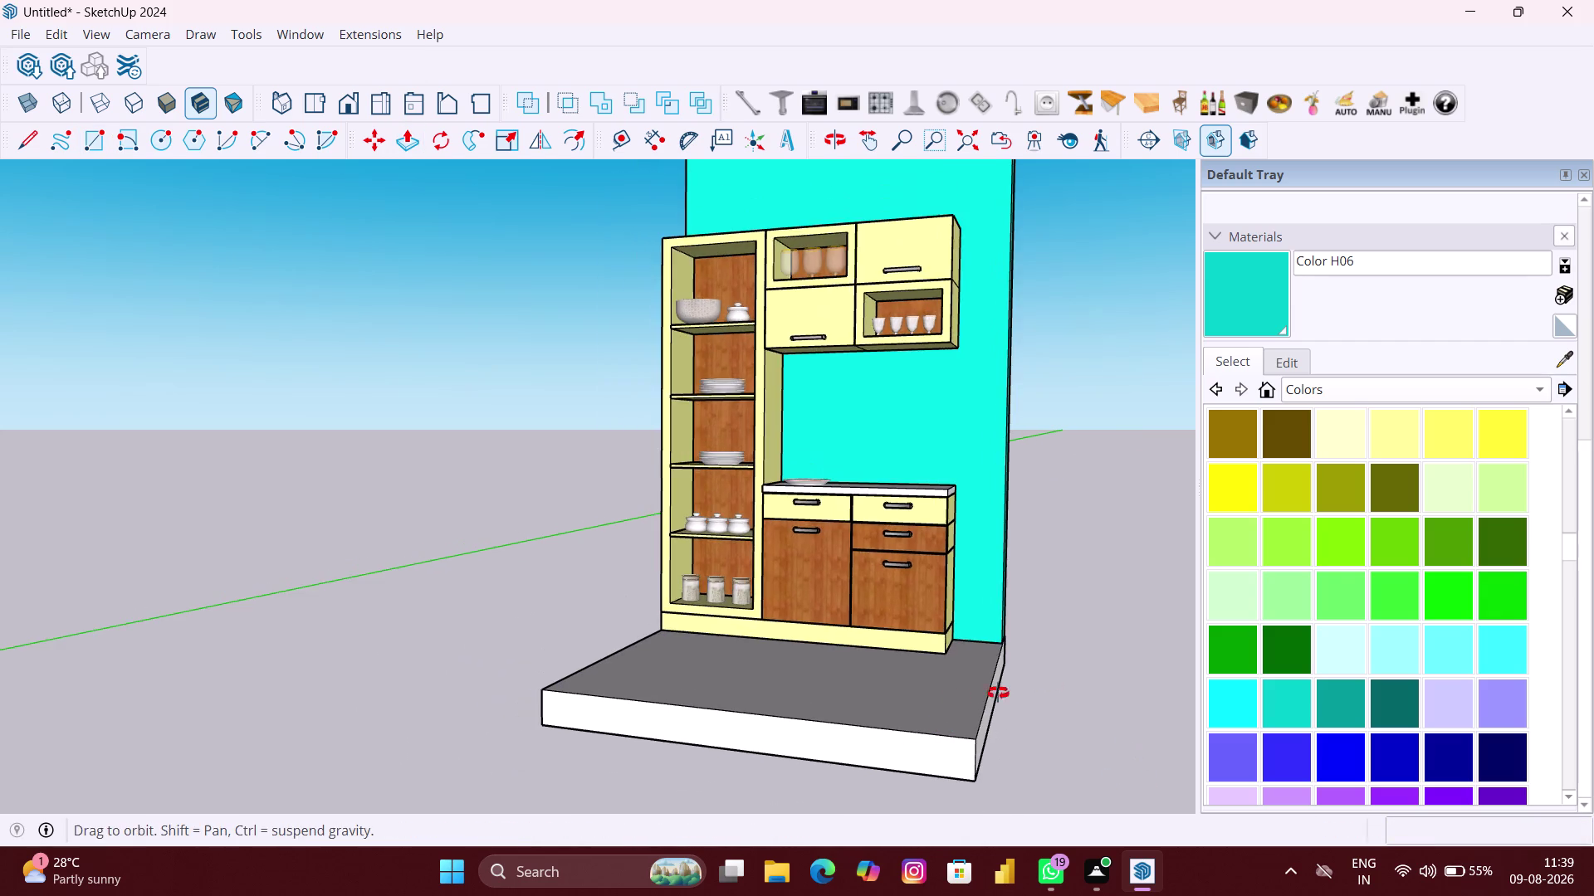
middle_drag(1040, 685, 642, 735)
scroll(down, 3)
middle_drag(884, 720, 884, 487)
click(843, 576)
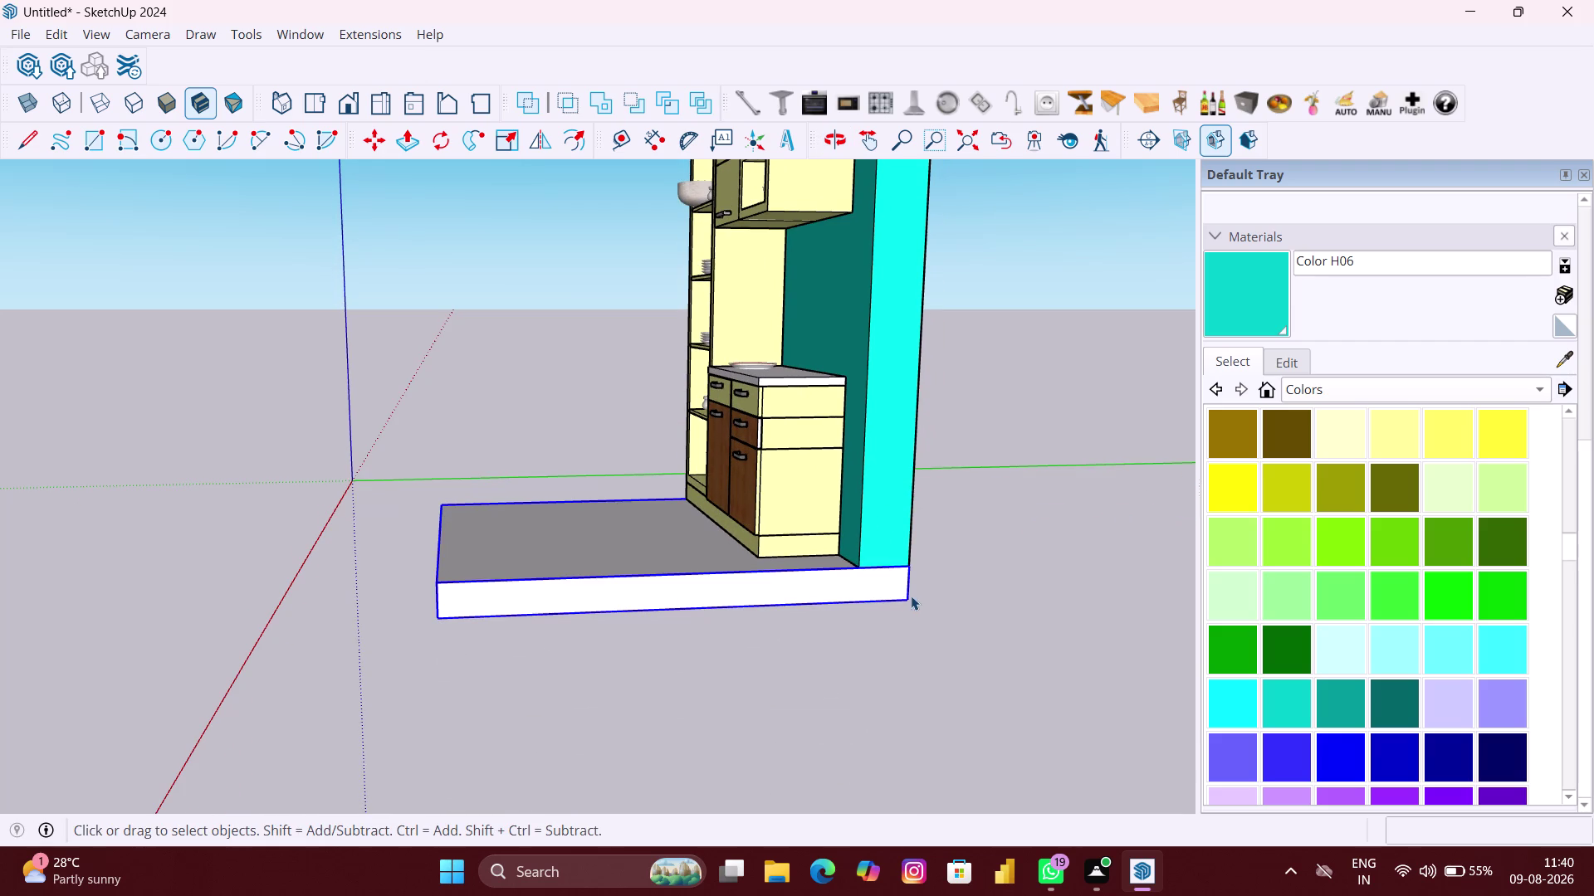
key(m)
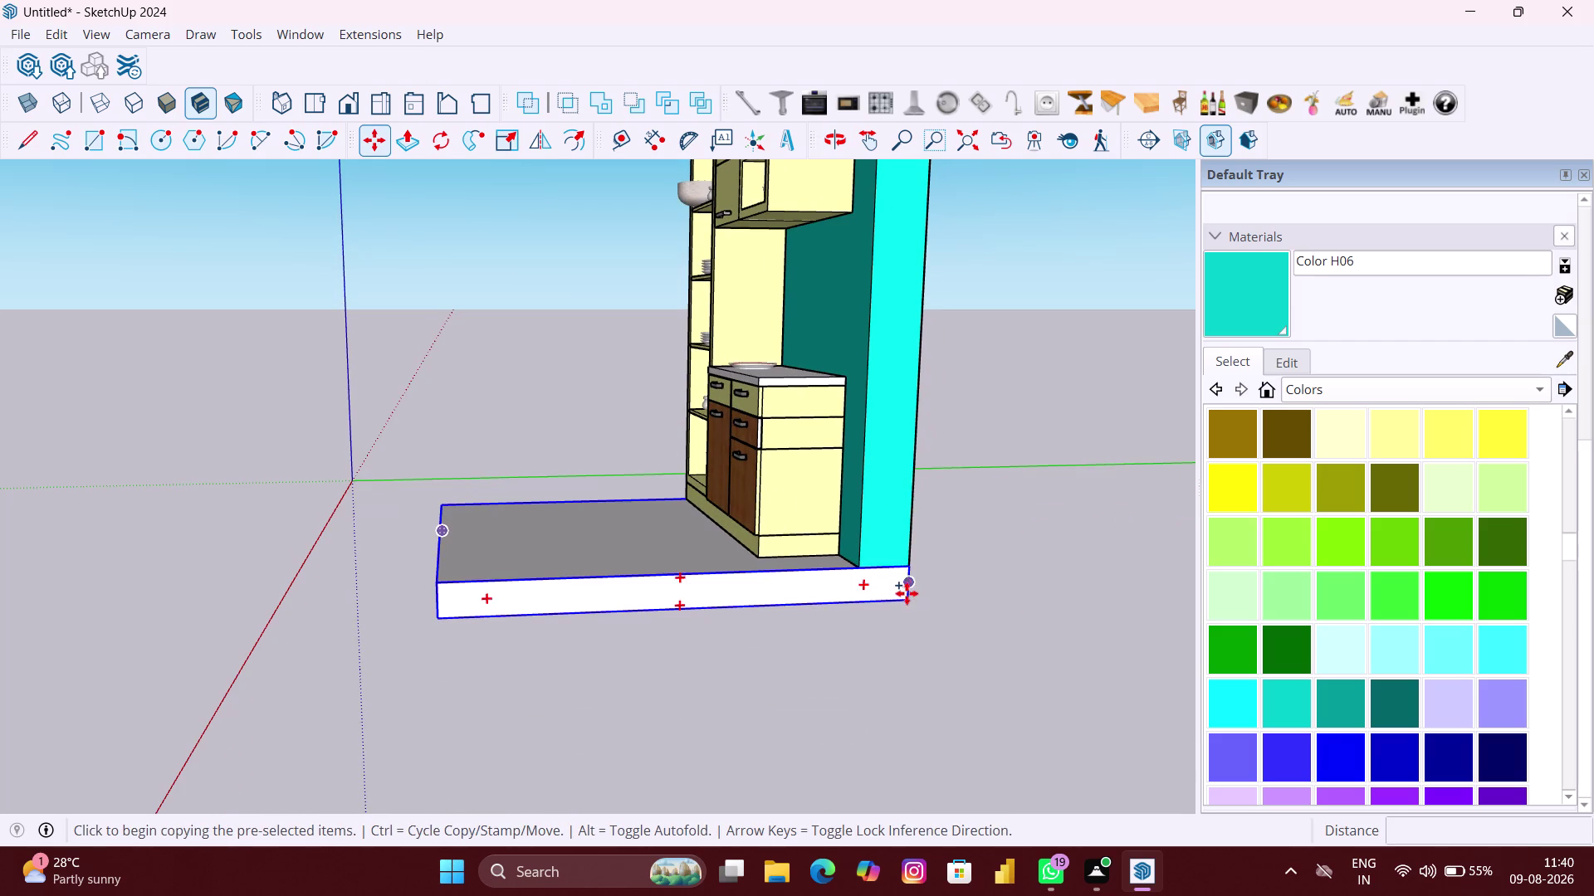
Copy the platform slab straight up 126 inches onto the top of the cyan wall.
click(910, 599)
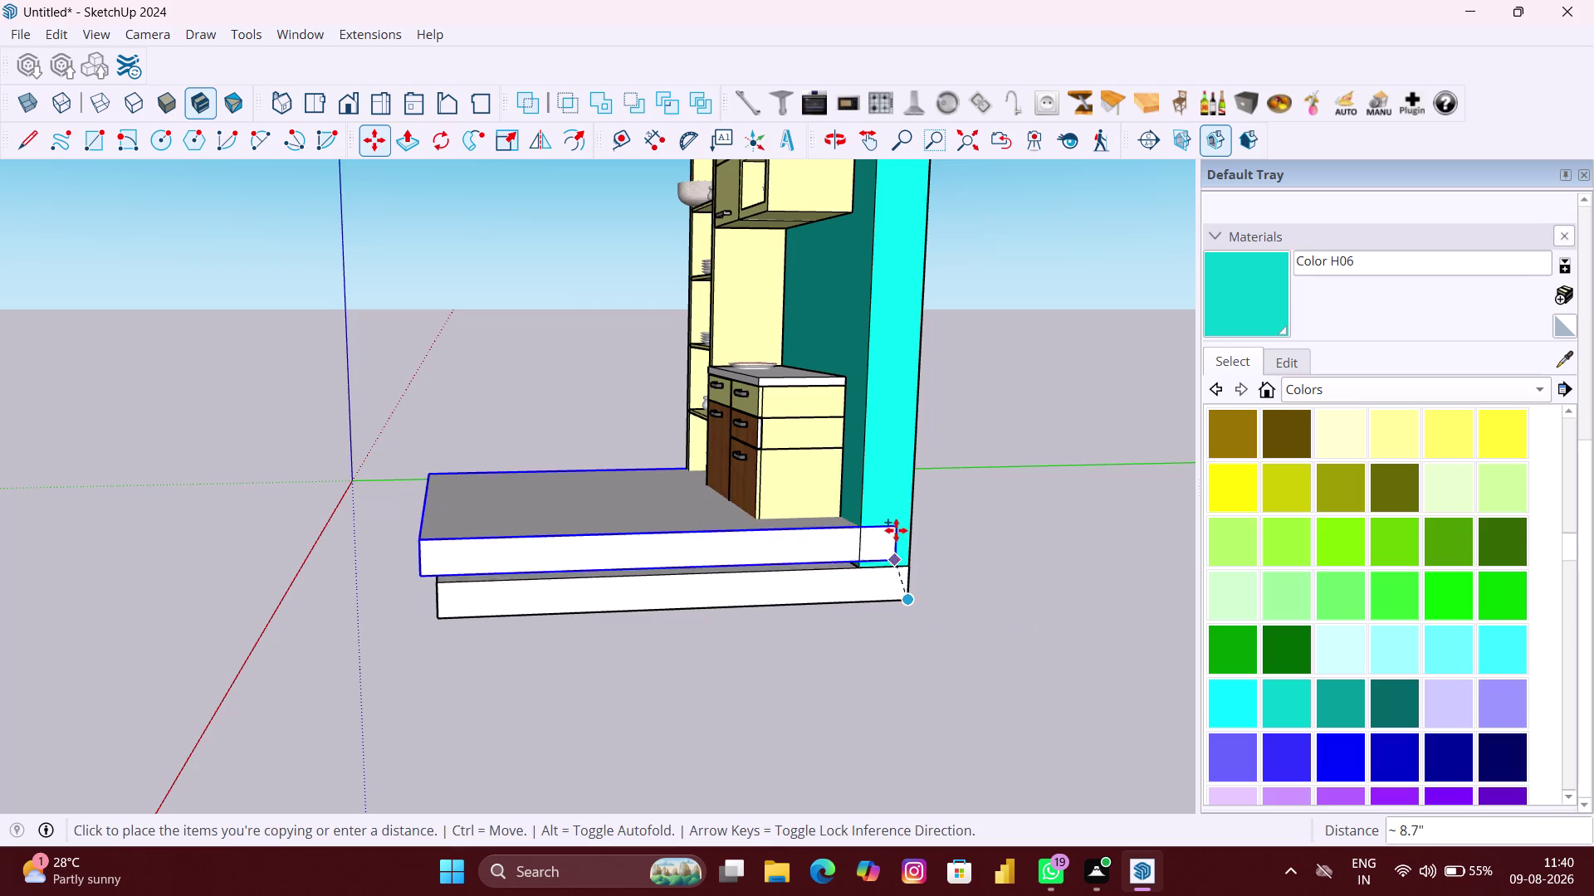
key(Up)
scroll(down, 3)
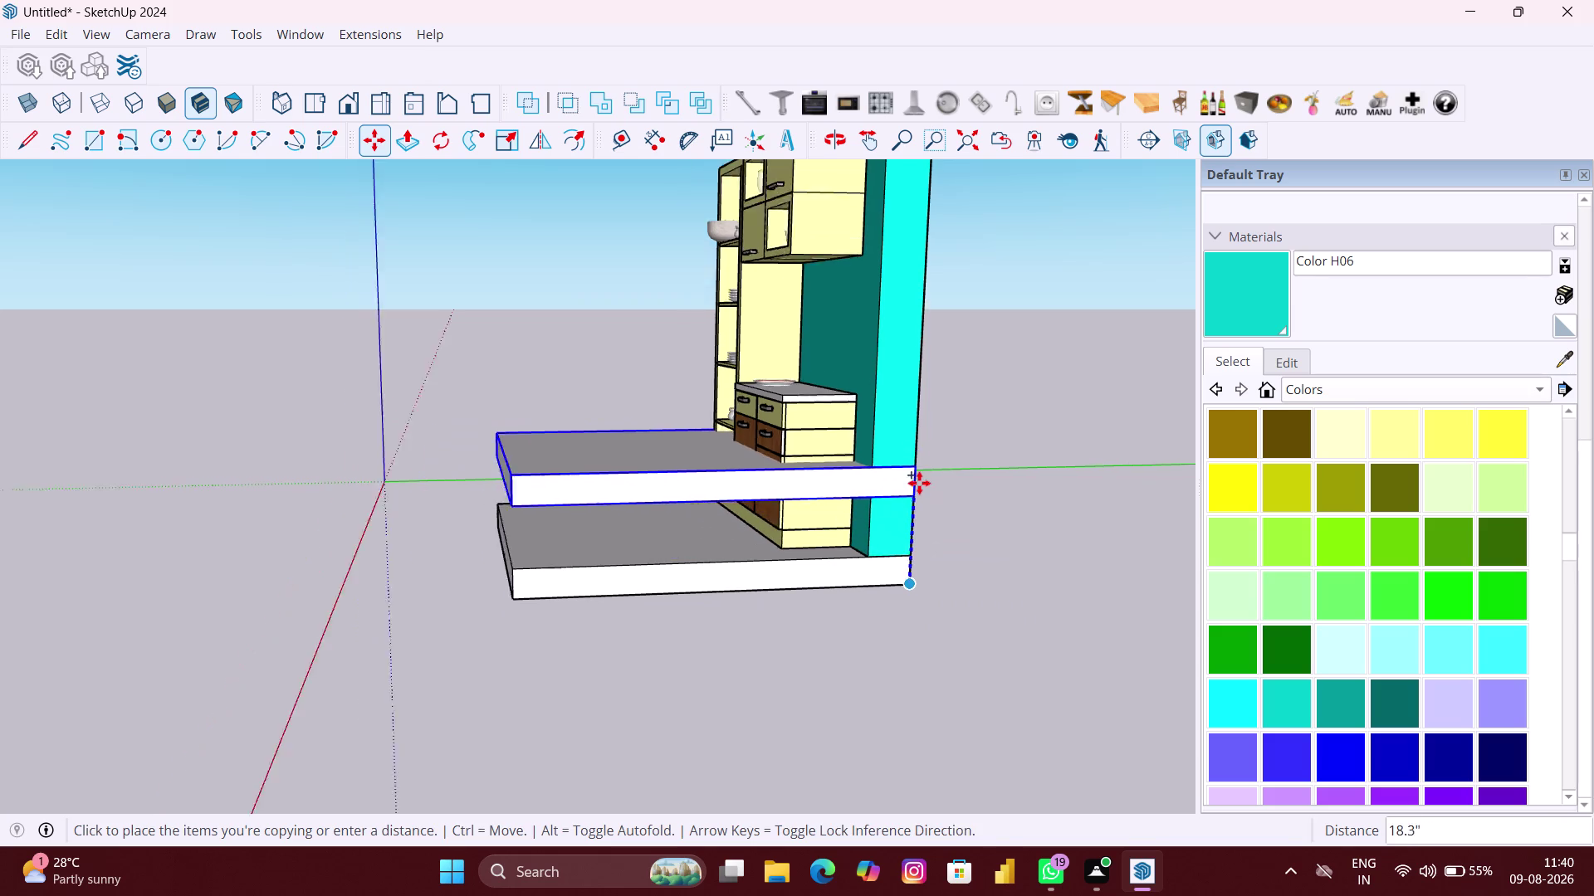
scroll(down, 3)
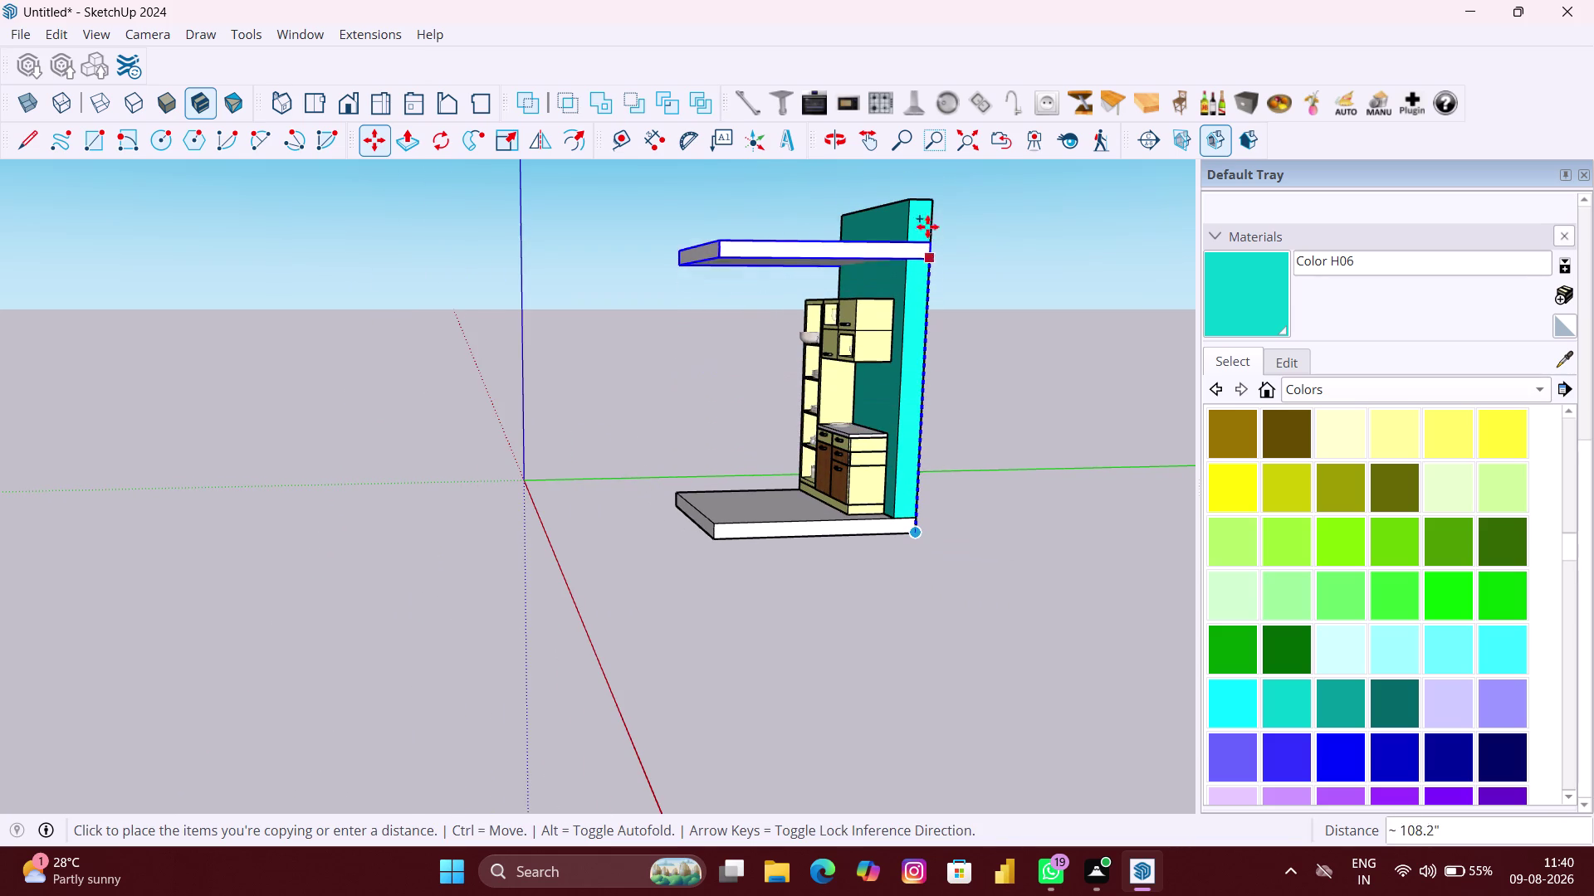
scroll(up, 3)
scroll(up, 3)
scroll(up, 3)
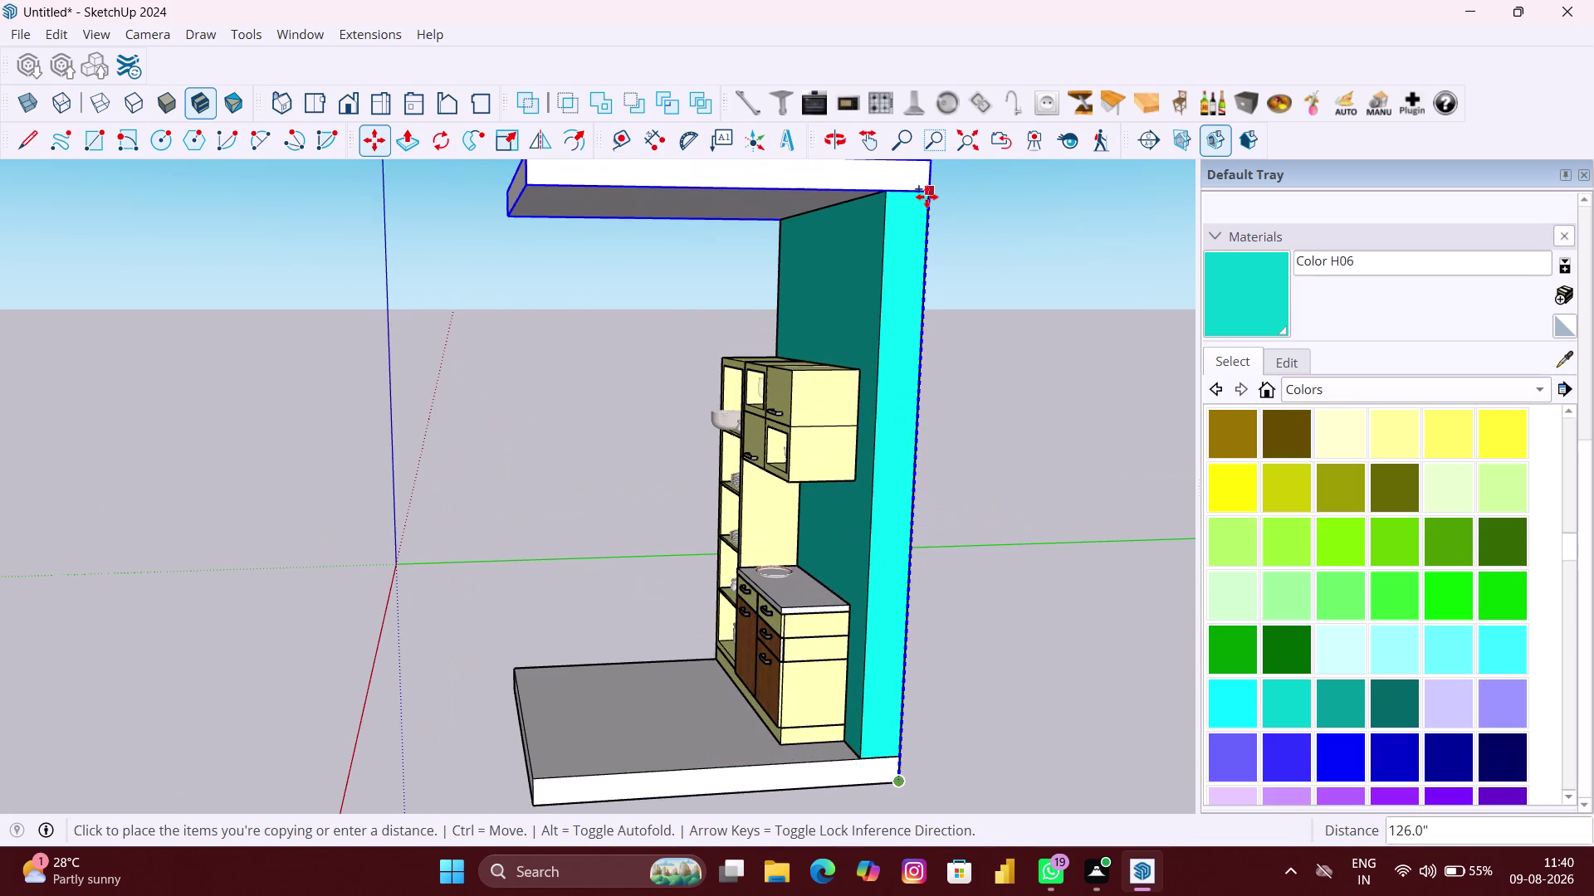
click(927, 195)
Orbit to see the whole unit with its new canopy slab.
scroll(down, 3)
scroll(down, 3)
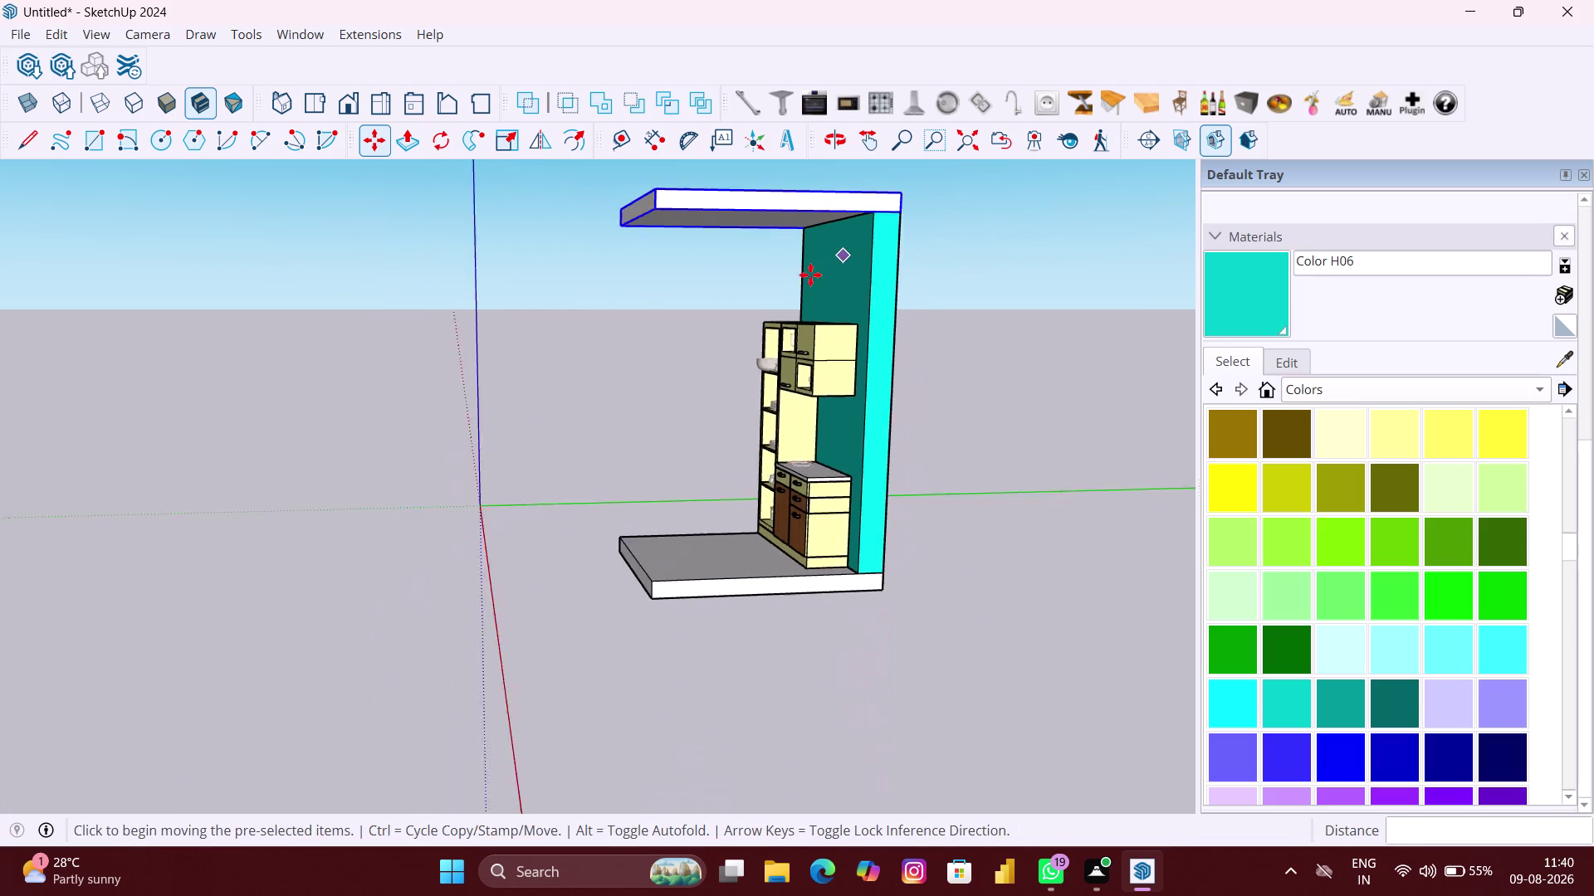
scroll(down, 3)
middle_drag(830, 279, 1148, 356)
middle_drag(674, 450, 712, 451)
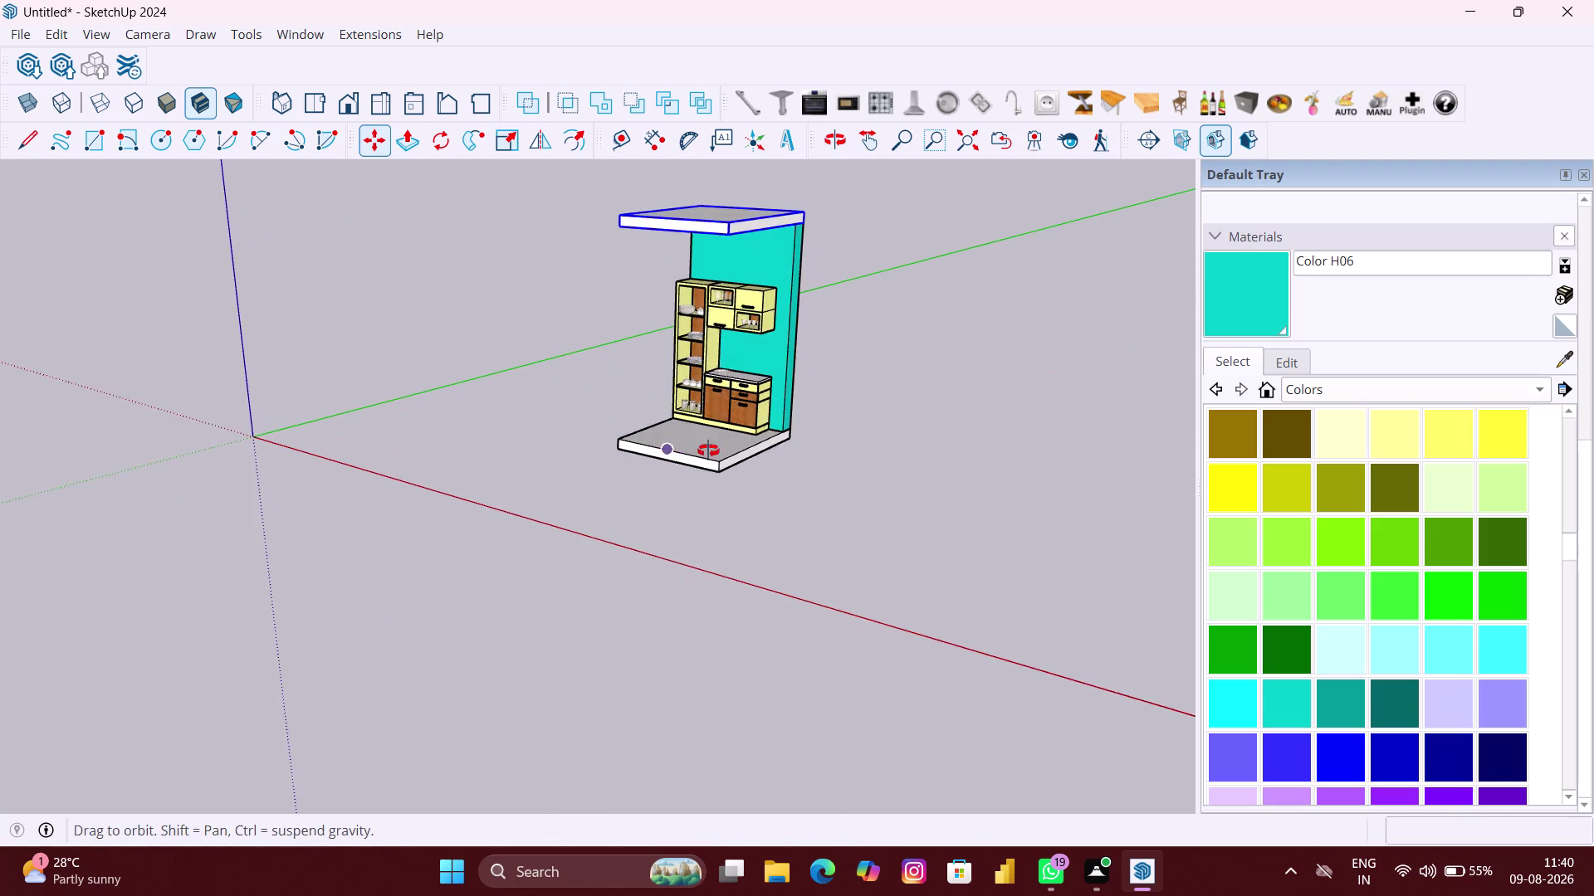
middle_drag(712, 451, 950, 446)
key(space)
click(815, 436)
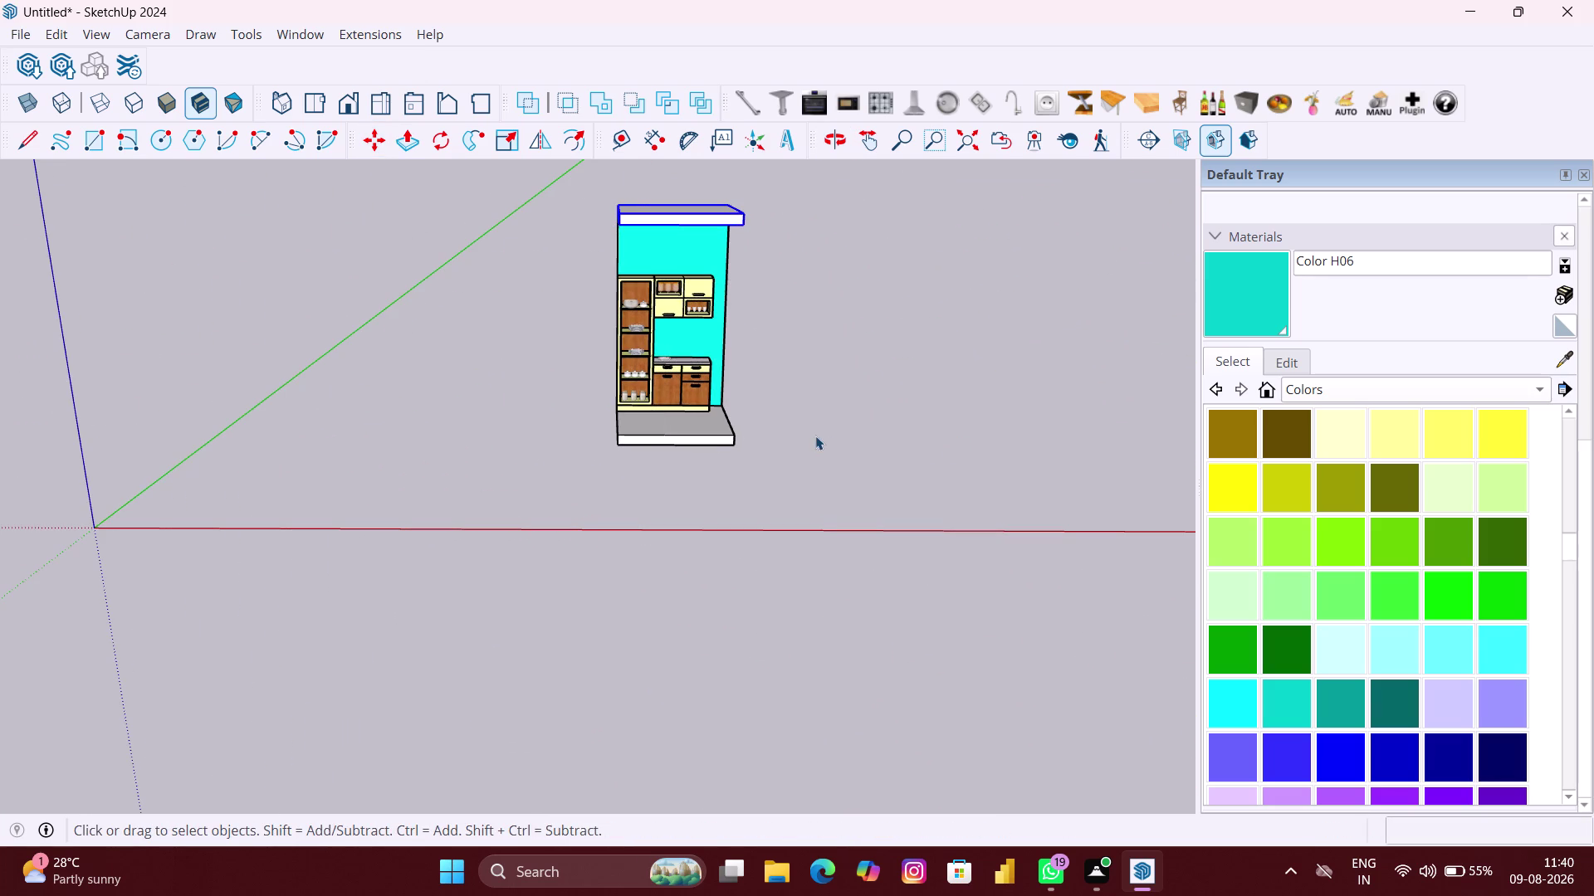
Orbit and zoom to face the crockery unit front-on.
scroll(up, 3)
middle_drag(694, 438, 680, 439)
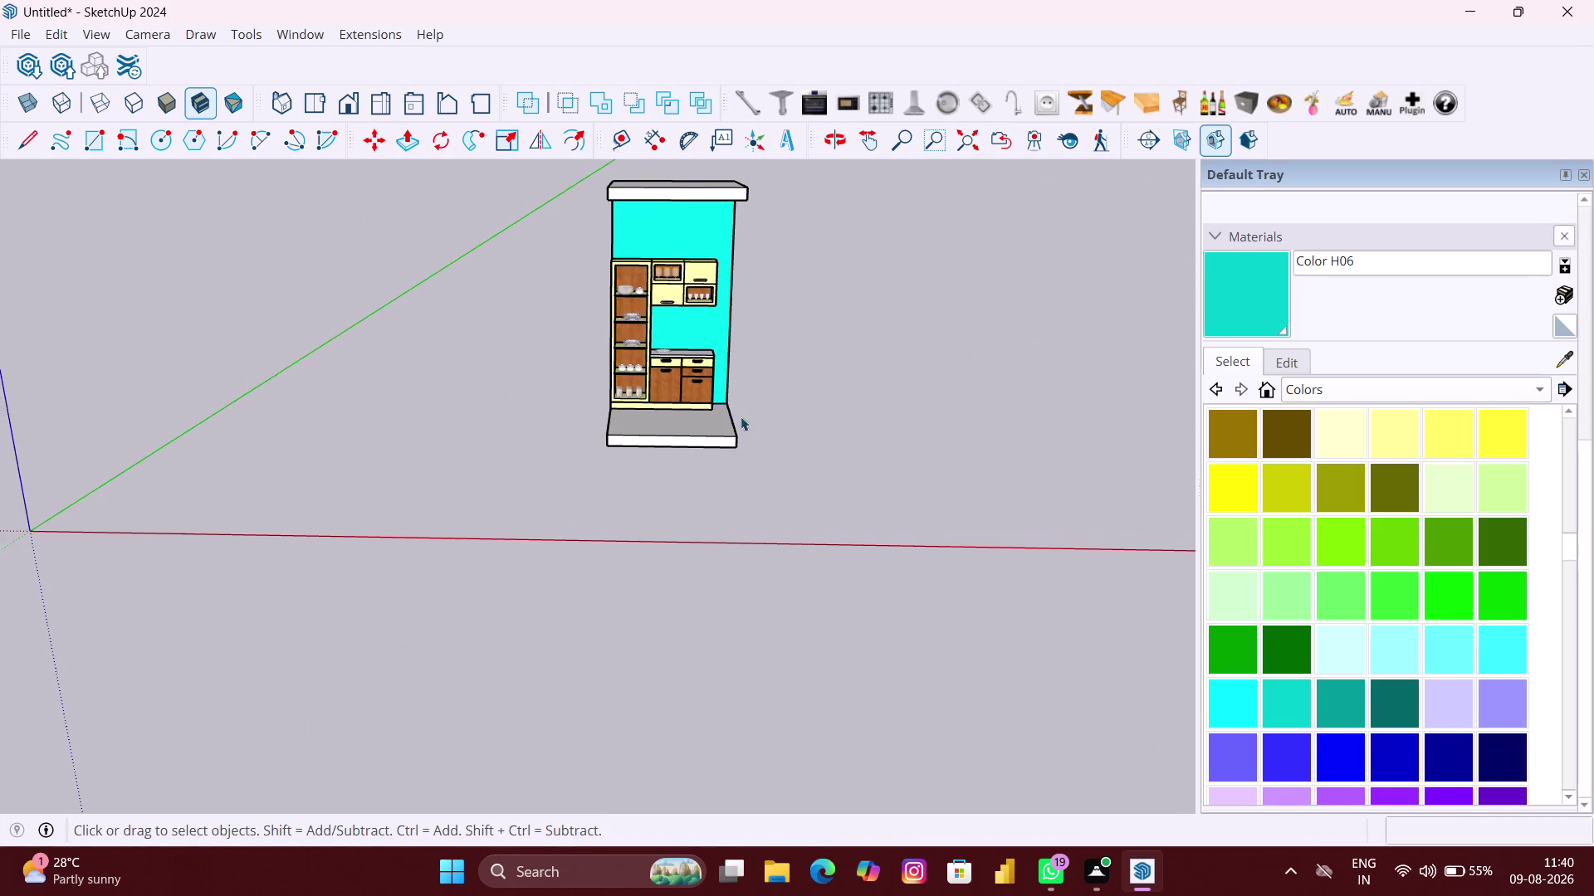
scroll(down, 3)
scroll(up, 3)
middle_drag(775, 373, 820, 372)
scroll(up, 3)
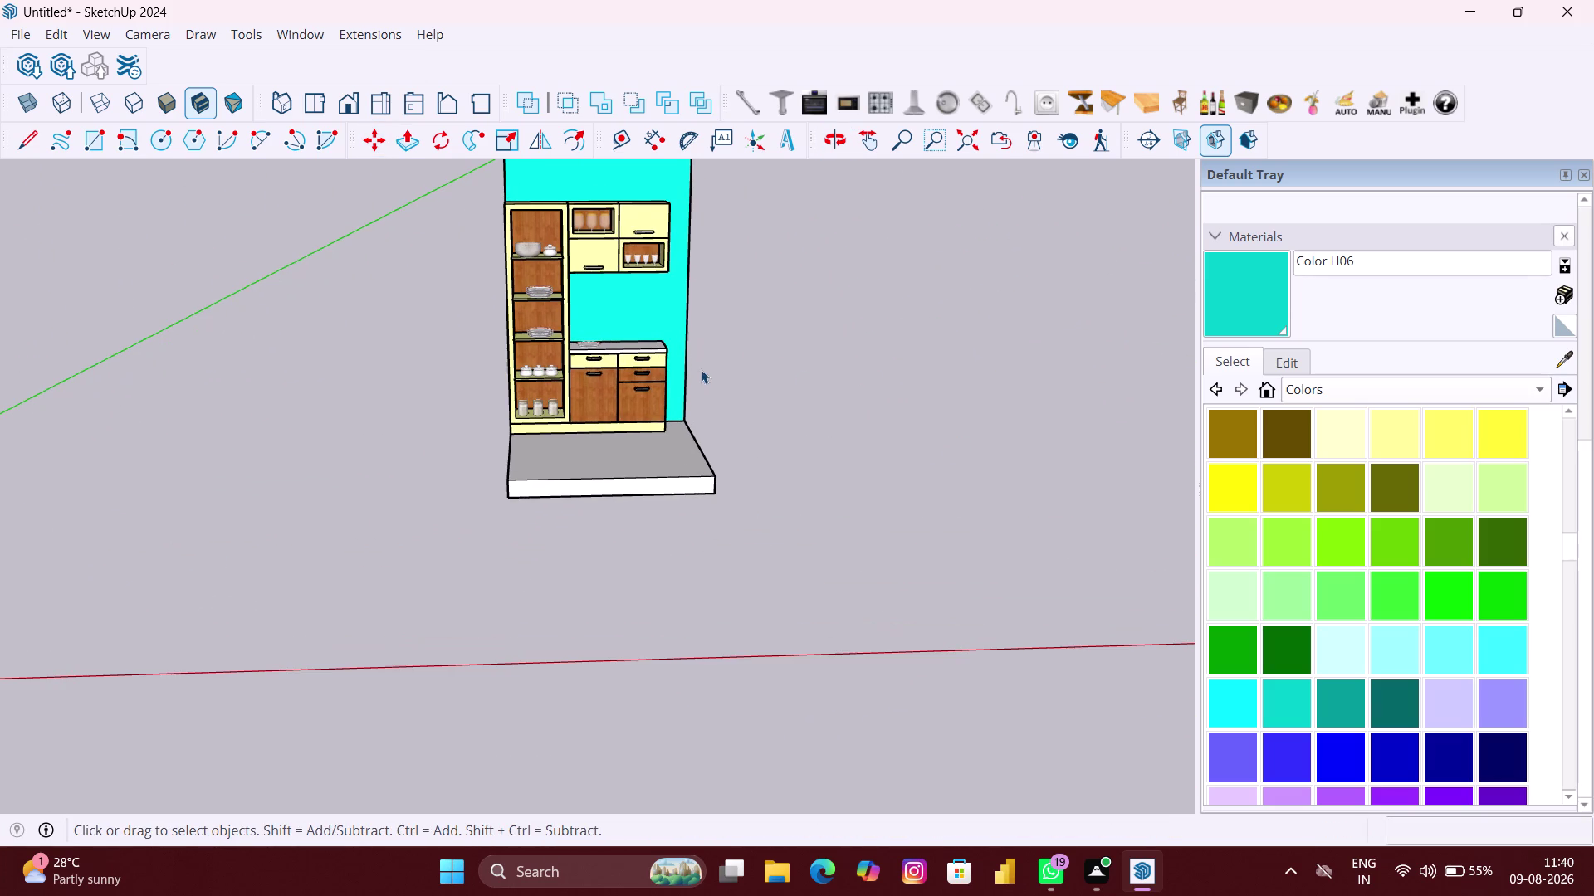
middle_drag(787, 370, 764, 559)
scroll(up, 3)
Level the view on the unit and open the Materials collection dropdown.
middle_drag(673, 460, 670, 456)
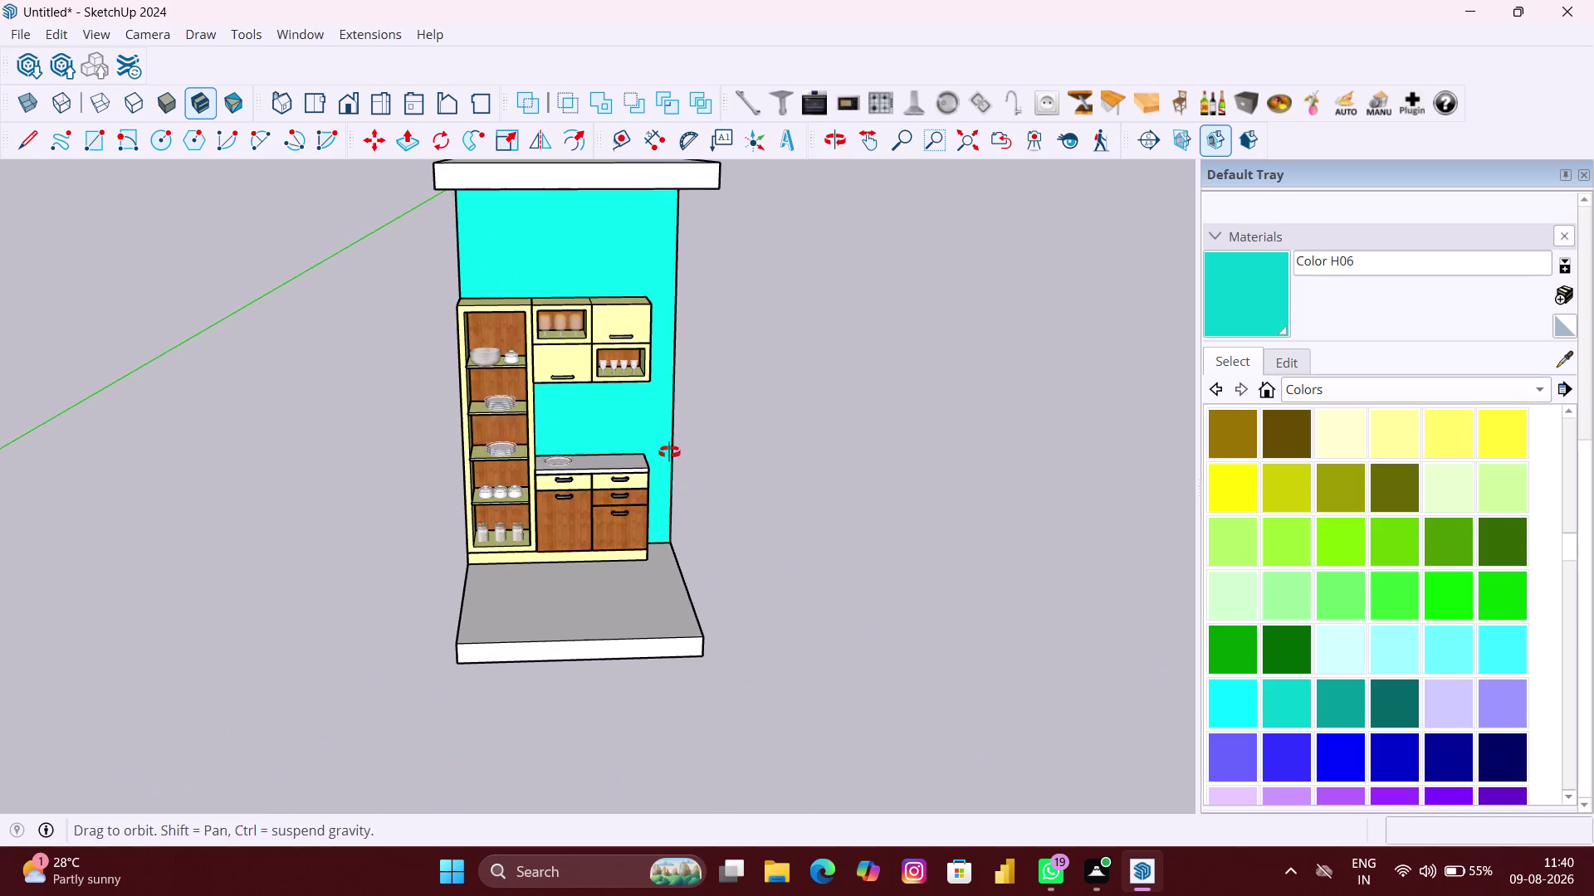
middle_drag(671, 456, 665, 405)
scroll(up, 3)
middle_drag(648, 417, 643, 373)
scroll(up, 3)
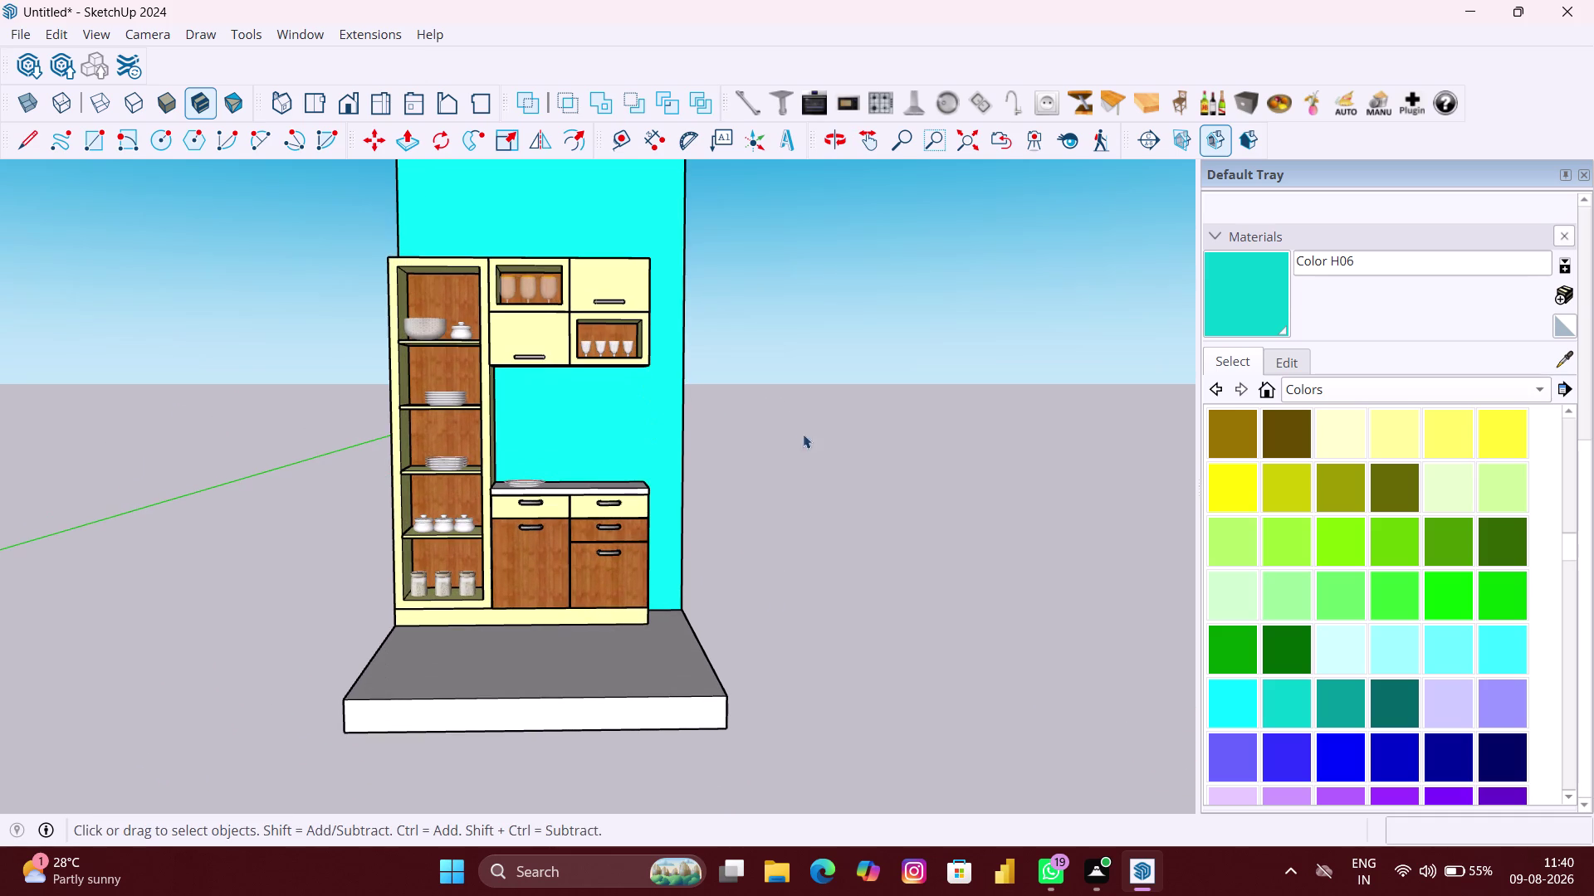
click(1323, 389)
click(1312, 311)
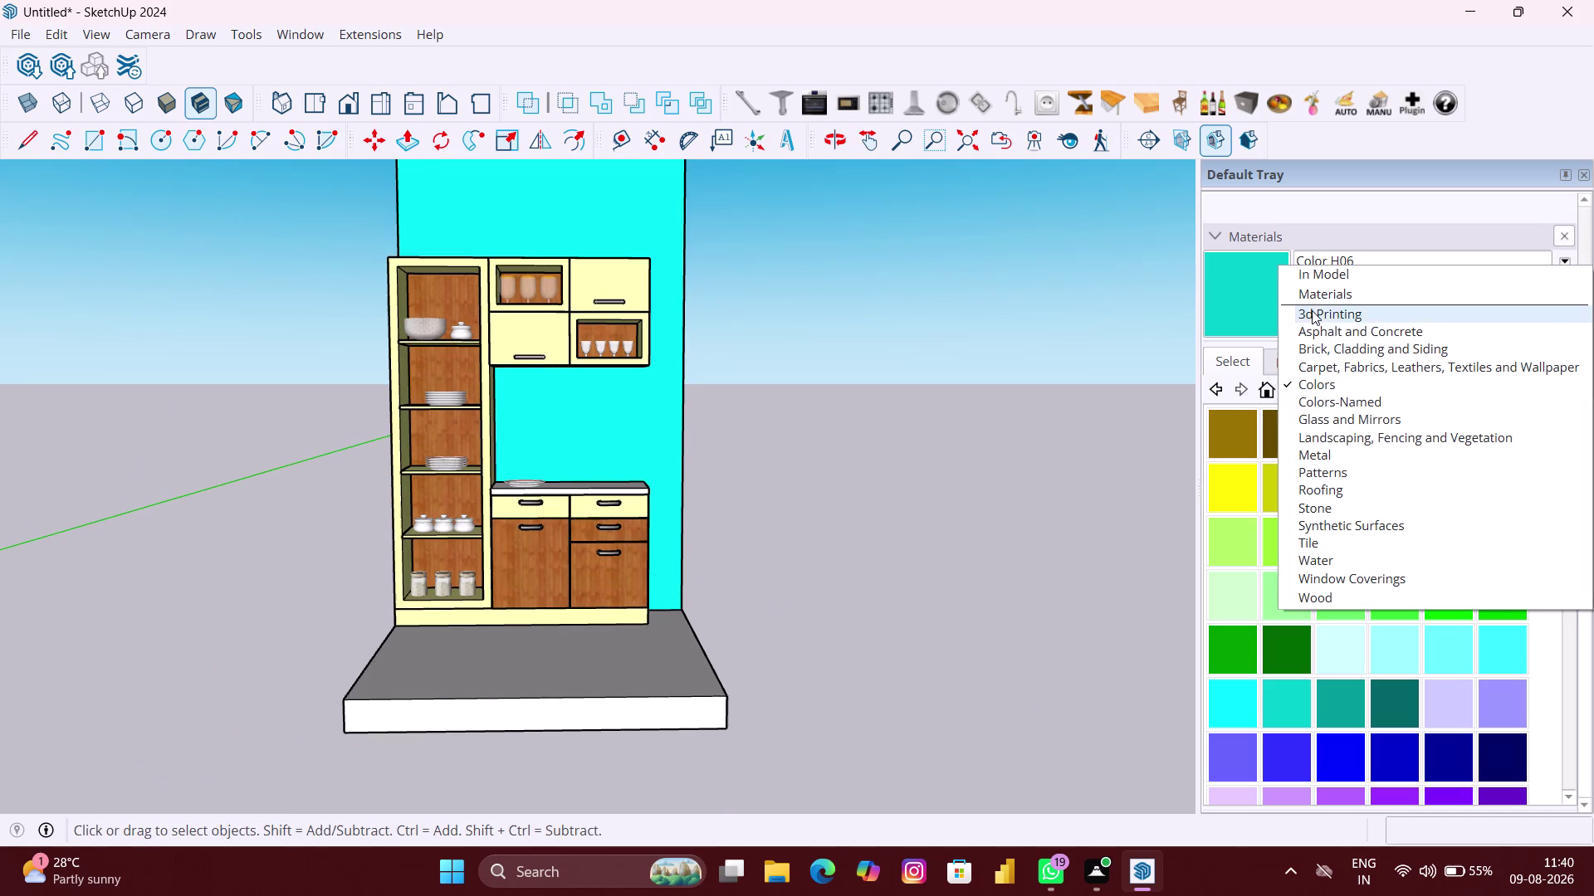
Paint the platform slab with 3d Printing's Resin Blue material.
click(1395, 449)
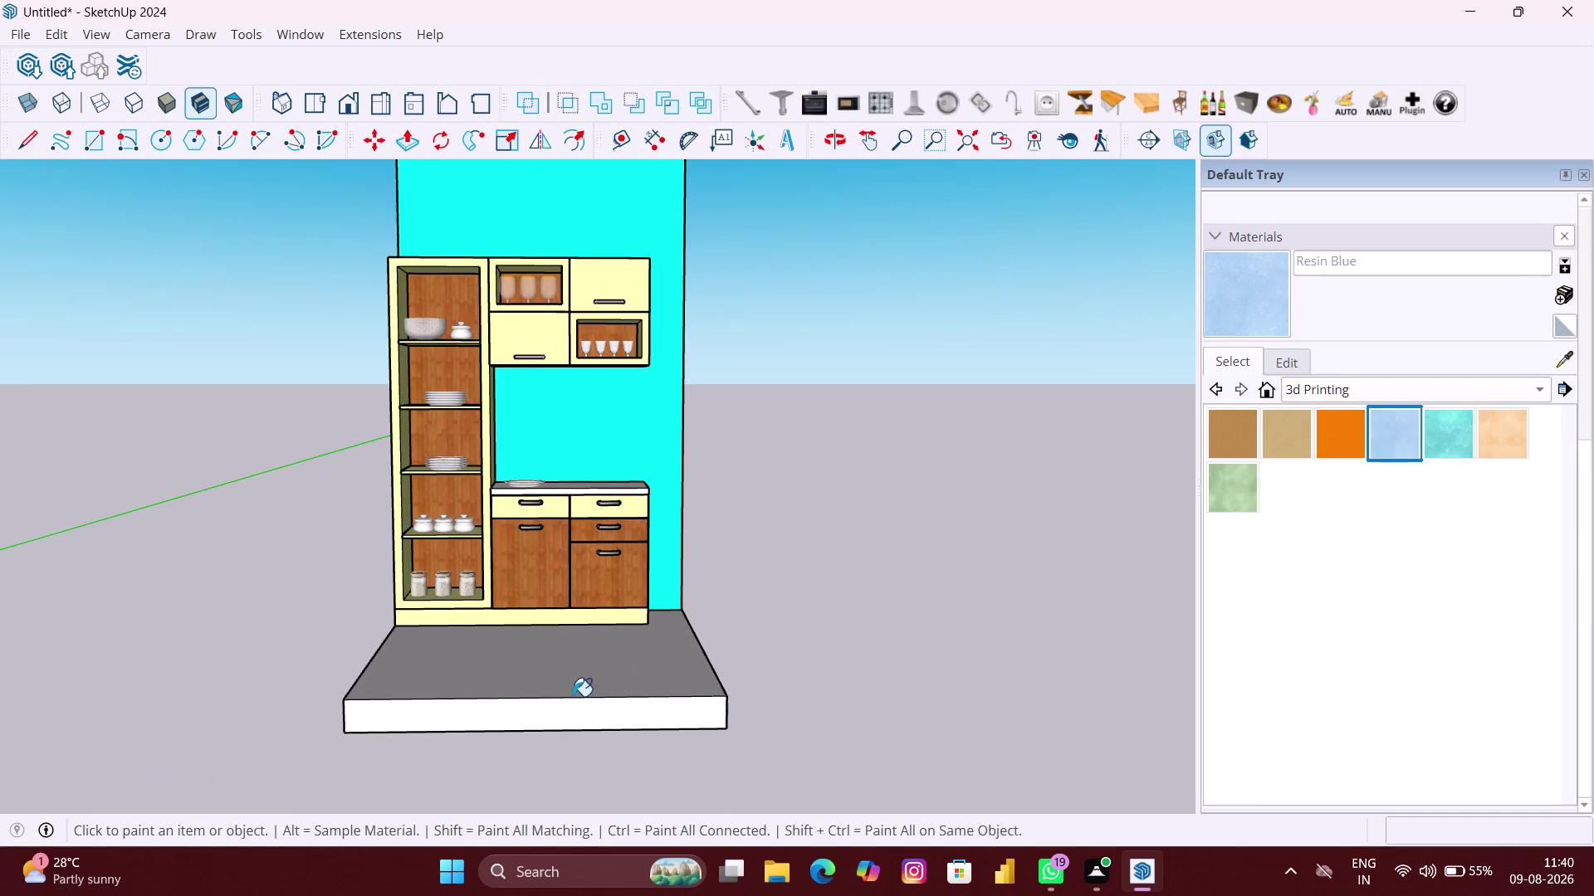
scroll(up, 3)
click(577, 693)
middle_drag(633, 693, 616, 705)
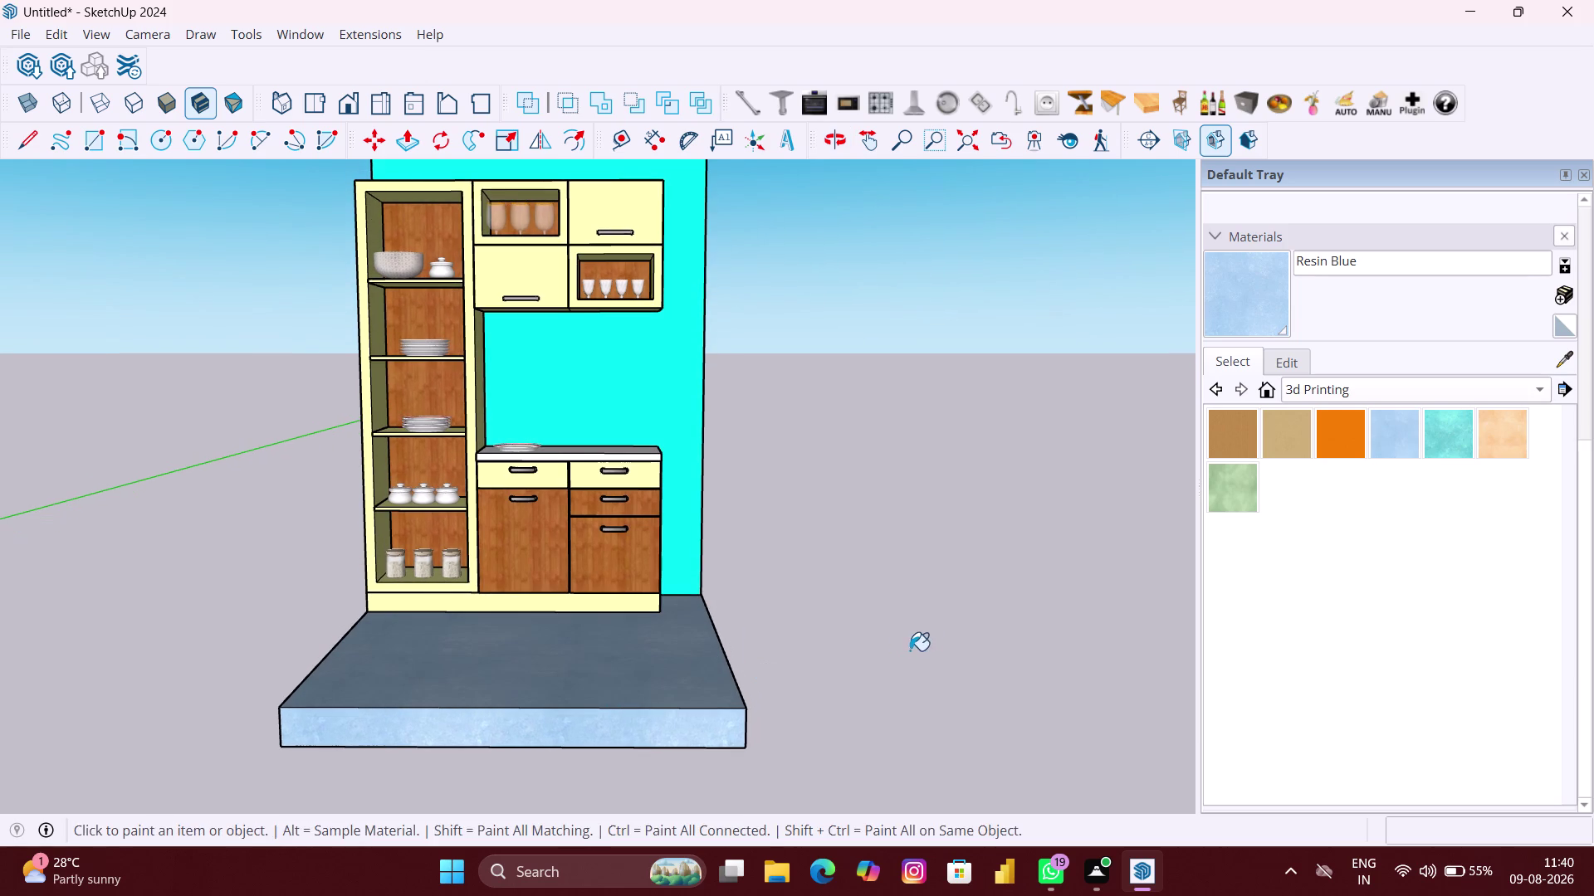
key(space)
click(924, 649)
Orbit to a level view of the cabinet front and open the File menu.
scroll(up, 3)
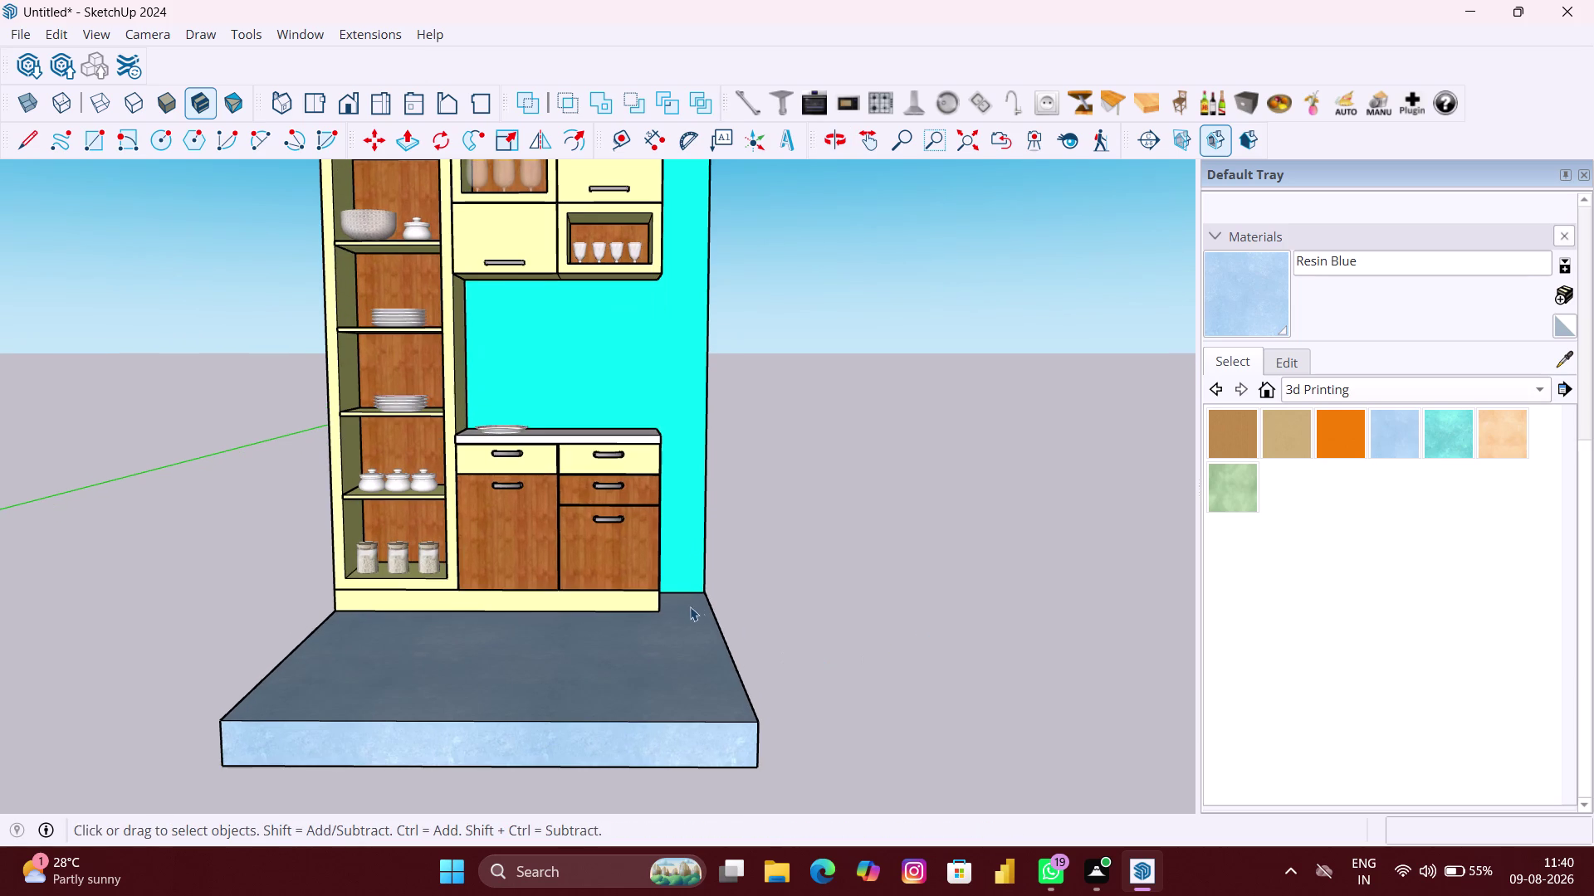
middle_drag(699, 606, 719, 727)
scroll(up, 3)
middle_drag(676, 664, 711, 651)
scroll(up, 3)
scroll(down, 3)
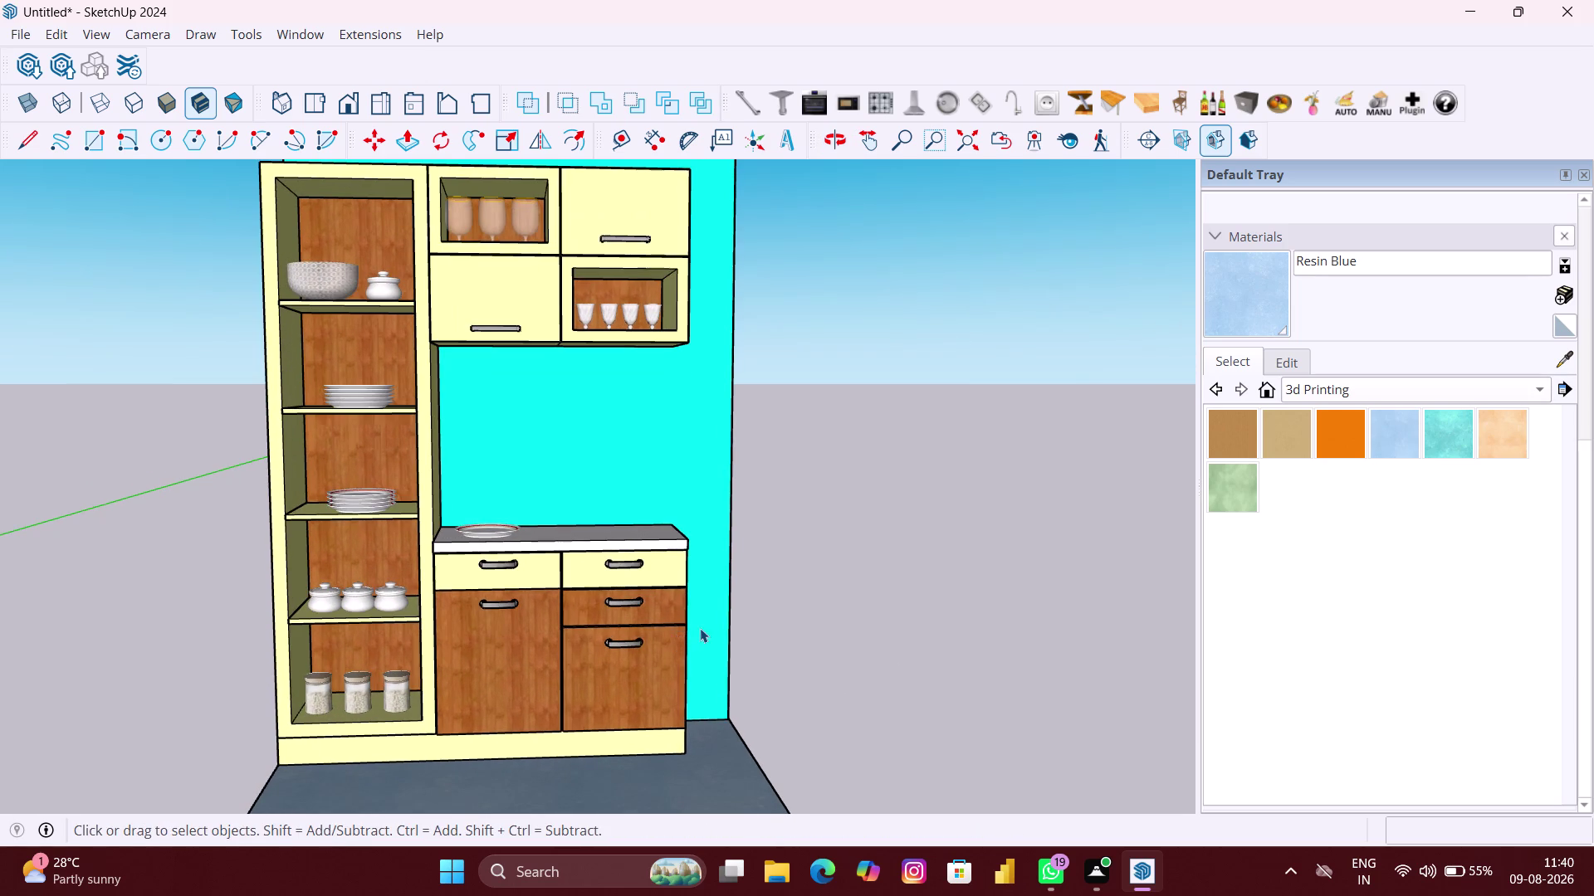
scroll(down, 3)
middle_drag(700, 628, 717, 611)
scroll(up, 3)
middle_drag(680, 603, 688, 601)
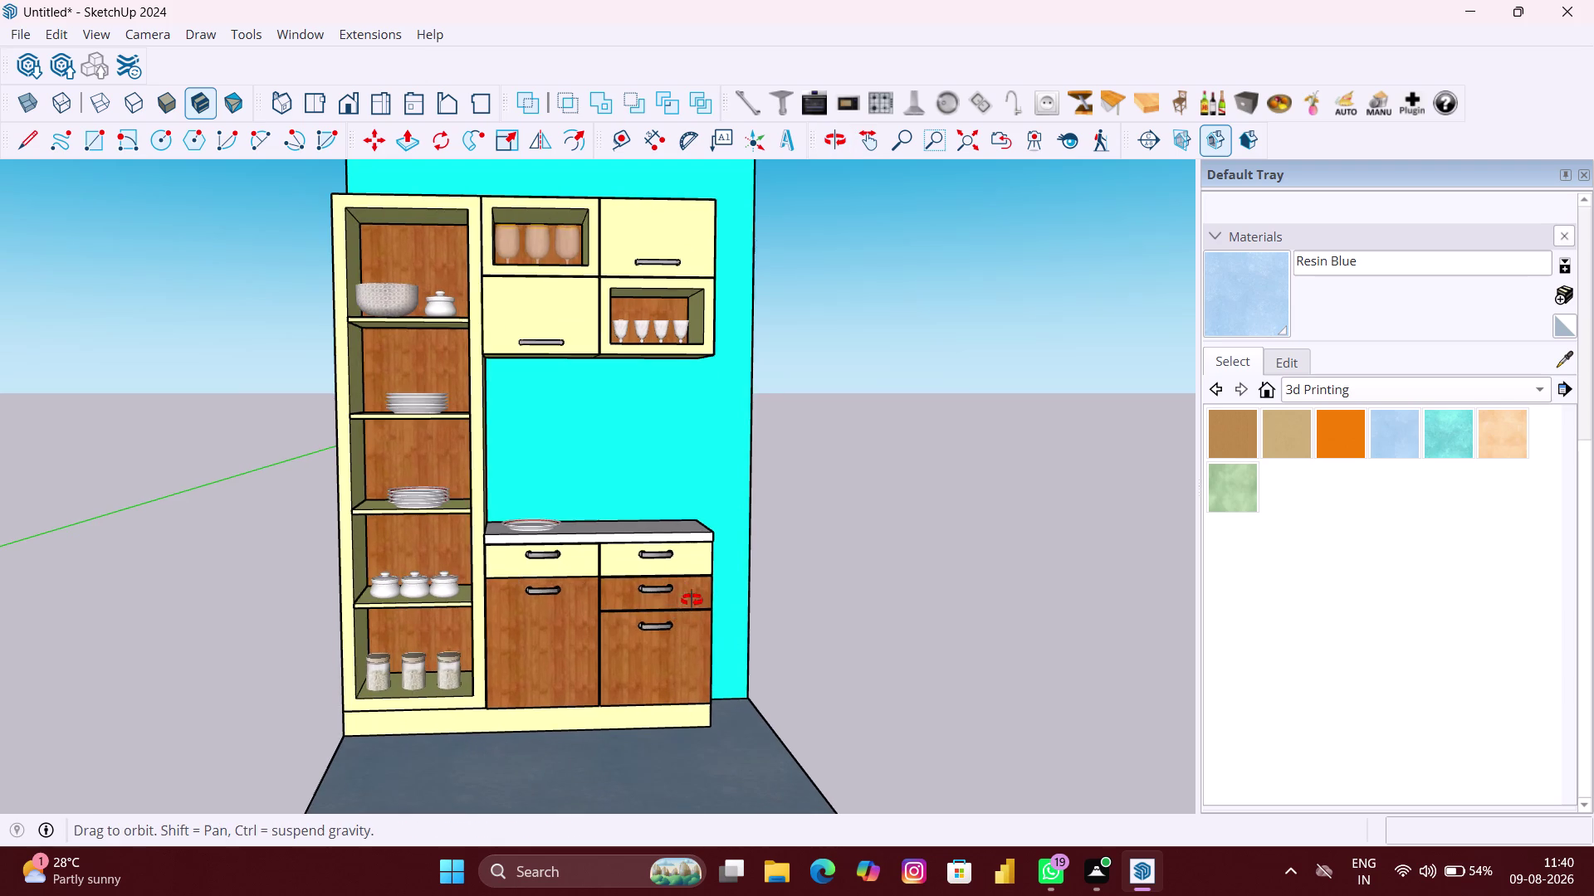
middle_drag(688, 601, 685, 592)
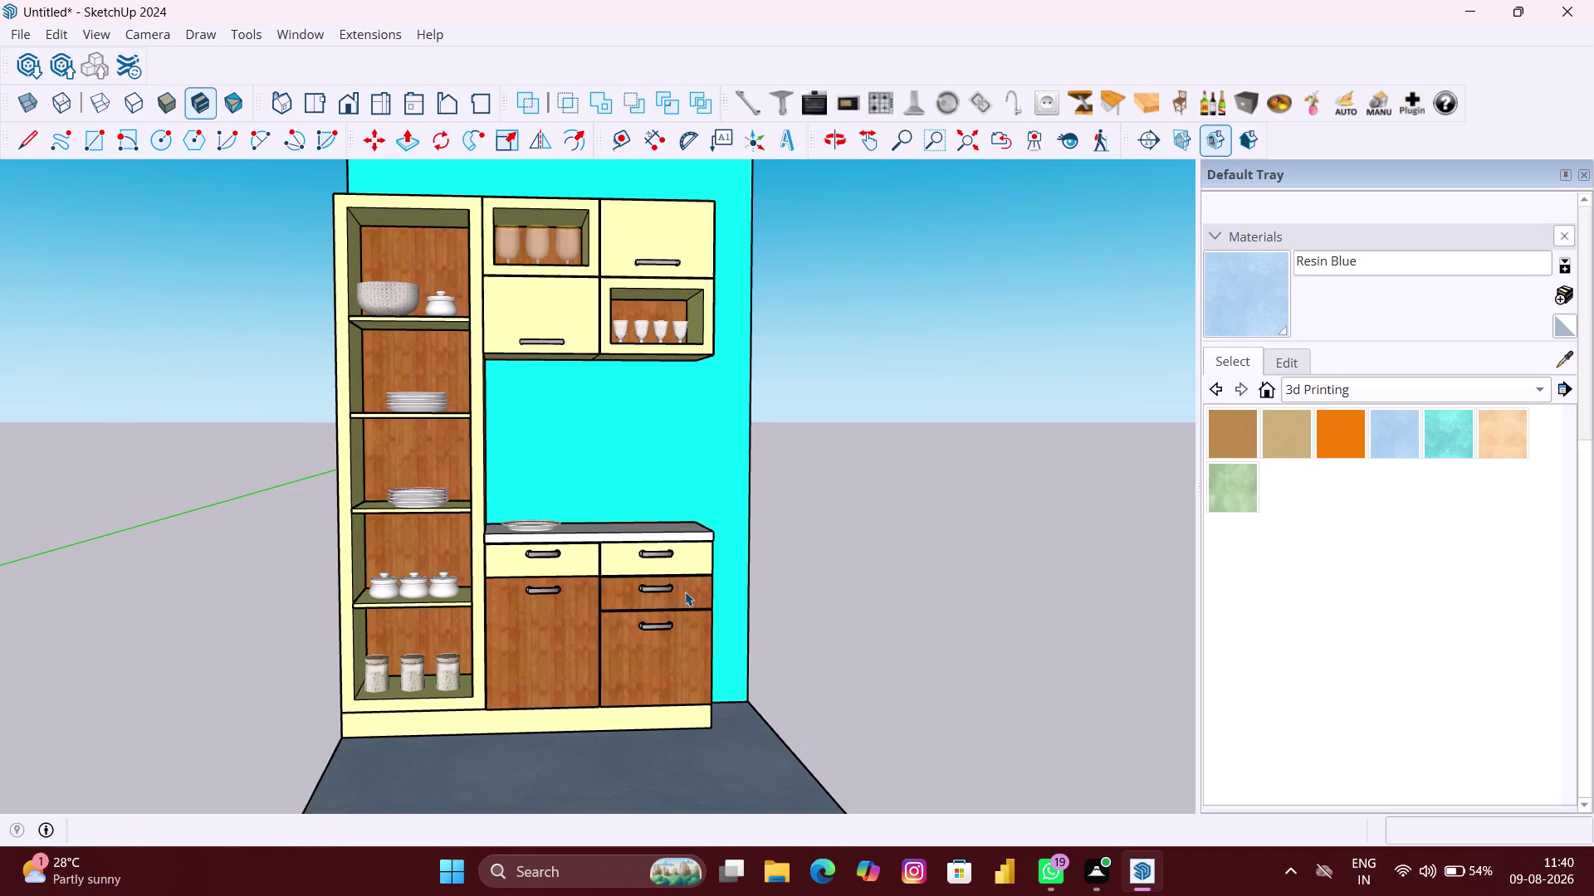
click(27, 34)
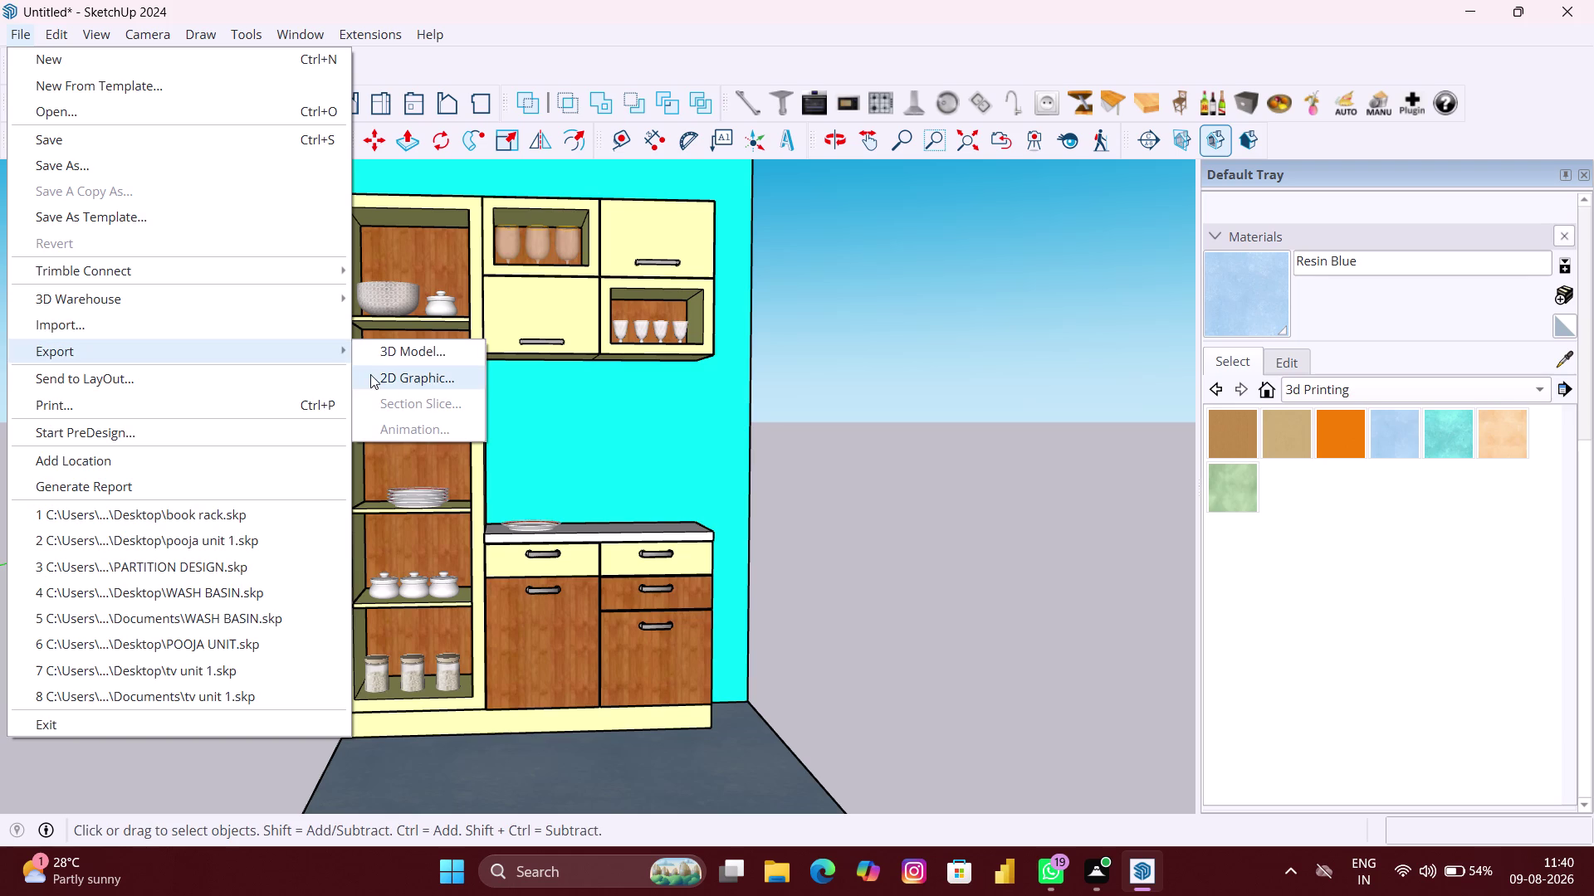
Start a 2D graphic export to the Desktop with PDF as the format.
click(390, 374)
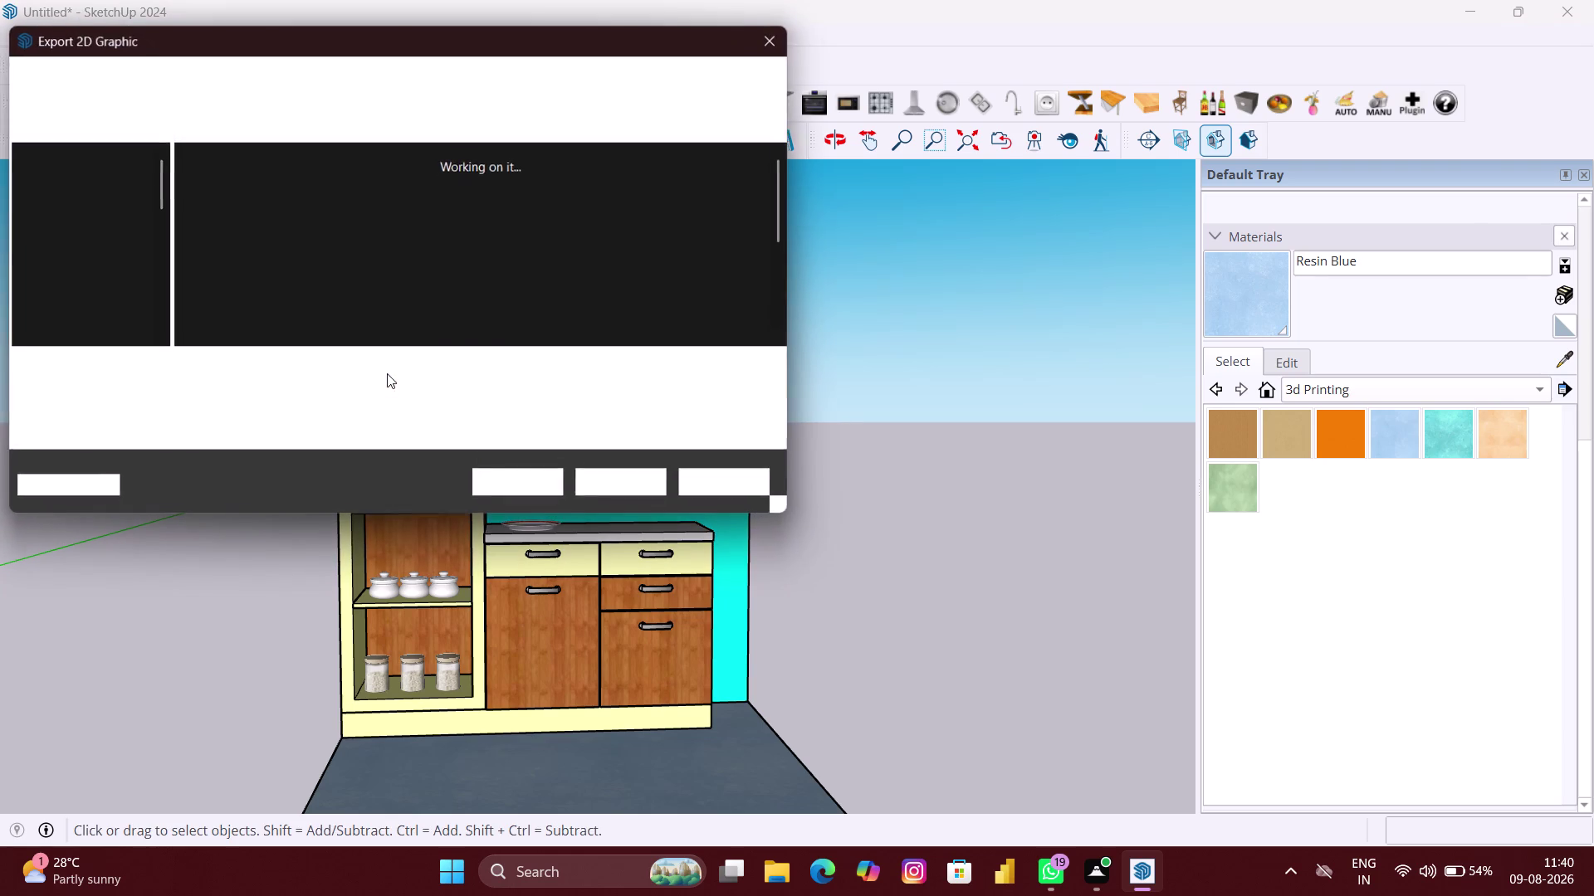
click(243, 376)
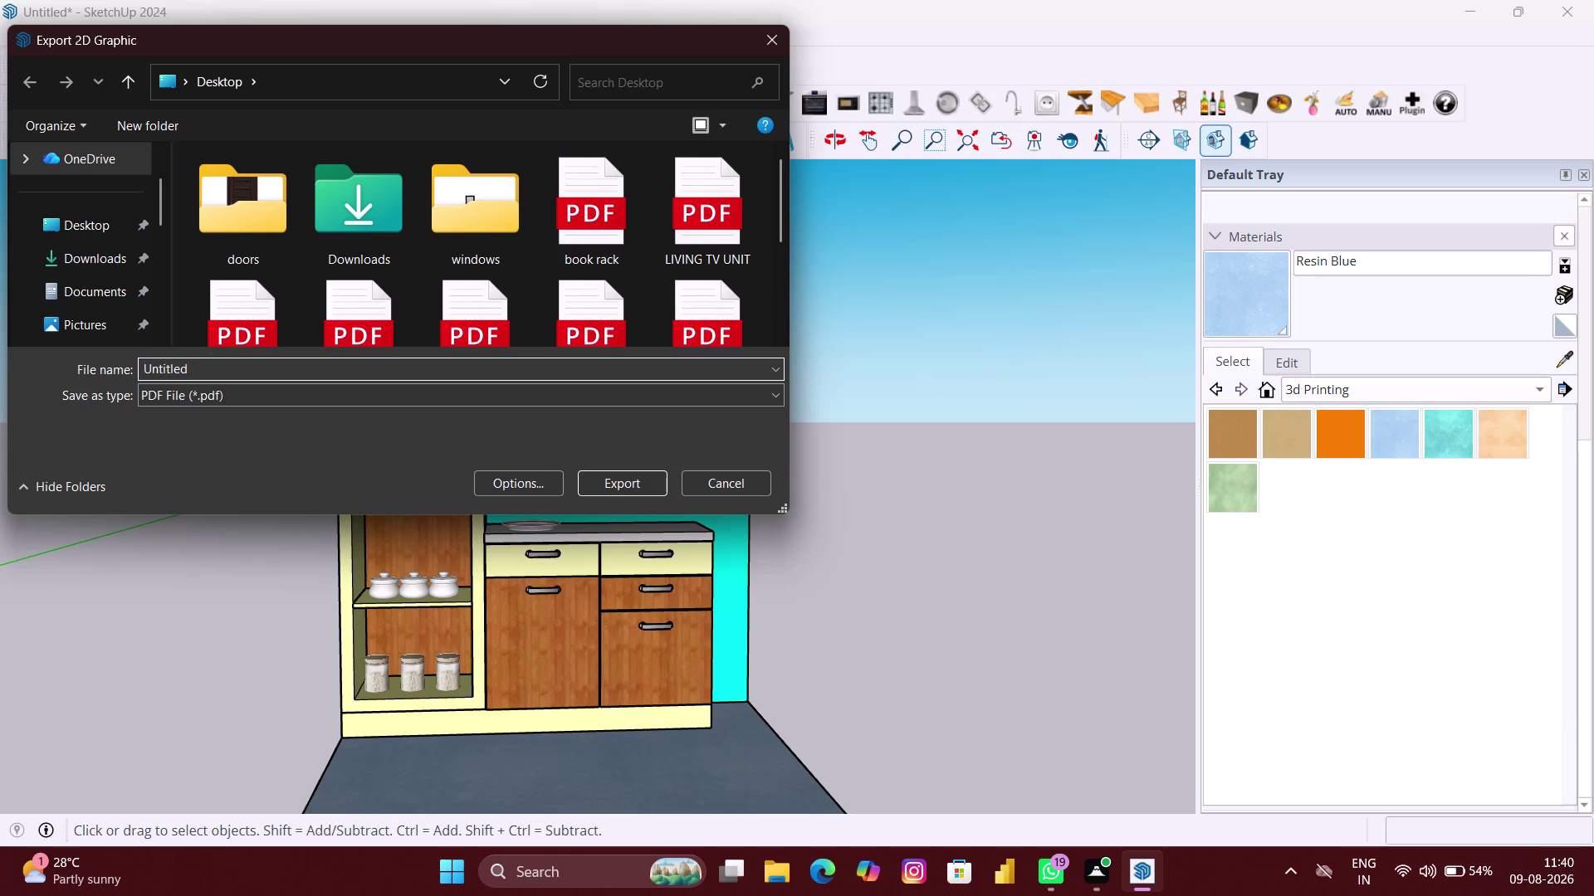
click(243, 376)
drag(242, 376, 264, 403)
click(264, 403)
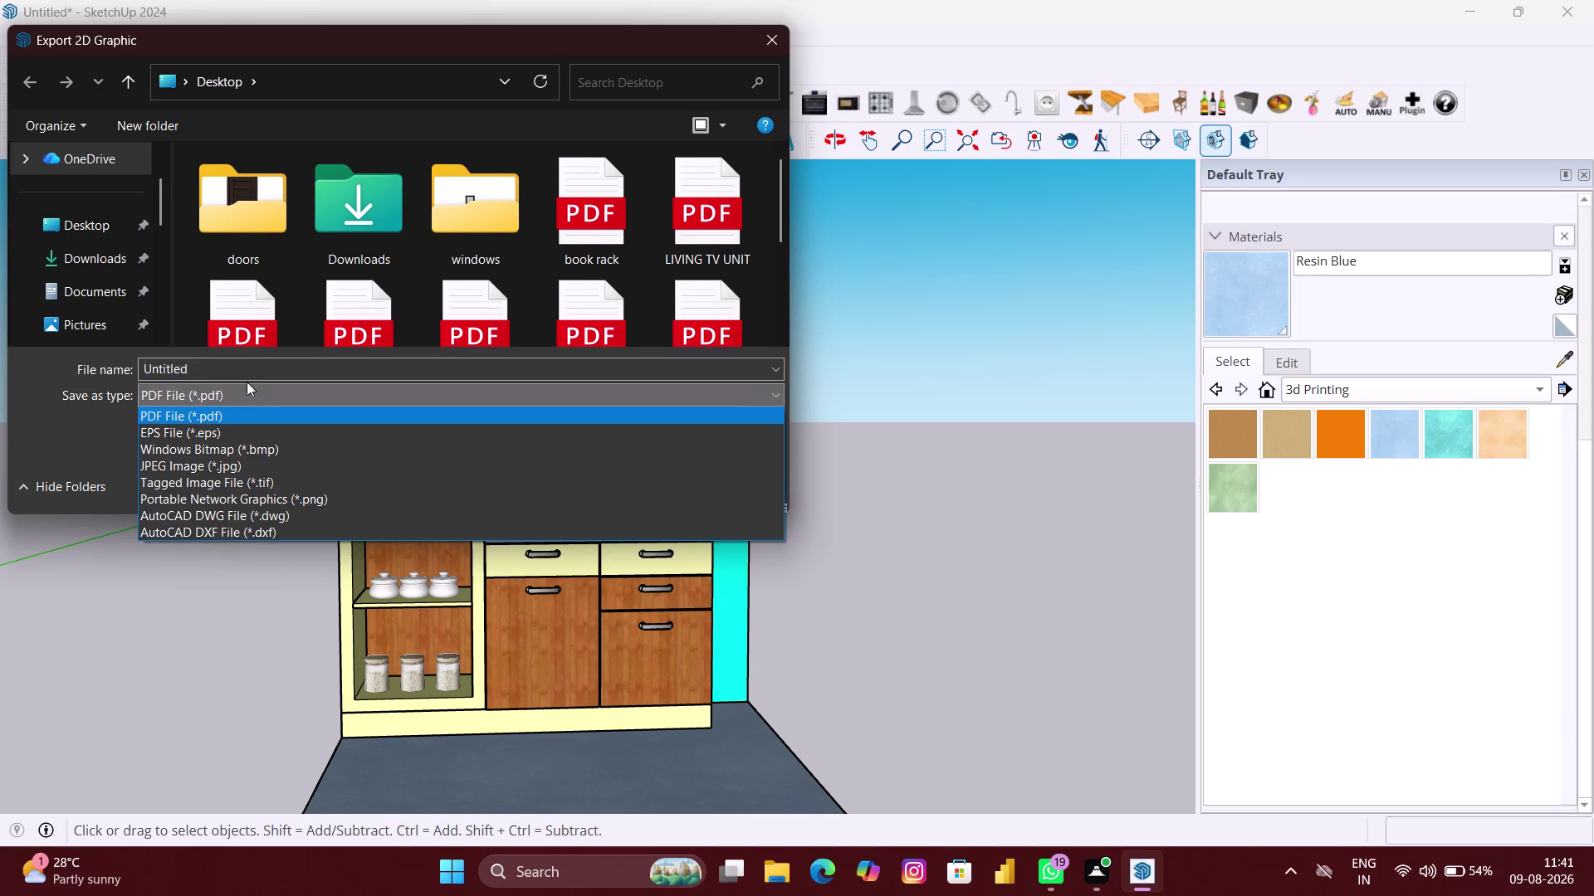
Name the PDF 'CROCKERY UNIT' and export it.
double_click(258, 362)
key(BackSpace)
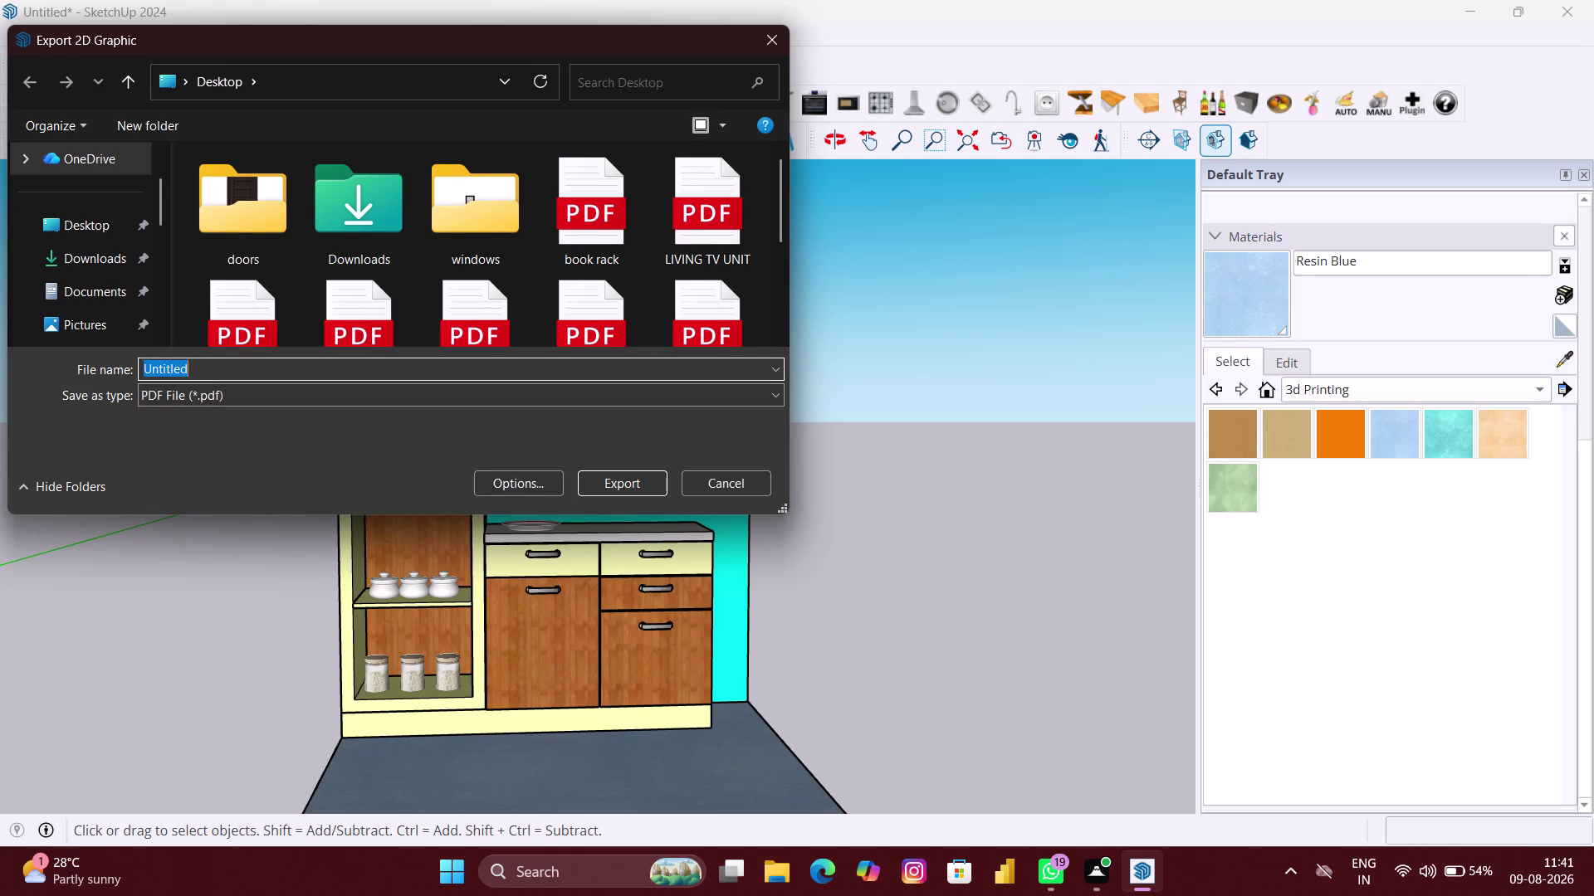
text(CR)
key(o)
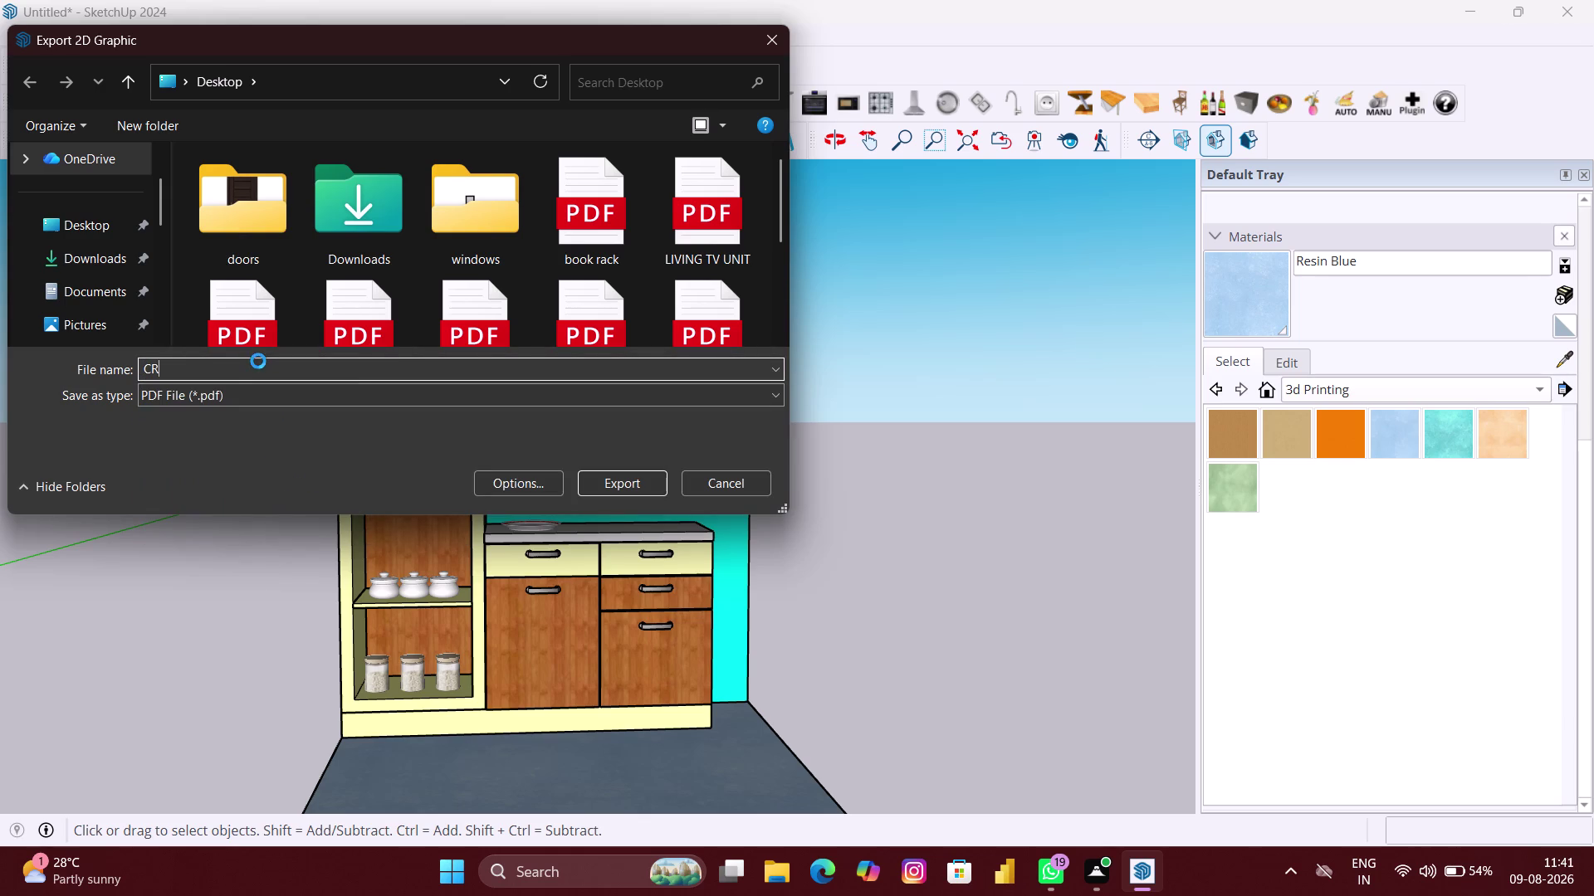
text(CL)
key(BackSpace)
text(KER)
text(Y UNI)
text(T)
click(642, 486)
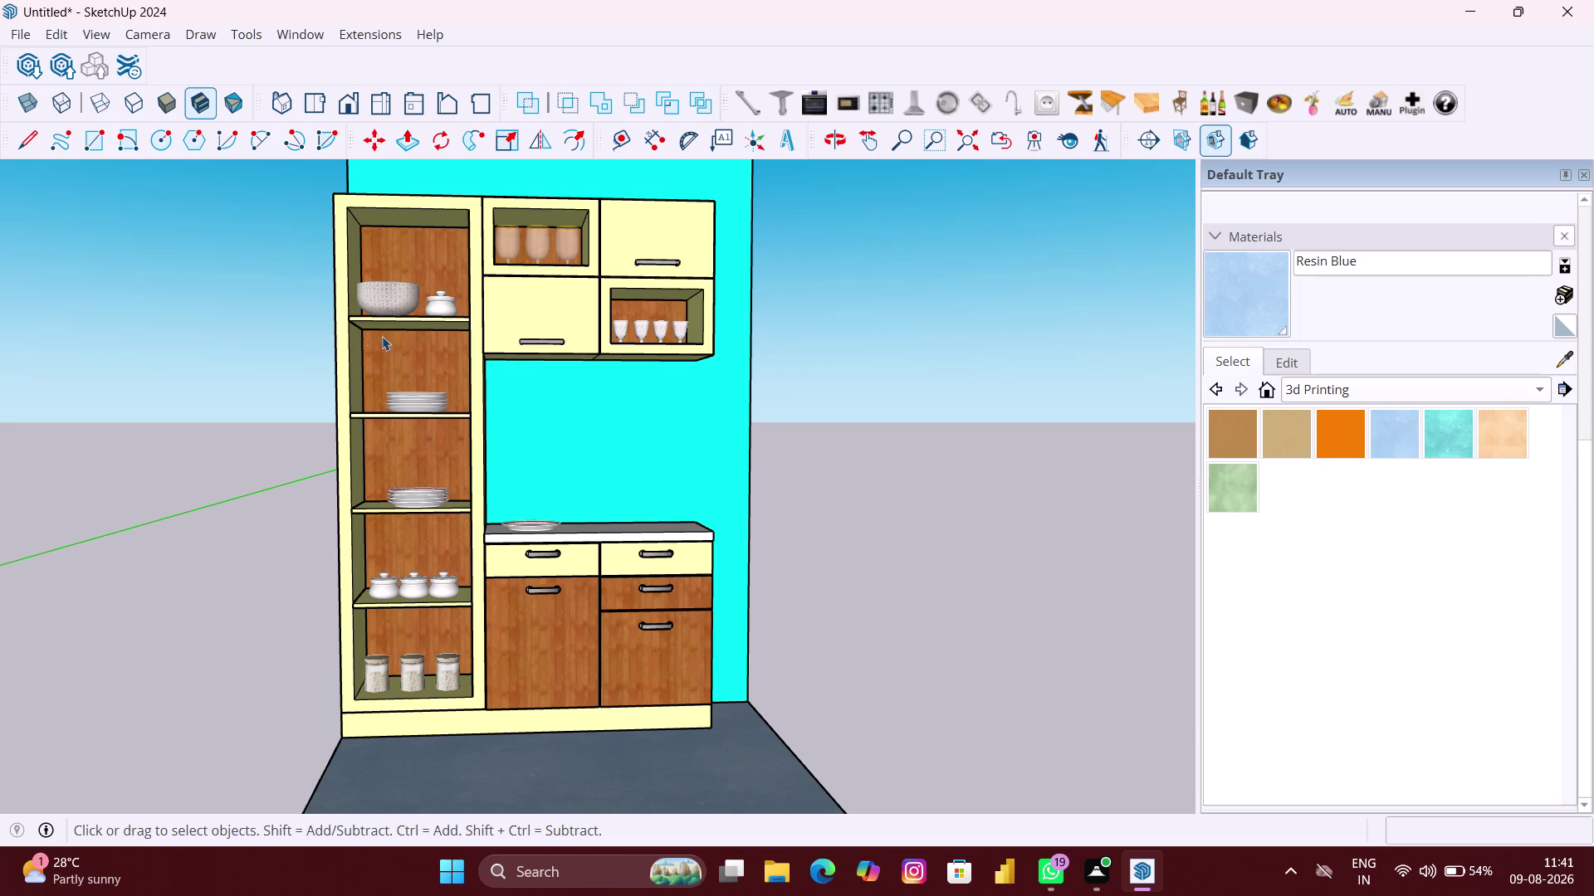
Start another 2D graphic export to the Desktop and clear the file name.
click(25, 33)
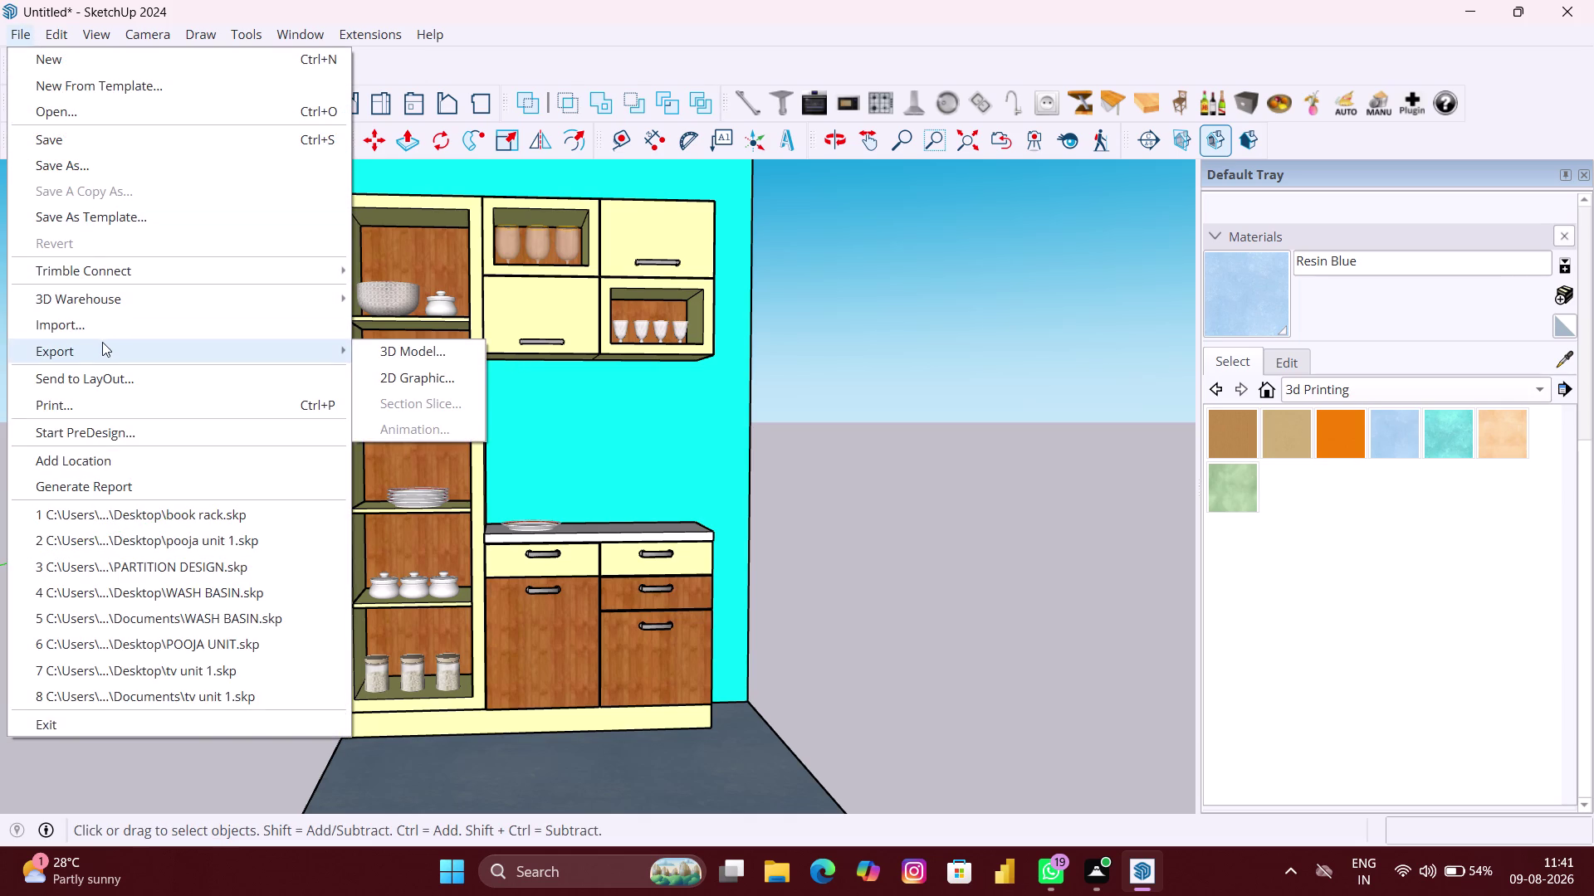
click(412, 374)
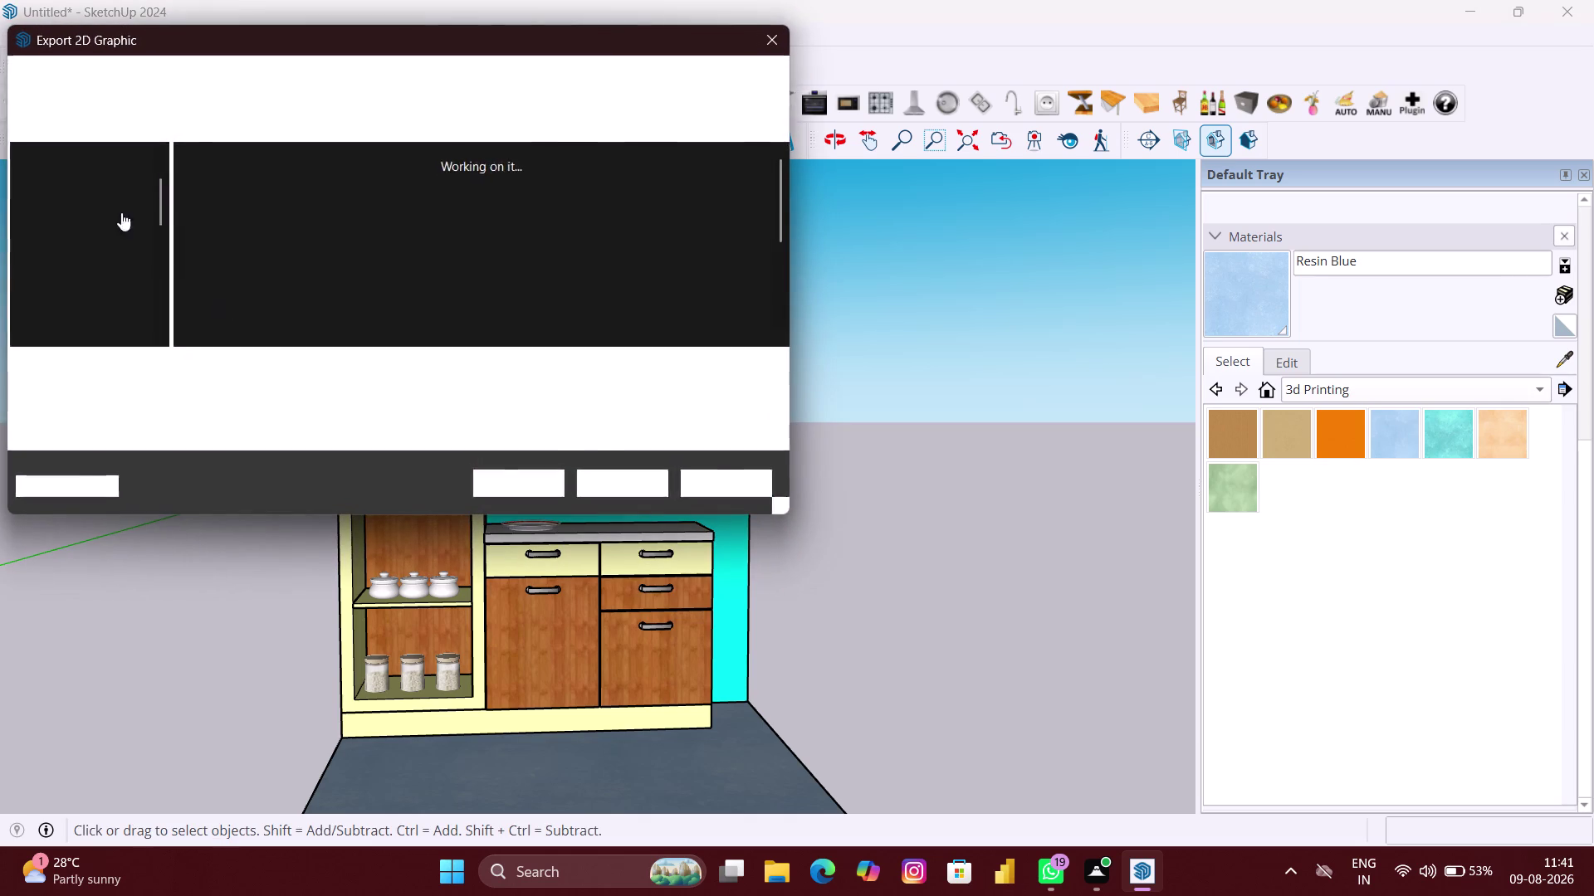
double_click(99, 221)
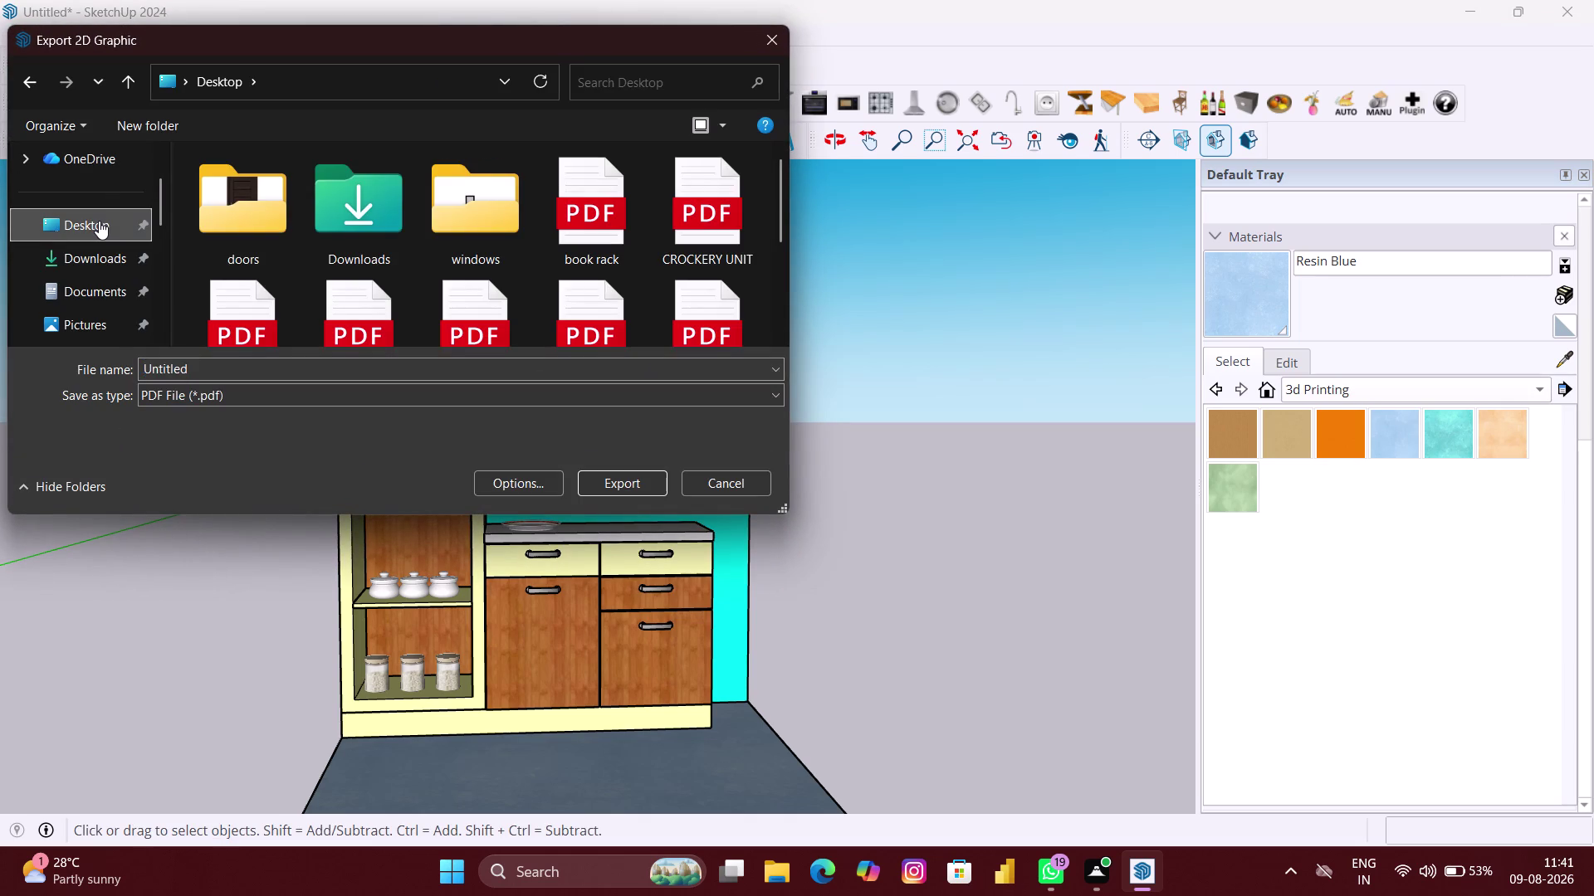
double_click(98, 221)
double_click(197, 364)
key(BackSpace)
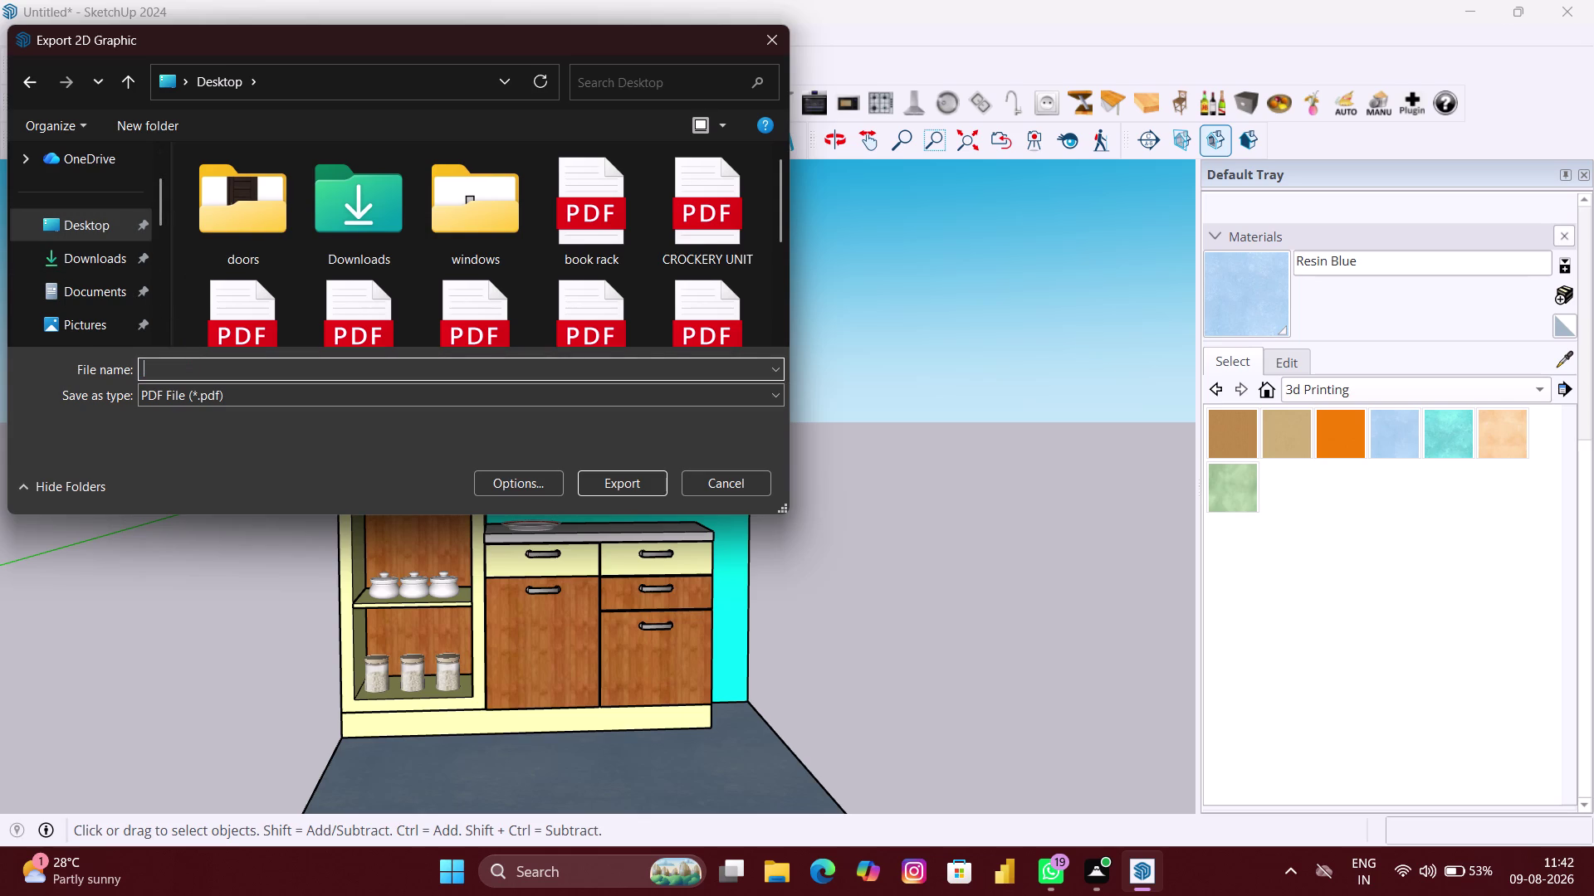
text(CR)
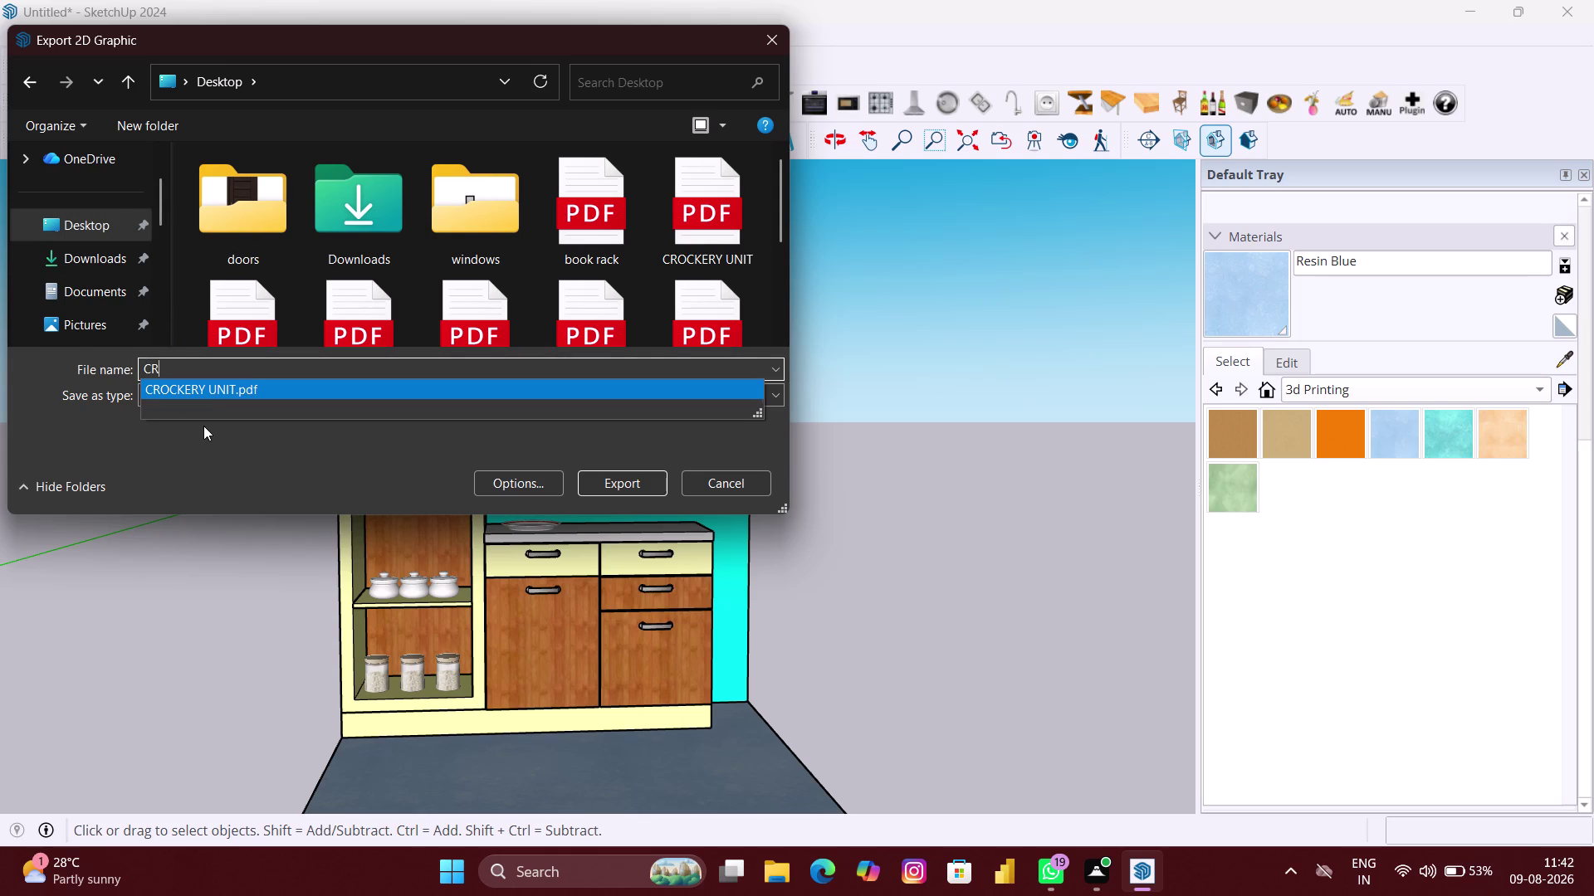
Export over CROCKERY UNIT.pdf, confirm the replacement, and close the materials tray.
click(222, 390)
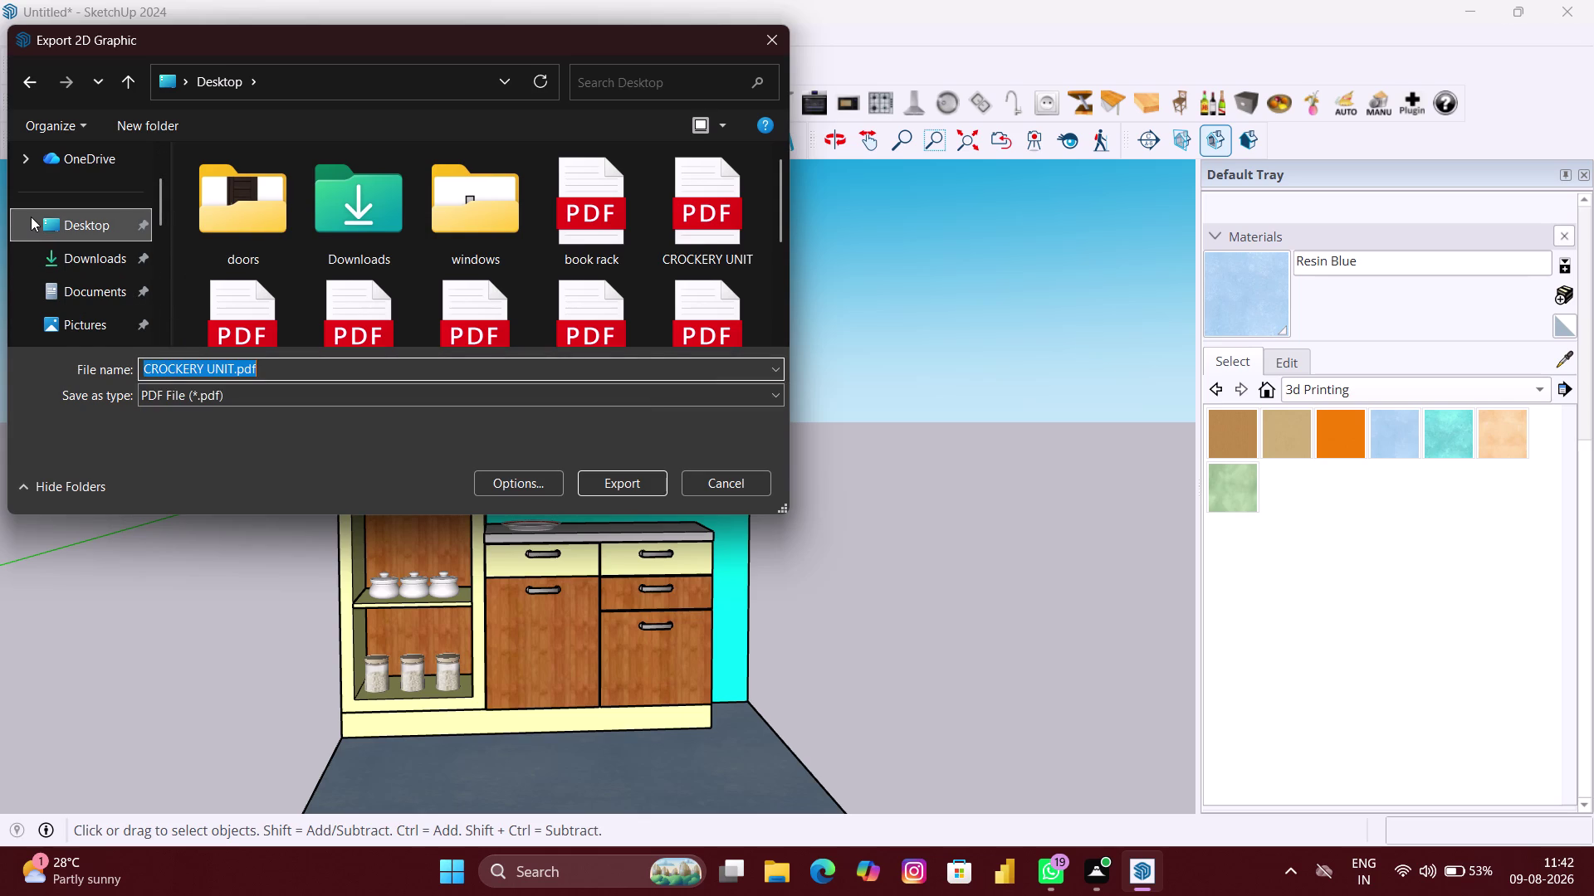
click(40, 216)
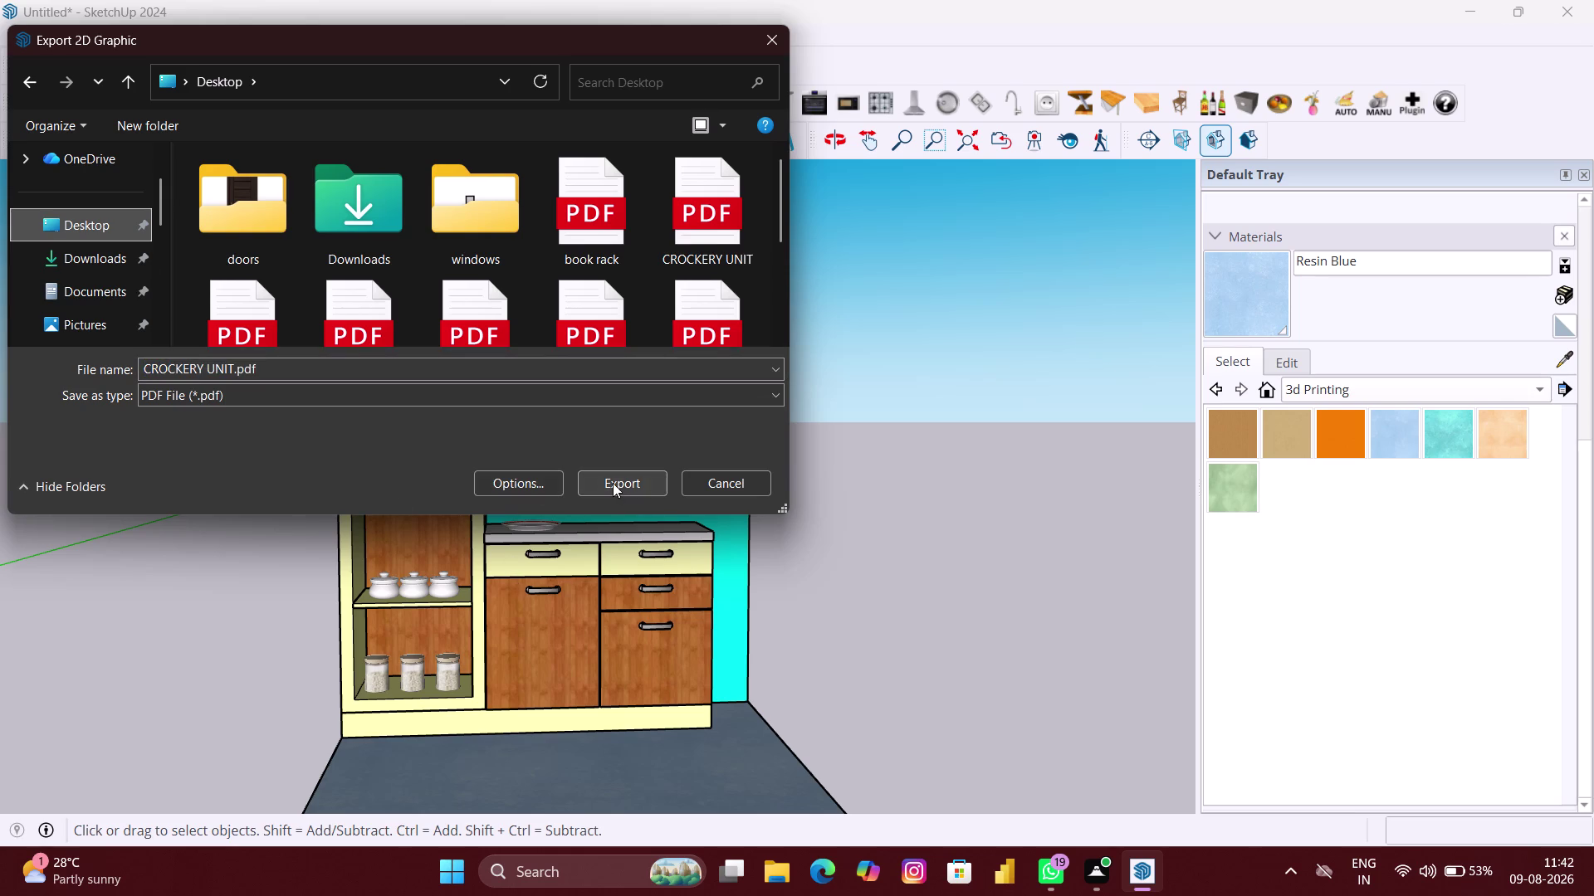
click(612, 483)
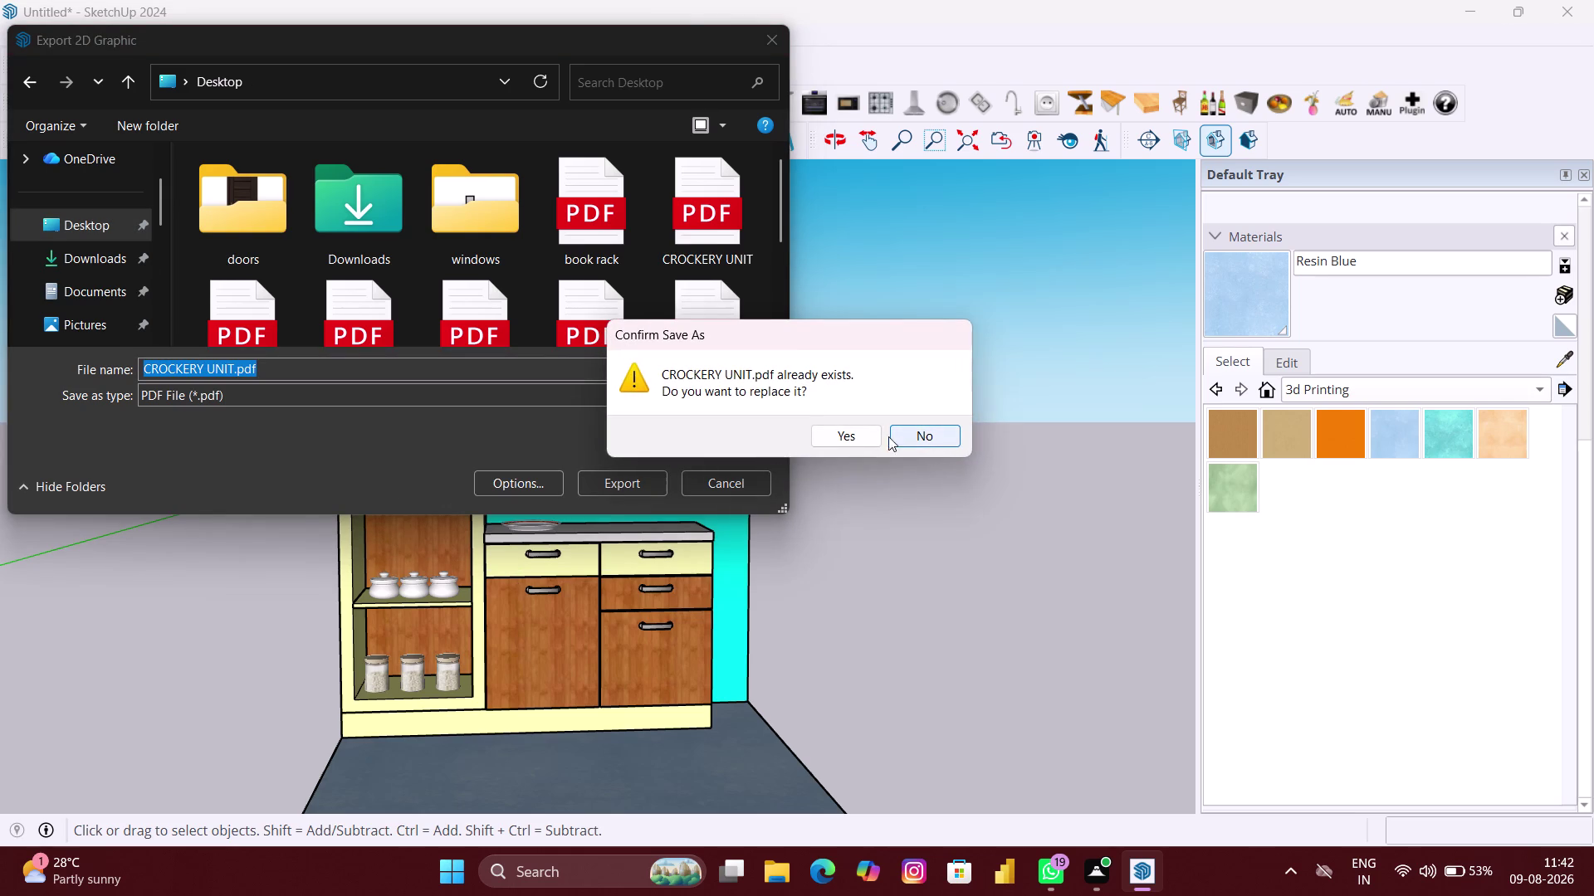
click(849, 436)
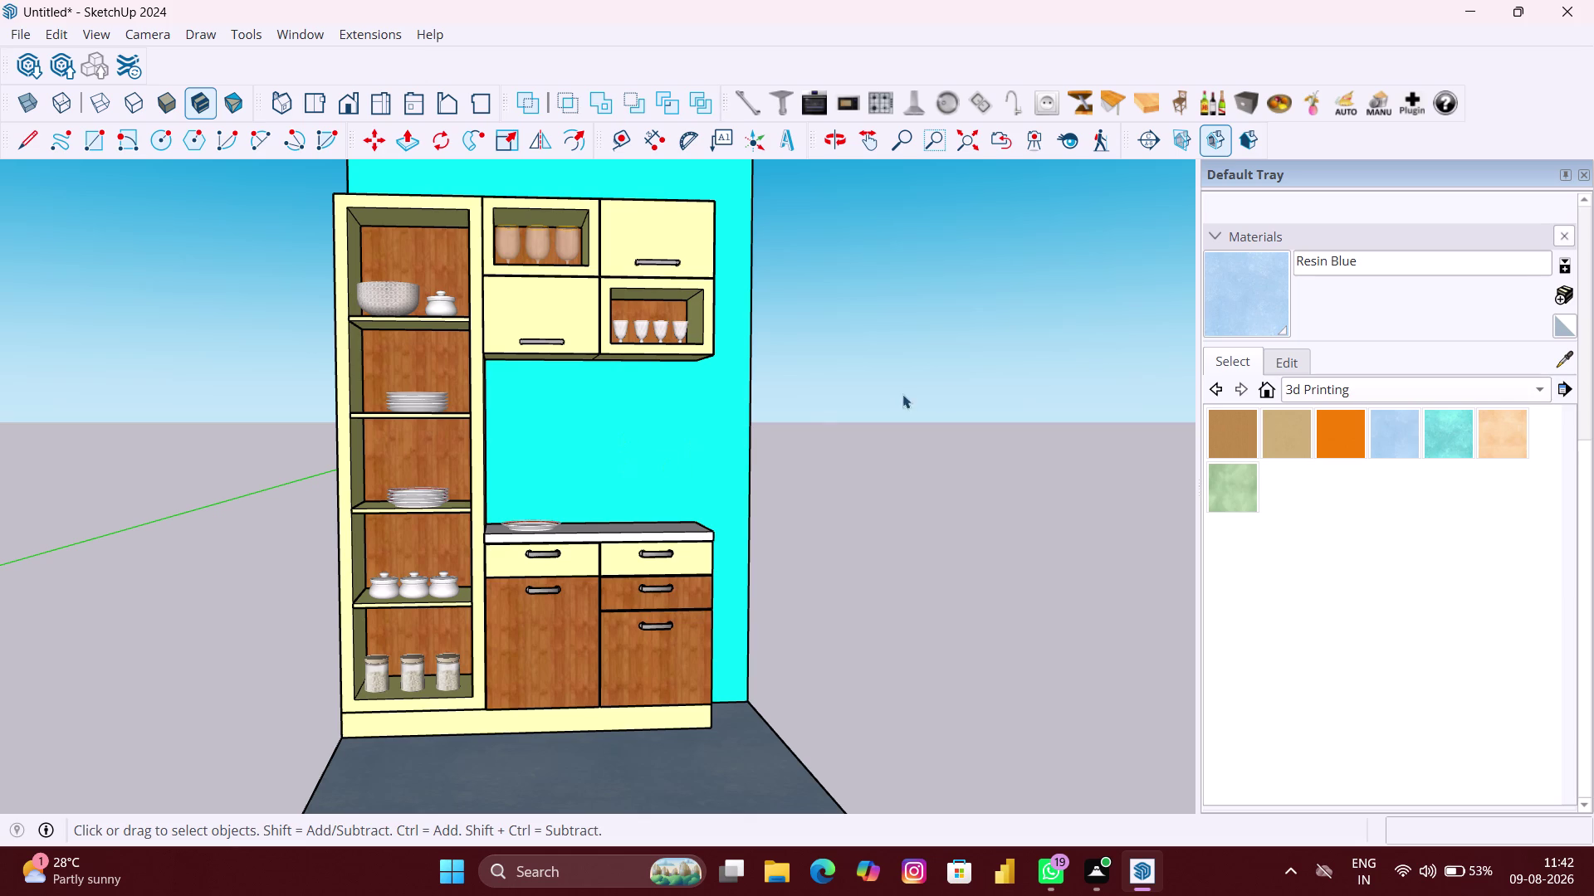
click(1583, 180)
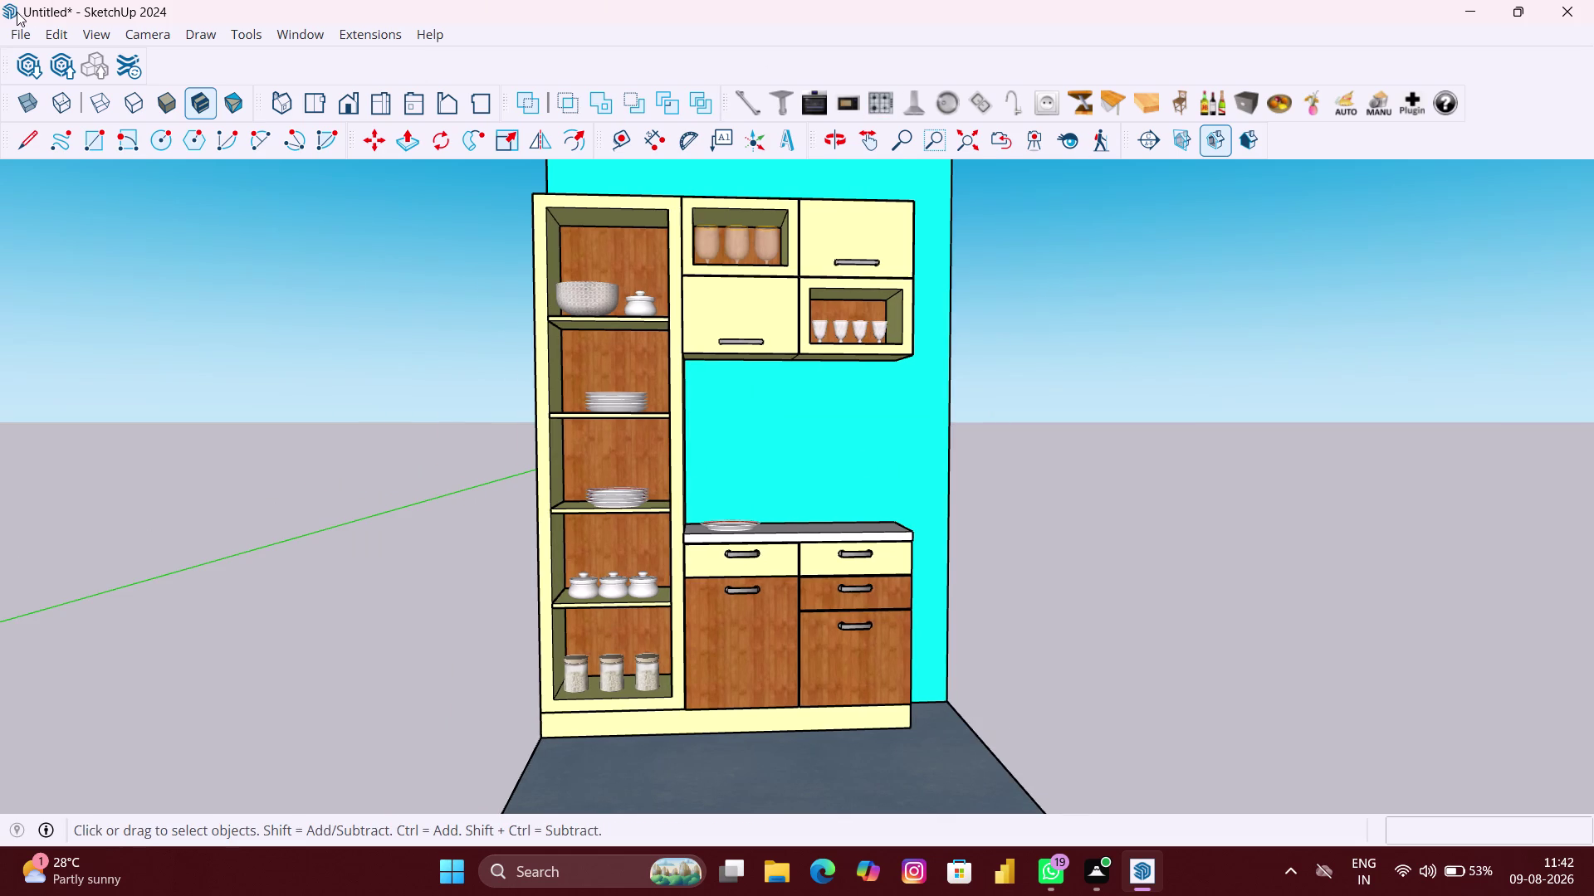
click(23, 34)
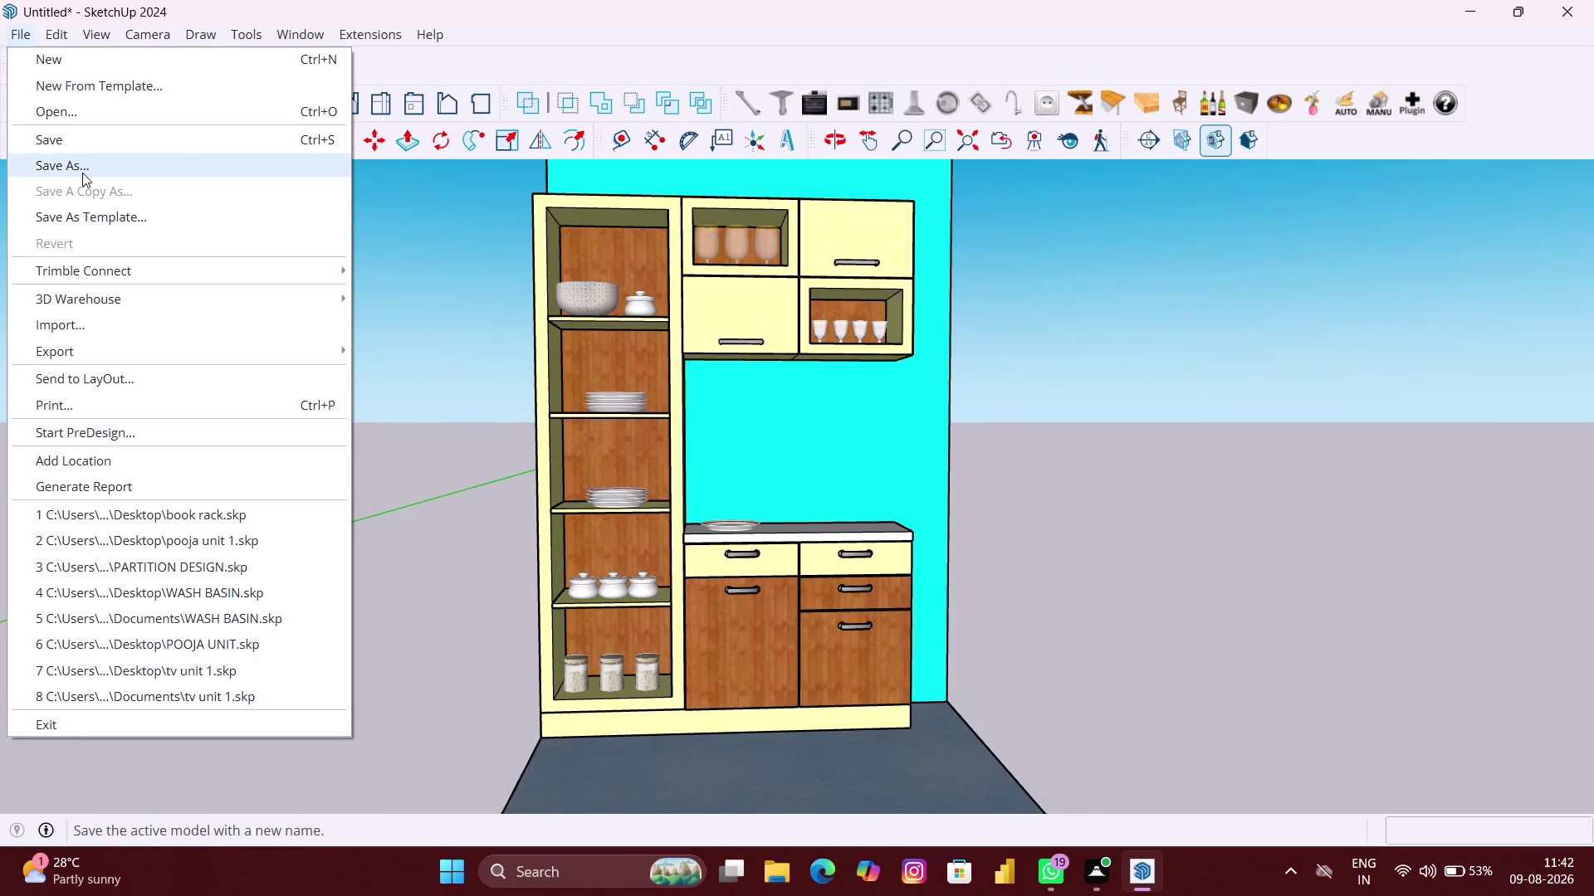
Save the model as 'CROCKERY UNIT' in the Desktop folder.
click(82, 173)
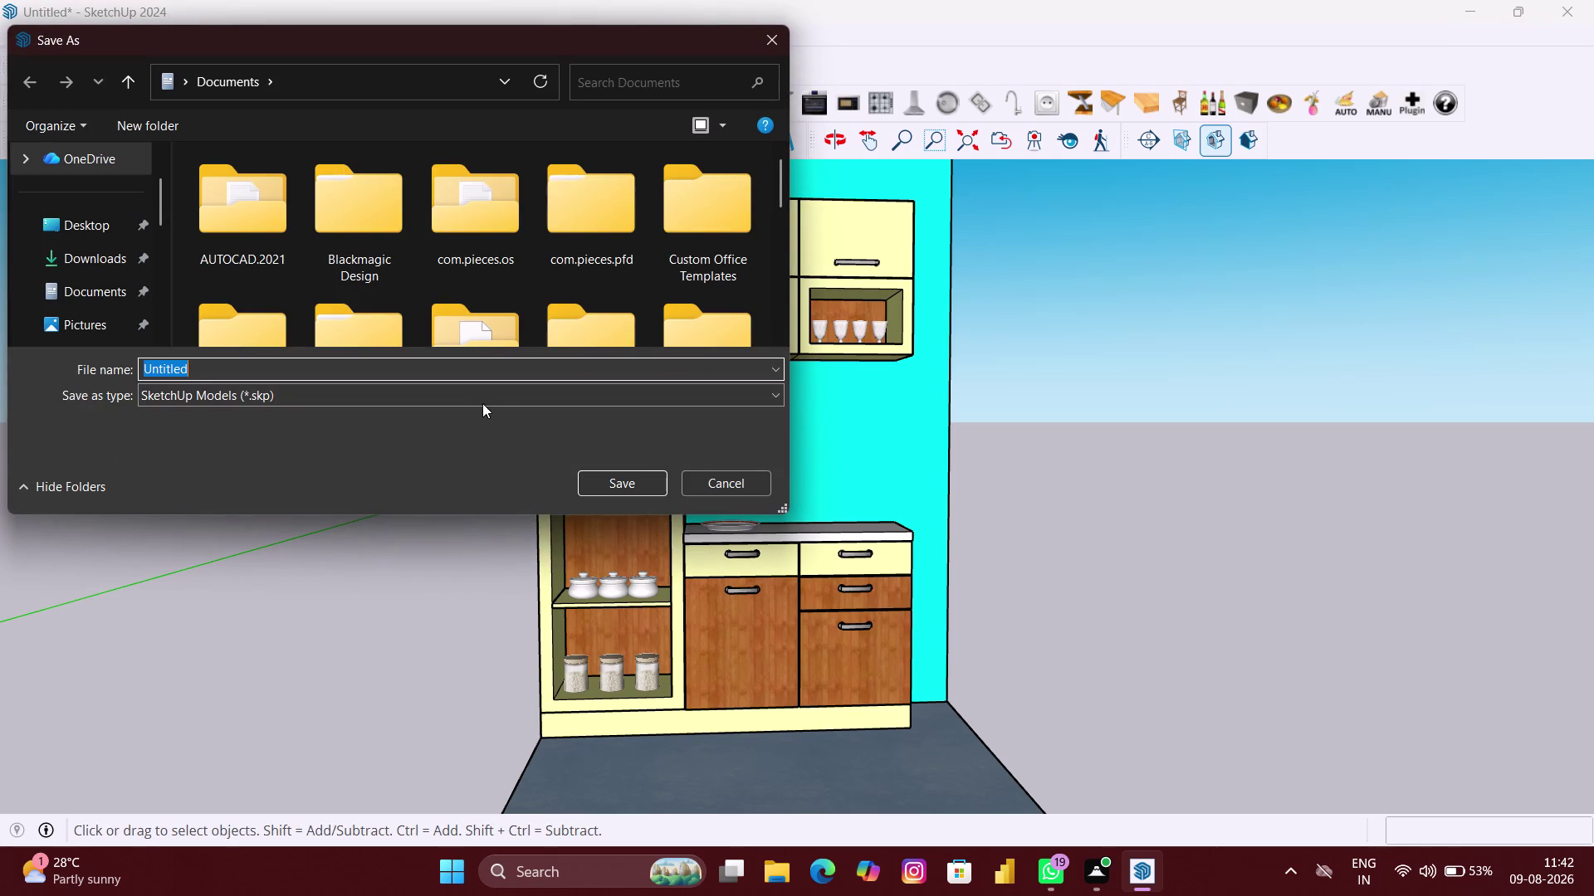
key(BackSpace)
text(C)
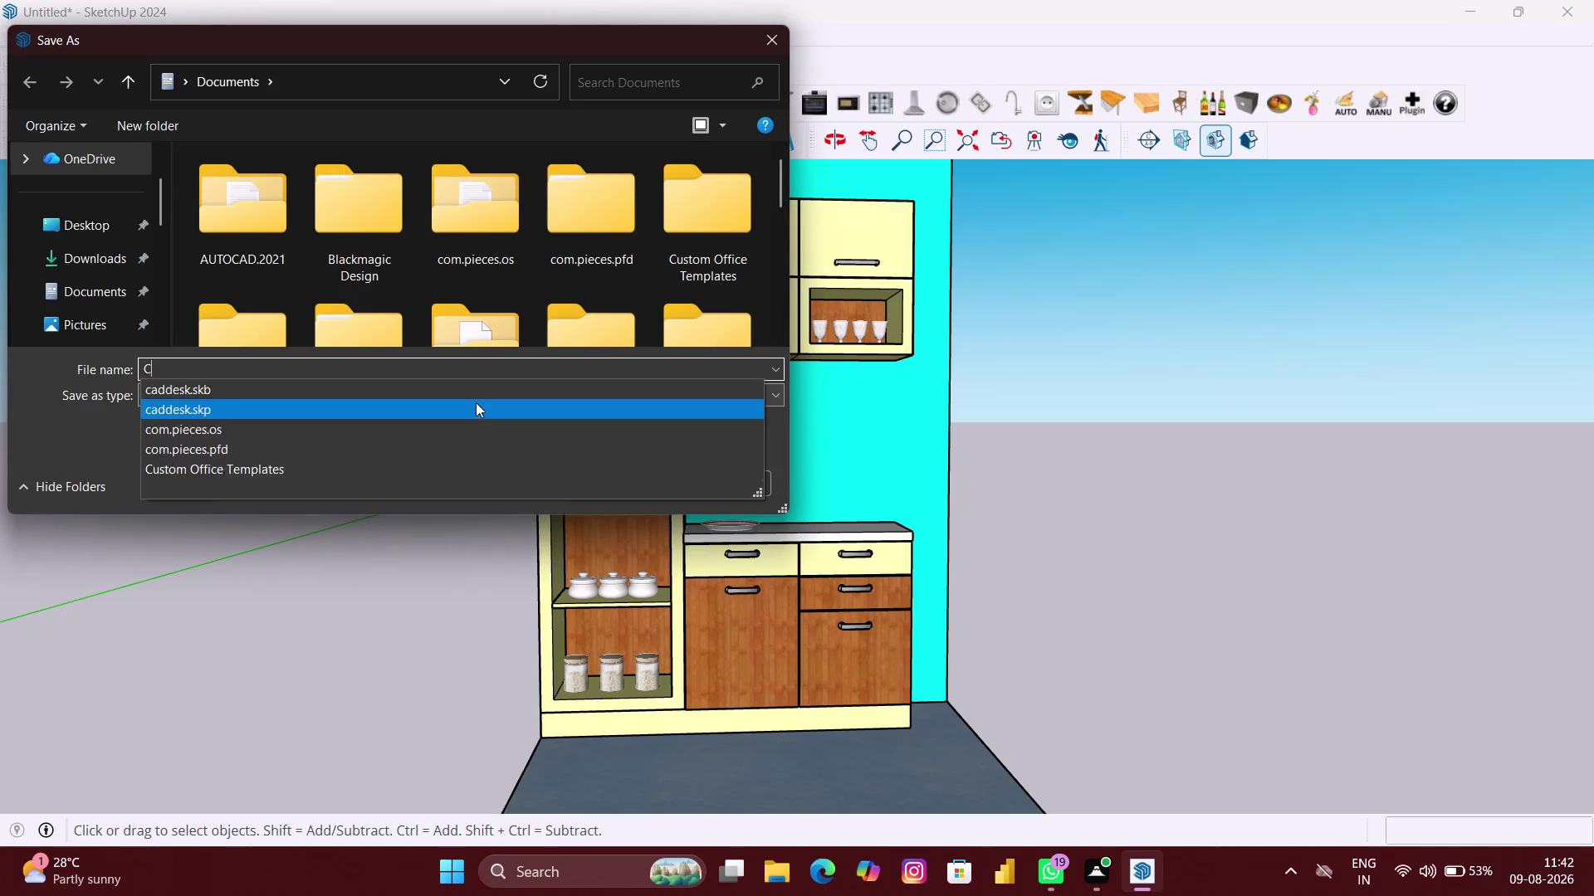
text(R)
key(o)
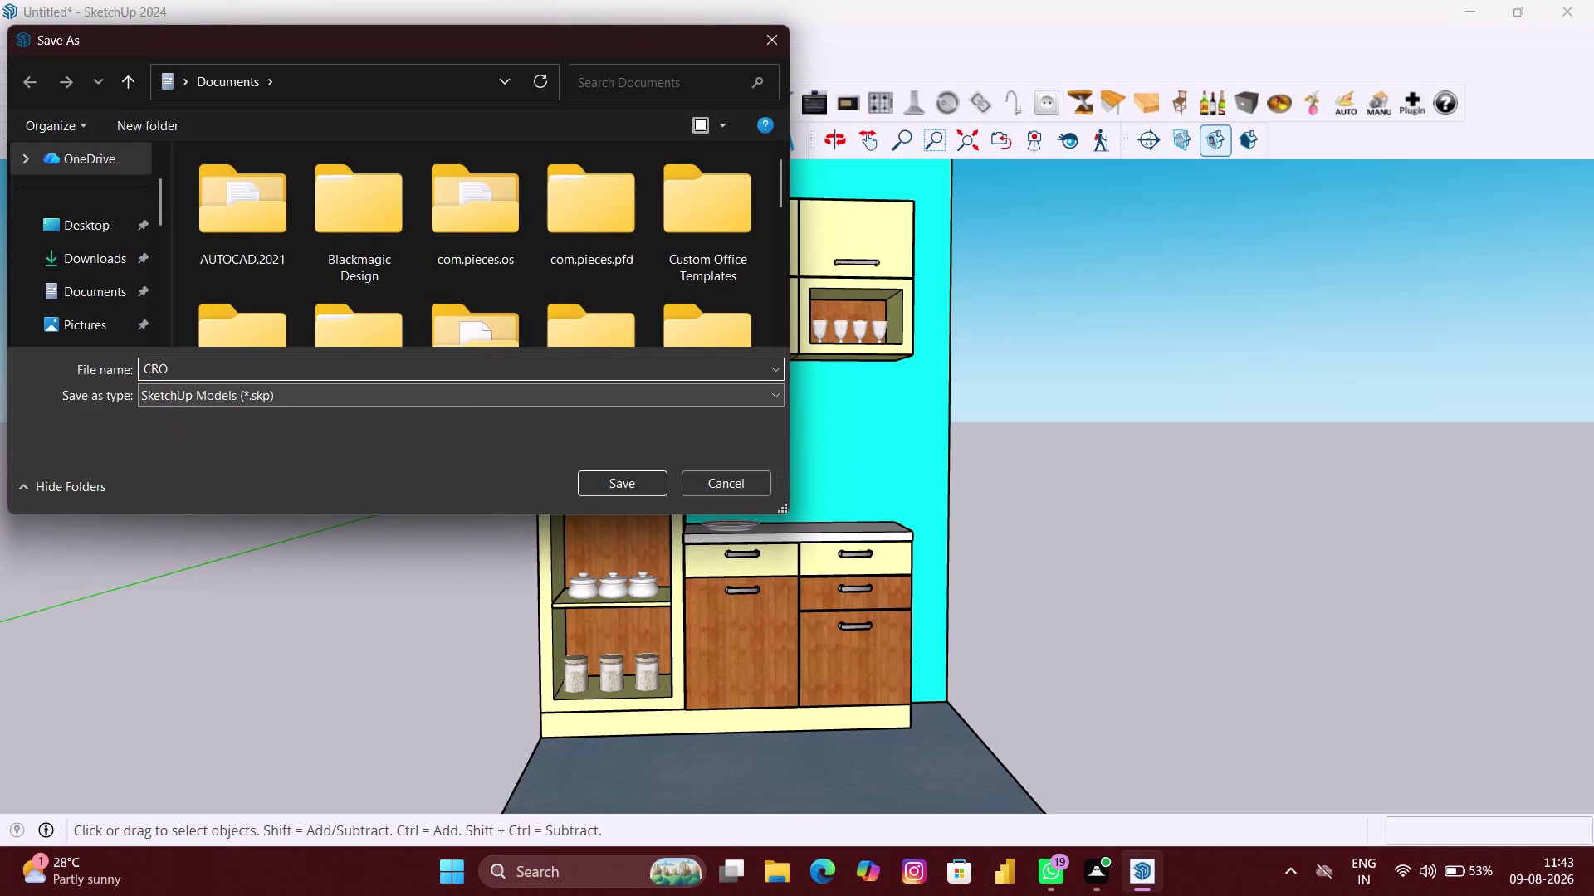
text(CK)
text(E)
text(RY)
key(space)
text(UNIT)
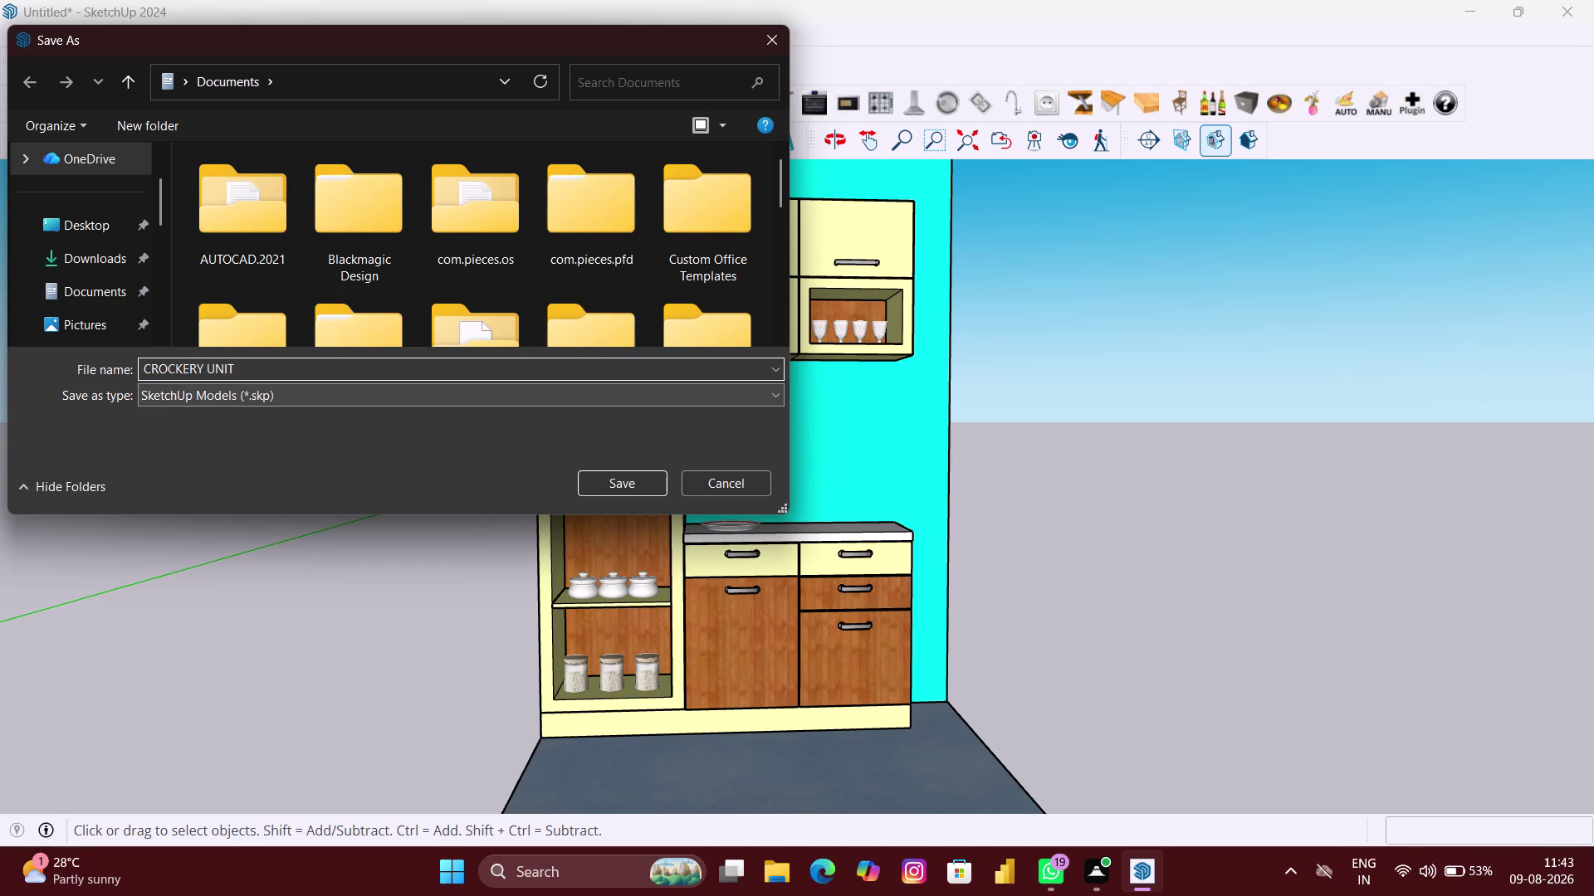
click(125, 235)
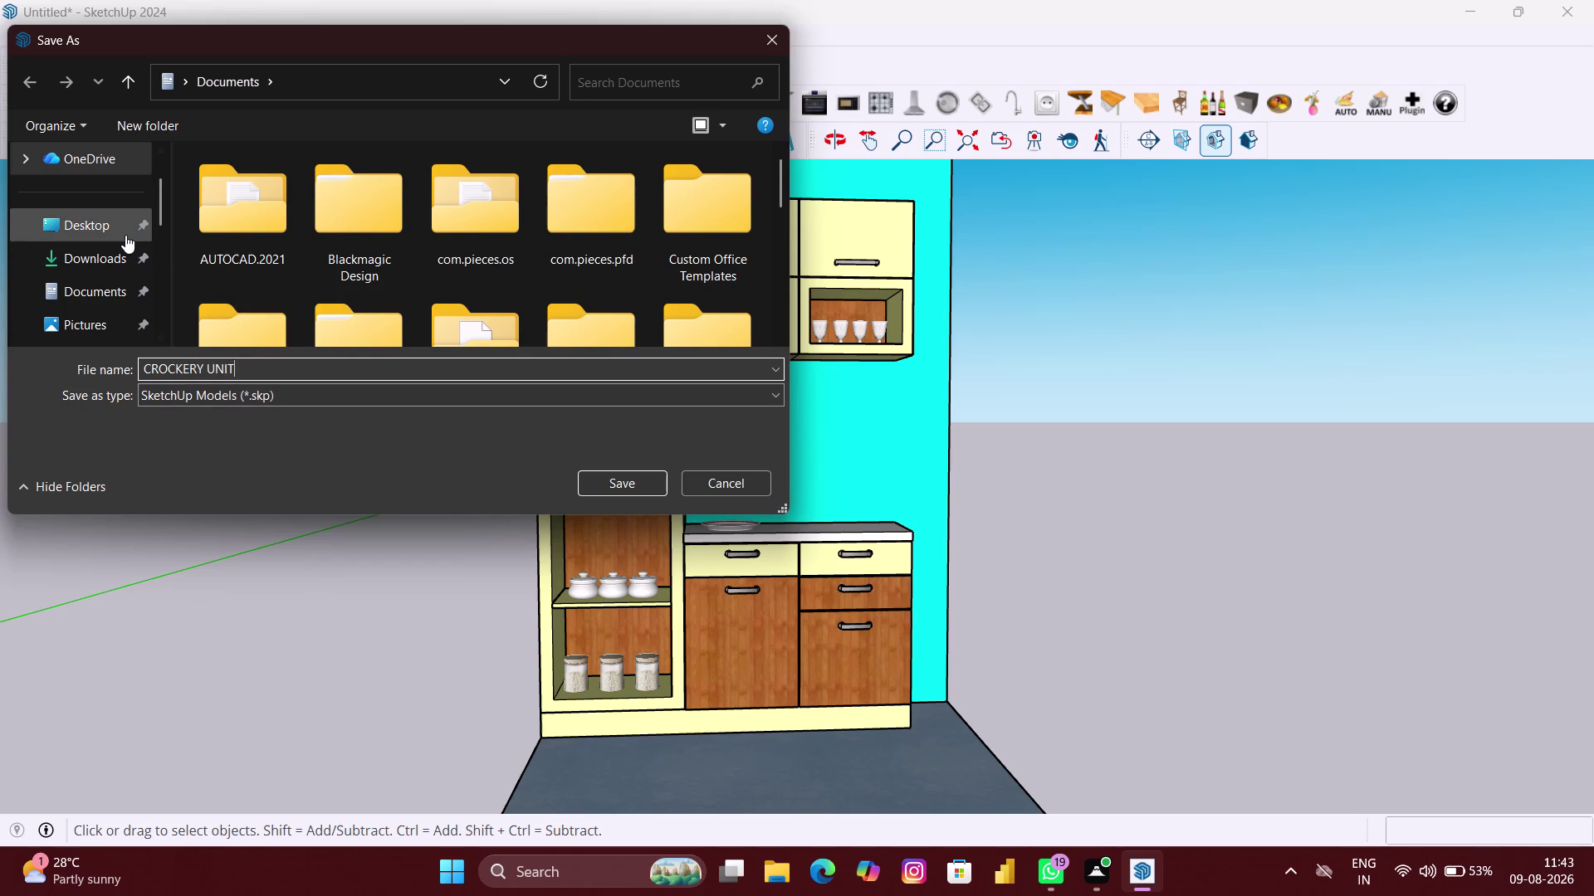
click(609, 481)
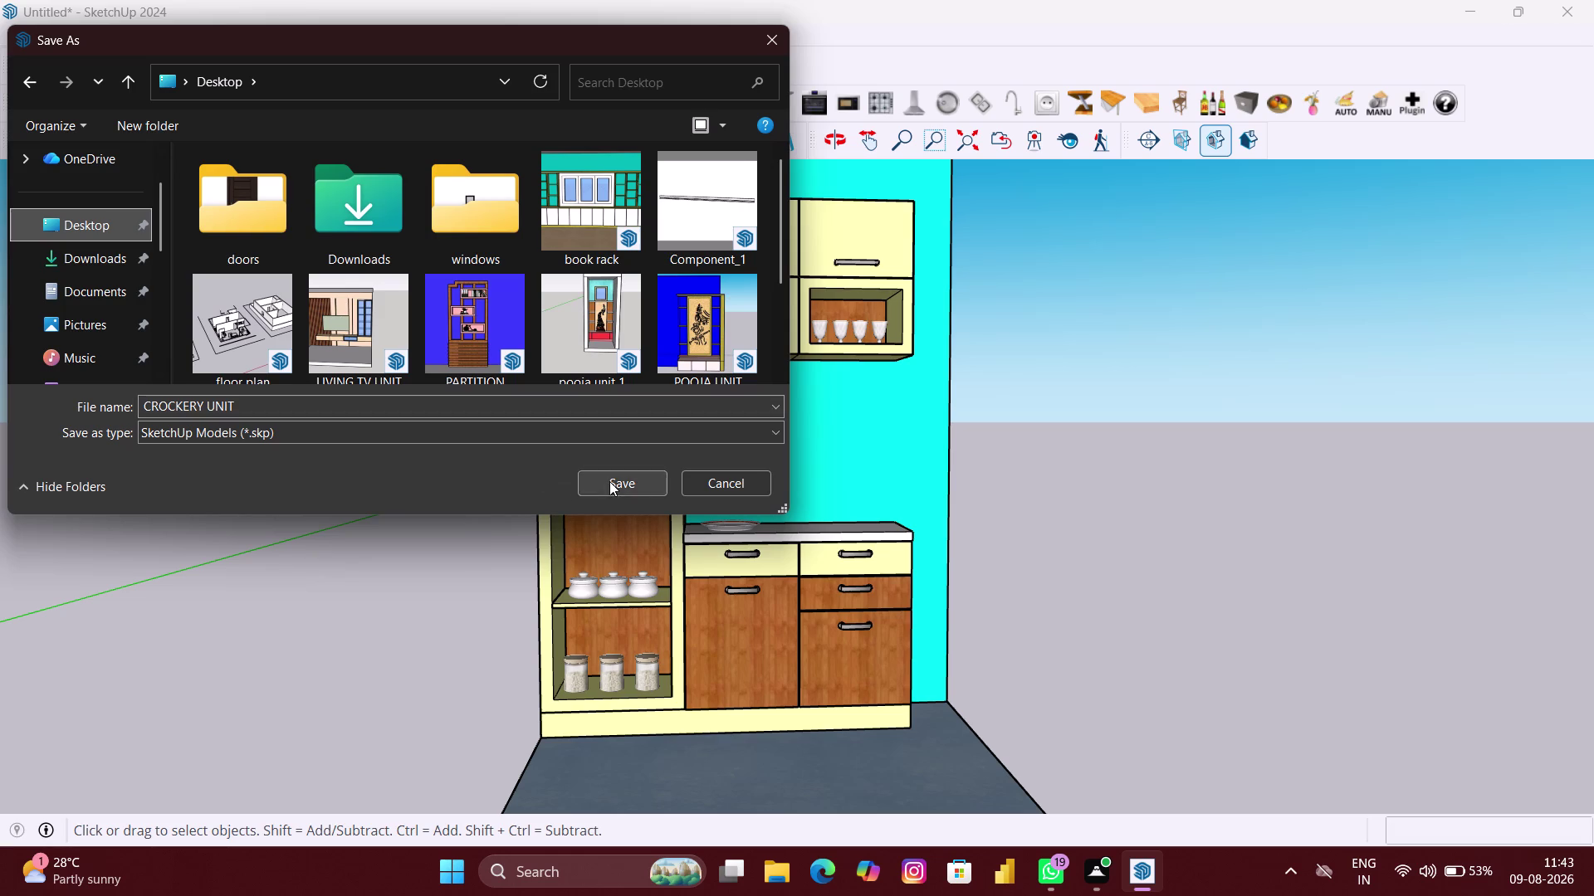